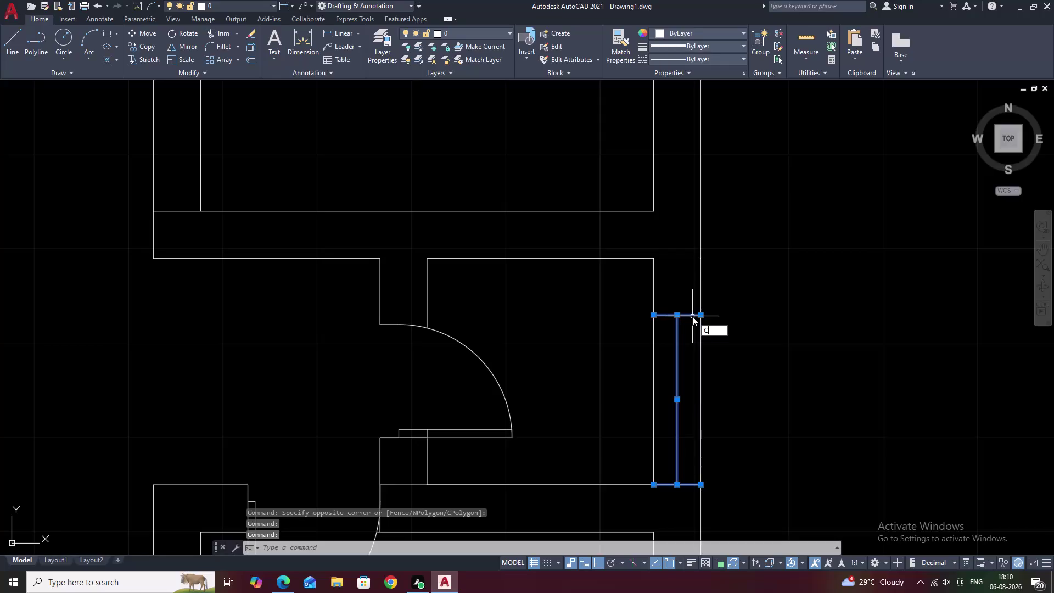
Place a copy of the right-wall window symbol higher up the same wall.
click(681, 486)
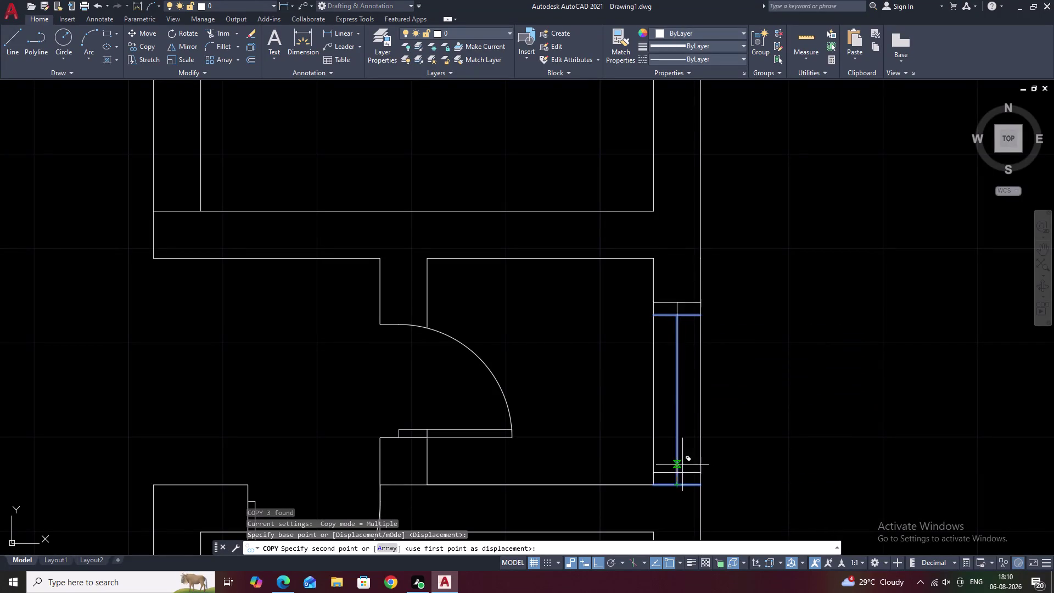
middle_drag(682, 205, 681, 221)
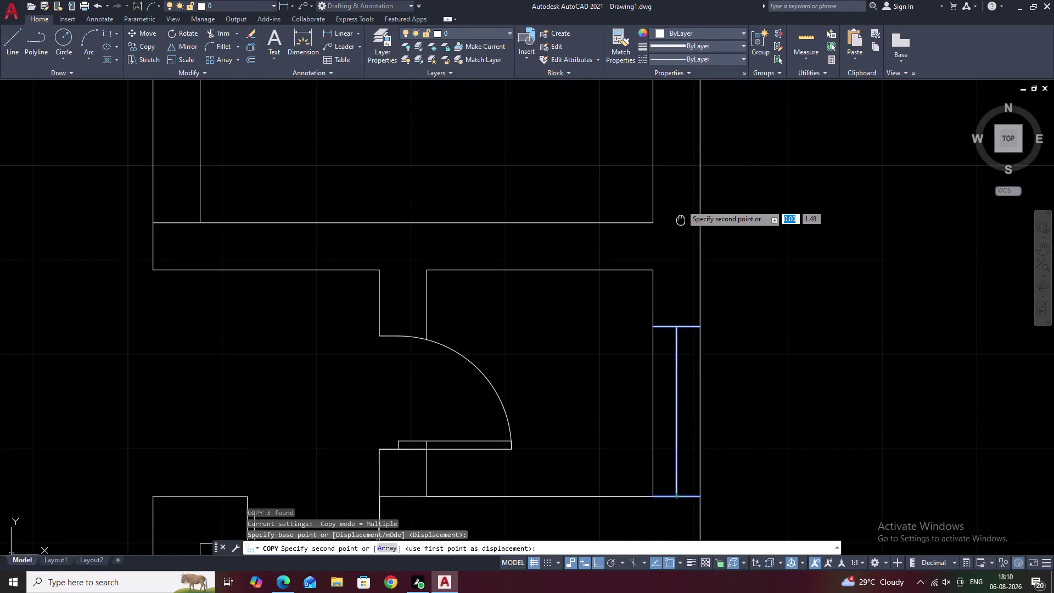
middle_drag(681, 220, 675, 406)
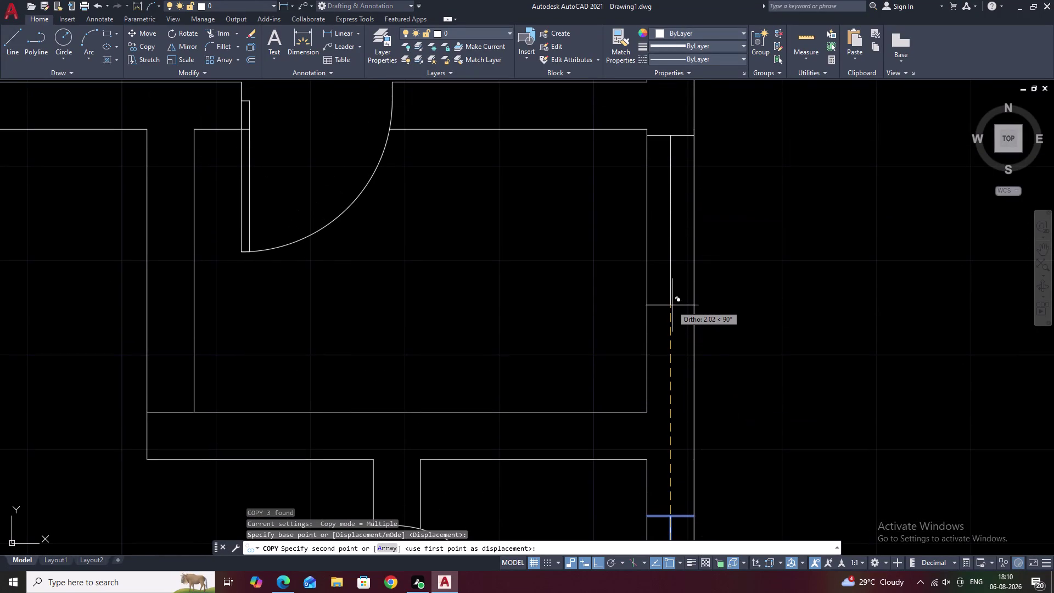
click(671, 300)
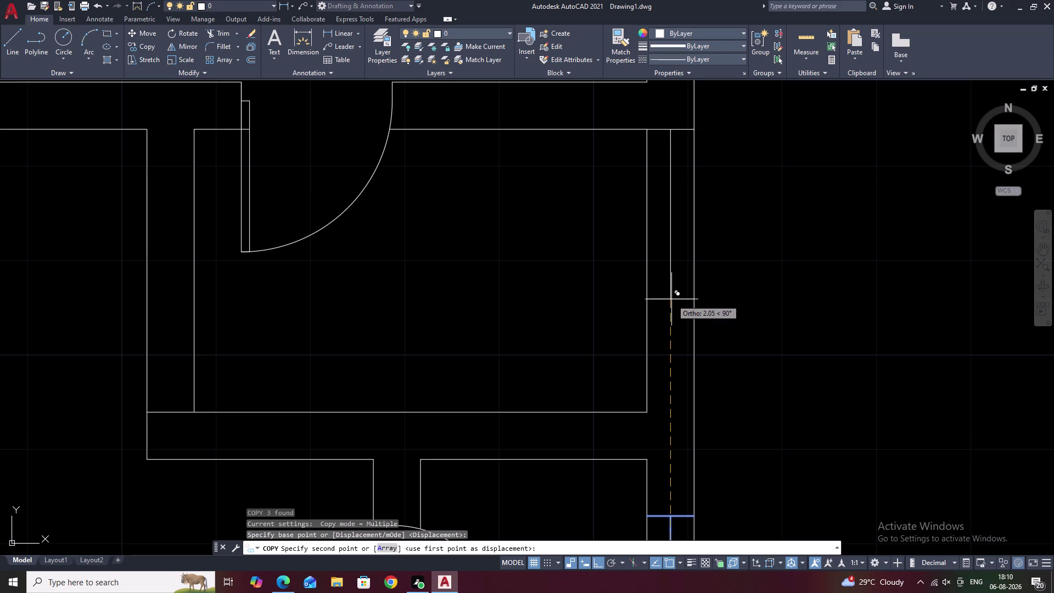
key(Escape)
scroll(down, 3)
key(Escape)
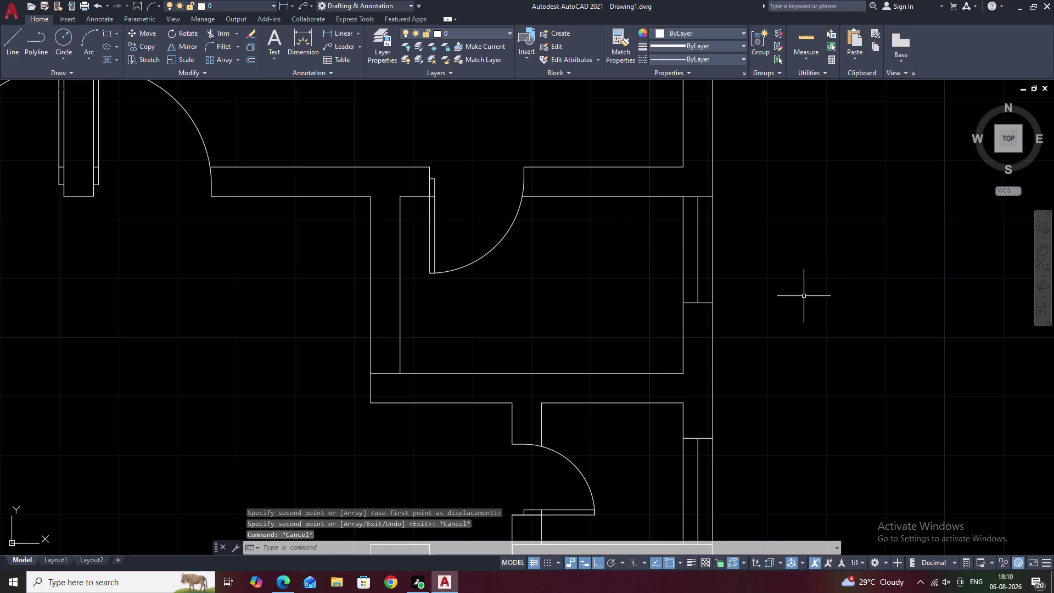
Pan the view toward the lower-right room of the plan.
scroll(down, 3)
middle_drag(810, 331, 774, 254)
middle_drag(765, 372, 764, 321)
scroll(up, 3)
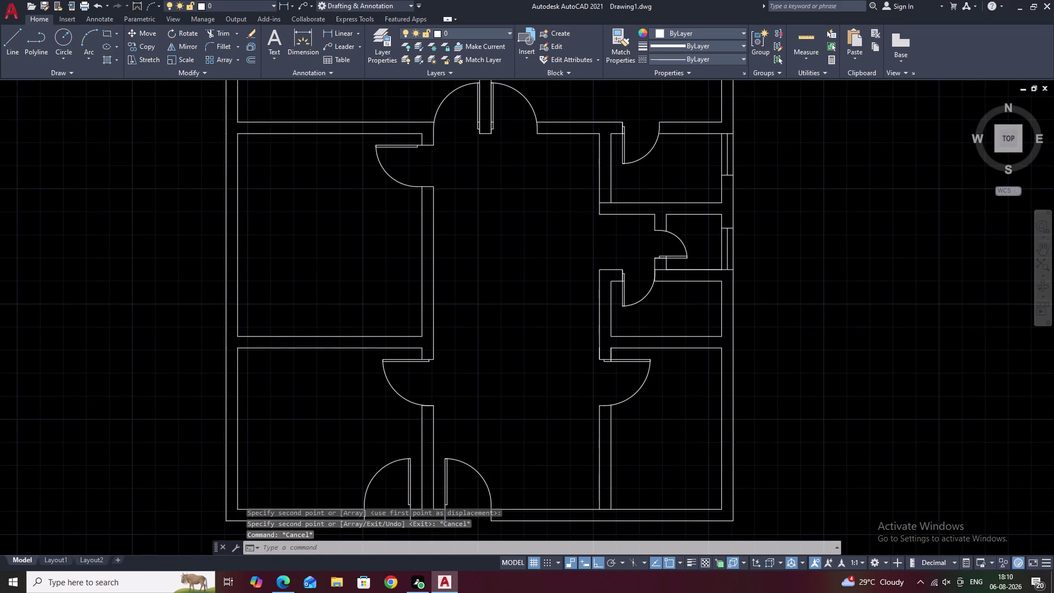
middle_drag(764, 378, 772, 282)
middle_drag(771, 432, 772, 426)
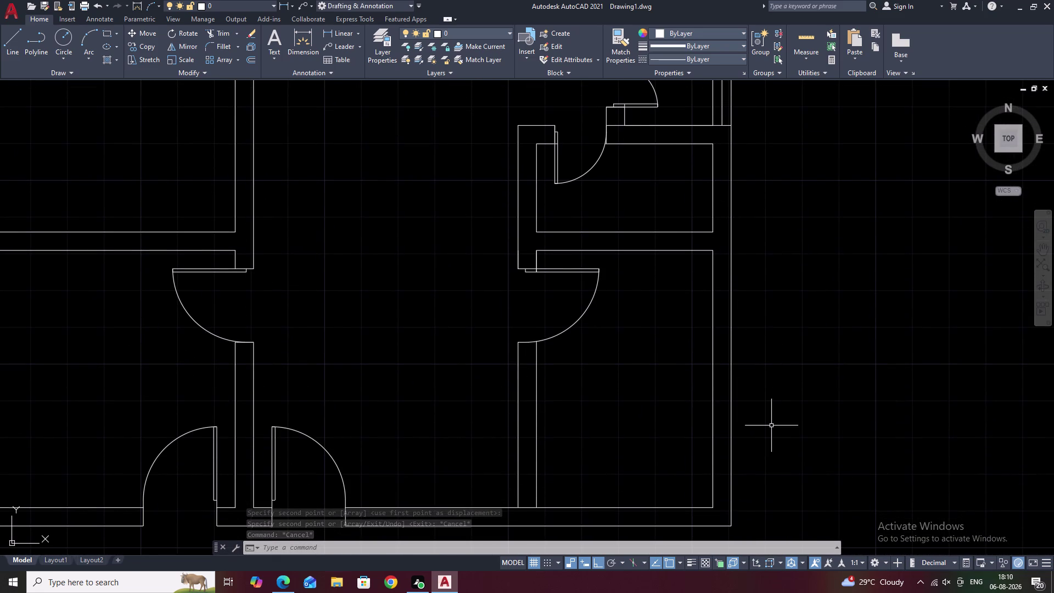
Draw a line at the midpoint of the lower-right room's right wall using M2P.
text(L)
key(space)
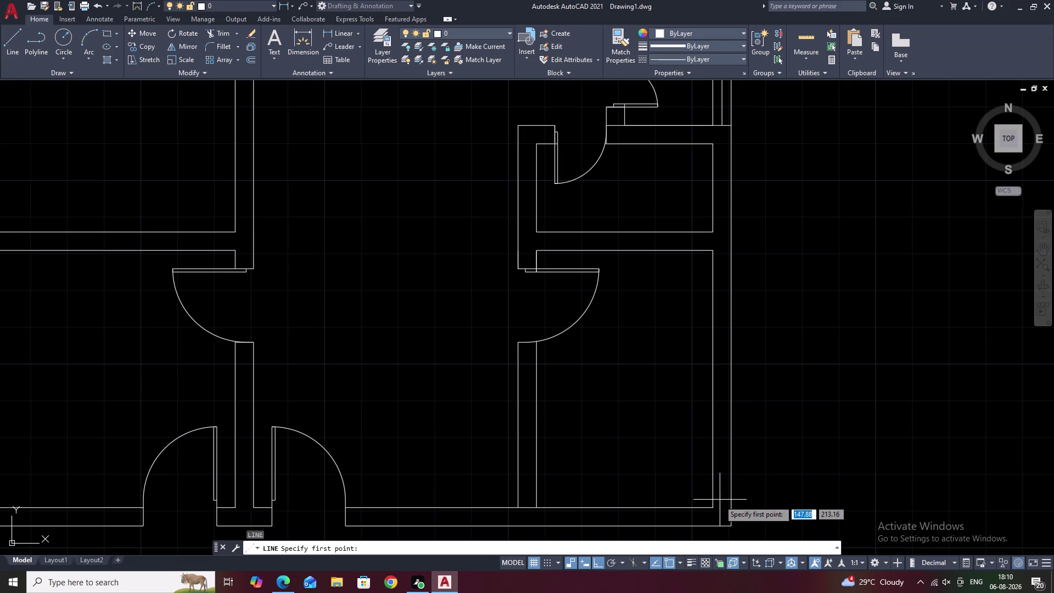
click(714, 507)
key(Escape)
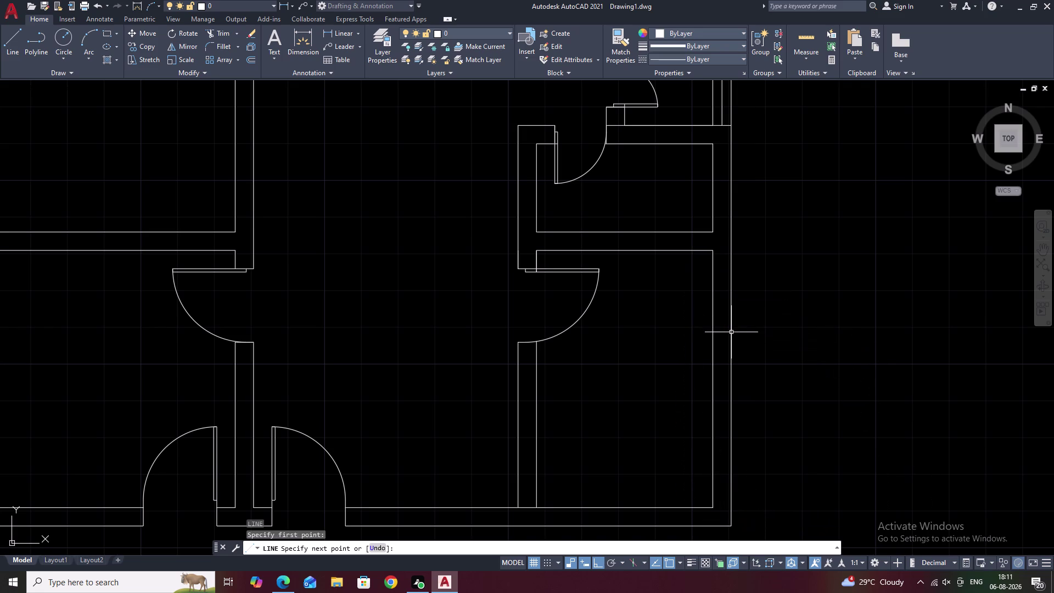
text(L)
key(space)
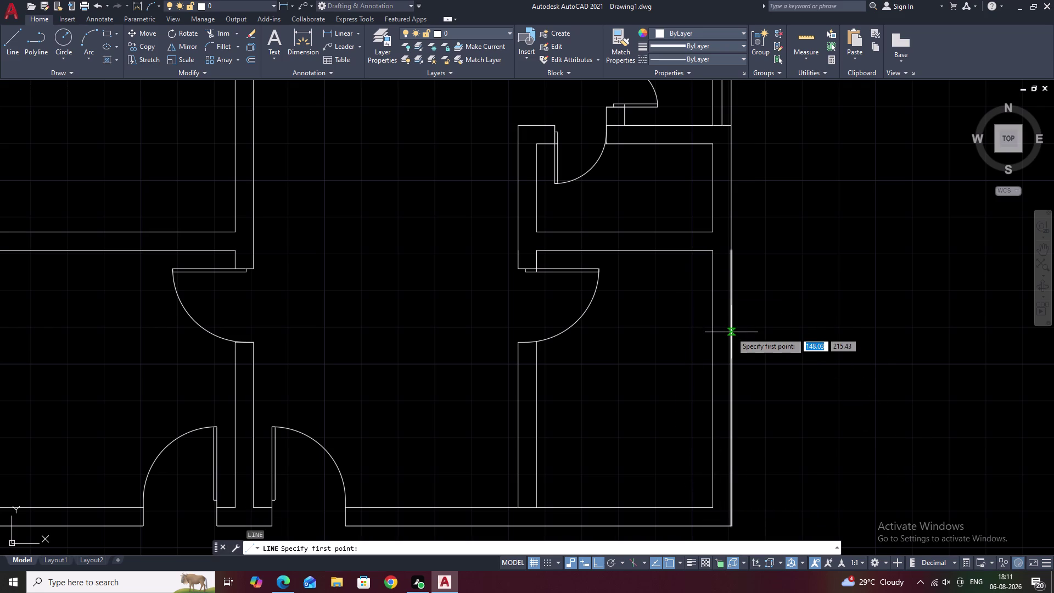
text(M2P)
key(space)
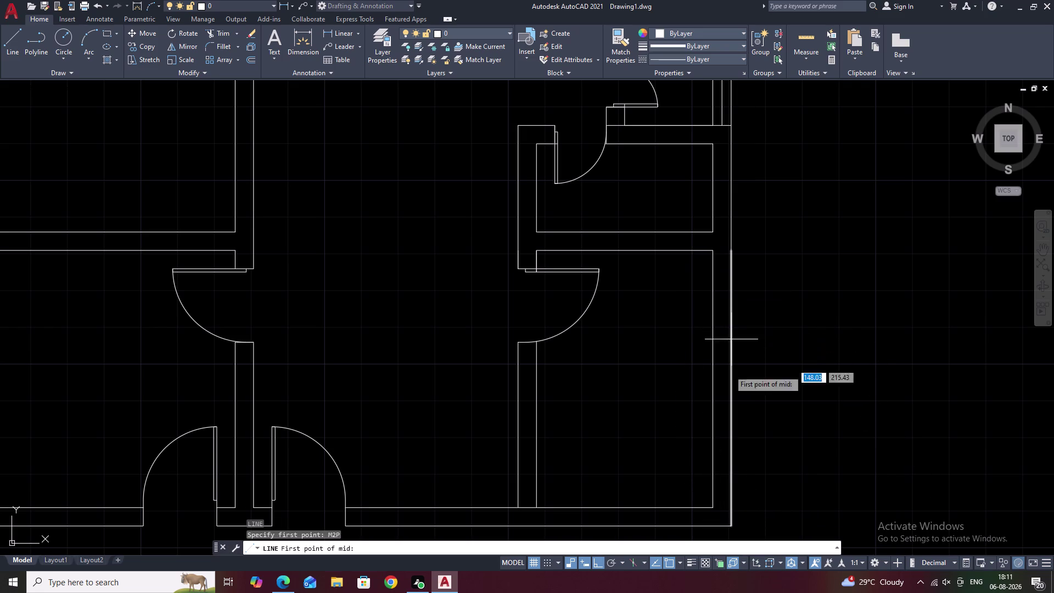
click(714, 505)
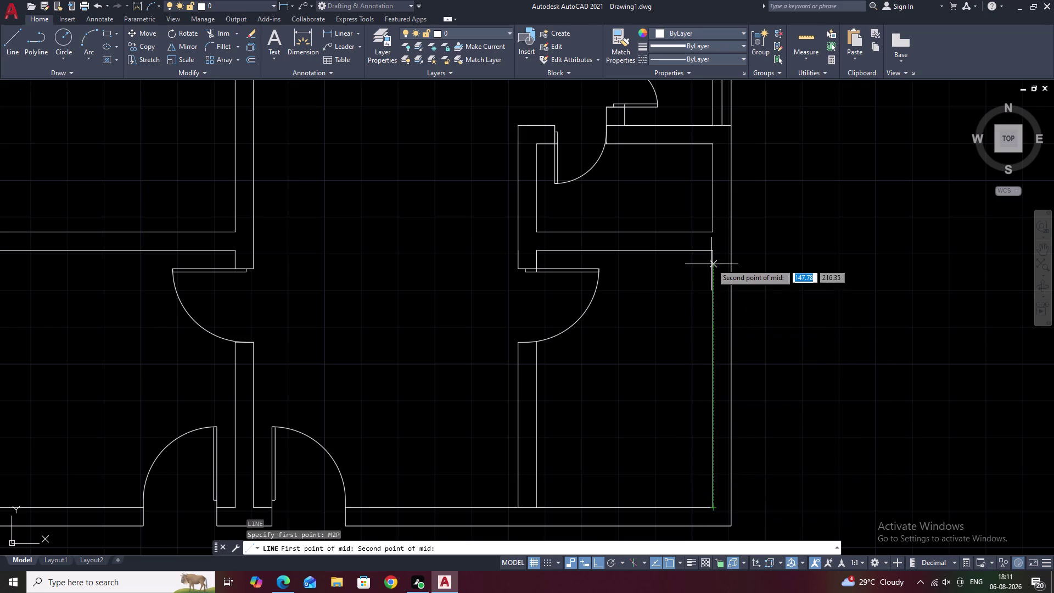
click(711, 250)
click(732, 380)
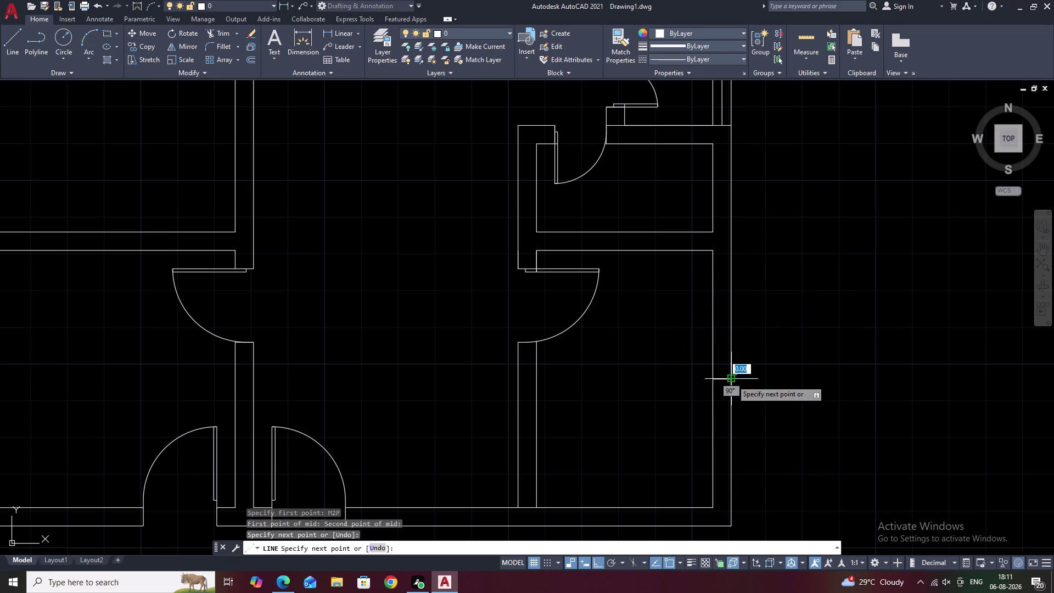
key(Escape)
Offset the midpoint line 0.6 above and below to form the window edges.
text(O)
key(space)
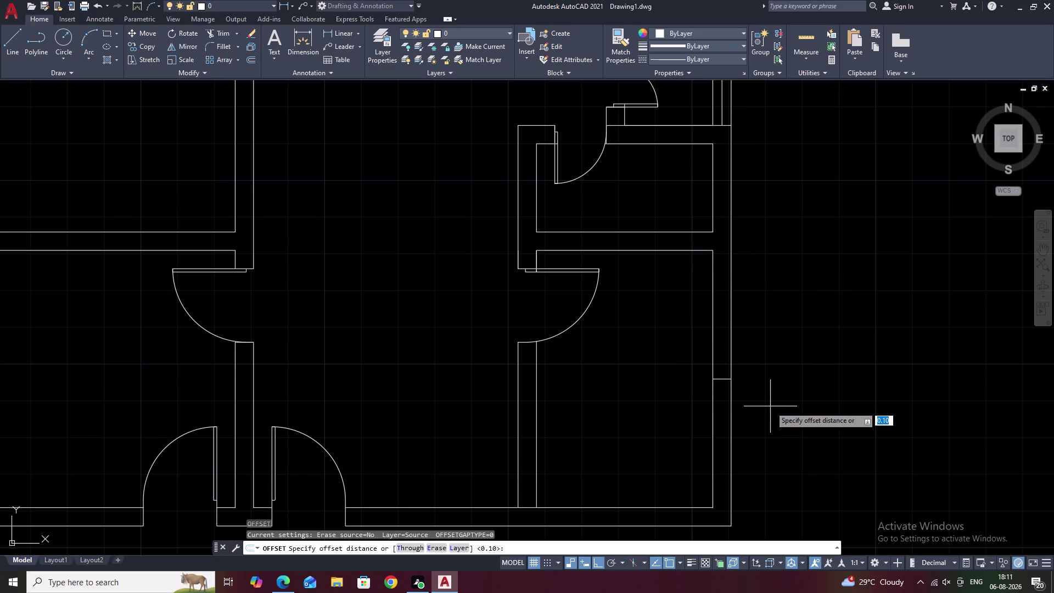
text(.)
text(6)
key(space)
click(723, 377)
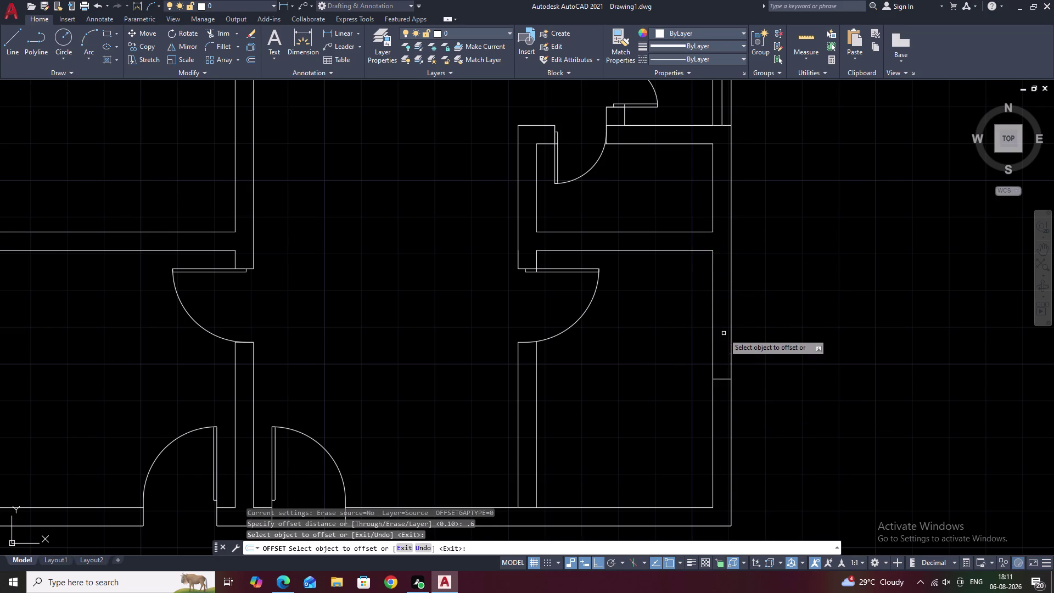
click(720, 379)
click(724, 350)
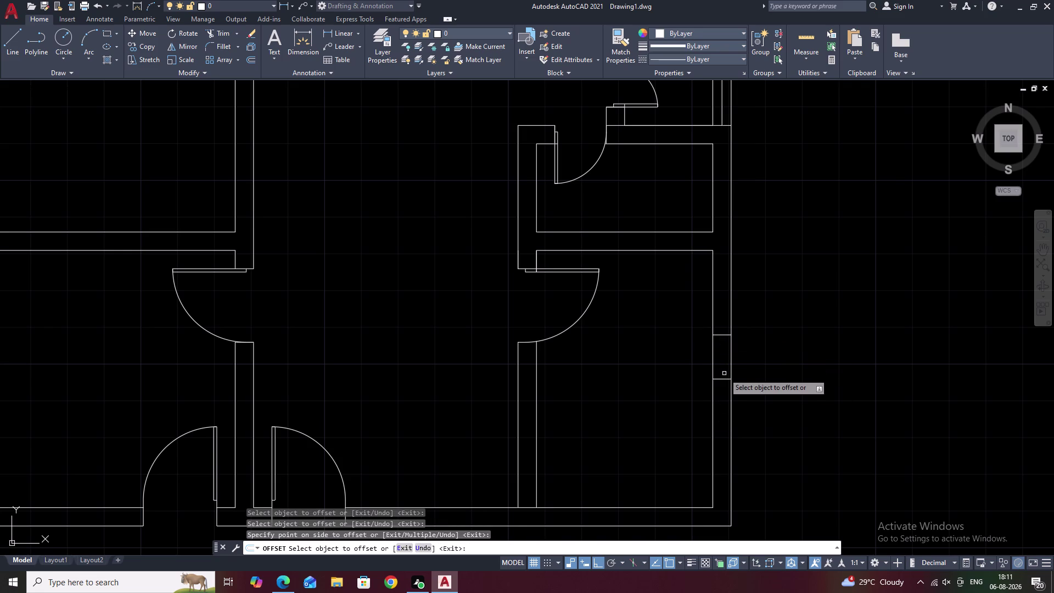
click(724, 378)
click(724, 441)
key(space)
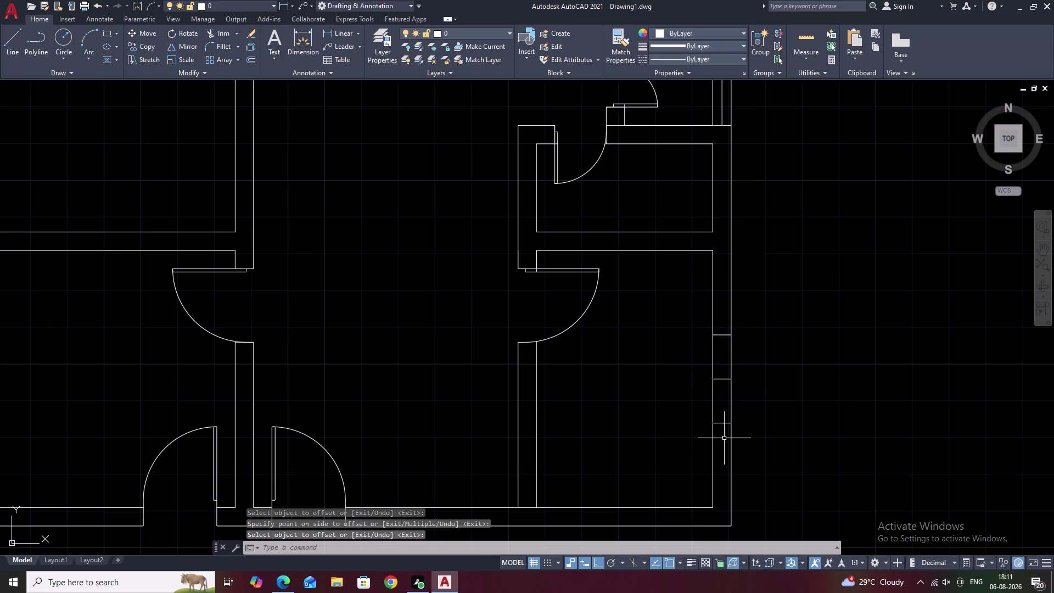
Draw the line across the window opening and erase the unneeded midpoint line.
text(L)
key(space)
click(725, 421)
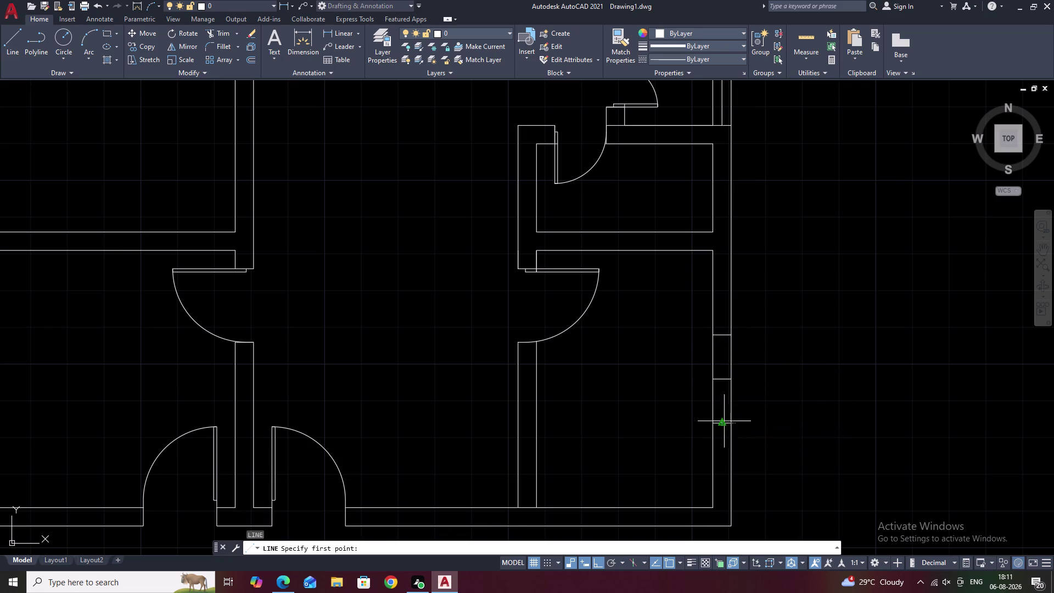
click(722, 339)
key(Escape)
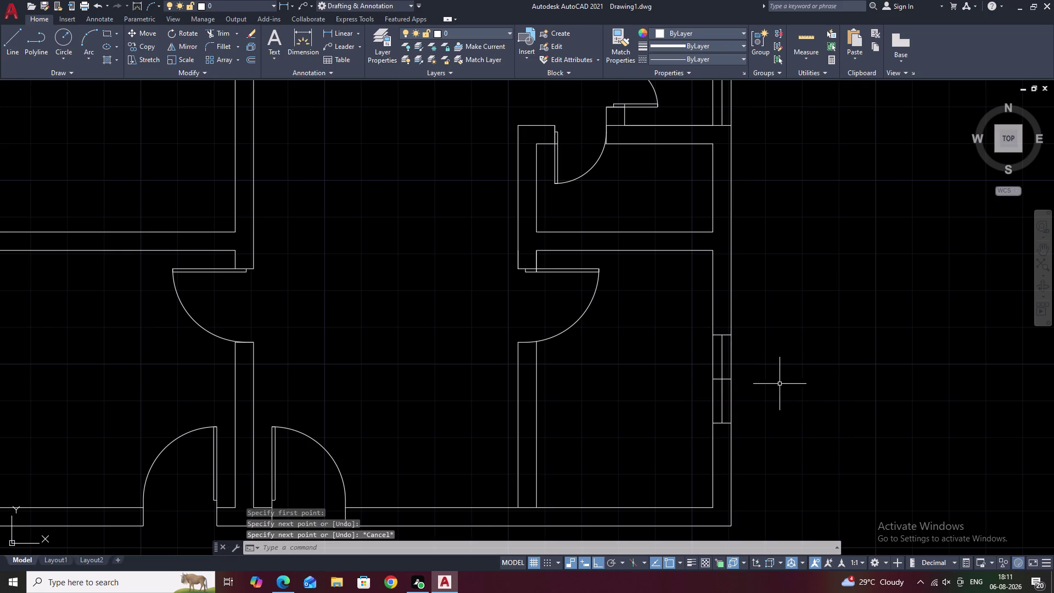
scroll(up, 3)
click(723, 381)
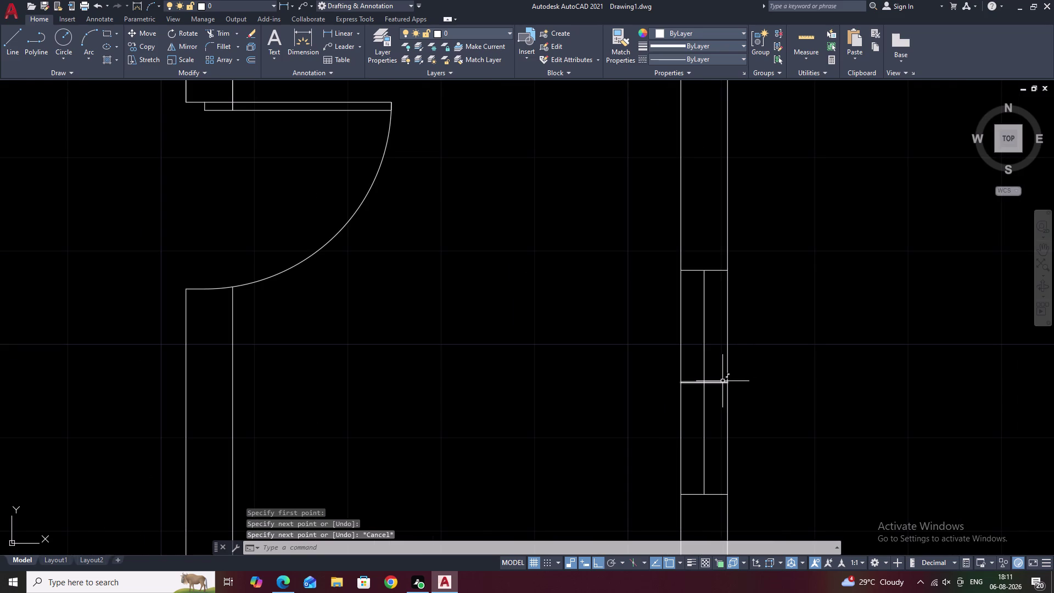
text(E)
key(space)
scroll(down, 3)
scroll(down, 3)
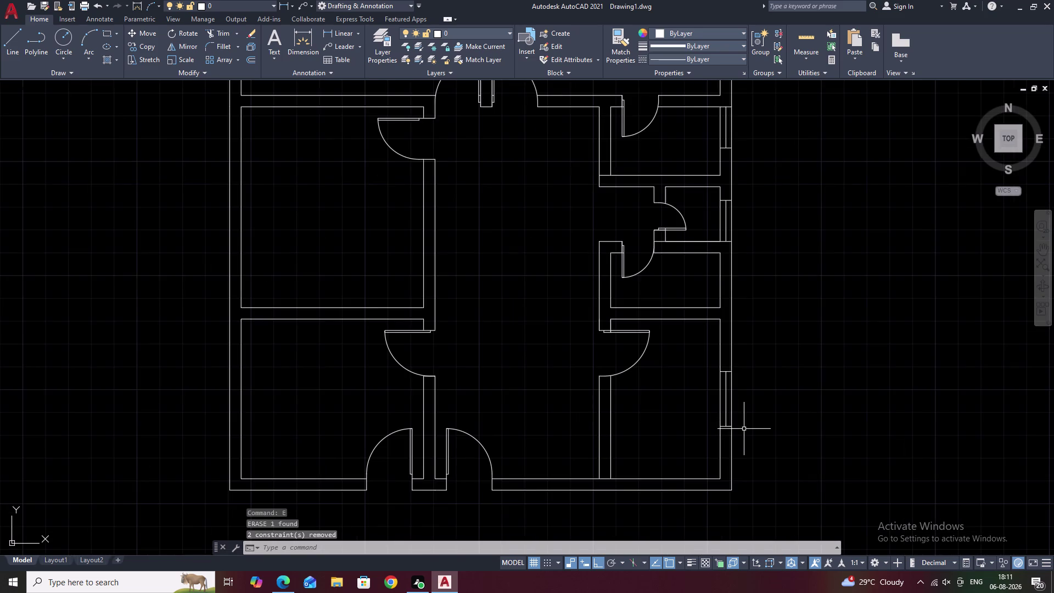
middle_drag(770, 456, 768, 373)
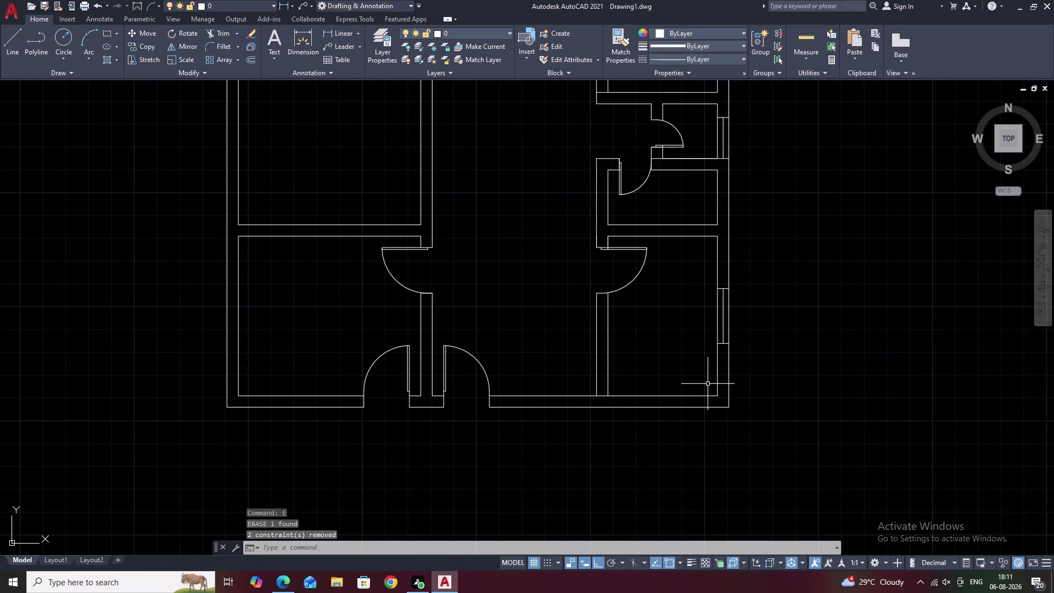
Start an offset in the lower-right room and cancel it.
text(O)
key(space)
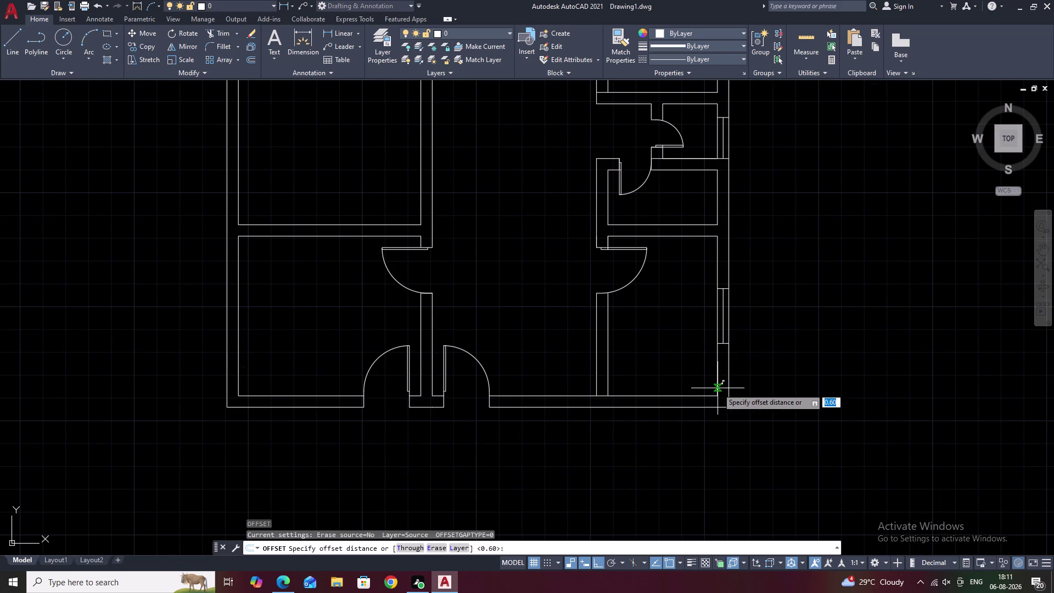
key(Escape)
key(Escape)
text(O)
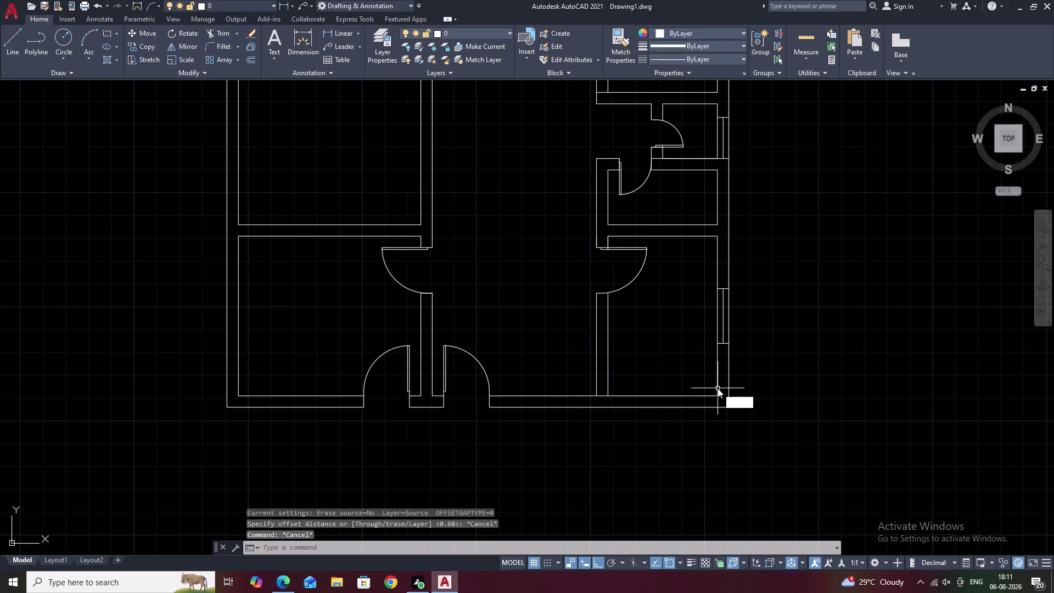
key(space)
click(678, 394)
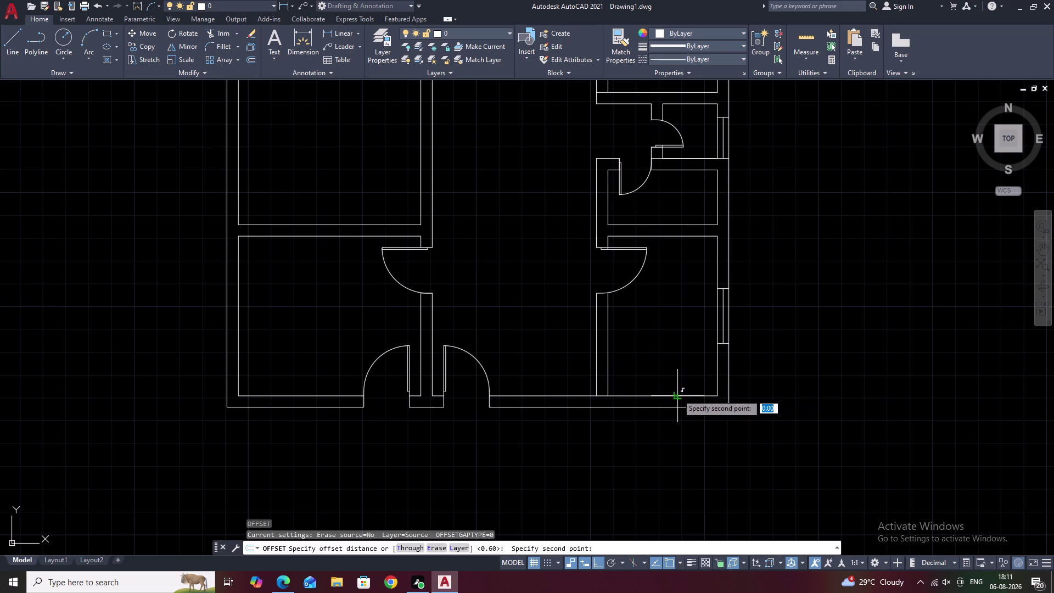
key(Escape)
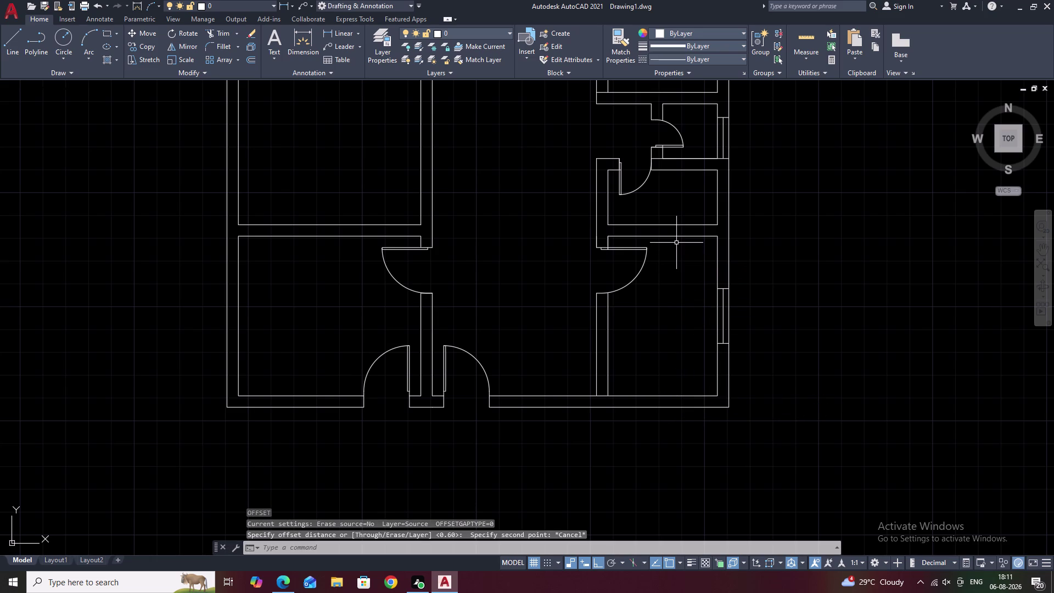
Draw a vertical partition line and a horizontal line inside the lower-right room.
text(L)
key(space)
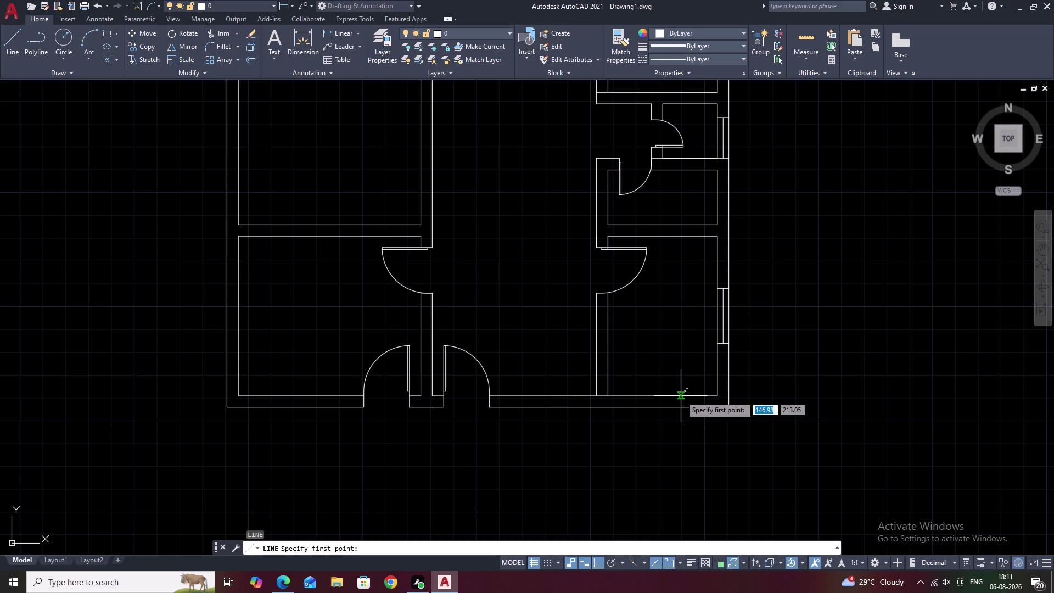
click(683, 396)
click(686, 240)
key(Escape)
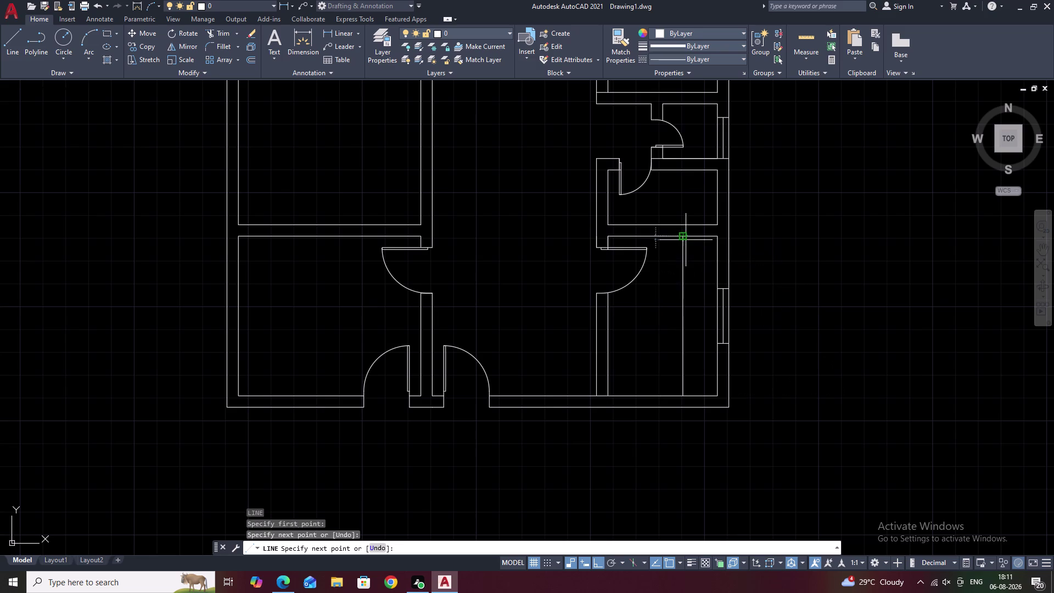
key(space)
click(716, 370)
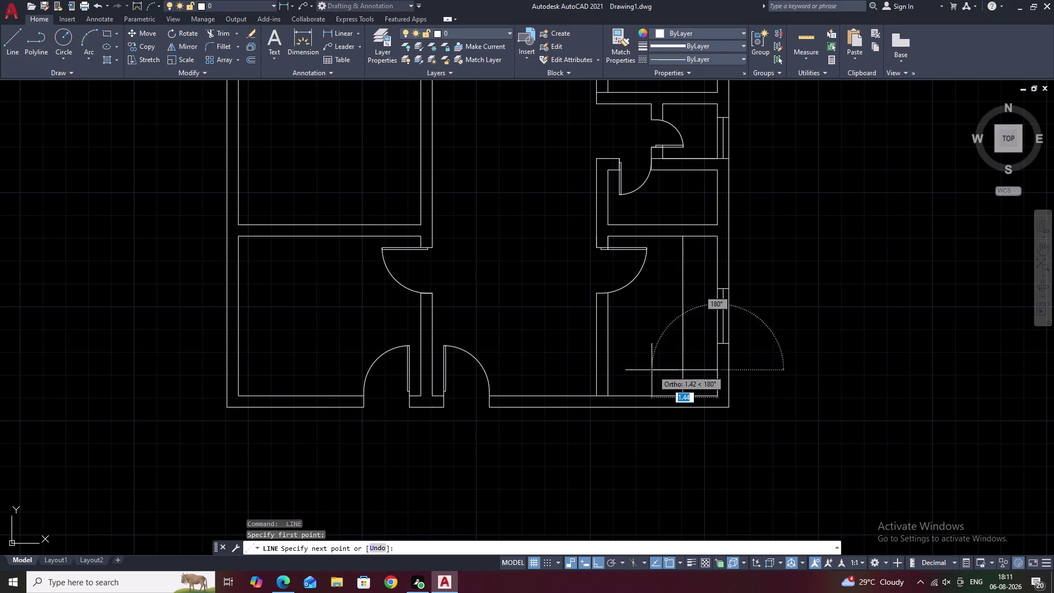
click(605, 371)
key(Escape)
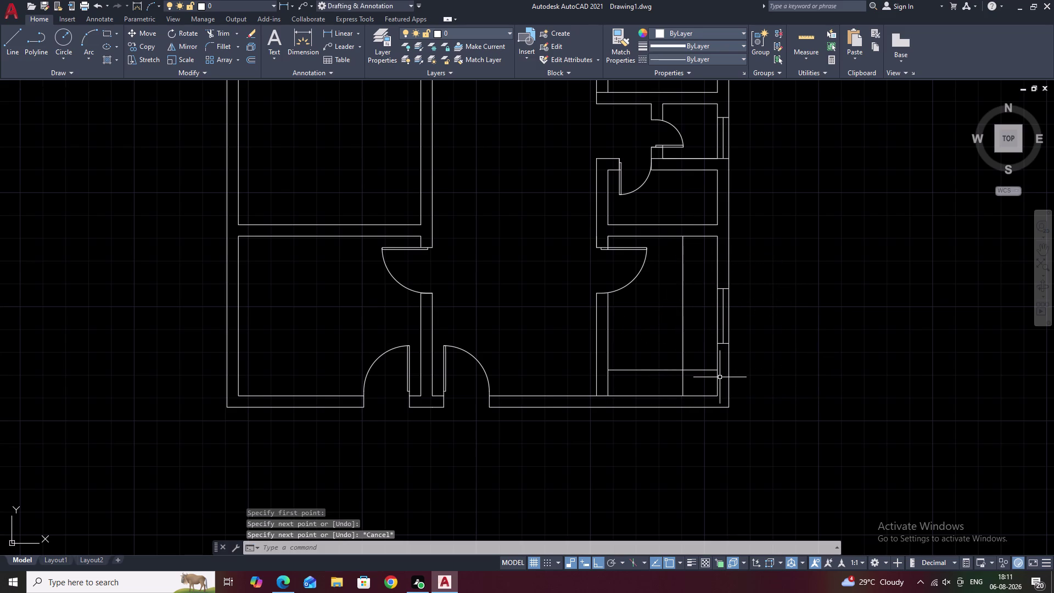
Trim the extra partition segments and recenter the whole plan.
text(TR)
key(space)
drag(700, 356, 671, 383)
scroll(down, 3)
key(Escape)
middle_drag(766, 350, 769, 398)
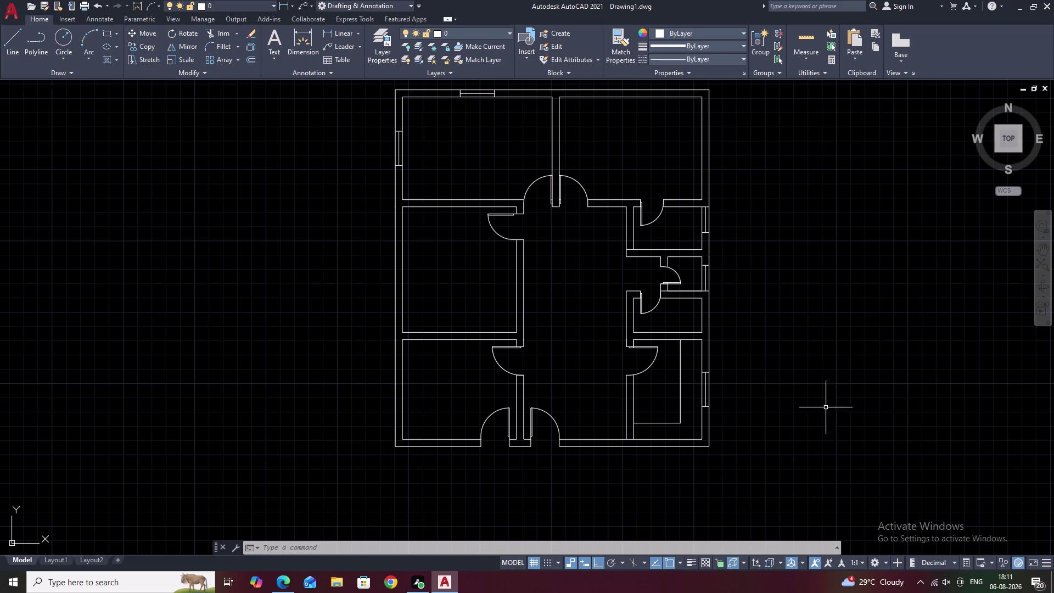
Draw the first window jamb line across the lower-right room's bottom wall.
middle_drag(678, 430, 682, 392)
scroll(up, 3)
middle_drag(689, 404, 689, 397)
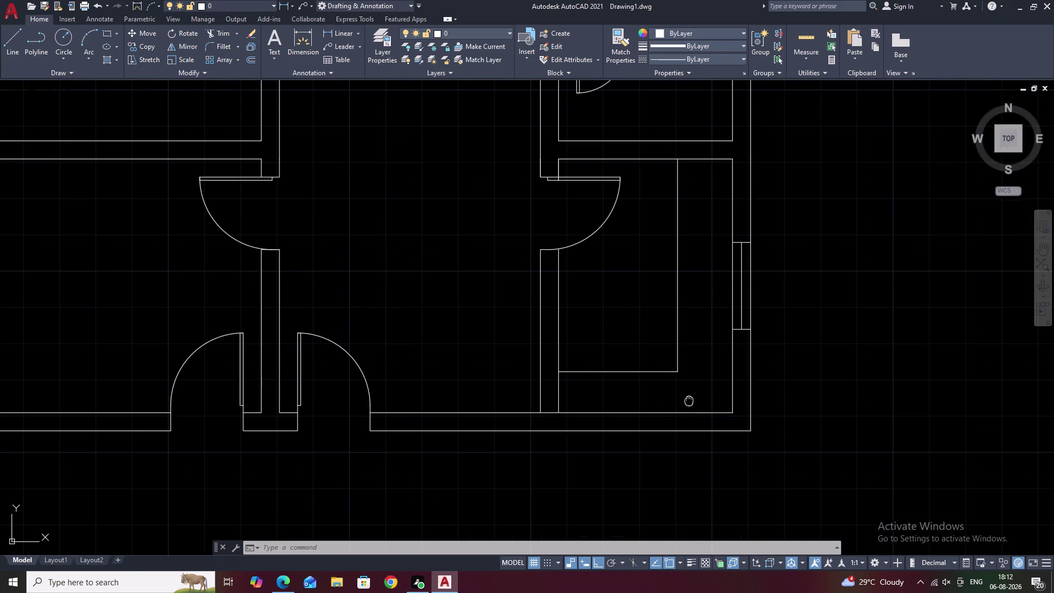
middle_drag(689, 398, 689, 381)
text(L)
key(space)
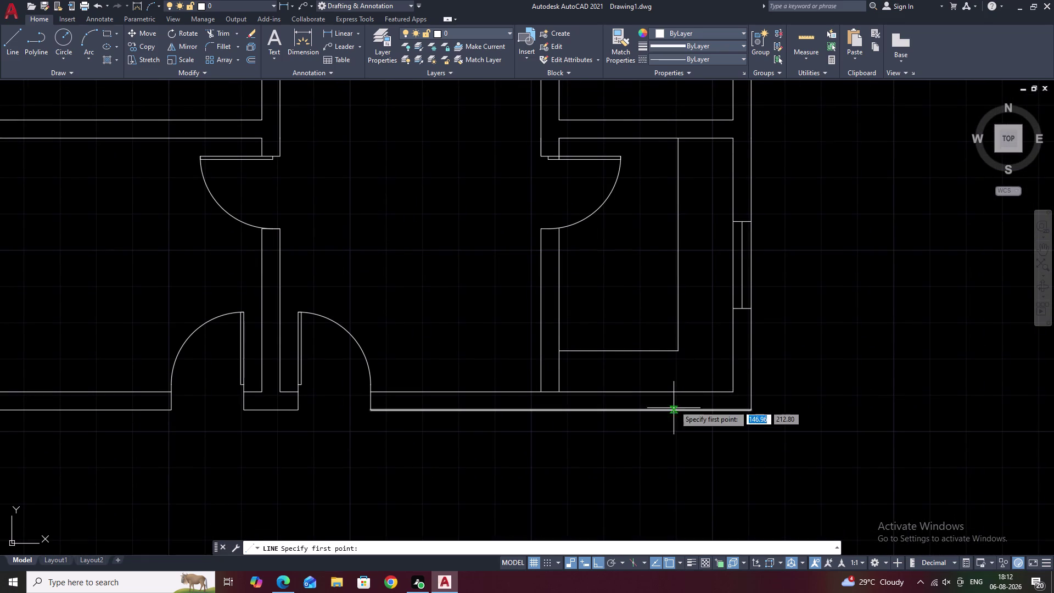
click(685, 387)
click(689, 408)
key(Escape)
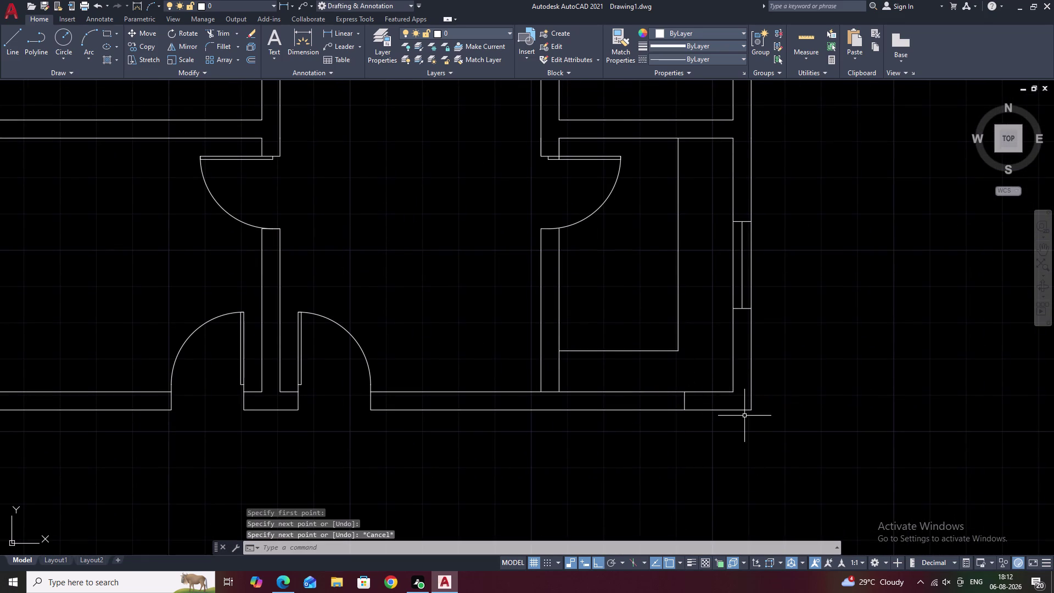
Offset the jamb 0.9 to the left to make the second jamb.
key(p)
key(BackSpace)
text(O .9)
key(space)
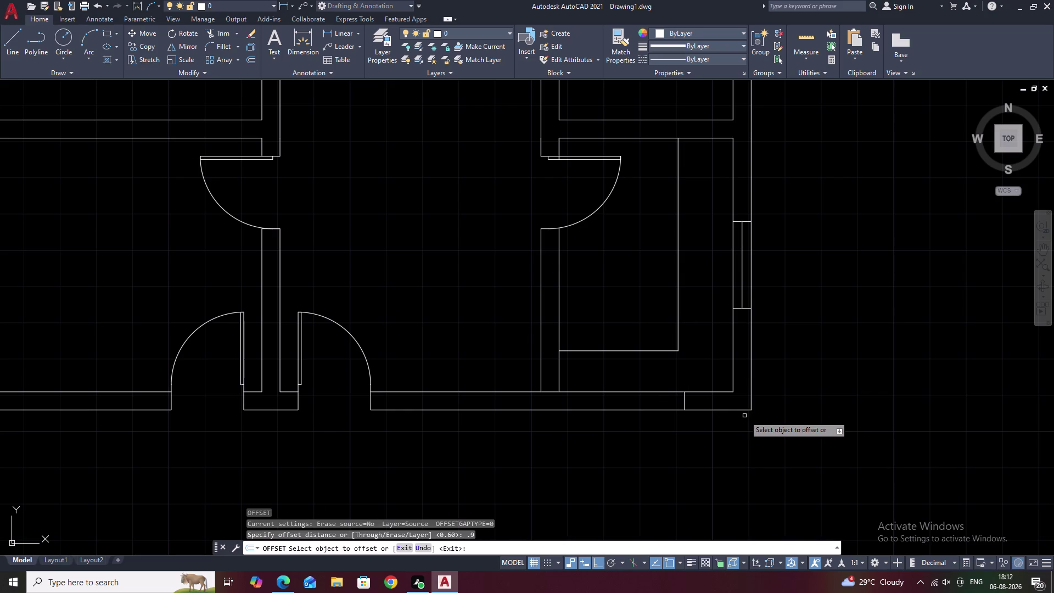
click(684, 400)
click(619, 406)
key(Escape)
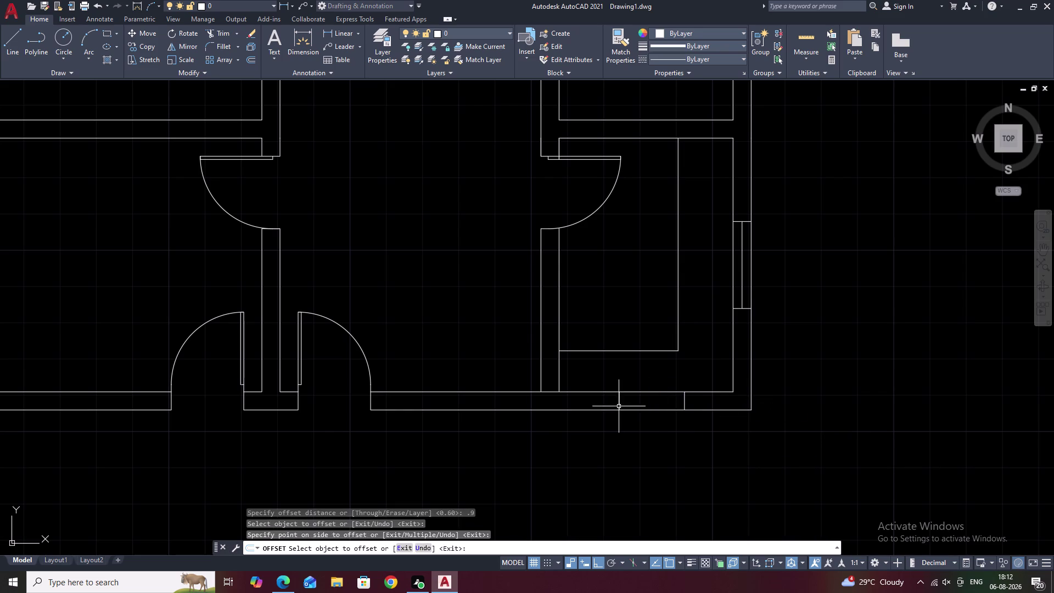
Draw the sill line between the two jambs.
text(L)
key(space)
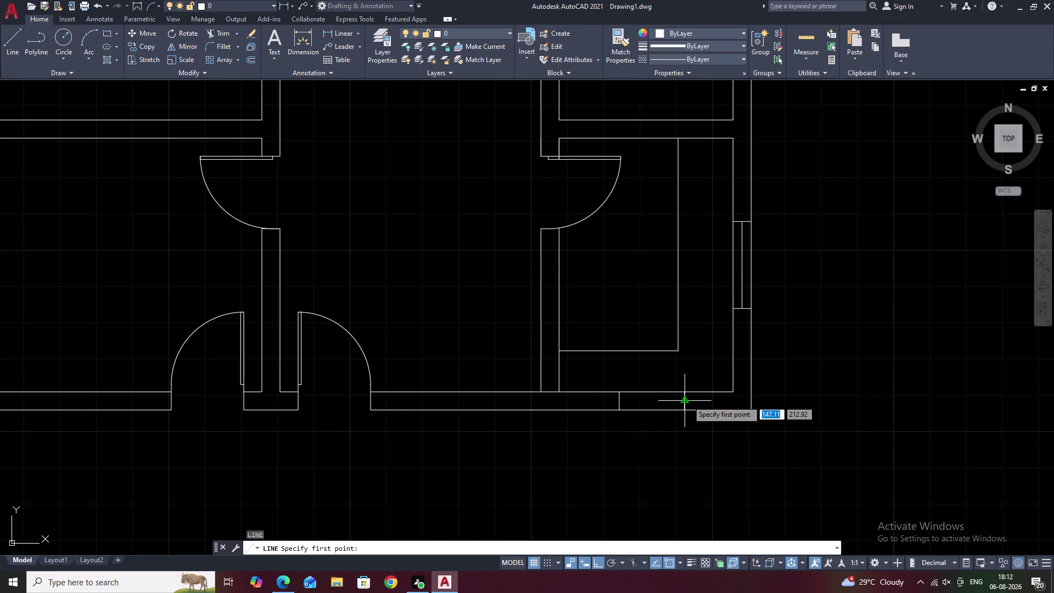
click(686, 401)
click(619, 403)
key(Escape)
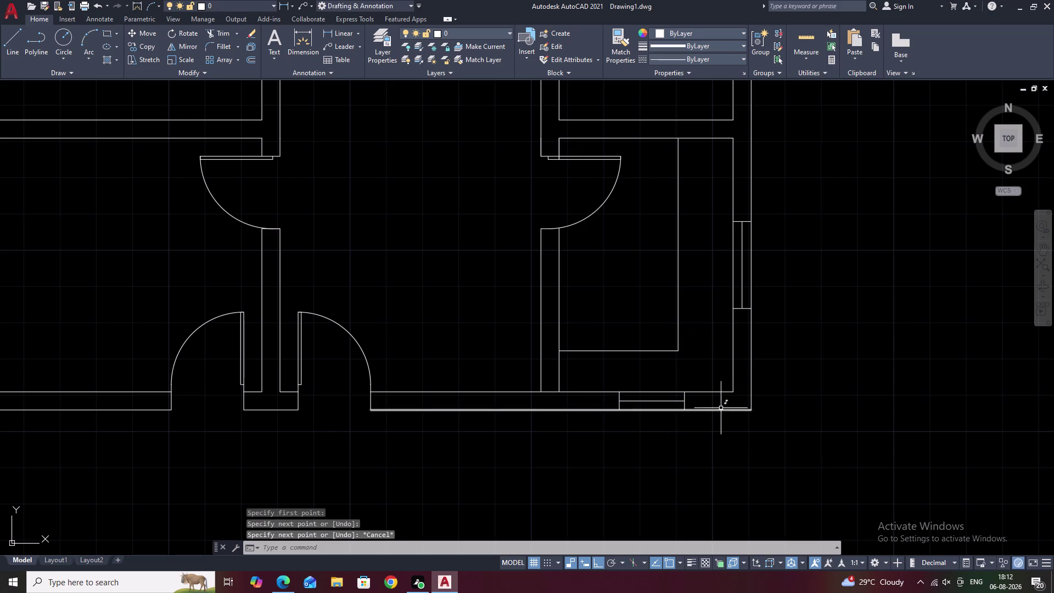
Move the three window lines 0.54 to the left.
drag(700, 401, 620, 399)
scroll(up, 3)
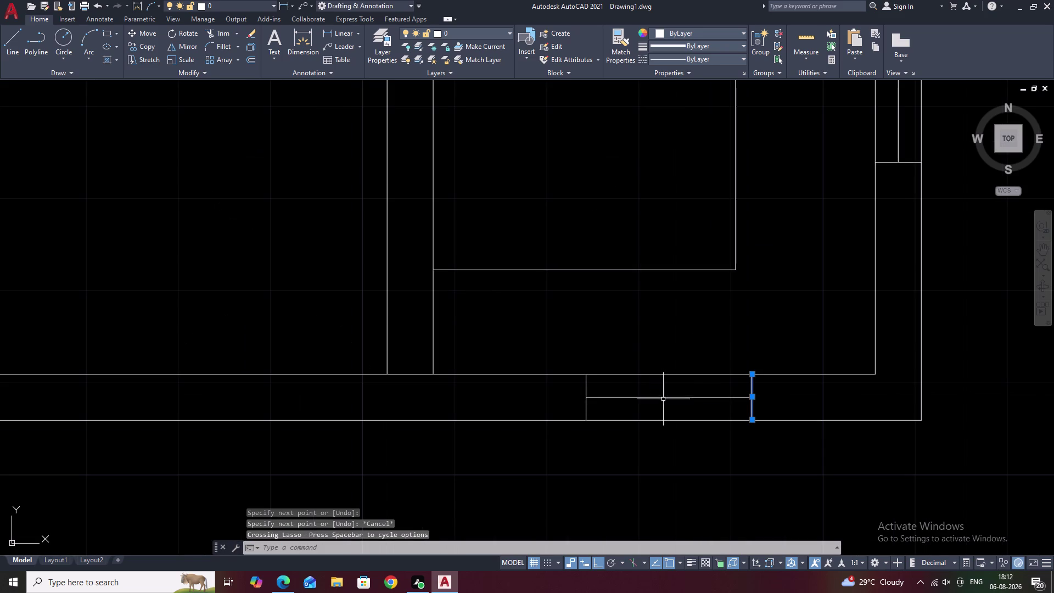
click(663, 399)
click(621, 398)
click(621, 397)
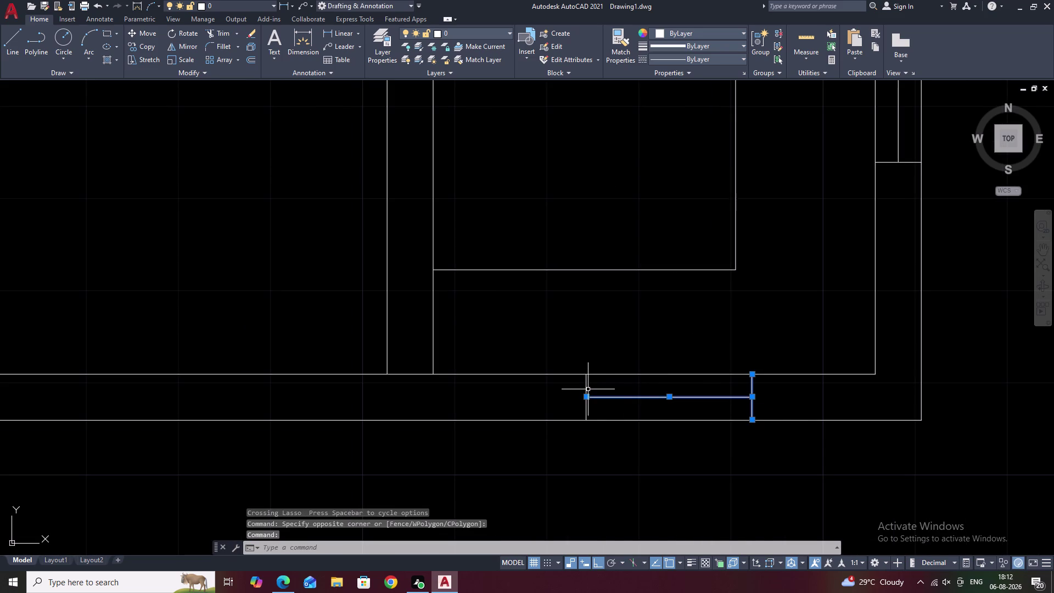
click(588, 389)
text(M)
key(space)
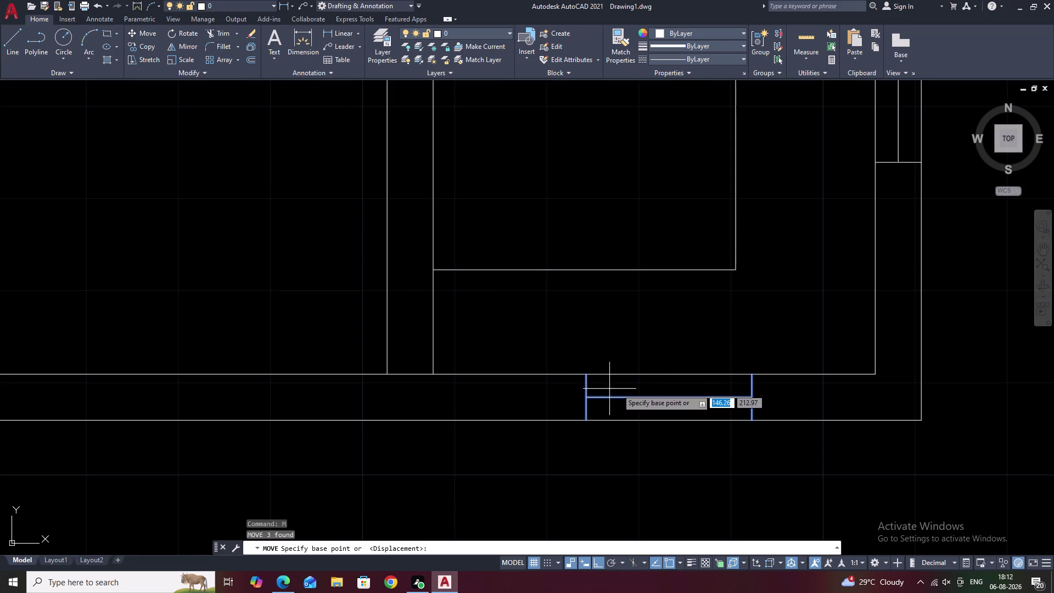
click(667, 397)
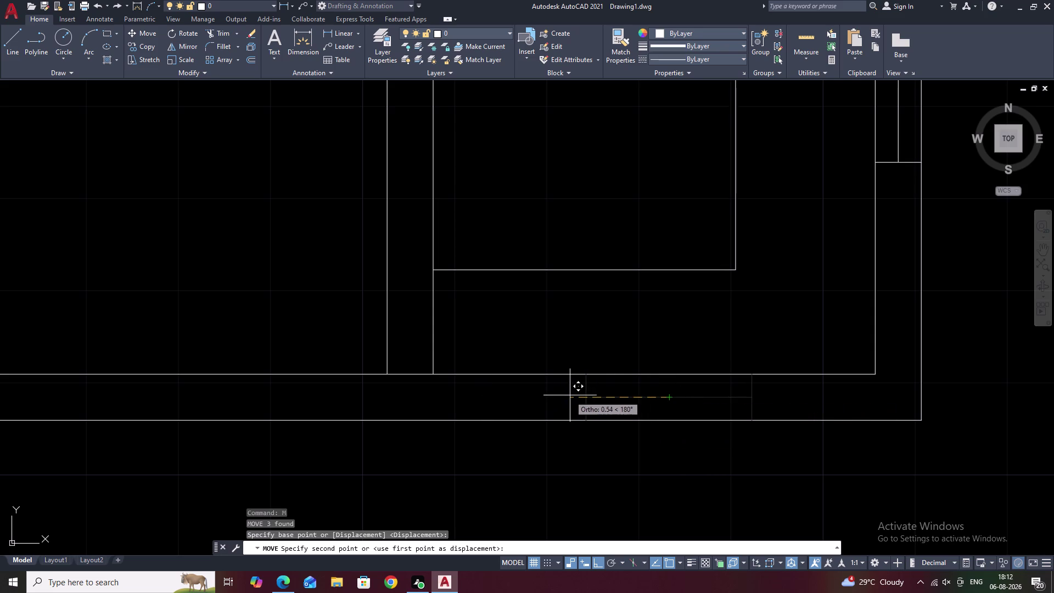
click(586, 397)
Pan out to view the finished window and centre the whole floor plan.
scroll(down, 3)
middle_drag(706, 436, 800, 437)
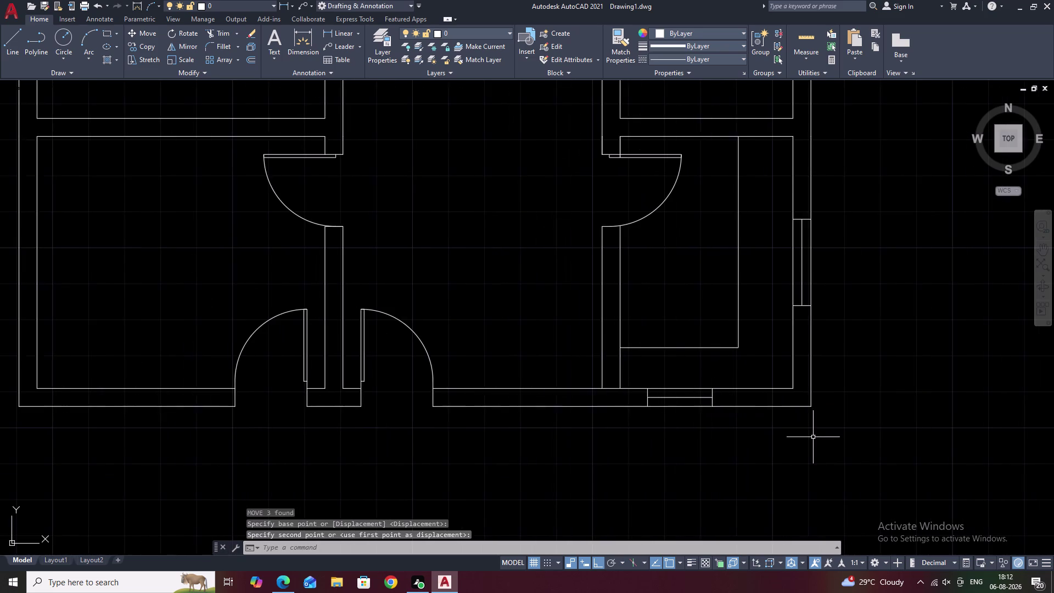
scroll(down, 3)
middle_drag(674, 335, 698, 407)
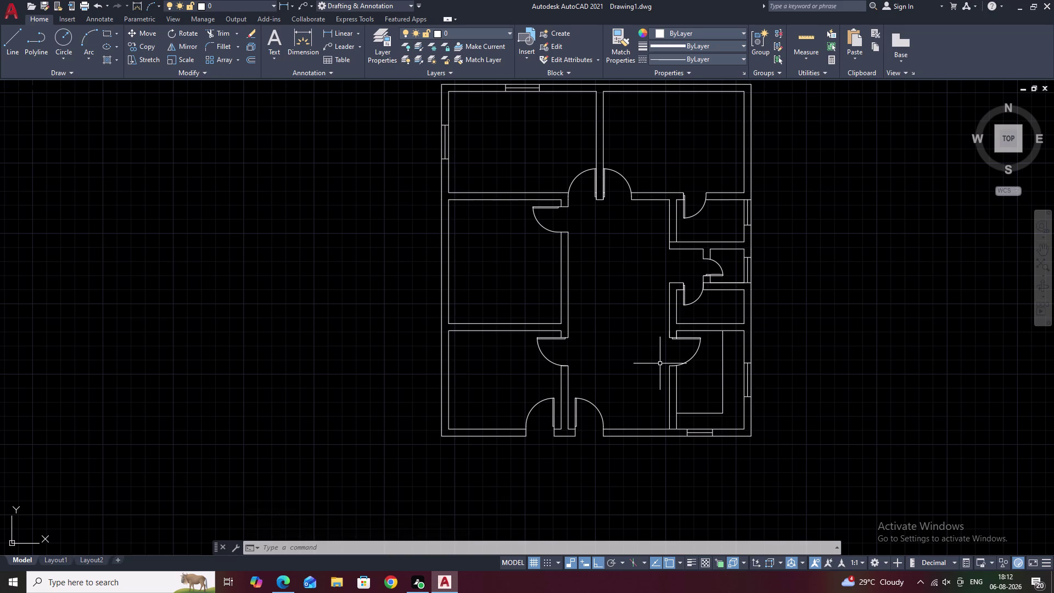
middle_drag(565, 260, 595, 340)
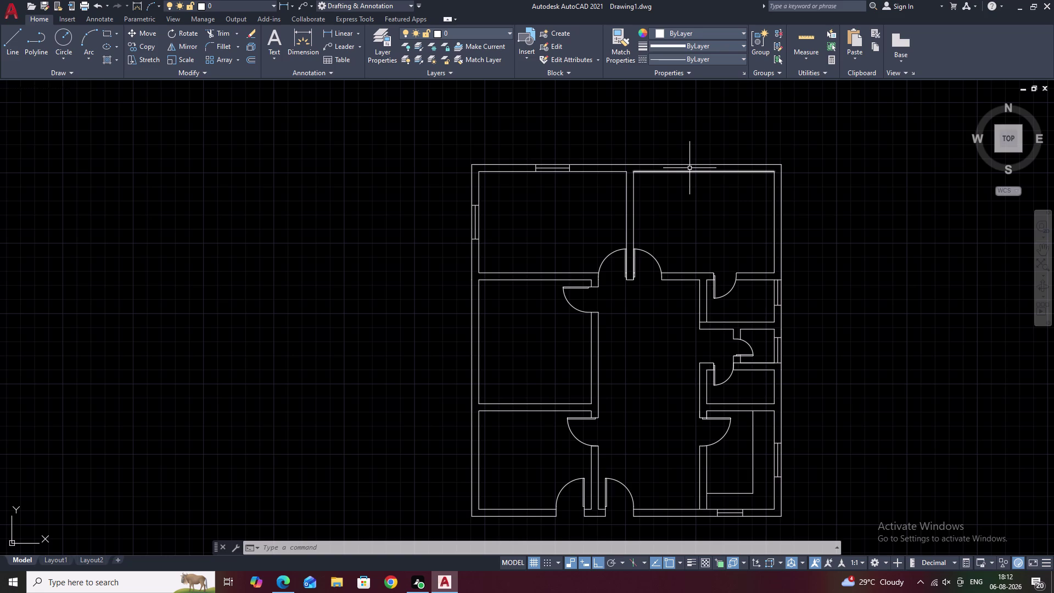
Draw a jamb line at the upper-right room's top-wall midpoint using M2P.
text(L)
key(space)
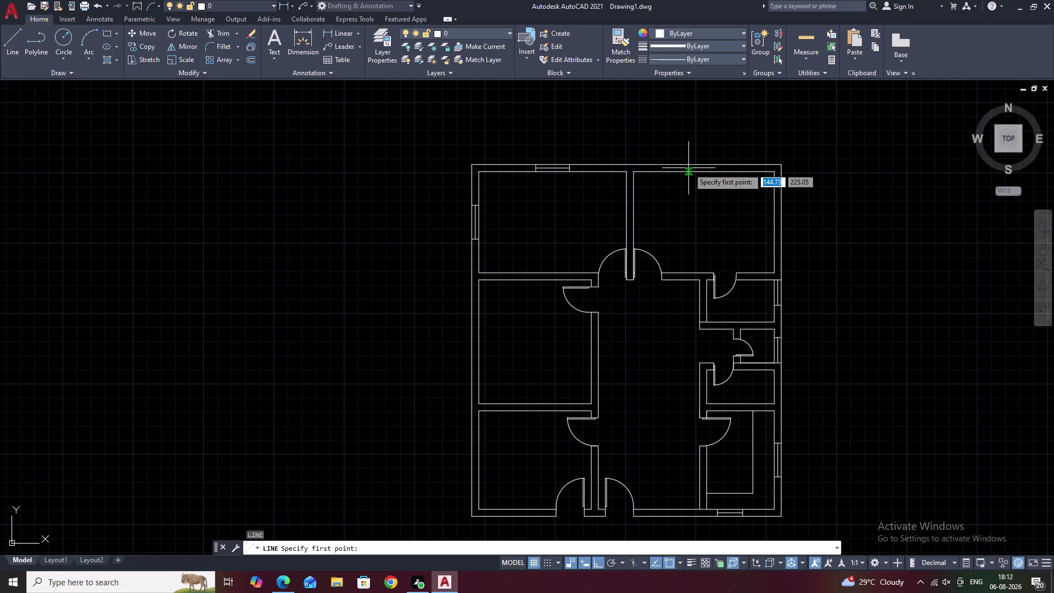
text(M2)
text(P)
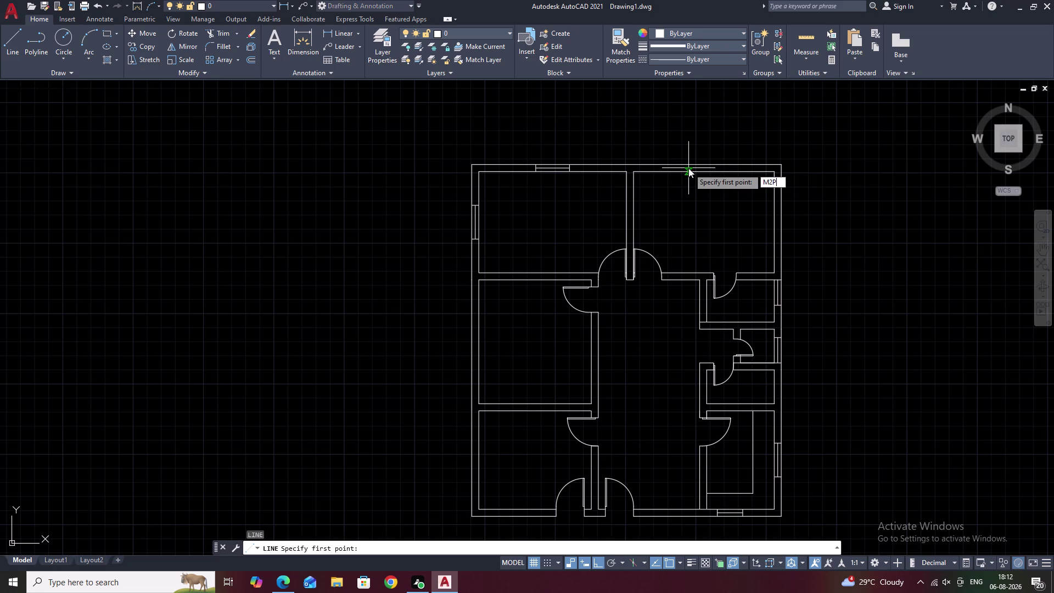
key(space)
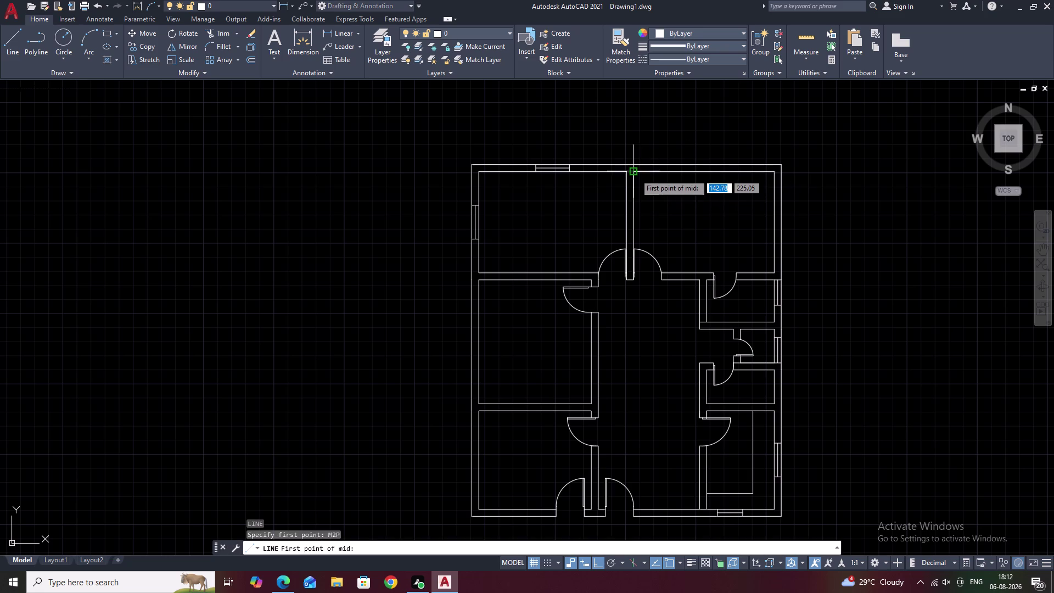
click(636, 174)
click(773, 171)
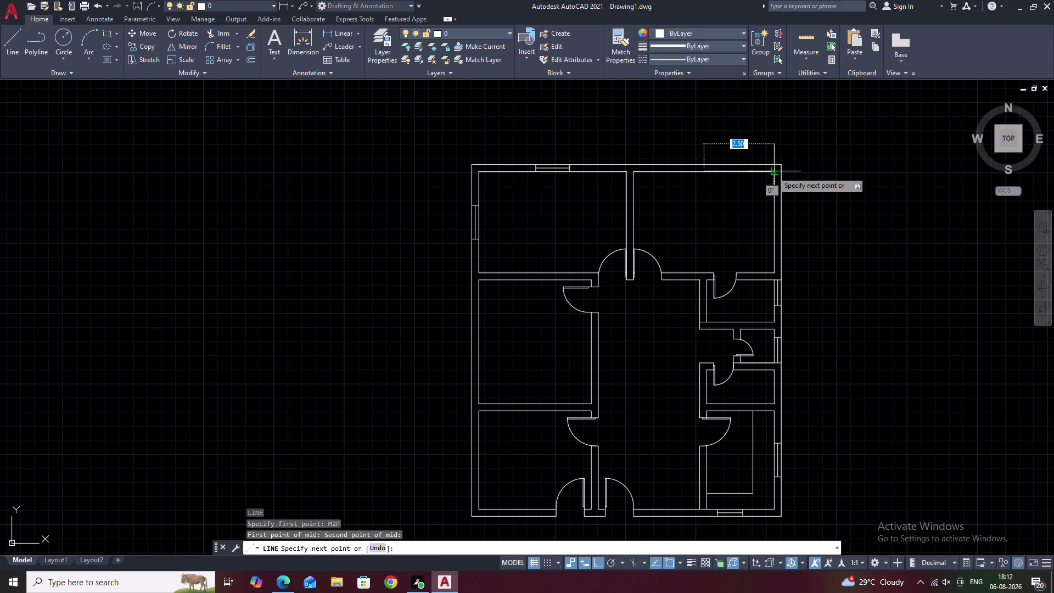
scroll(up, 3)
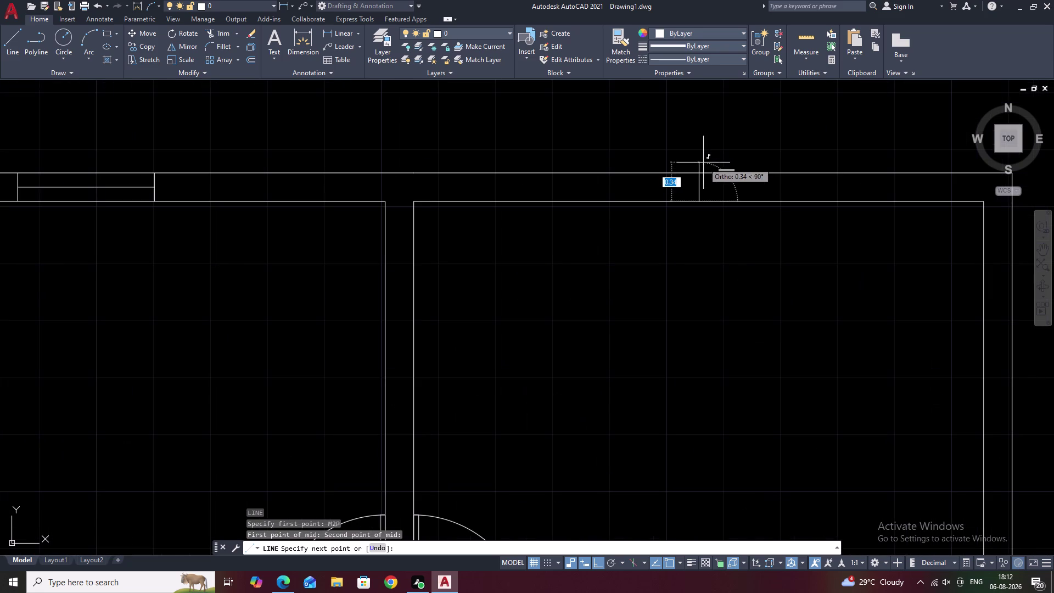
click(696, 172)
key(Escape)
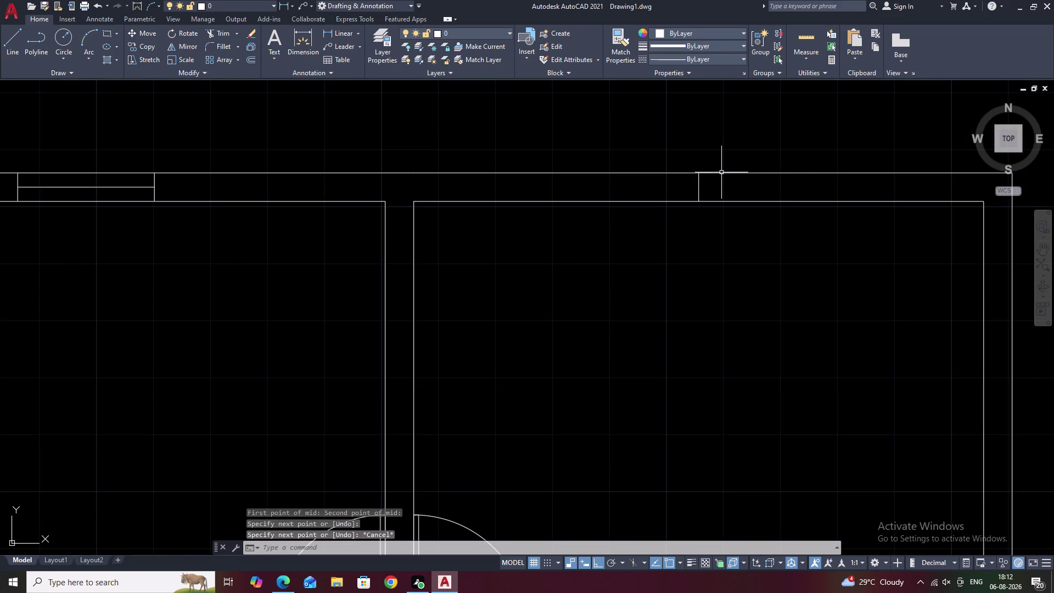
Offset the jamb 1.5 to create the second jamb.
text(O)
key(space)
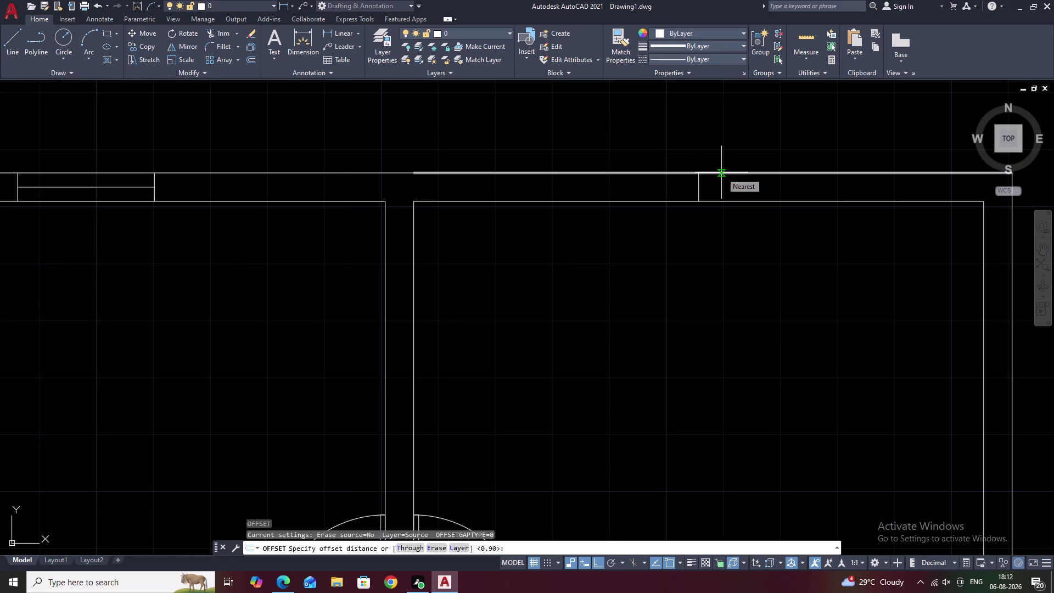
text(1.5)
key(space)
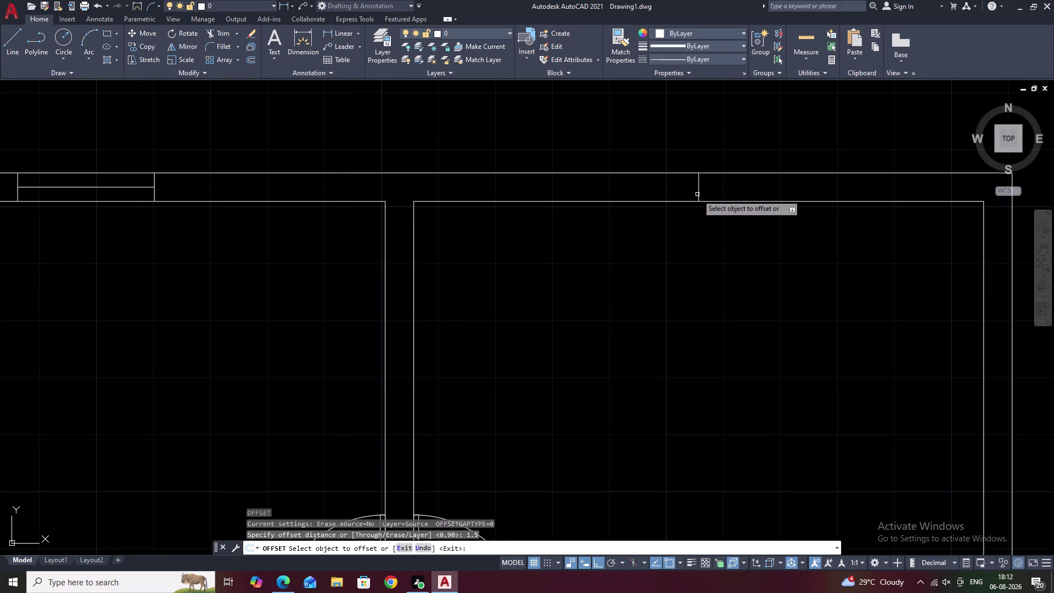
click(699, 188)
click(828, 189)
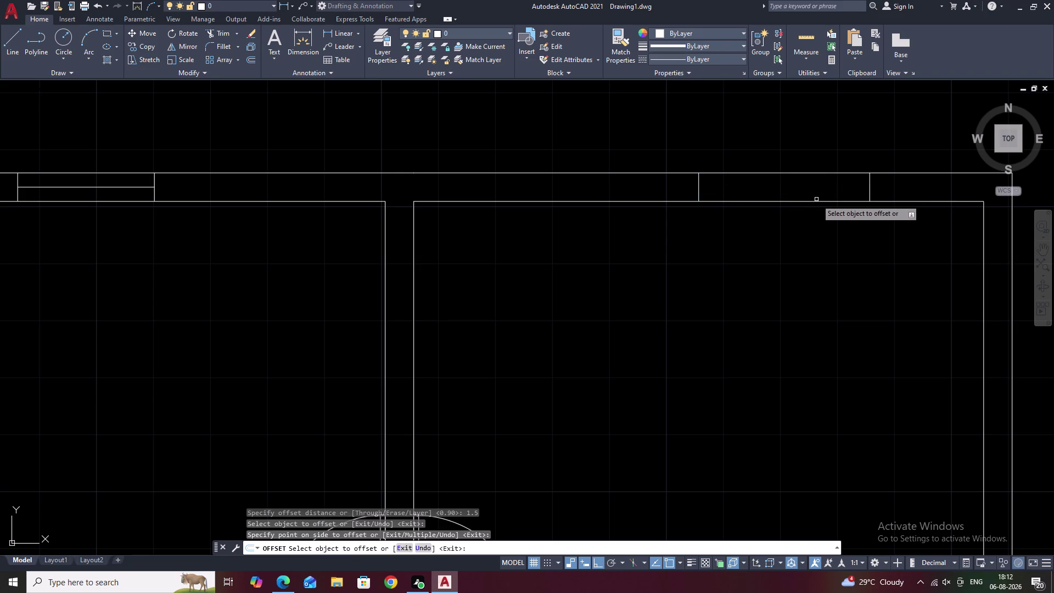
scroll(down, 3)
middle_drag(837, 232, 757, 272)
key(Escape)
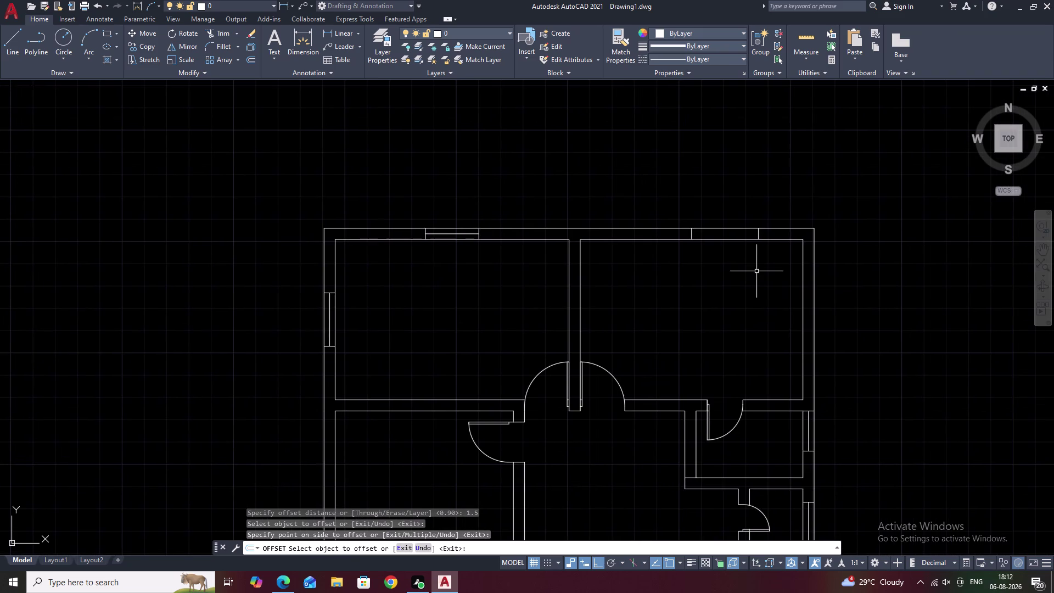
Draw the horizontal sill line between the two jambs.
text(L)
key(space)
scroll(up, 3)
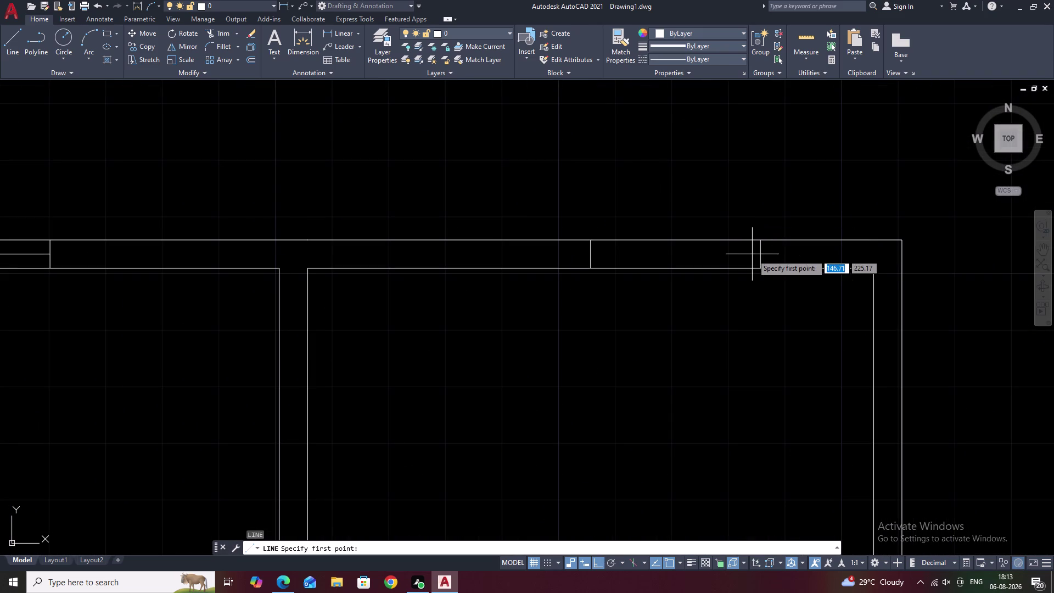
click(761, 257)
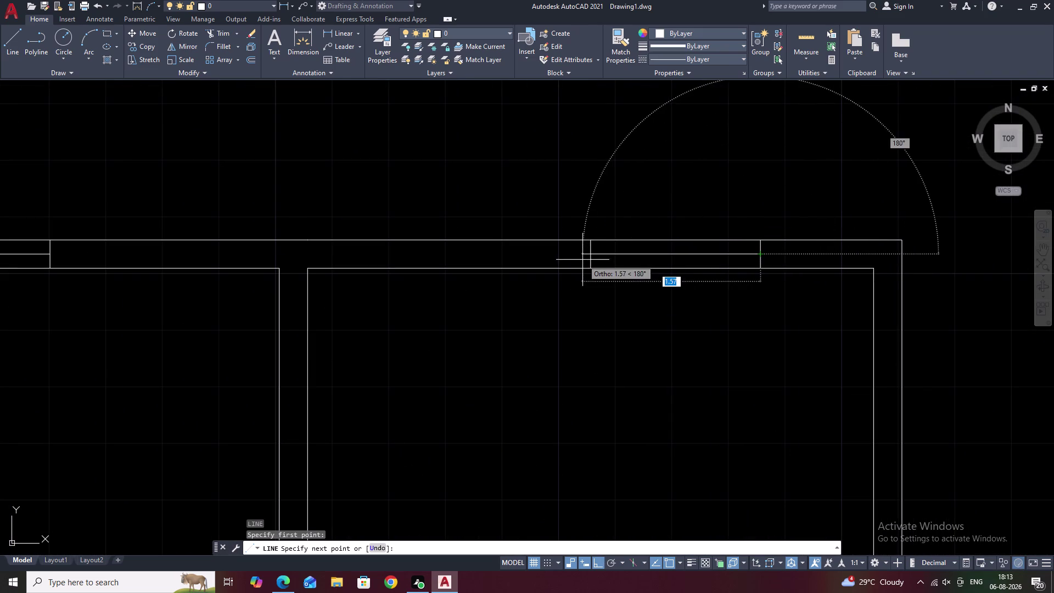
click(592, 257)
key(grave)
scroll(down, 3)
key(Escape)
middle_drag(788, 338, 783, 334)
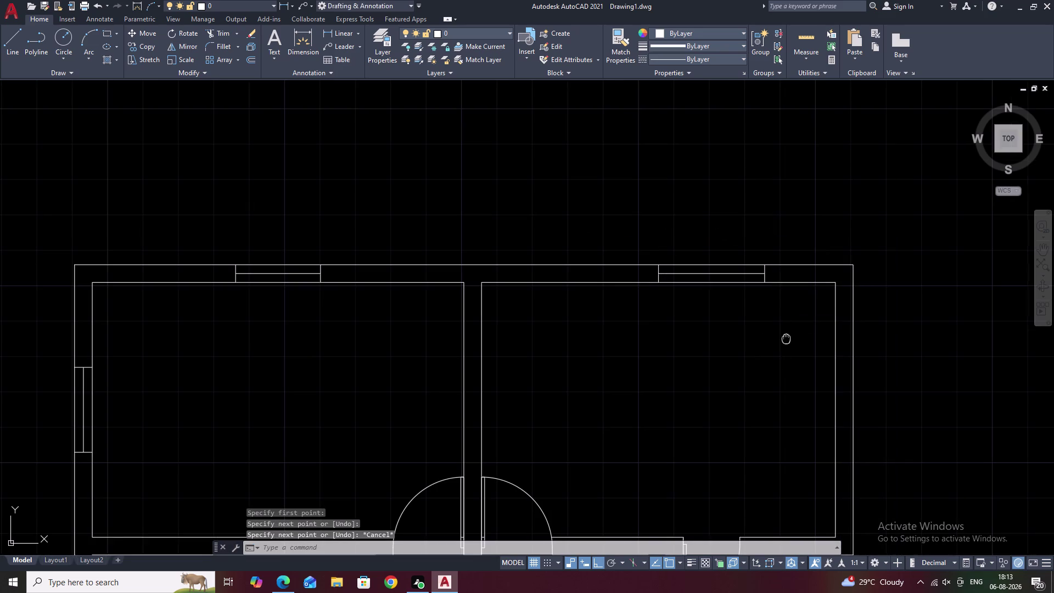
Pan to the top rooms and back out of mistaken Move and Line attempts.
middle_drag(784, 335, 736, 256)
text(M)
key(space)
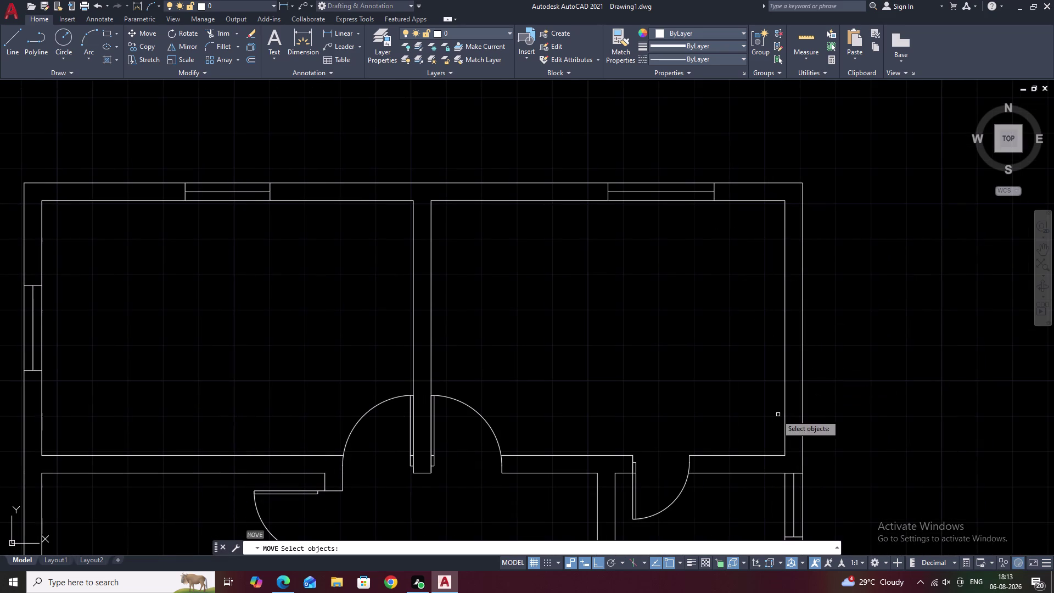
key(Escape)
text(L)
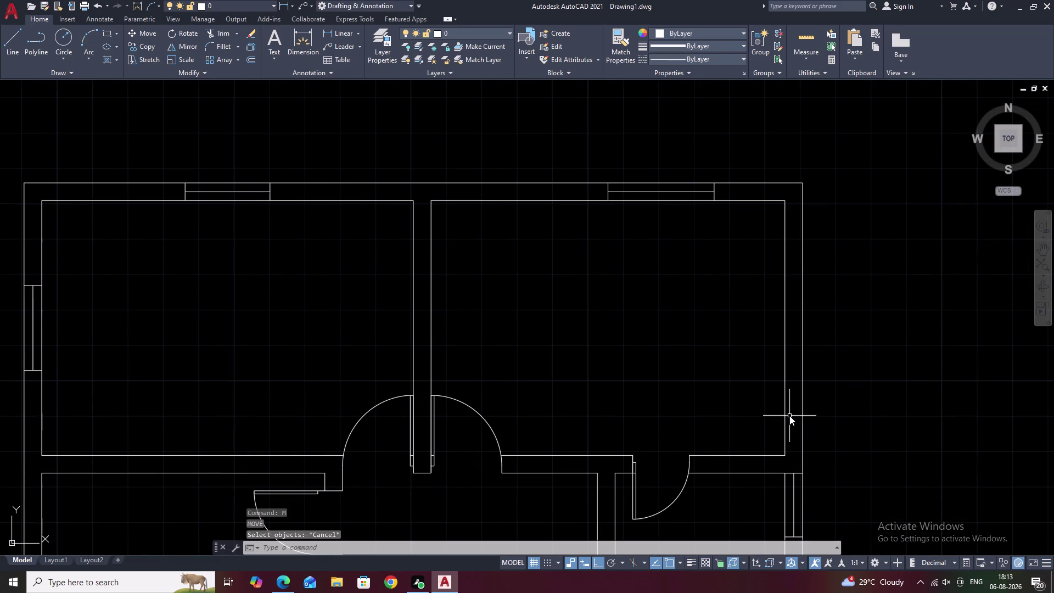
key(space)
text(M21P)
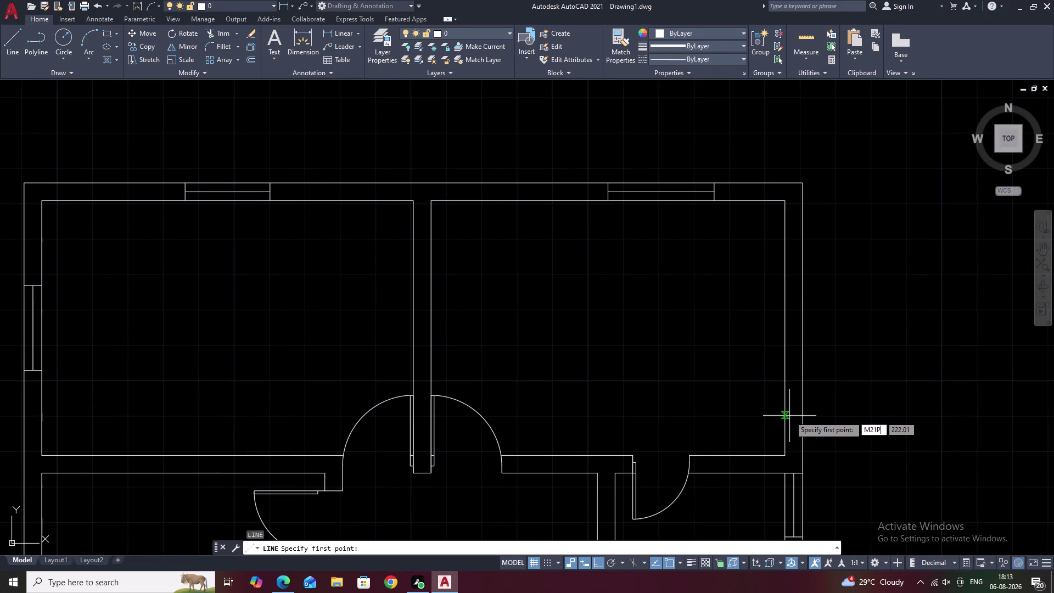
key(space)
key(Escape)
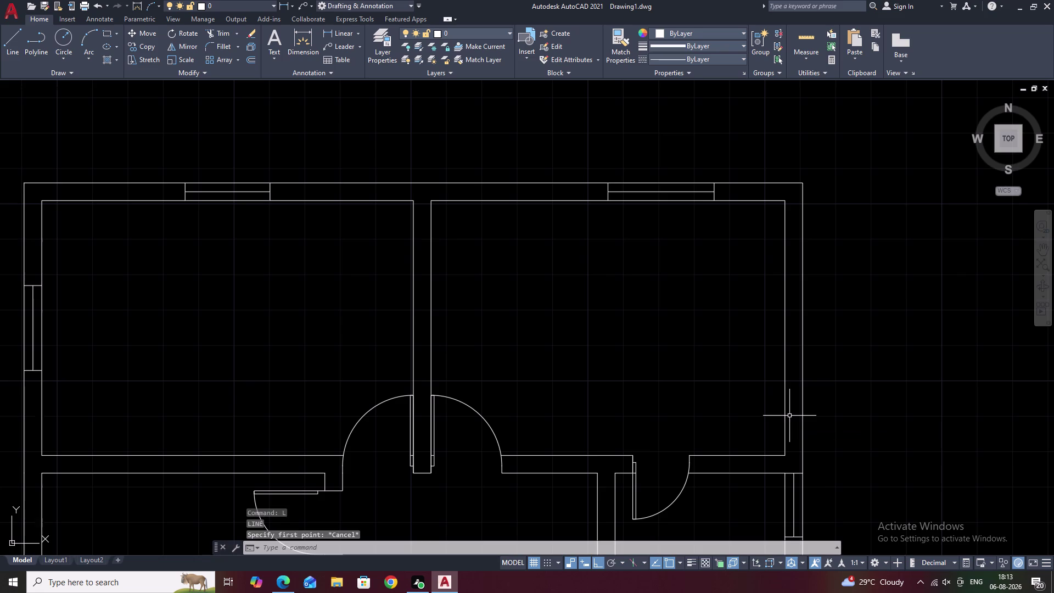
Draw a centre line across the right wall at its M2P midpoint.
text(L M2)
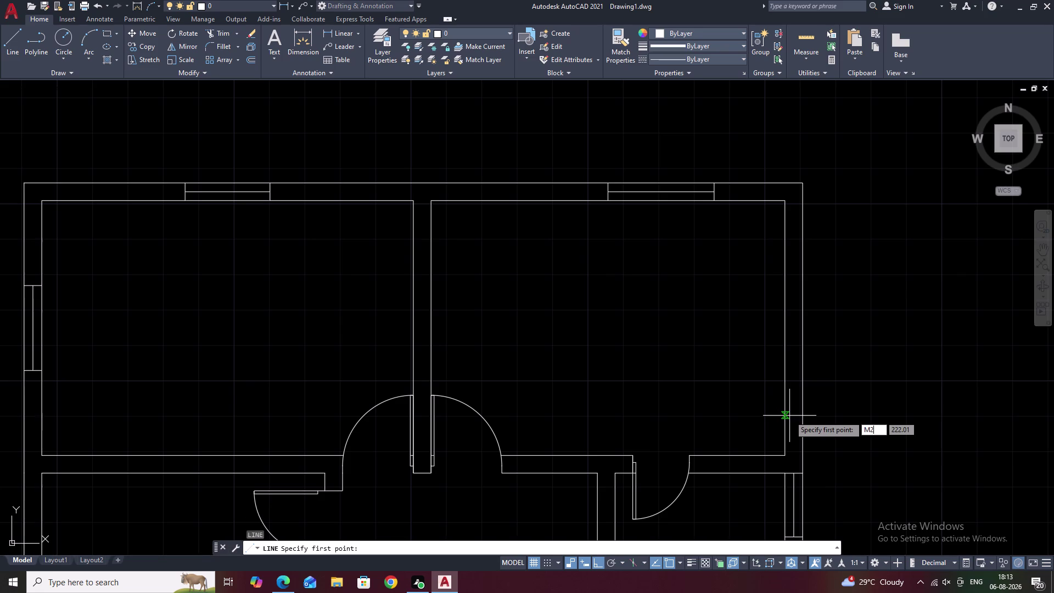
text(P)
key(space)
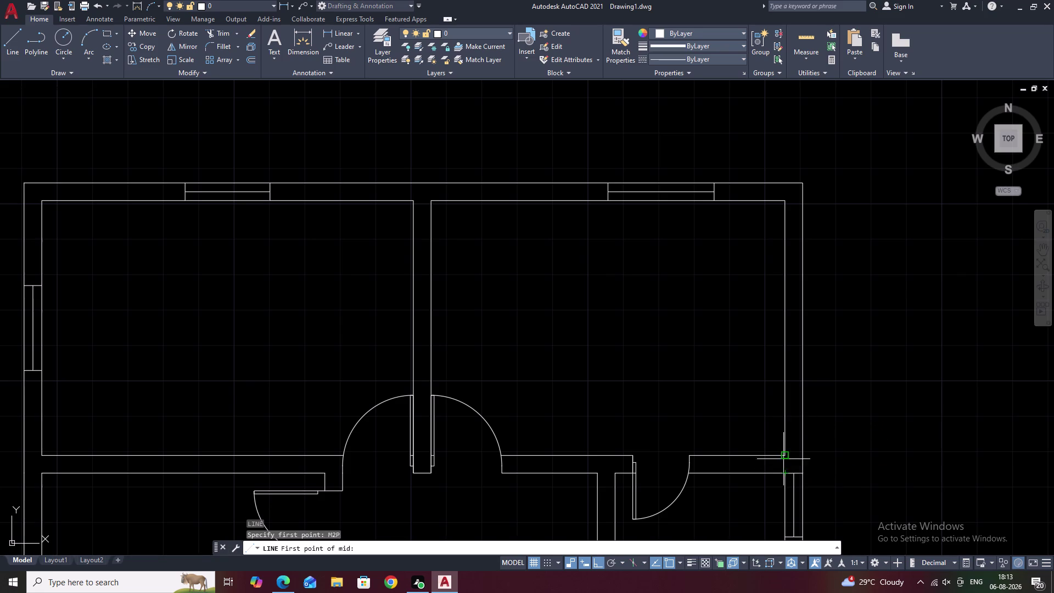
click(785, 457)
click(788, 201)
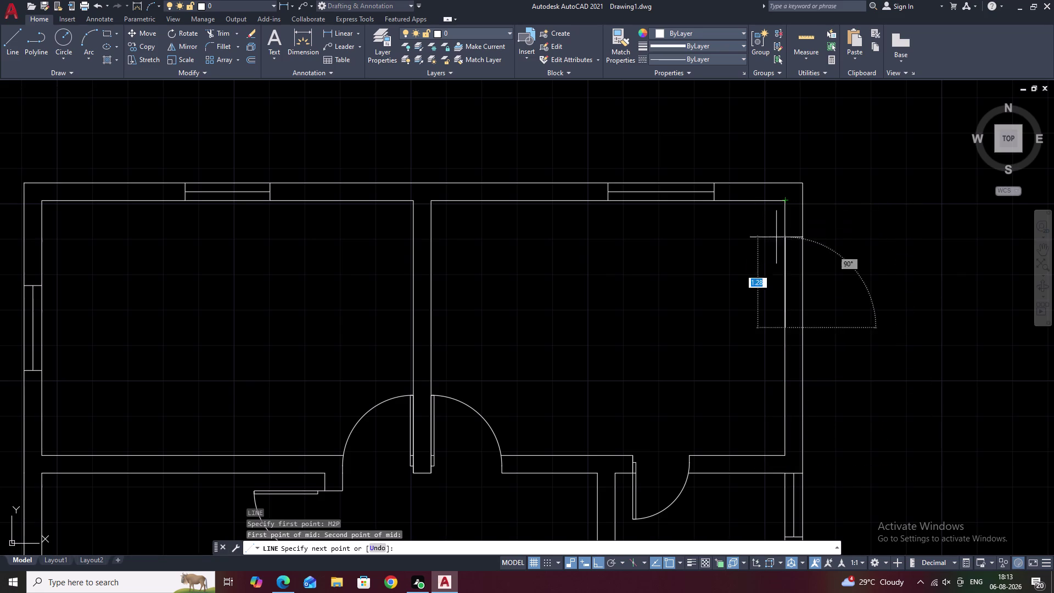
click(805, 329)
key(Escape)
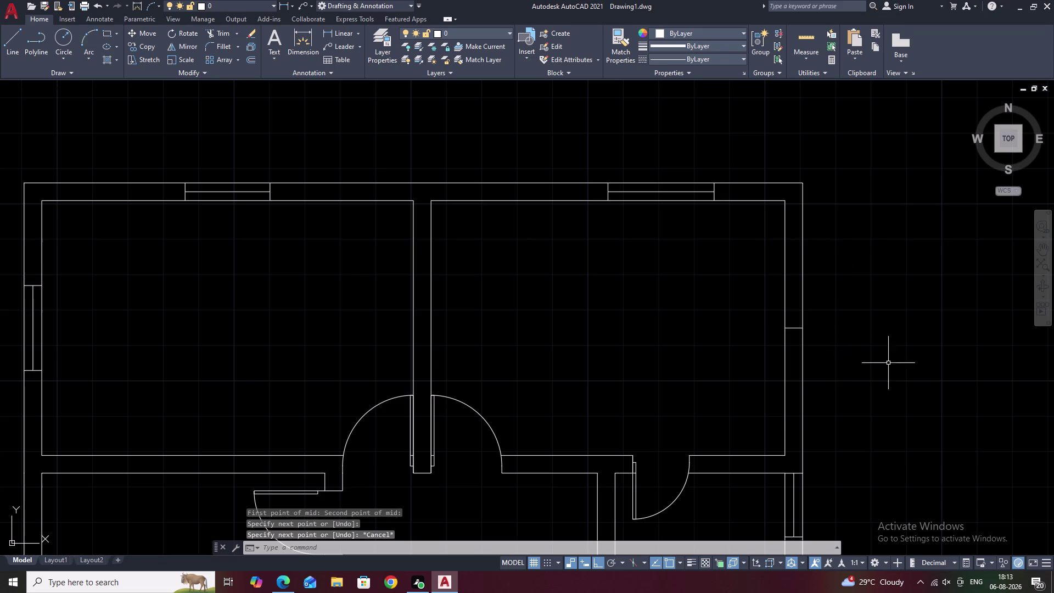
Offset the centre line 0.6 to both sides for the window edges.
text(O)
key(space)
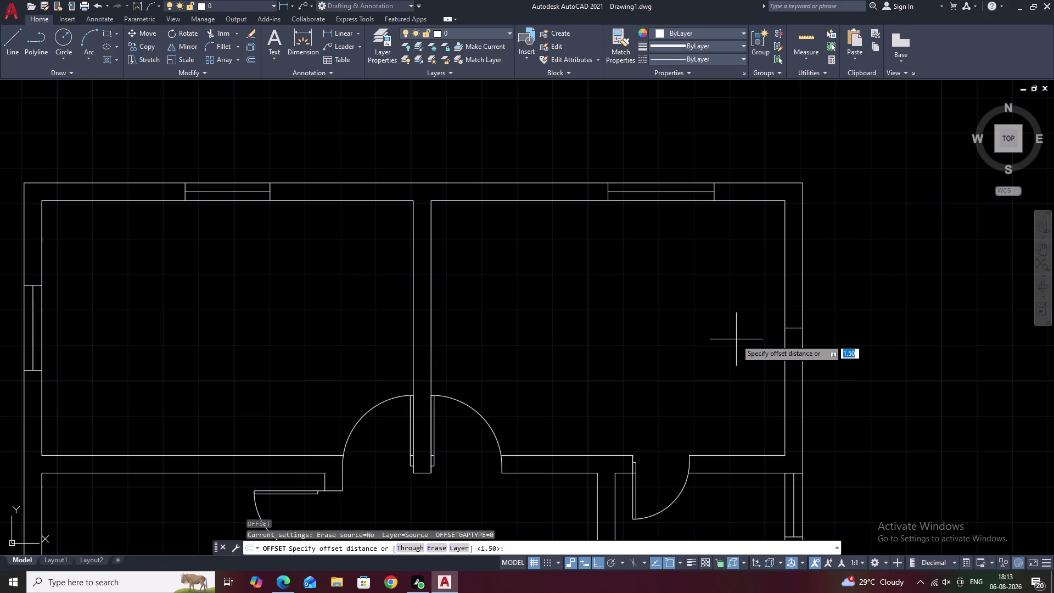
text(.6)
key(space)
click(793, 329)
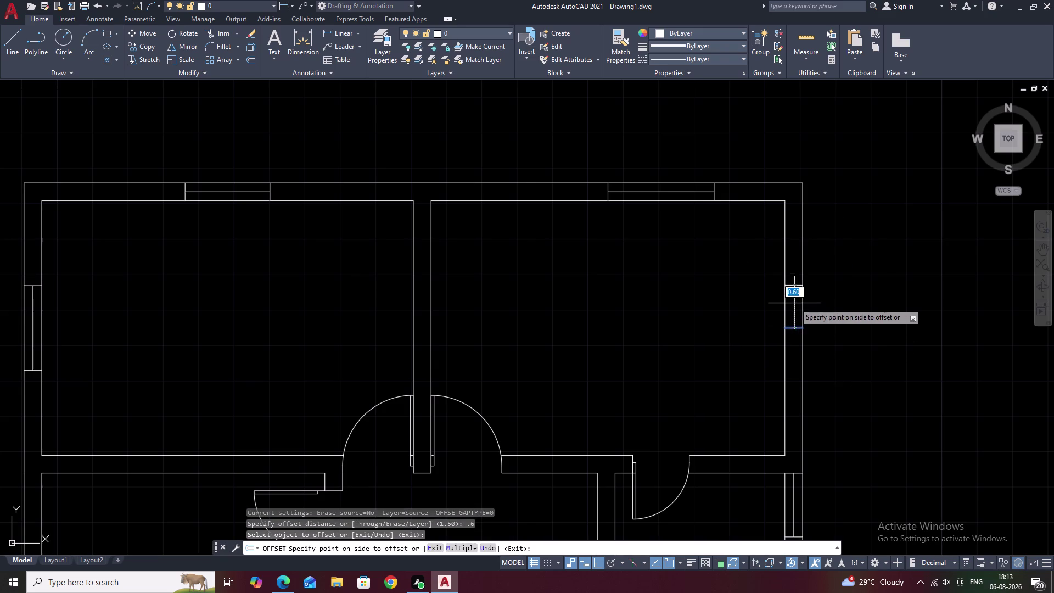
click(795, 303)
click(795, 327)
click(796, 370)
key(Escape)
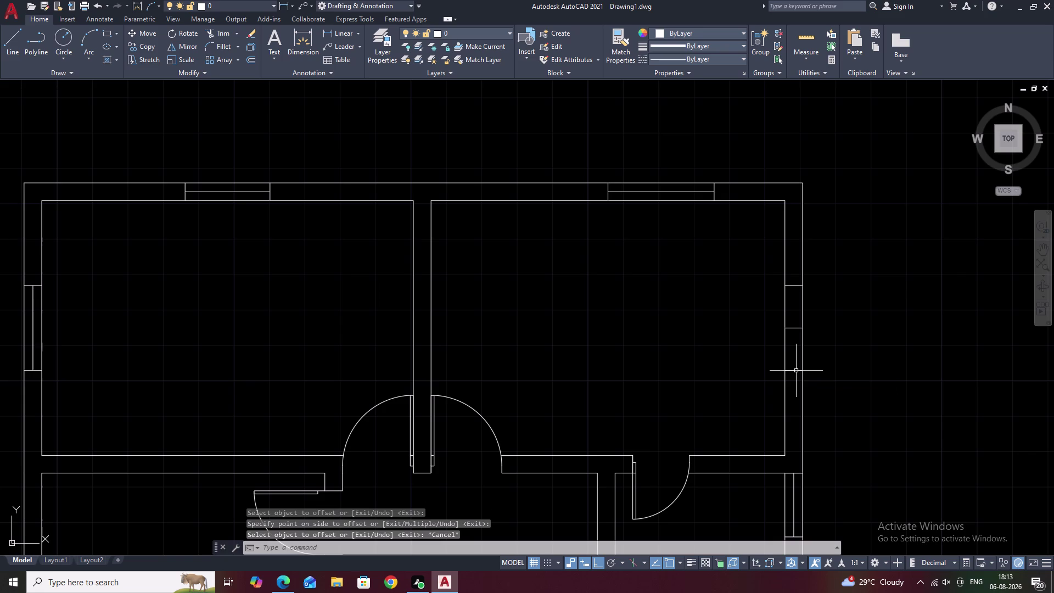
Draw the window frame line across the wall between the offset edges.
text(L)
key(space)
click(794, 369)
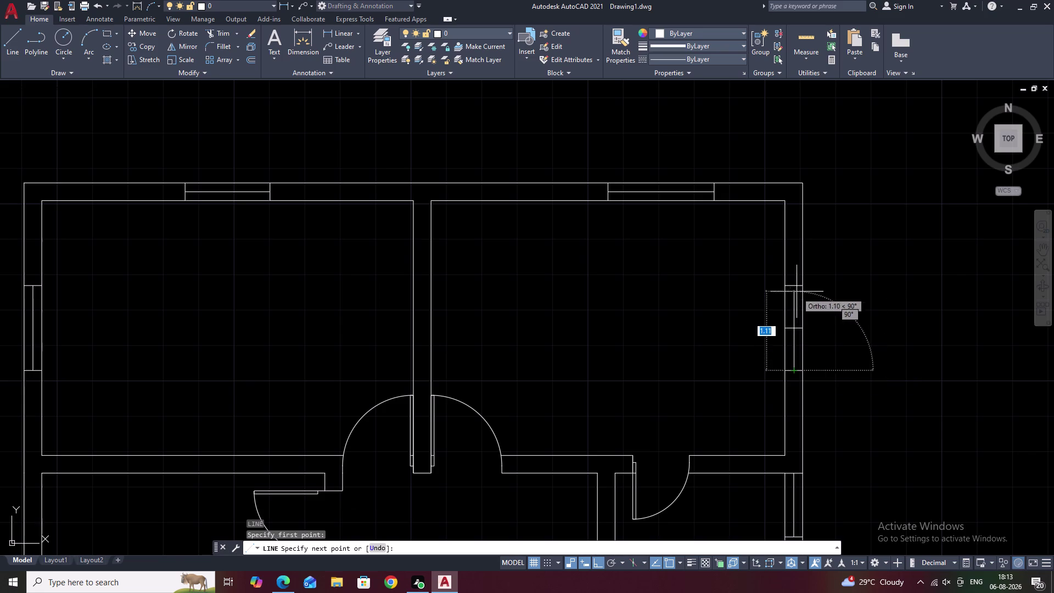
click(795, 287)
key(Escape)
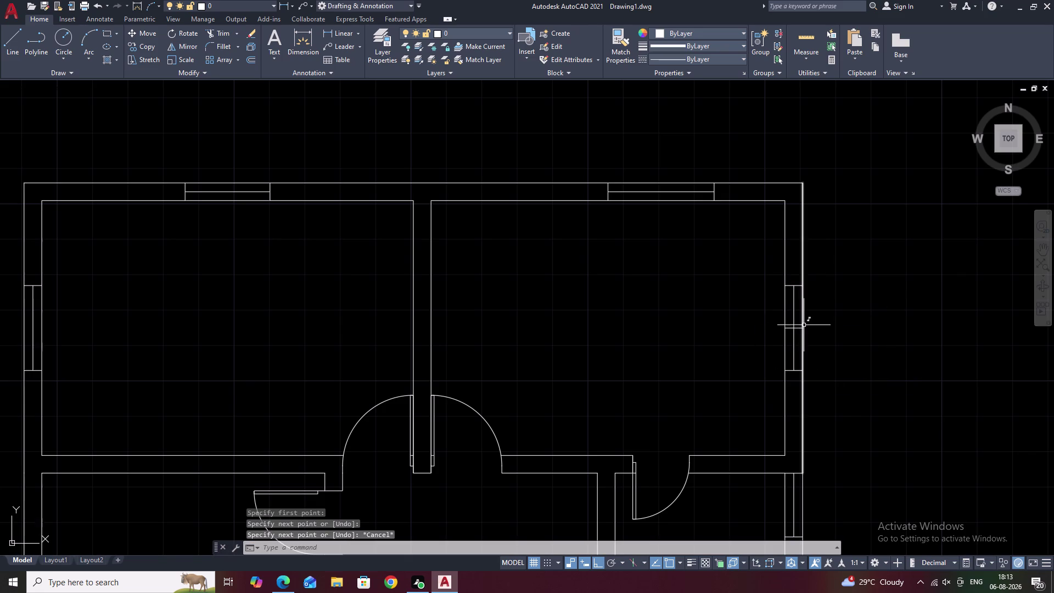
Erase the original centre line and pan toward the next wall.
click(798, 329)
text(E)
key(space)
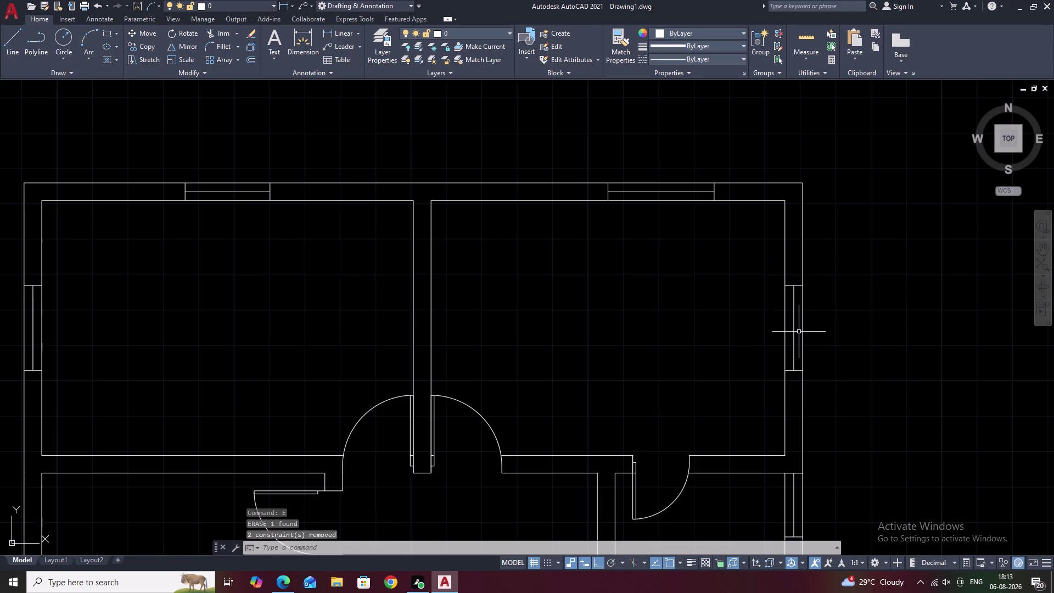
scroll(down, 3)
middle_drag(721, 370, 760, 294)
scroll(up, 3)
middle_drag(712, 310, 751, 248)
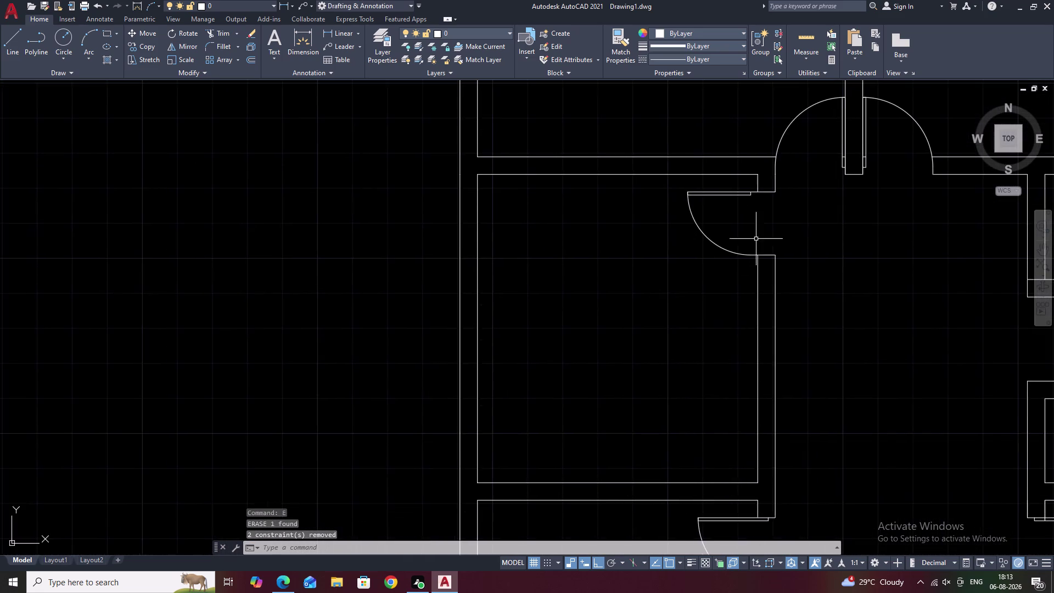
Draw a centre line across the middle-left room's left wall at its M2P midpoint.
middle_drag(655, 373, 684, 324)
scroll(down, 3)
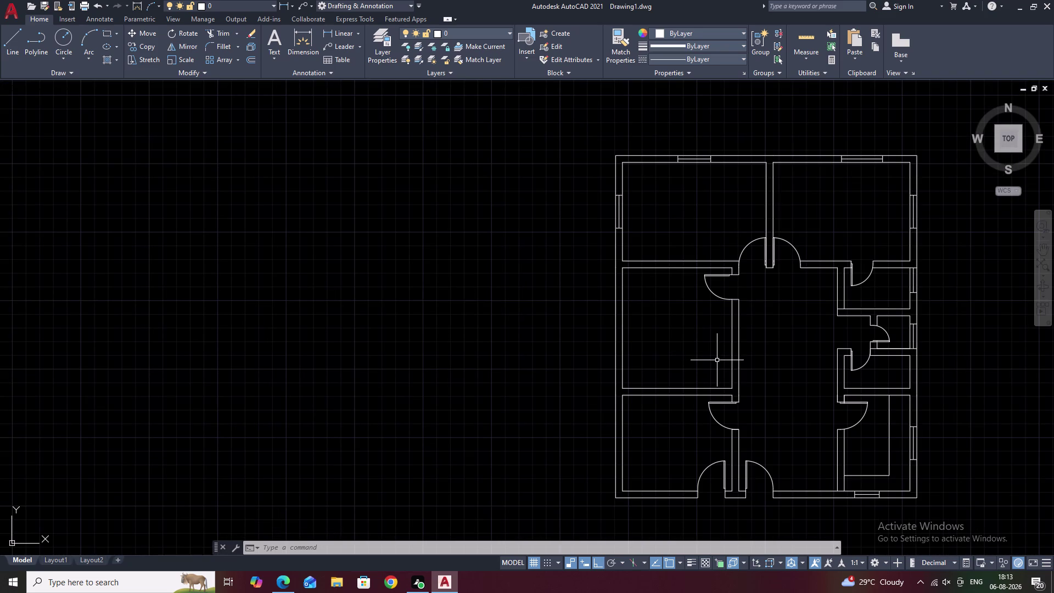
scroll(up, 3)
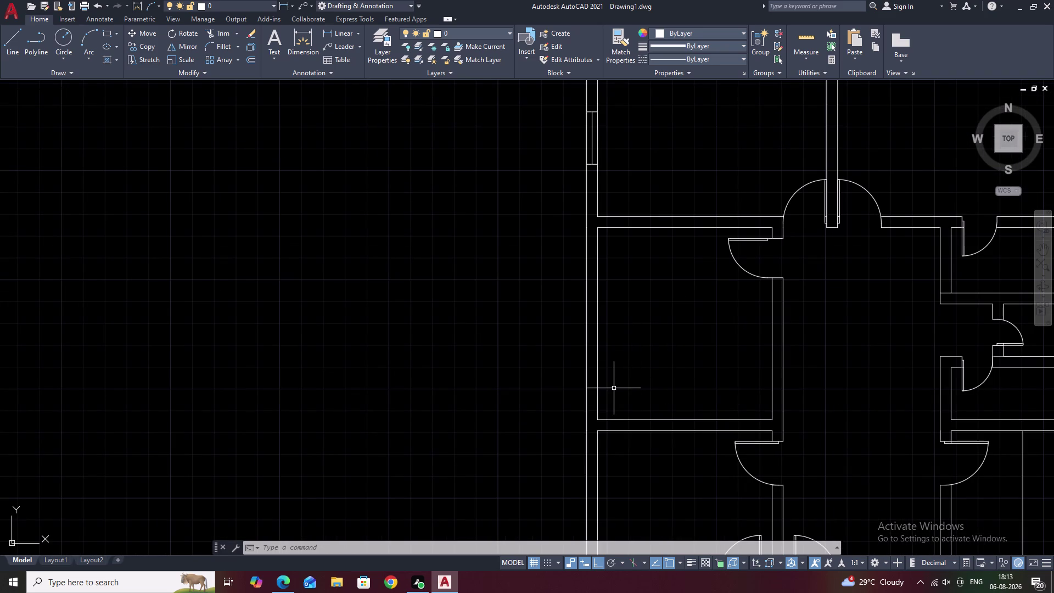
text(L)
key(space)
text(M2P)
key(space)
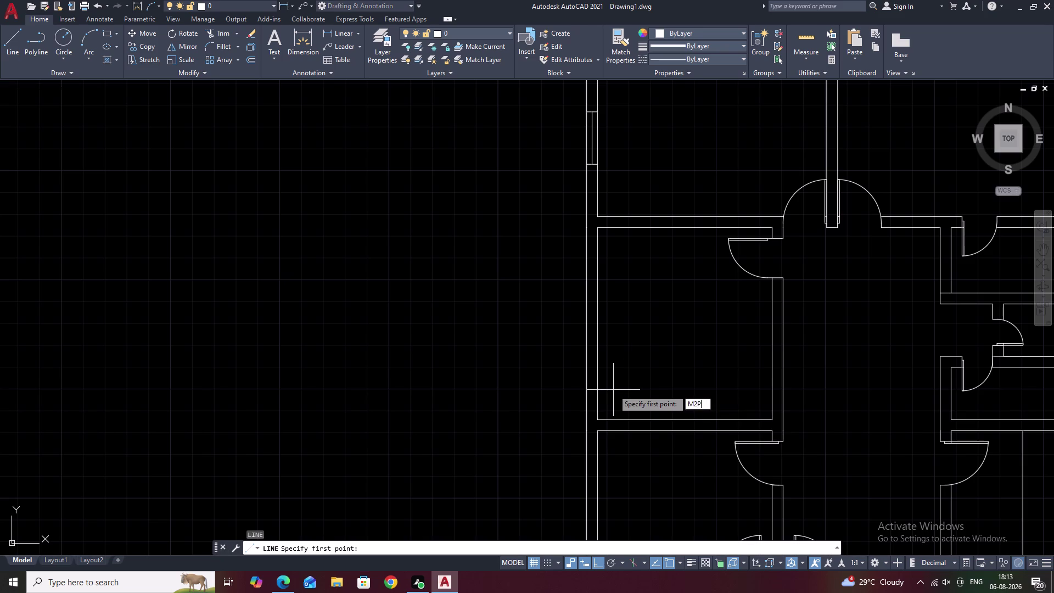
click(600, 421)
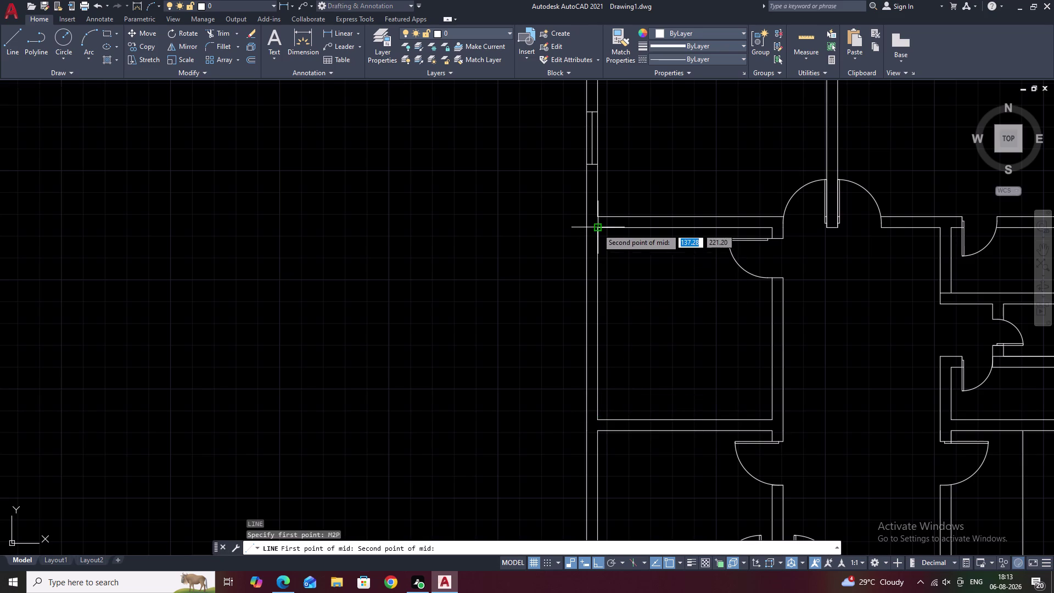
click(598, 228)
click(585, 319)
key(Escape)
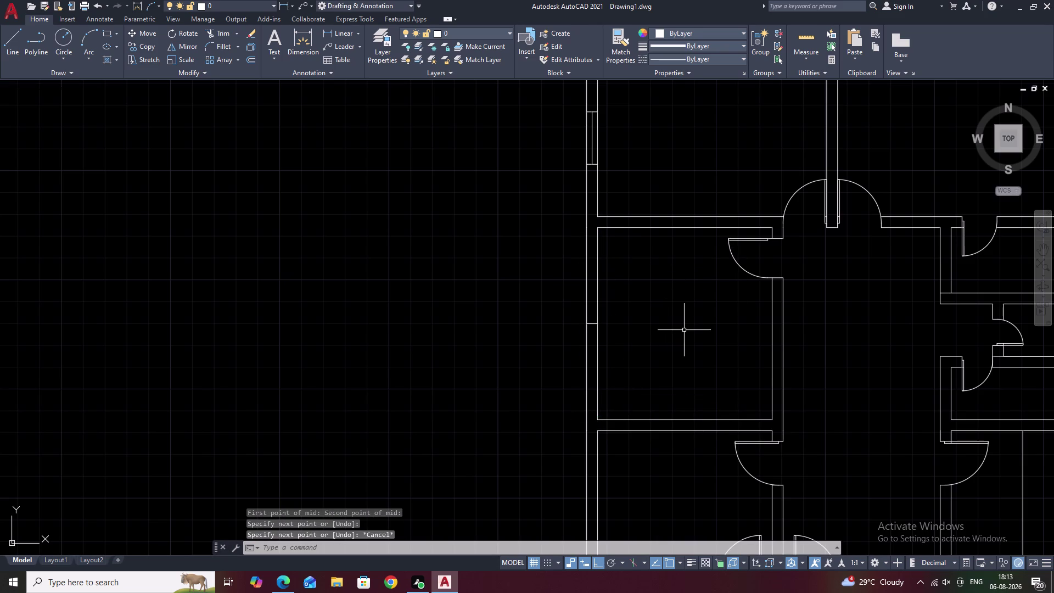
key(p)
key(BackSpace)
Offset the centre line 0.6 to both sides for the window edges.
text(O)
key(space)
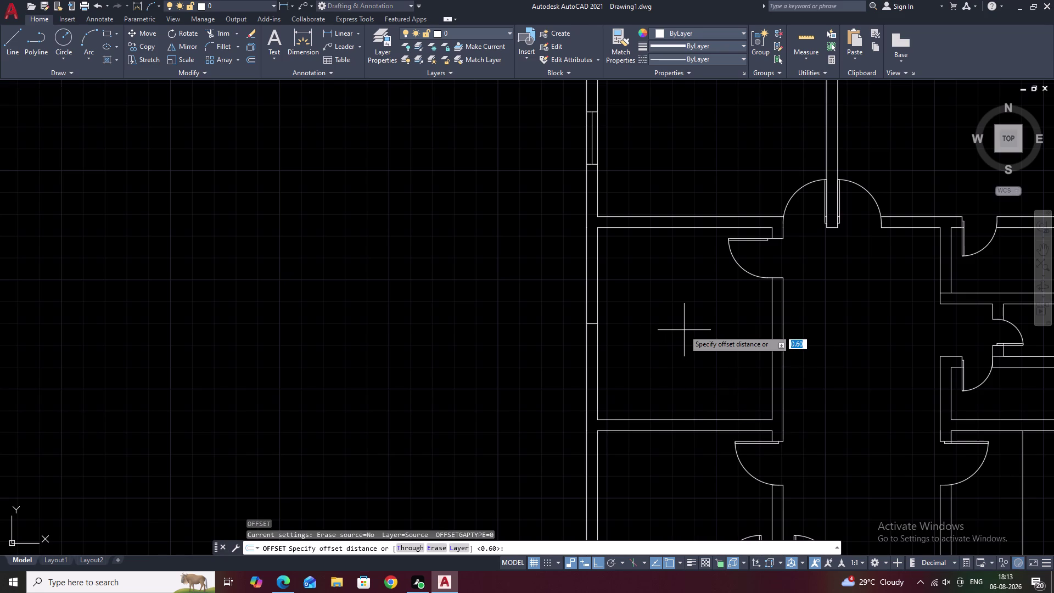
text(.6)
key(space)
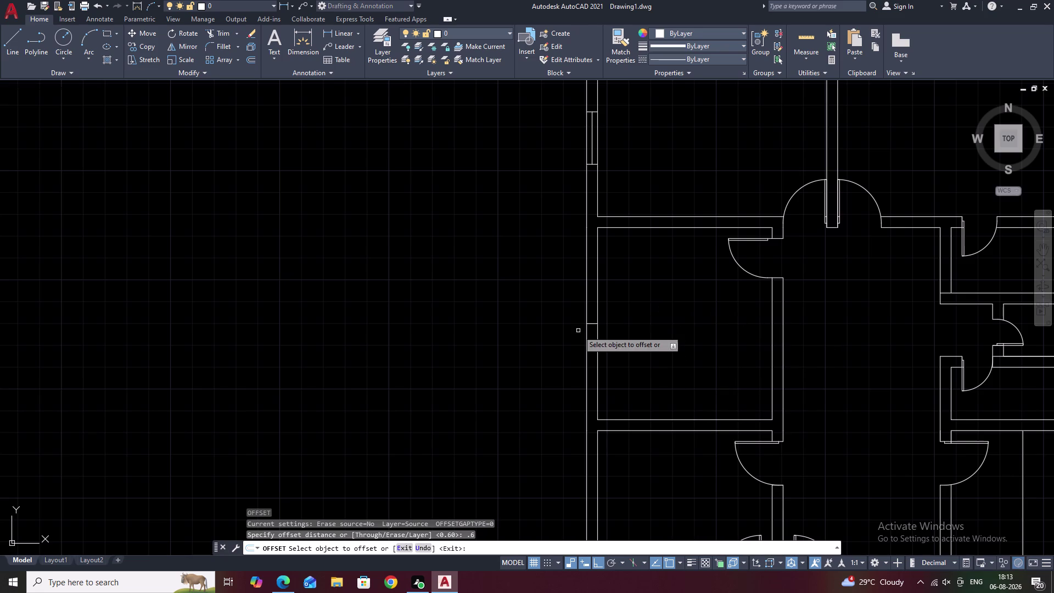
click(590, 325)
click(595, 298)
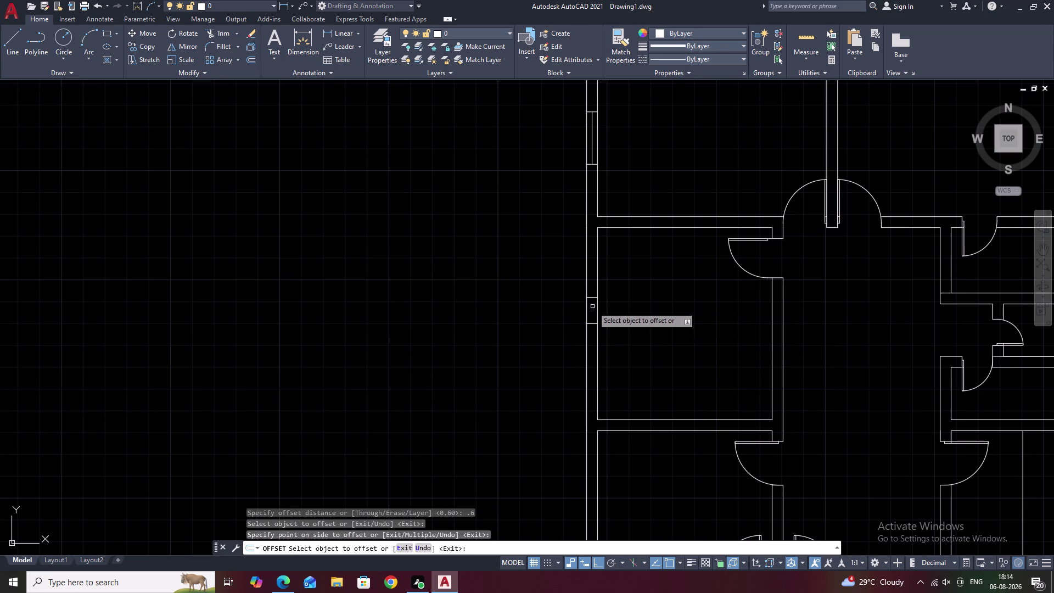
click(593, 325)
click(593, 358)
key(Escape)
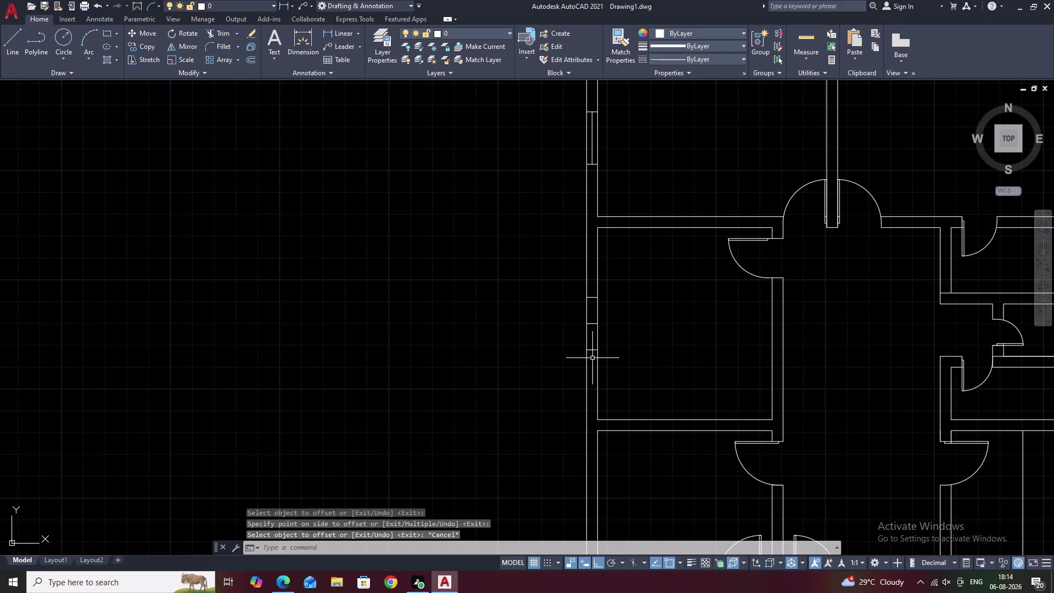
Draw the window frame line across the wall between the offset edges.
text(L)
key(space)
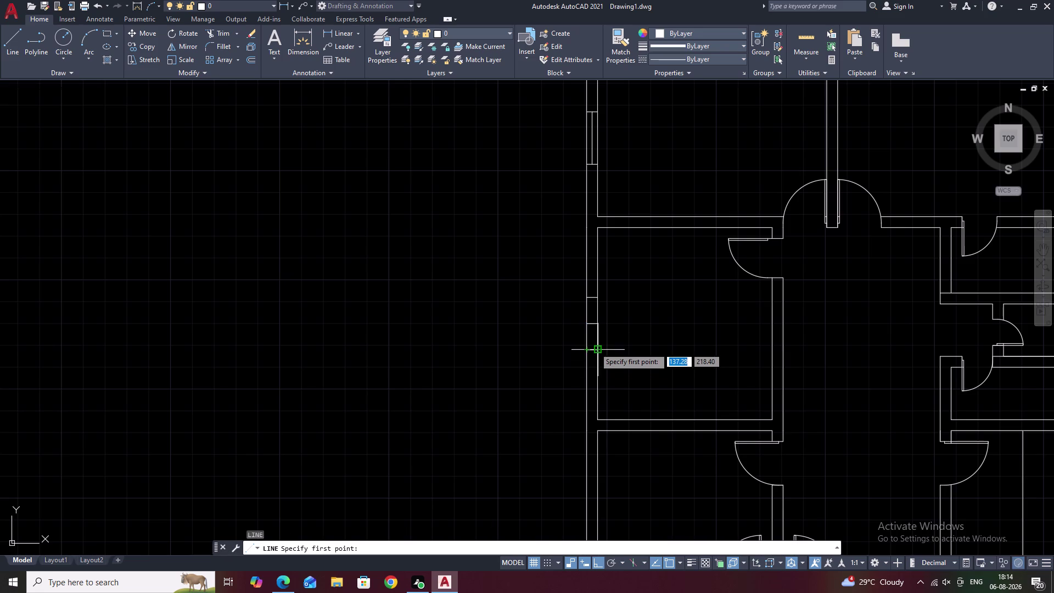
click(592, 348)
click(590, 299)
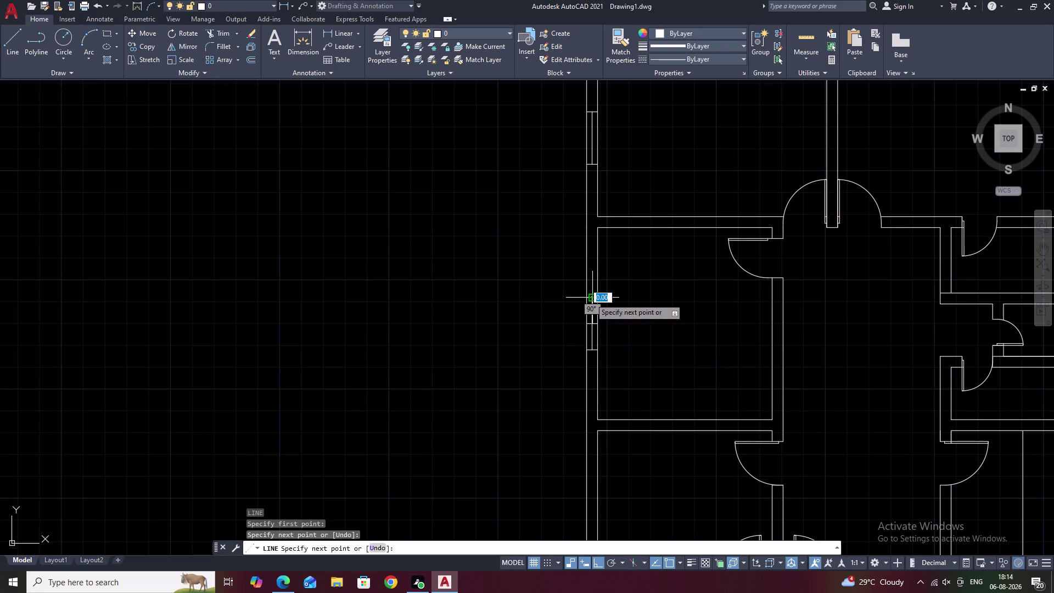
key(Escape)
Erase the original centre line and pan back over the plan.
scroll(down, 3)
scroll(up, 3)
click(564, 311)
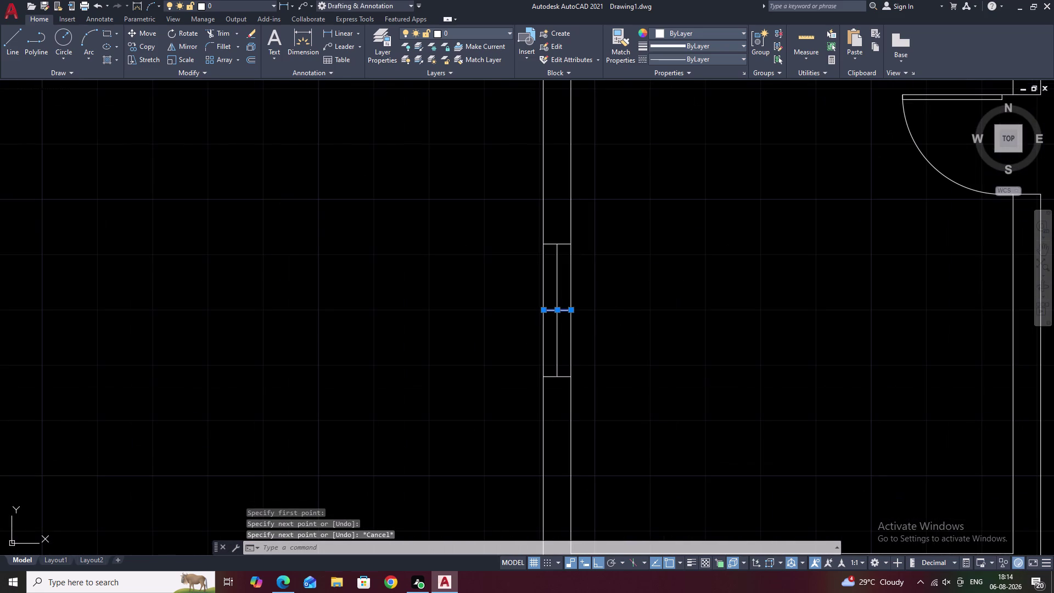
text(E)
key(space)
scroll(down, 3)
middle_drag(636, 365, 631, 354)
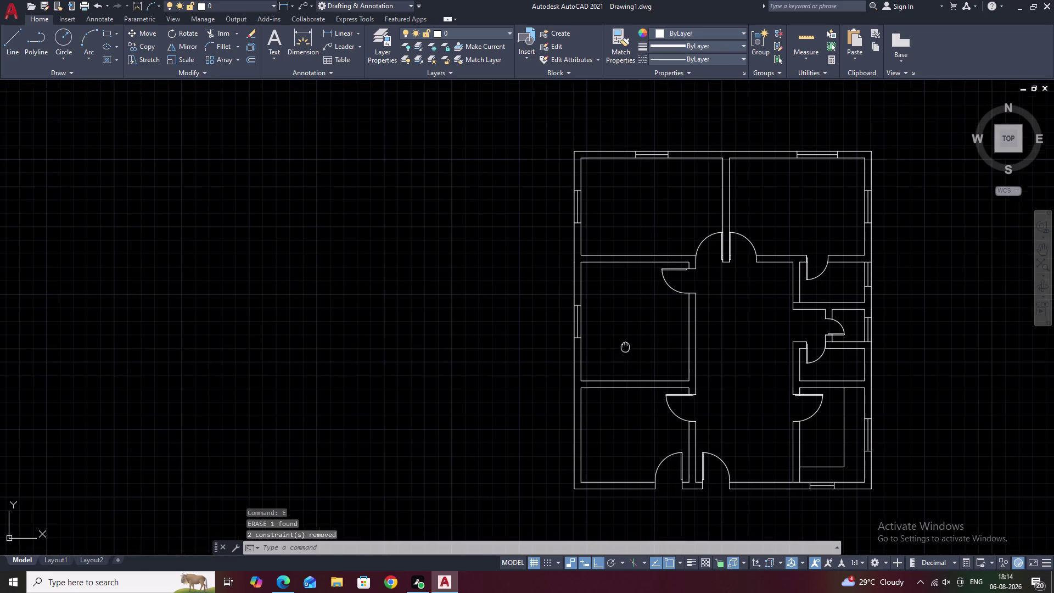
Draw a centre line across the lower left wall at its M2P midpoint.
middle_drag(631, 354, 597, 294)
text(L)
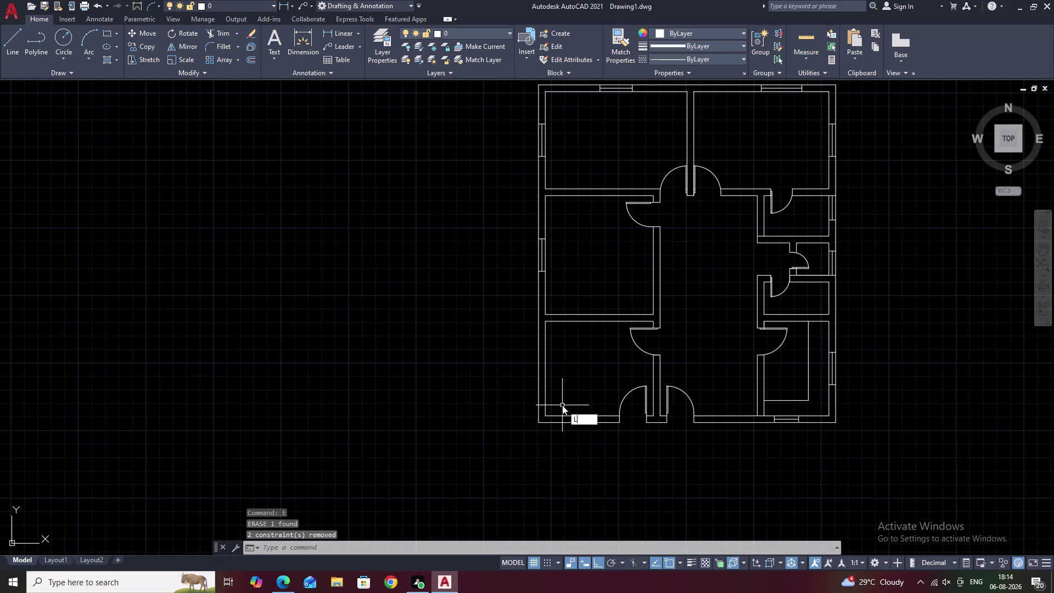
key(space)
text(M)
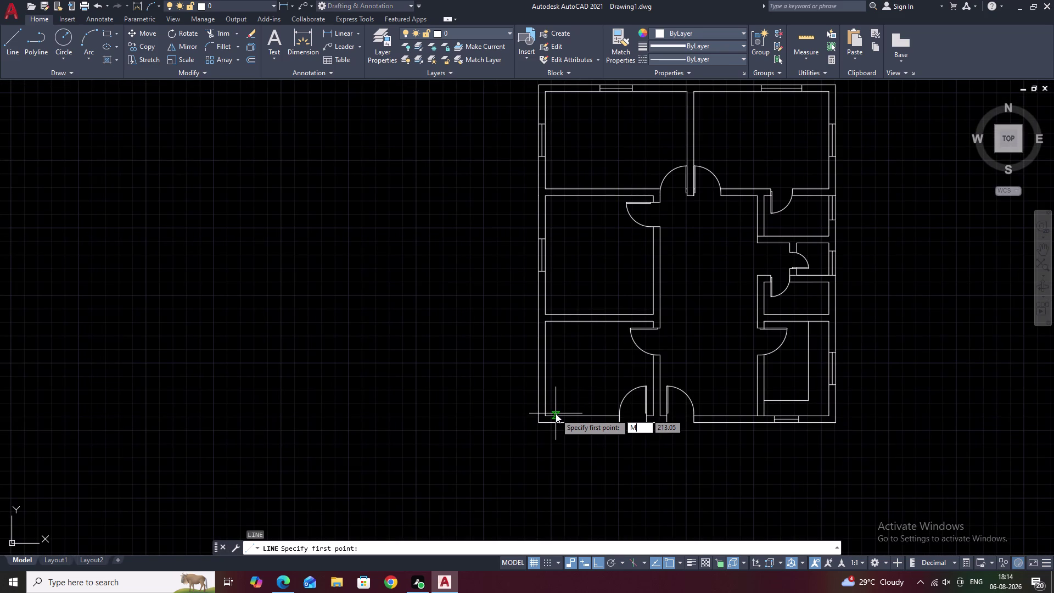
text(2P)
key(space)
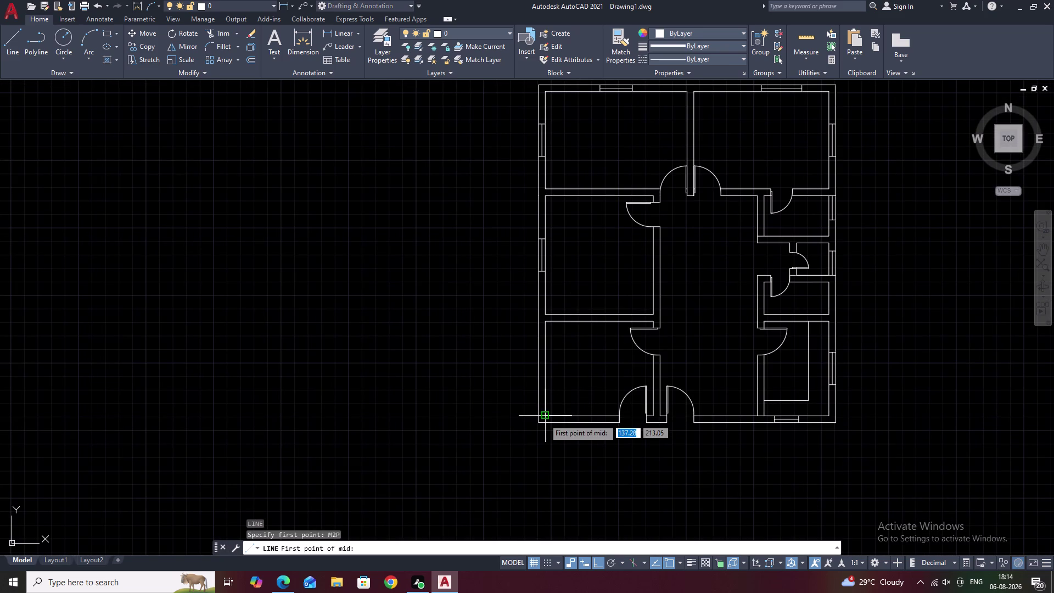
click(544, 419)
click(545, 324)
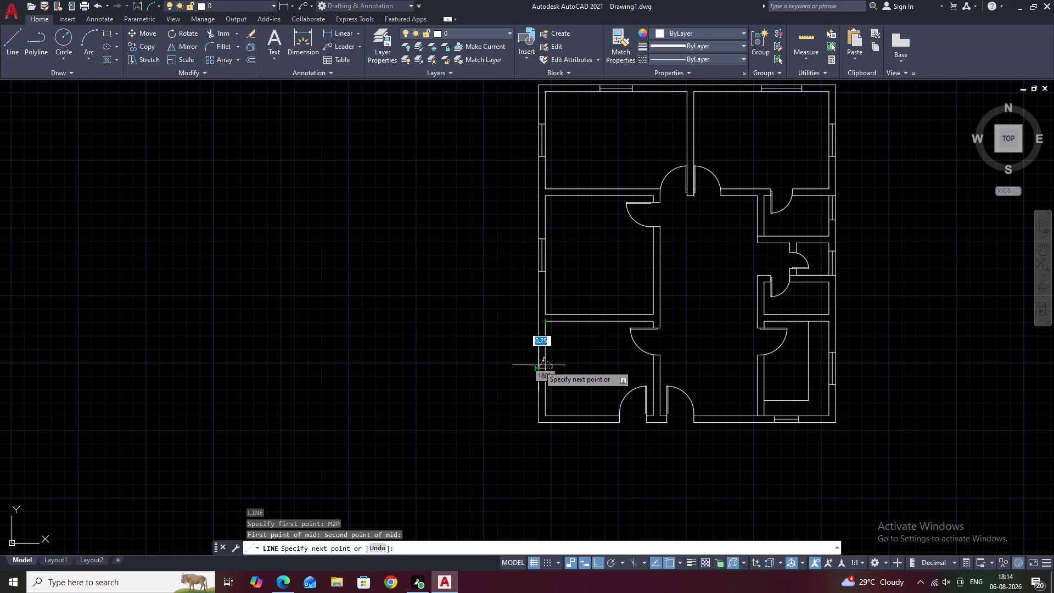
click(539, 366)
key(Escape)
Offset the centre line 0.75 to both sides for the window edges.
text(O)
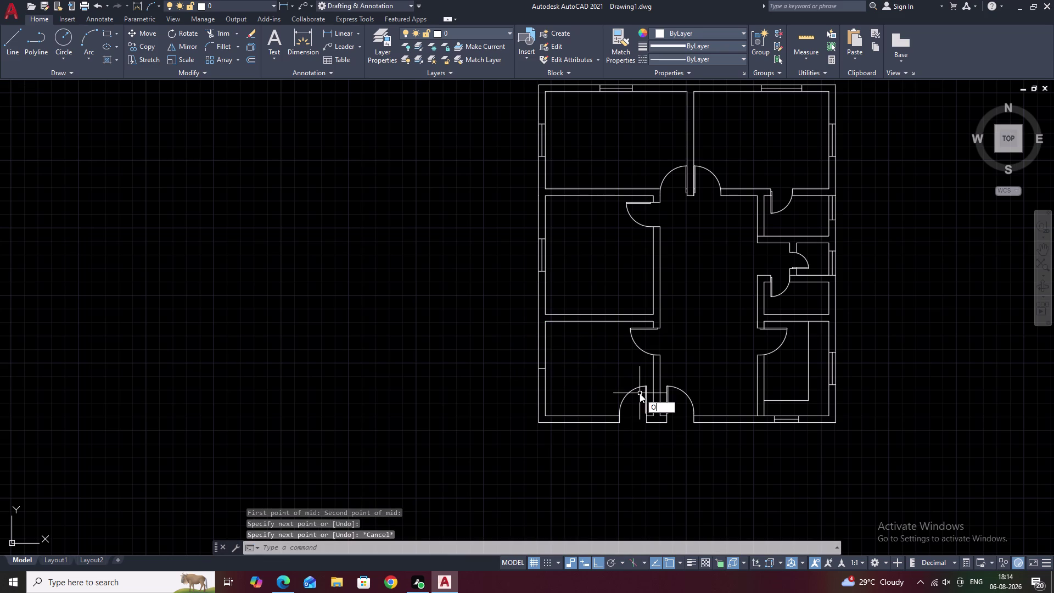
key(space)
text(.75)
key(space)
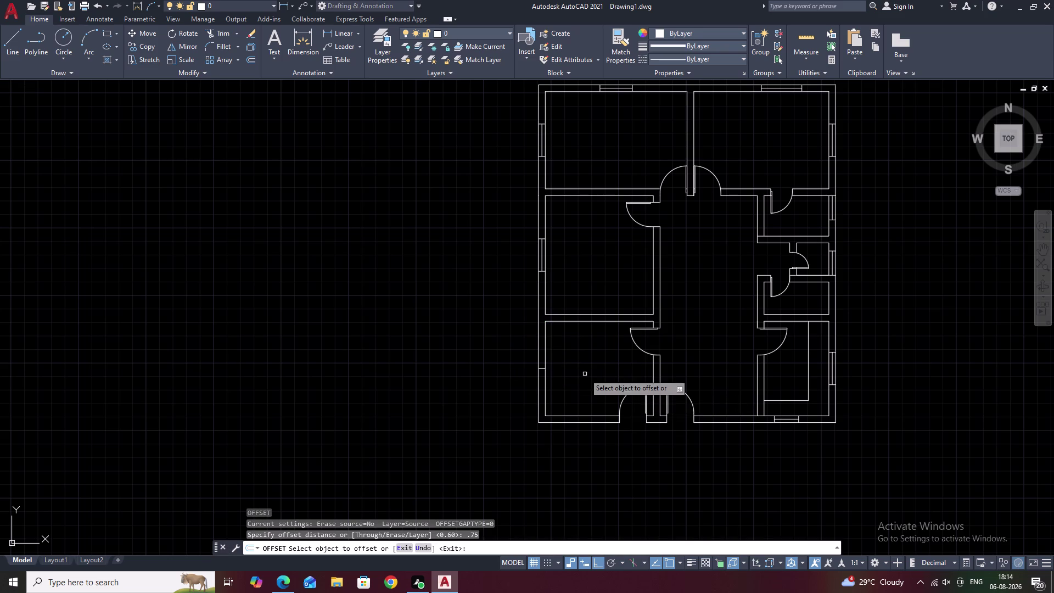
scroll(up, 3)
click(550, 374)
click(554, 345)
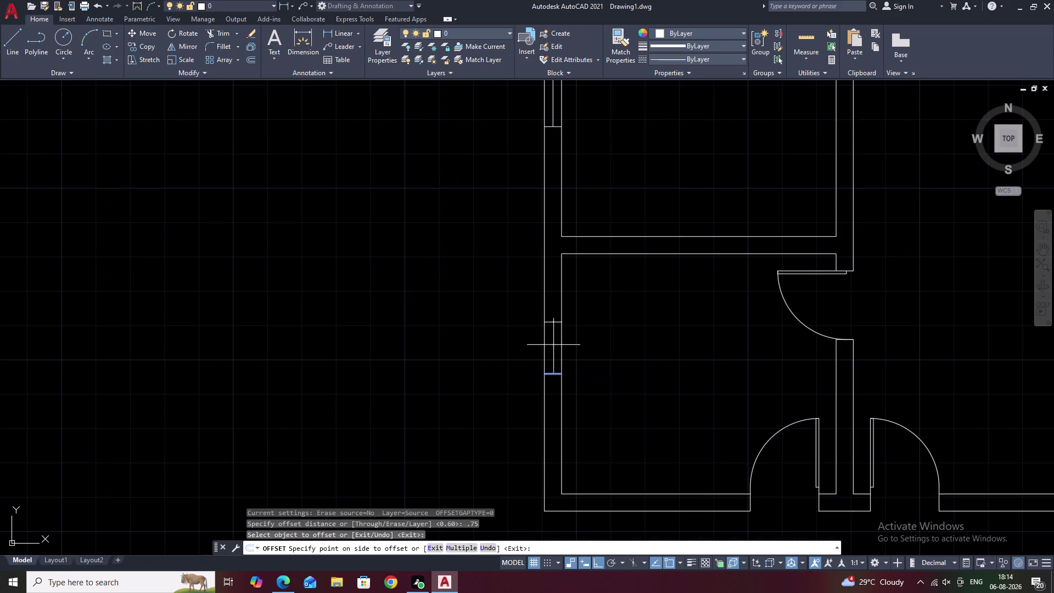
click(553, 375)
click(553, 412)
key(Escape)
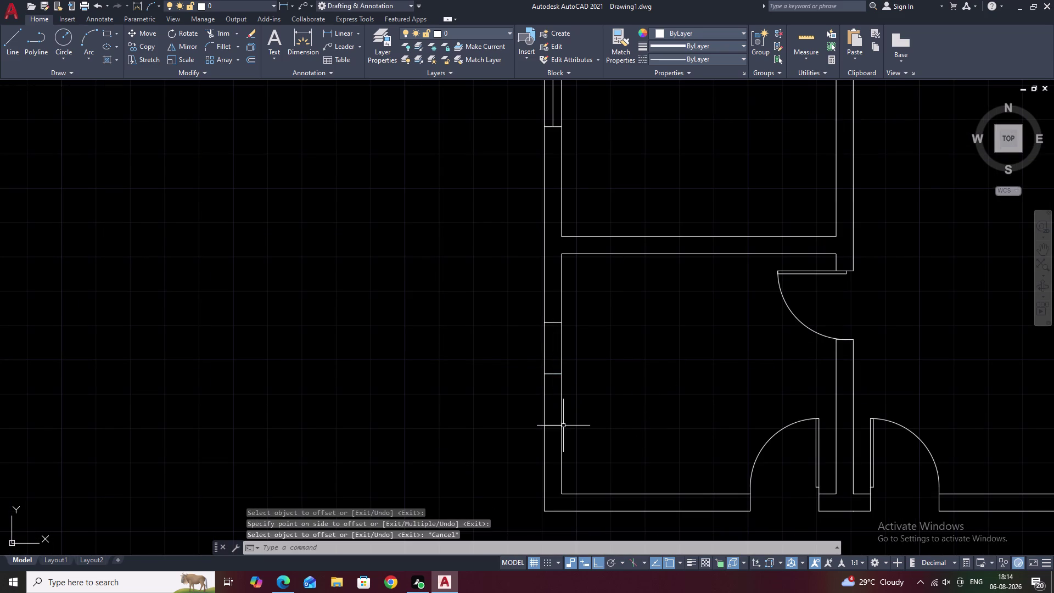
Draw the window frame line along the wall between the offset edges.
text(L)
key(space)
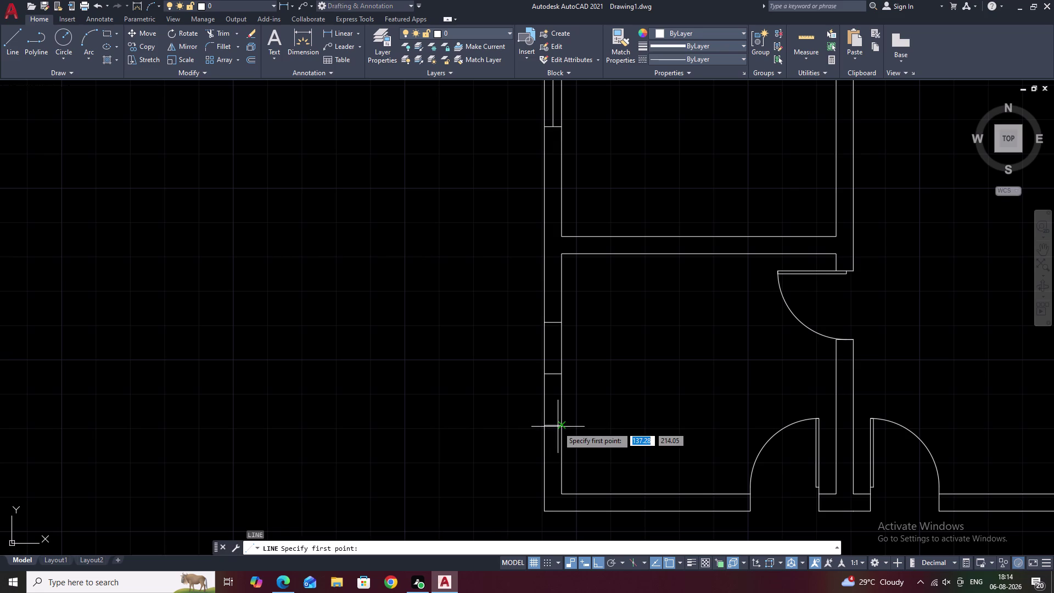
click(554, 427)
click(552, 325)
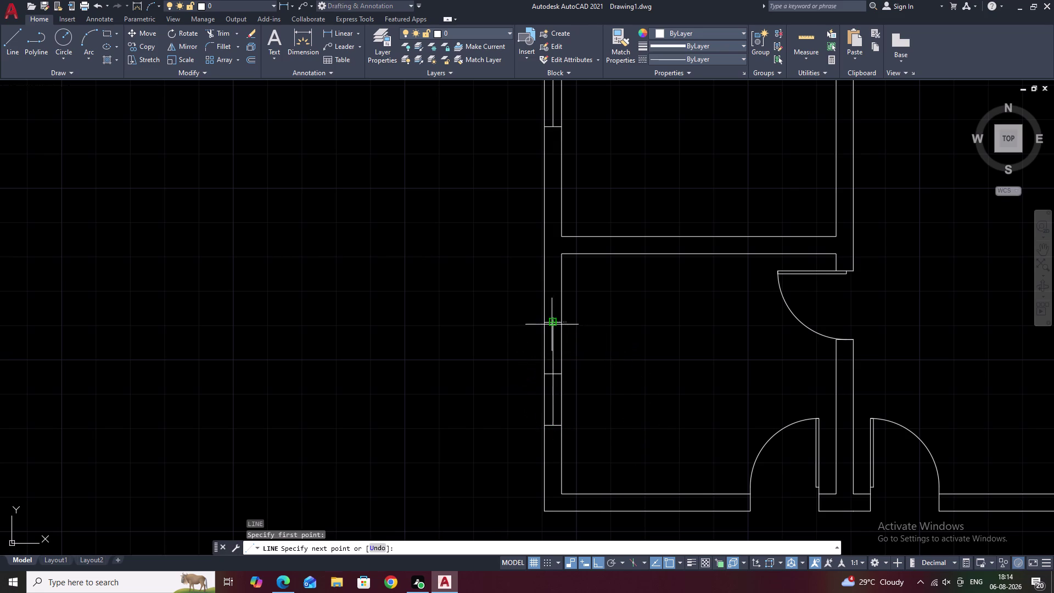
key(Escape)
Erase the stray short line across the wall and pan to the lower-left entrance wall.
scroll(up, 3)
click(556, 370)
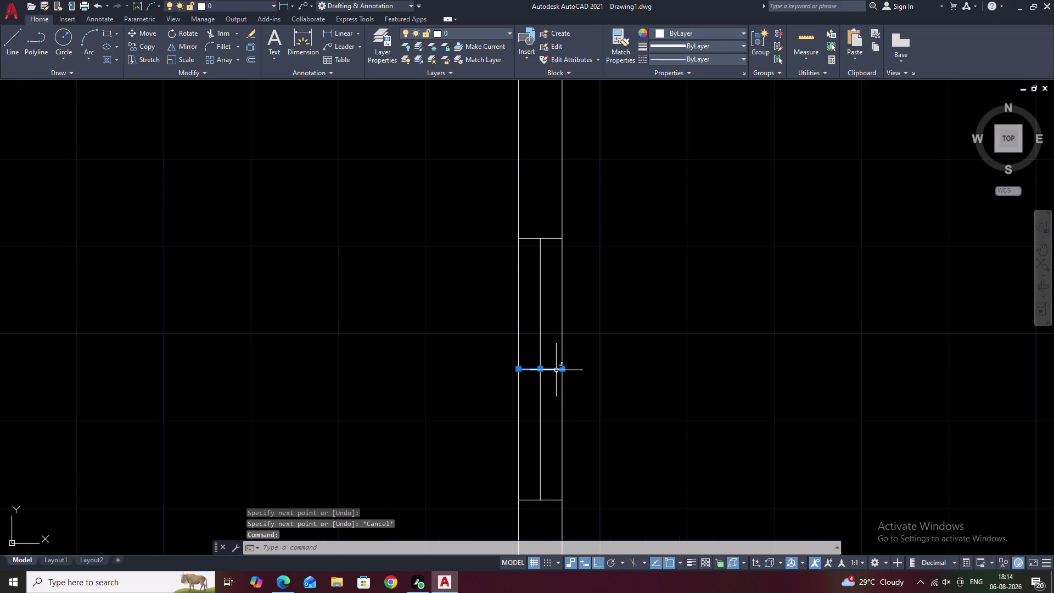
text(E)
key(space)
scroll(down, 3)
middle_drag(605, 402, 546, 317)
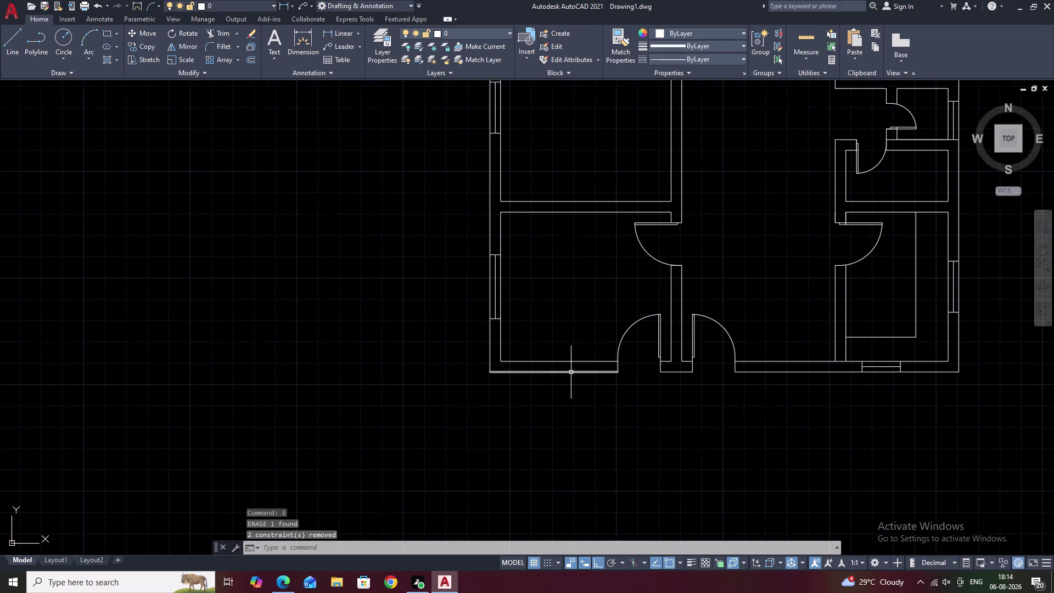
scroll(up, 3)
scroll(down, 3)
scroll(down, 3)
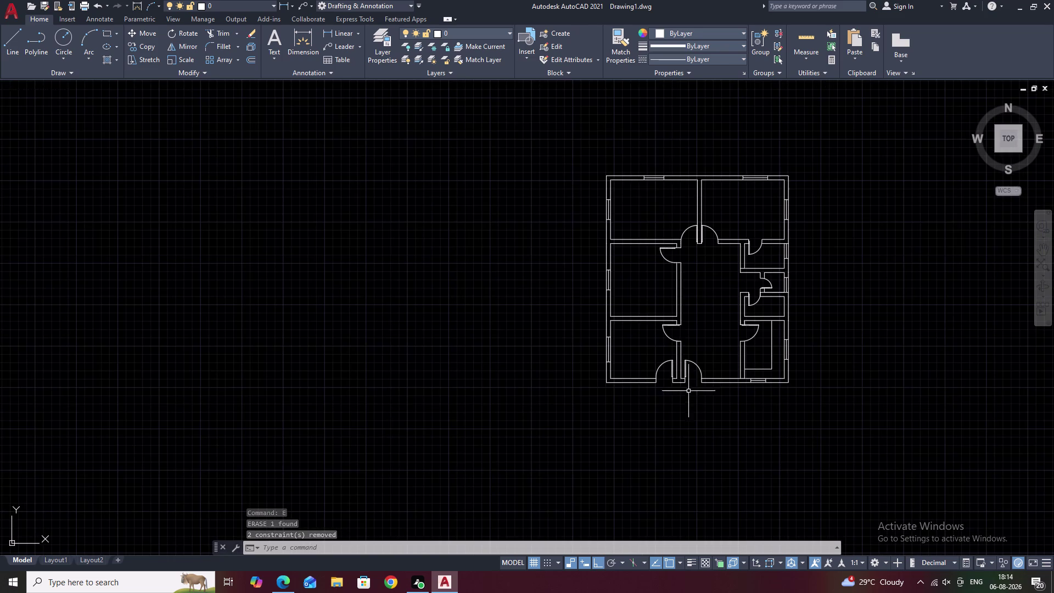
middle_drag(698, 393, 594, 399)
scroll(up, 3)
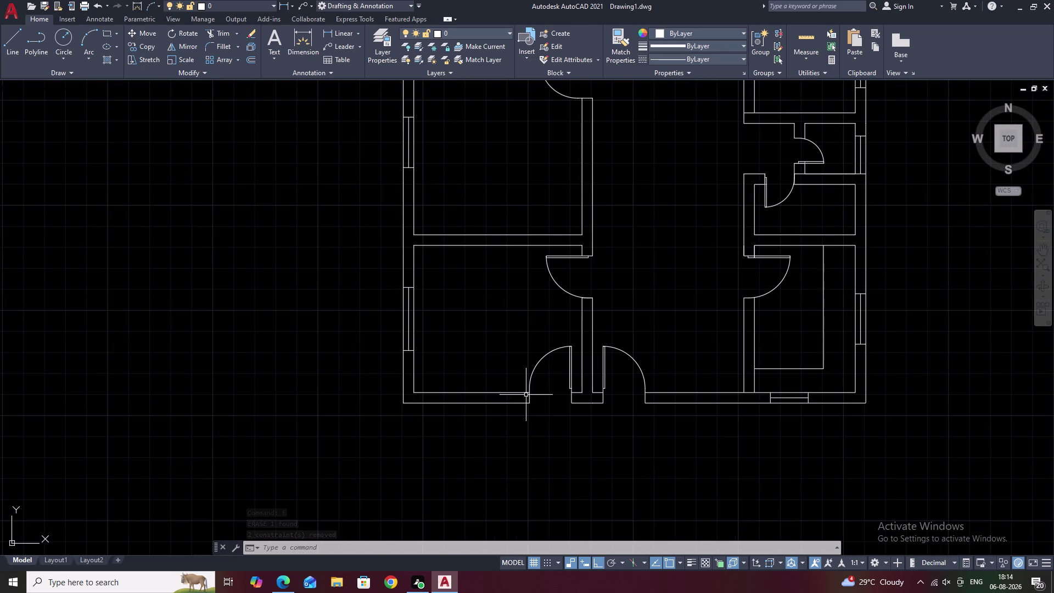
scroll(up, 3)
Draw a short line across the bottom wall thickness at the corner.
text(L)
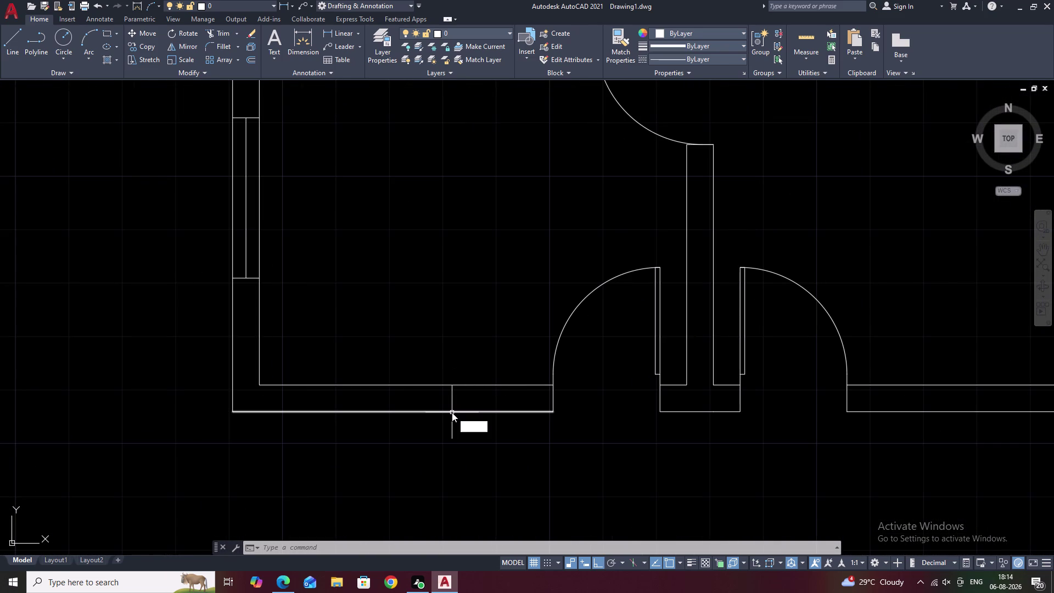
key(space)
click(263, 384)
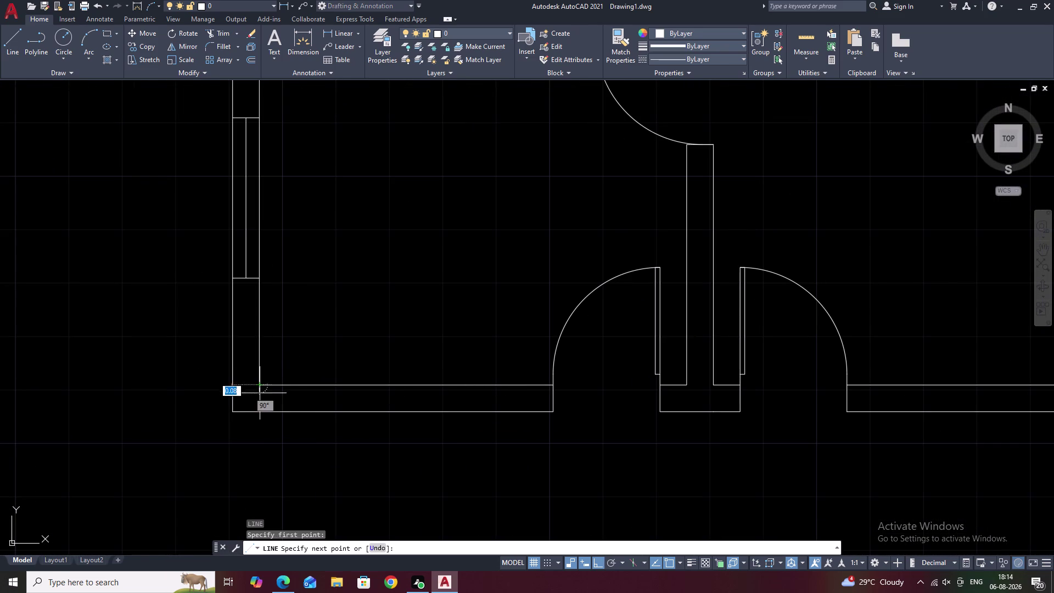
click(258, 411)
key(Escape)
Offset that wall-crossing line 1.2 to the right.
text(O)
key(space)
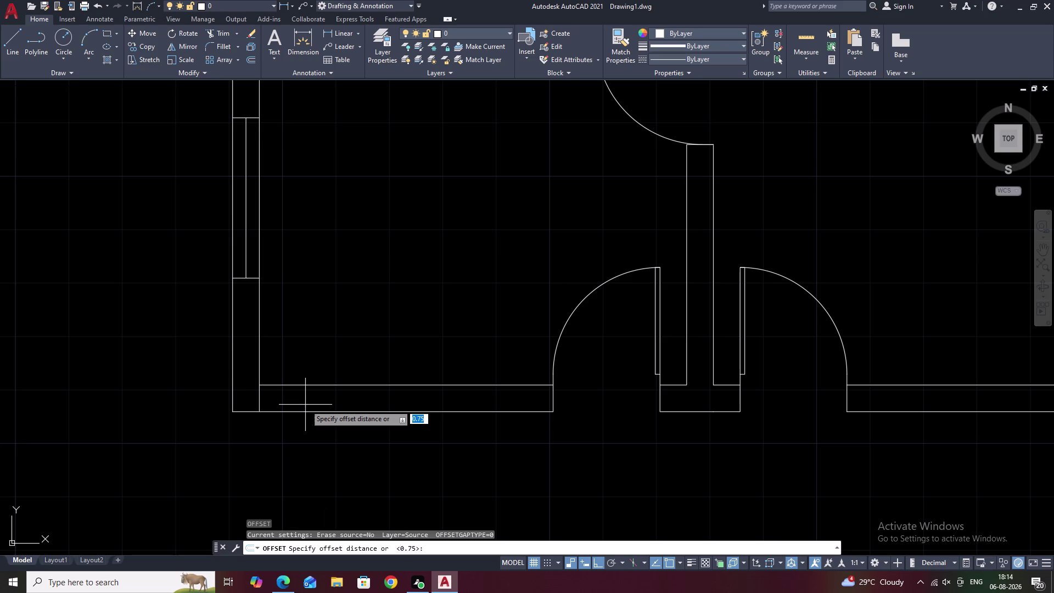
text(1.)
text(2)
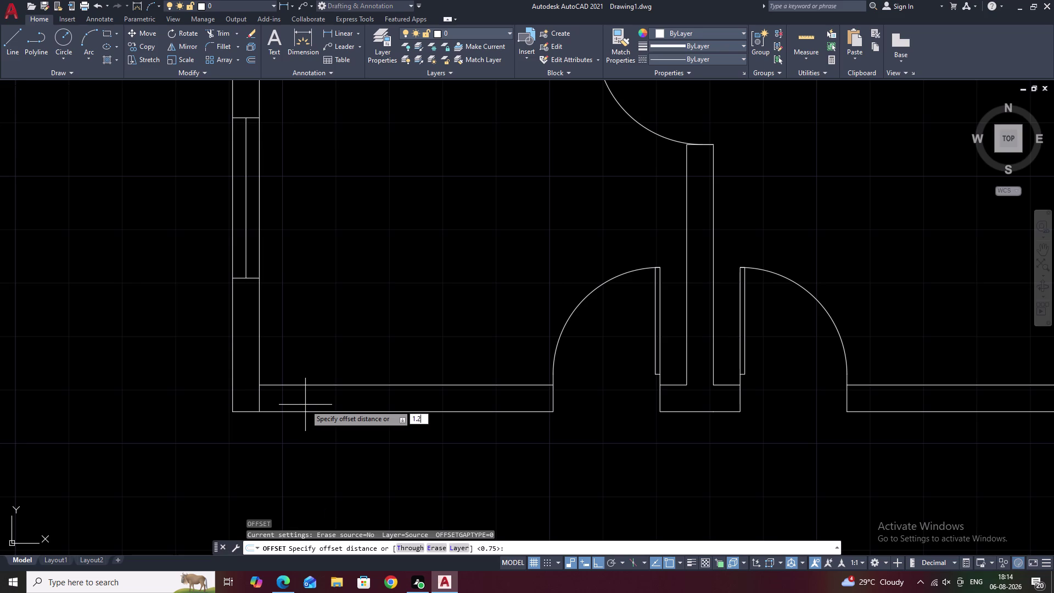
key(space)
click(261, 400)
click(328, 407)
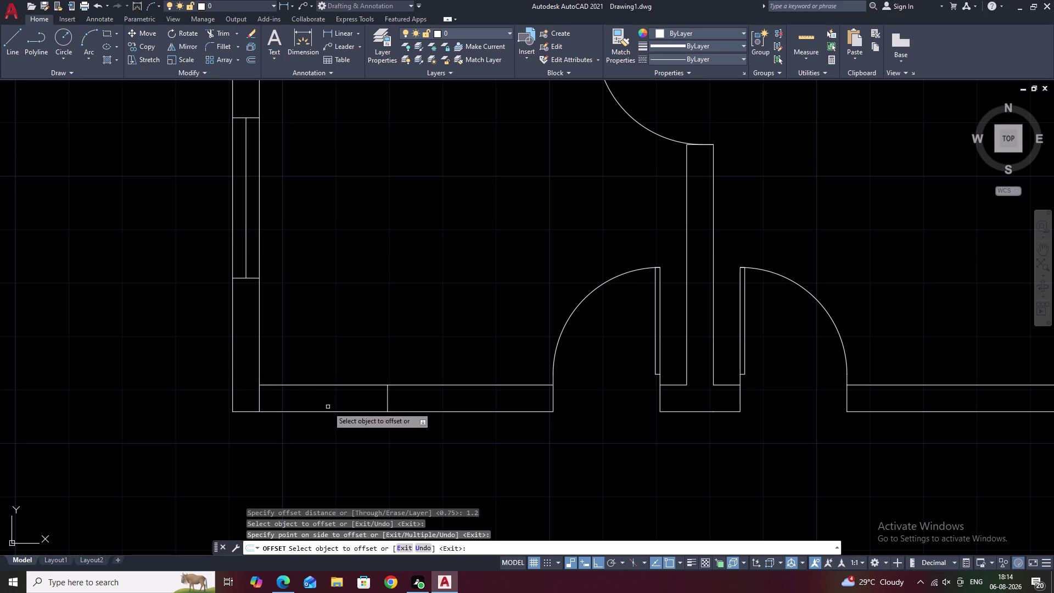
key(Escape)
key(Escape)
Draw the window line between the two edges and recentre the full plan.
text(L)
key(space)
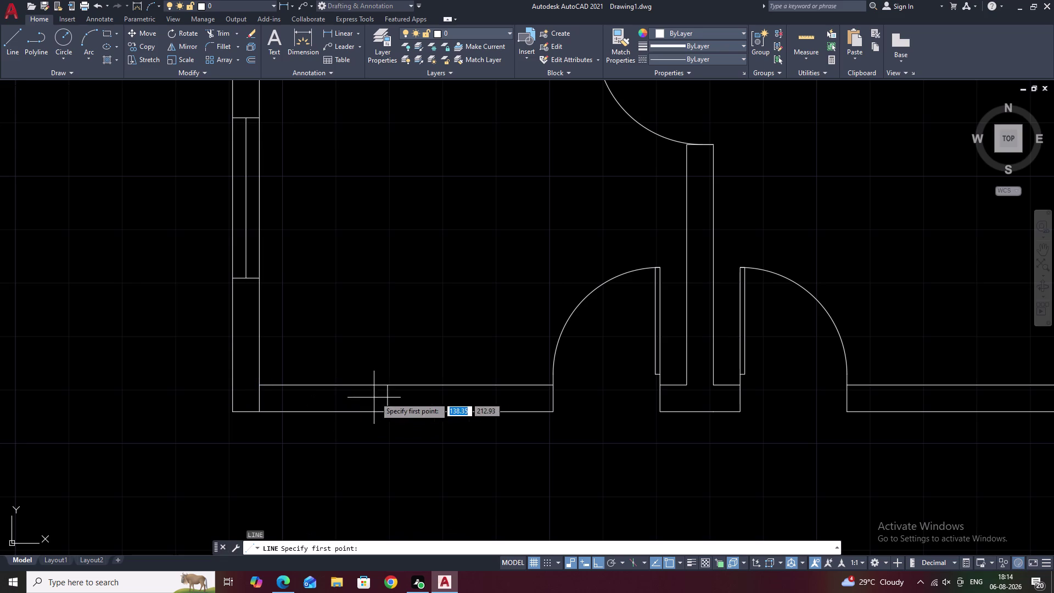
click(389, 399)
click(260, 398)
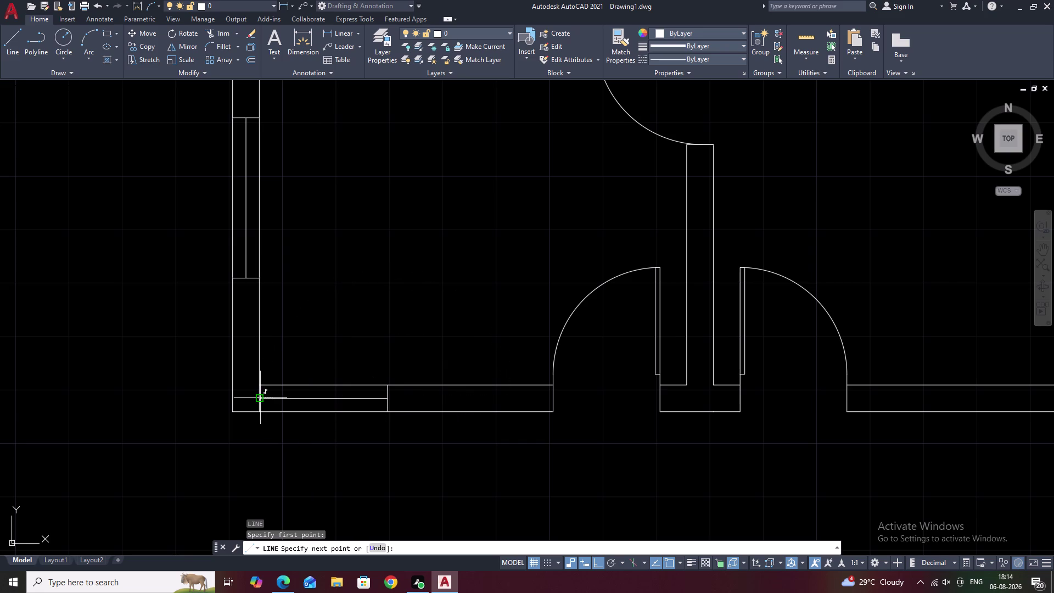
key(Escape)
scroll(down, 3)
middle_drag(373, 333, 443, 387)
scroll(down, 3)
middle_drag(481, 388, 458, 445)
key(Escape)
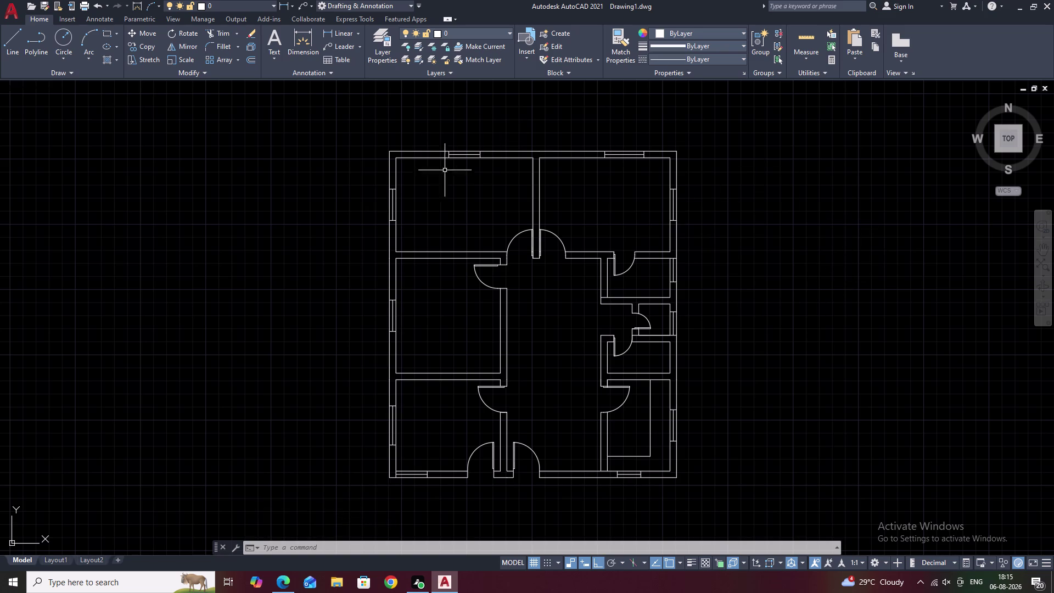
Open the Layer Properties Manager with LA and create a new layer named WALL.
text(L)
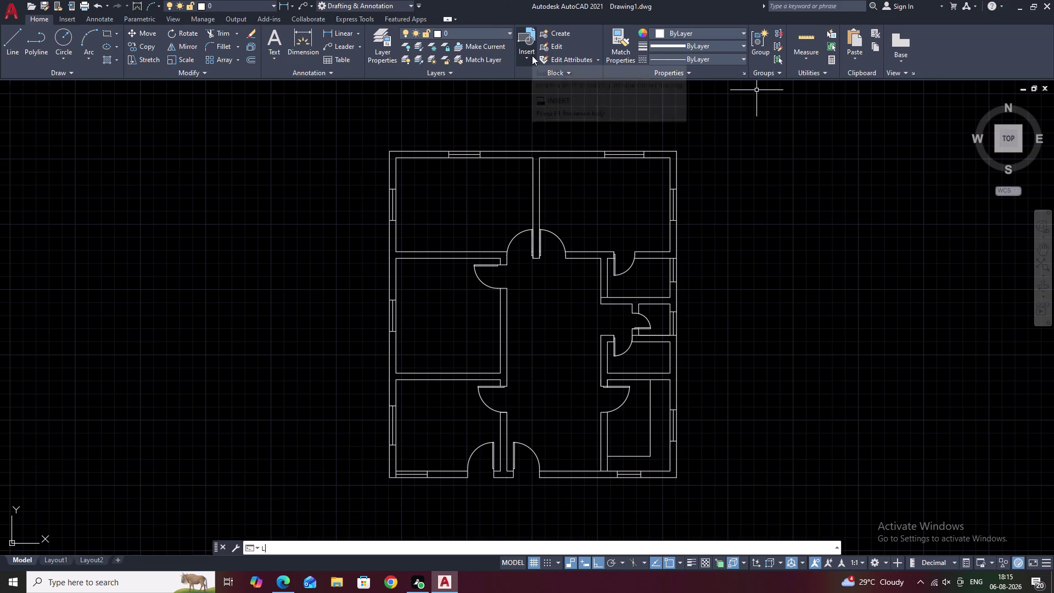
text(A)
key(space)
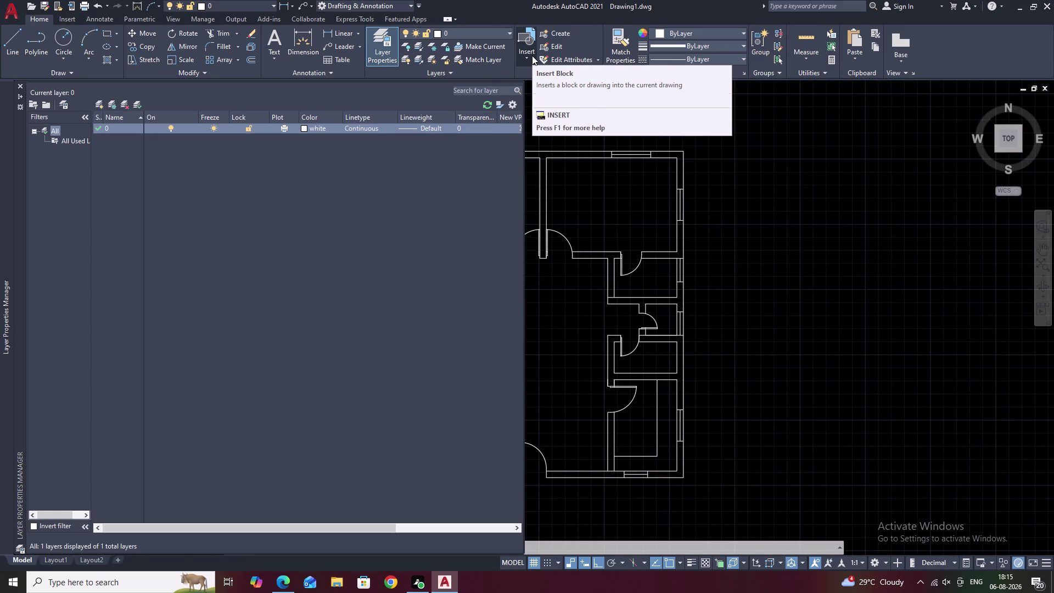
click(101, 103)
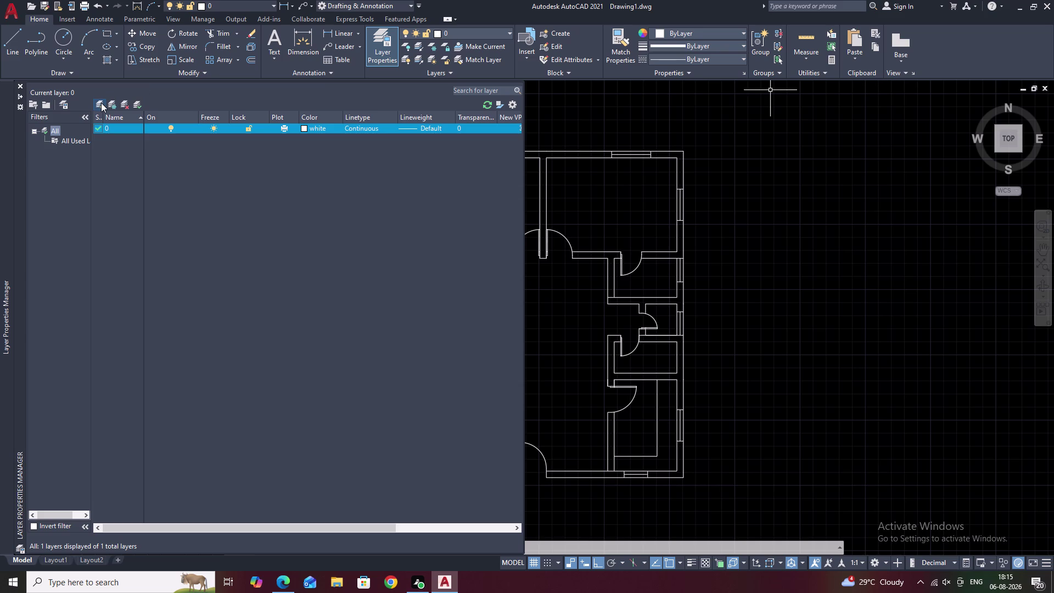
click(102, 103)
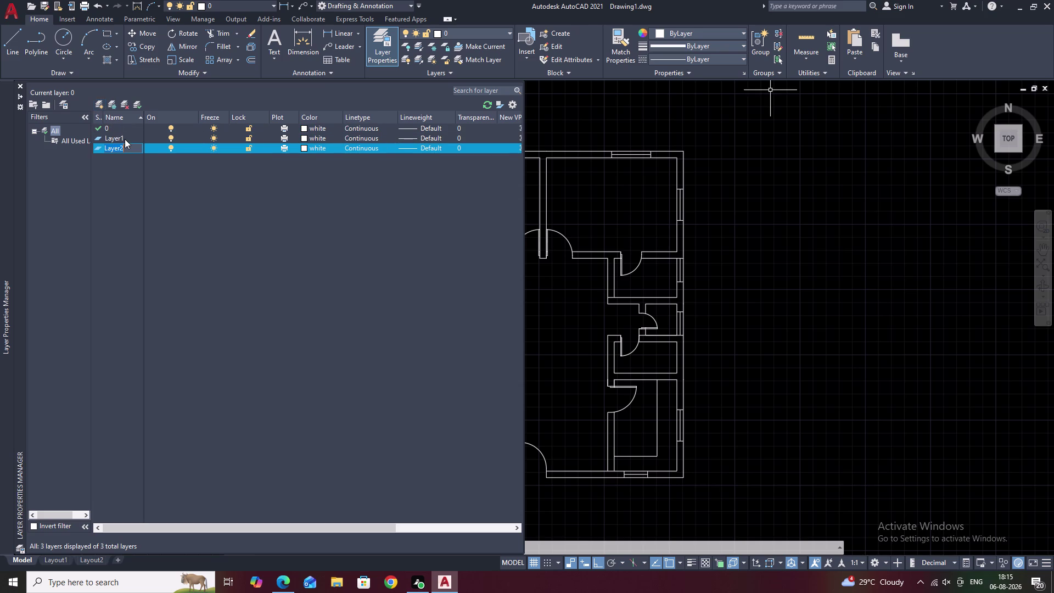
key(BackSpace)
text(WALL)
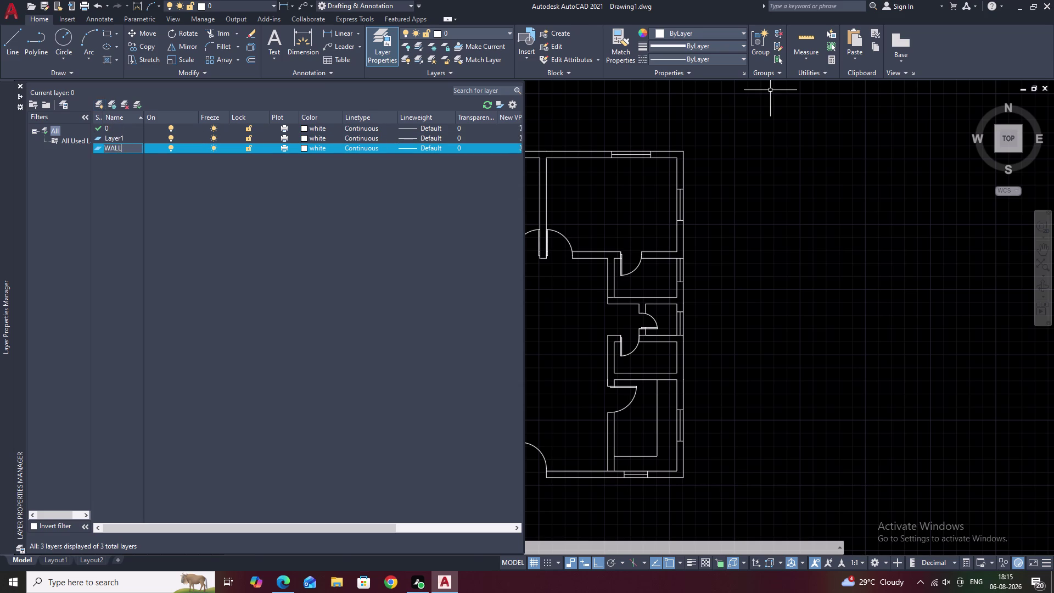
Rename Layer1 to DOOR and make it the current layer.
click(119, 134)
double_click(128, 137)
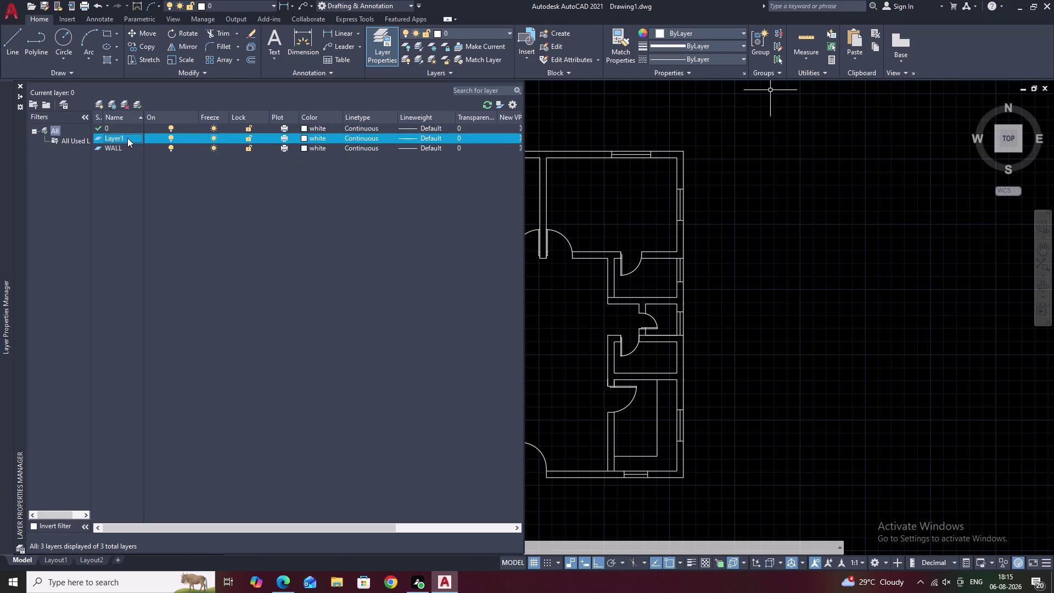
triple_click(127, 138)
click(128, 138)
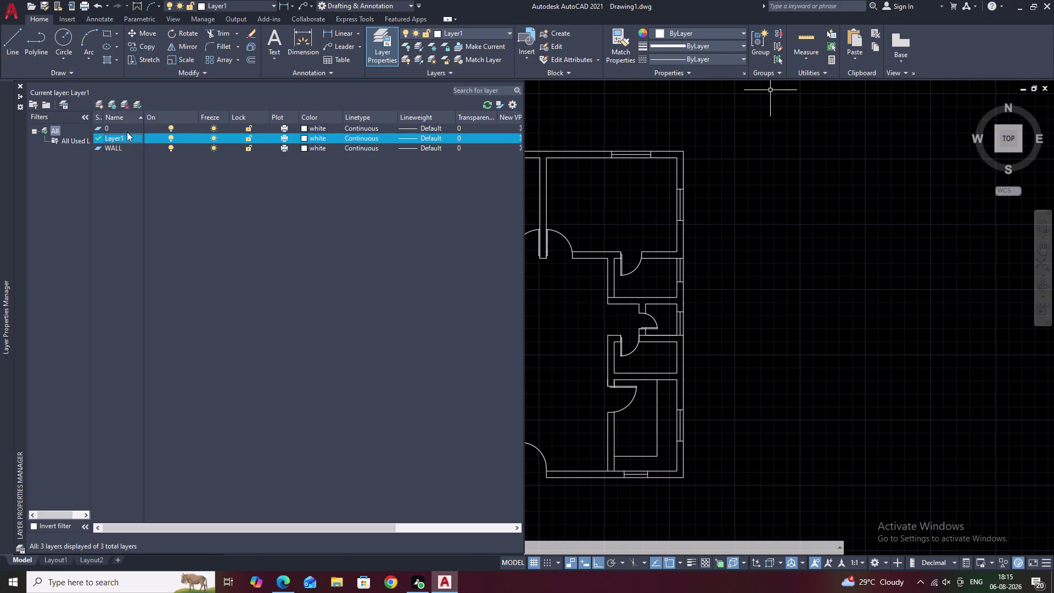
double_click(129, 136)
key(BackSpace)
text(DO)
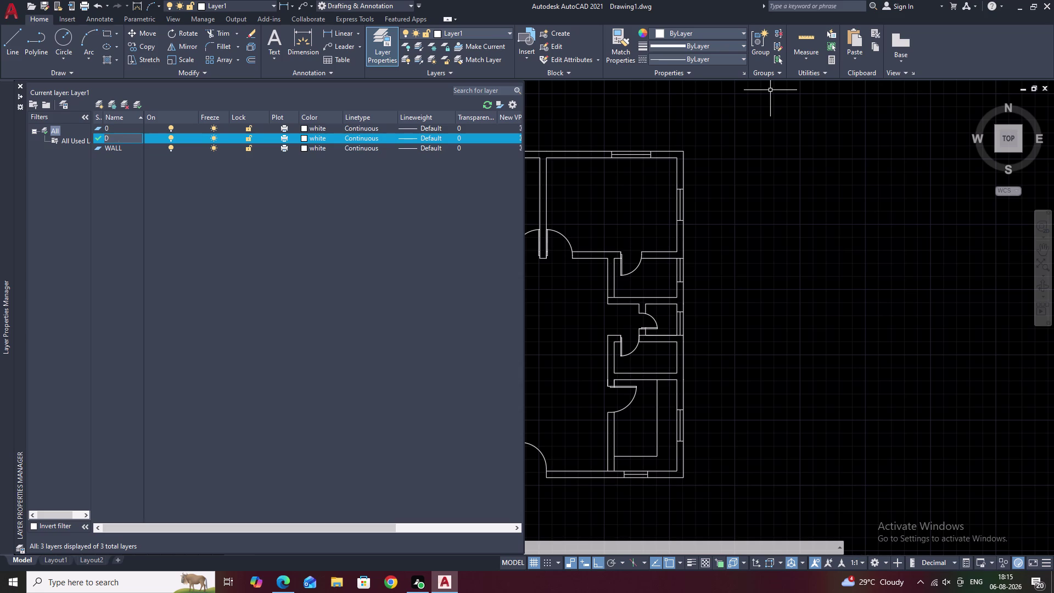
text(OR)
click(155, 186)
Add two more layers named WD and VN.
click(102, 107)
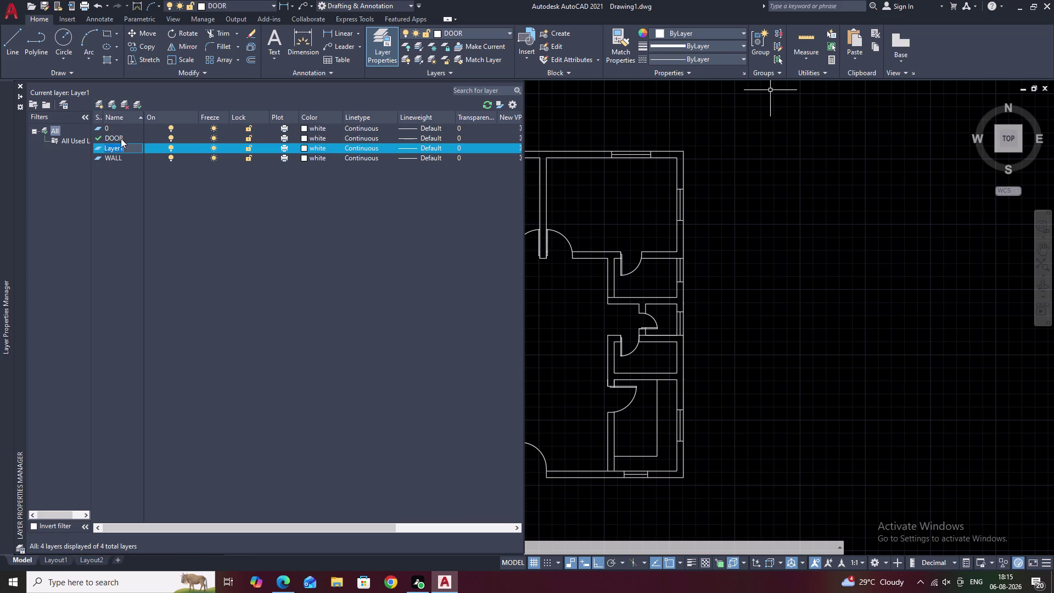
key(BackSpace)
text(W)
text(D)
key(space)
click(134, 176)
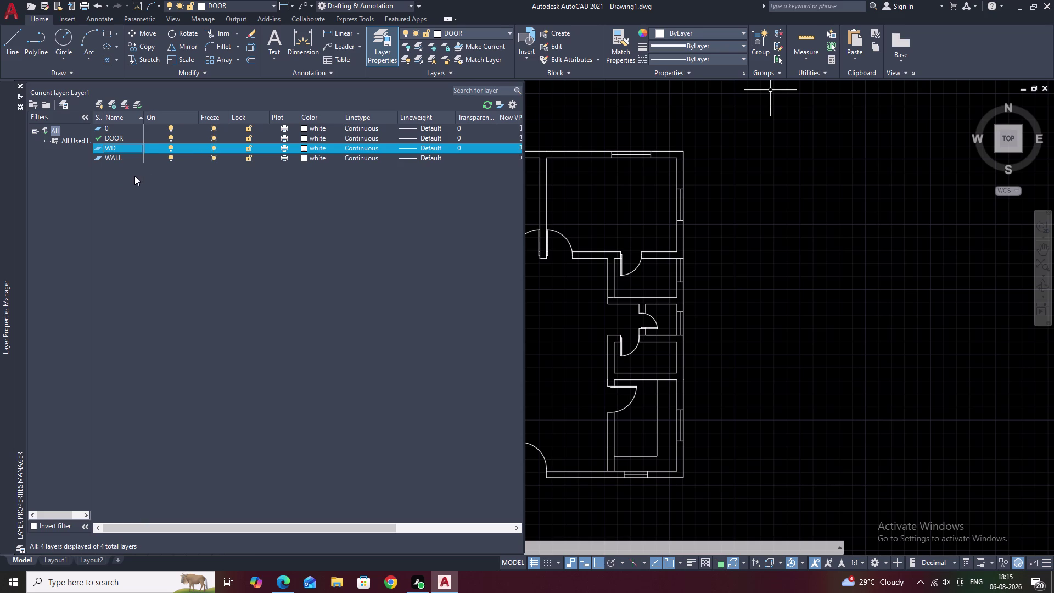
click(100, 101)
key(BackSpace)
text(V)
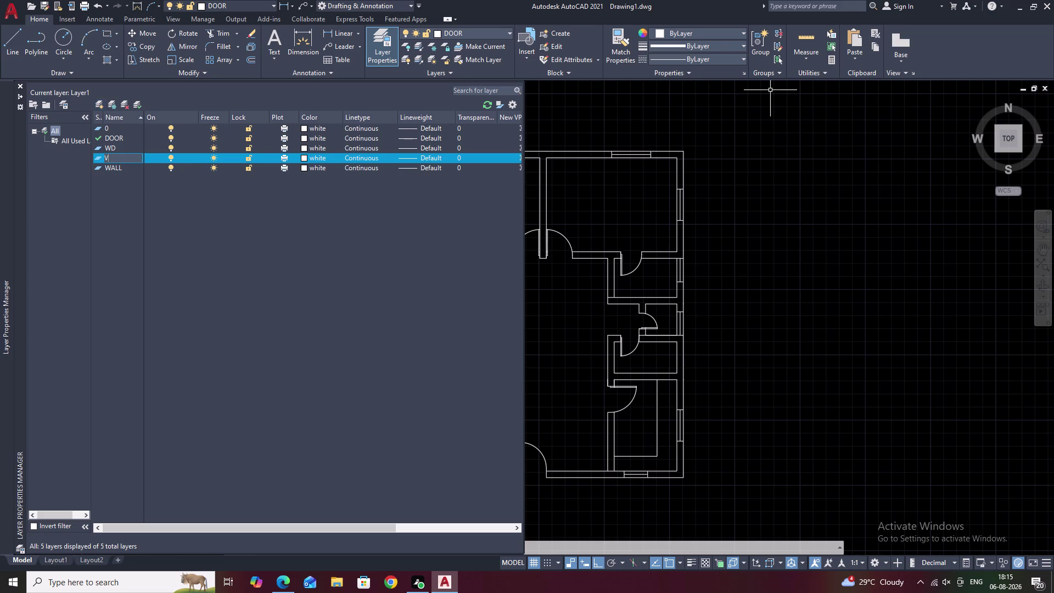
text(N)
click(149, 187)
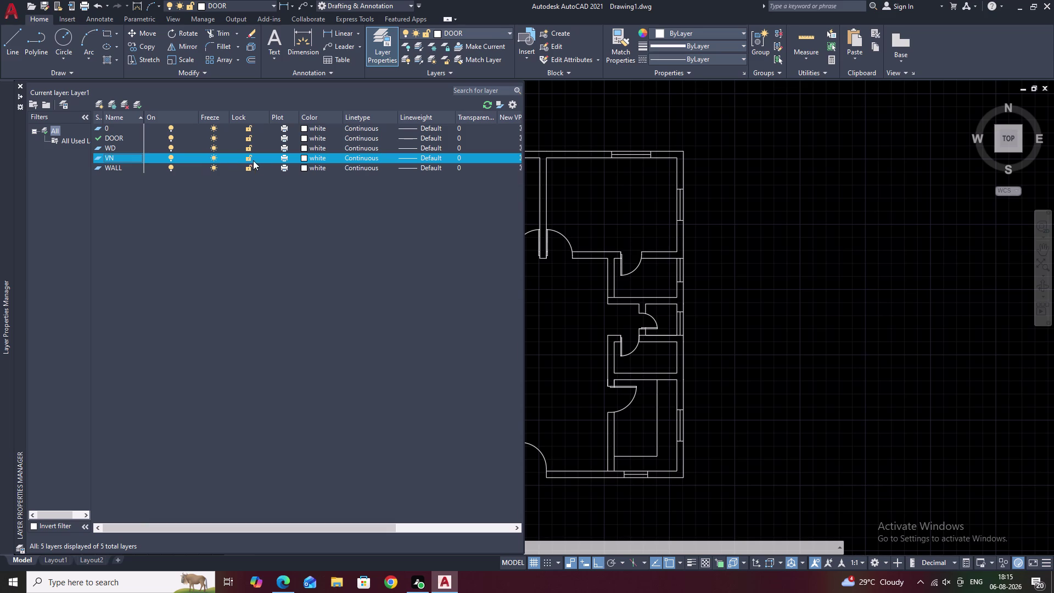
click(305, 165)
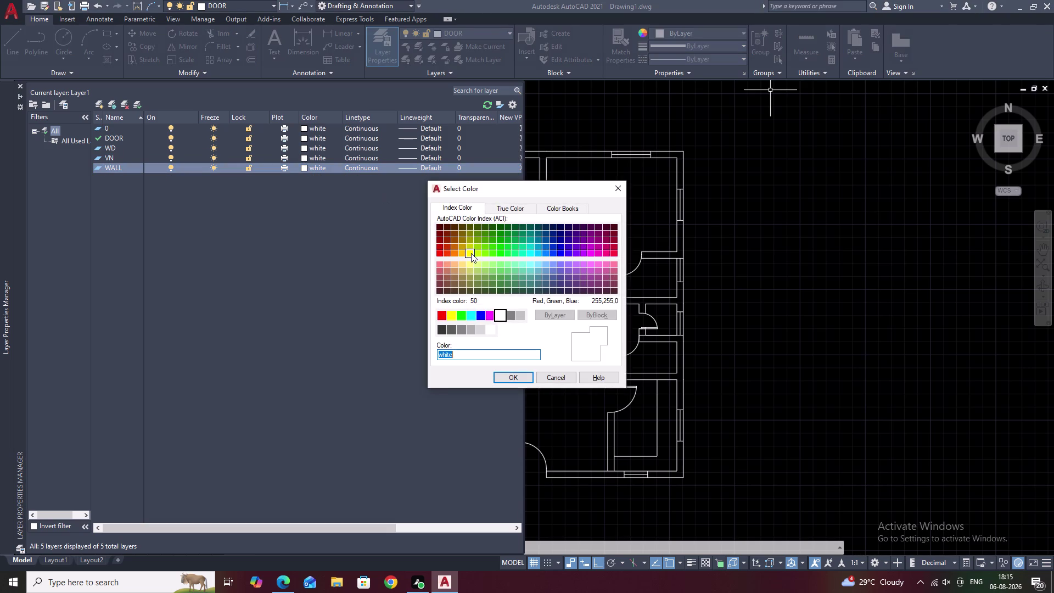
Give the WALL layer magenta and the VN layer colour 172.
click(471, 253)
click(491, 316)
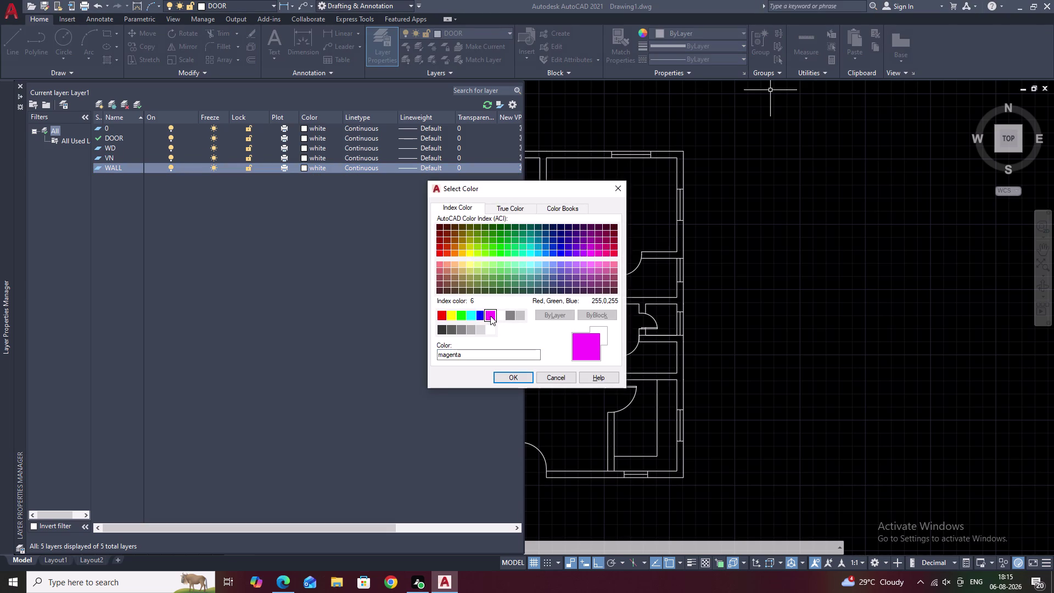
click(509, 376)
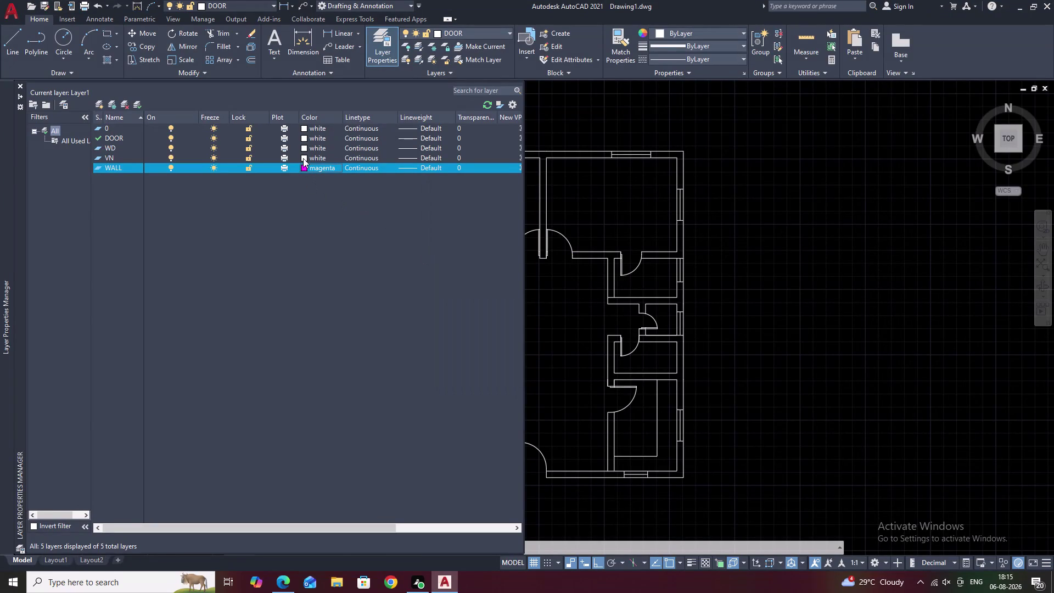
click(302, 155)
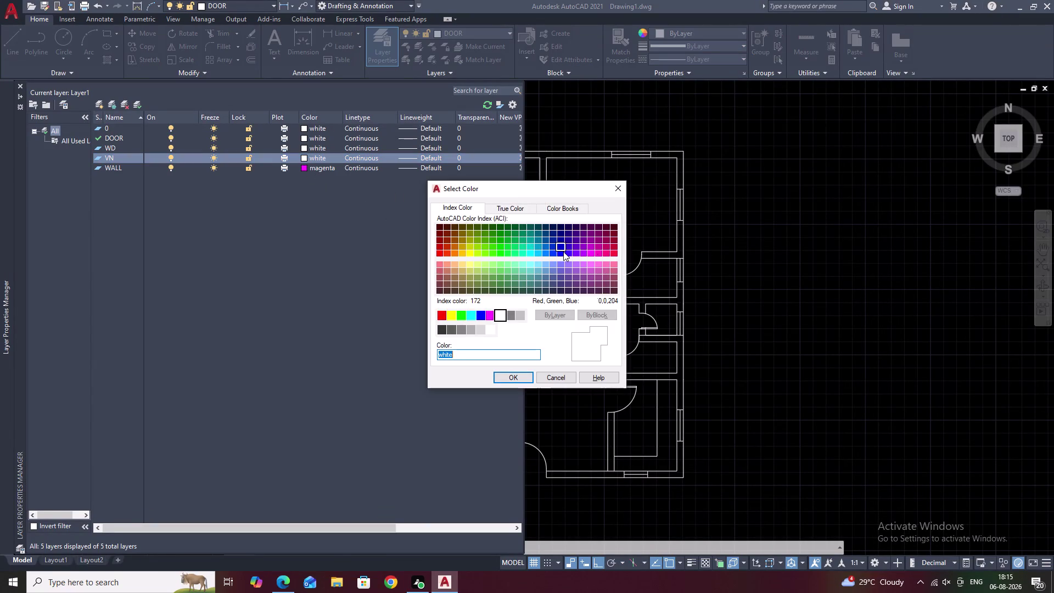
click(564, 251)
click(521, 377)
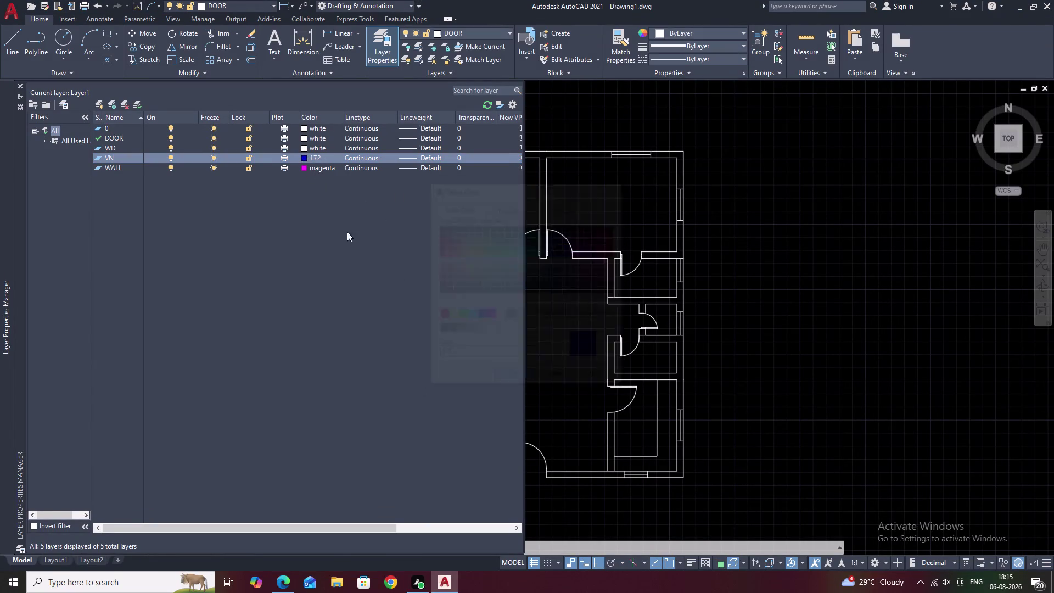
Give WD colour 80 and DOOR red 240, then close the layer manager.
click(306, 146)
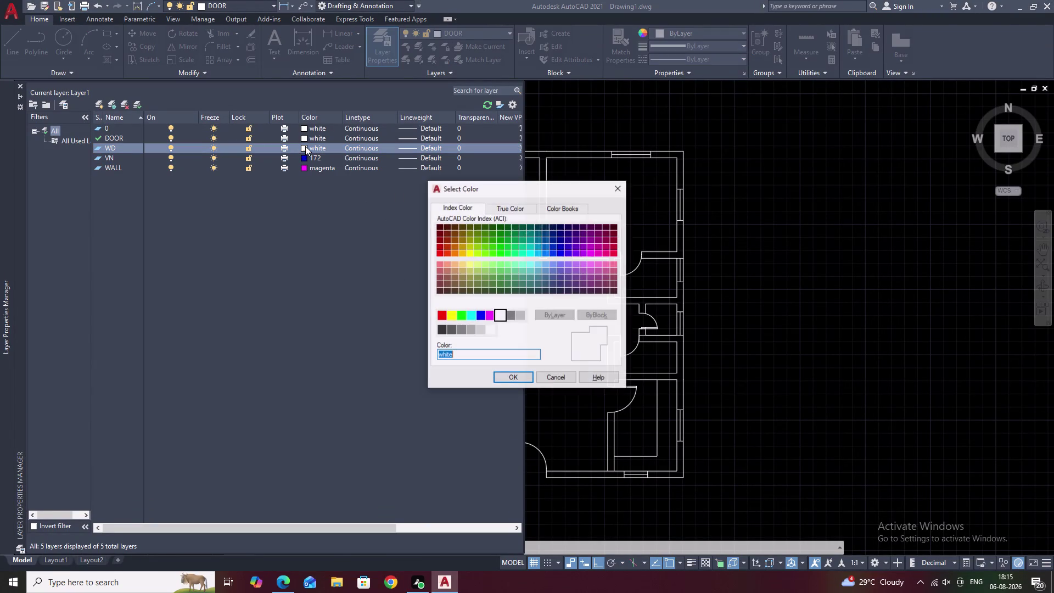
click(494, 253)
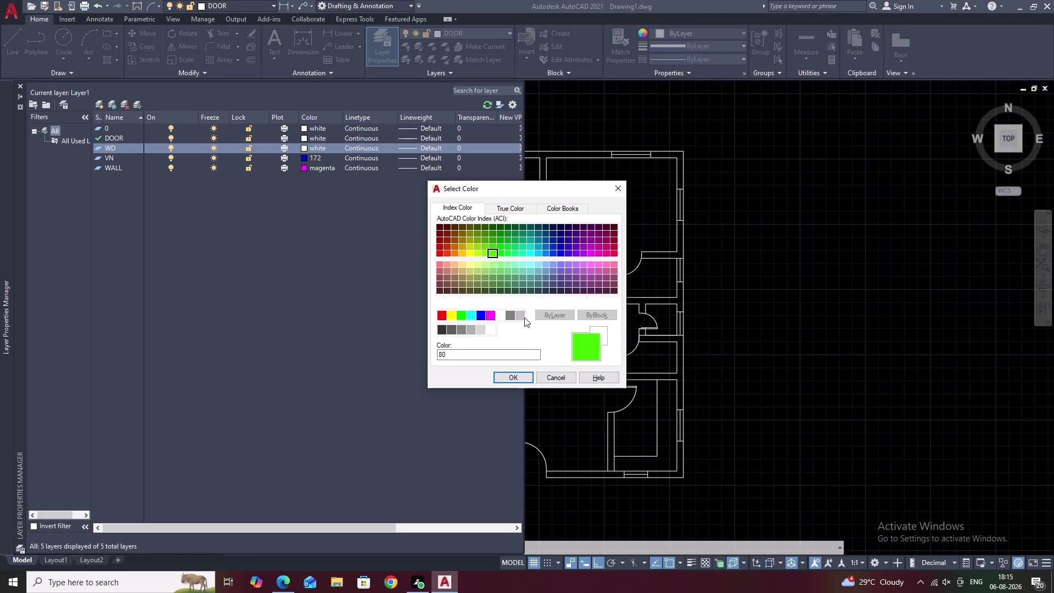
click(523, 376)
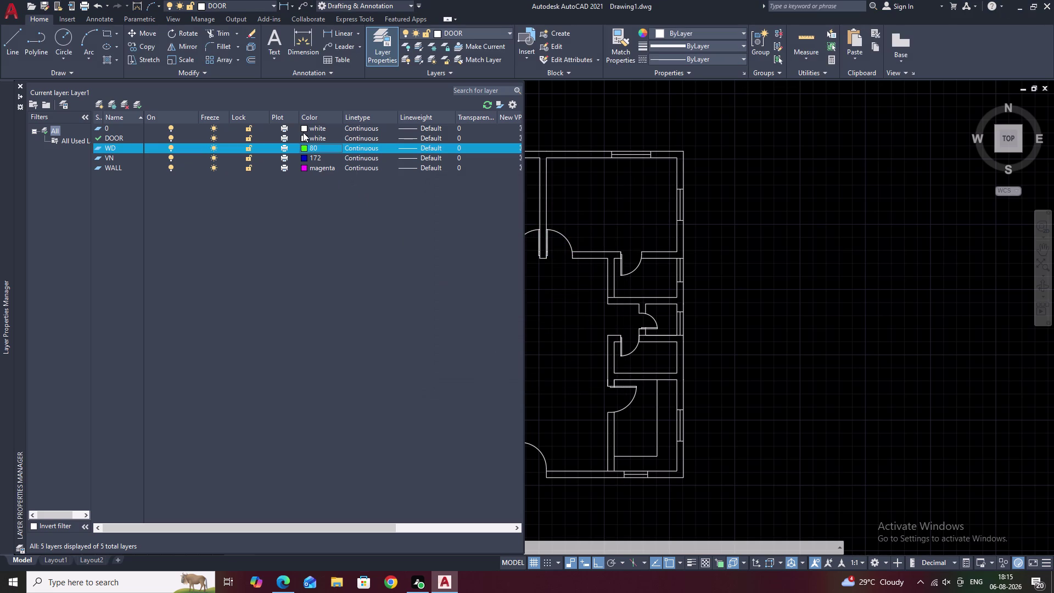
click(303, 140)
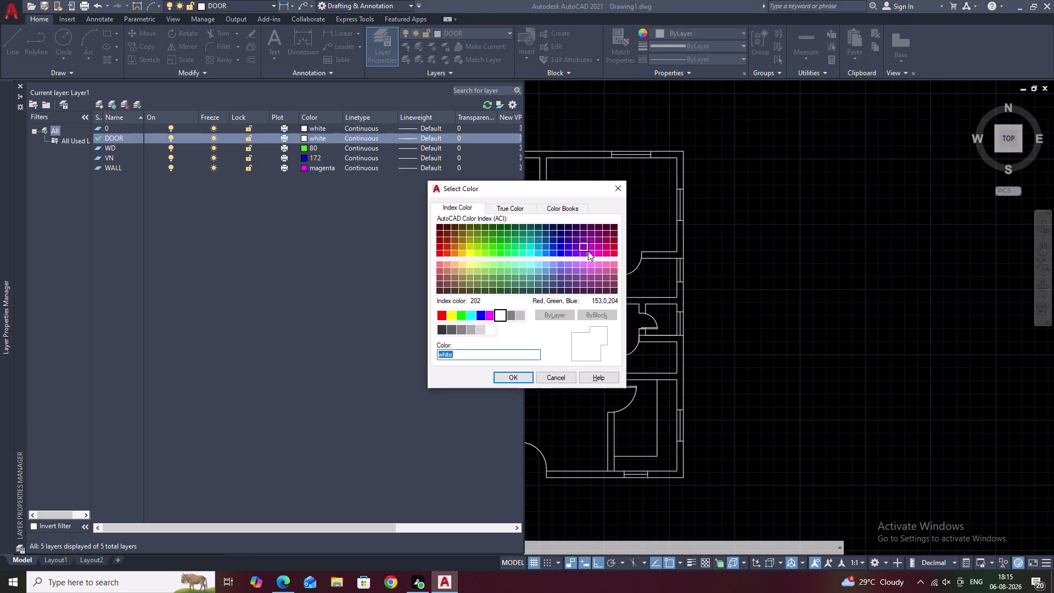
click(616, 254)
click(517, 376)
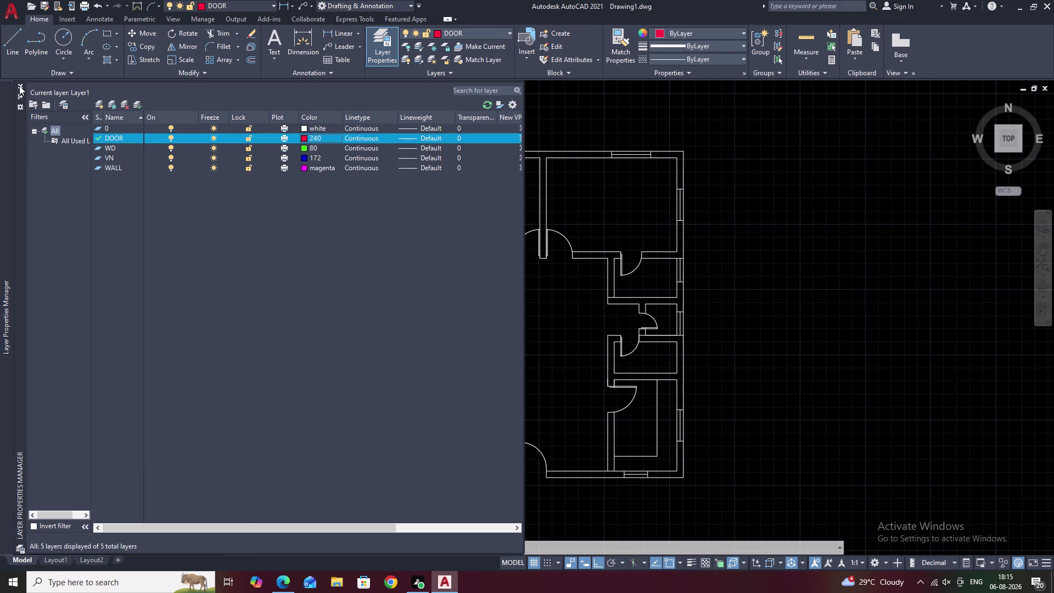
click(19, 85)
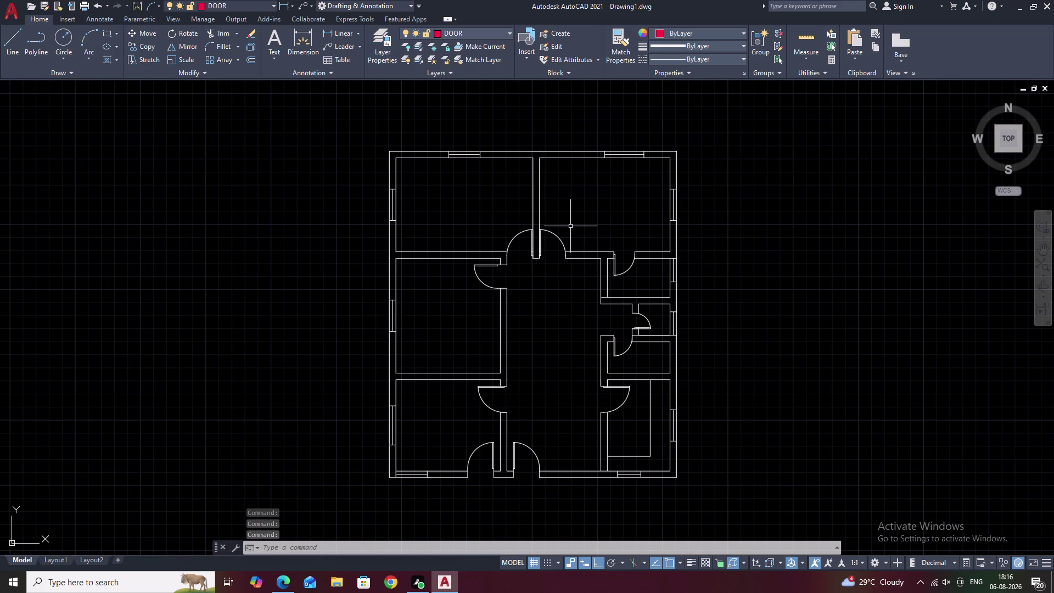
Move the middle-left room's door swing onto the DOOR layer.
scroll(up, 3)
click(488, 260)
drag(471, 260, 463, 260)
drag(448, 260, 444, 260)
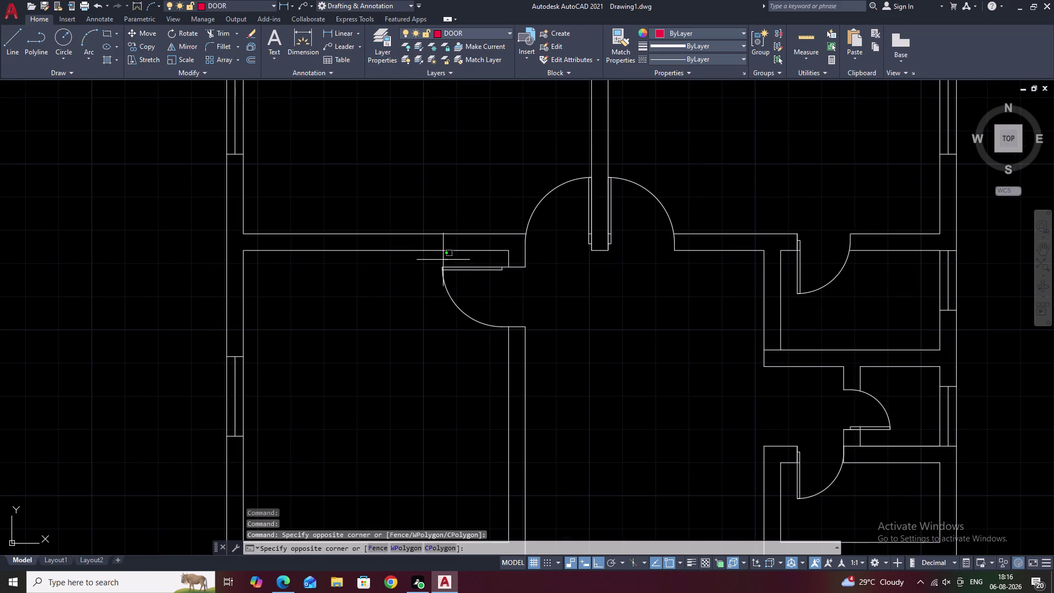
drag(444, 260, 438, 305)
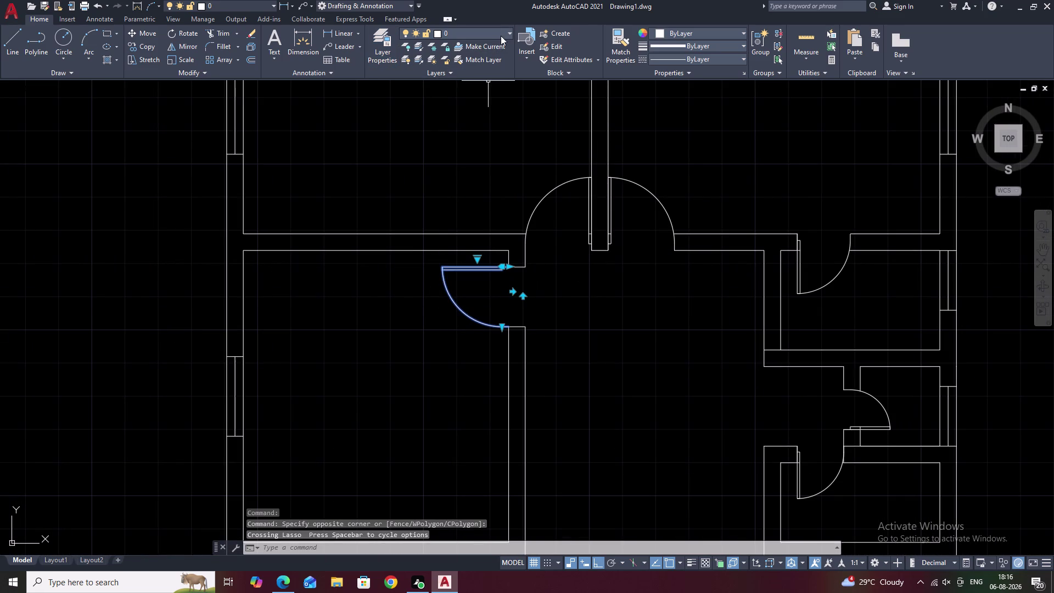
click(509, 33)
click(485, 58)
key(Escape)
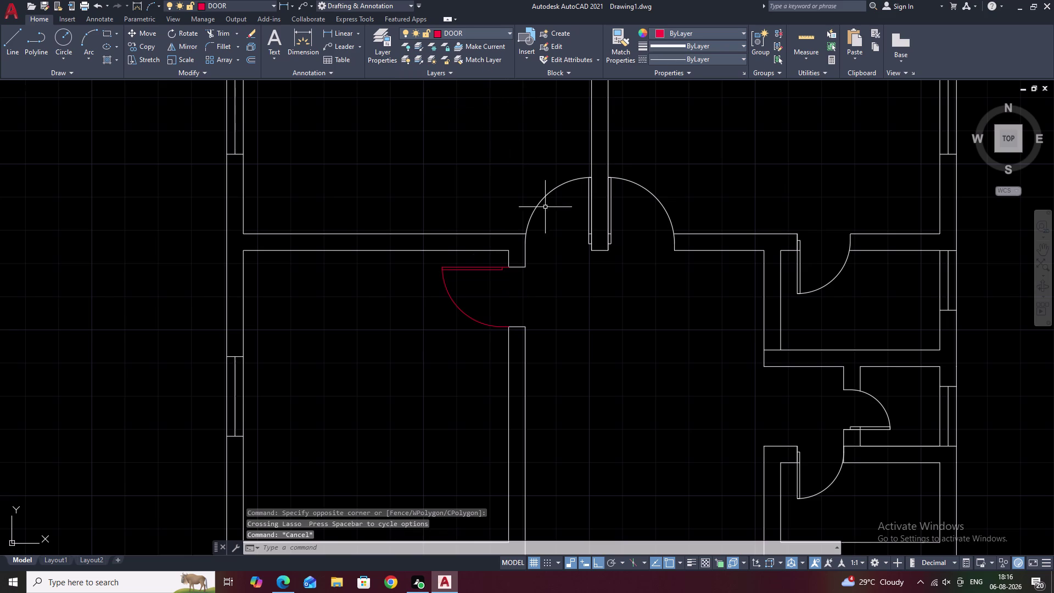
Match DOOR properties from the red door onto the top double door and upper-right door.
click(628, 39)
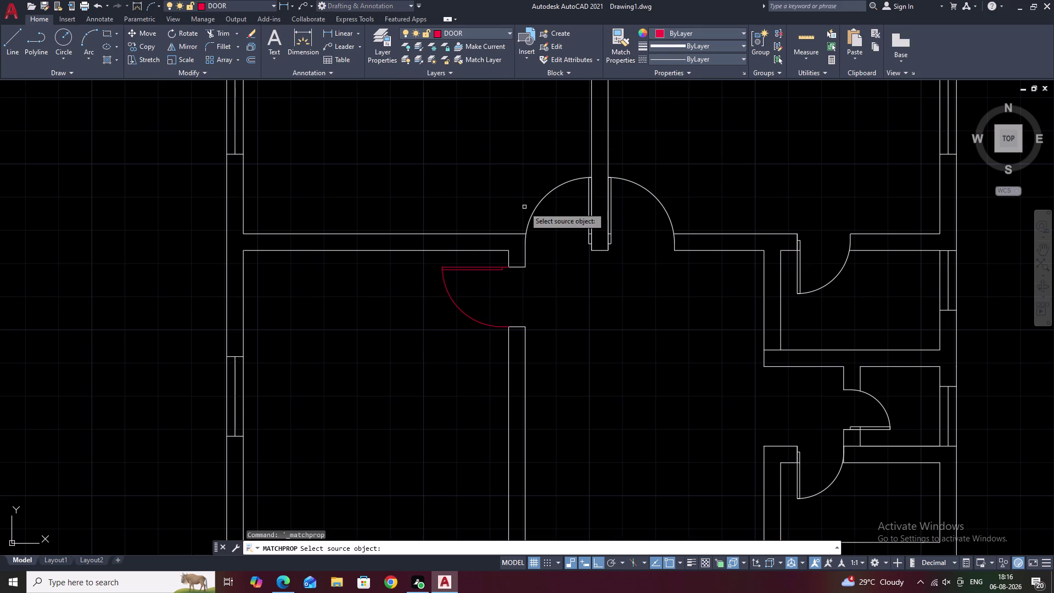
click(450, 297)
click(536, 206)
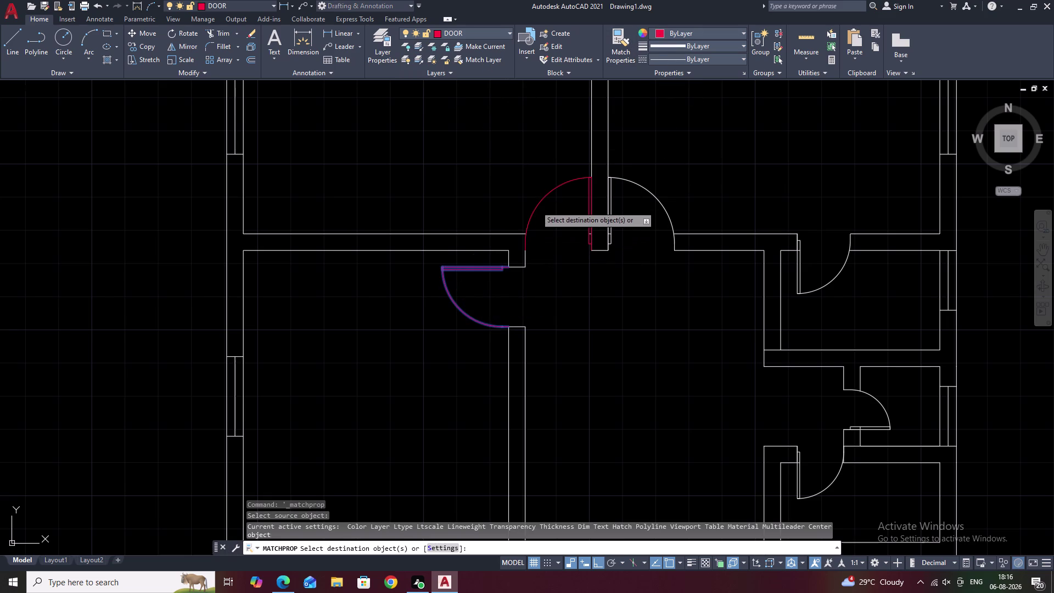
click(657, 194)
click(654, 196)
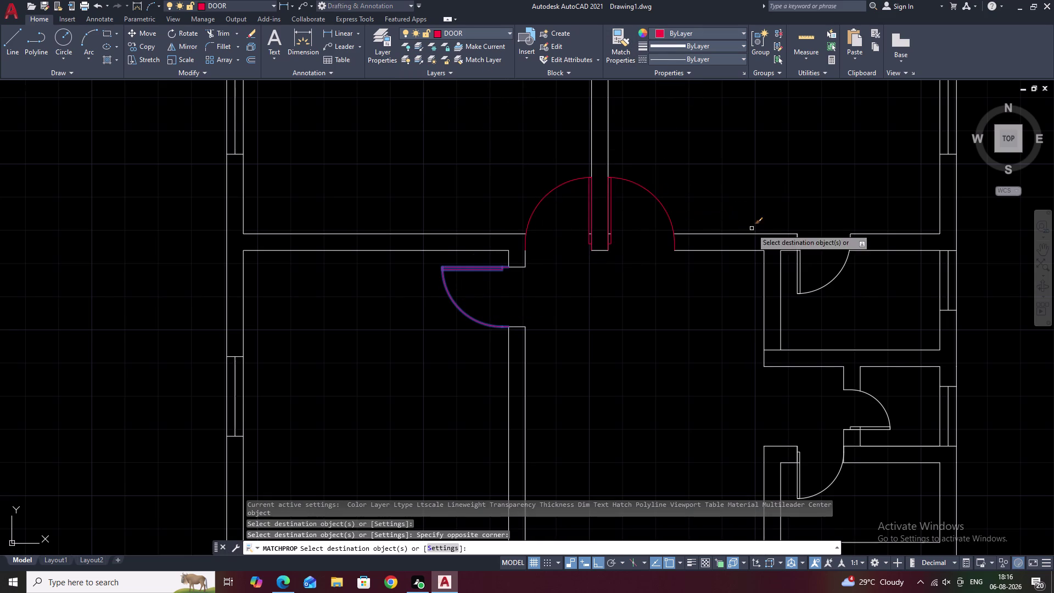
click(800, 283)
Make the lower-left door, both entrance doors and lower-right door red.
scroll(down, 3)
middle_drag(680, 336, 609, 246)
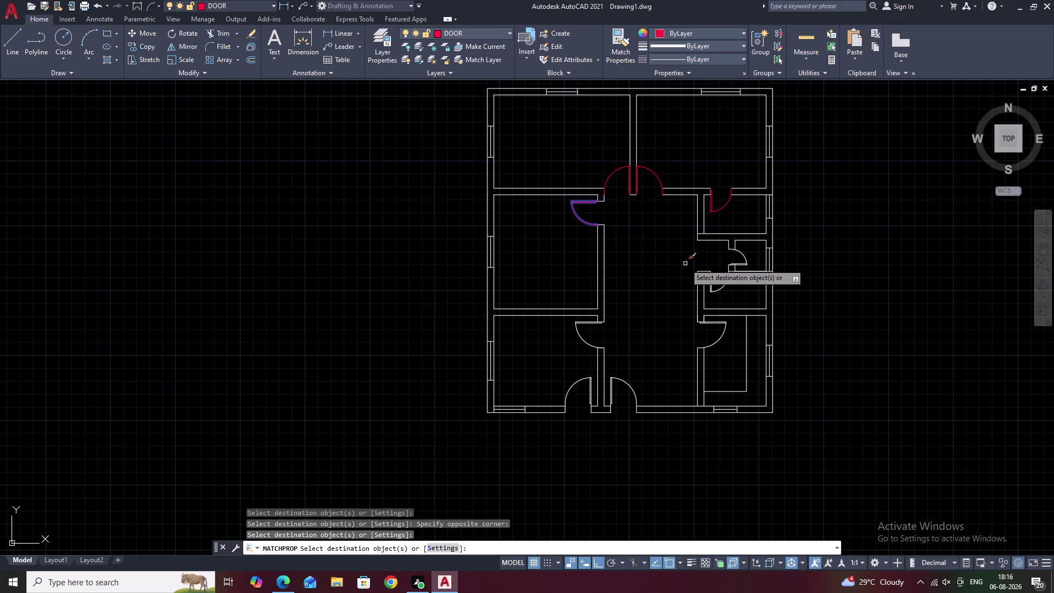
scroll(up, 3)
click(527, 390)
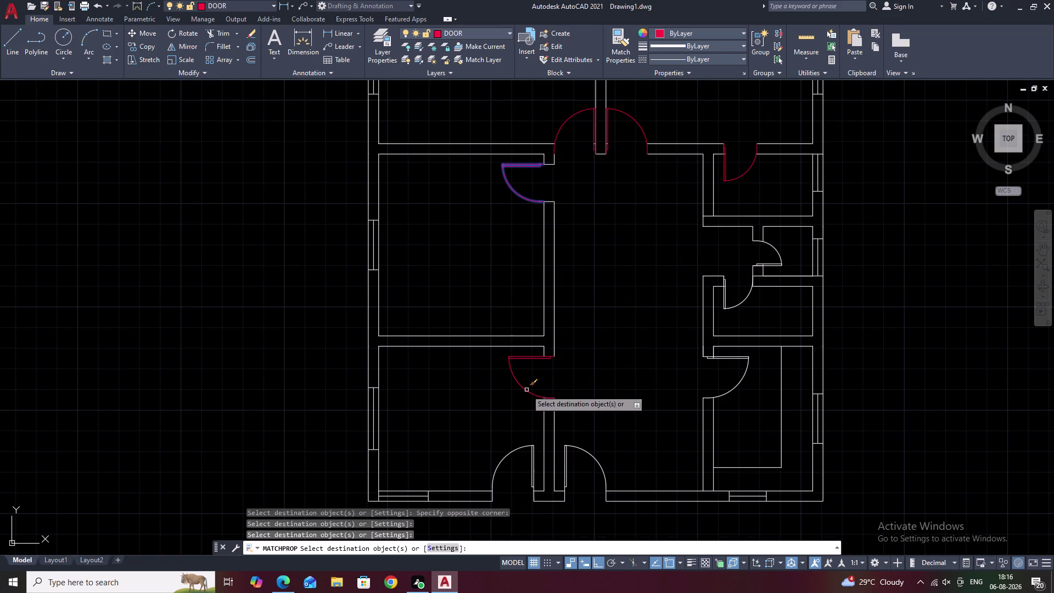
click(521, 450)
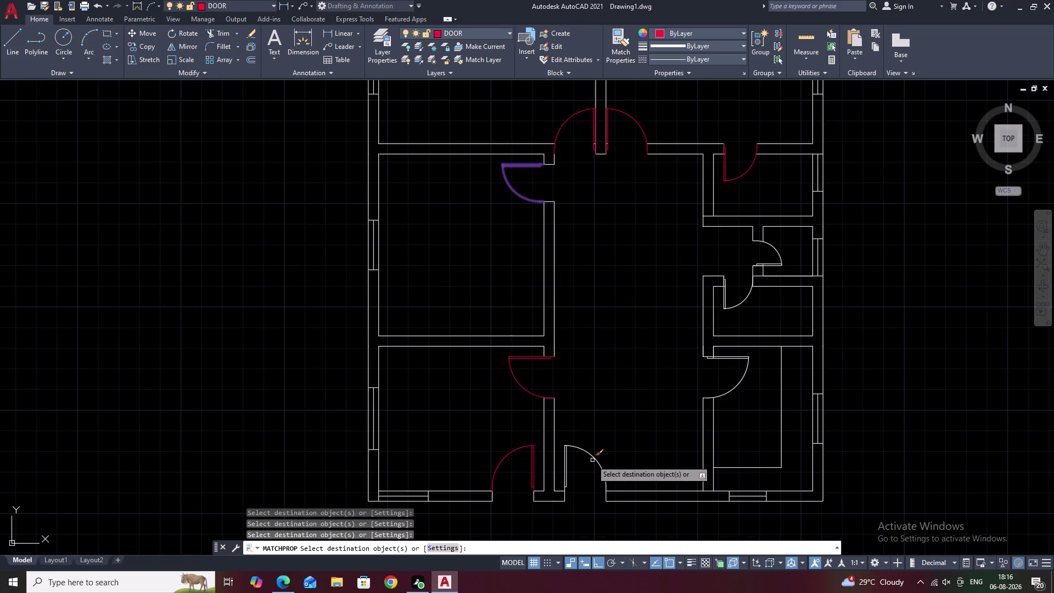
click(597, 460)
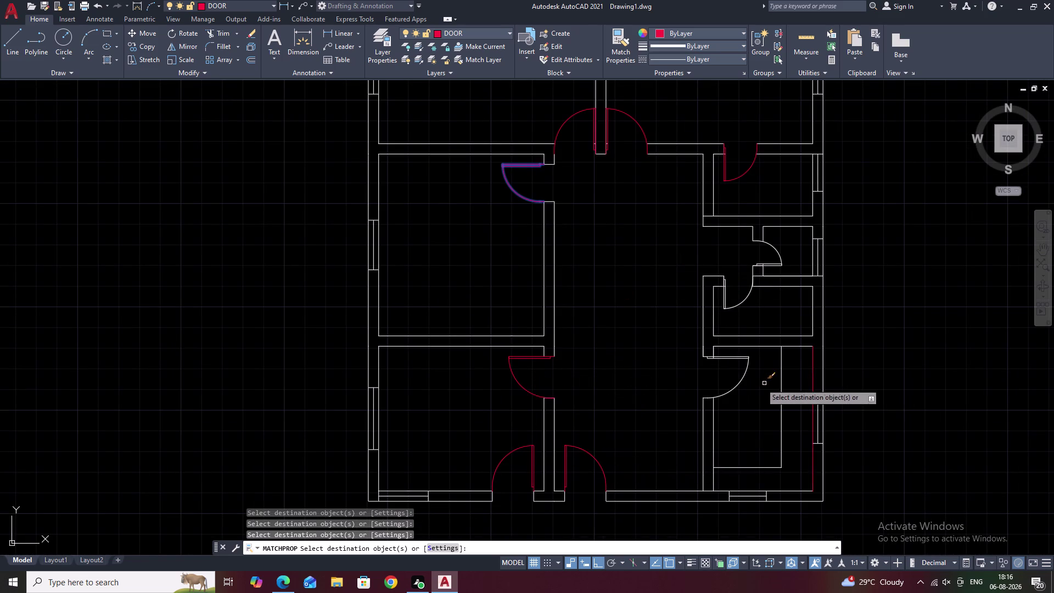
click(733, 386)
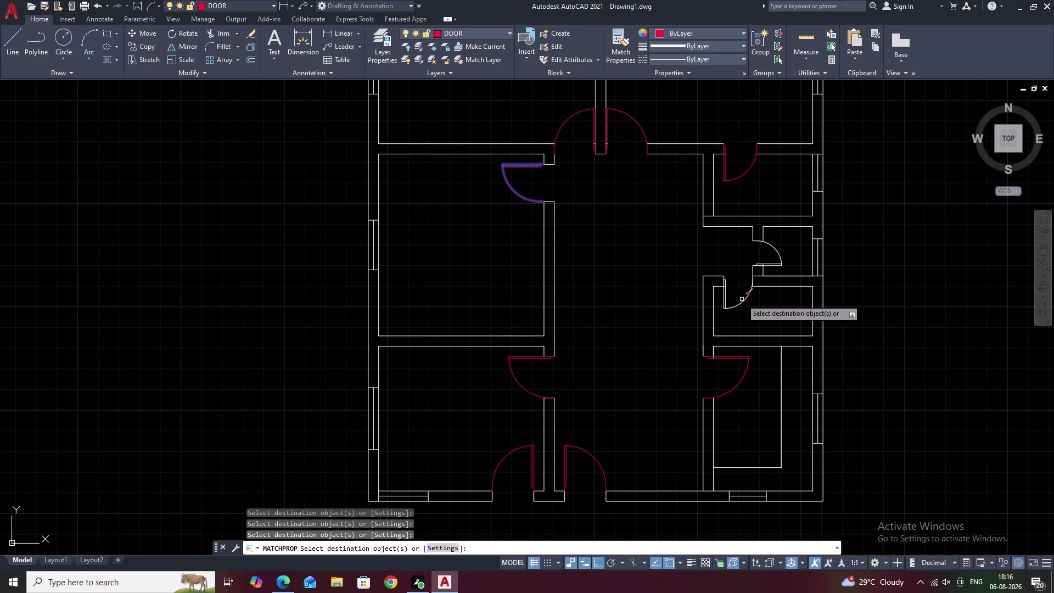
Make the bathroom door and remaining small doors red, then finish matching properties.
click(742, 299)
click(741, 299)
click(742, 301)
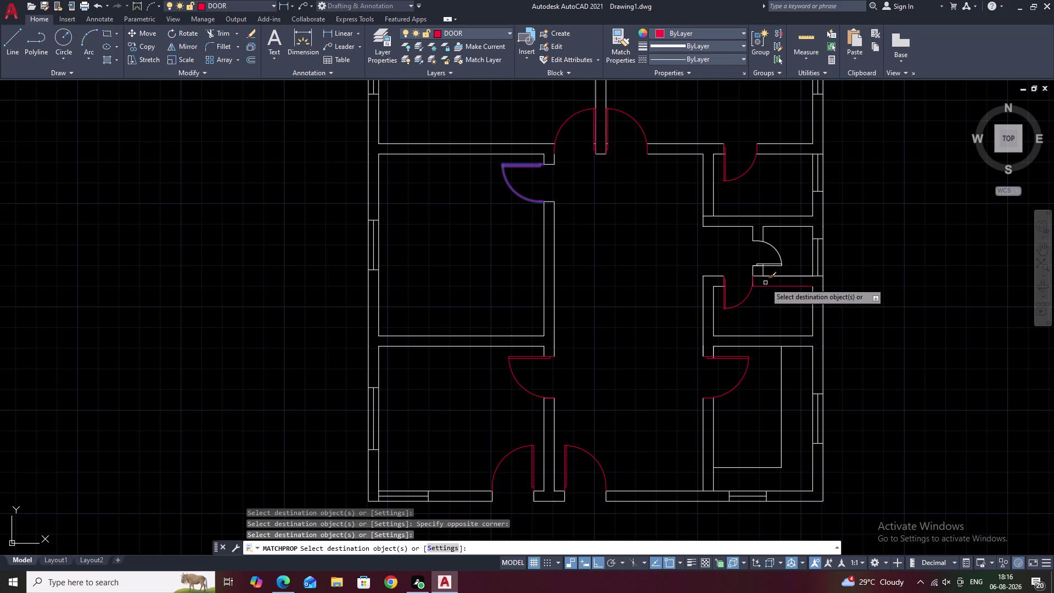
click(778, 252)
key(Escape)
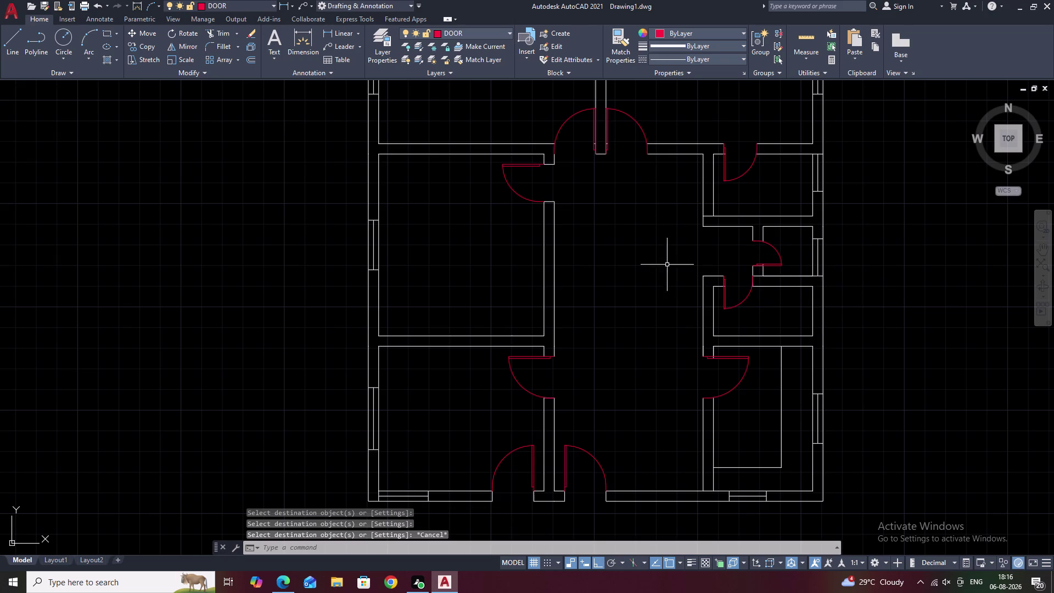
click(512, 35)
Turn off the current DOOR layer, confirming the warning, to hide the doors.
click(408, 60)
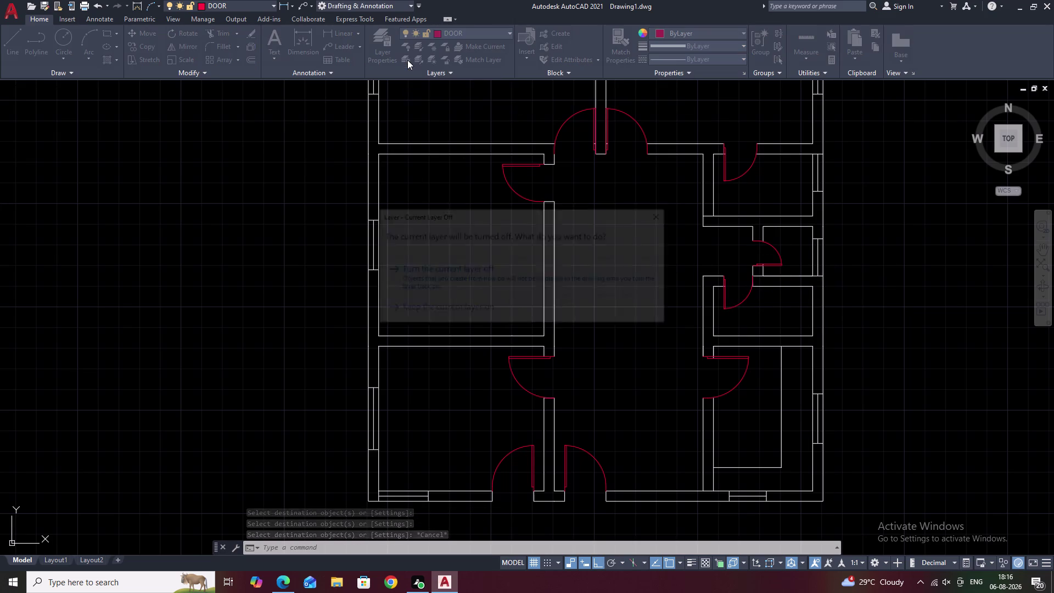
click(542, 281)
scroll(down, 3)
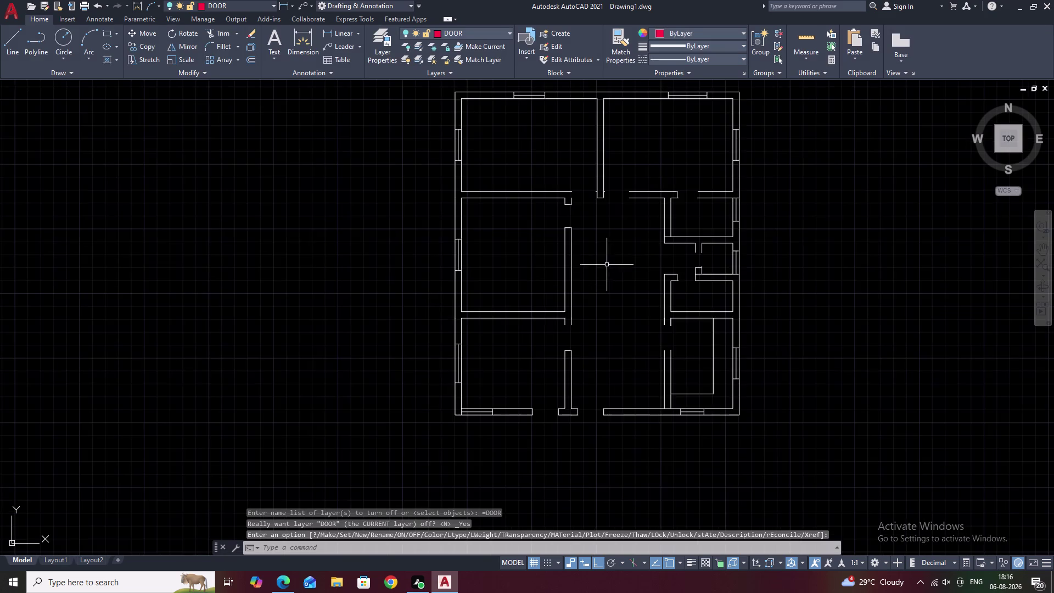
middle_drag(609, 263, 514, 252)
middle_drag(398, 137, 395, 216)
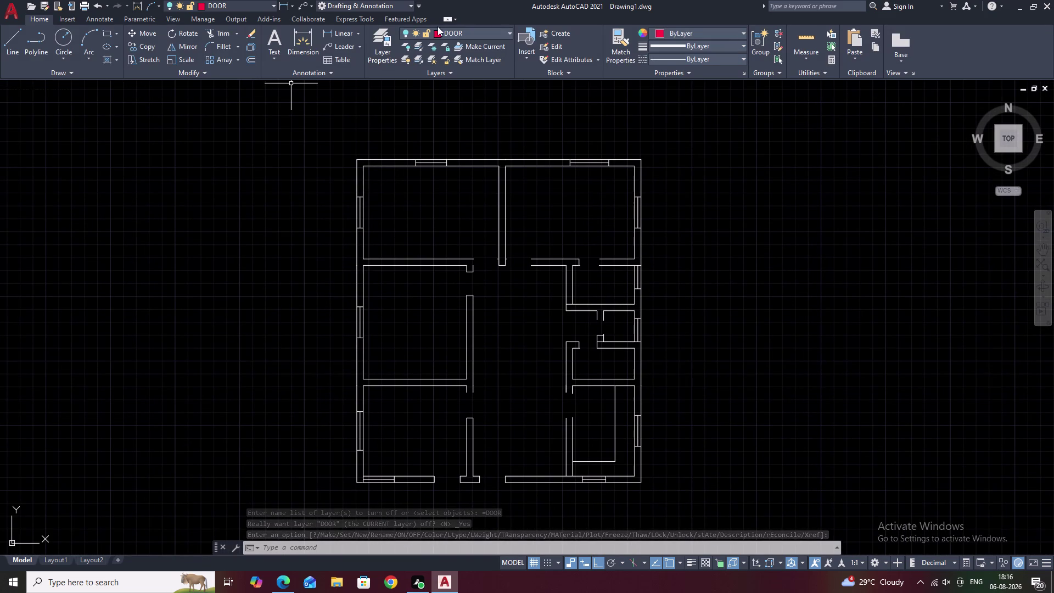
Make VN the current layer and pan to a window in the right wall.
click(510, 32)
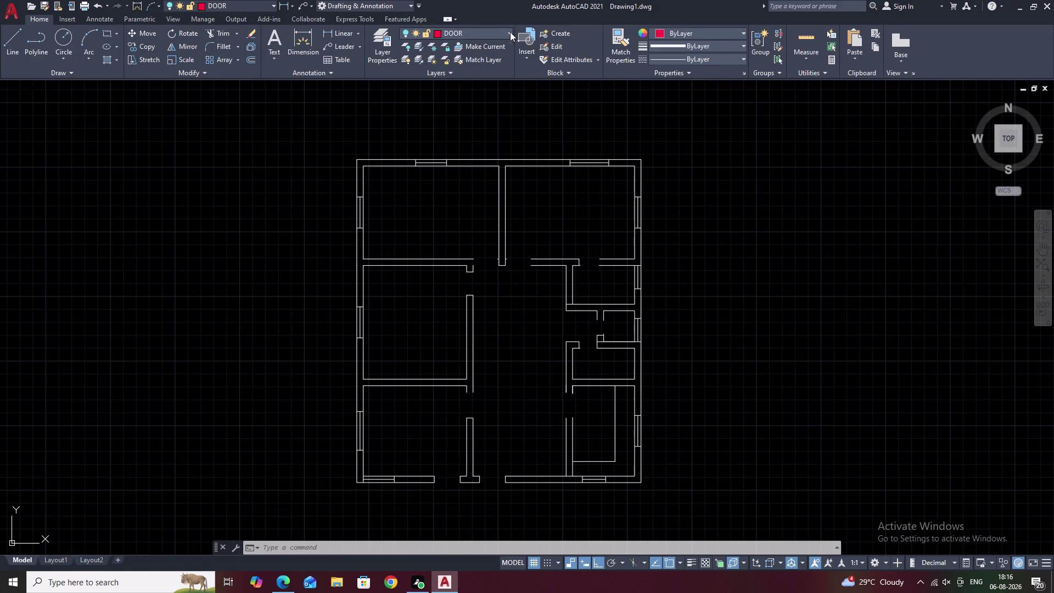
click(468, 72)
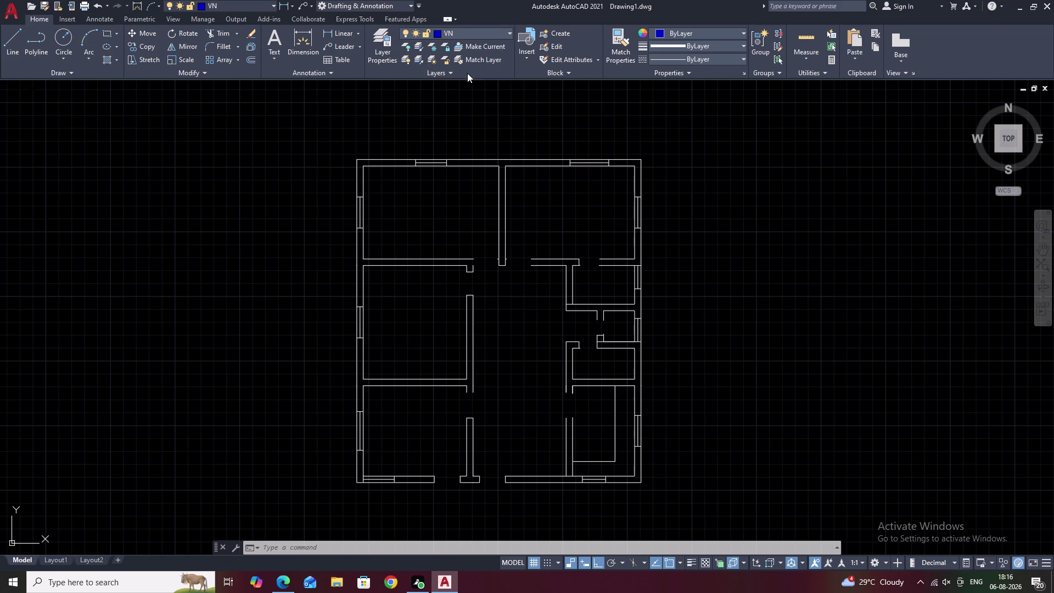
scroll(up, 3)
middle_drag(626, 326, 617, 235)
scroll(up, 3)
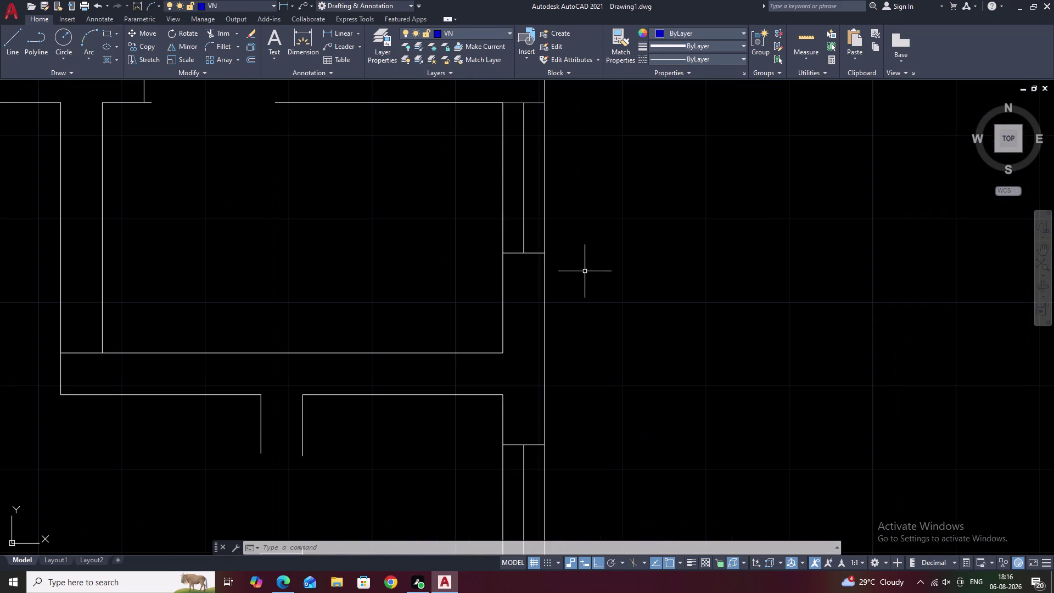
drag(534, 264, 521, 228)
middle_drag(528, 175, 521, 248)
Put a right-wall window line on the VN layer.
scroll(up, 3)
click(527, 170)
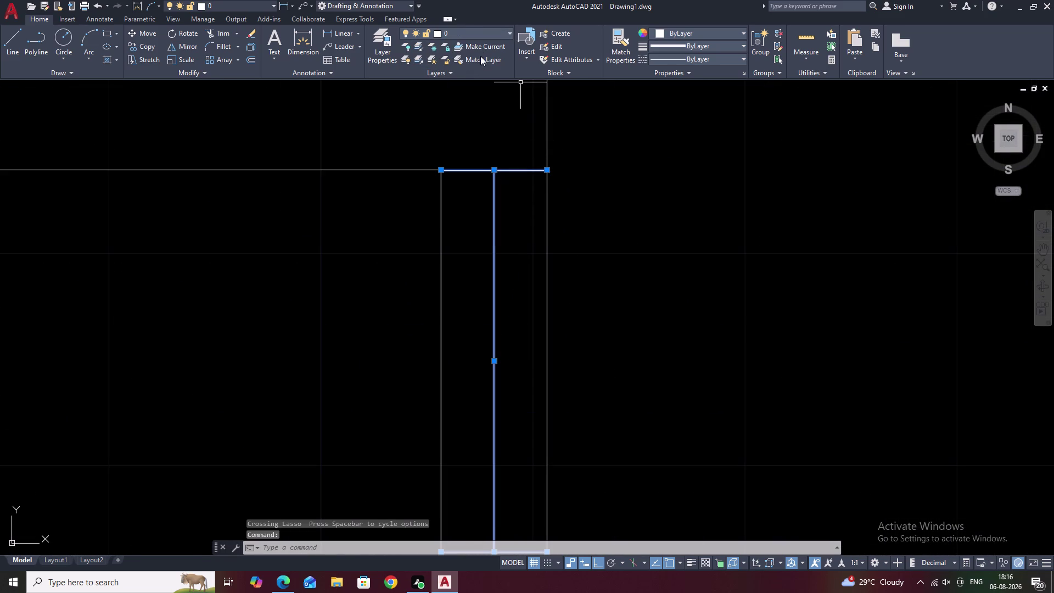
click(509, 31)
click(481, 73)
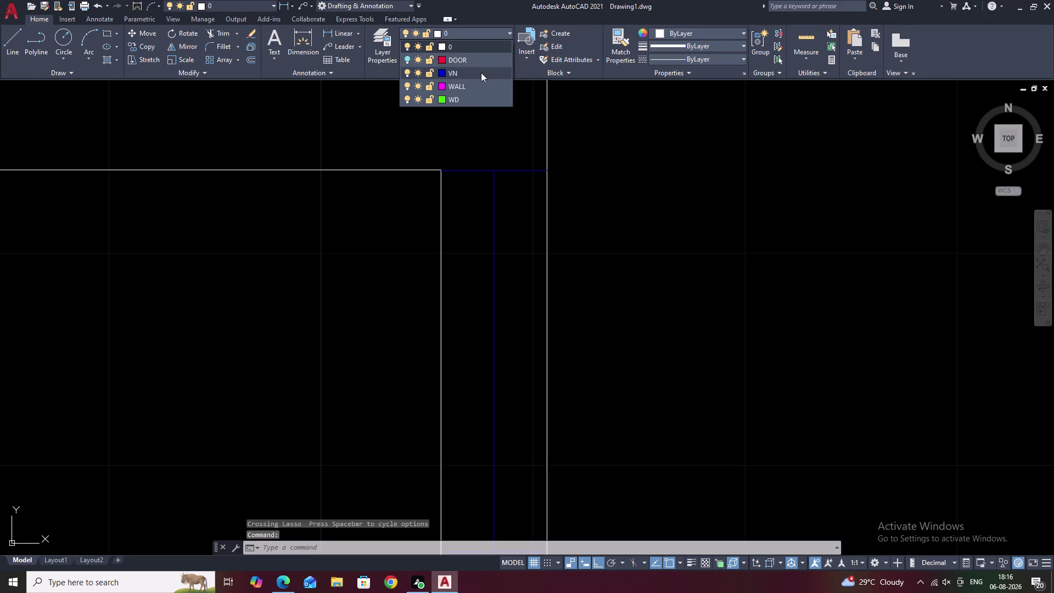
scroll(down, 3)
key(Escape)
Match properties from the blue window onto three more right-wall window lines.
click(620, 57)
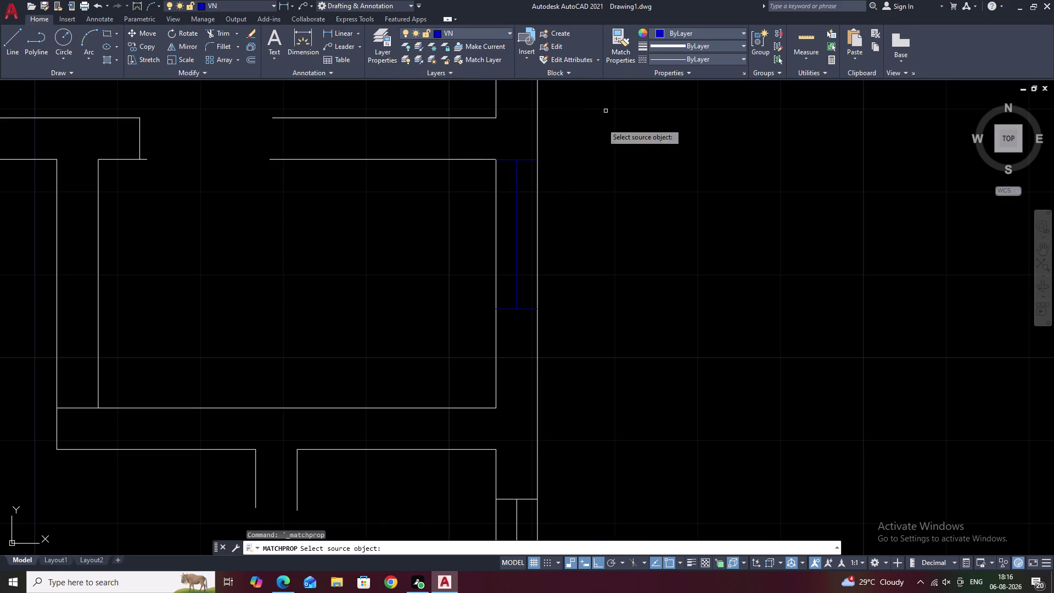
scroll(down, 3)
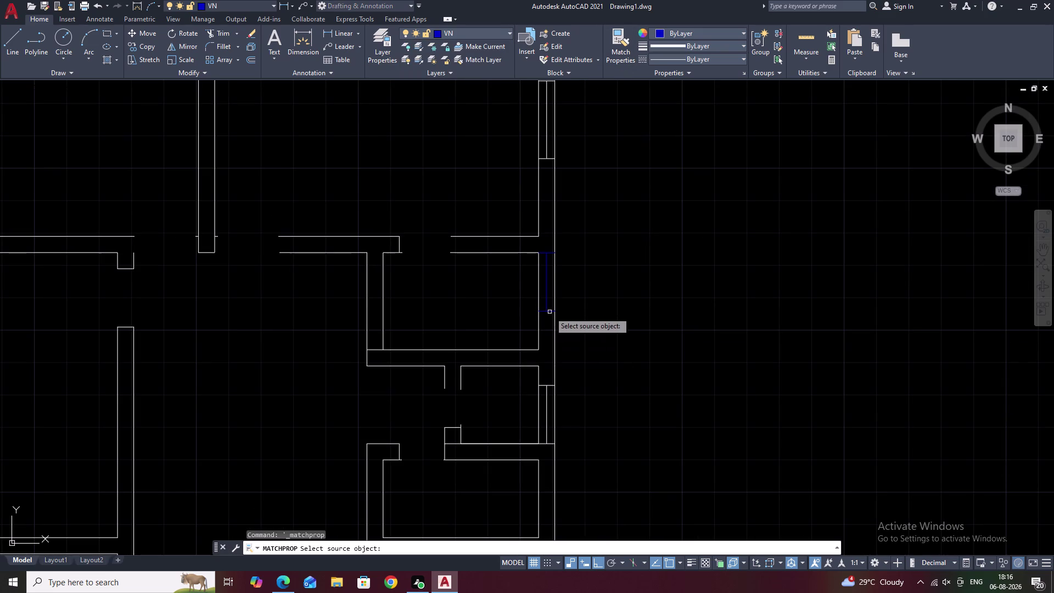
click(550, 311)
middle_drag(606, 421, 681, 317)
scroll(down, 3)
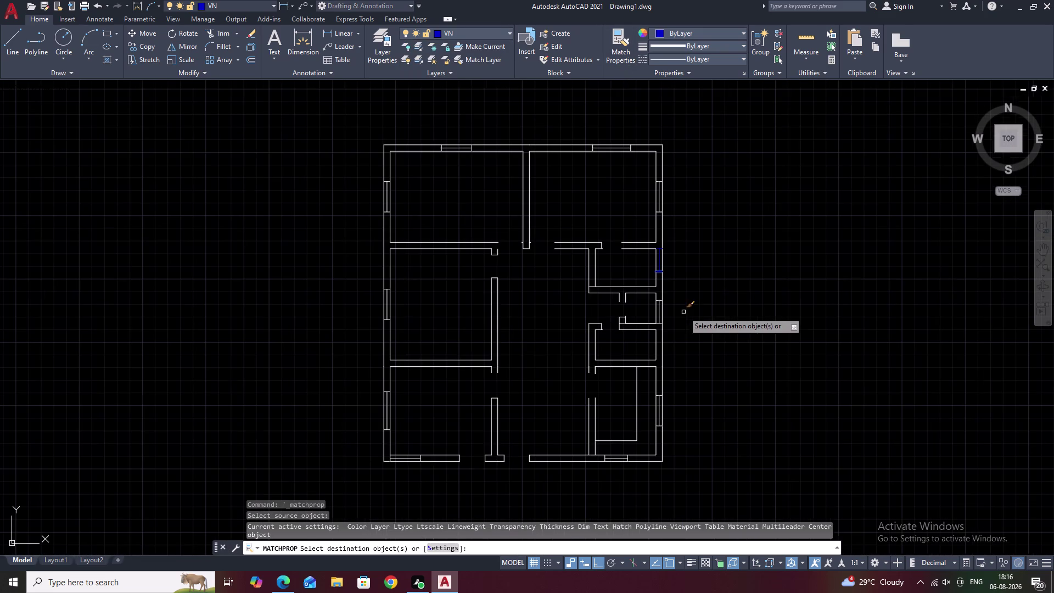
middle_drag(475, 341, 525, 310)
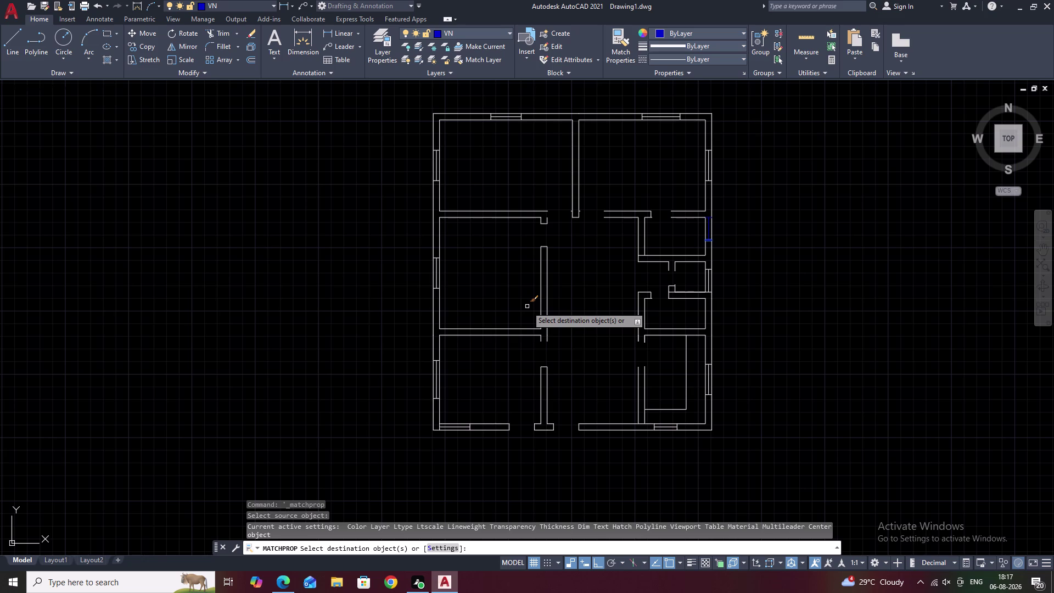
scroll(up, 3)
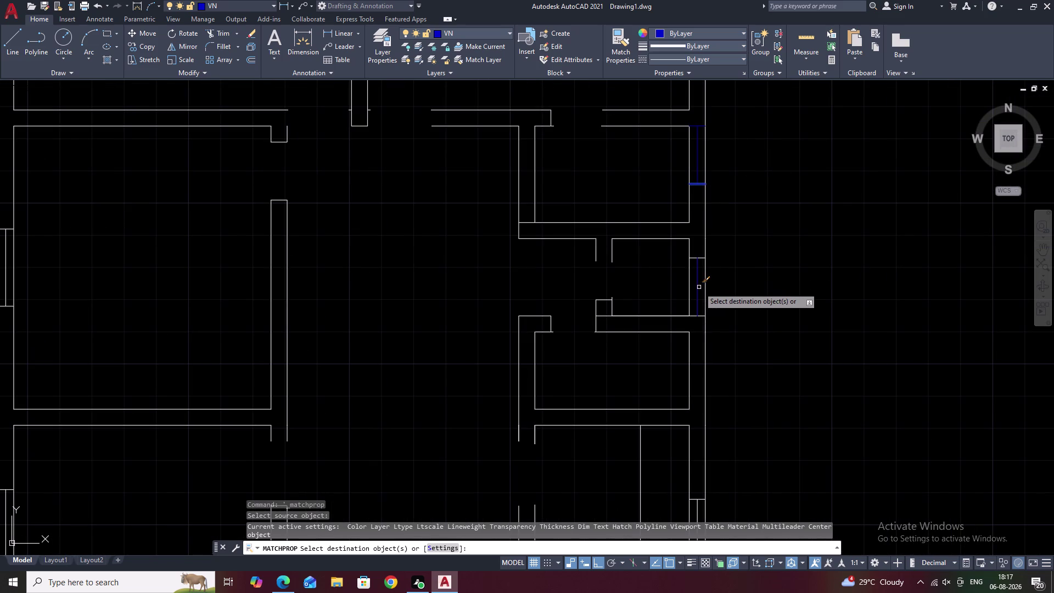
click(699, 287)
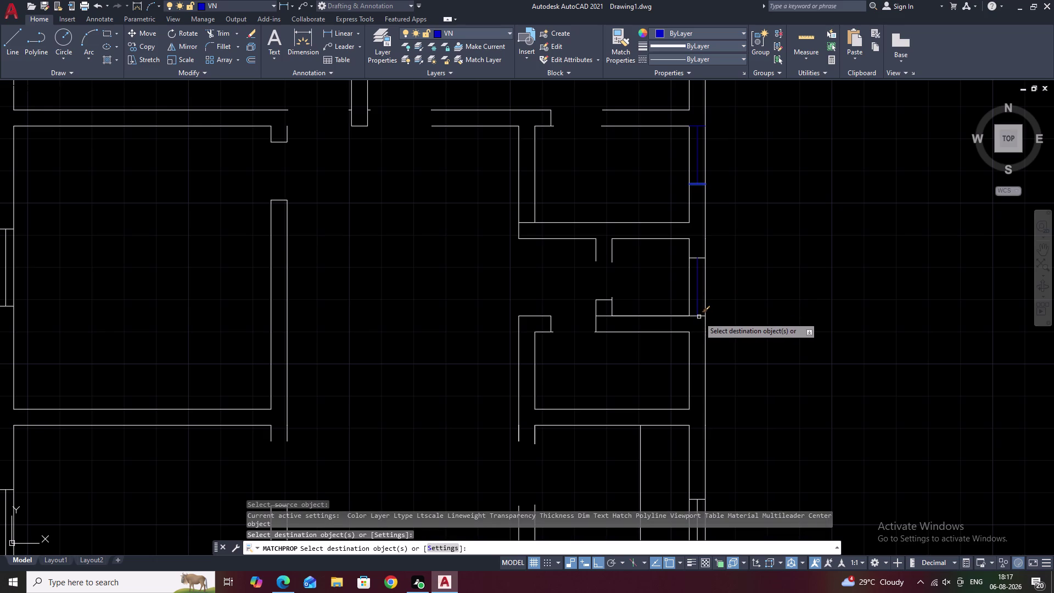
scroll(up, 3)
click(700, 312)
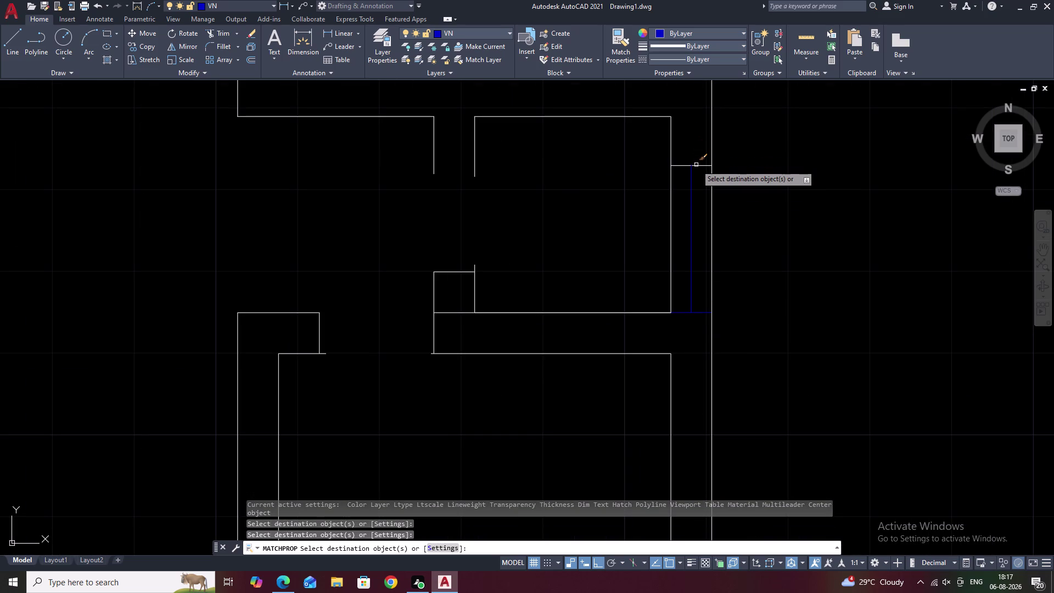
click(698, 166)
Make the last right-wall window line and the bottom-wall window lines blue.
scroll(down, 3)
scroll(down, 3)
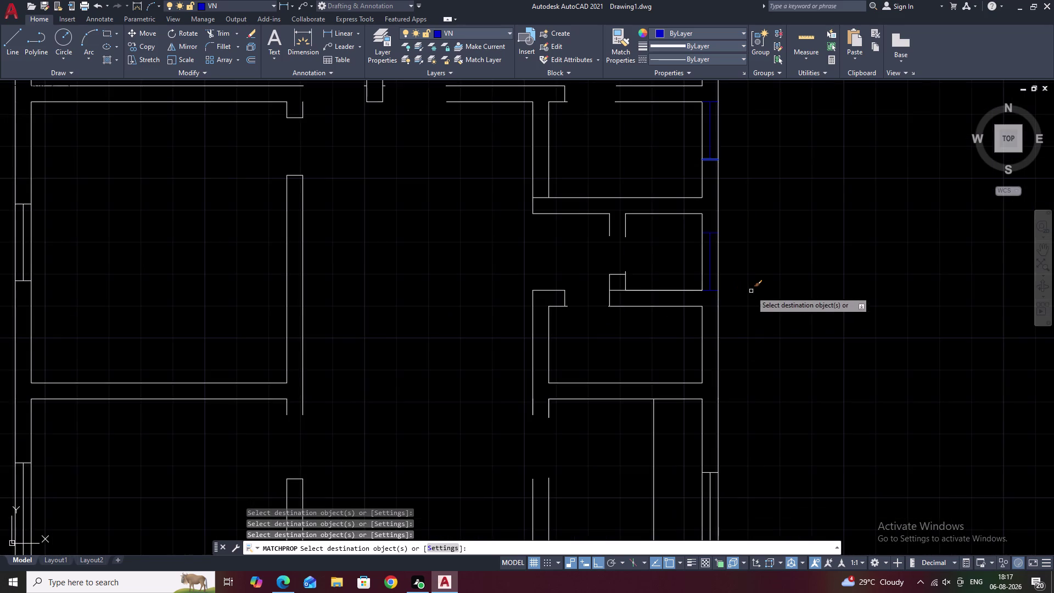
middle_drag(751, 291, 748, 250)
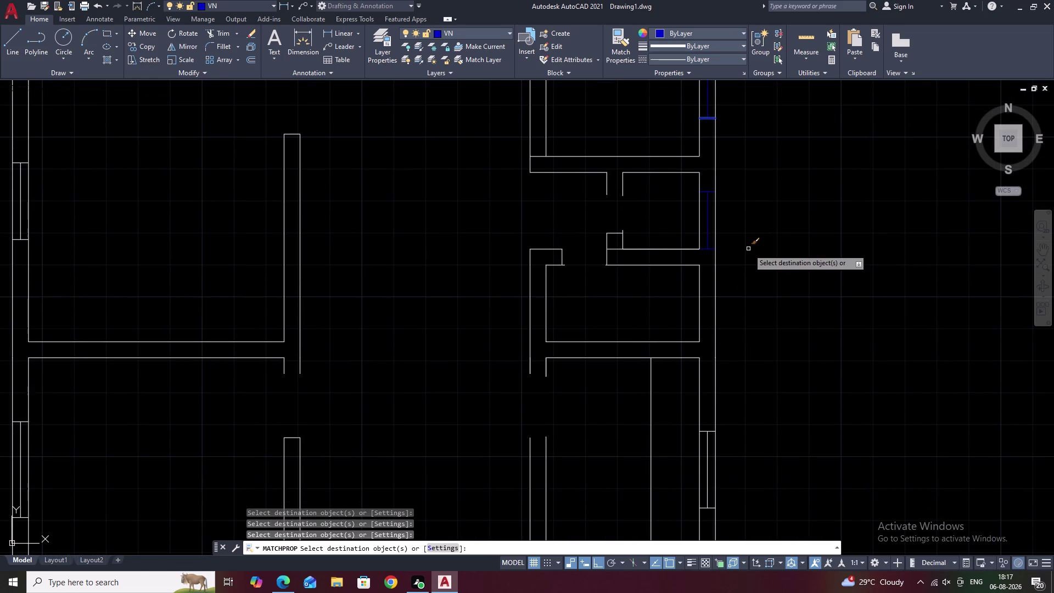
scroll(down, 3)
scroll(up, 3)
click(701, 401)
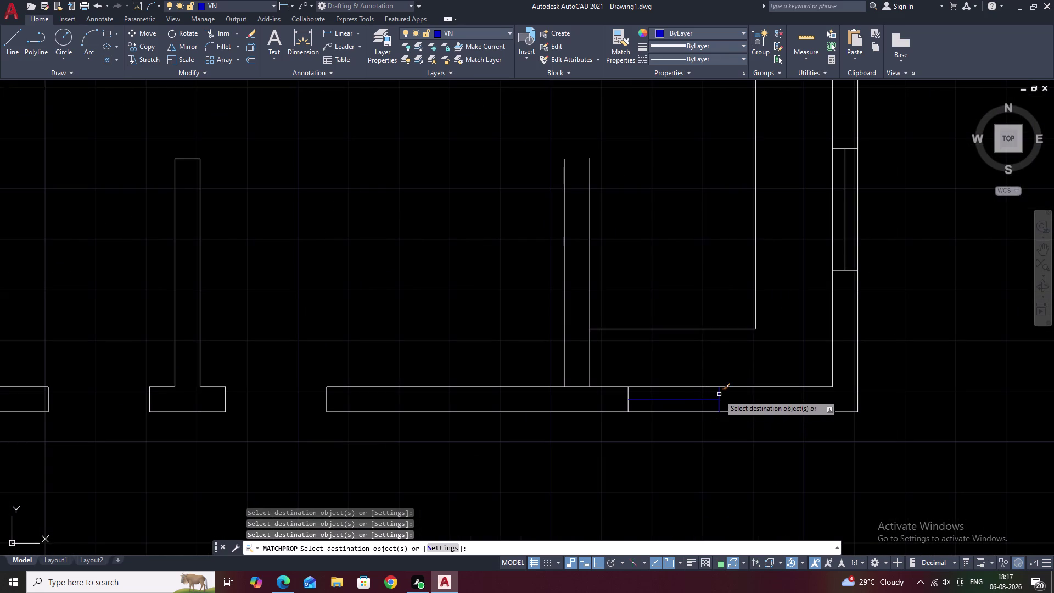
click(720, 393)
right_click(720, 393)
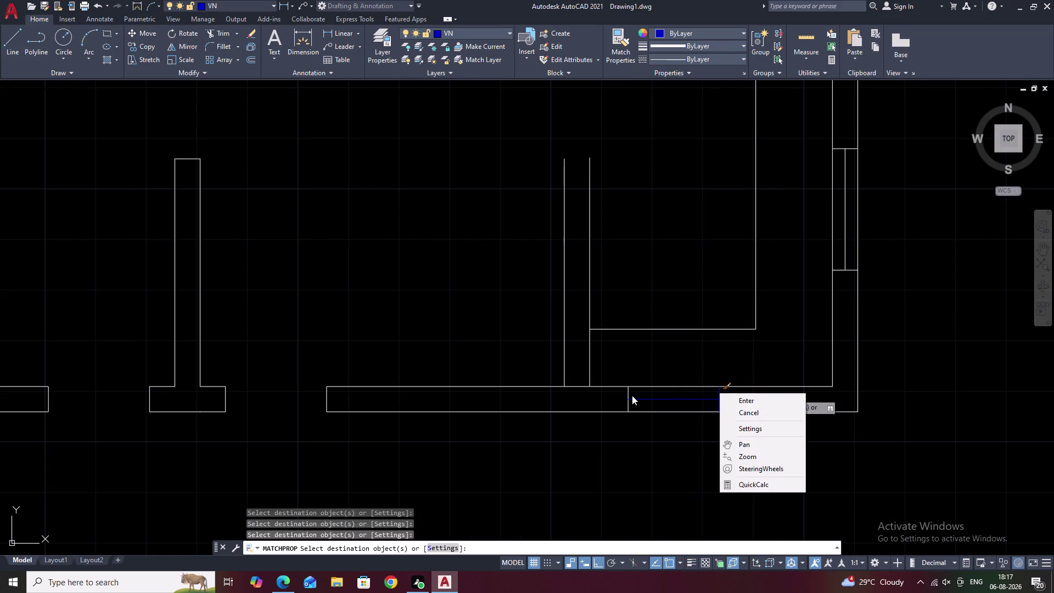
click(632, 395)
click(629, 400)
click(629, 396)
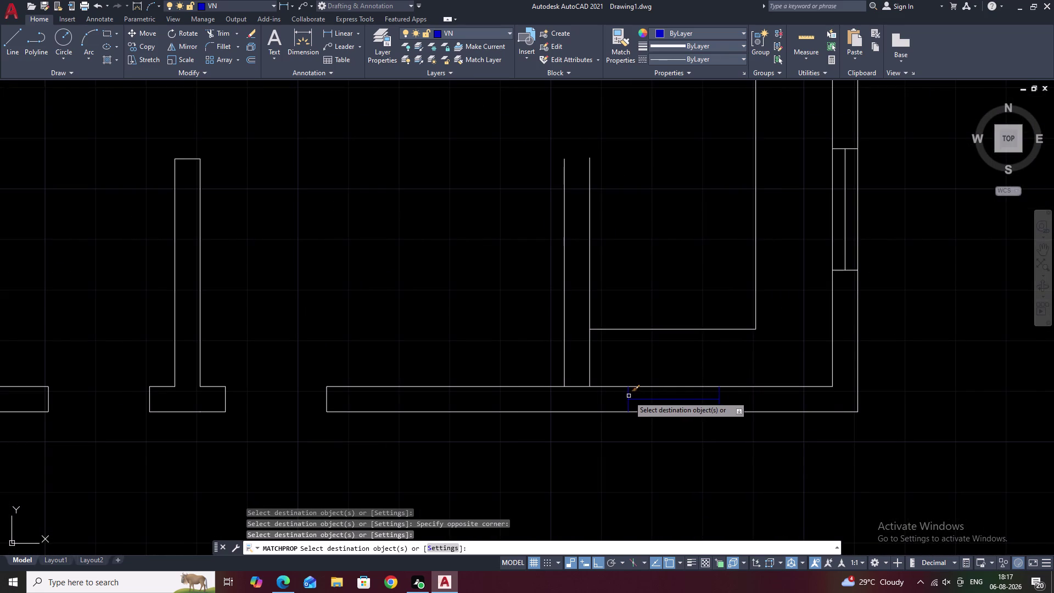
scroll(down, 3)
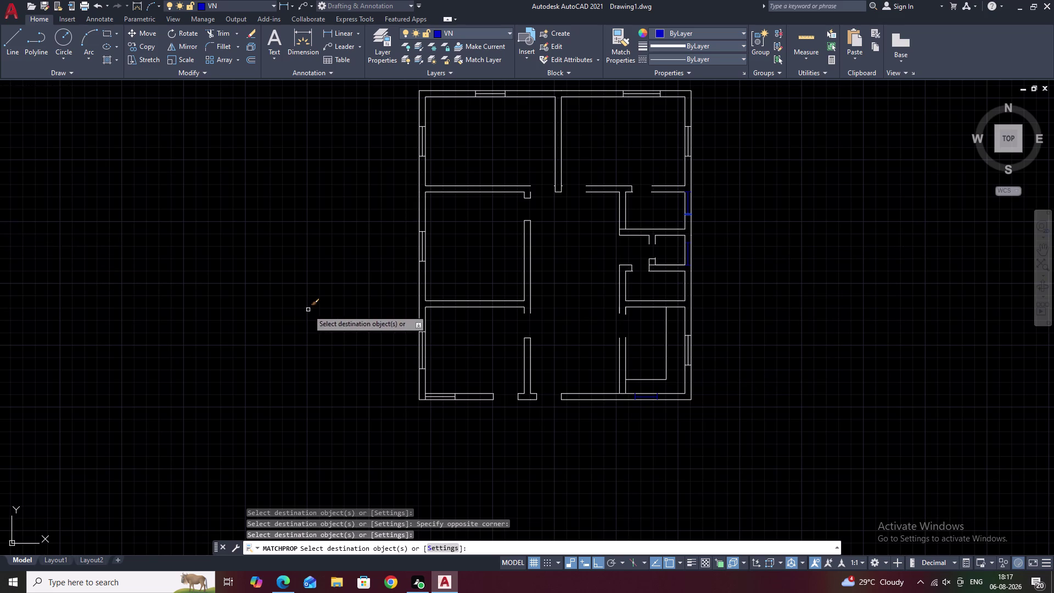
key(Escape)
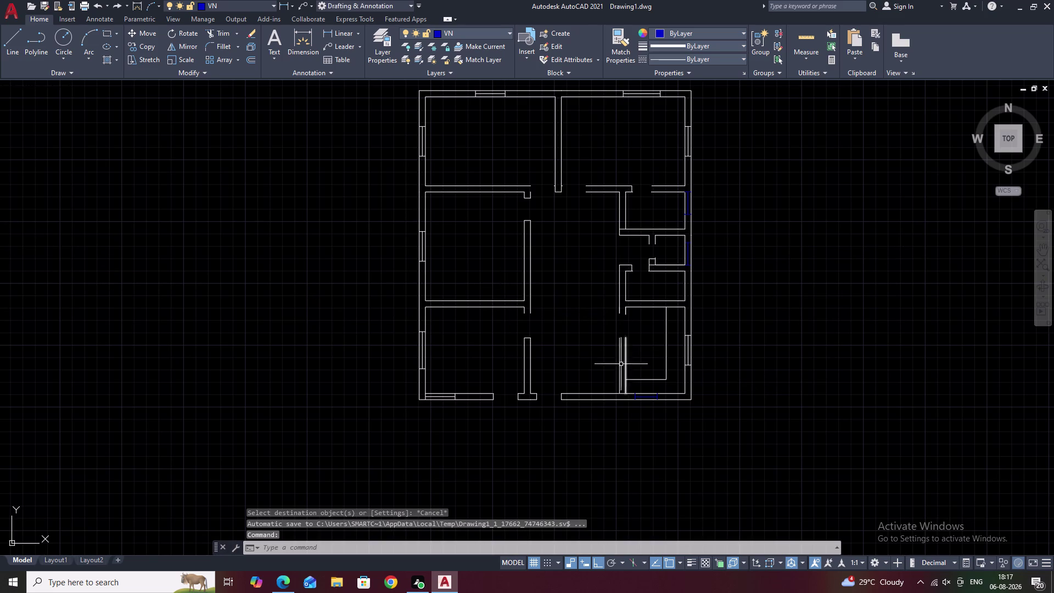
Pan to the left part of the bottom wall and make WD the current layer.
scroll(up, 3)
middle_drag(613, 385, 575, 280)
scroll(up, 3)
middle_drag(550, 309, 800, 410)
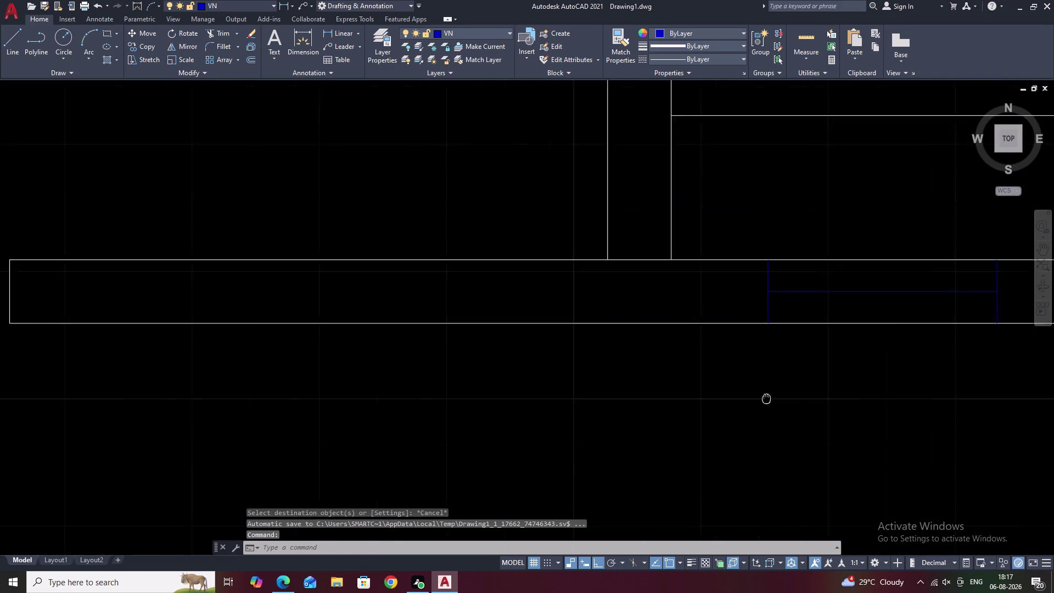
middle_drag(800, 410, 812, 414)
text(L)
key(space)
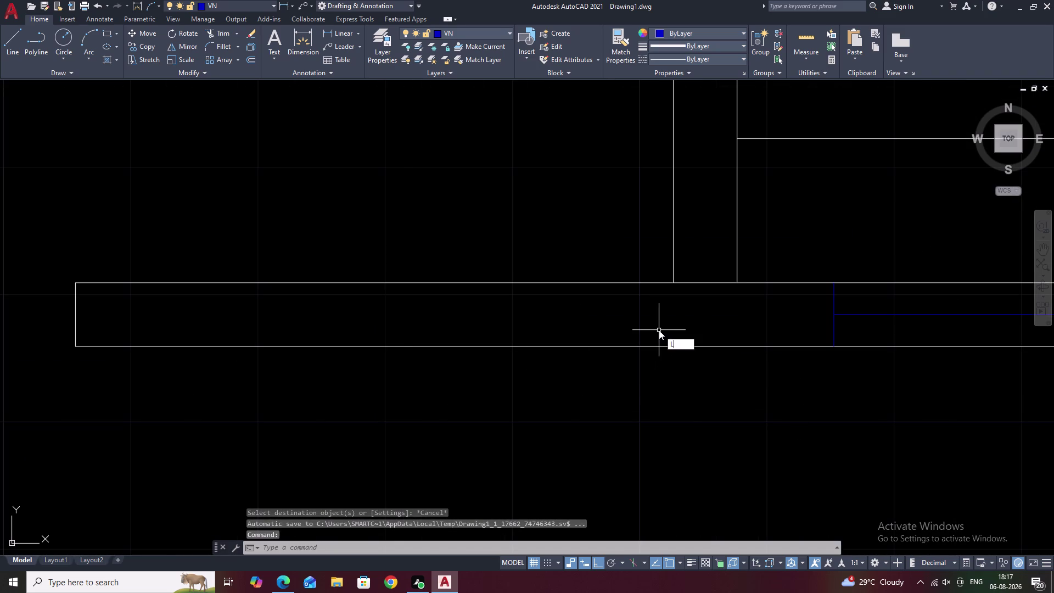
click(644, 283)
key(Escape)
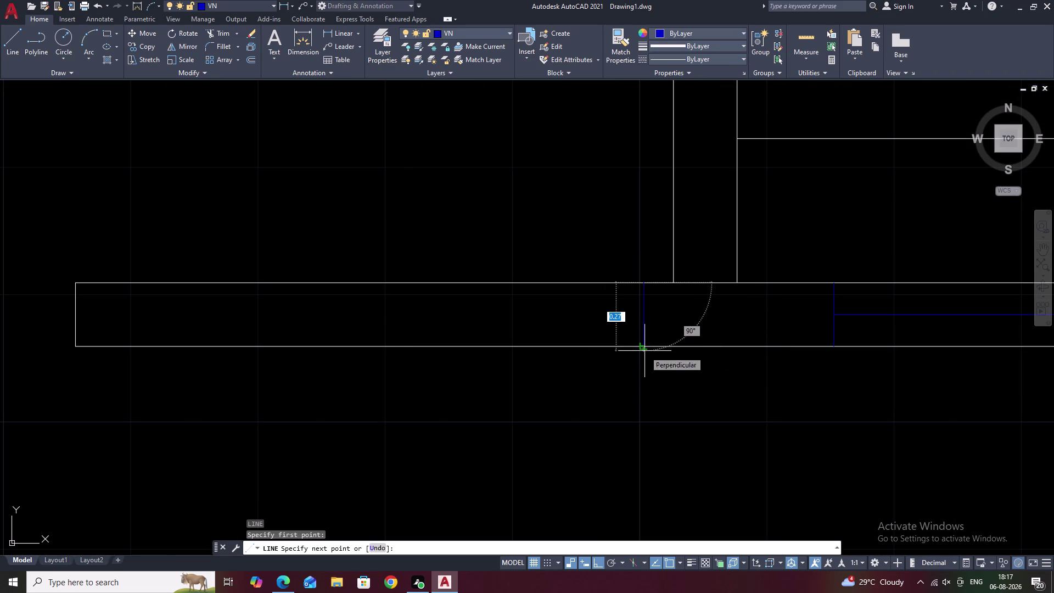
click(509, 31)
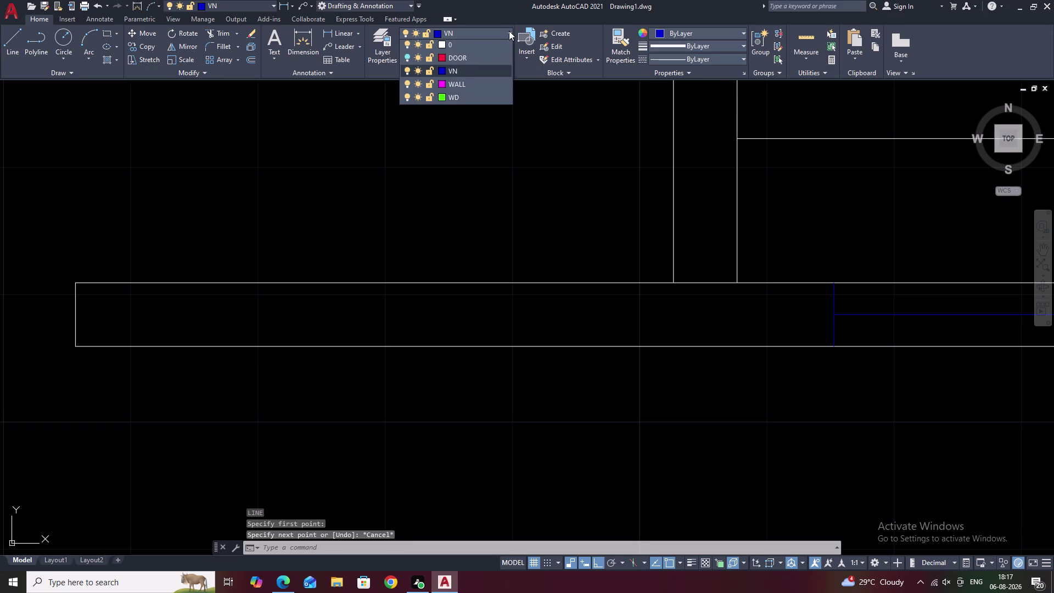
click(477, 96)
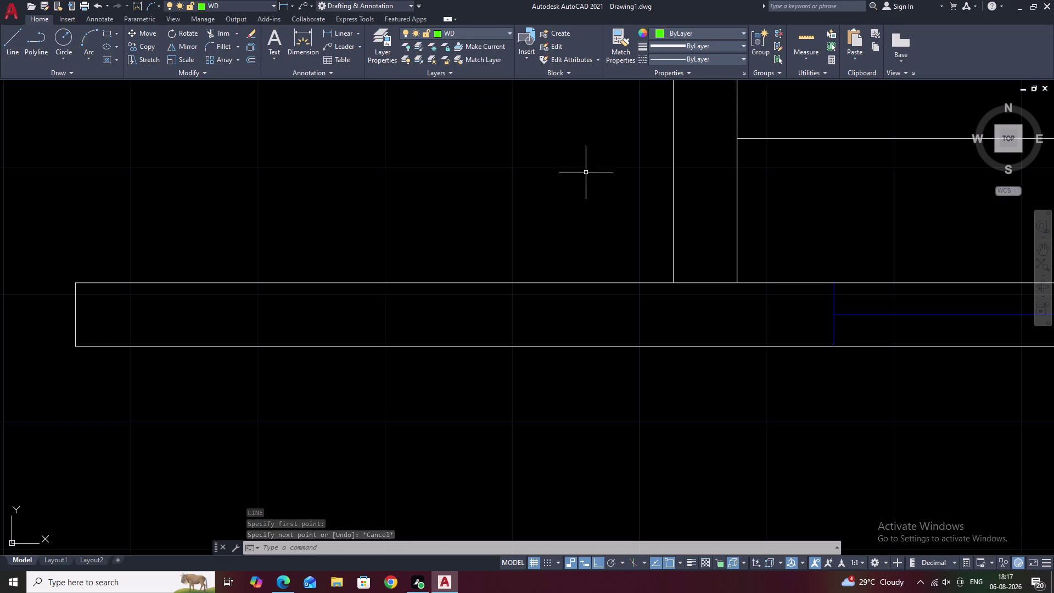
Draw a jamb line across the bottom wall from outer to inner edge.
text(L)
key(space)
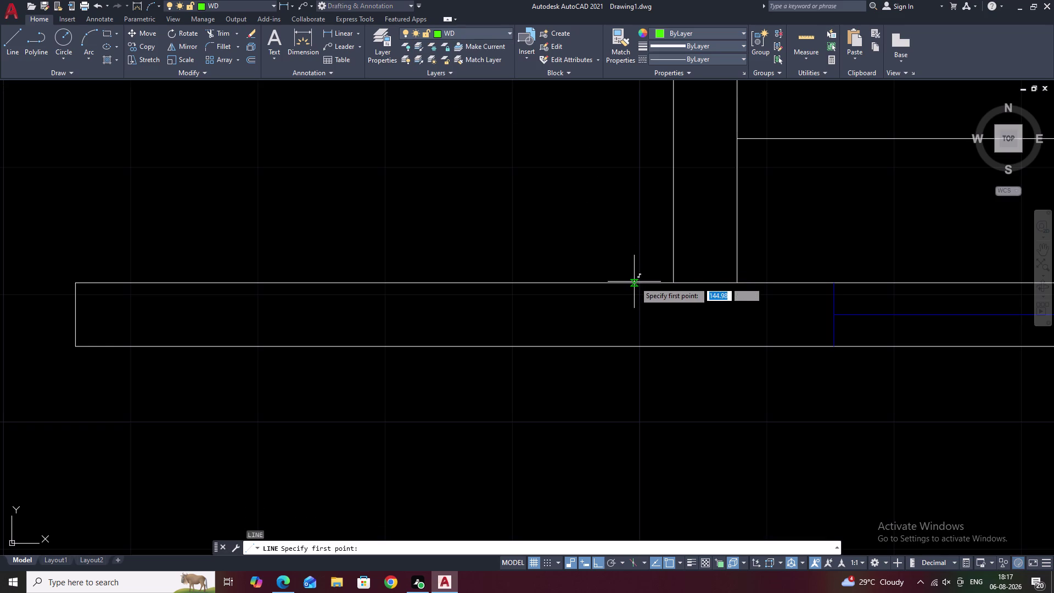
click(642, 282)
click(641, 345)
key(Escape)
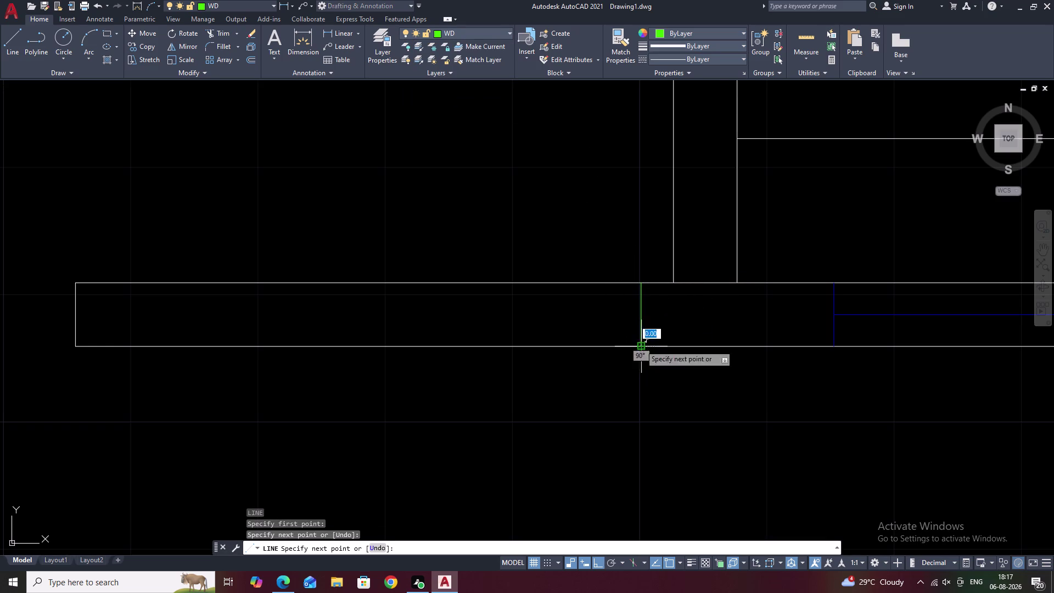
Offset the jamb line 1.5 to the left to form the second jamb.
text(O 1)
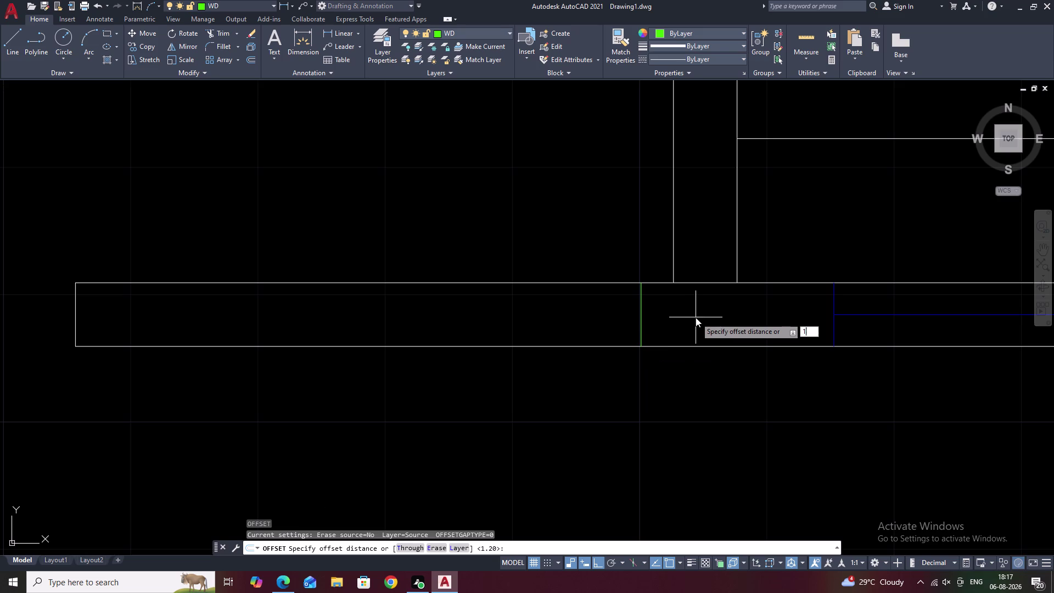
text(.)
key(2)
key(BackSpace)
text(5)
key(space)
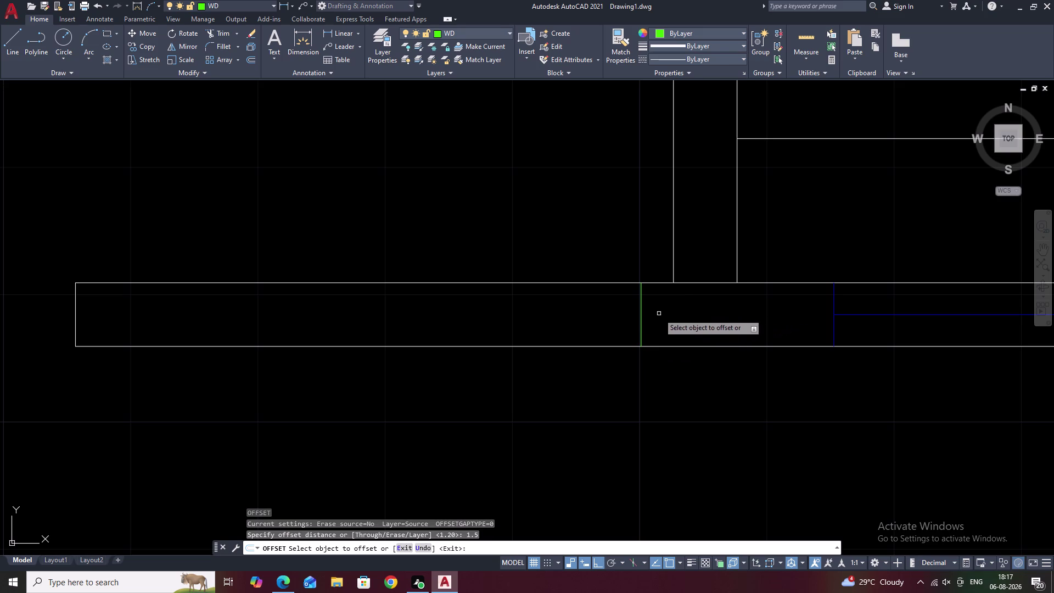
click(642, 315)
click(435, 339)
key(Escape)
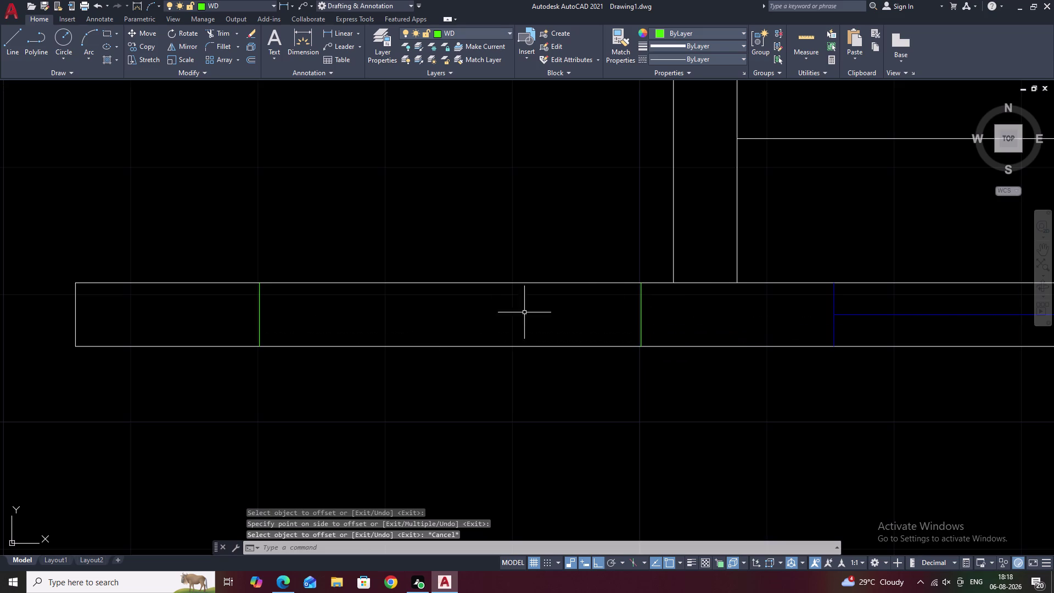
Draw the centre line joining the two jambs at mid-wall.
text(L)
key(space)
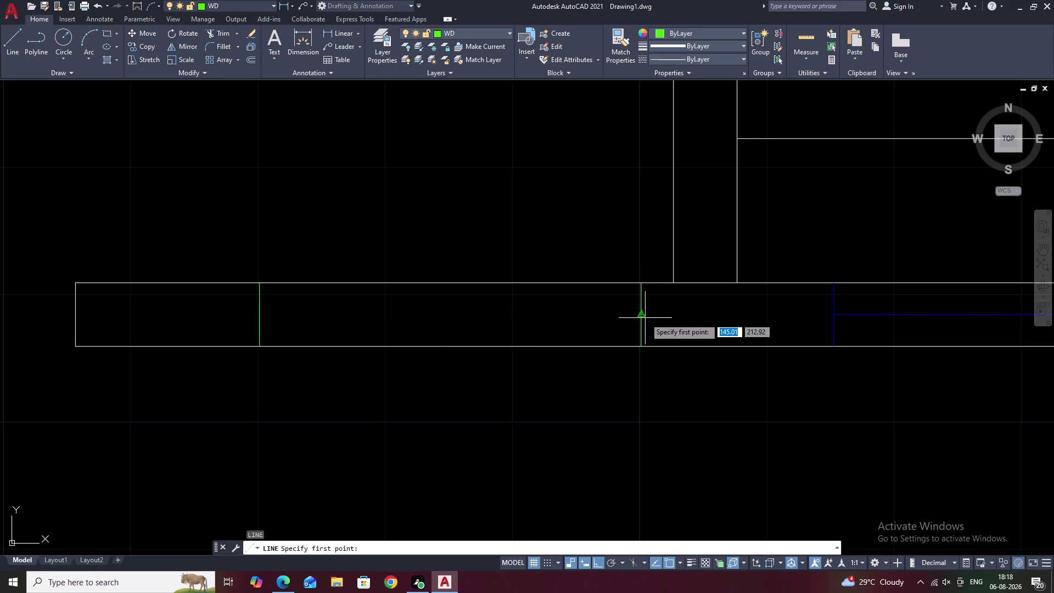
click(645, 318)
click(259, 313)
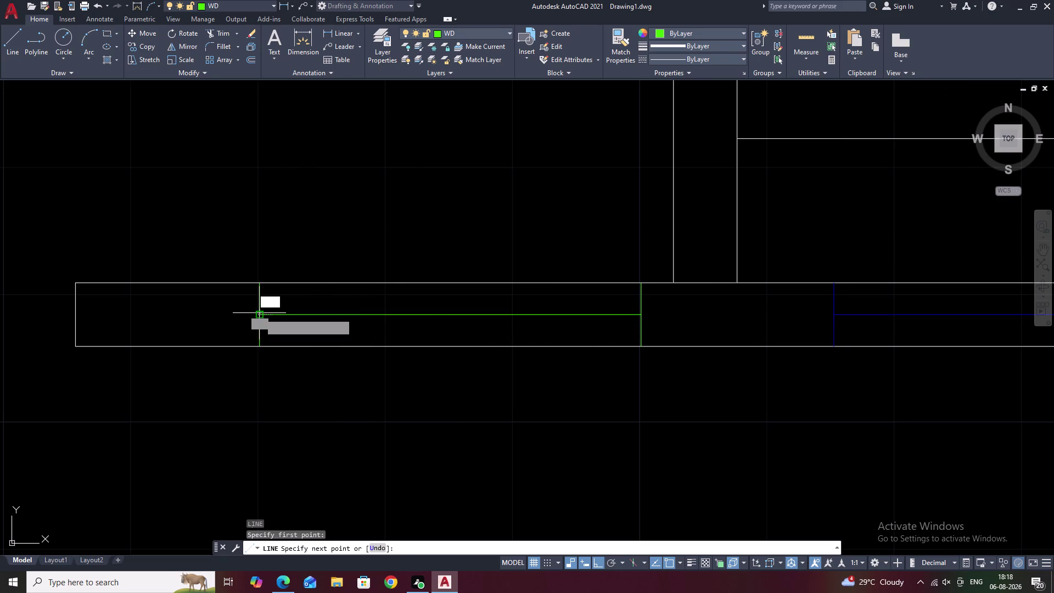
key(Escape)
scroll(down, 3)
middle_drag(656, 329, 397, 459)
scroll(down, 3)
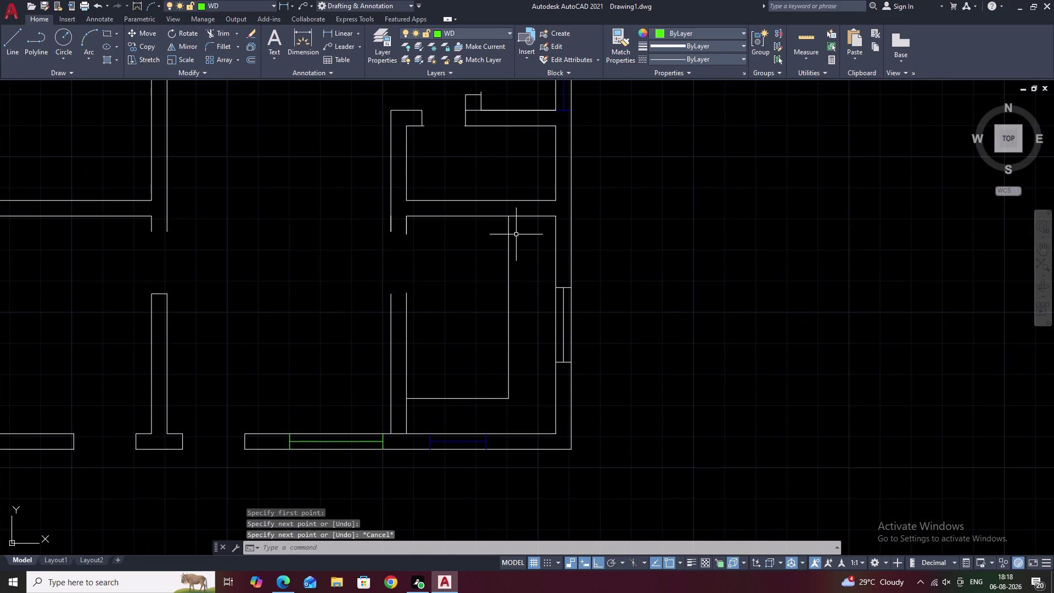
middle_drag(519, 217, 462, 454)
key(Escape)
scroll(up, 3)
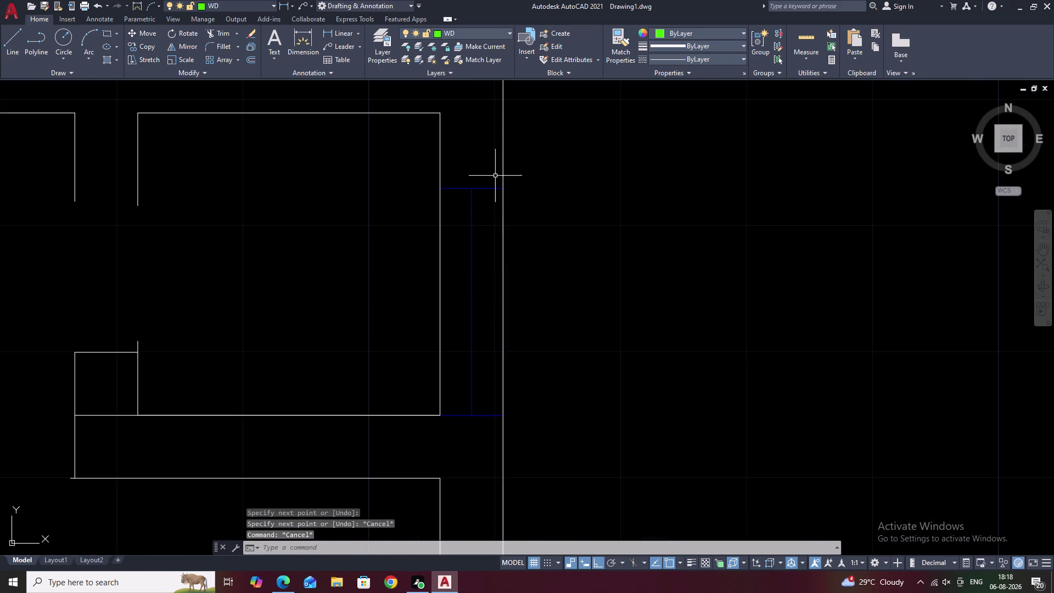
drag(495, 174, 461, 378)
click(462, 385)
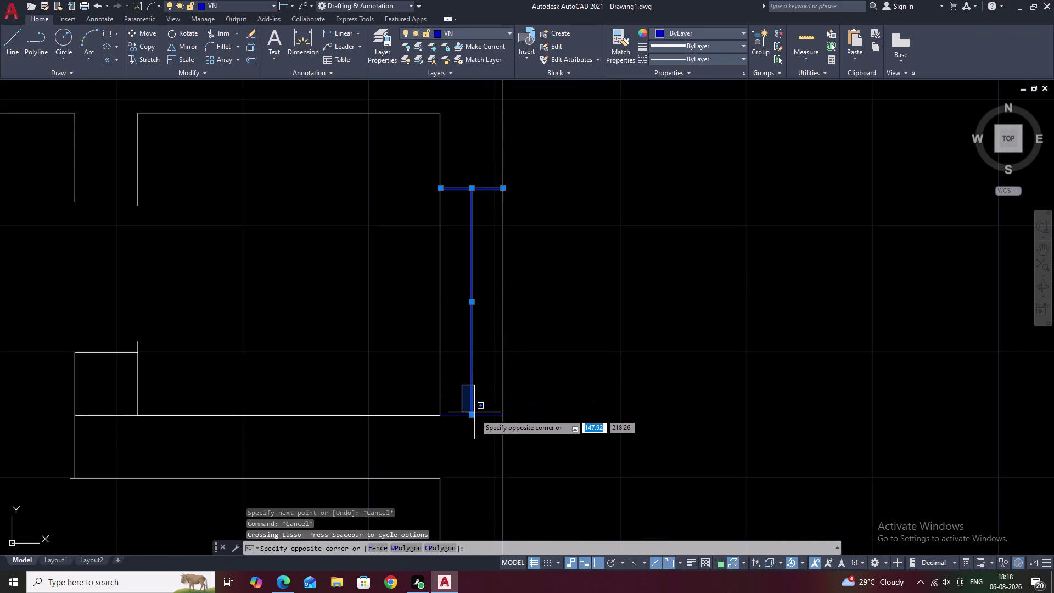
click(488, 418)
click(491, 415)
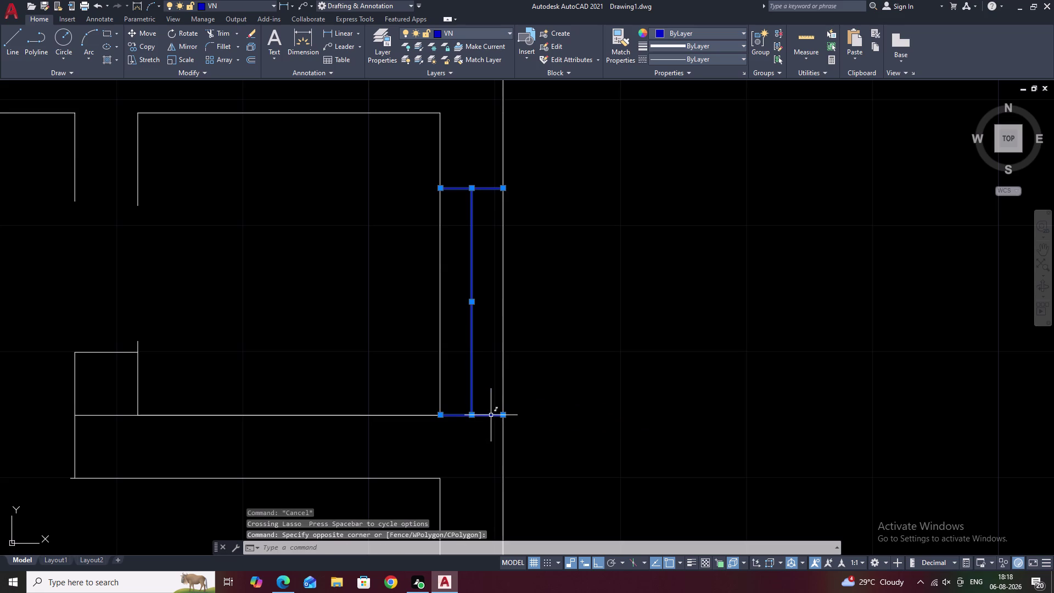
text(M)
key(space)
click(469, 414)
scroll(down, 3)
middle_drag(467, 474, 465, 364)
scroll(up, 3)
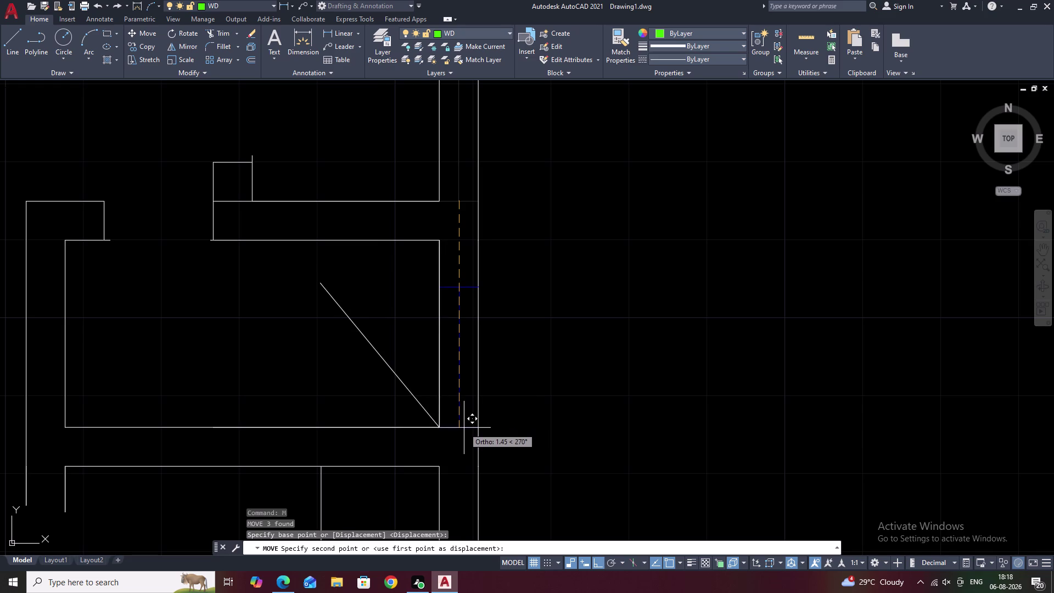
click(464, 428)
scroll(down, 3)
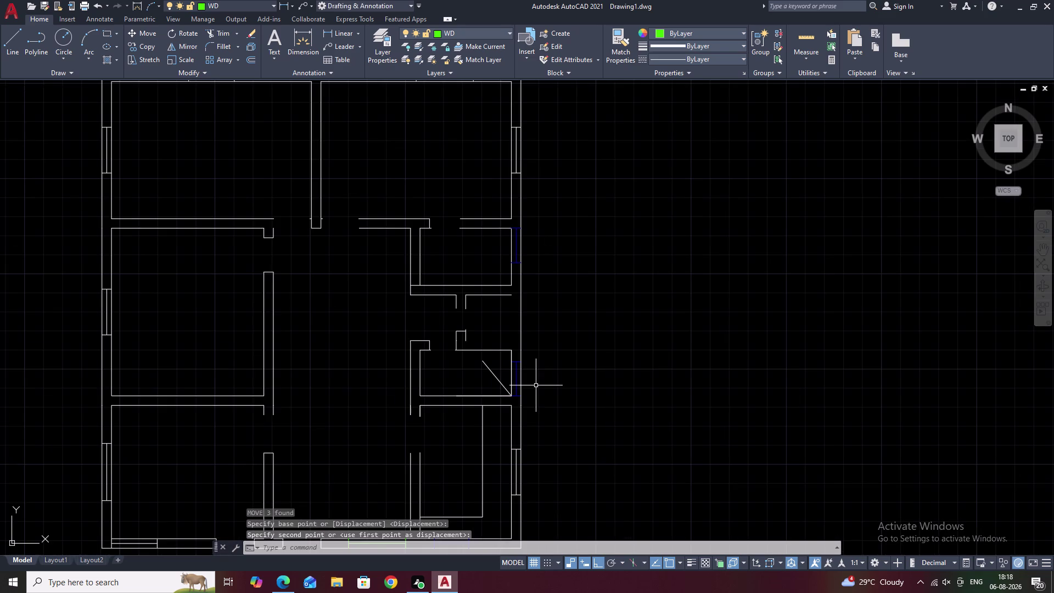
key(ctrl+z)
key(ctrl+z)
scroll(down, 3)
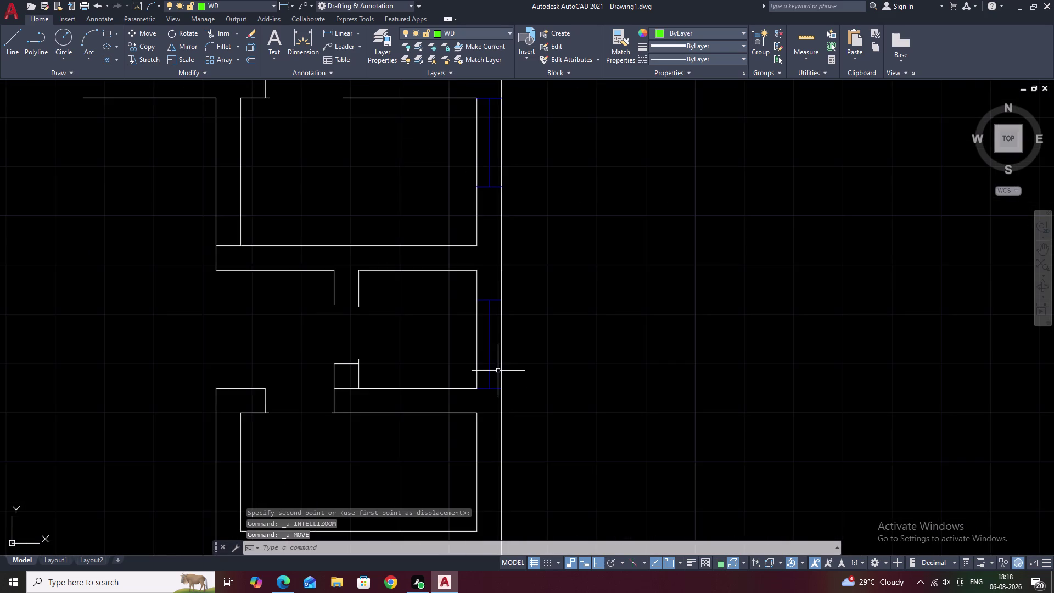
scroll(up, 3)
scroll(down, 3)
middle_drag(534, 447, 519, 284)
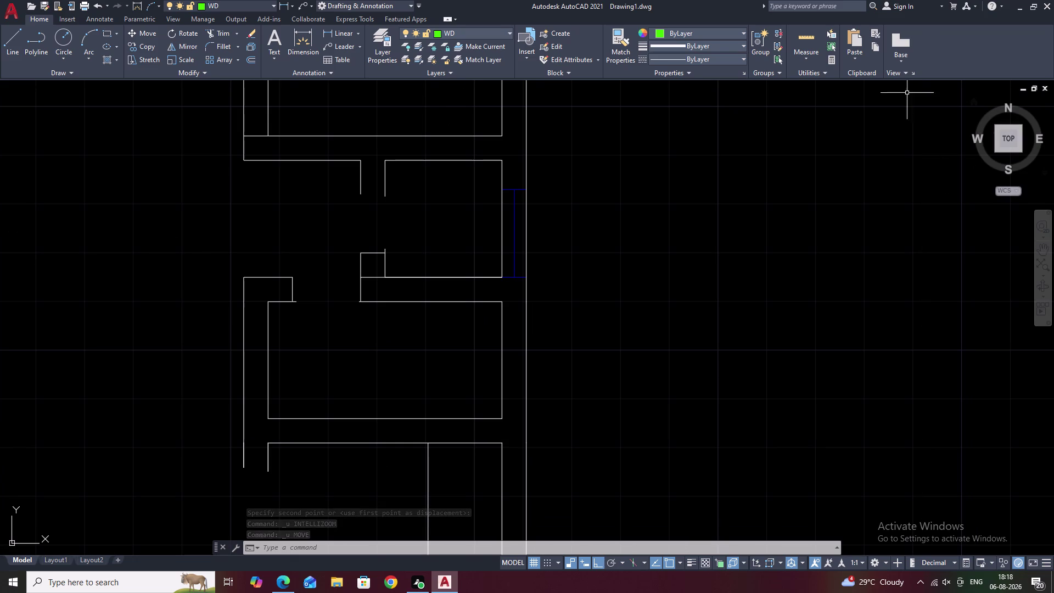
click(510, 32)
click(489, 72)
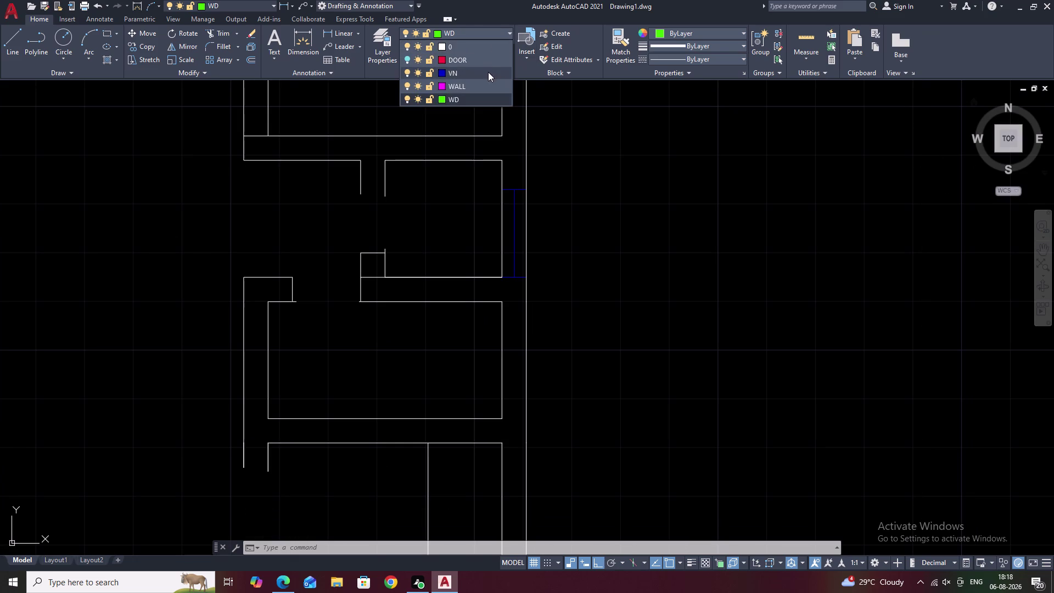
middle_drag(627, 287, 624, 165)
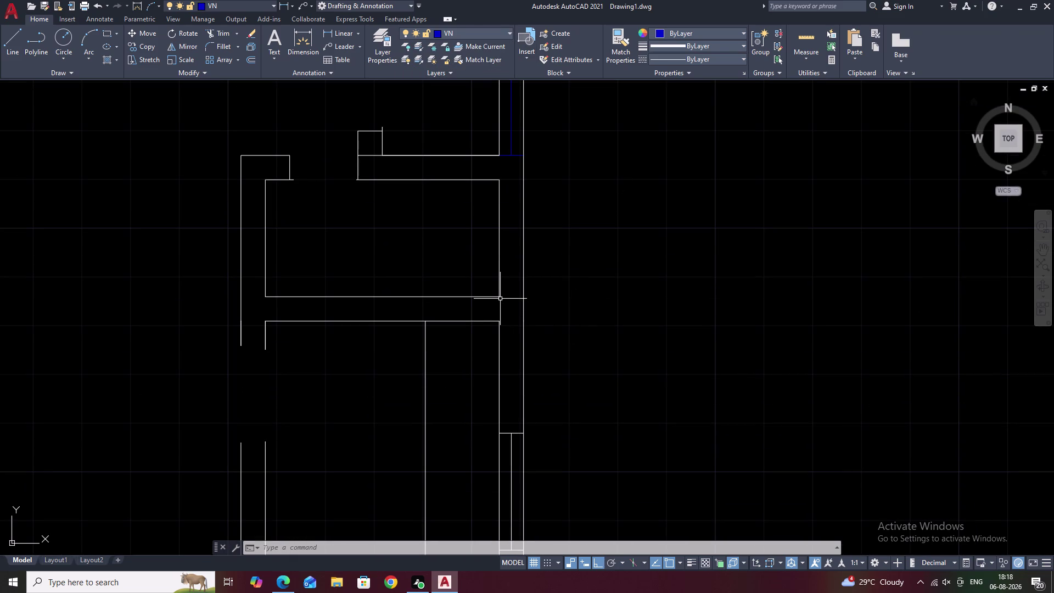
text(L)
key(space)
click(500, 299)
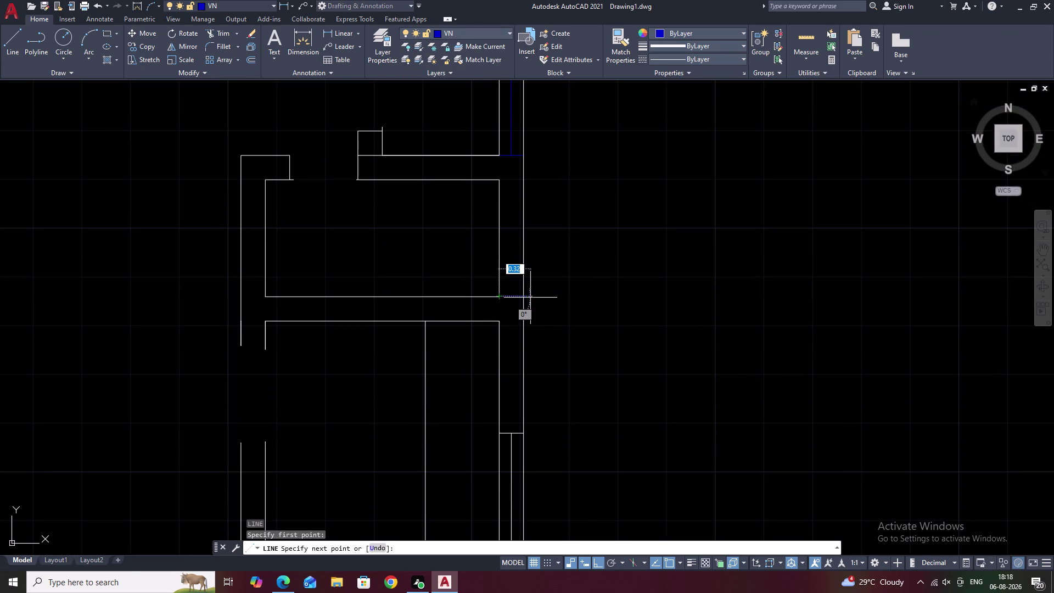
click(526, 297)
key(Escape)
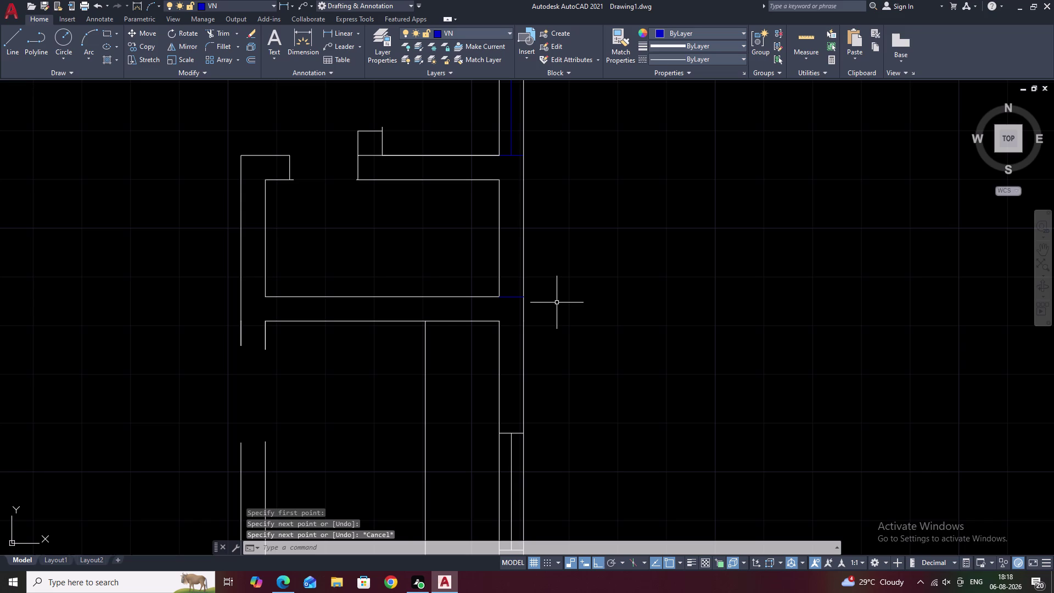
text(O .9)
key(space)
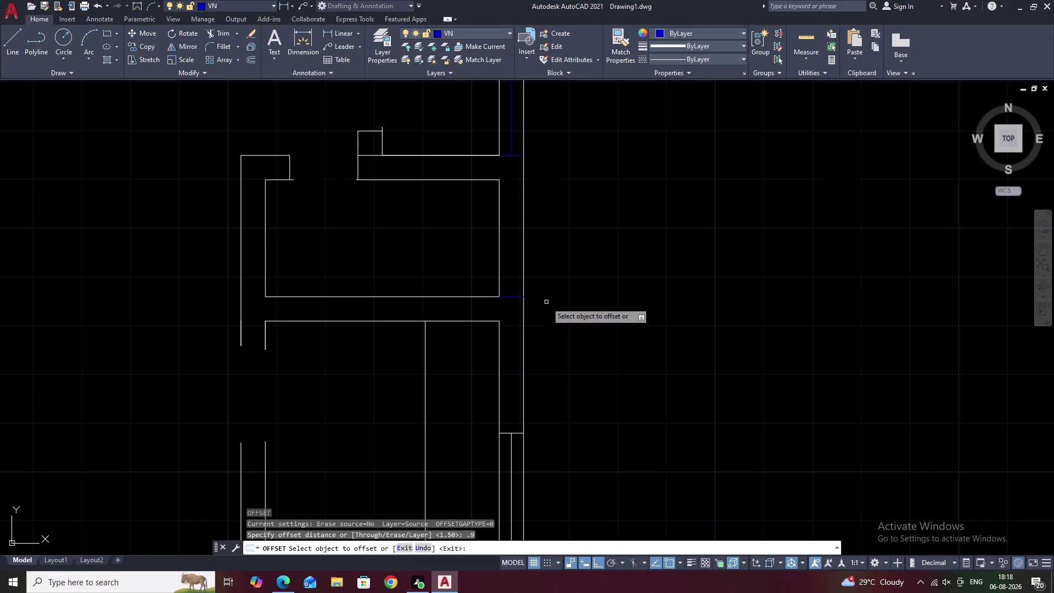
click(511, 295)
right_click(510, 295)
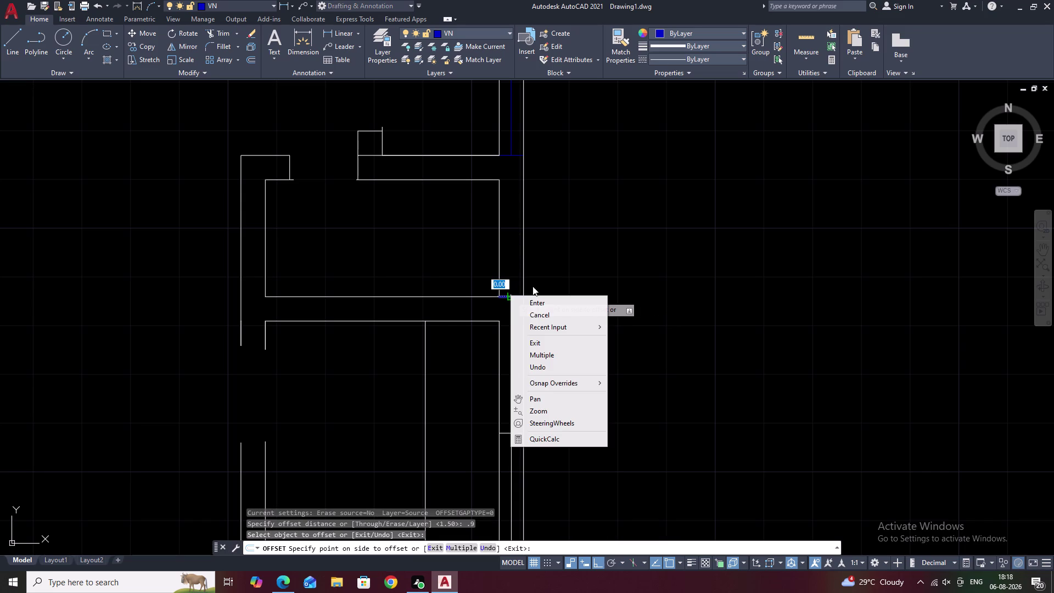
key(Escape)
click(516, 238)
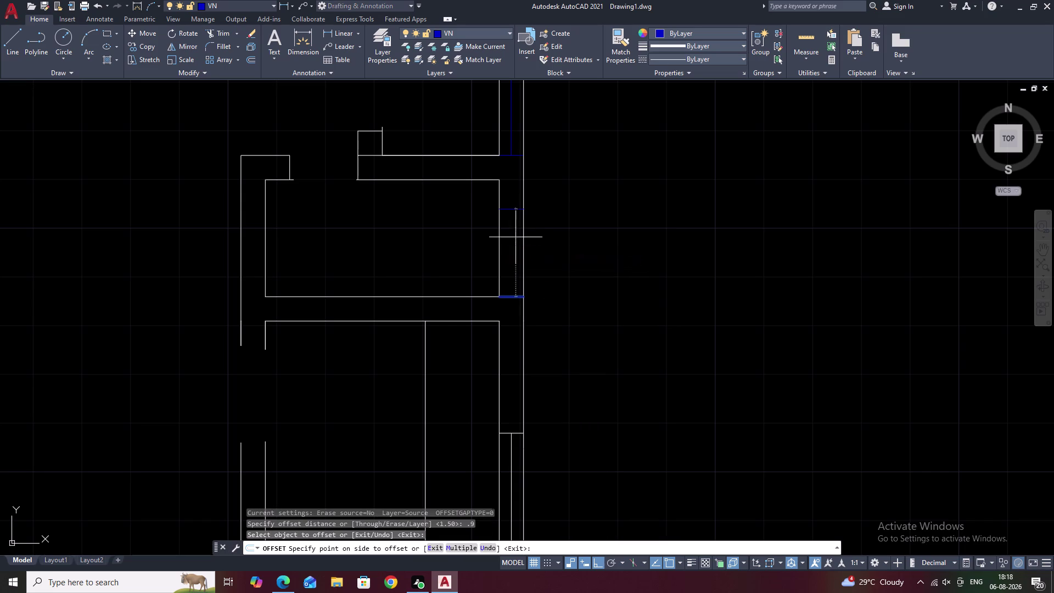
right_click(515, 237)
key(Escape)
text(L)
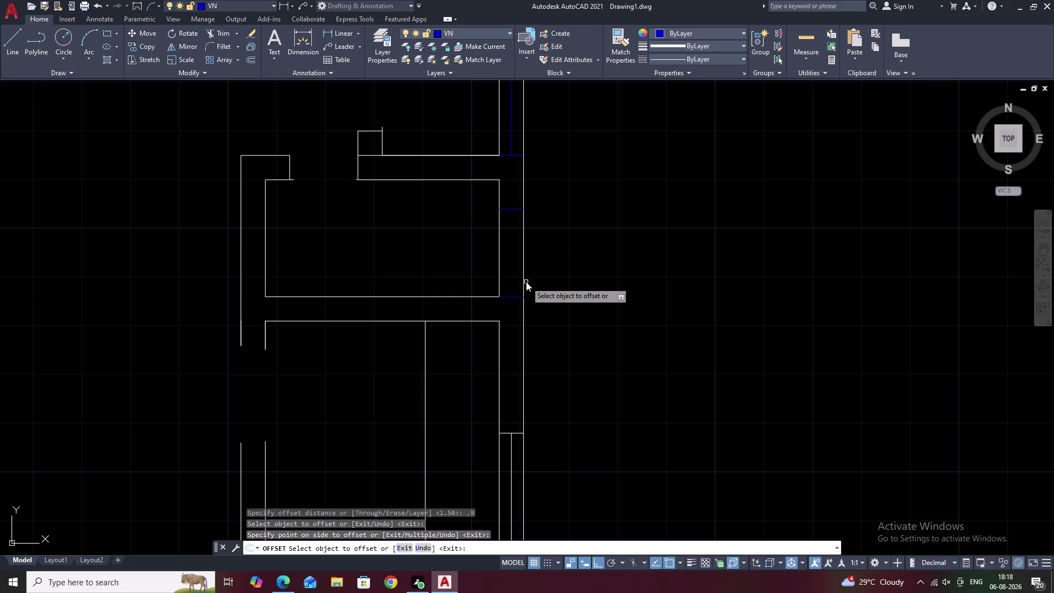
key(space)
key(Escape)
text(L)
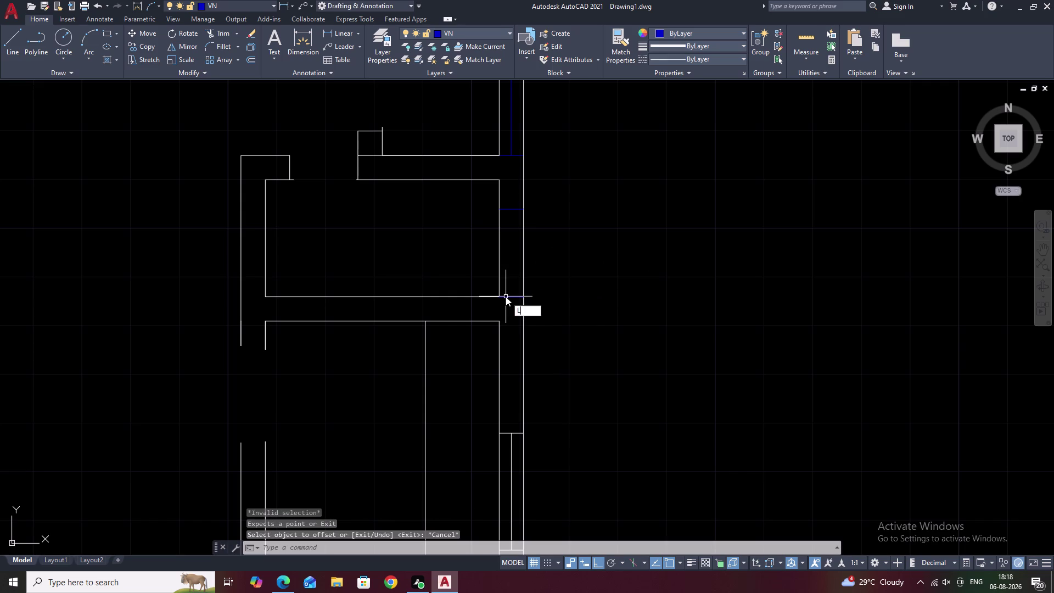
key(space)
click(508, 300)
right_click(508, 300)
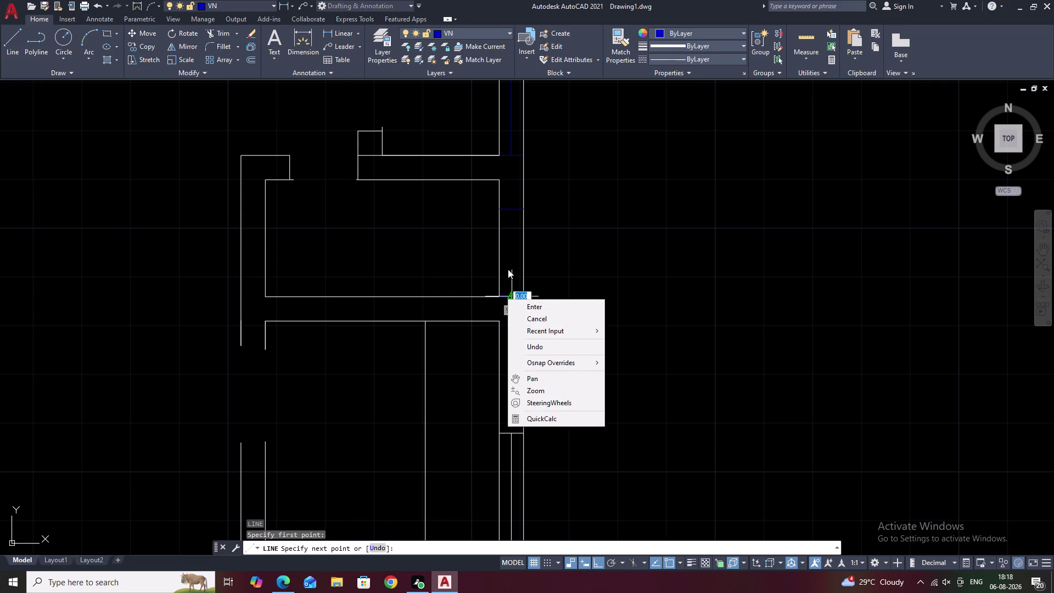
click(526, 248)
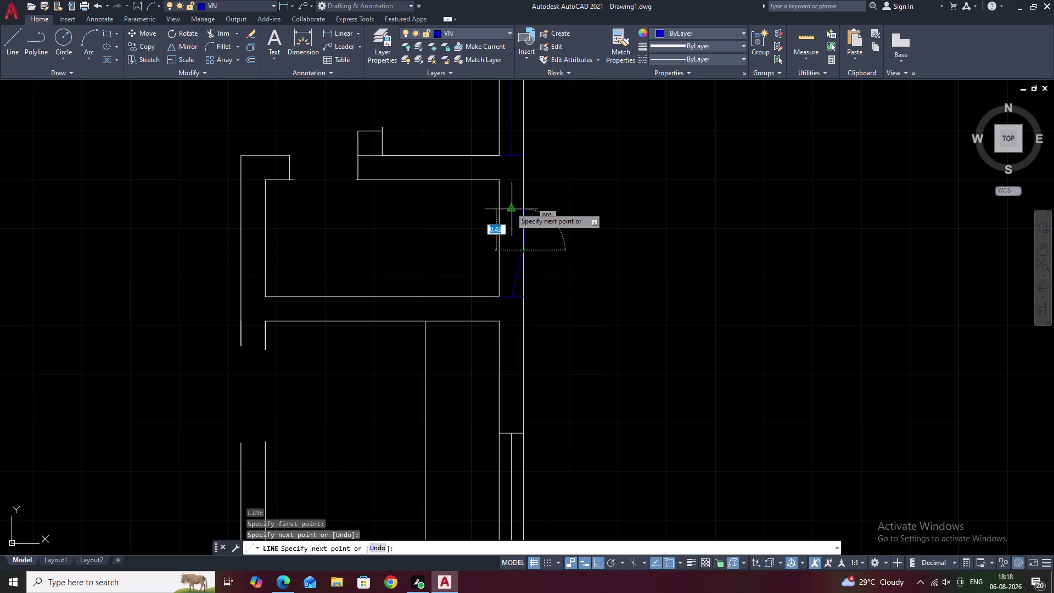
key(ctrl+z)
key(Escape)
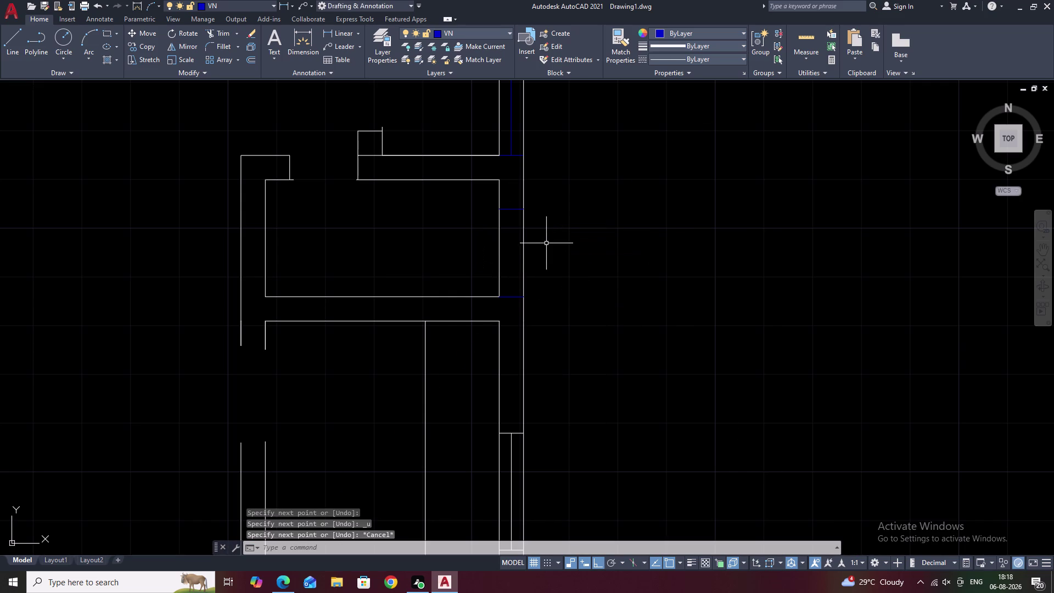
text(L)
key(space)
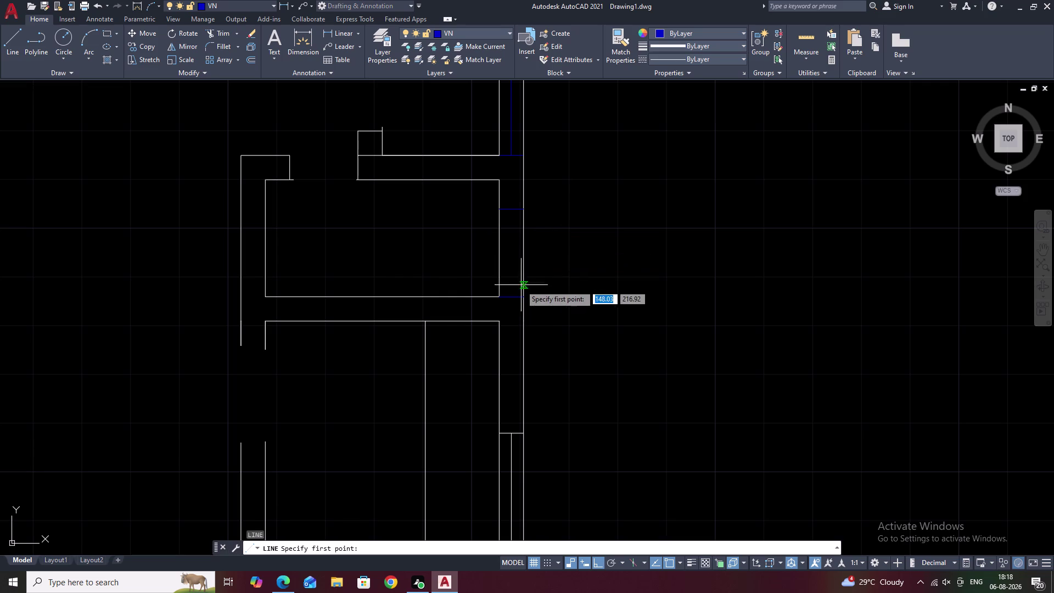
click(514, 297)
click(511, 209)
key(Escape)
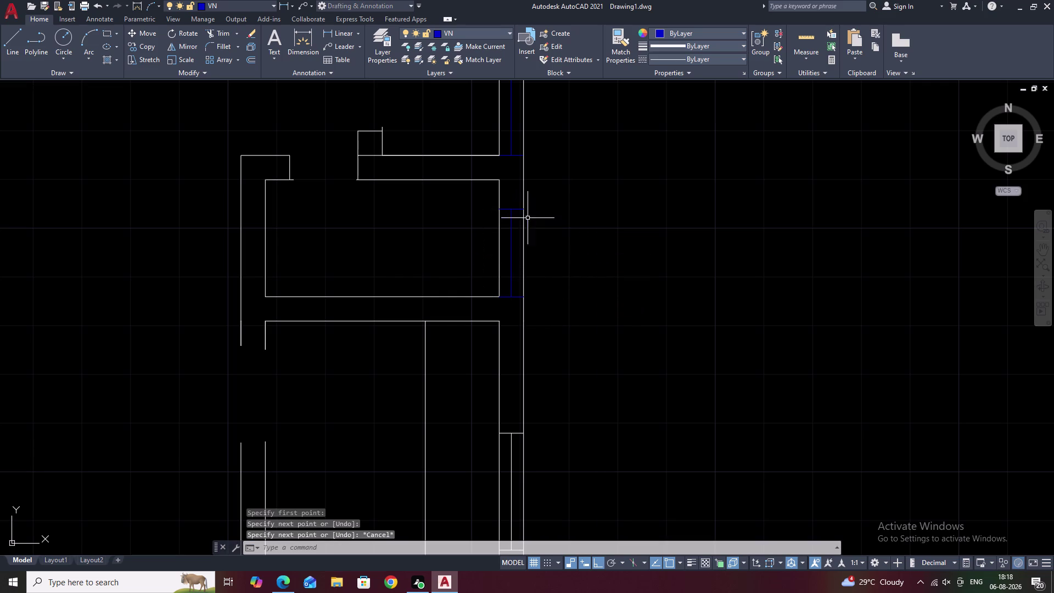
scroll(down, 3)
middle_drag(643, 309, 644, 297)
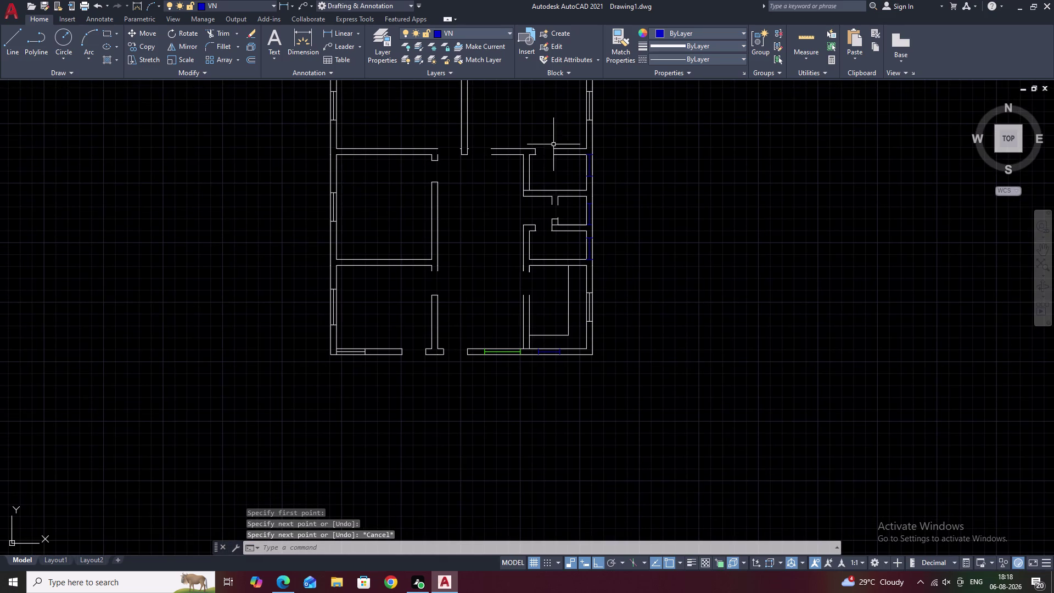
Match properties from the green bottom-wall window line onto the right-wall window lines.
click(617, 44)
scroll(up, 3)
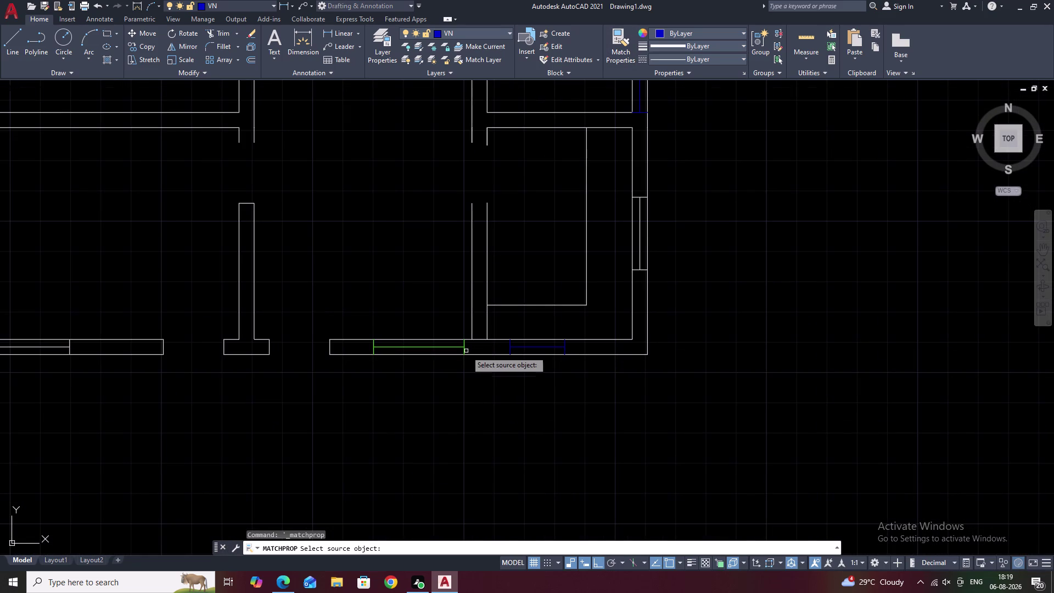
click(464, 347)
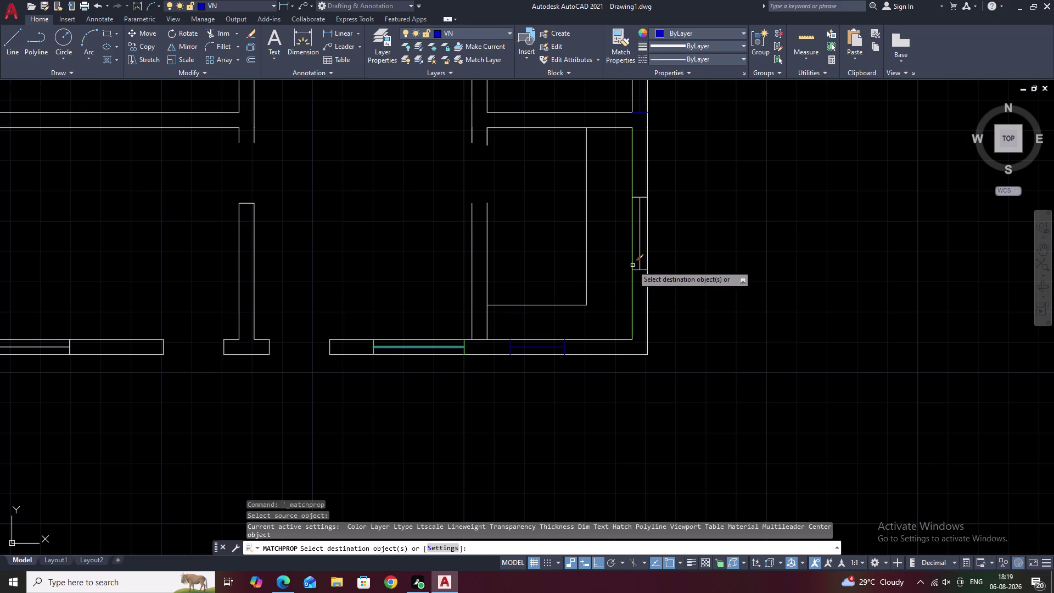
click(638, 270)
scroll(up, 3)
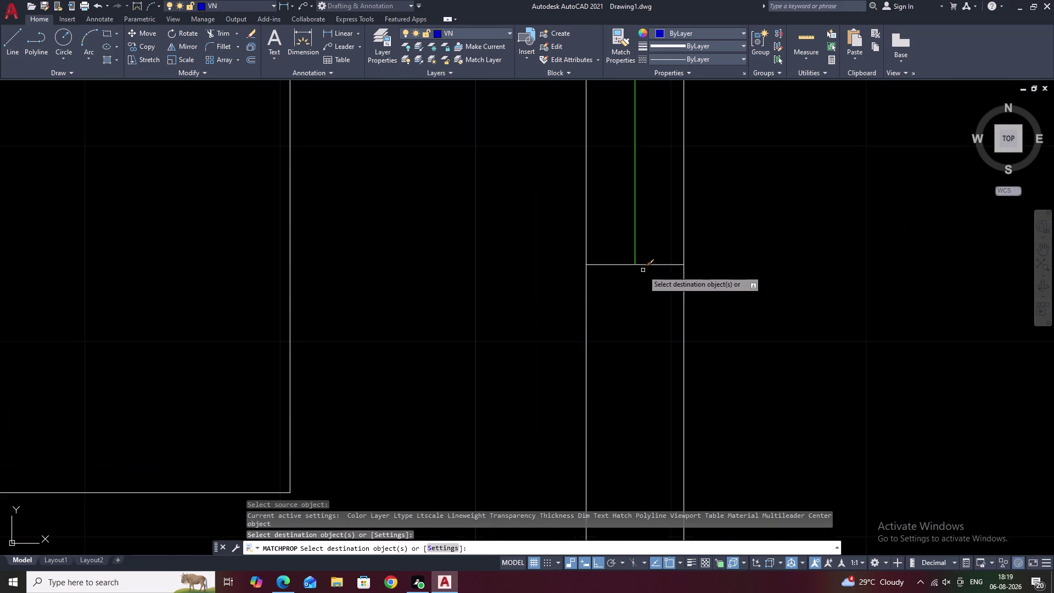
click(652, 264)
scroll(down, 3)
middle_drag(653, 233, 642, 364)
scroll(up, 3)
click(644, 269)
scroll(down, 3)
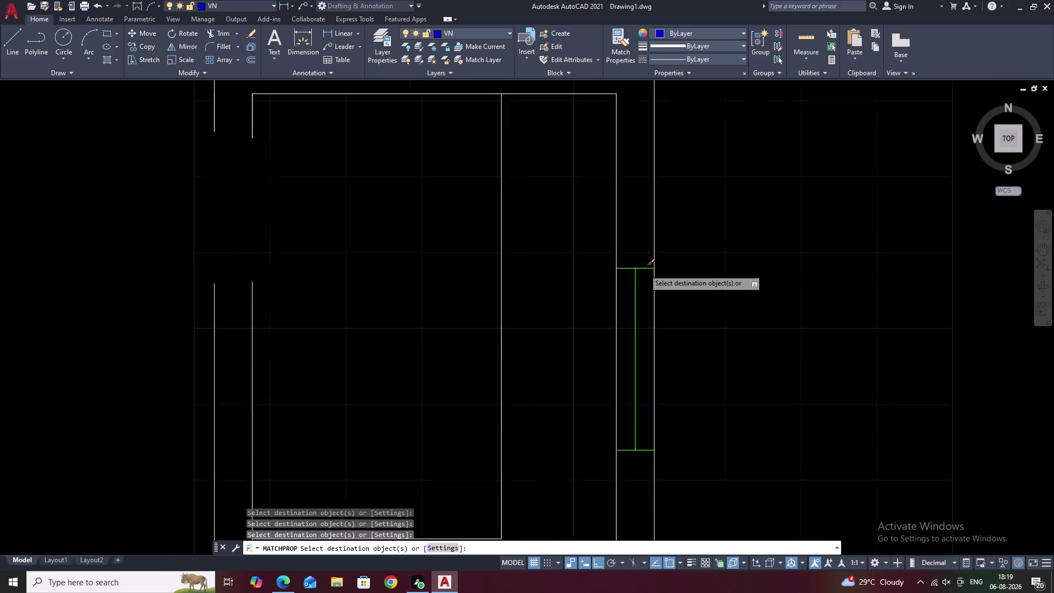
Apply the green window properties to the bottom-left window lines.
scroll(down, 3)
scroll(down, 3)
middle_drag(476, 303, 784, 351)
scroll(up, 3)
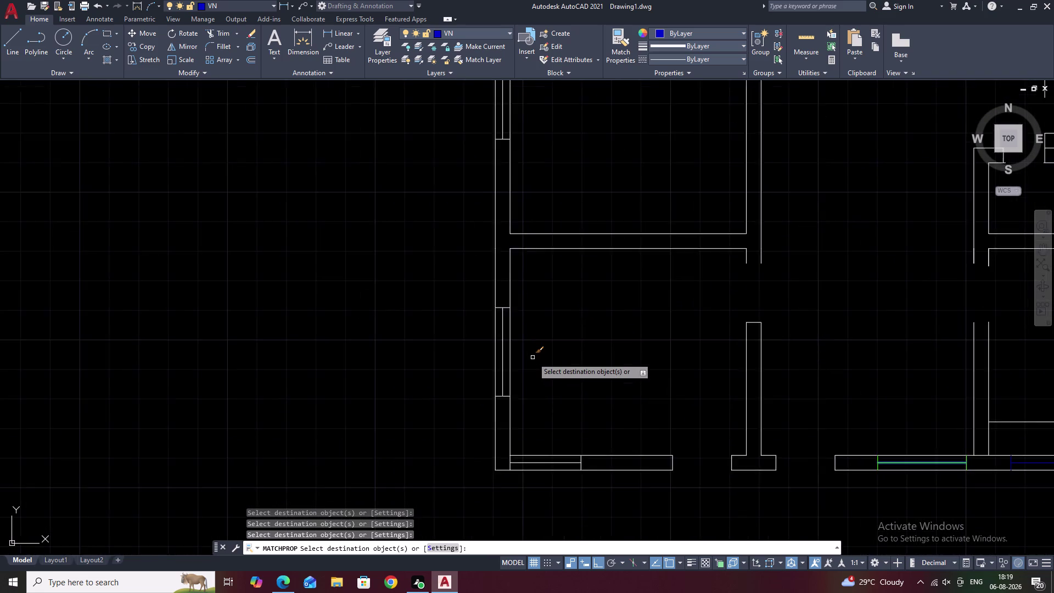
scroll(up, 3)
scroll(down, 3)
scroll(up, 3)
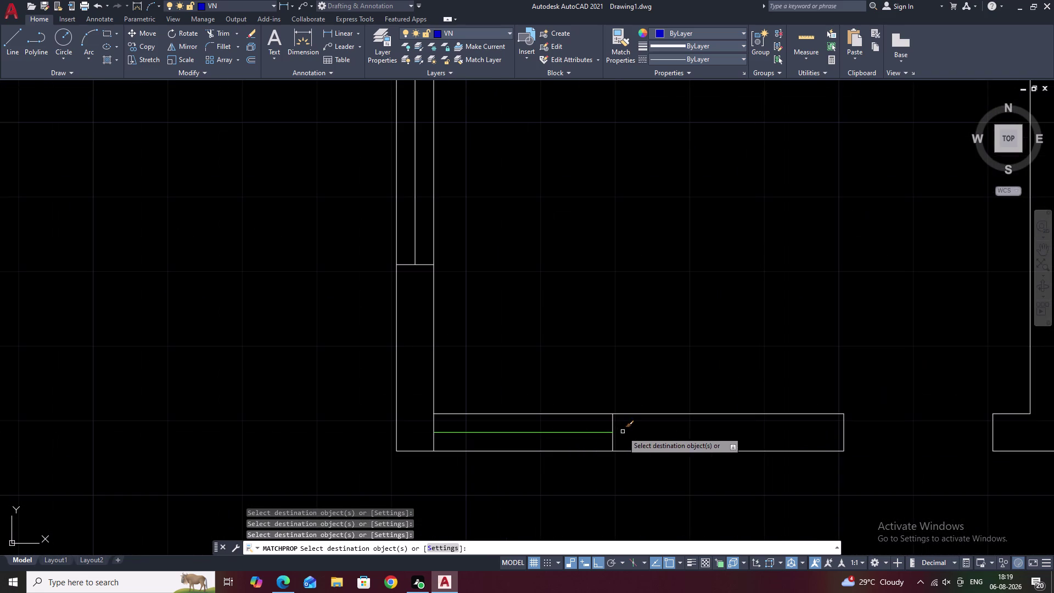
click(612, 424)
click(590, 433)
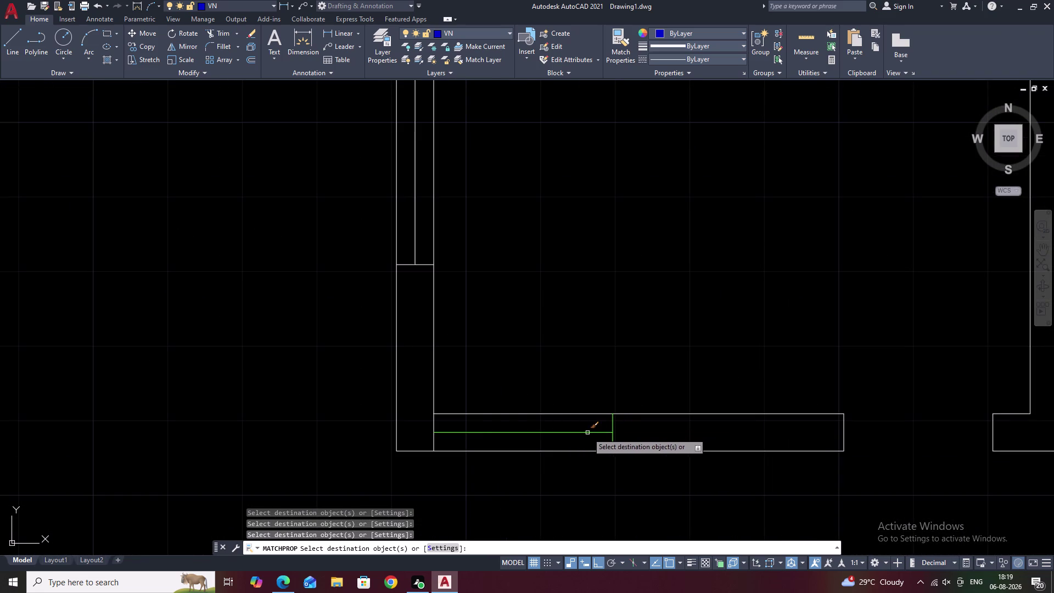
click(434, 427)
scroll(down, 3)
Apply the green window properties to the left-wall window lines.
middle_drag(526, 332, 659, 454)
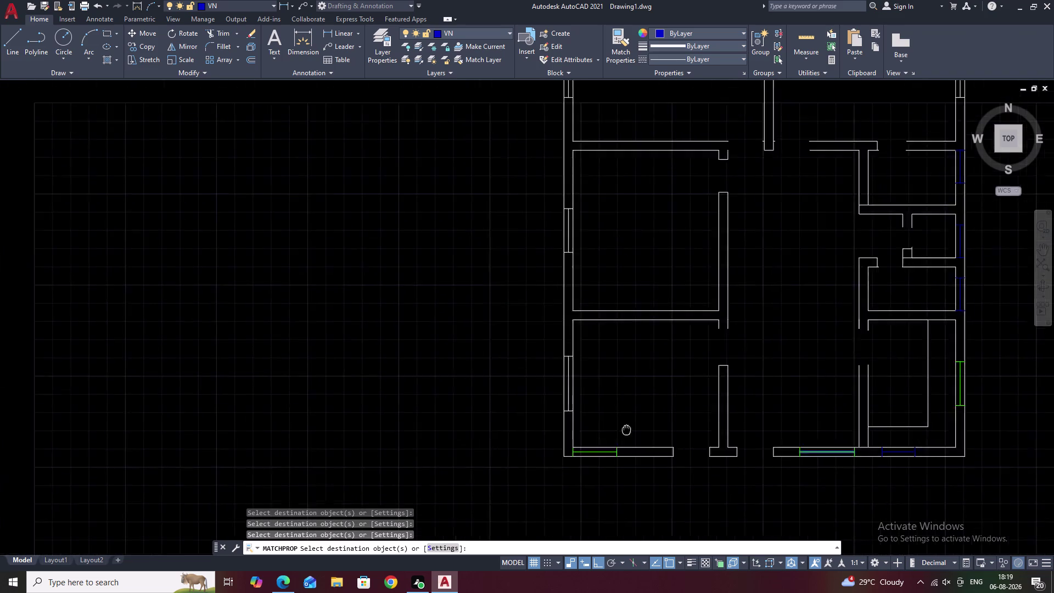
middle_drag(659, 455, 667, 460)
scroll(up, 3)
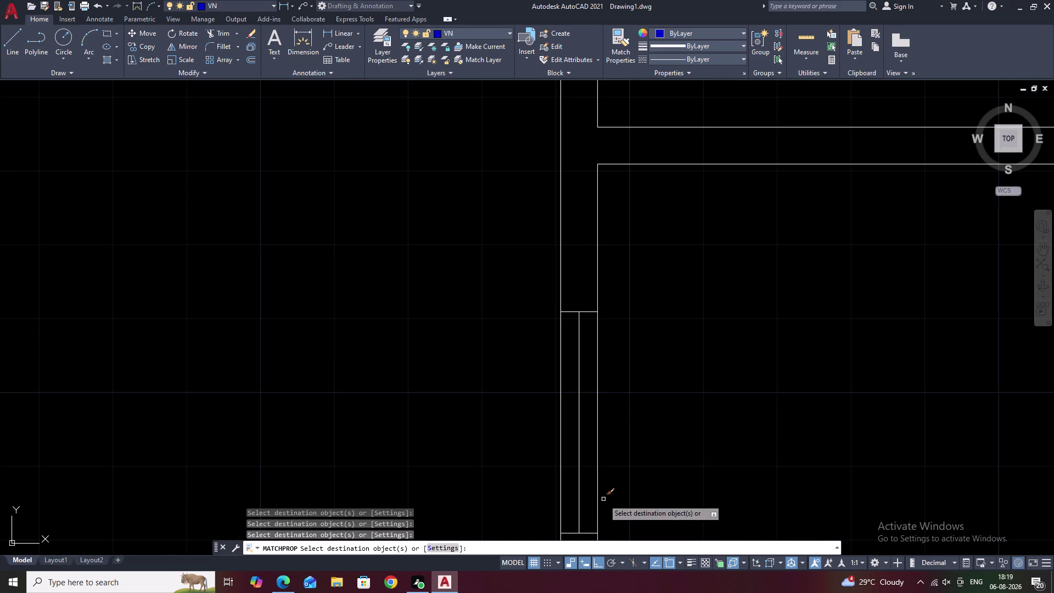
scroll(down, 3)
scroll(up, 3)
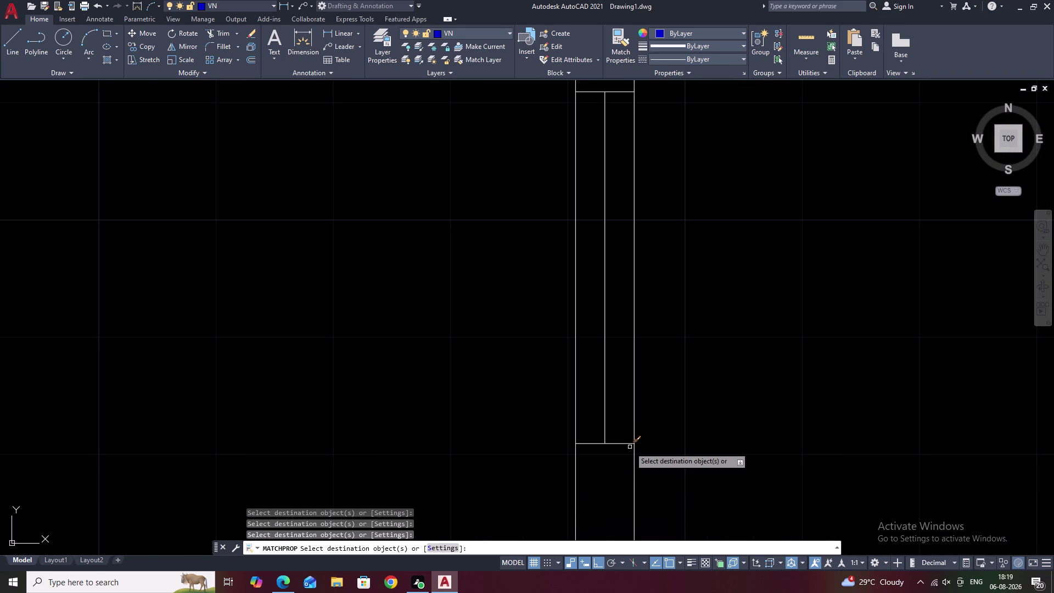
click(617, 441)
right_click(617, 441)
click(616, 443)
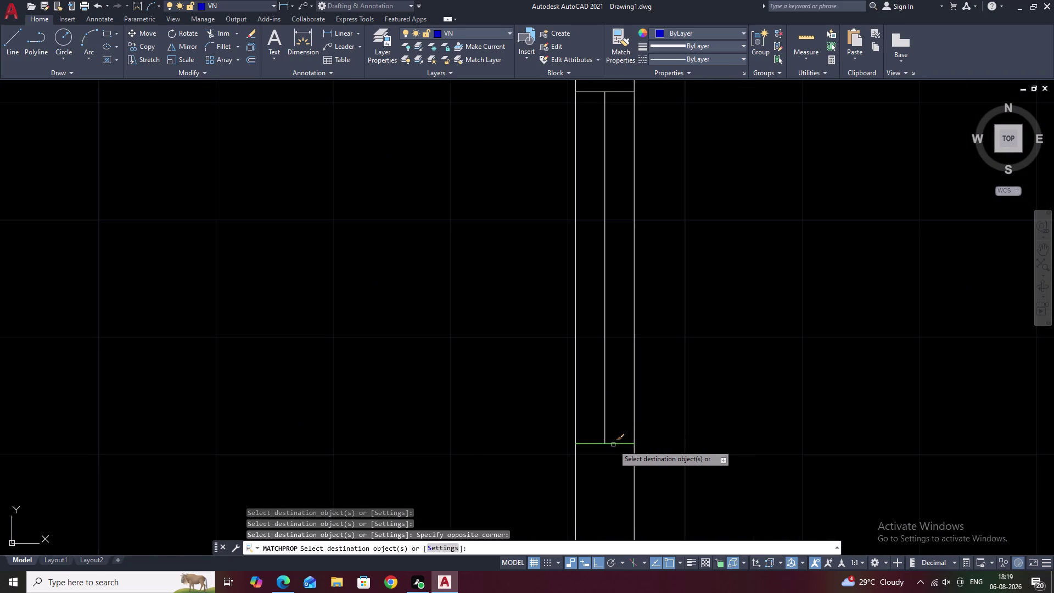
click(614, 445)
click(606, 413)
scroll(down, 3)
middle_drag(615, 386, 606, 522)
scroll(up, 3)
click(593, 423)
right_click(592, 423)
Match the remaining left-wall window line and end property matching.
scroll(down, 3)
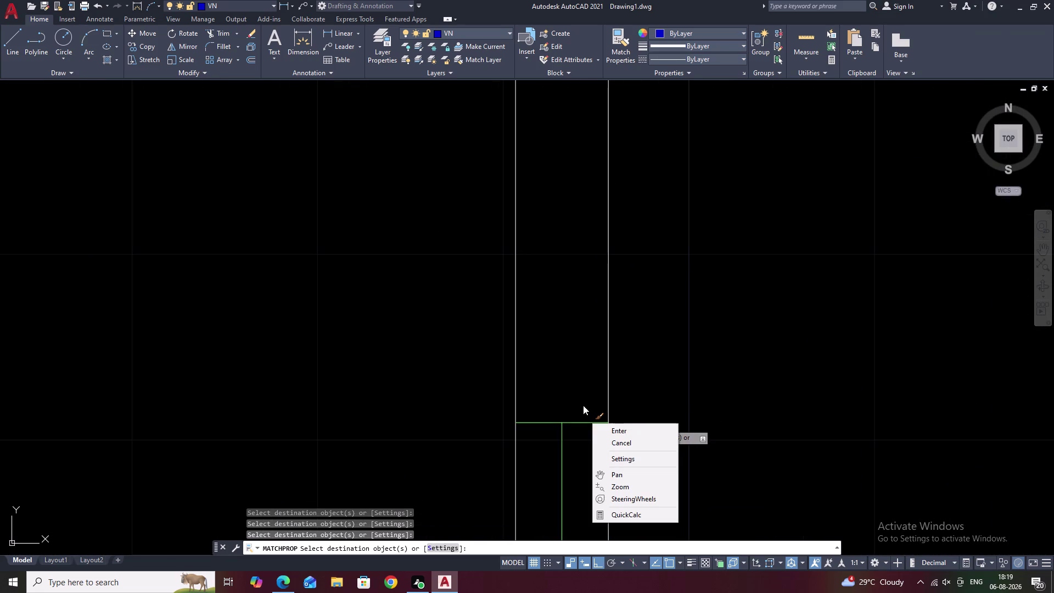
scroll(down, 3)
scroll(down, 3)
click(603, 429)
scroll(down, 3)
scroll(down, 3)
middle_drag(570, 385, 563, 524)
scroll(up, 3)
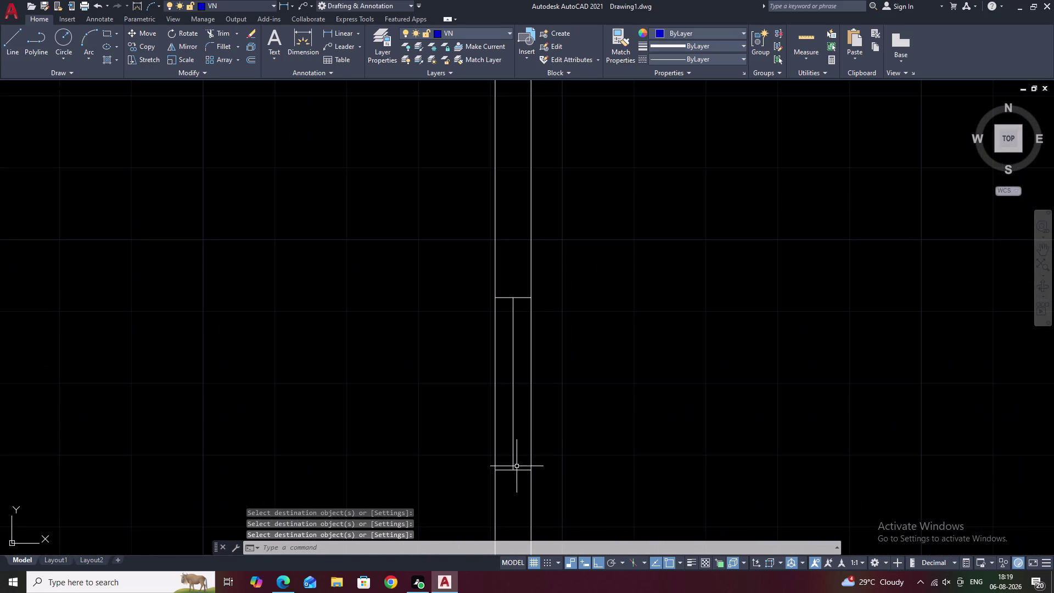
click(515, 472)
key(Escape)
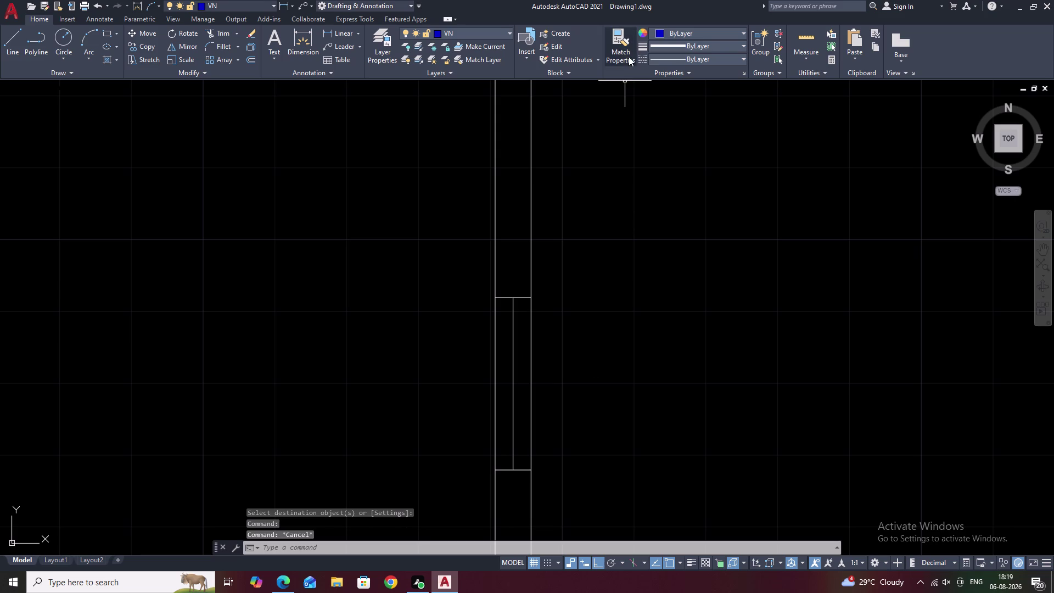
Match properties from a green window line onto the left-wall window lines.
click(628, 50)
scroll(down, 3)
scroll(down, 3)
scroll(up, 3)
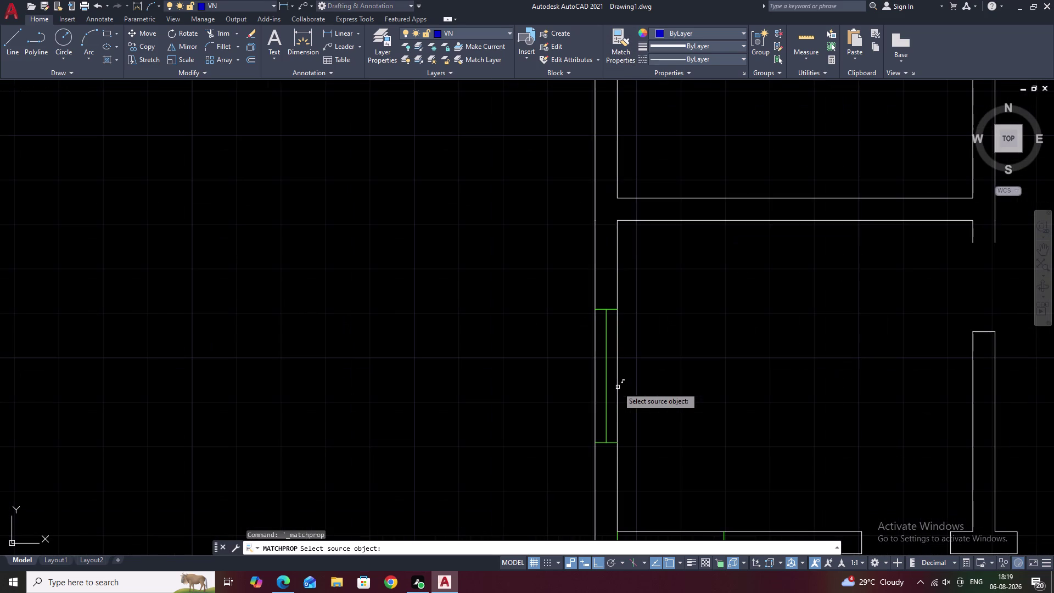
click(605, 394)
scroll(down, 3)
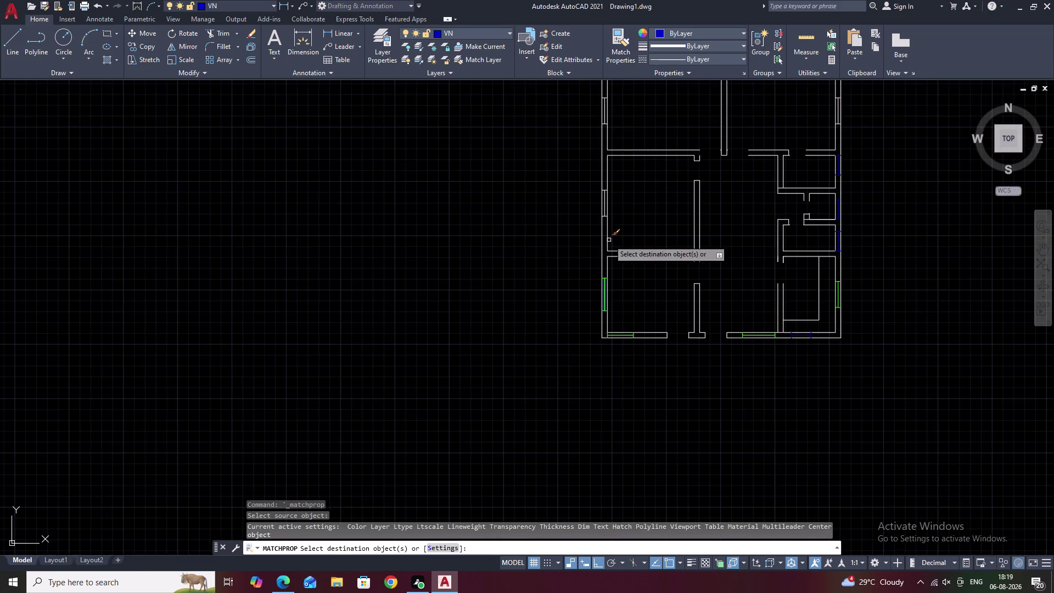
middle_drag(613, 229, 590, 374)
scroll(up, 3)
scroll(up, 3)
click(590, 343)
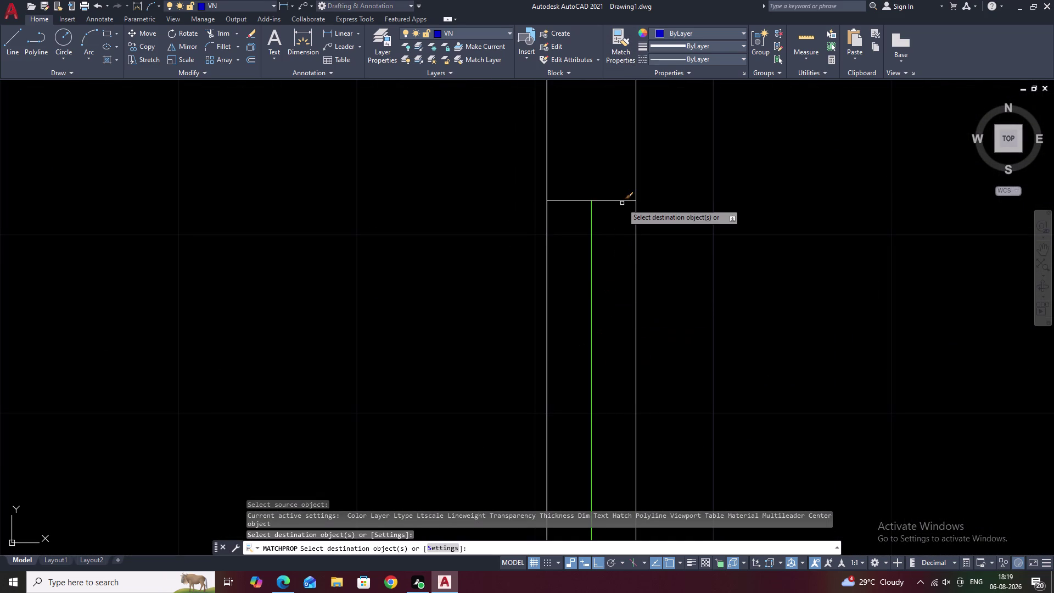
click(623, 202)
scroll(down, 3)
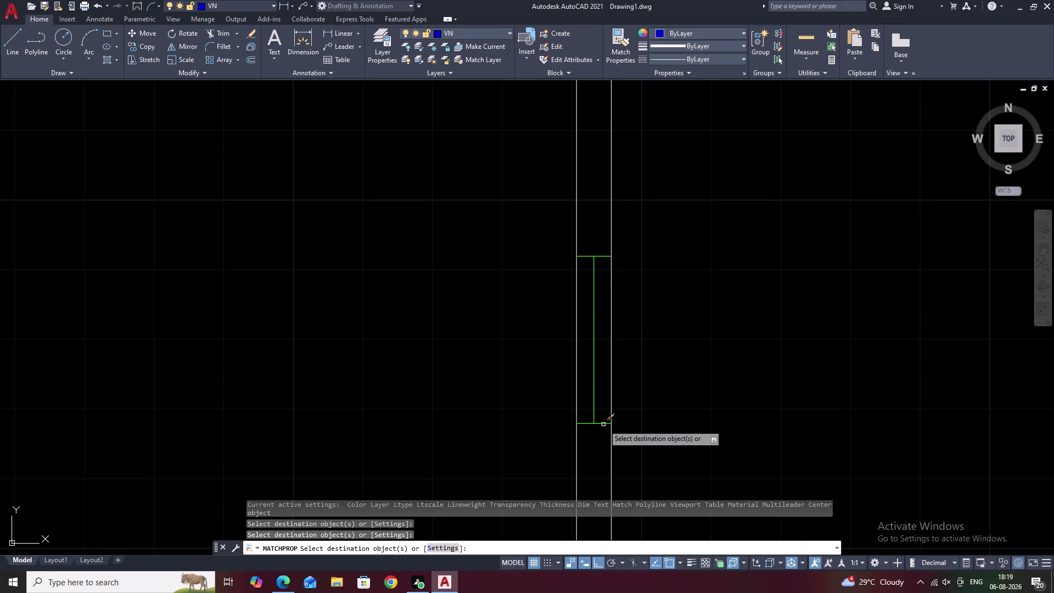
click(603, 424)
Make the upper-left room's window lines green, then cancel a top-wall selection attempt.
scroll(down, 3)
middle_drag(691, 275, 645, 504)
scroll(up, 3)
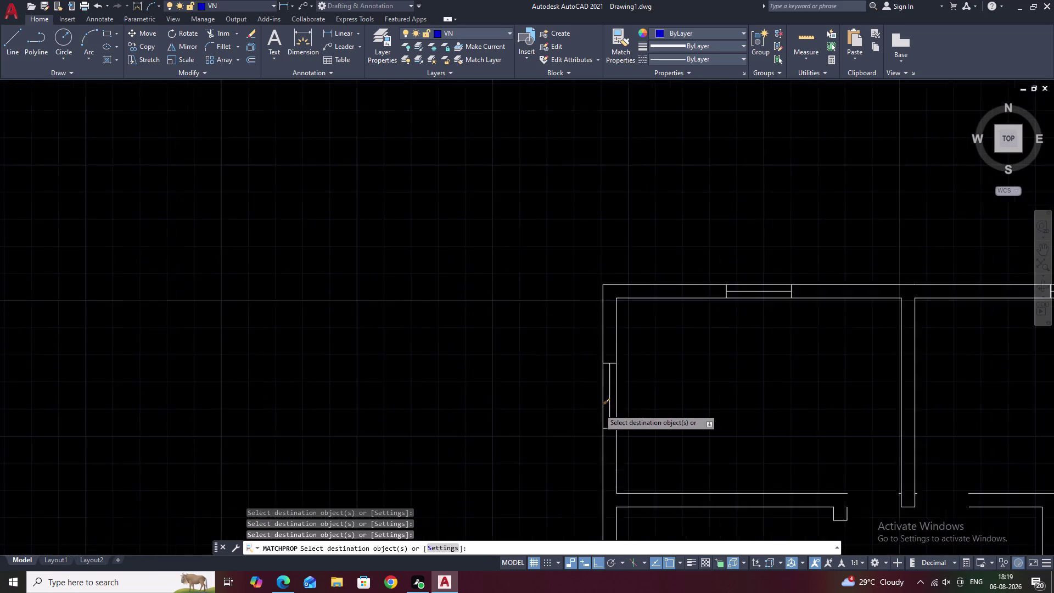
scroll(up, 3)
click(624, 415)
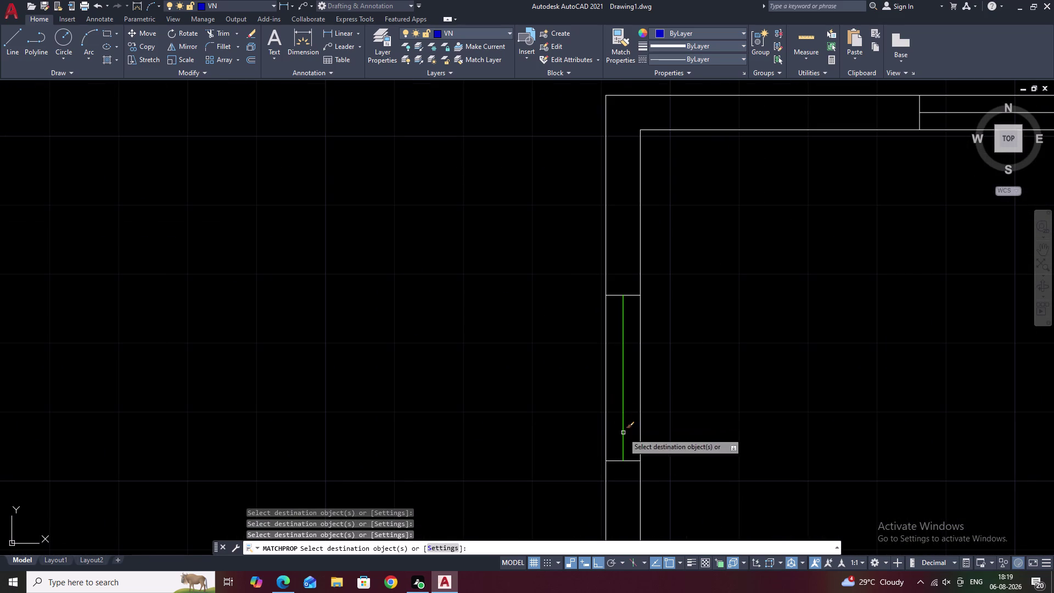
click(629, 461)
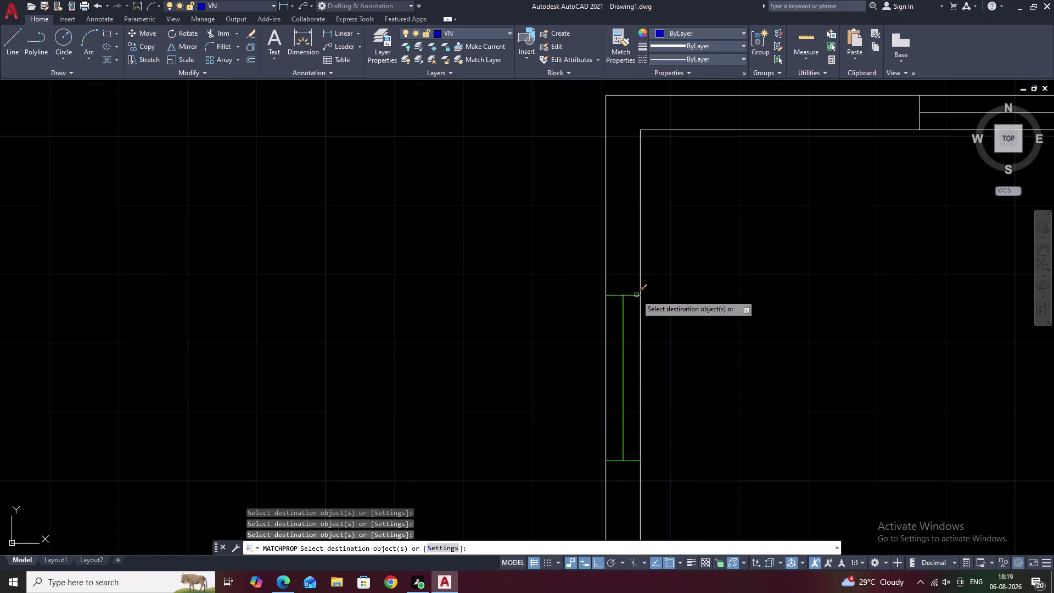
click(636, 295)
scroll(down, 3)
middle_drag(818, 322, 483, 437)
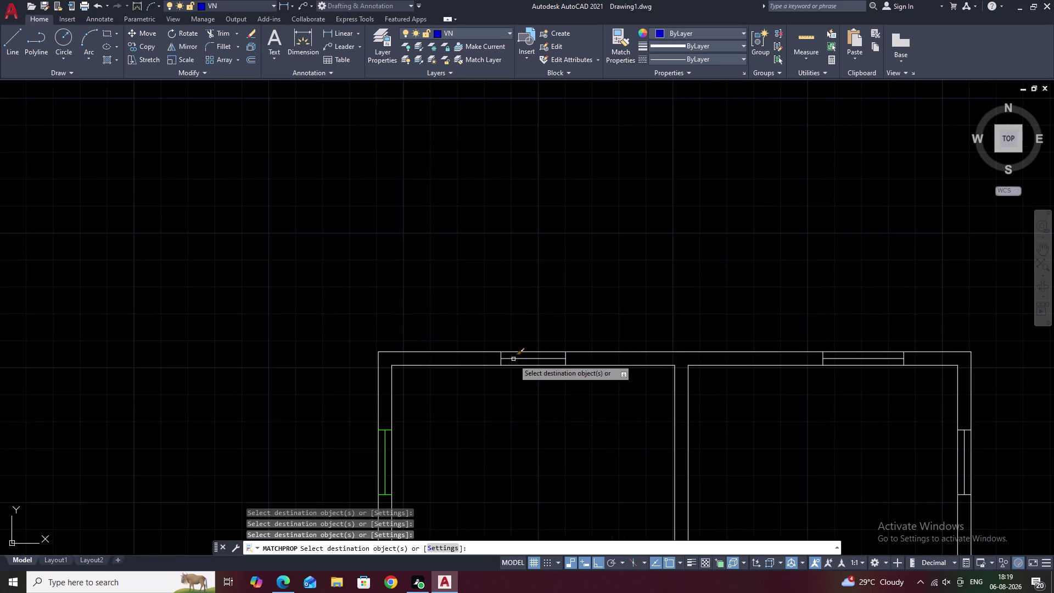
scroll(up, 3)
click(537, 372)
right_click(537, 372)
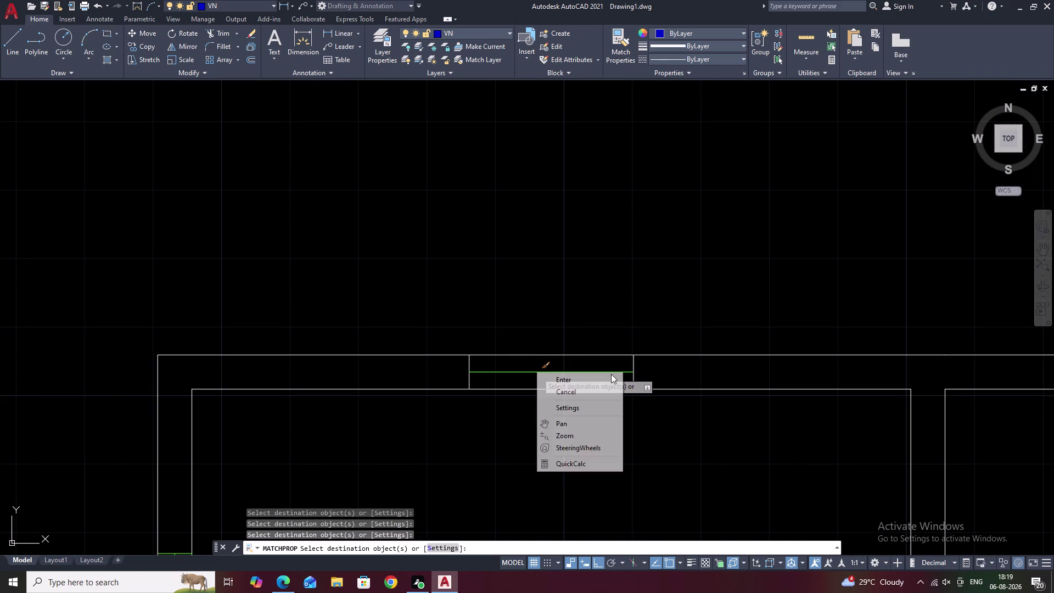
click(629, 366)
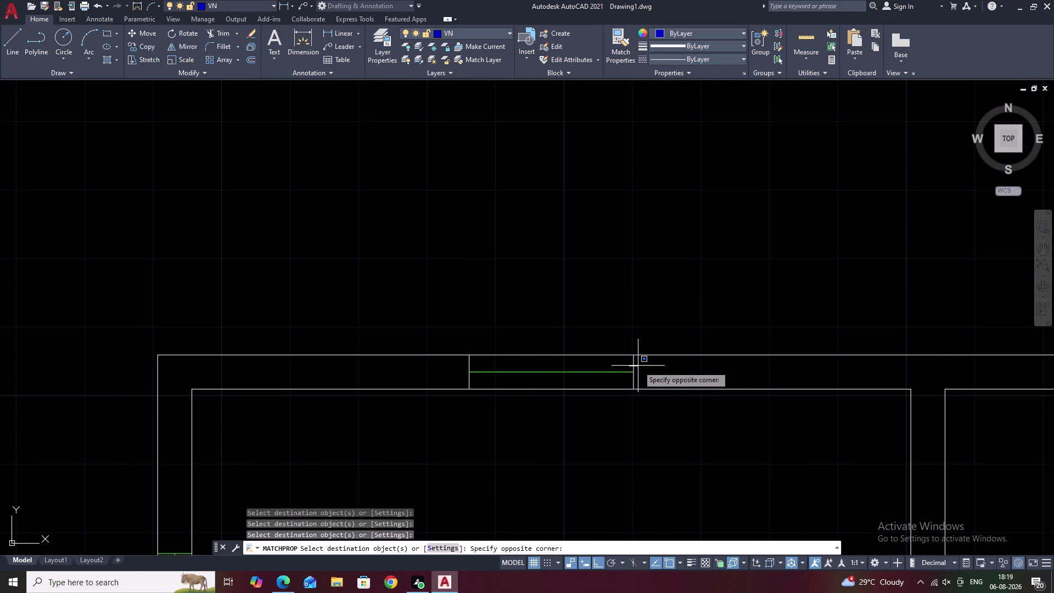
click(638, 366)
key(Escape)
key(Escape)
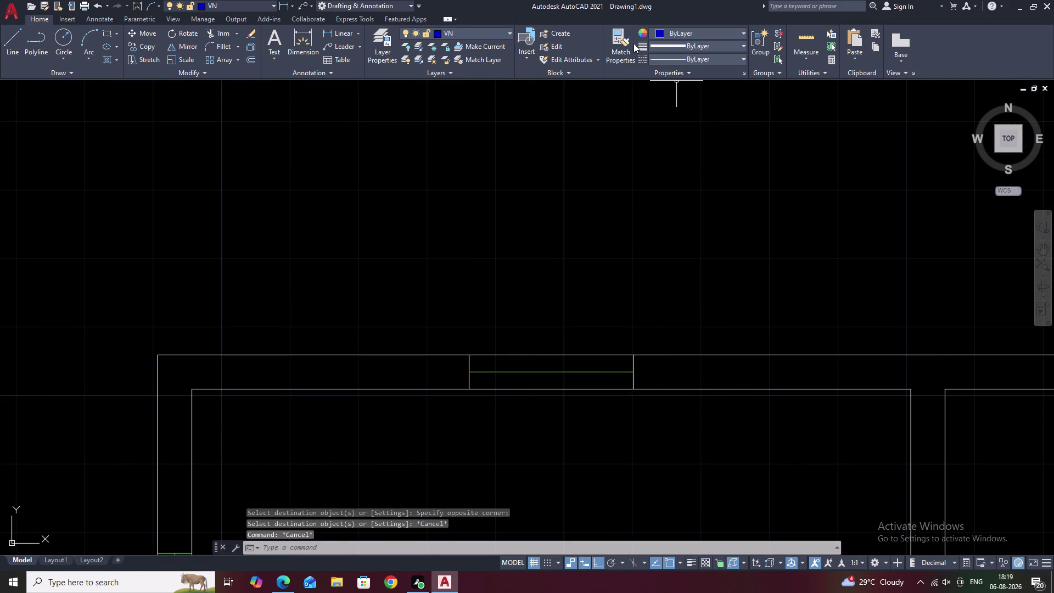
Restart matching from a green line and make the top-wall window lines green.
click(621, 36)
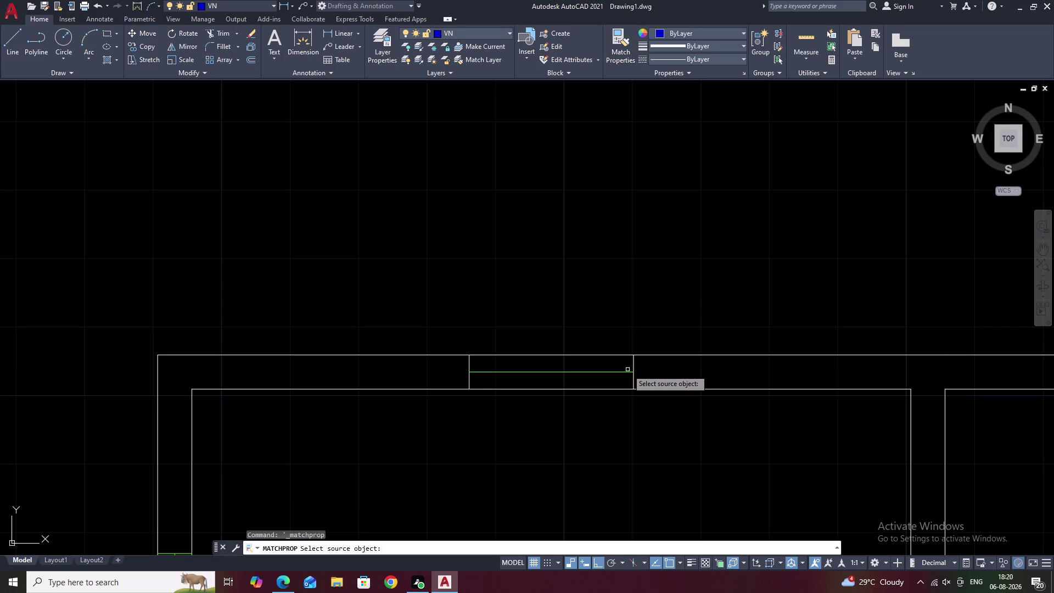
click(627, 371)
click(633, 363)
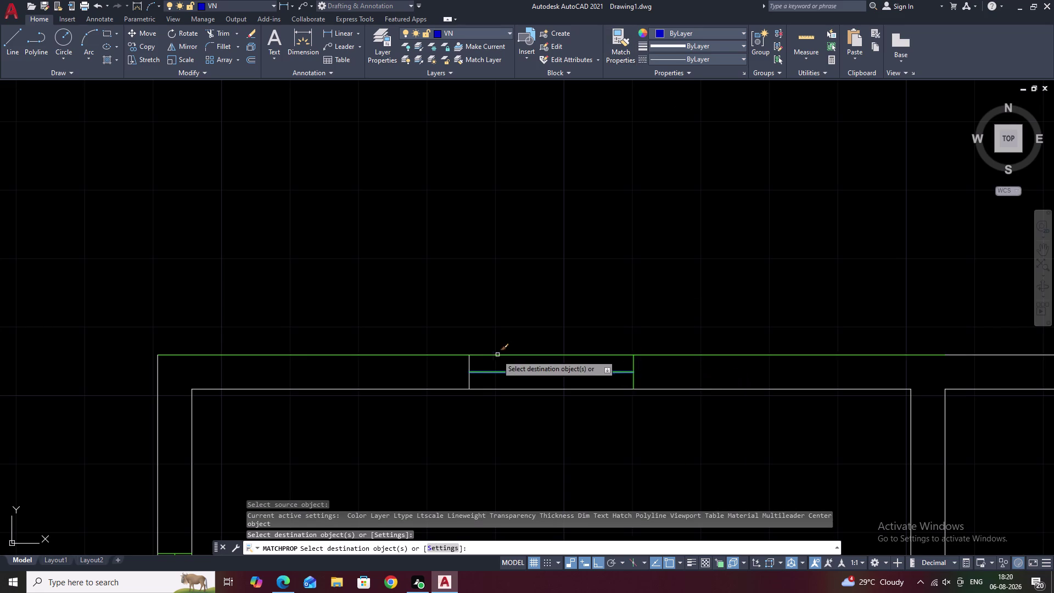
click(469, 365)
scroll(down, 3)
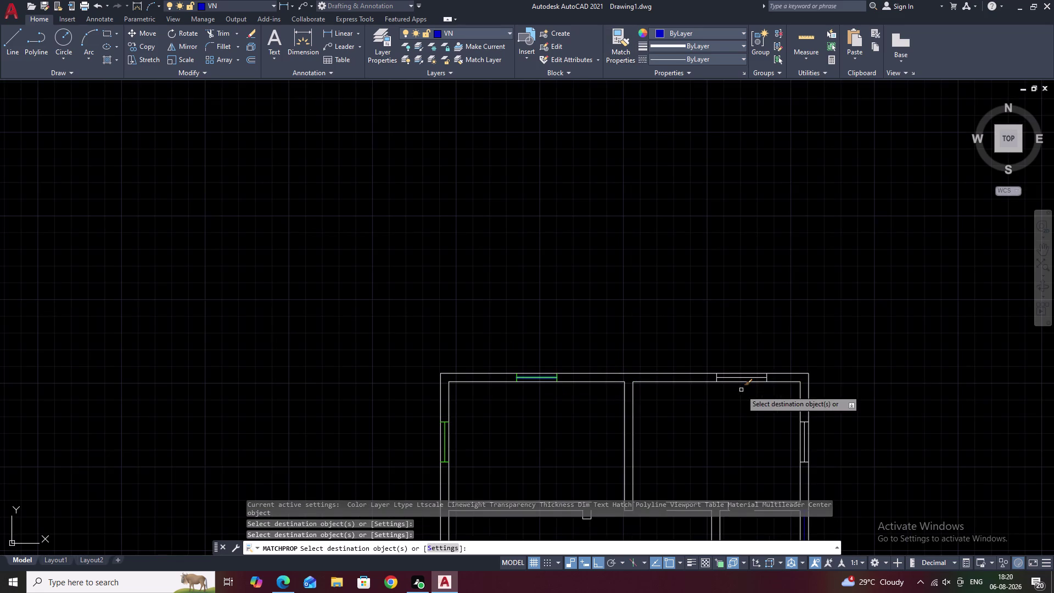
scroll(up, 3)
click(744, 393)
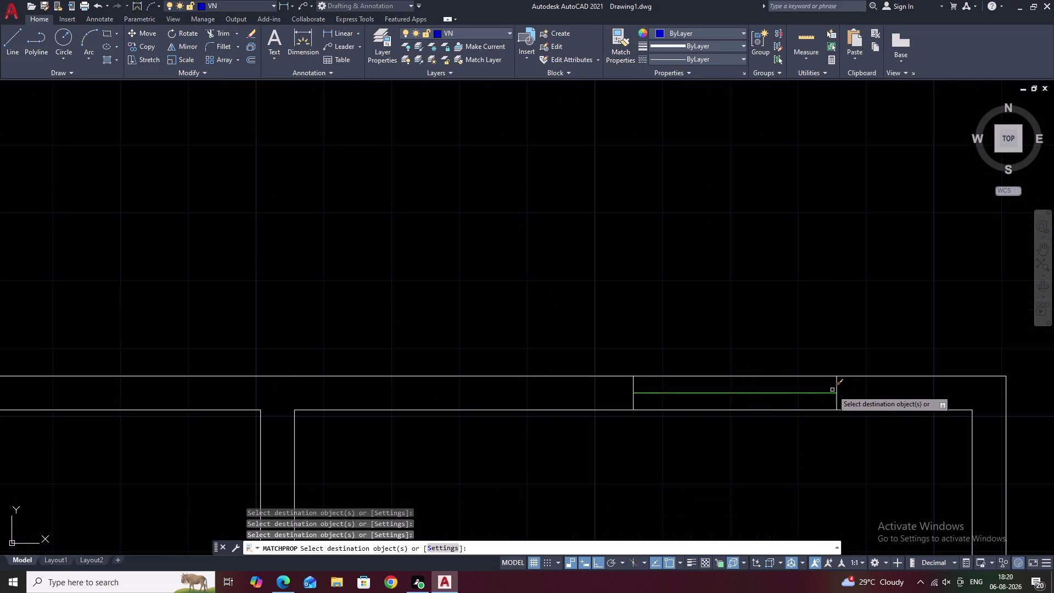
click(838, 386)
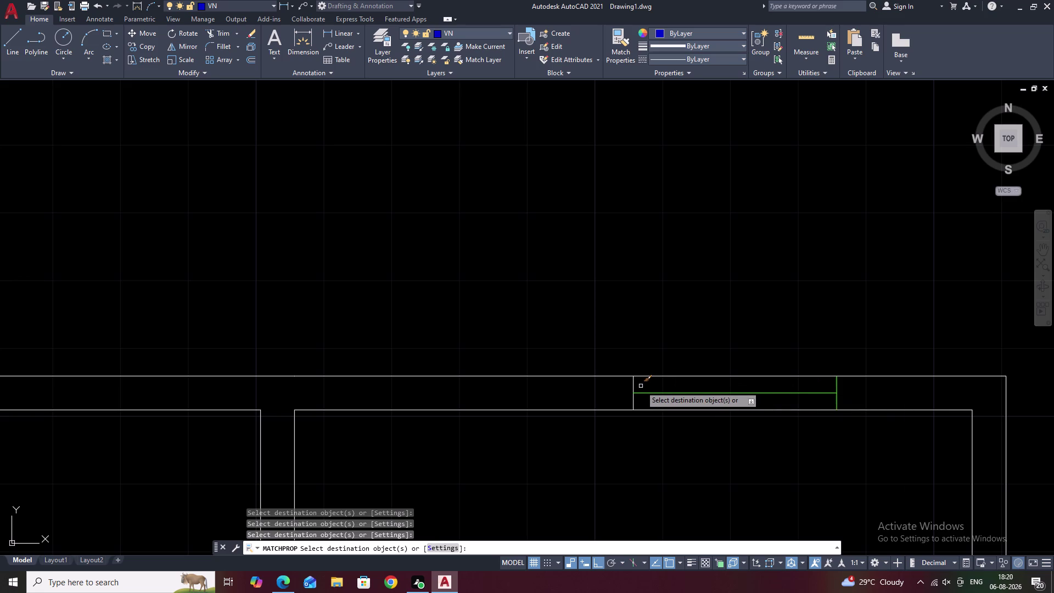
click(634, 386)
Make the three right-wall window lines green and end property matching.
scroll(down, 3)
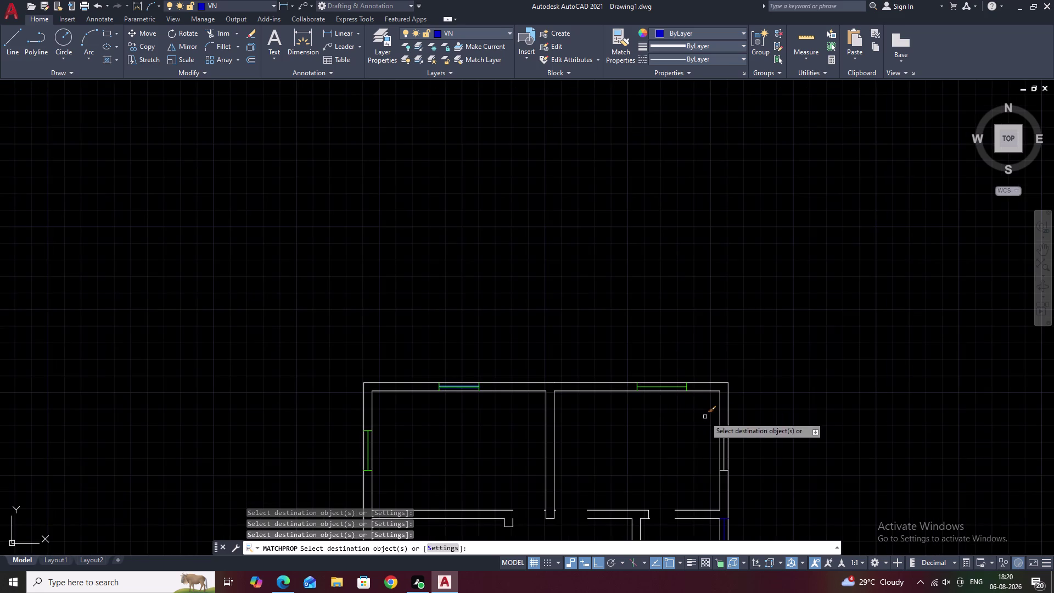
middle_drag(705, 417, 663, 330)
scroll(up, 3)
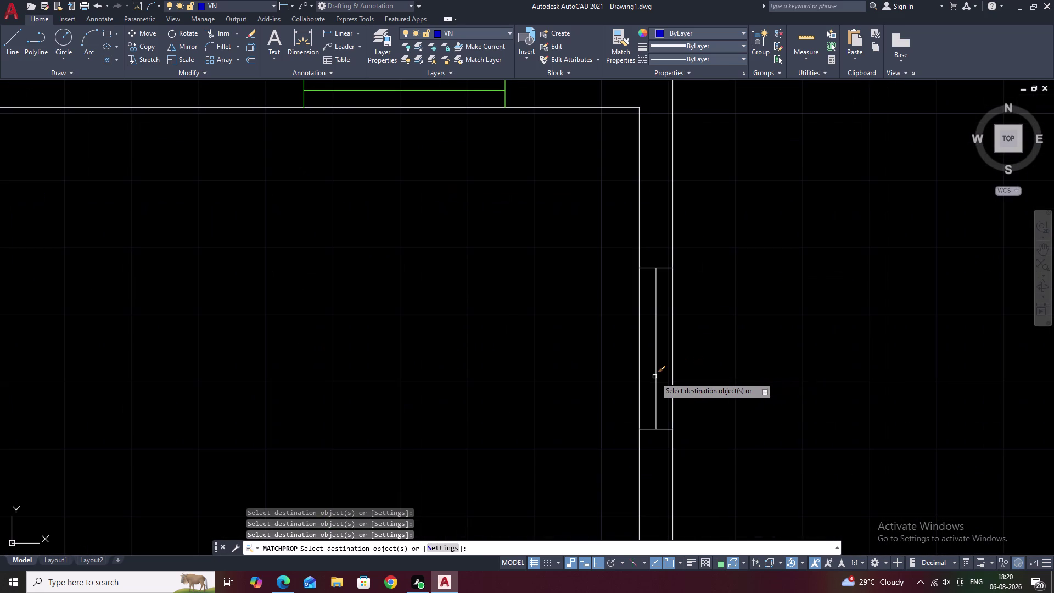
click(657, 376)
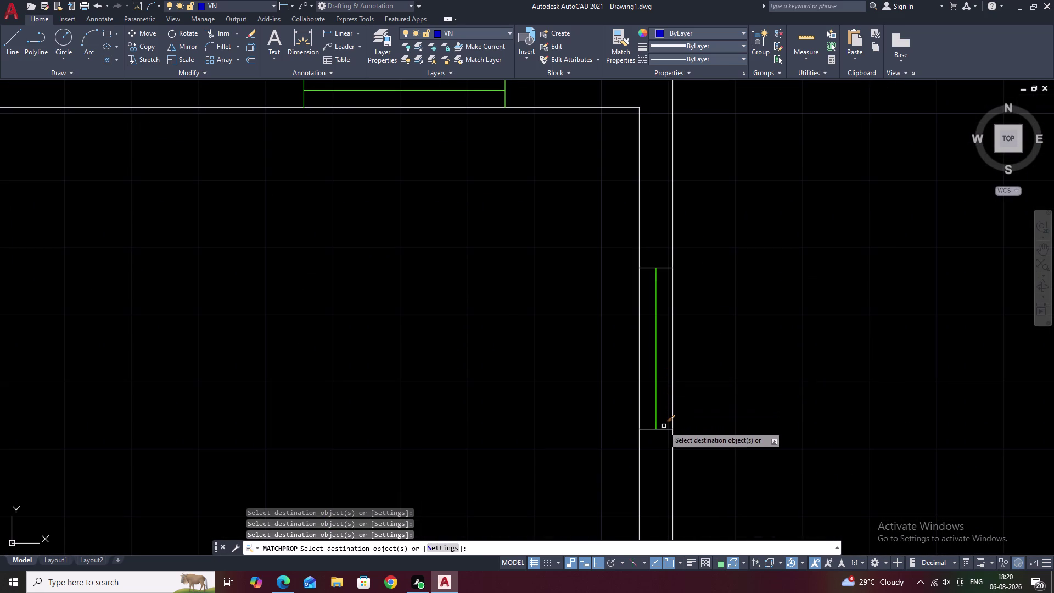
click(662, 430)
click(663, 268)
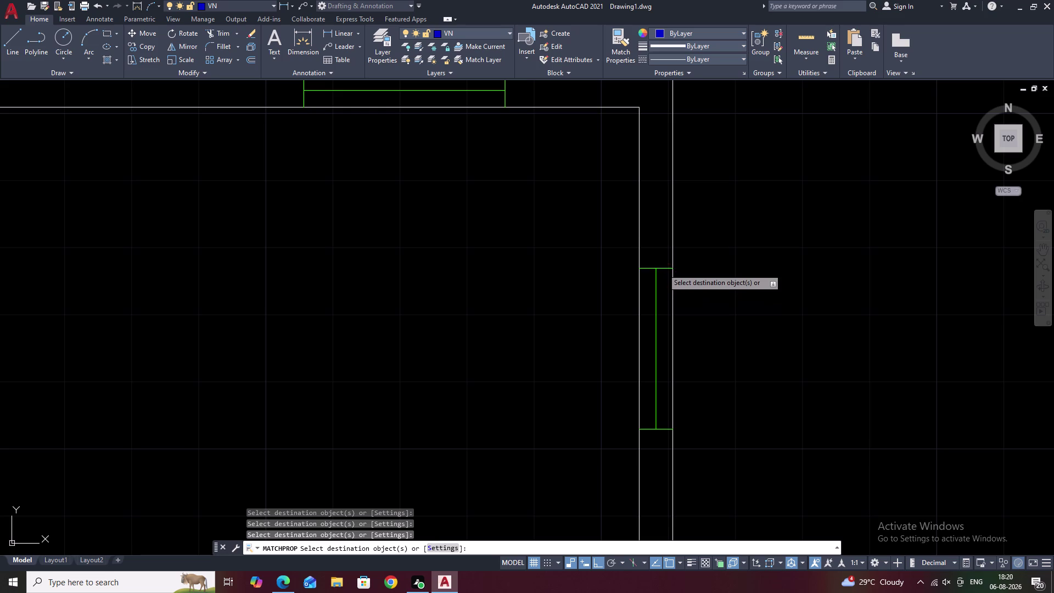
scroll(down, 3)
scroll(down, 3)
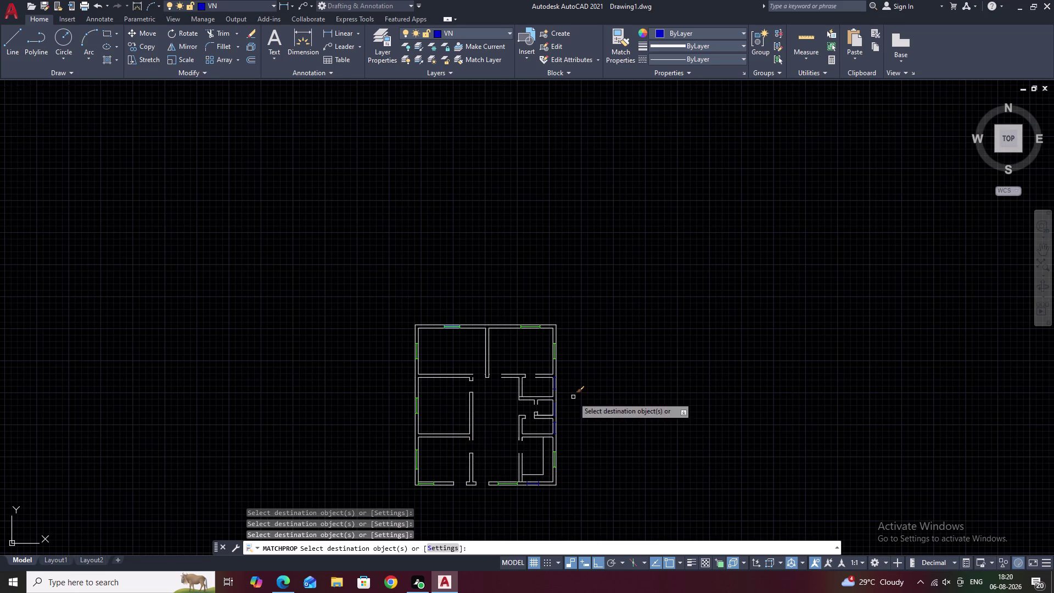
key(Escape)
scroll(up, 3)
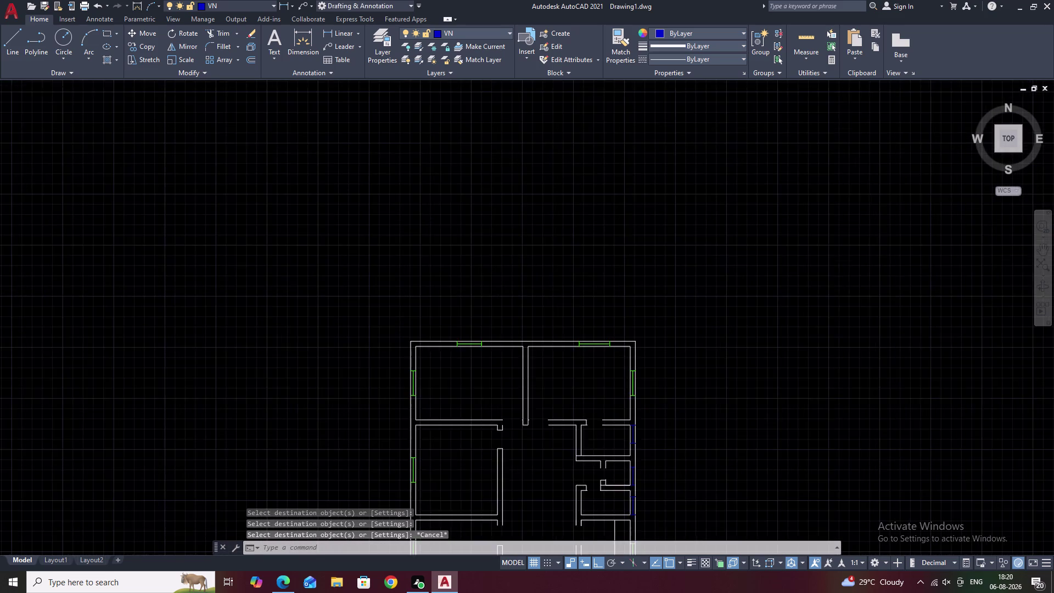
Turn off the current VN layer from the Layer dropdown, confirming the warning.
click(509, 31)
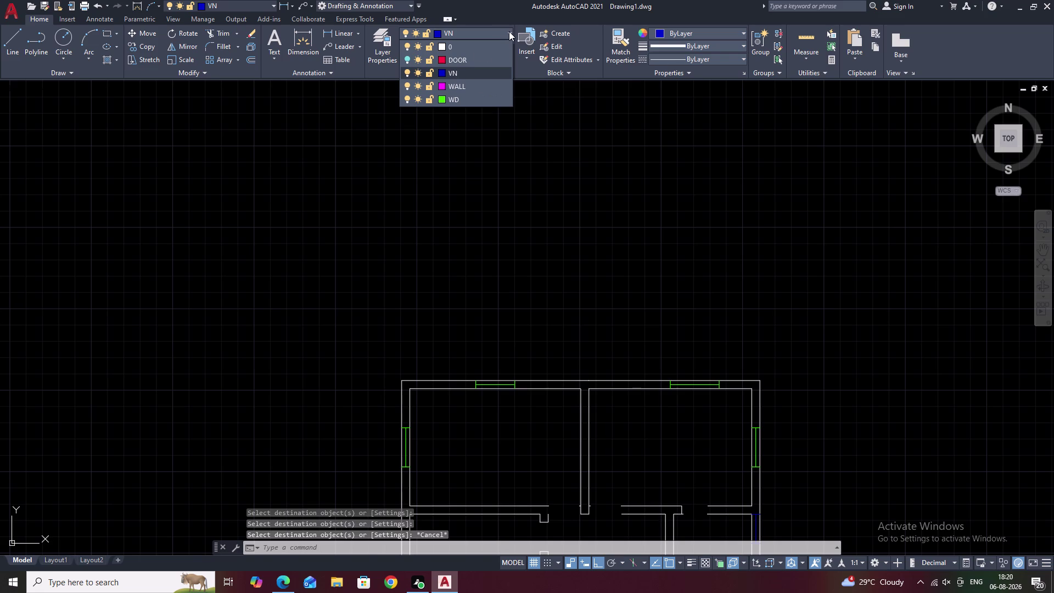
click(407, 71)
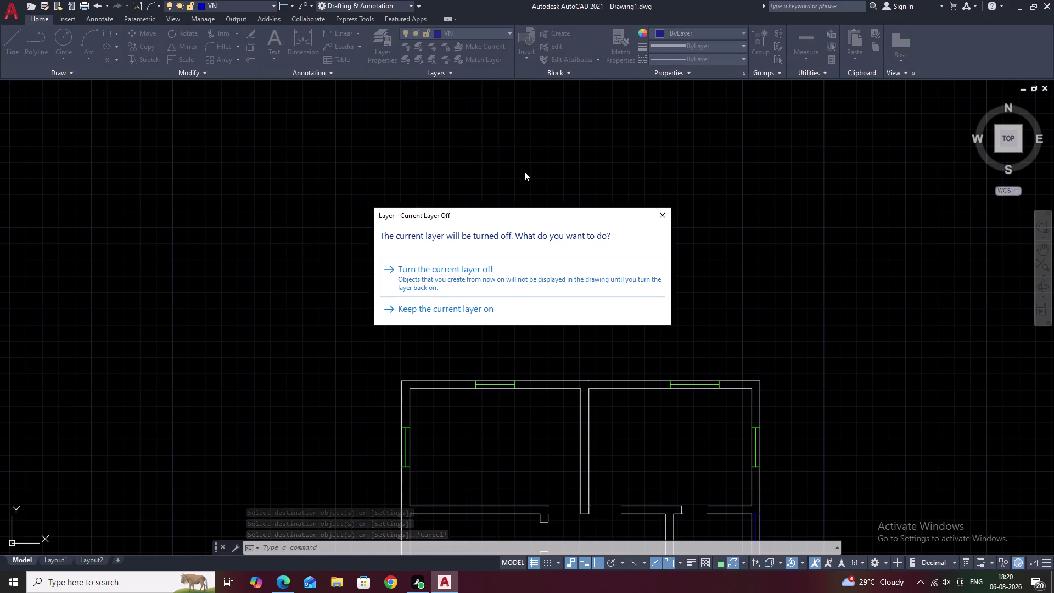
click(515, 273)
click(511, 33)
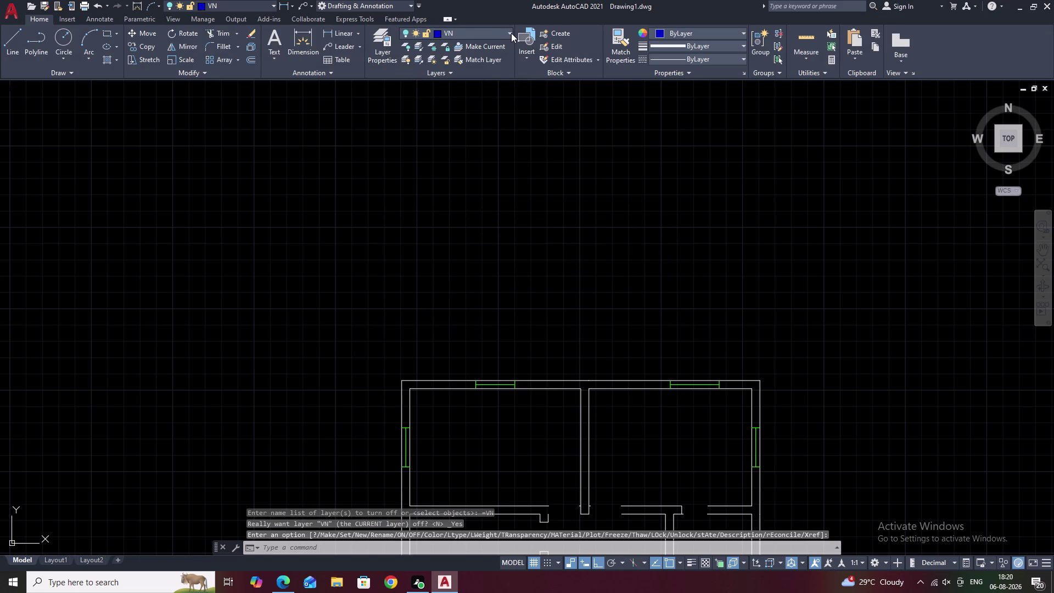
Turn off the WD layer, recentre the walls, and open Layer Properties with LA.
click(407, 100)
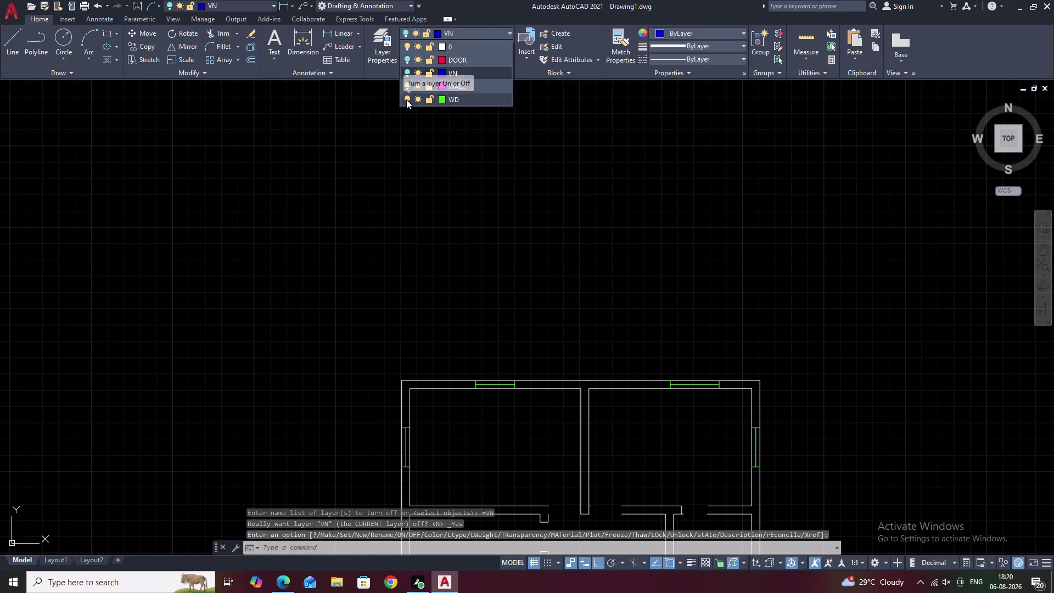
scroll(down, 3)
middle_drag(569, 345, 575, 303)
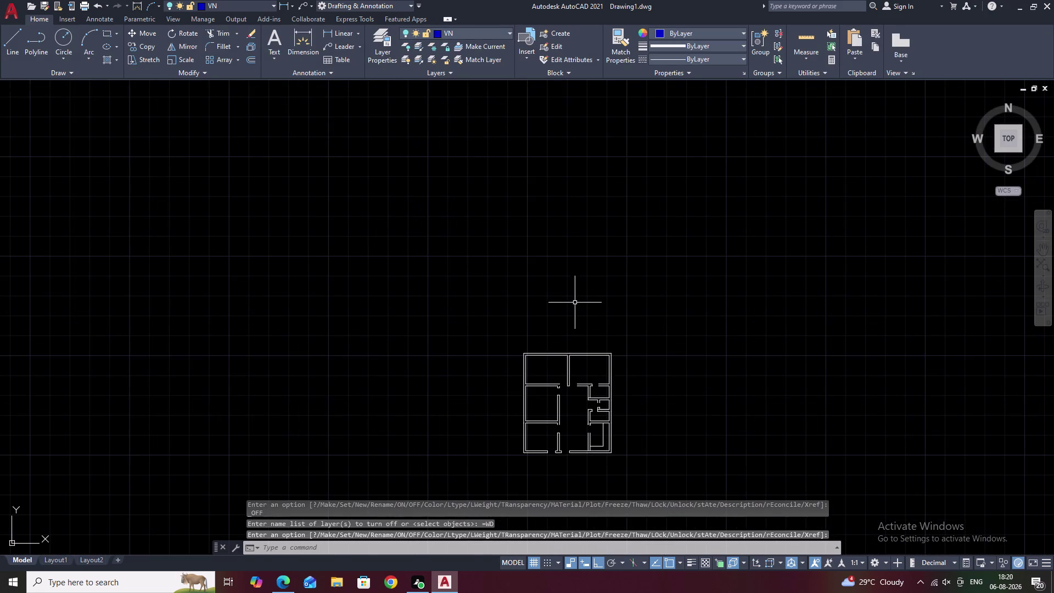
scroll(up, 3)
scroll(down, 3)
middle_drag(651, 419, 624, 326)
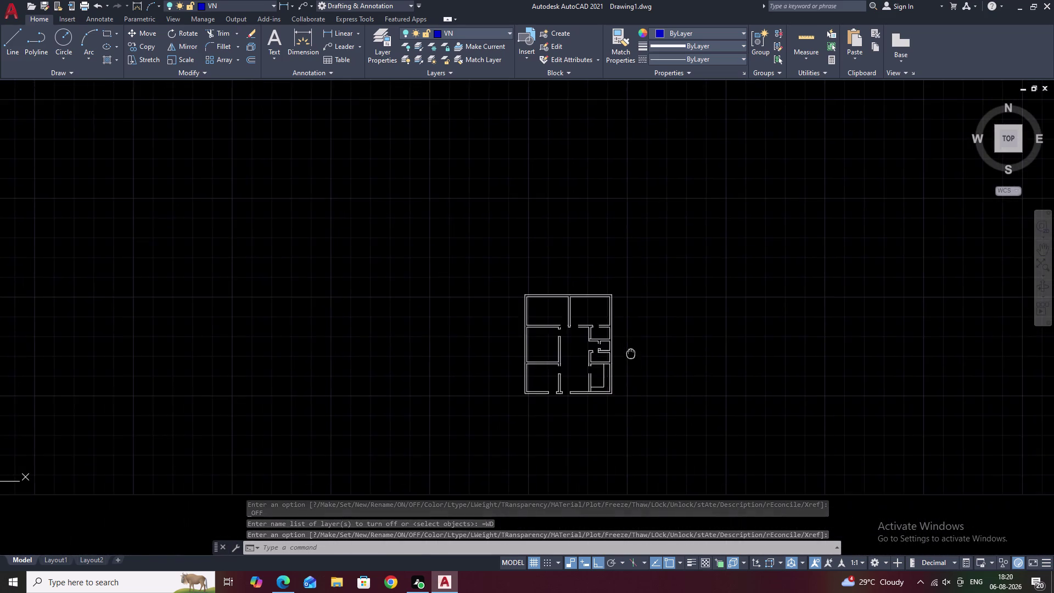
middle_drag(624, 327, 623, 322)
scroll(up, 3)
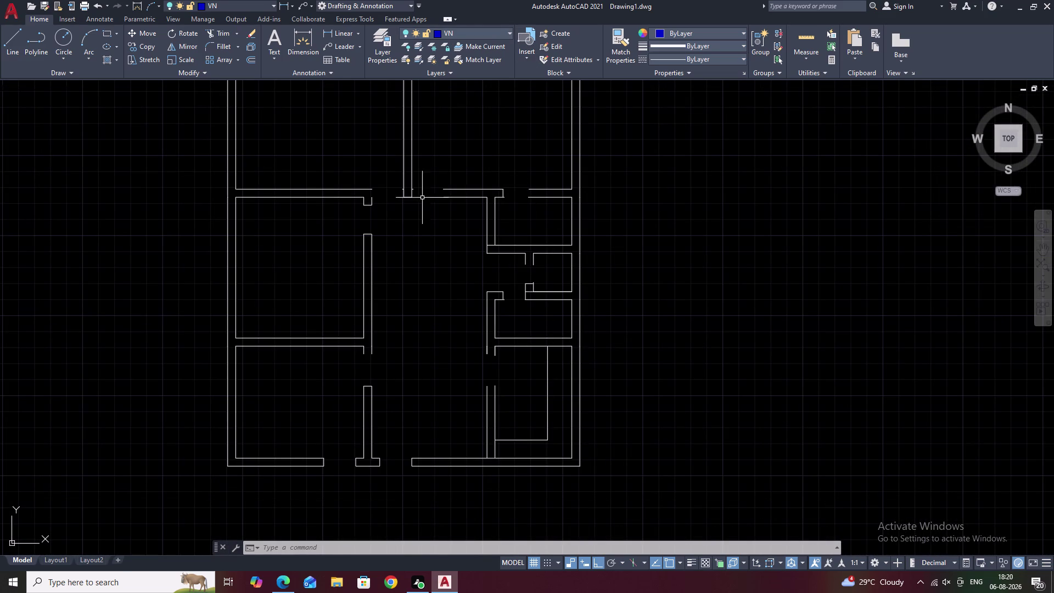
text(LA)
key(space)
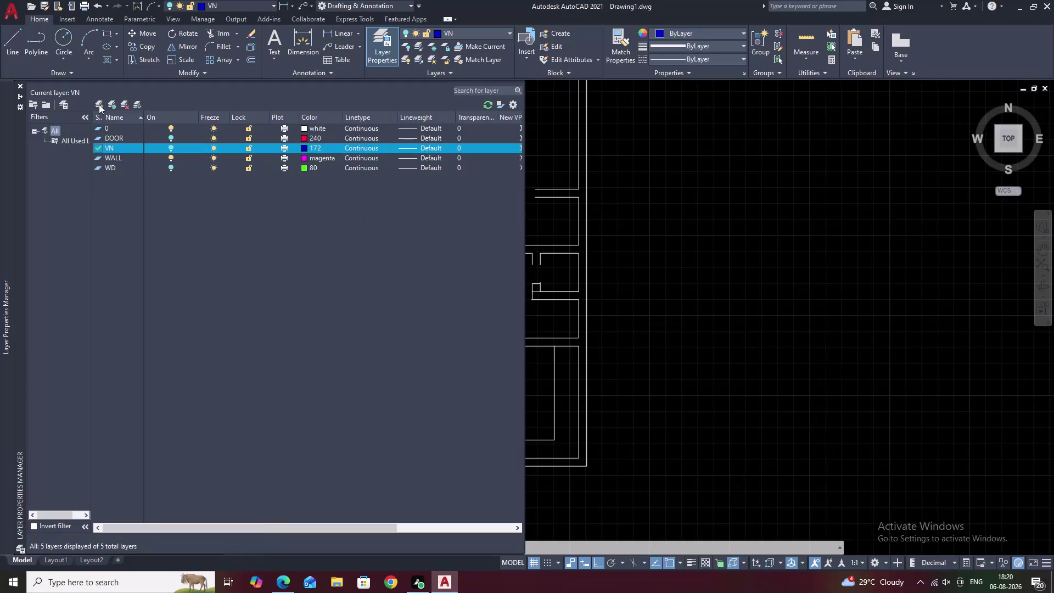
Create a new layer named FUMITUER with colour 130.
click(99, 104)
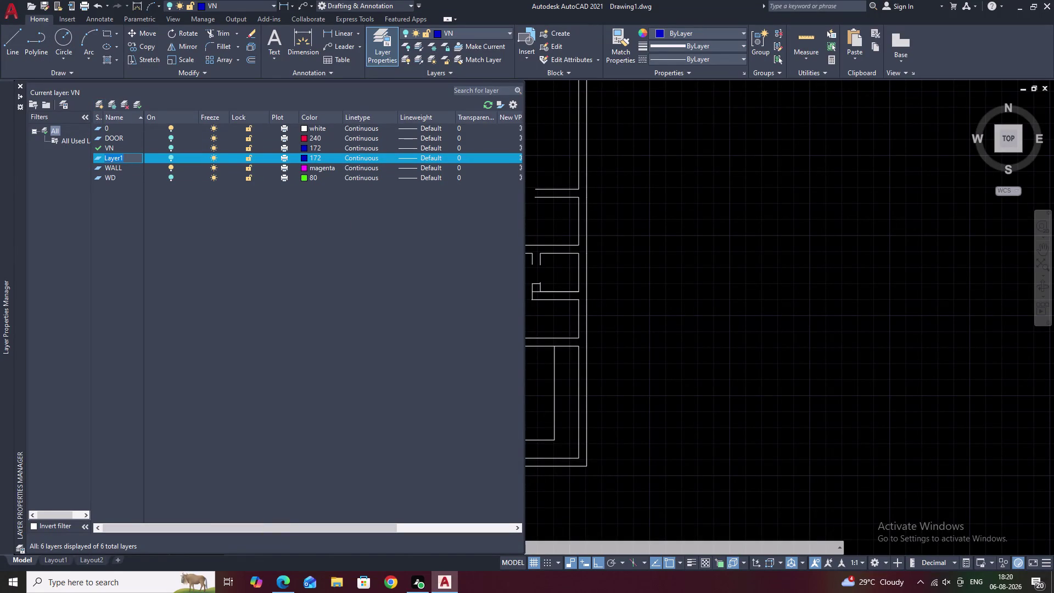
key(BackSpace)
text(FU)
text(M)
text(ITU)
key(e)
key(w)
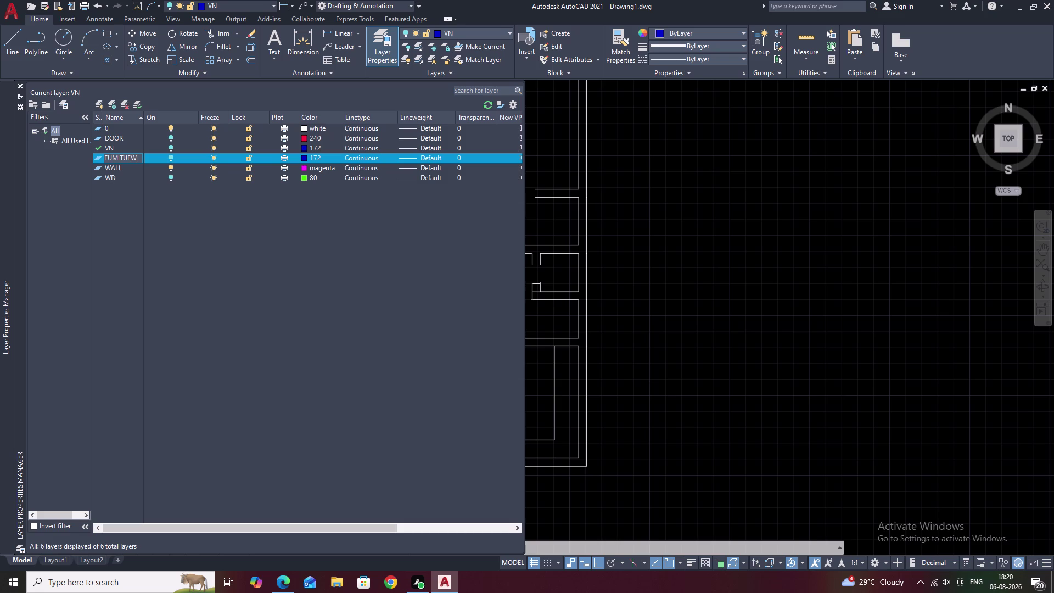
key(BackSpace)
key(r)
click(303, 157)
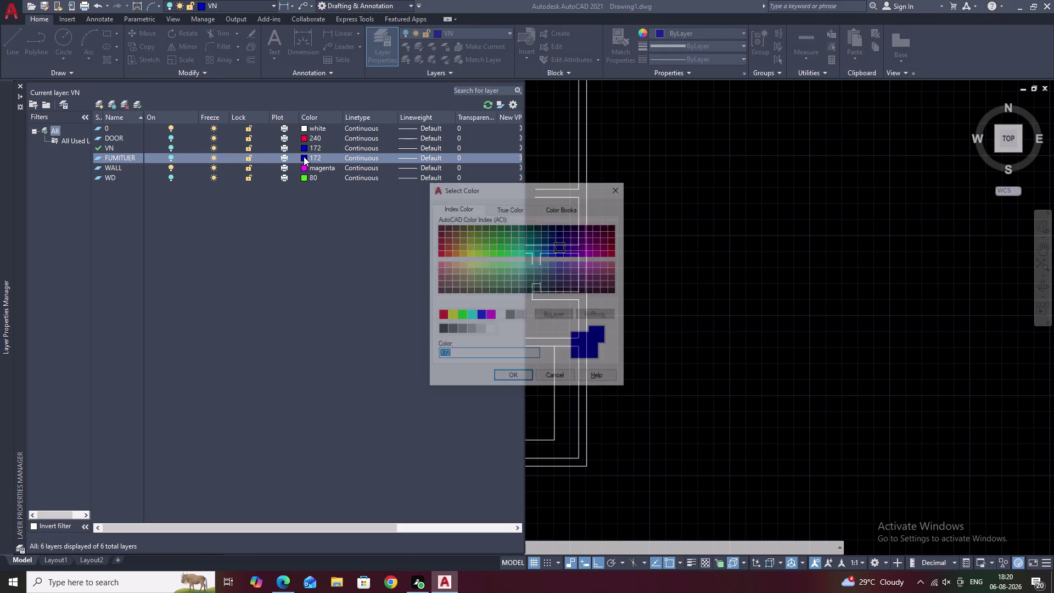
click(534, 253)
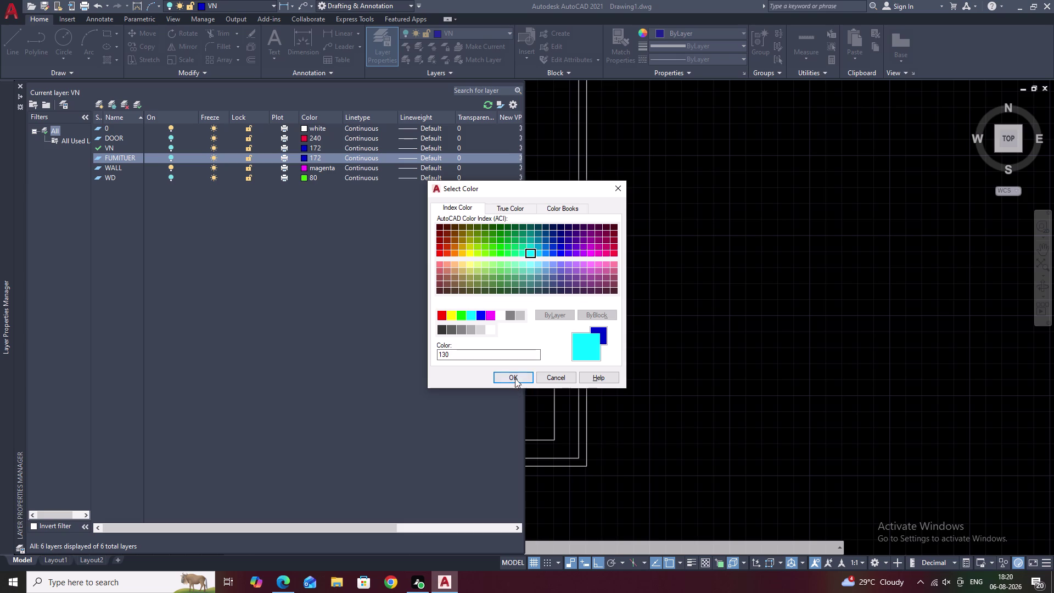
click(516, 376)
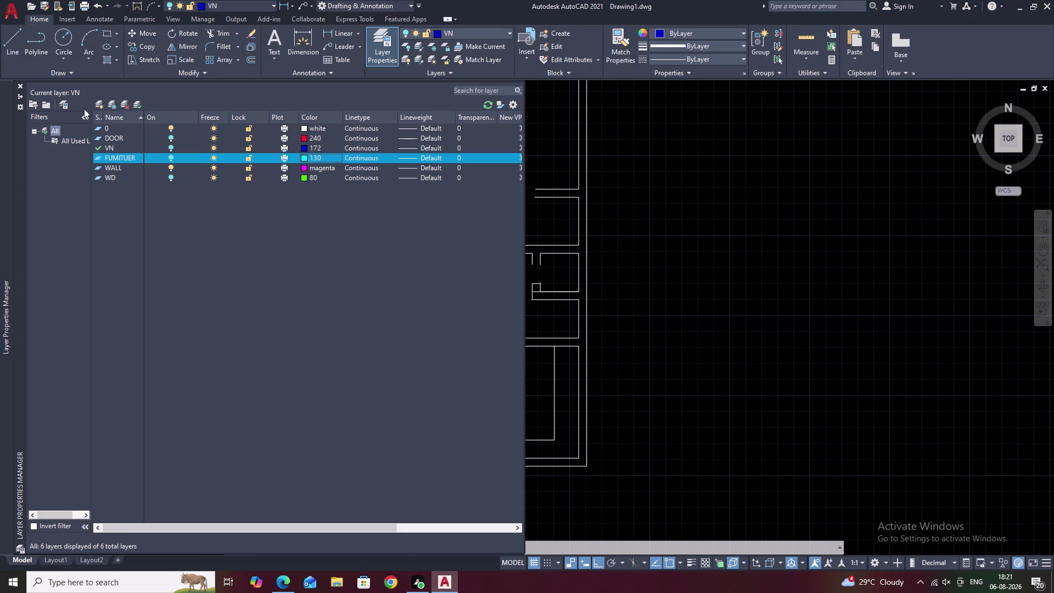
Create a TEXT layer with colour 221 and close the layer palette.
click(97, 102)
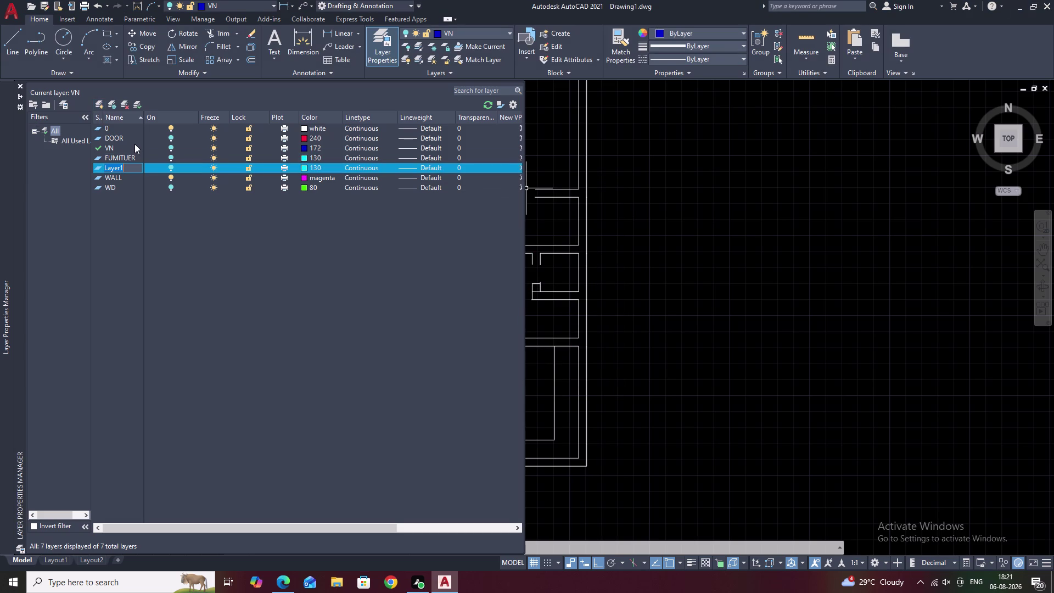
key(BackSpace)
text(TEX)
text(T)
click(304, 168)
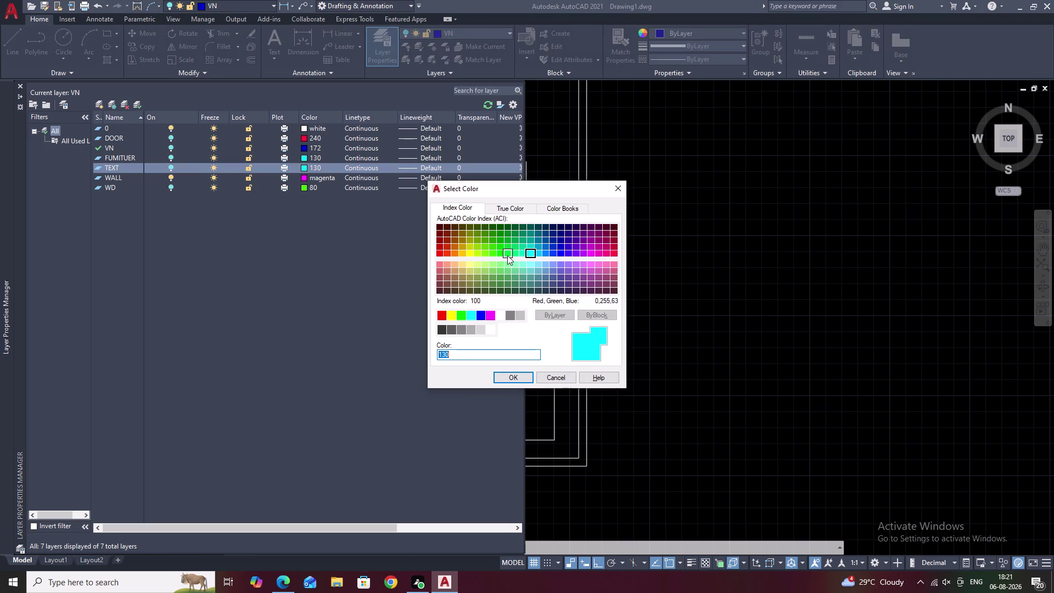
click(599, 265)
click(509, 375)
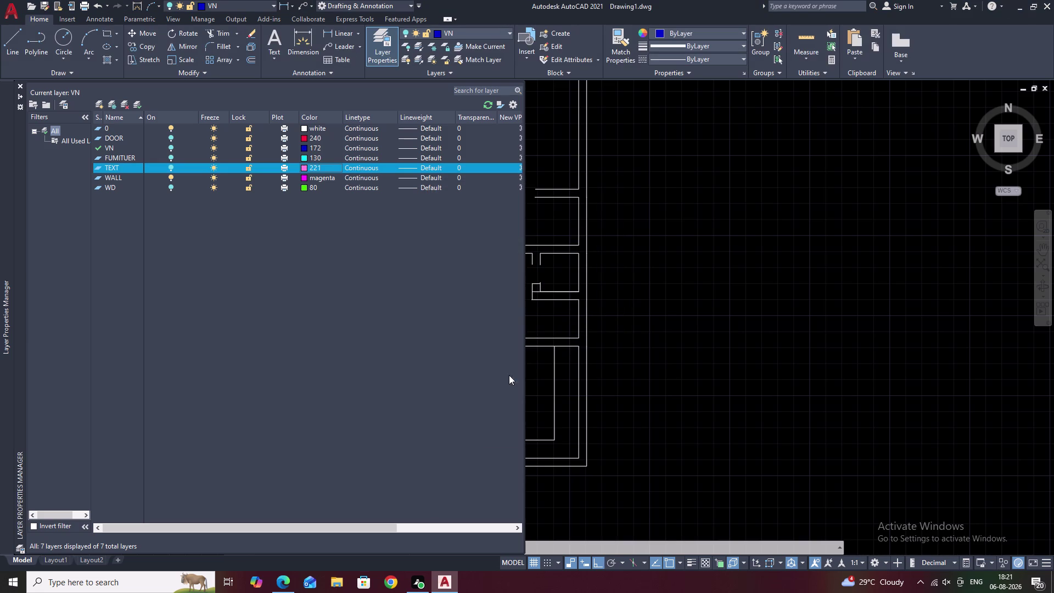
click(19, 86)
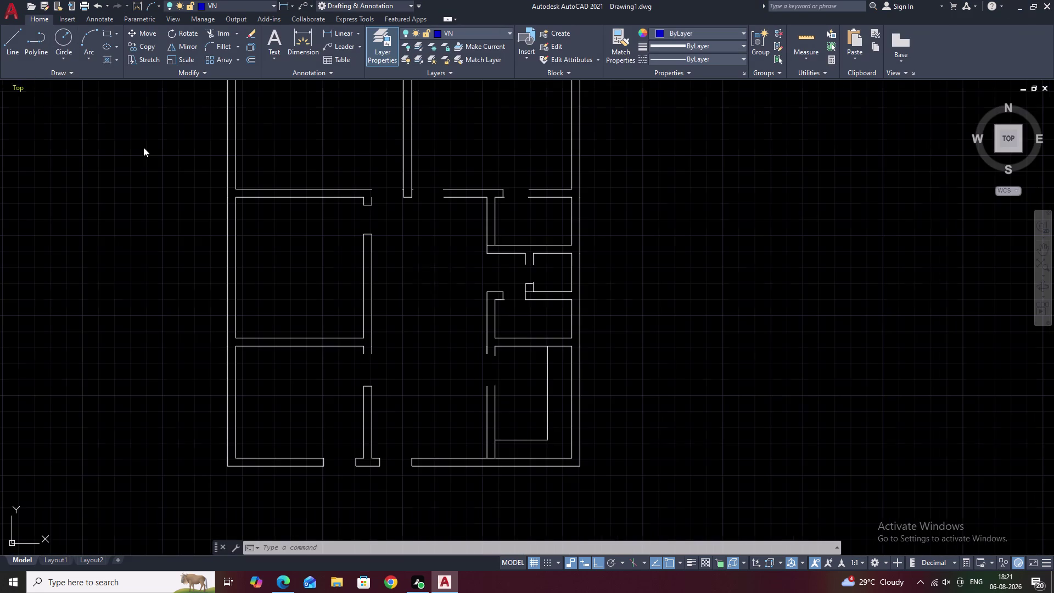
Select individual wall lines and try the Layer dropdown, then cancel the selection.
click(549, 374)
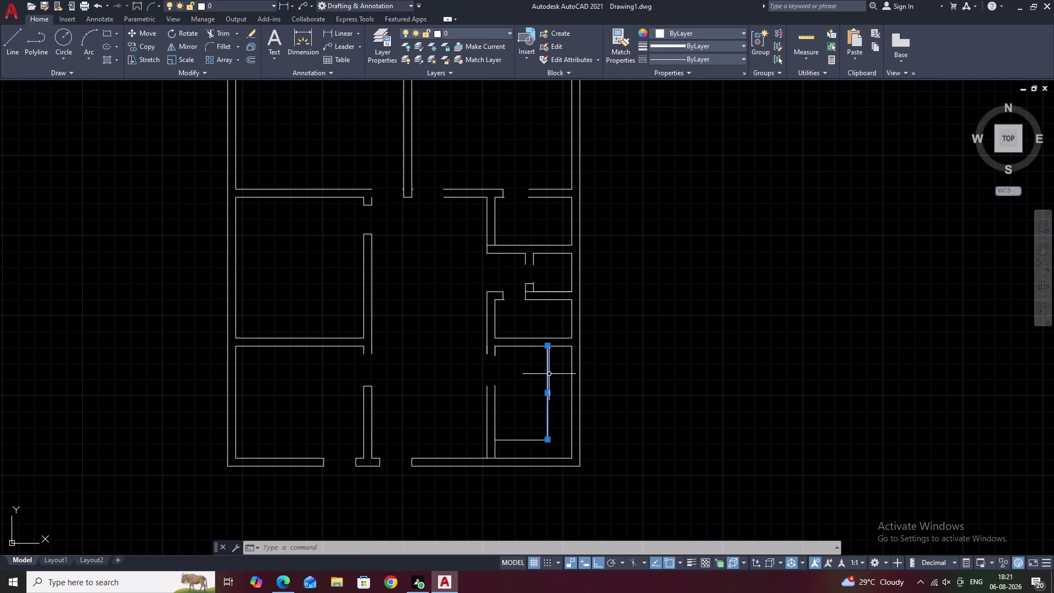
click(526, 440)
click(508, 31)
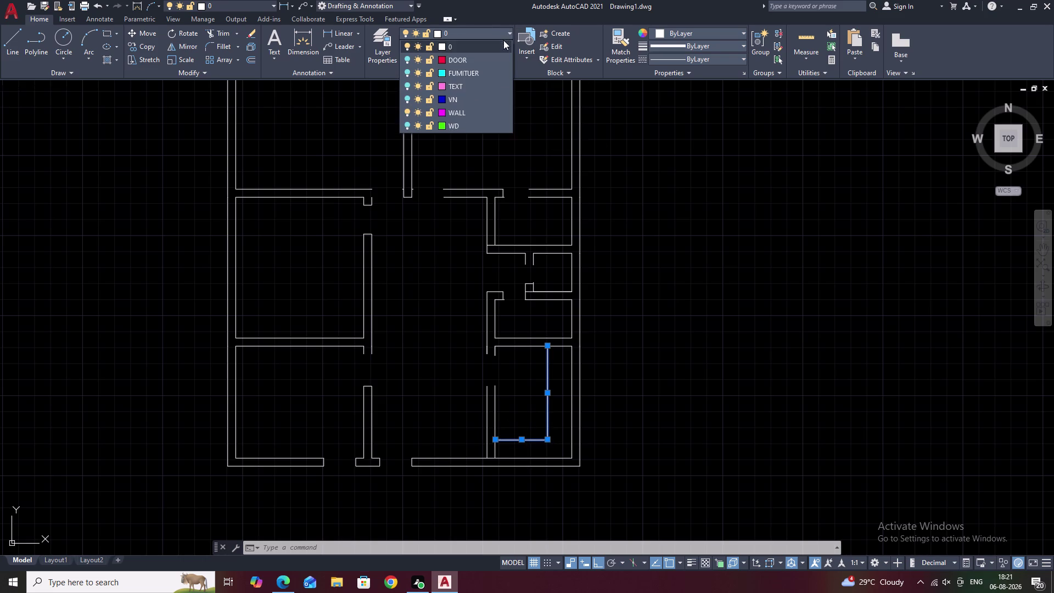
click(442, 73)
click(516, 377)
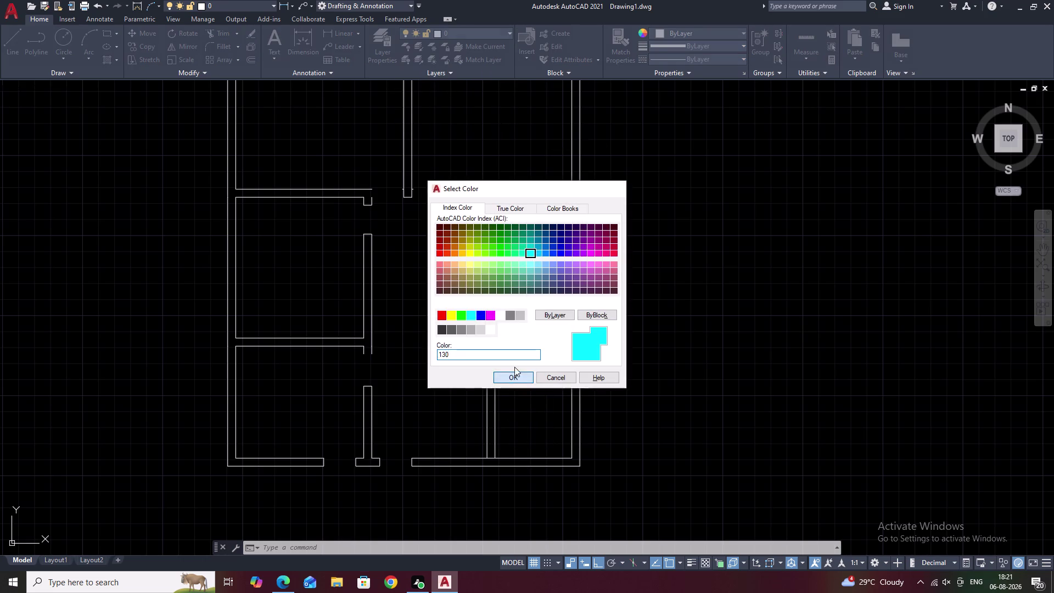
key(Escape)
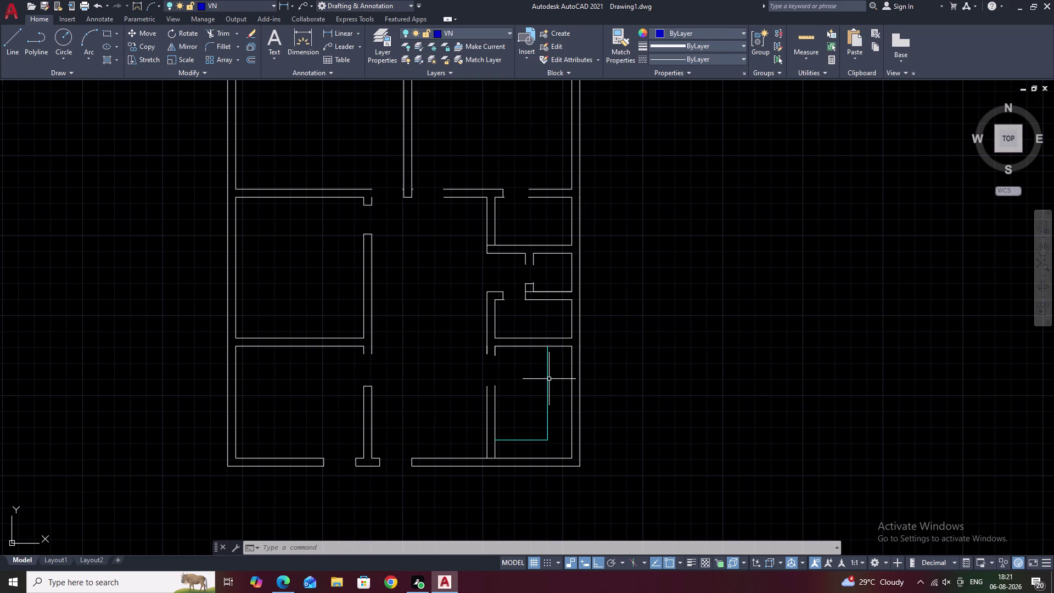
click(549, 379)
key(Escape)
click(509, 33)
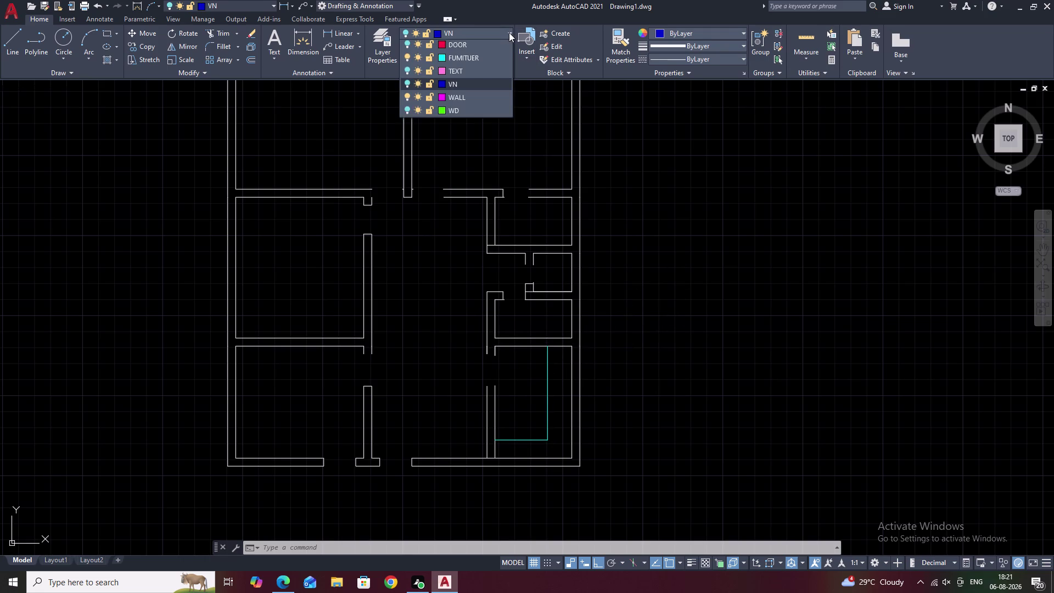
click(406, 73)
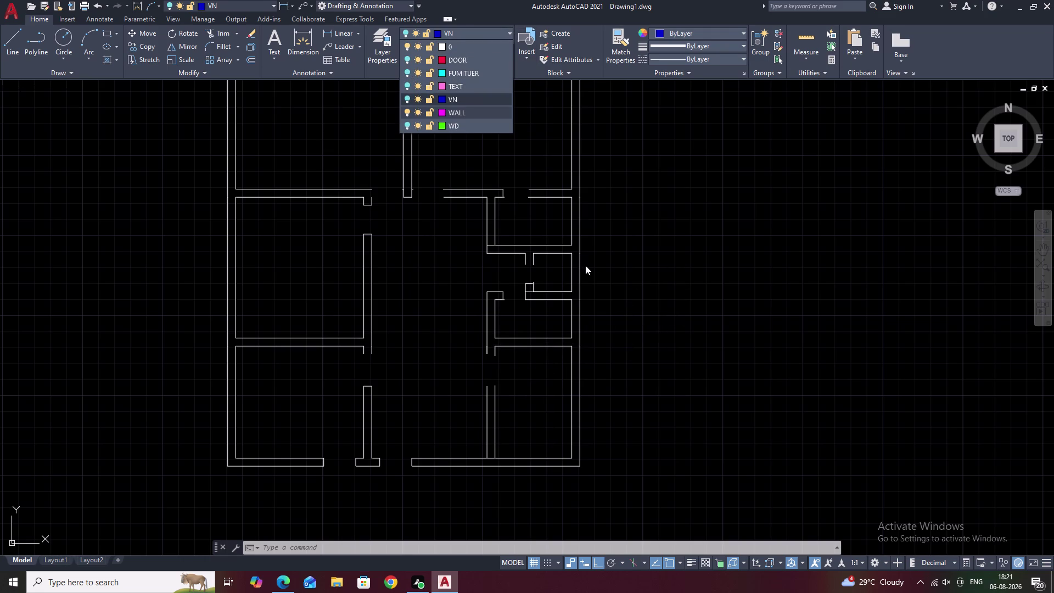
scroll(down, 3)
key(Escape)
Lasso-select the whole floor plan and move it onto the WALL layer.
drag(611, 206, 583, 394)
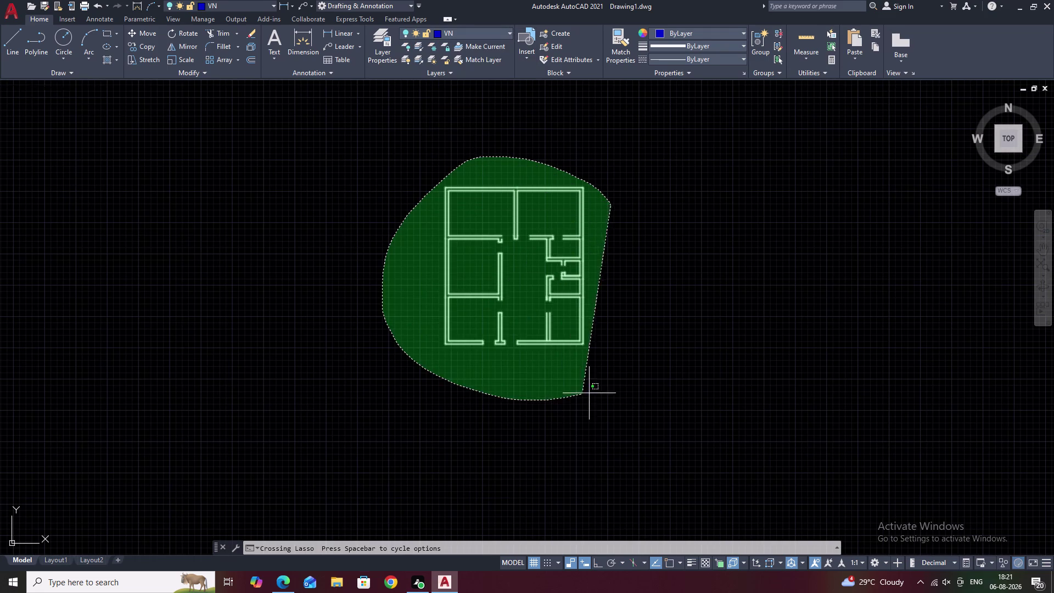
drag(583, 394, 603, 385)
drag(610, 381, 615, 378)
right_click(615, 378)
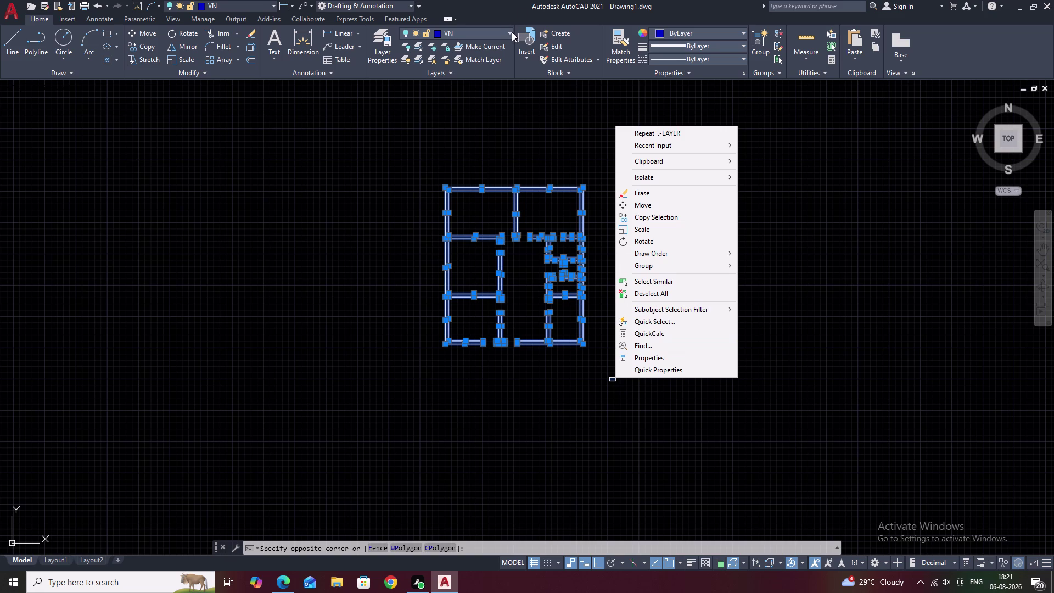
click(512, 32)
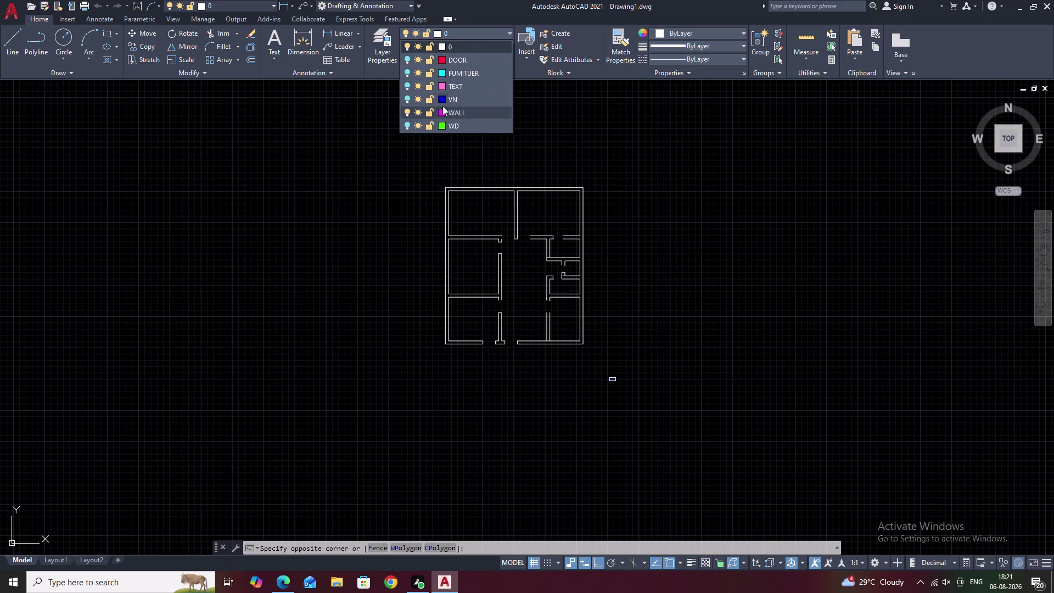
click(461, 114)
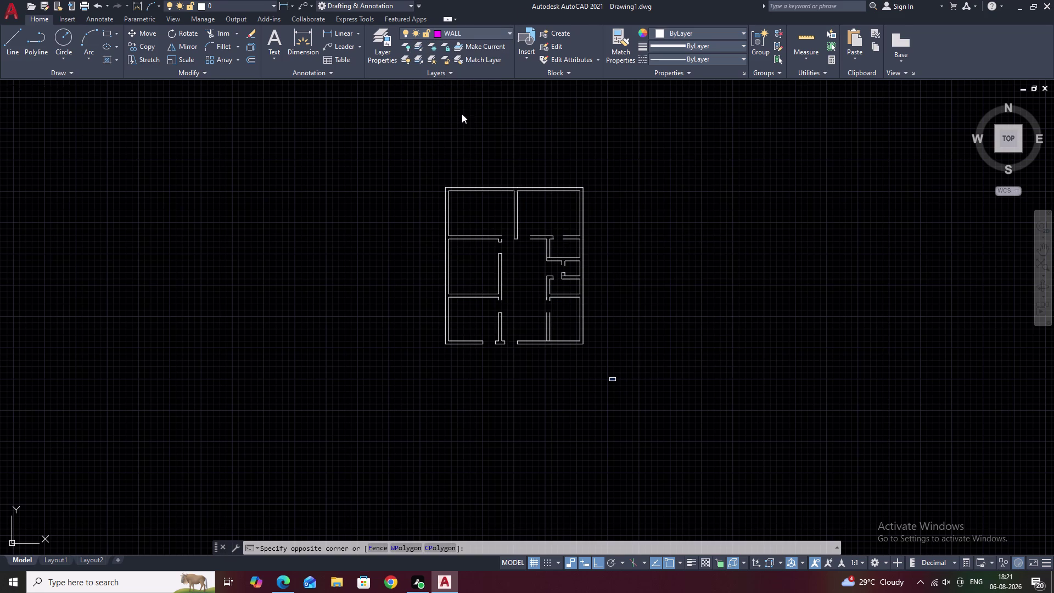
click(433, 171)
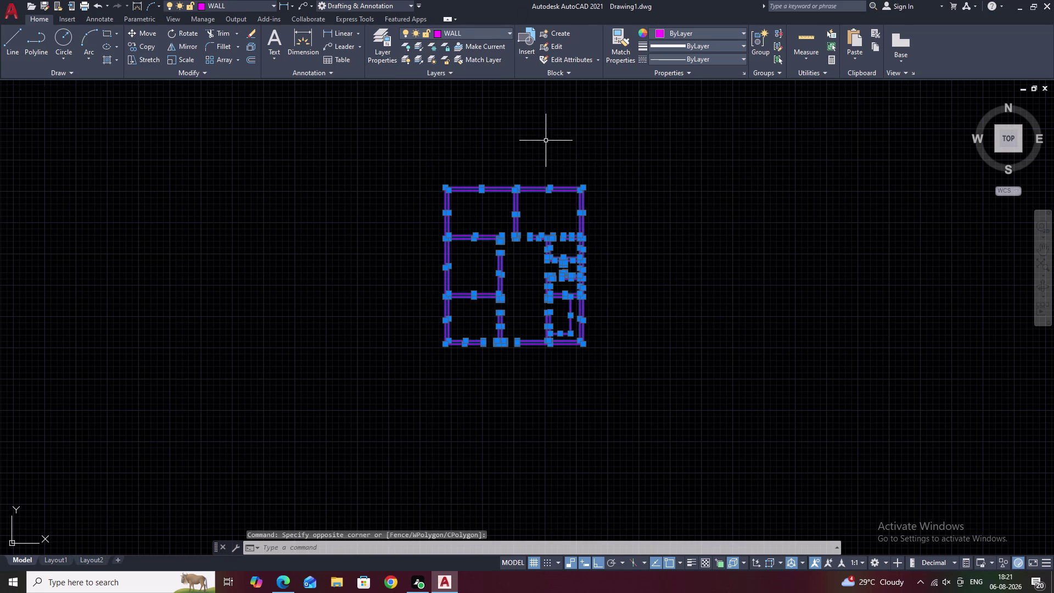
key(Escape)
click(509, 33)
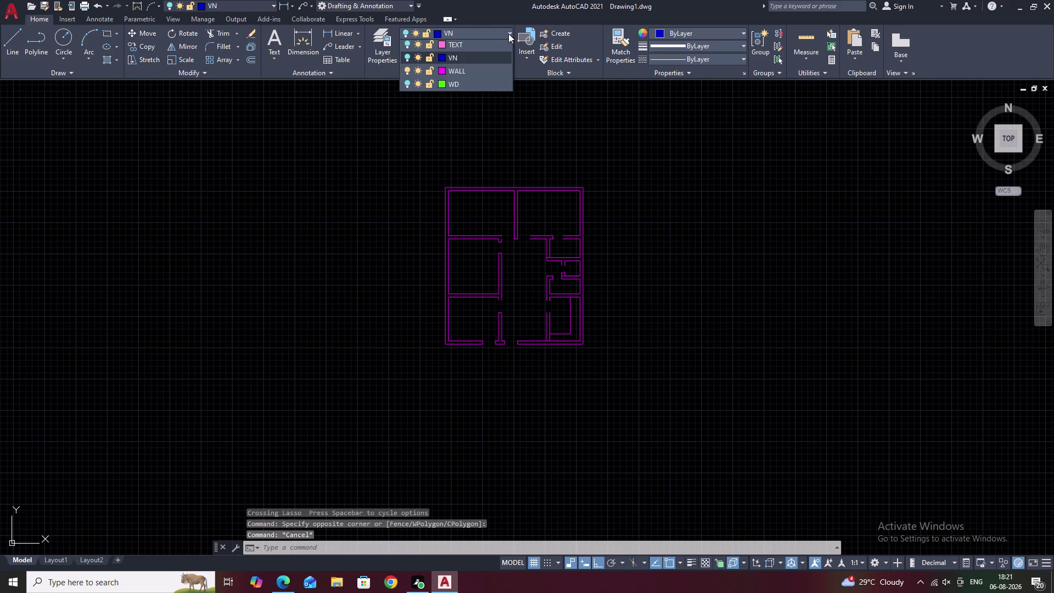
Turn the FUMITUER, VN, WD and DOOR layers back on and recentre the plan.
click(407, 70)
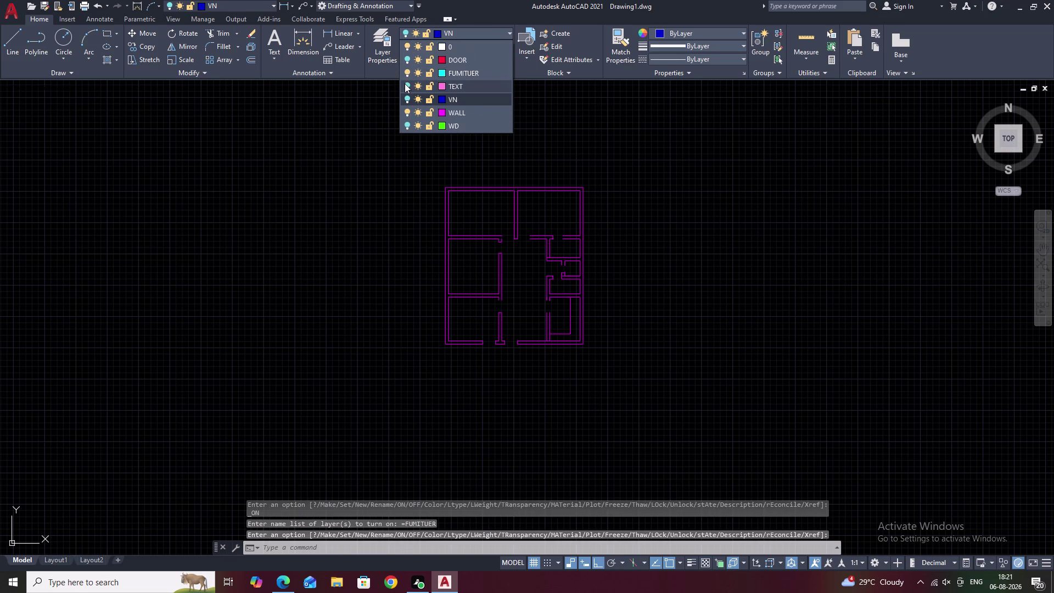
click(406, 84)
click(406, 96)
click(406, 123)
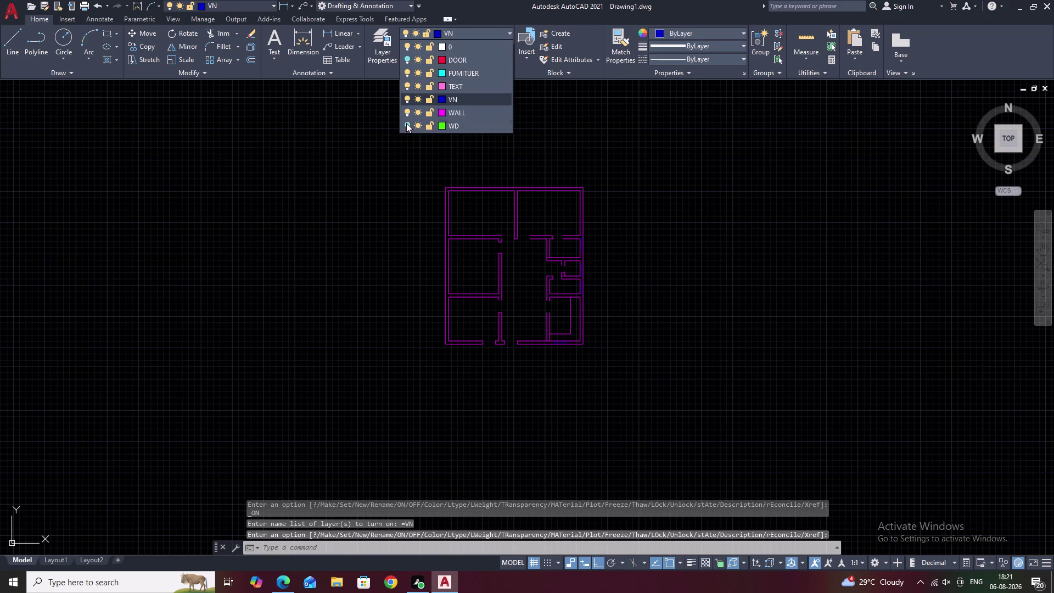
click(407, 58)
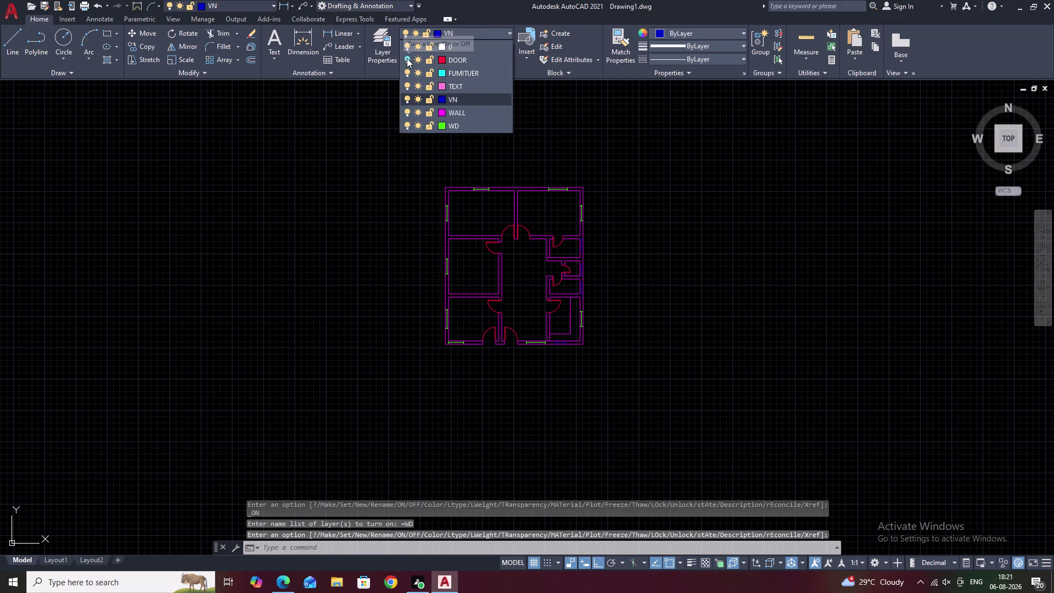
key(Escape)
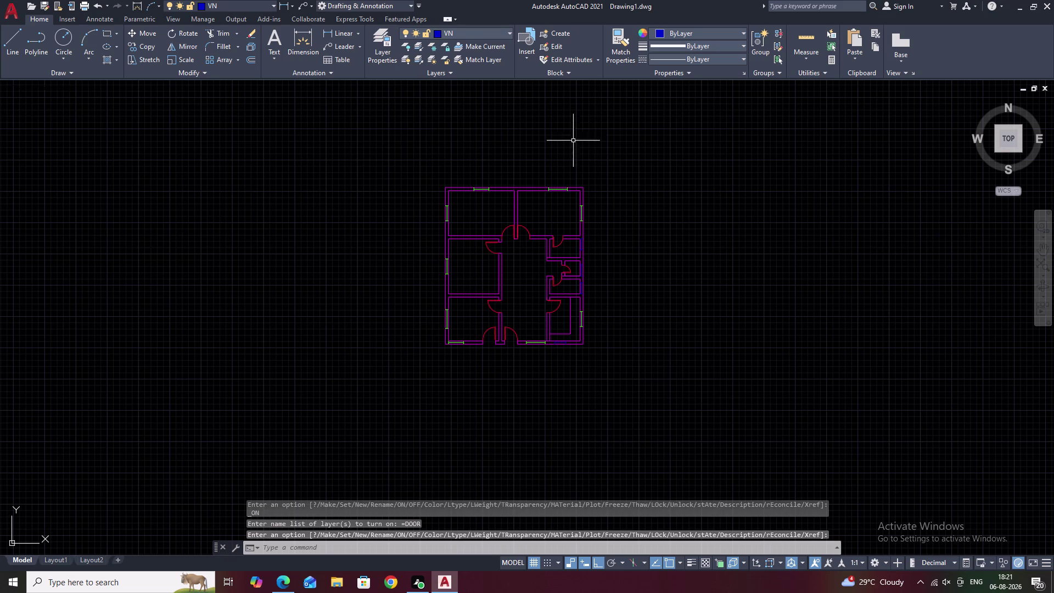
scroll(up, 3)
middle_drag(496, 218, 496, 193)
scroll(down, 3)
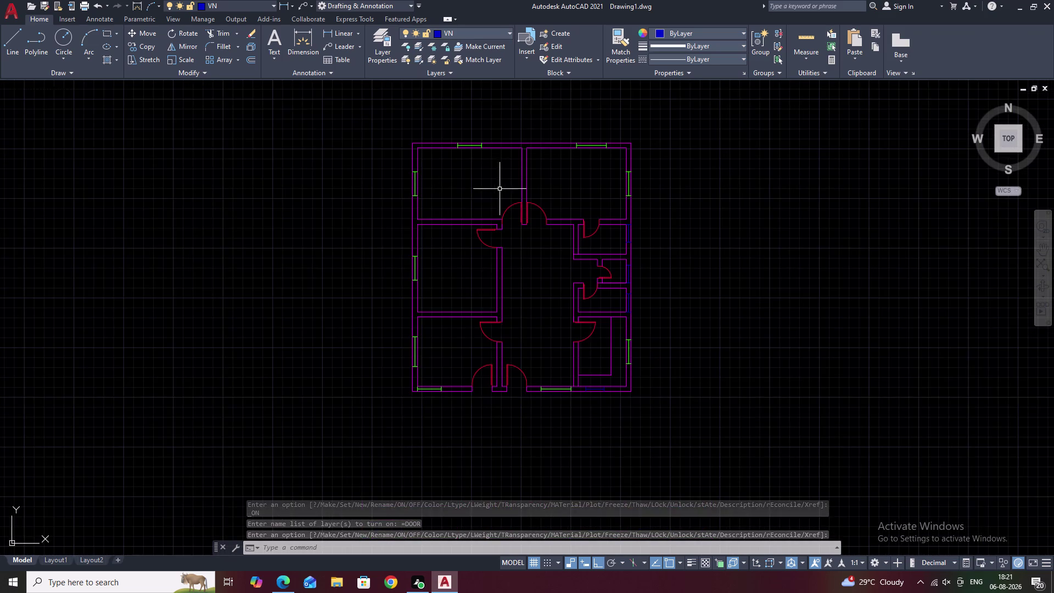
middle_drag(503, 192, 453, 205)
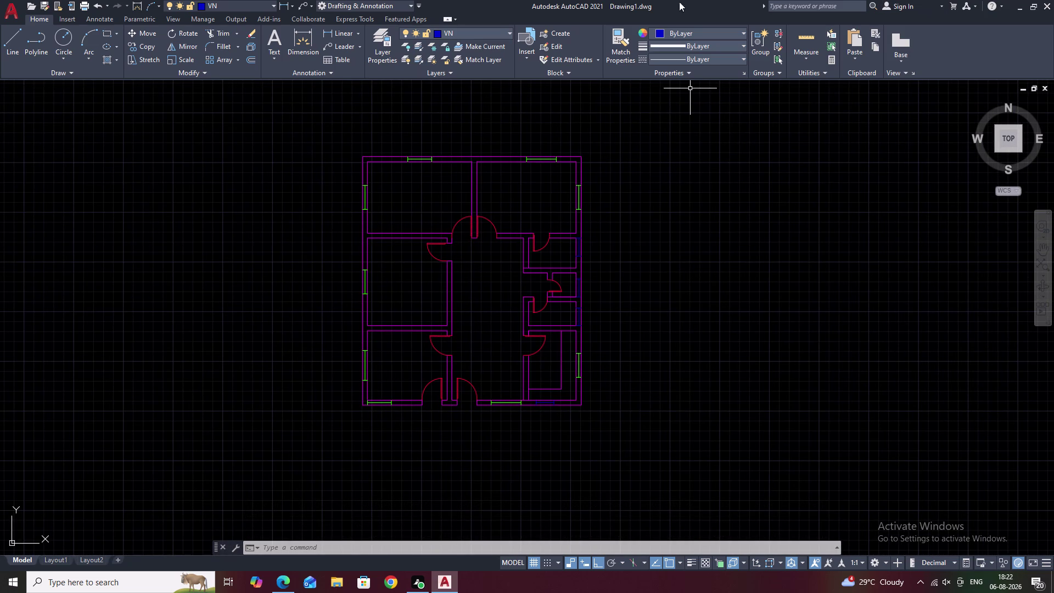
click(339, 36)
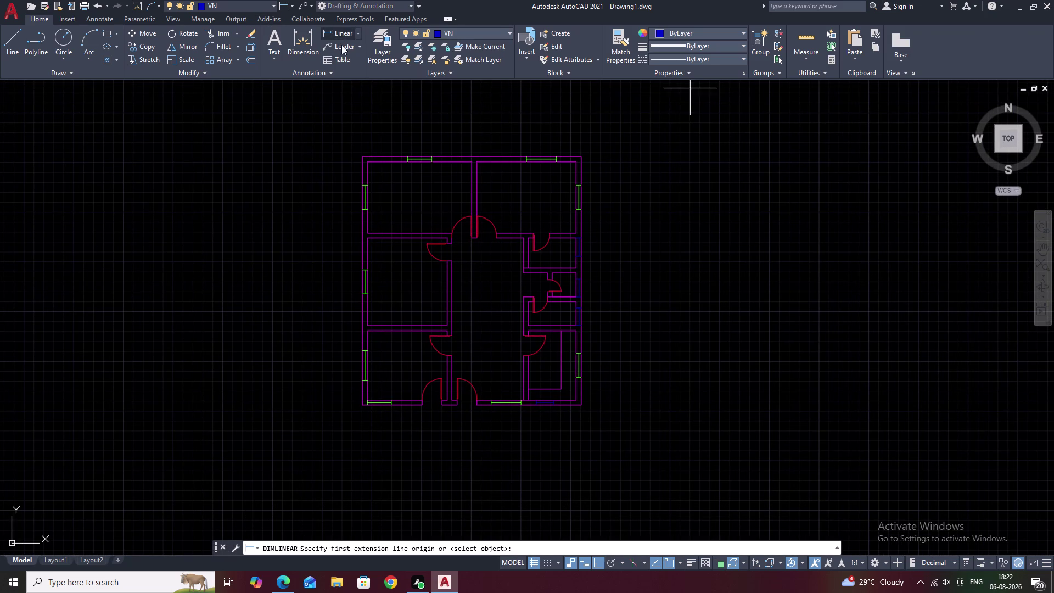
scroll(up, 3)
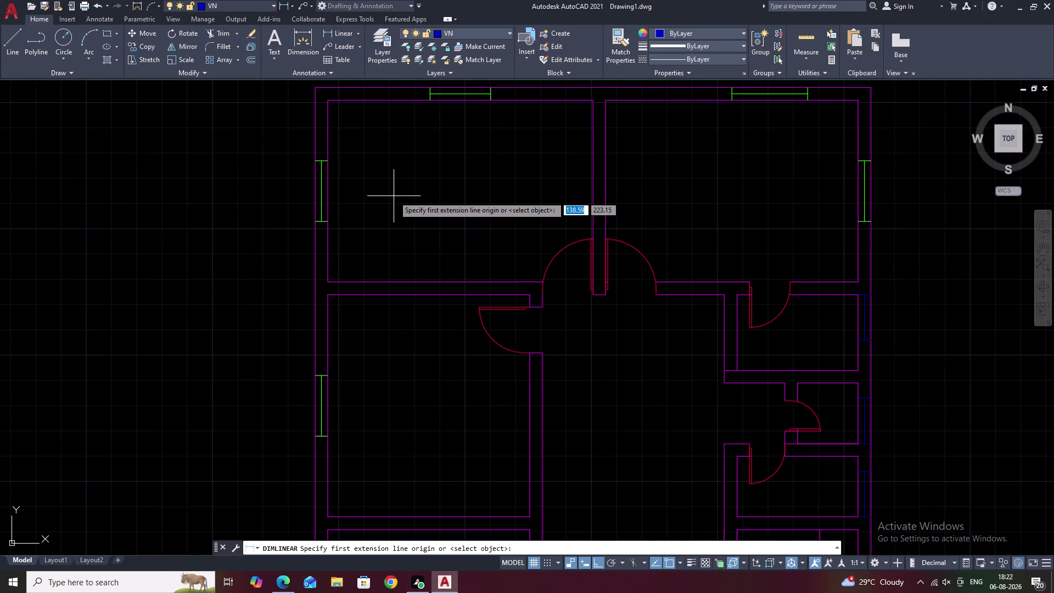
click(325, 104)
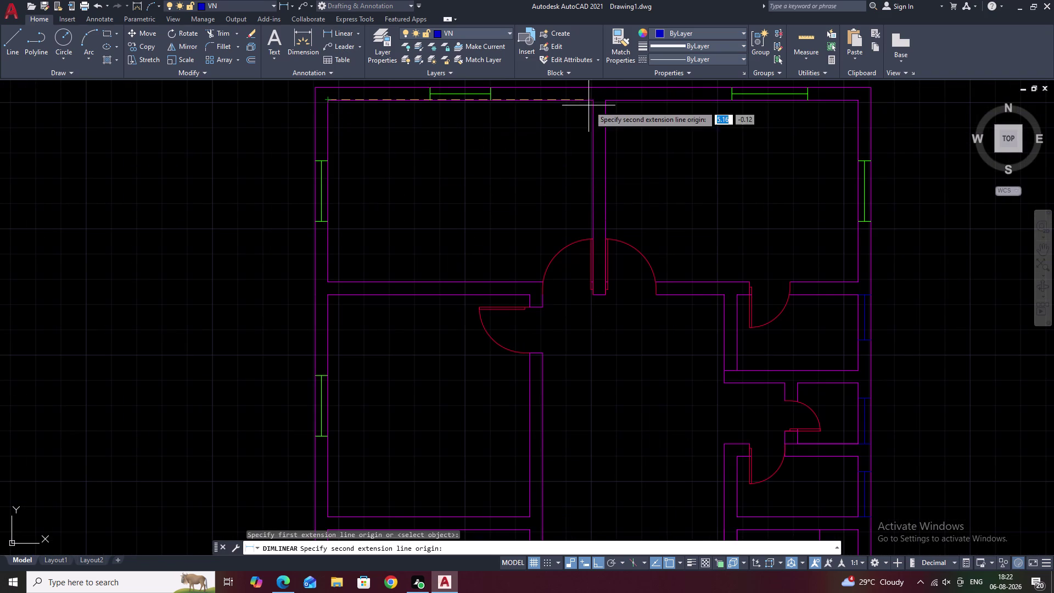
click(594, 103)
key(Escape)
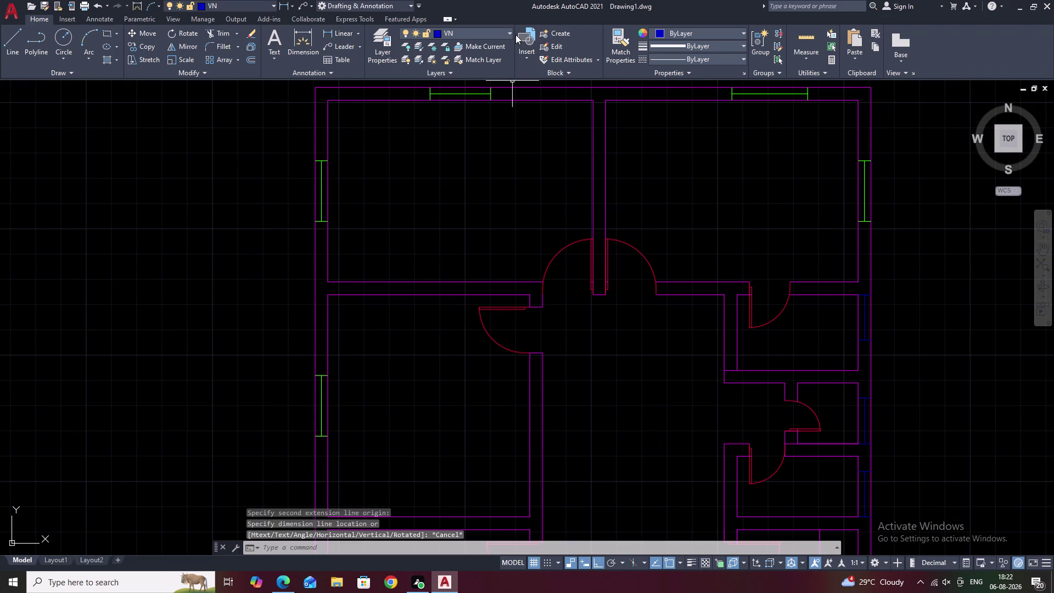
click(508, 31)
click(488, 42)
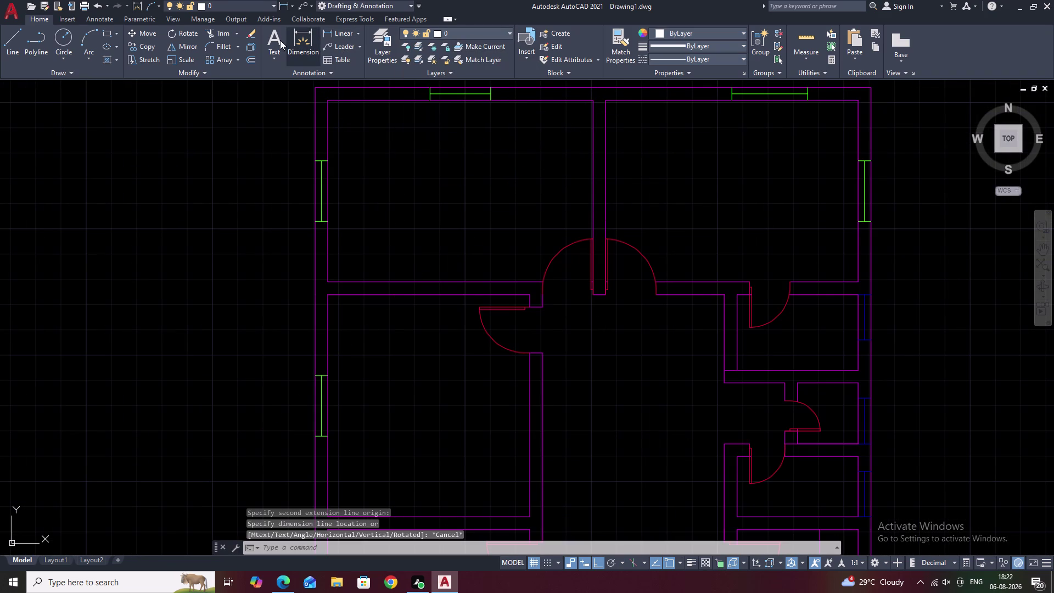
click(329, 27)
click(334, 32)
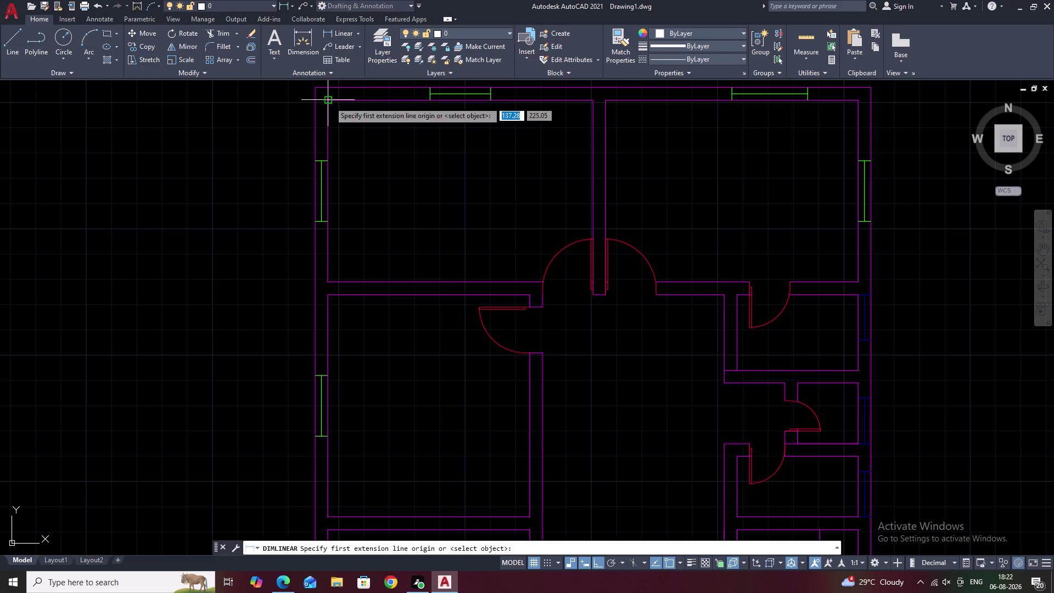
click(329, 101)
click(592, 101)
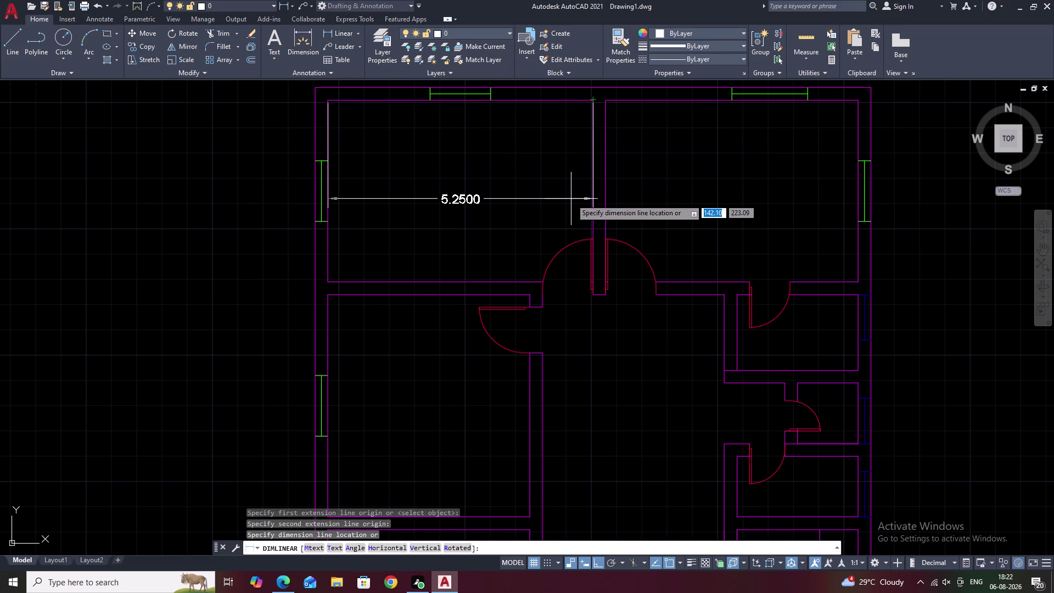
key(Escape)
text(F)
key(space)
key(Escape)
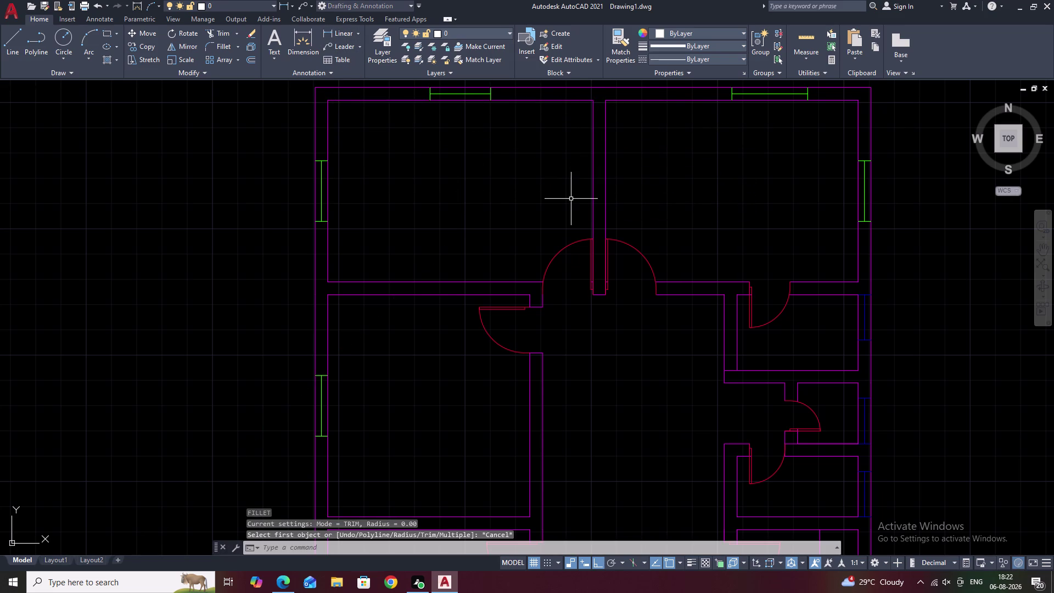
text(D)
Set the Standard dimension style's Primary Units precision to 0.00 and apply it.
key(space)
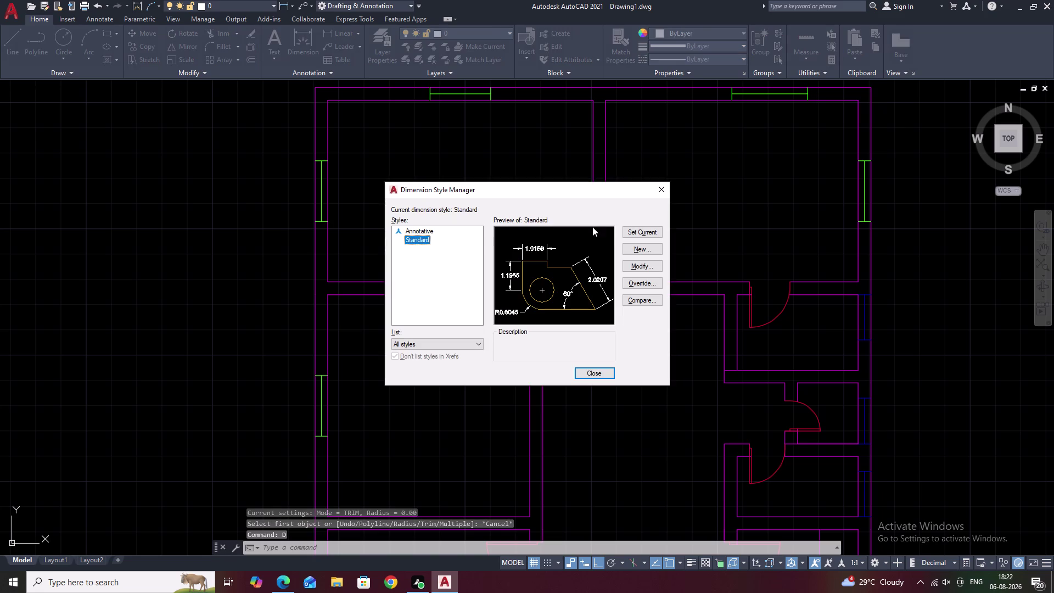
click(633, 267)
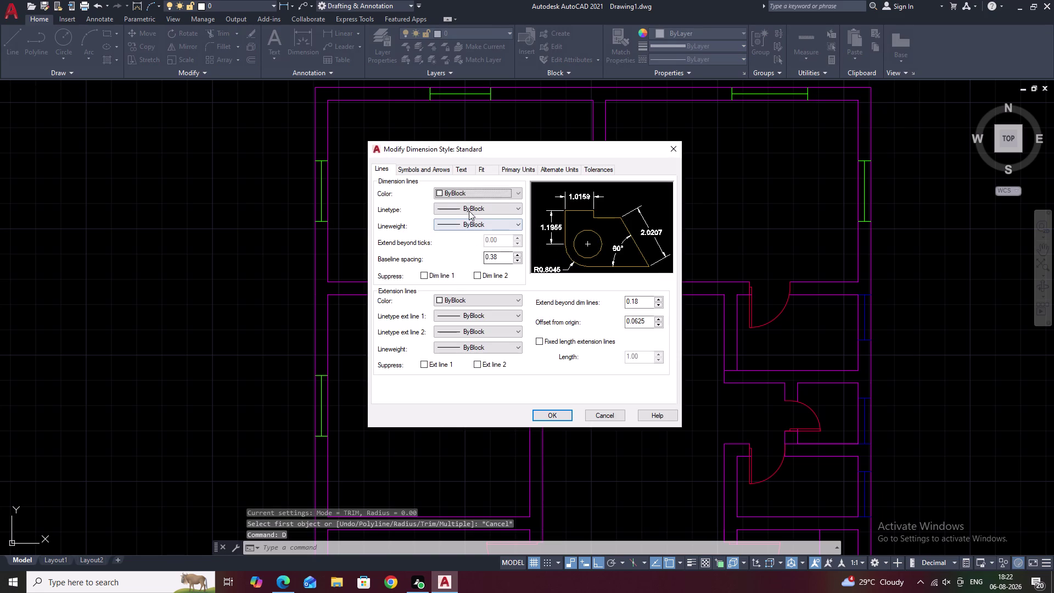
click(505, 171)
click(501, 206)
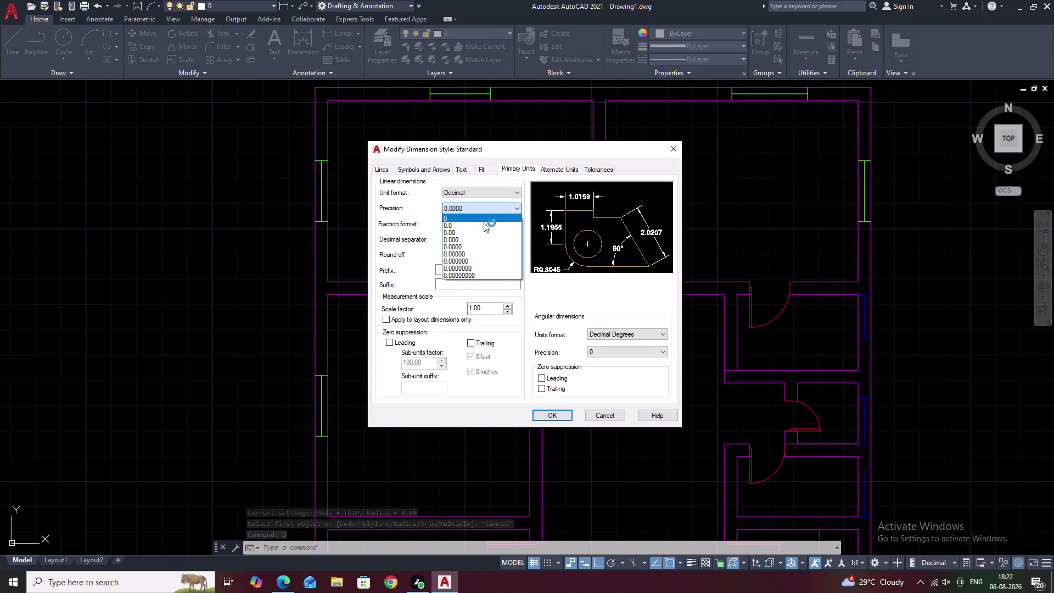
click(482, 232)
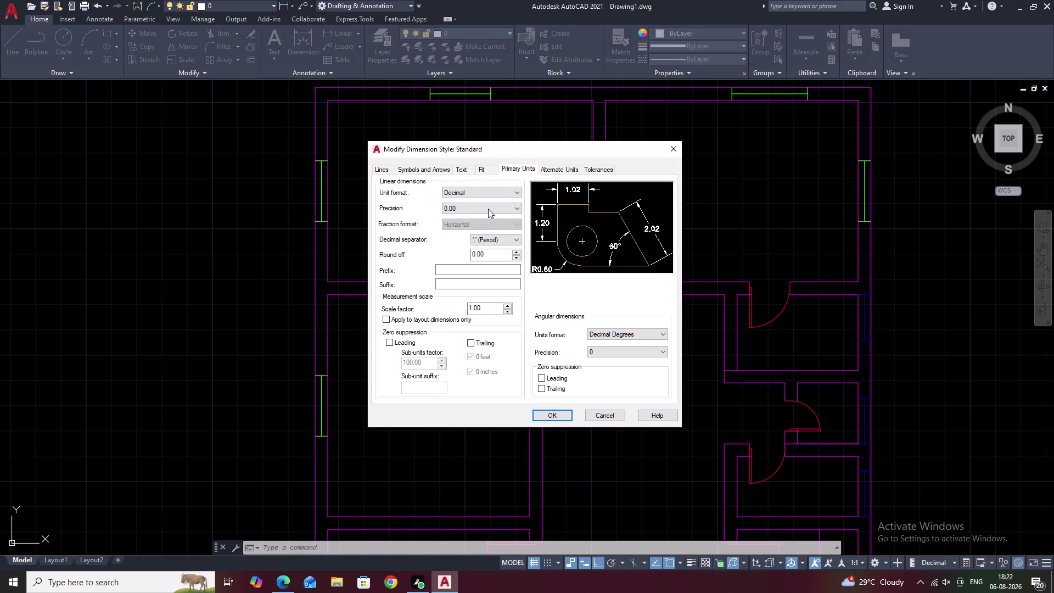
click(488, 208)
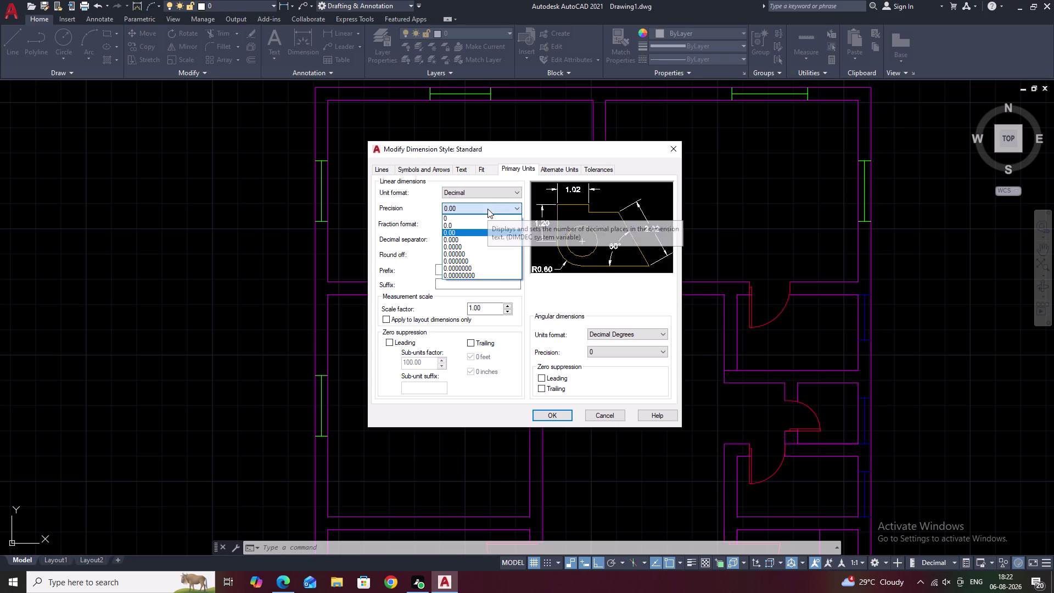
click(556, 413)
right_click(556, 414)
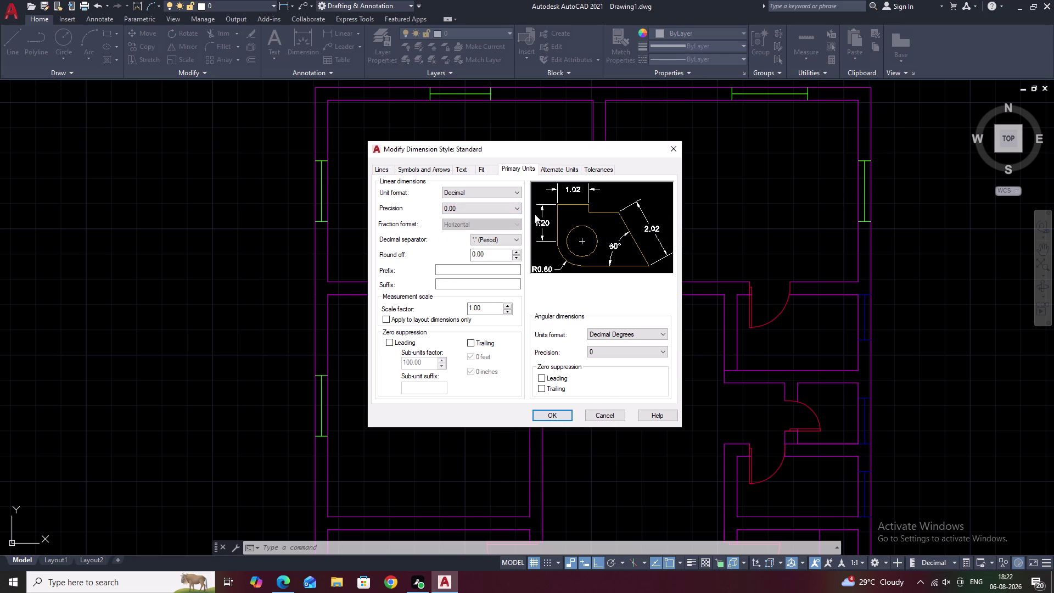
click(679, 151)
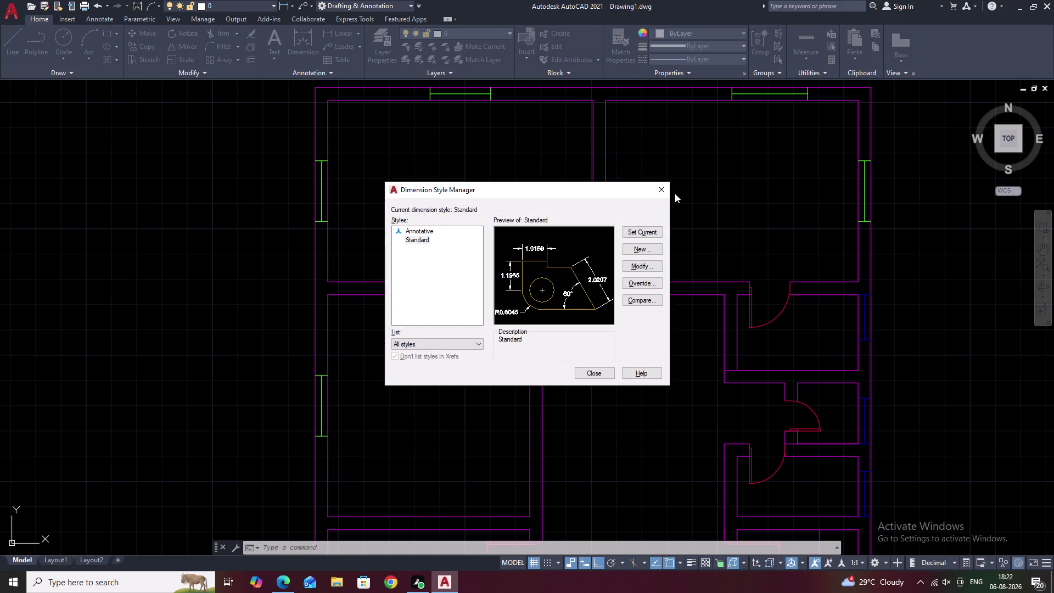
click(664, 191)
Start a linear dimension from the top-left inner corner, then abandon it.
click(328, 33)
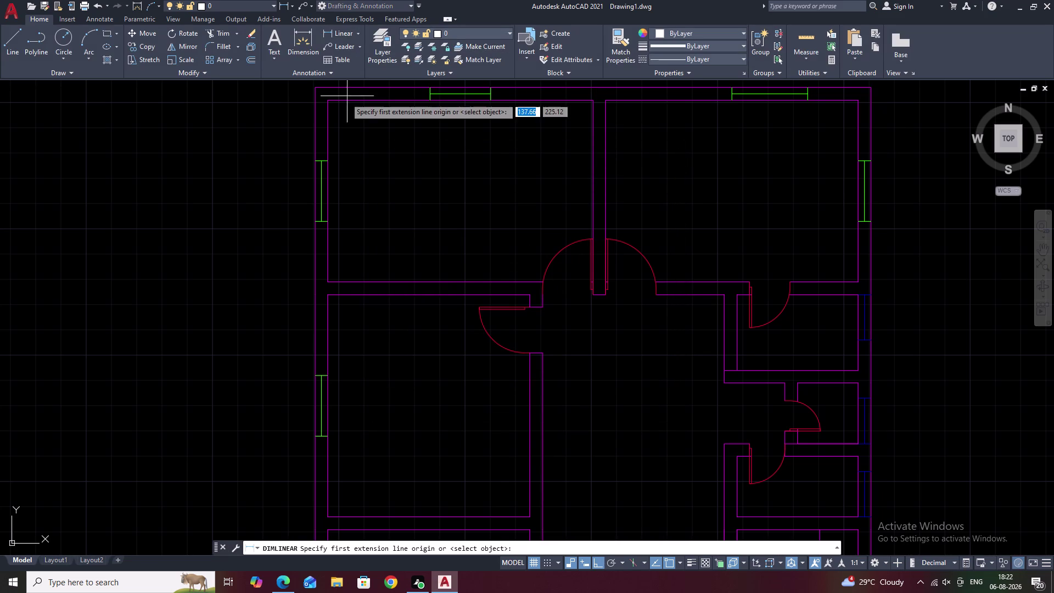
click(330, 101)
right_click(330, 101)
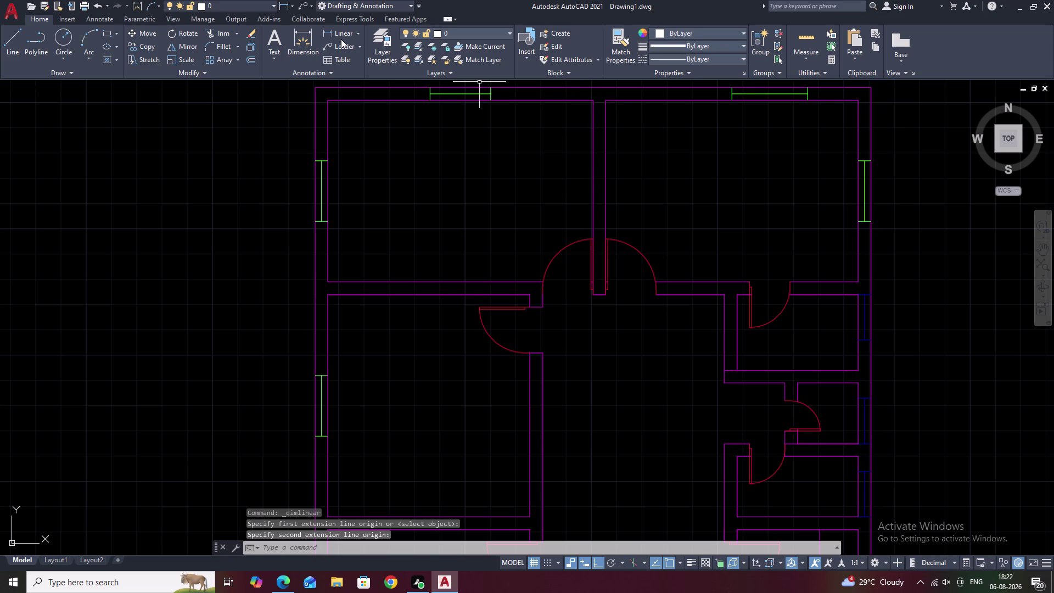
click(341, 32)
click(326, 99)
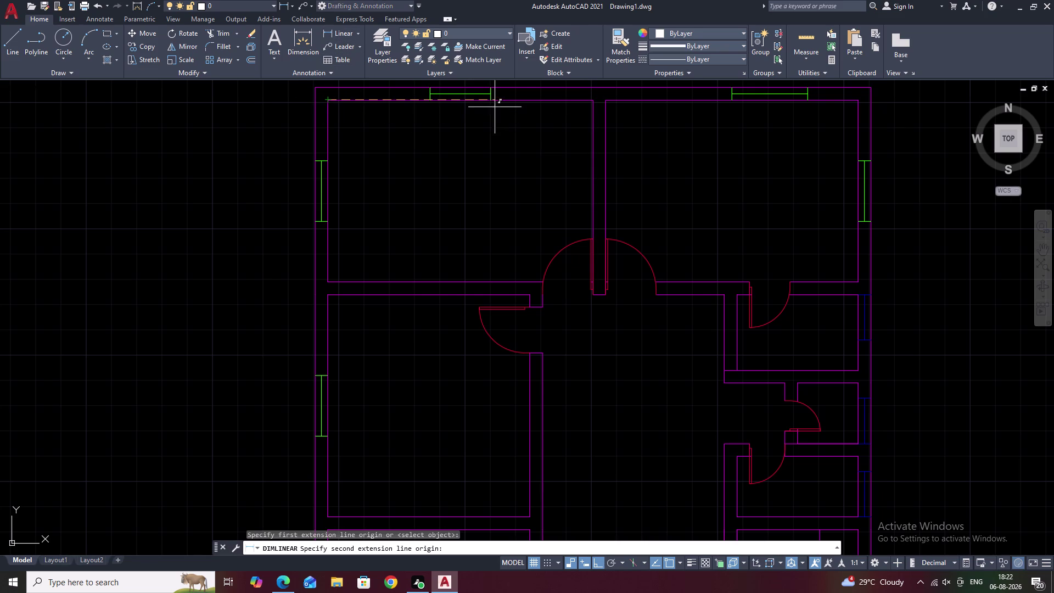
click(590, 101)
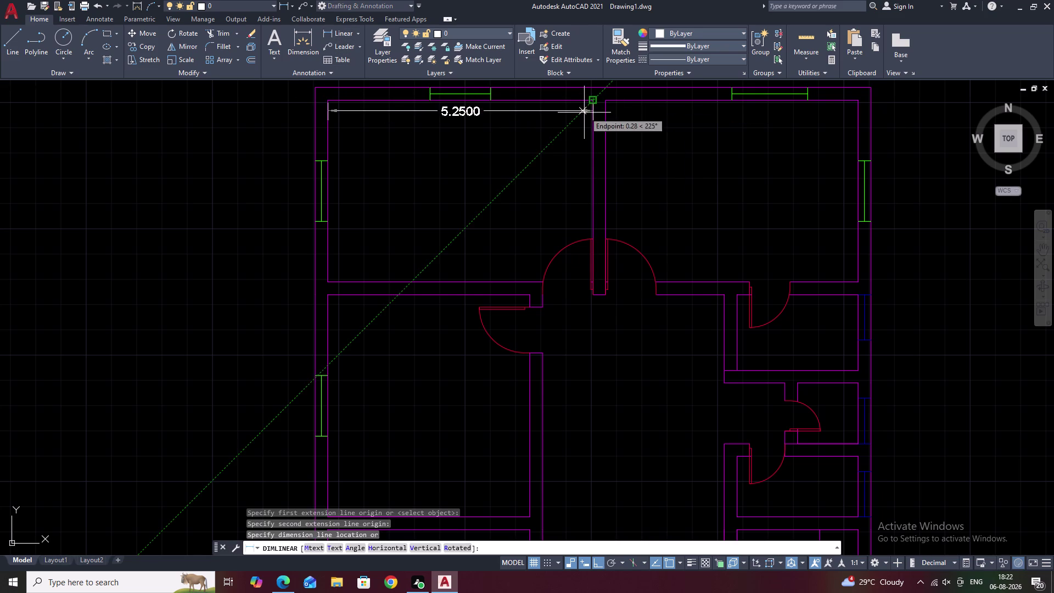
key(Escape)
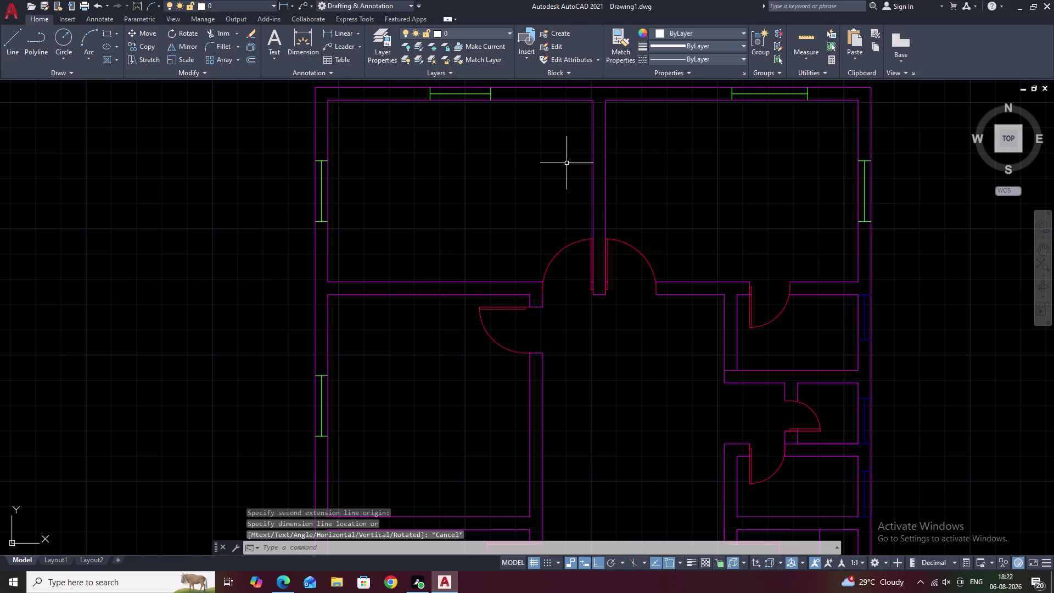
key(d)
key(Escape)
Set the drawing units' length precision to 0.00 via UN.
text(U)
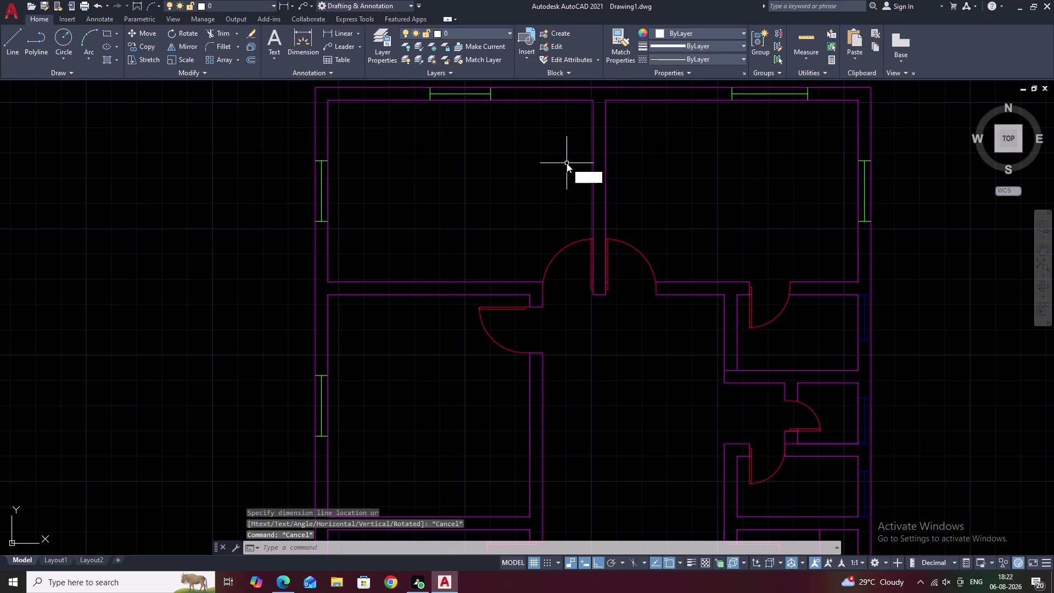
text(N)
key(space)
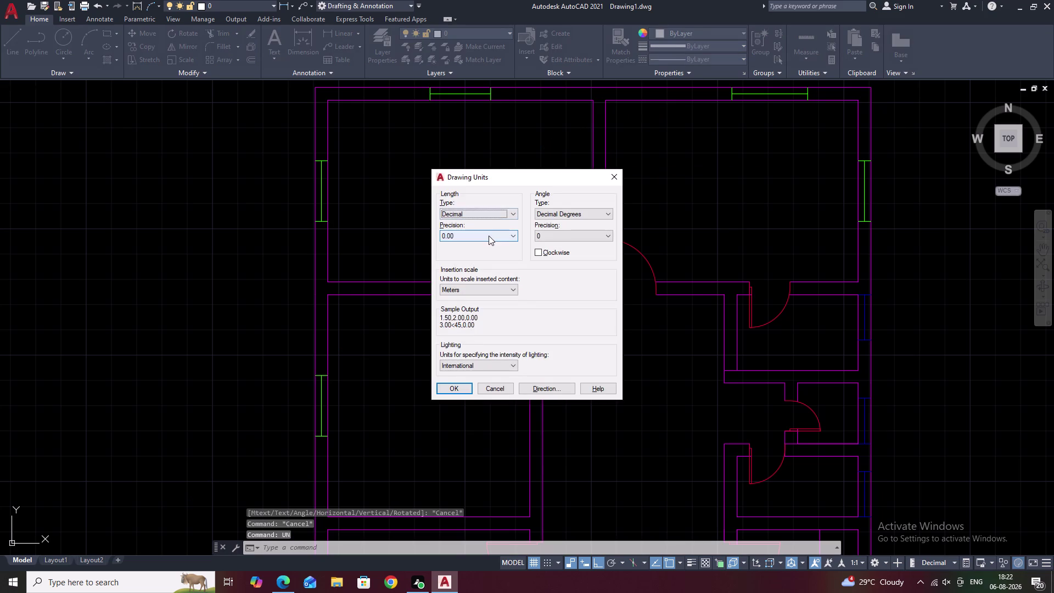
click(488, 236)
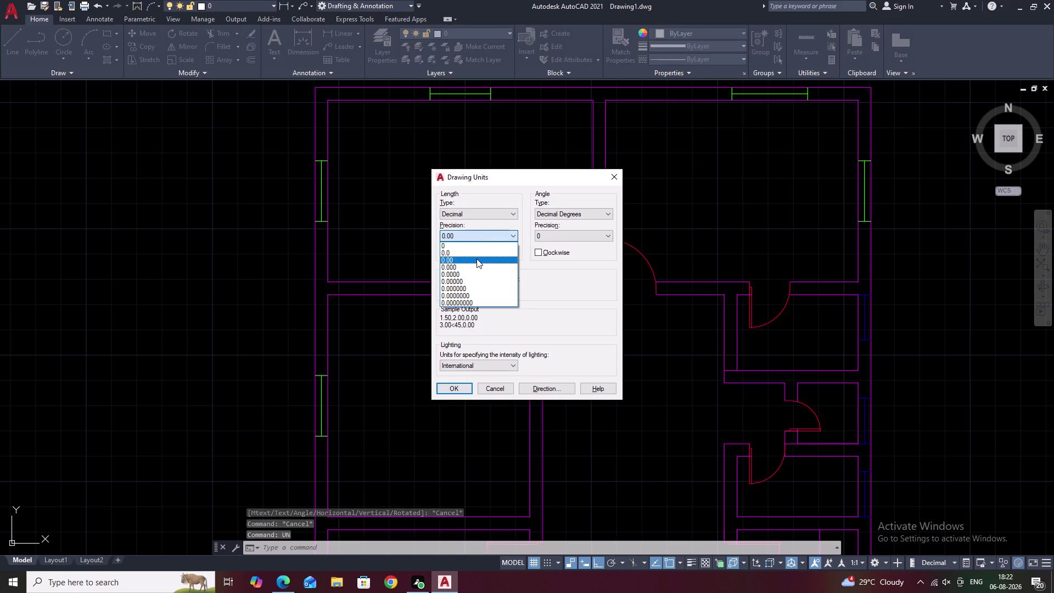
click(476, 259)
click(455, 385)
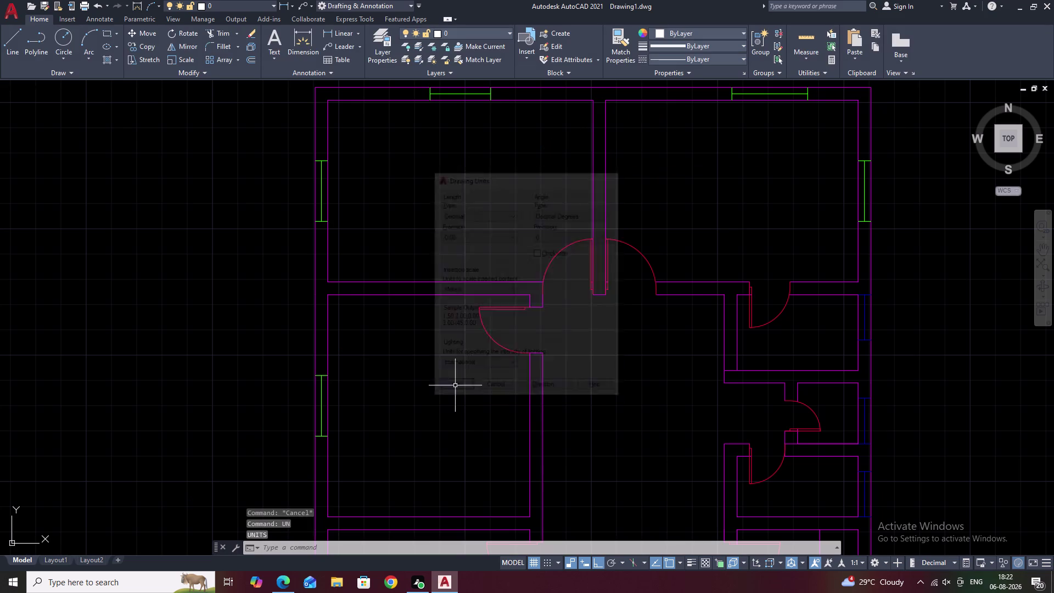
Modify the Standard dimension style to 0.00 linear precision and close the style manager.
key(d)
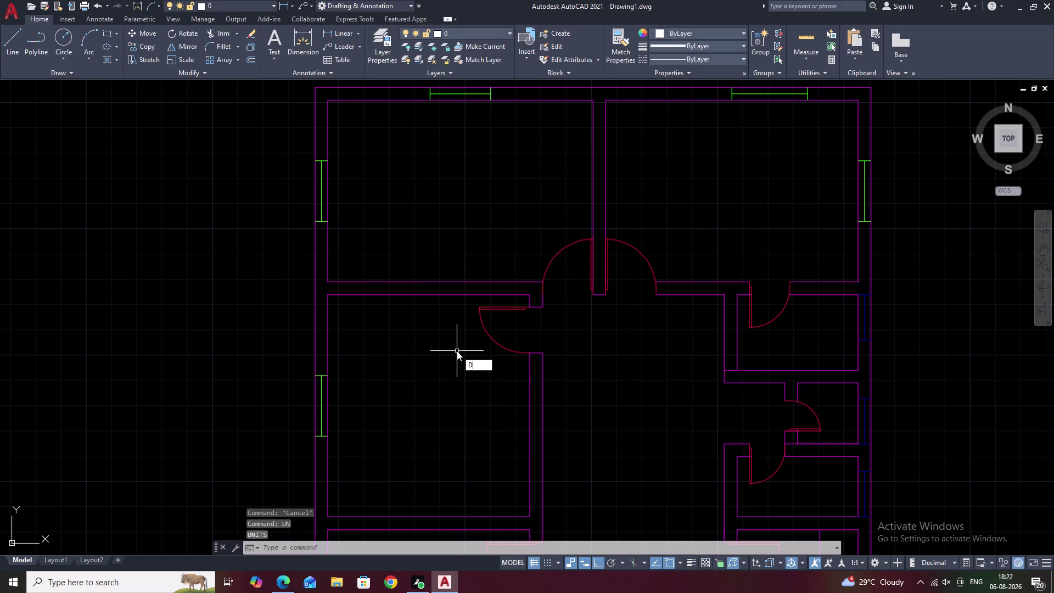
key(space)
click(633, 266)
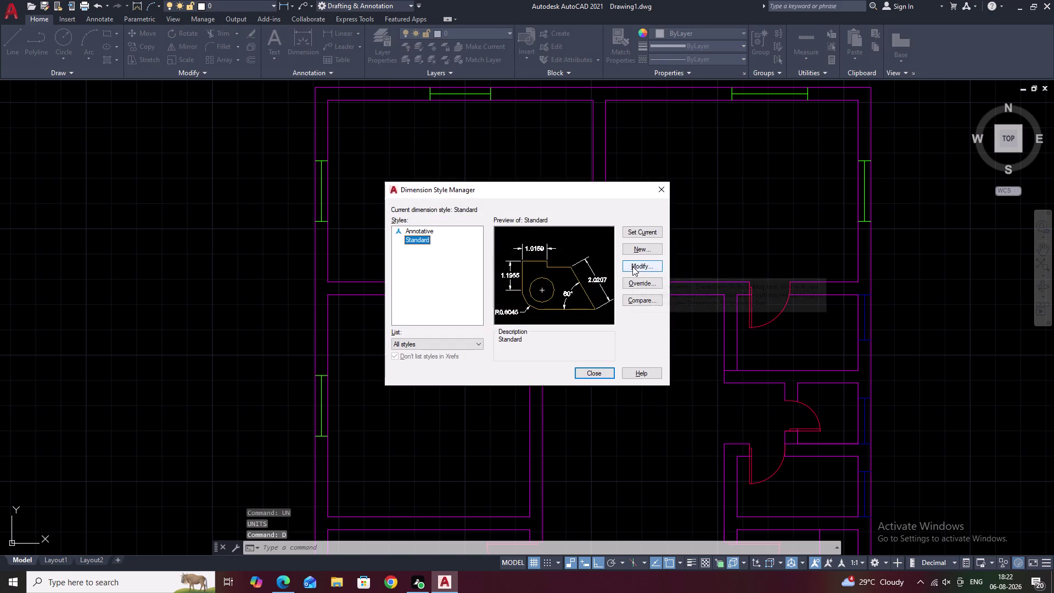
click(521, 169)
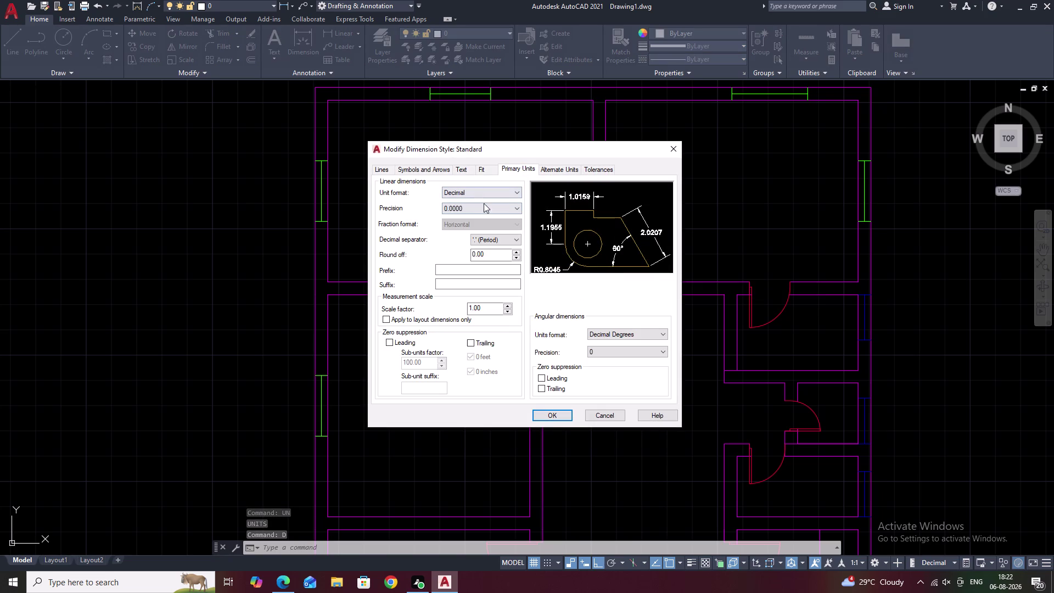
click(483, 209)
click(466, 232)
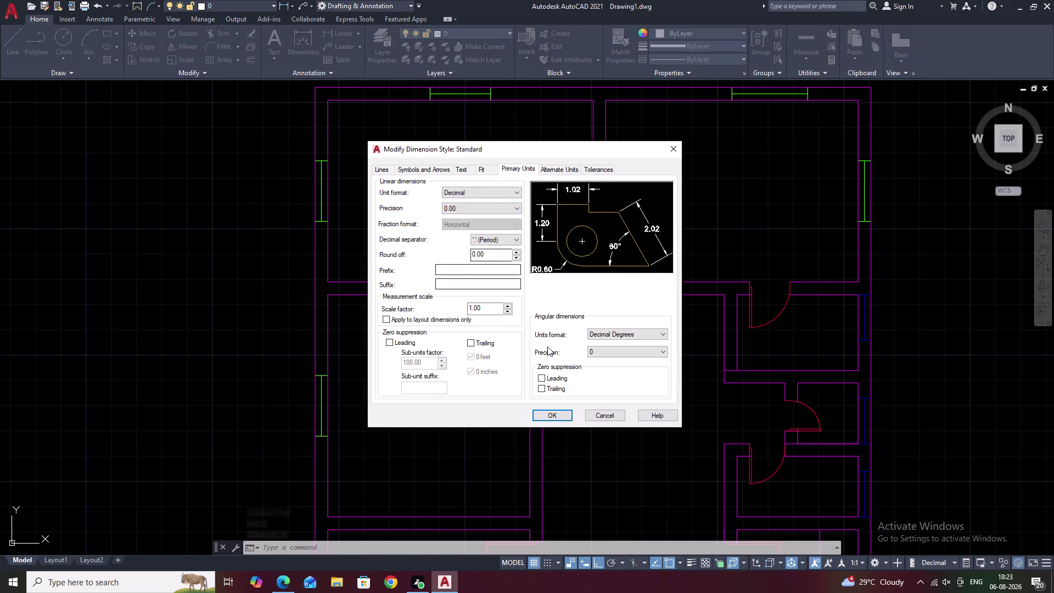
click(555, 412)
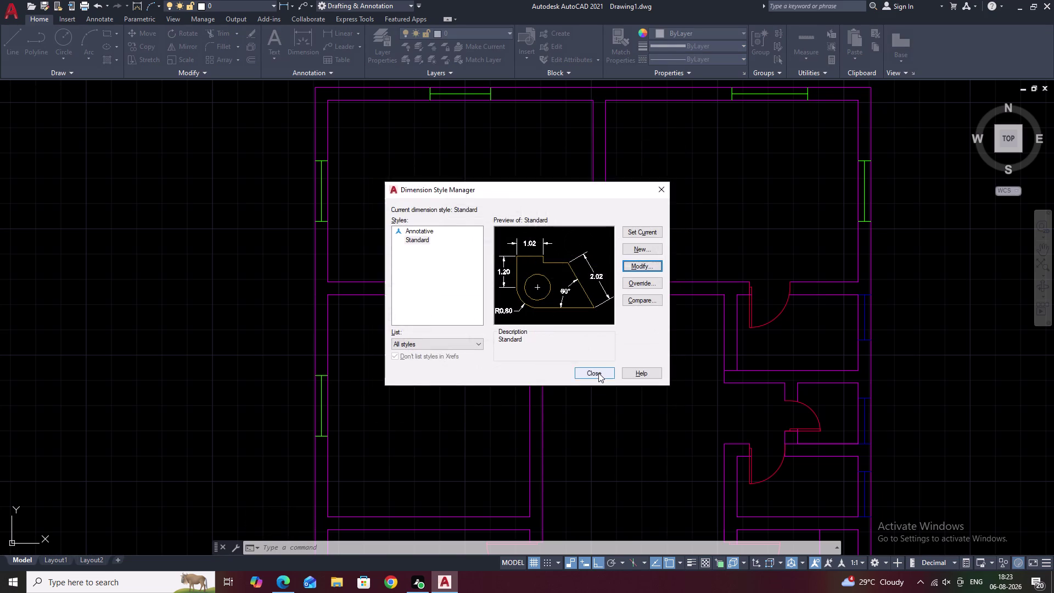
click(599, 373)
click(343, 35)
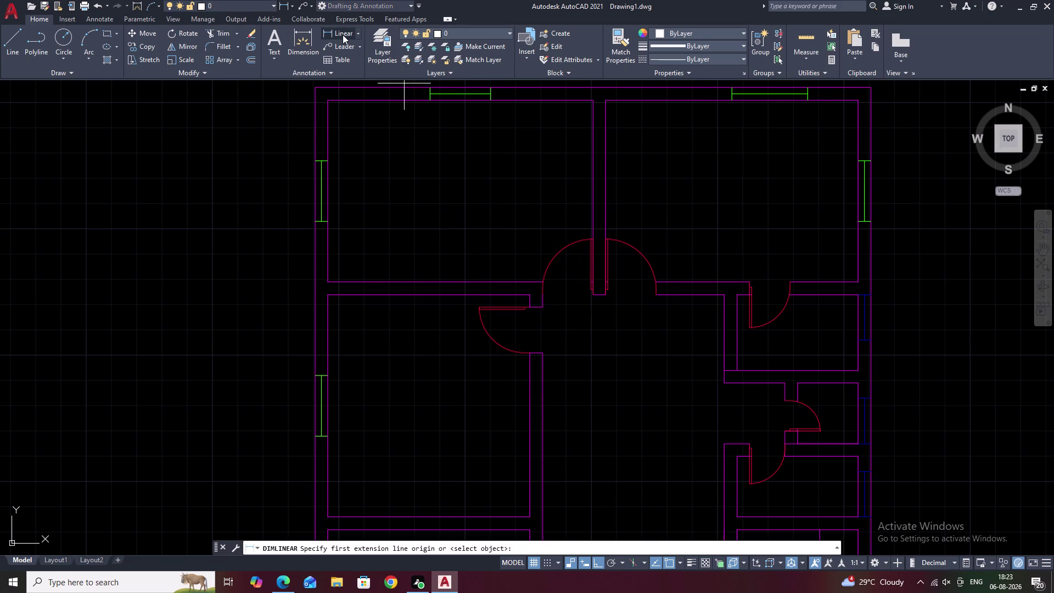
Dimension the top-left room with its 5.25 width and 3.60 height.
click(327, 101)
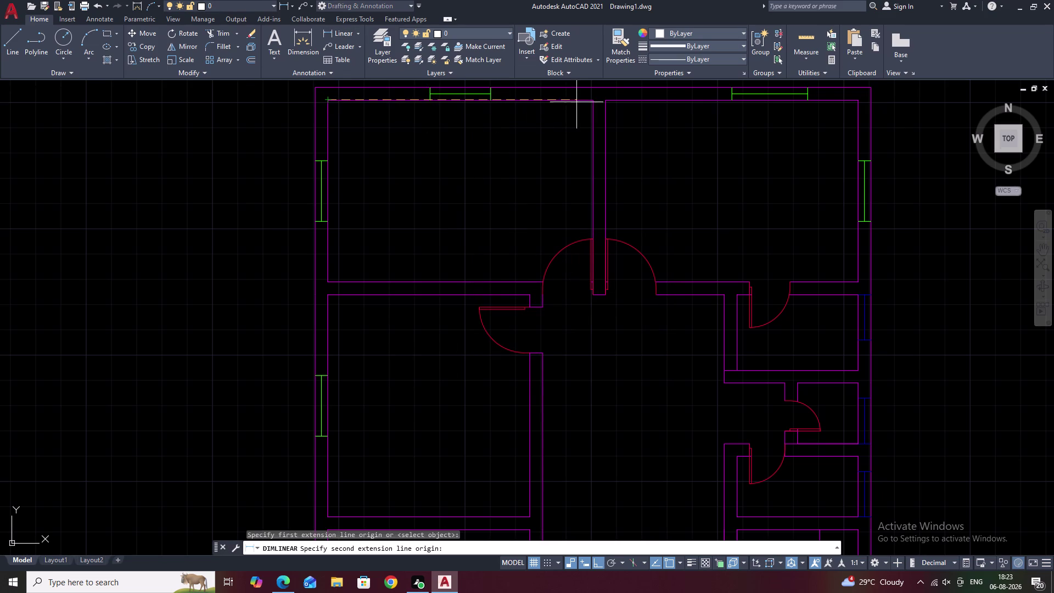
click(591, 100)
click(585, 130)
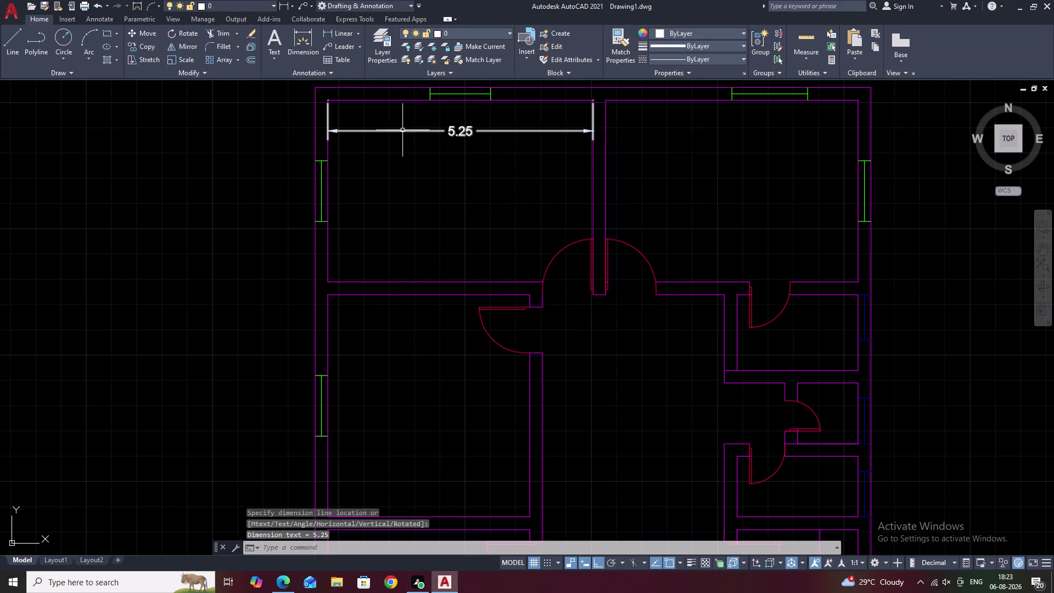
key(space)
click(330, 16)
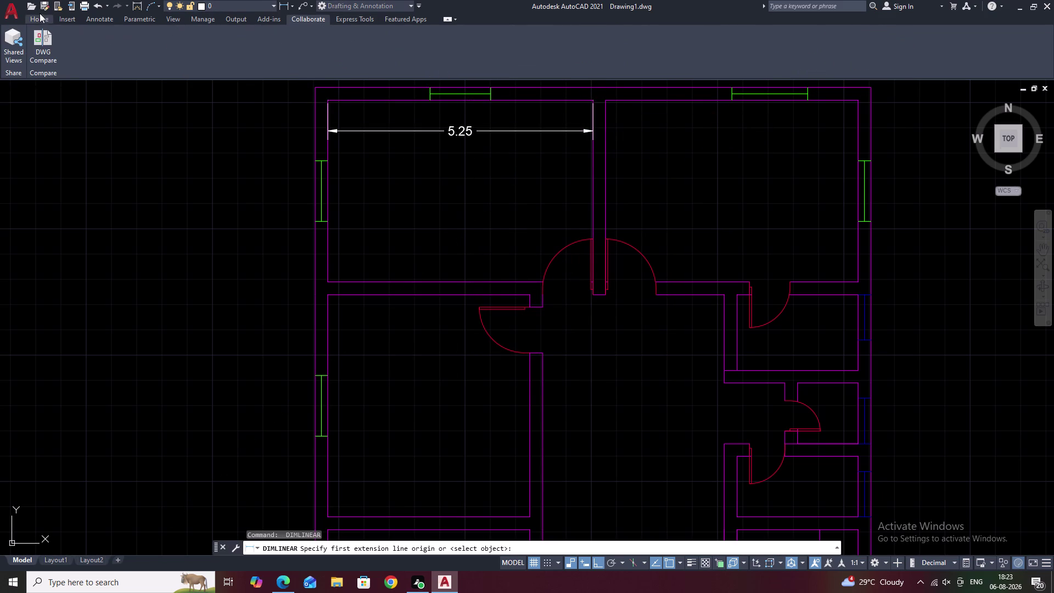
click(37, 15)
click(347, 30)
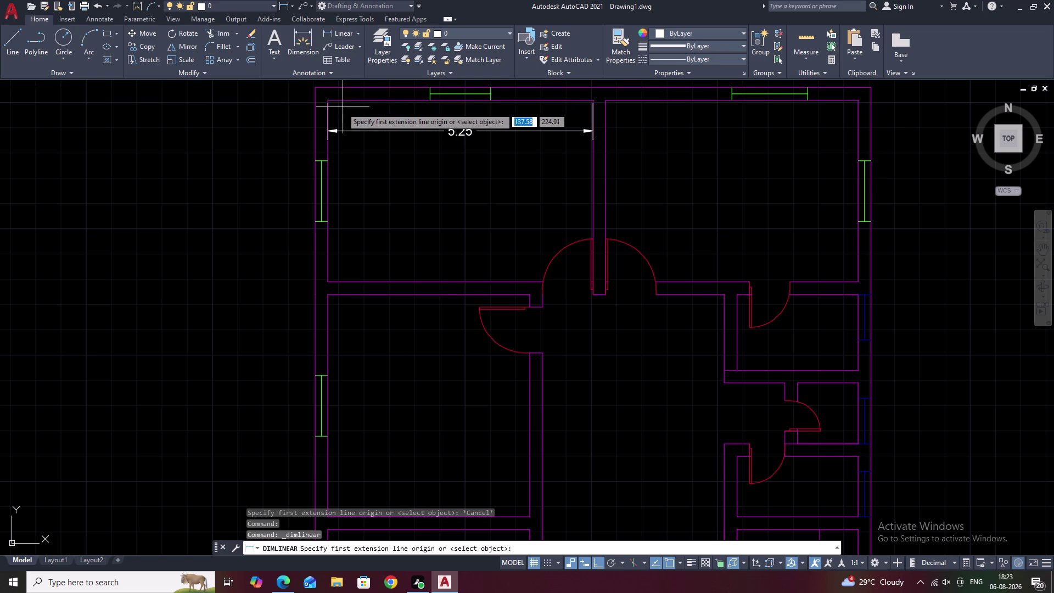
click(327, 103)
click(326, 281)
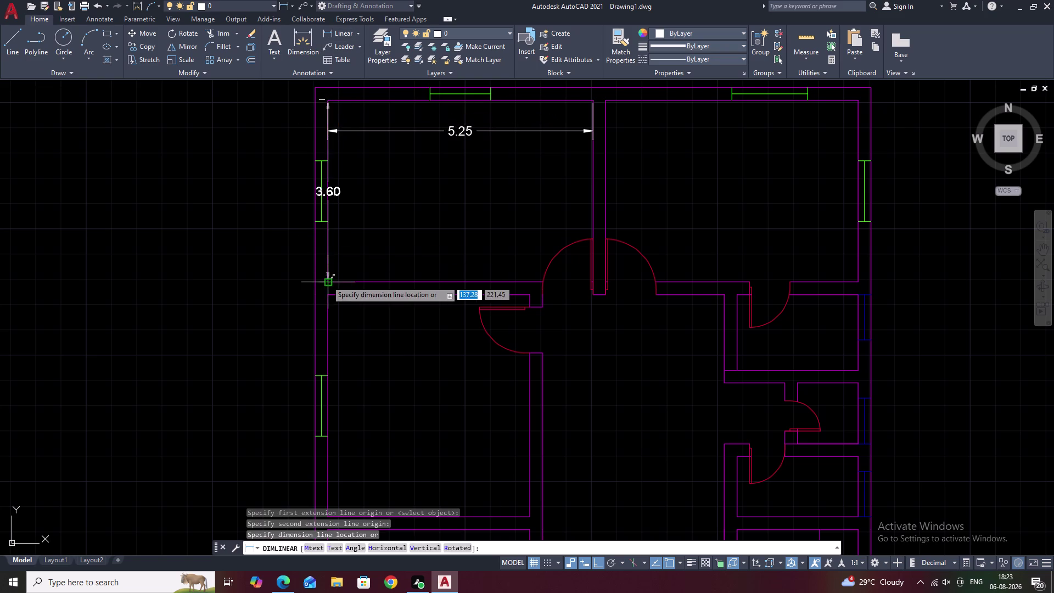
click(350, 279)
Add a 5.00 width dimension across the top-right room.
middle_drag(651, 178, 472, 196)
key(space)
key(space)
key(space)
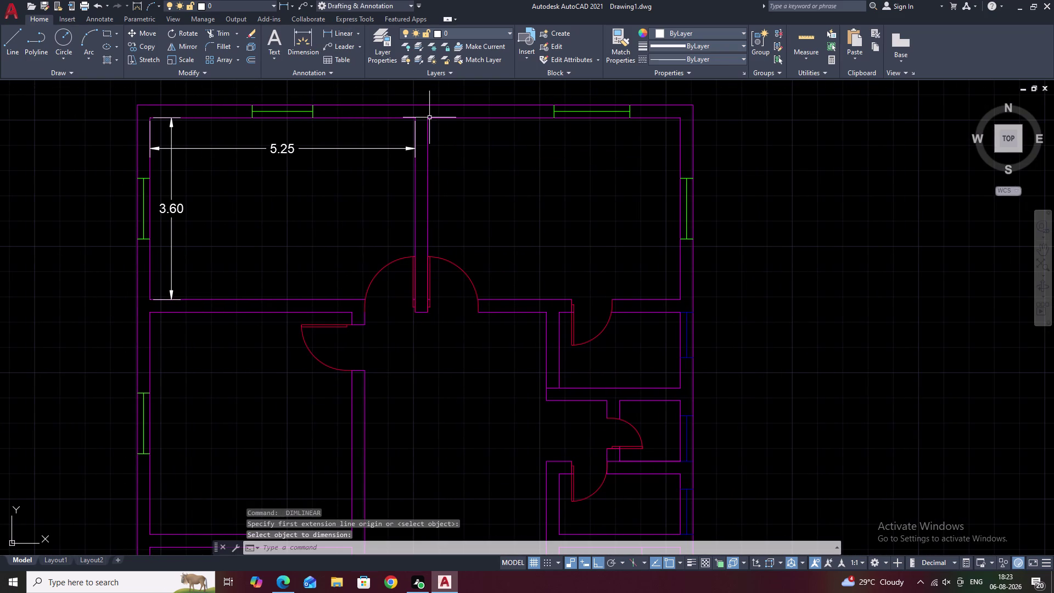
click(343, 33)
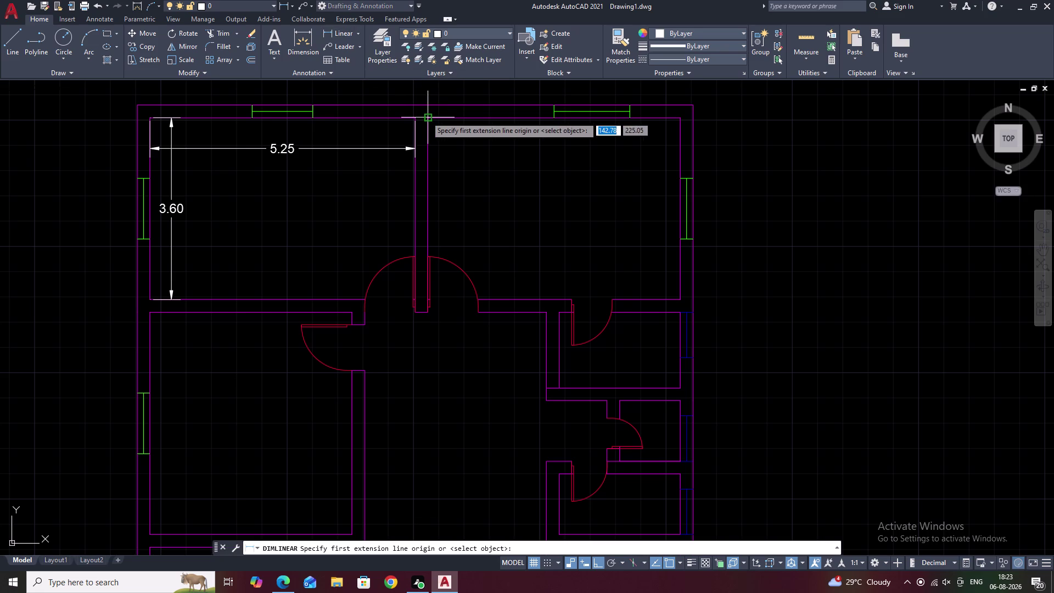
click(429, 118)
click(678, 120)
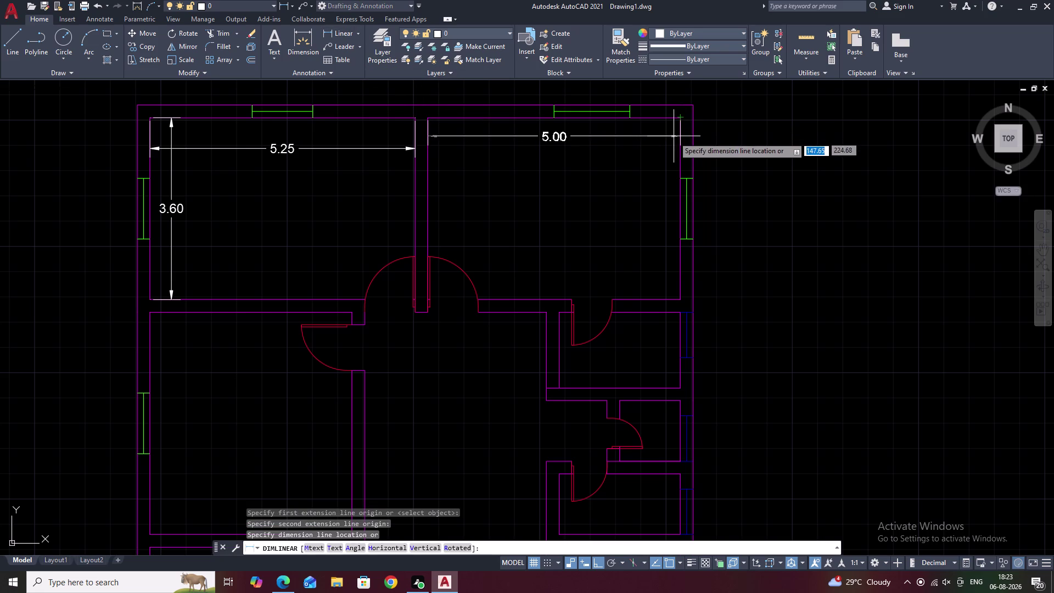
click(673, 140)
Add a 3.60 height dimension to the top-right room.
key(space)
key(space)
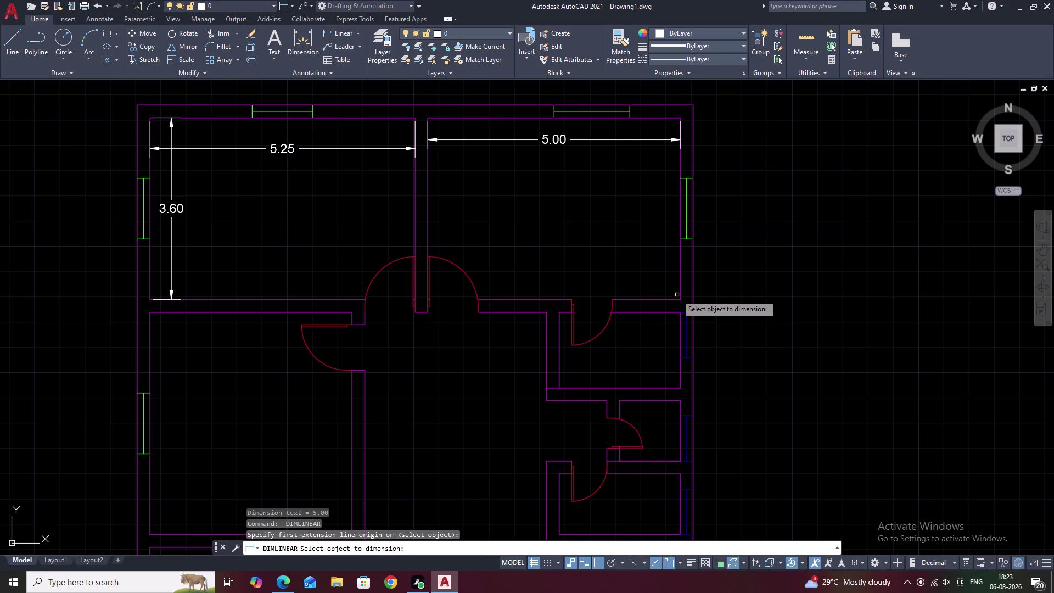
key(space)
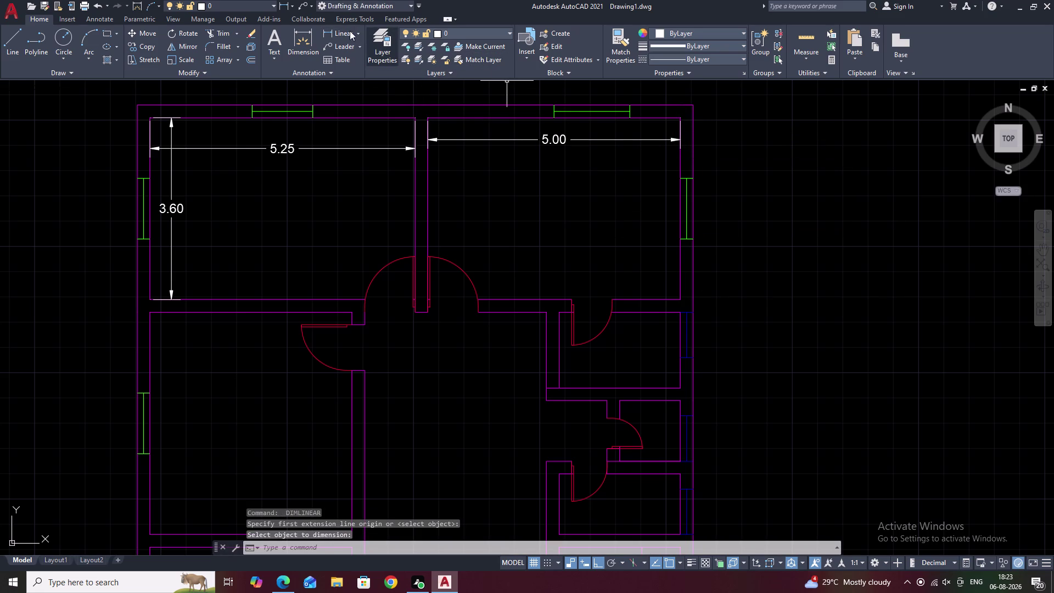
click(331, 28)
click(682, 298)
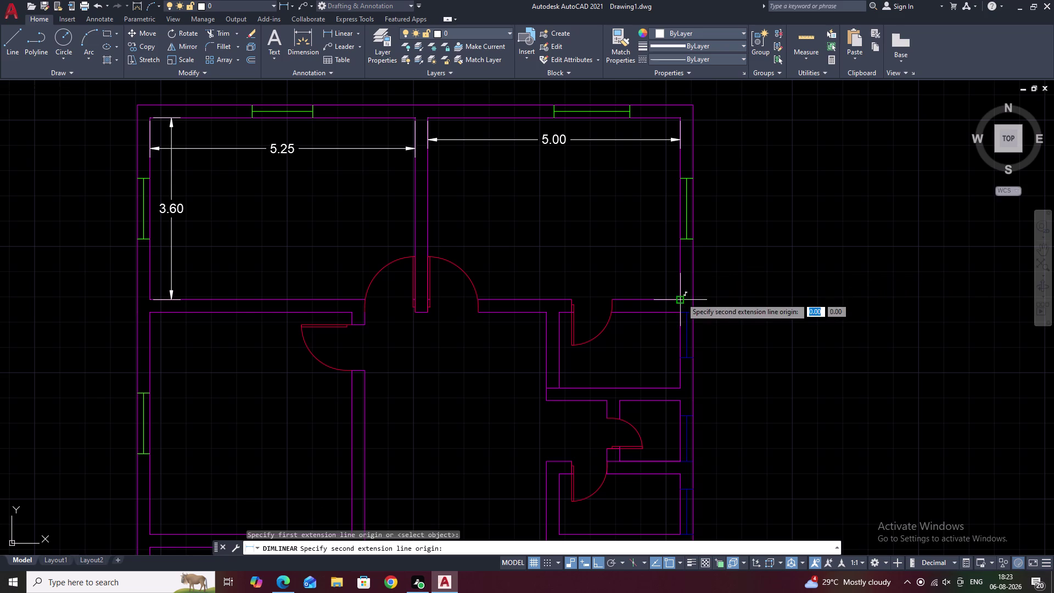
click(681, 119)
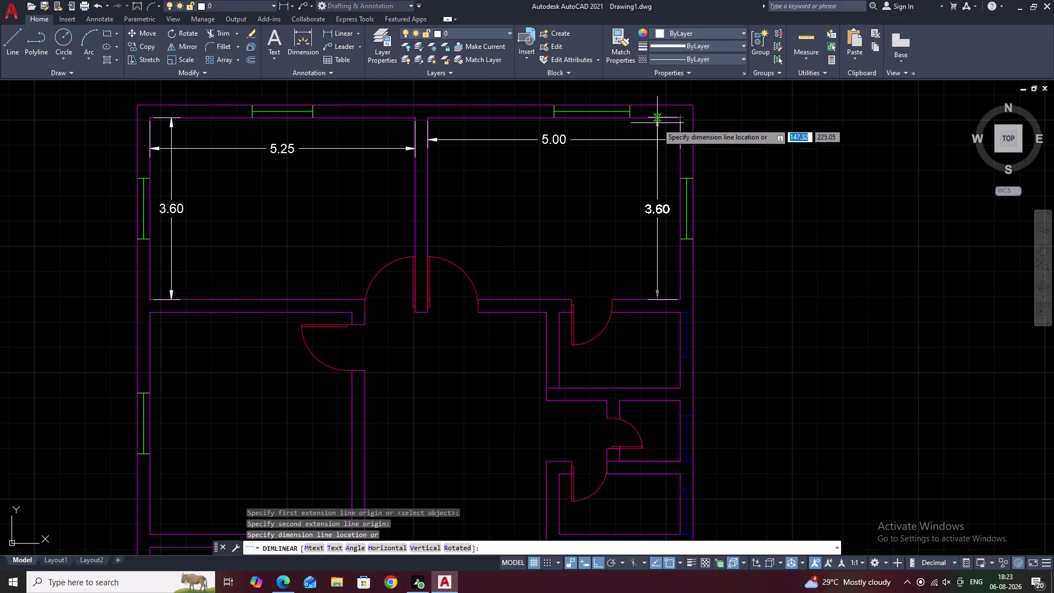
click(647, 124)
Dimension the middle-left room with its 4.40 height and 4.00 width.
middle_drag(634, 218, 649, 180)
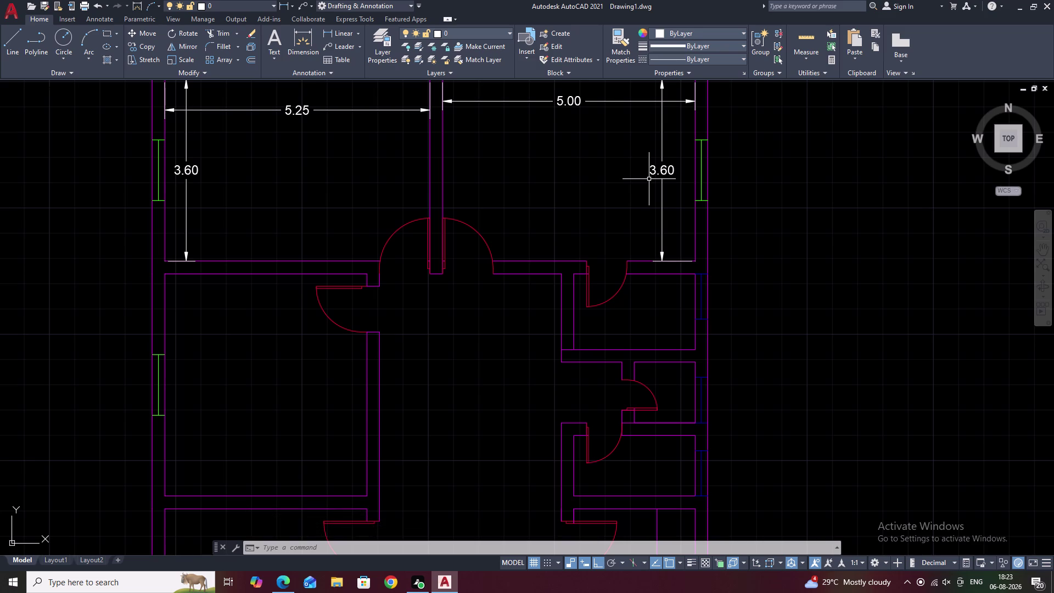
scroll(down, 3)
middle_drag(500, 186, 533, 167)
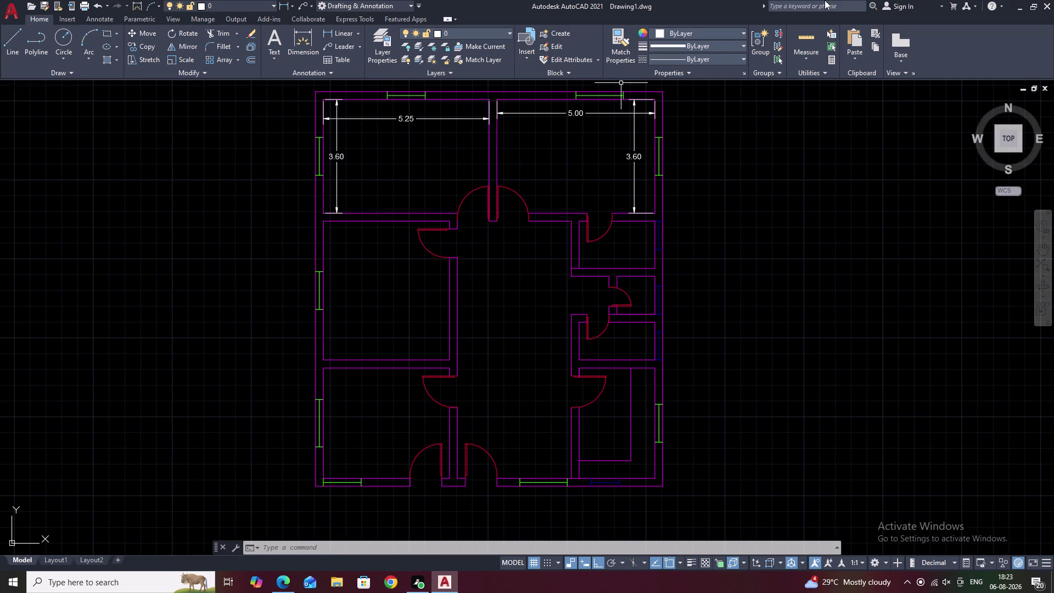
click(344, 31)
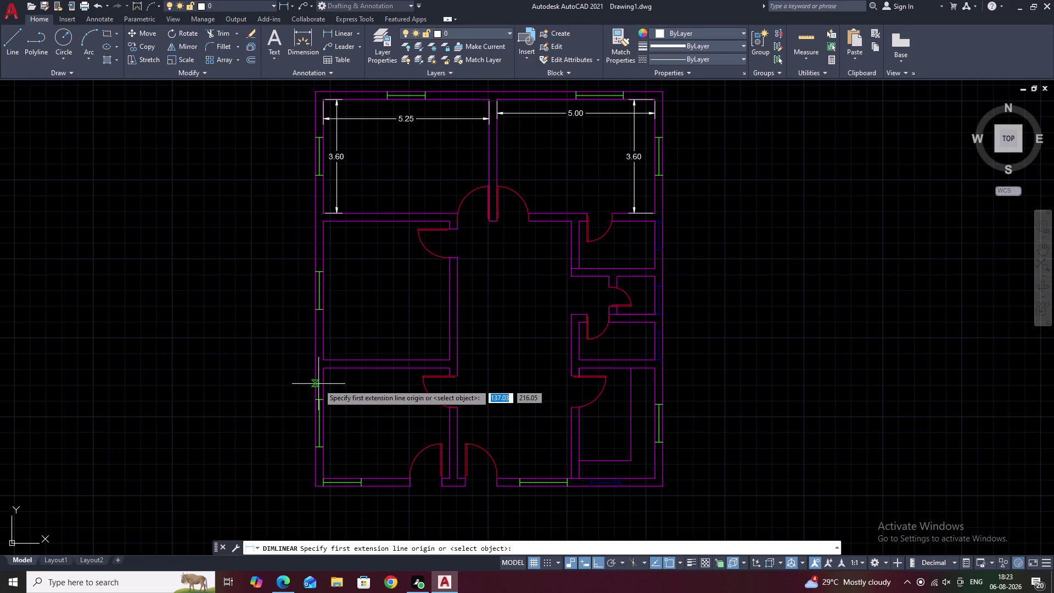
click(324, 360)
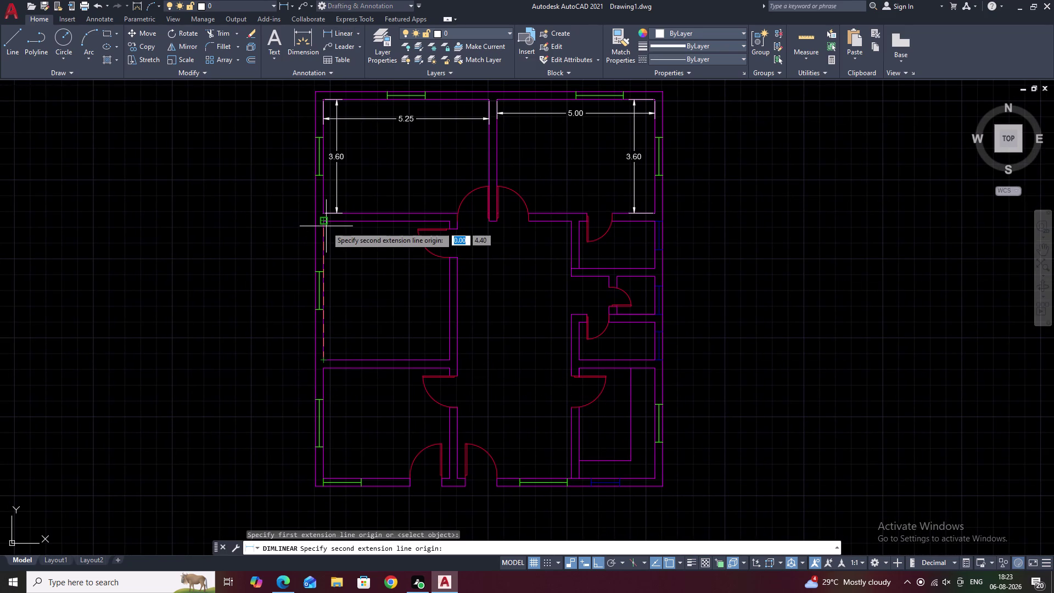
click(322, 220)
click(339, 227)
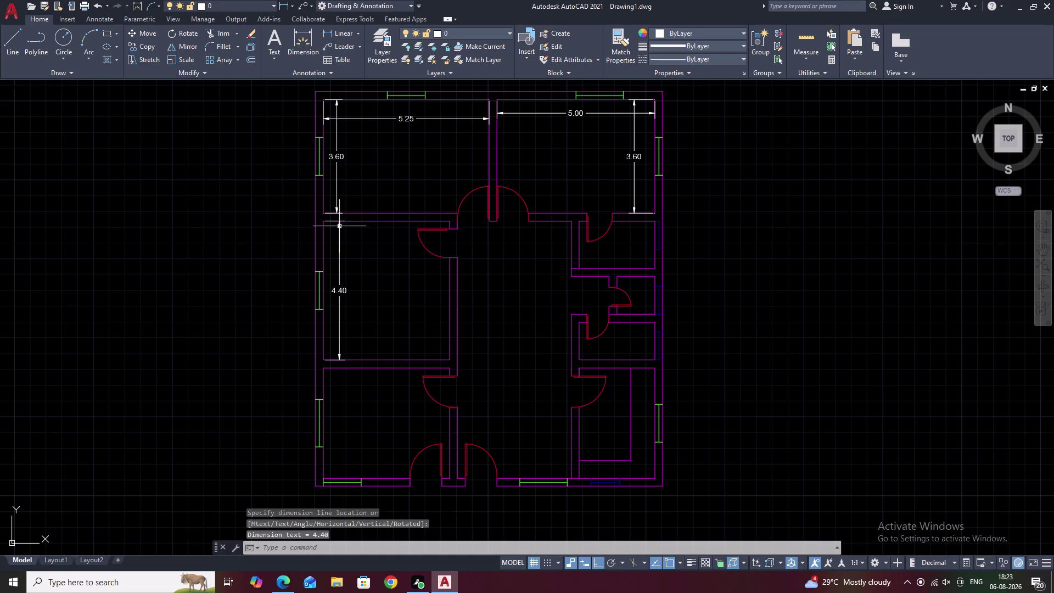
key(space)
click(453, 358)
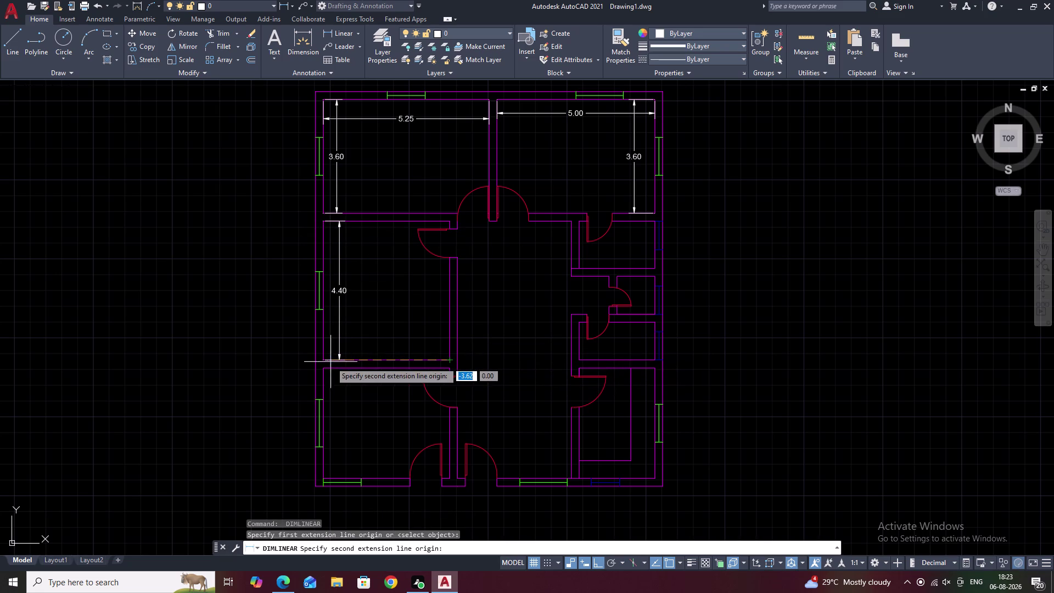
click(323, 361)
click(330, 342)
Dimension the lower-left room's 4.00 width and 3.50 height.
middle_drag(403, 366, 414, 294)
key(space)
scroll(up, 3)
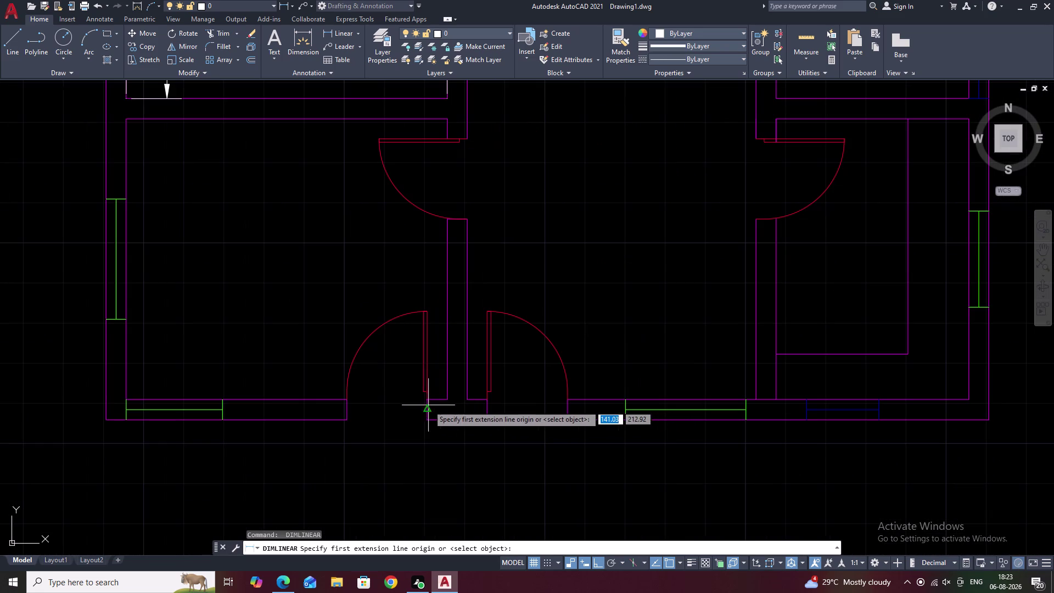
click(446, 399)
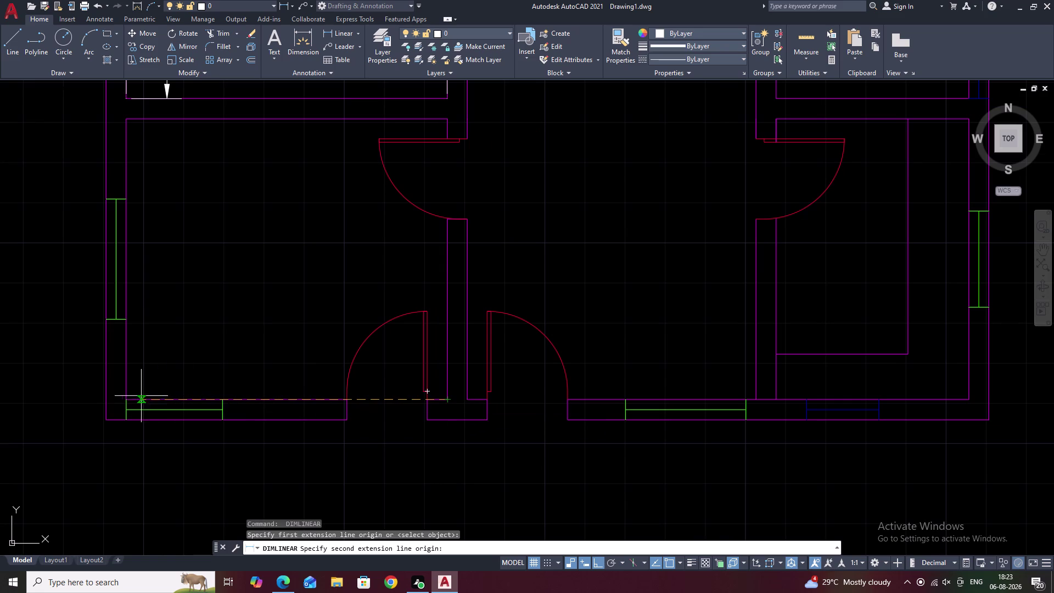
click(122, 398)
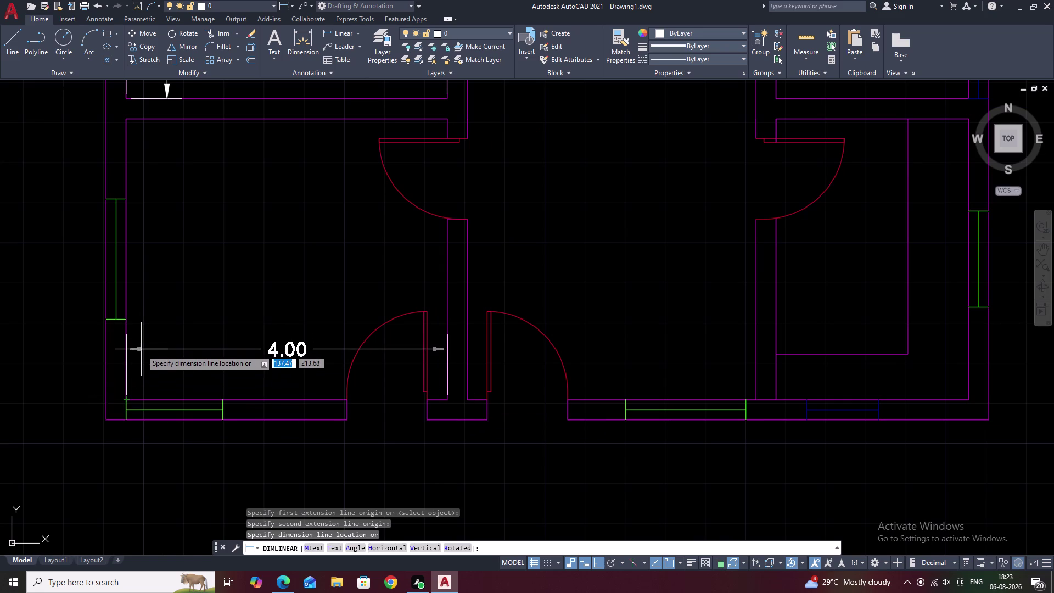
click(159, 265)
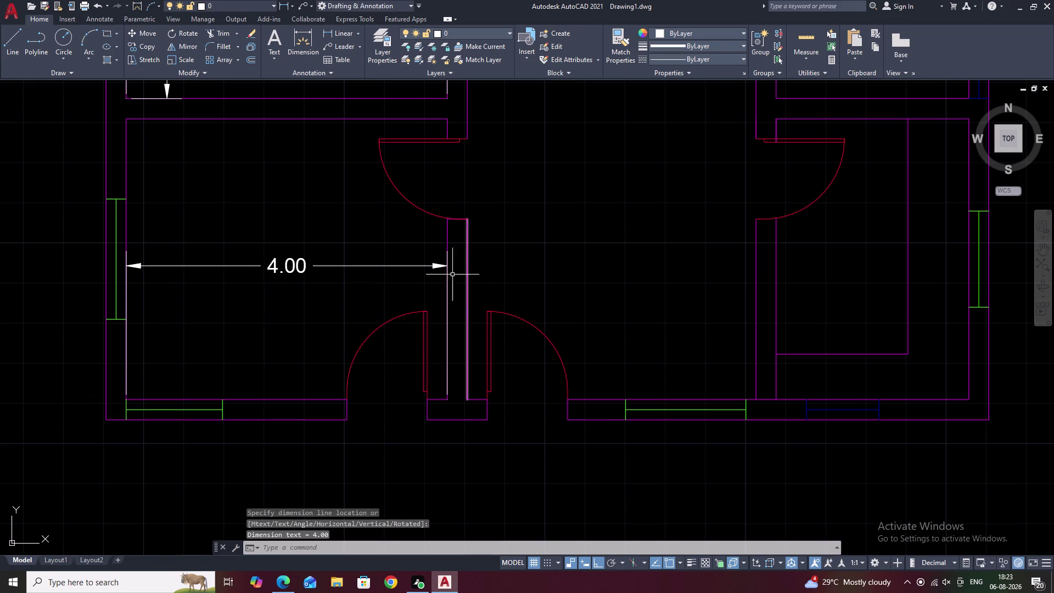
key(space)
click(127, 117)
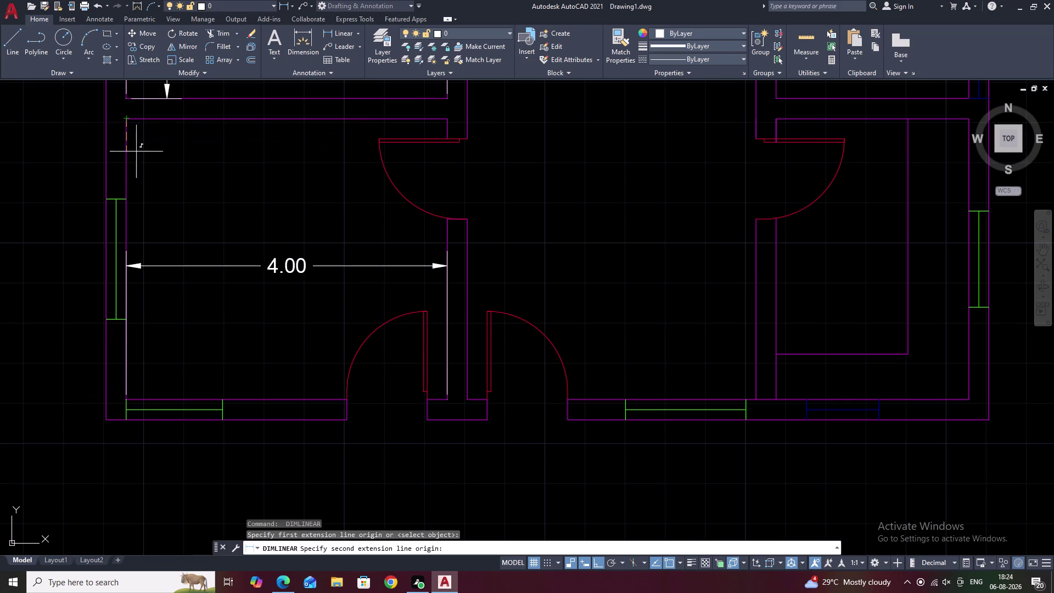
click(127, 399)
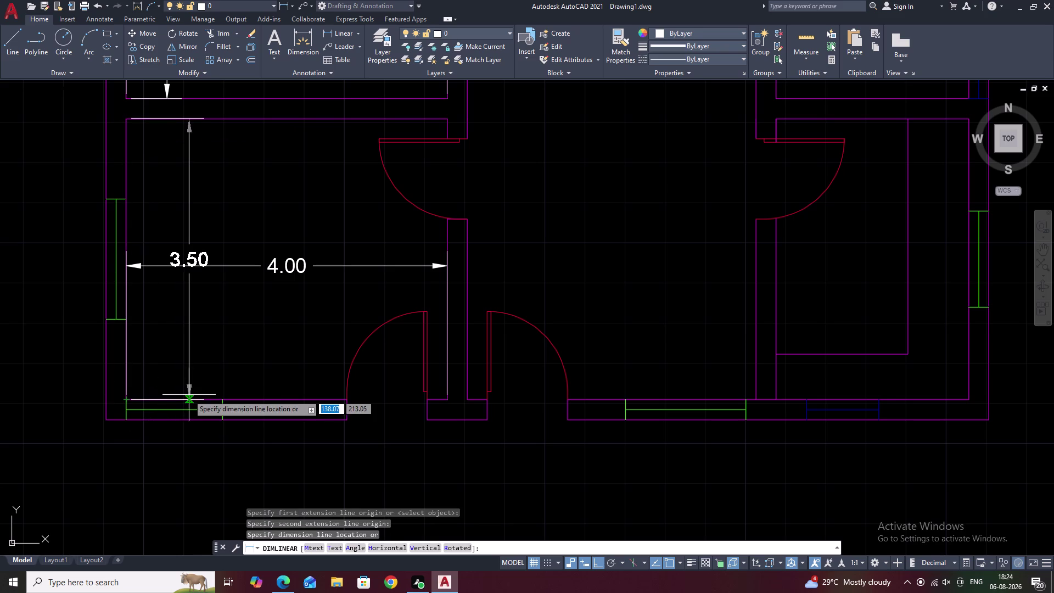
click(182, 393)
Grip-move the lower-left 4.00 dimension line down below the 3.50 text.
click(305, 262)
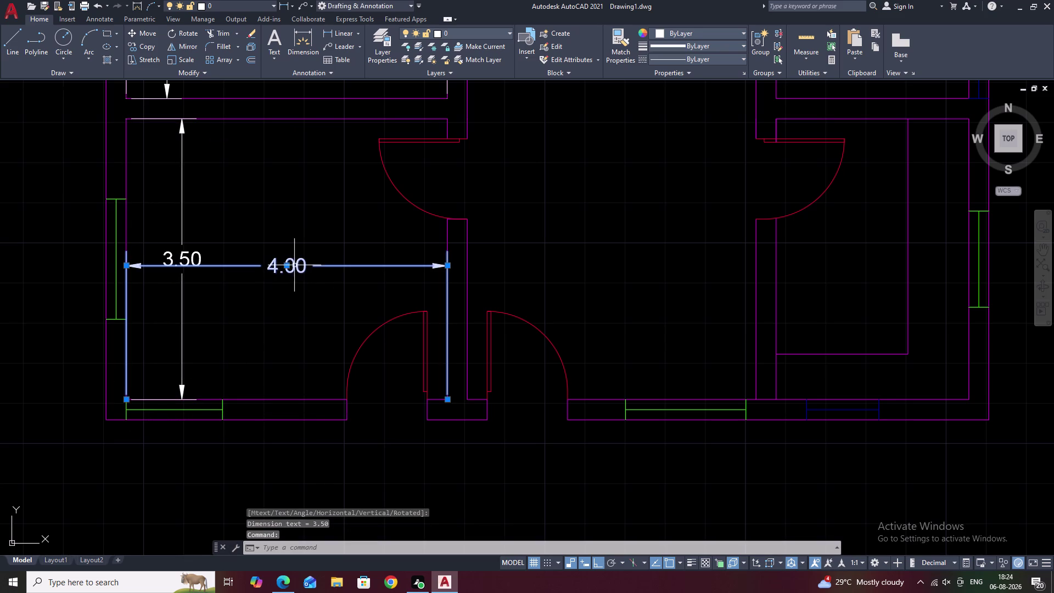
click(288, 266)
click(280, 296)
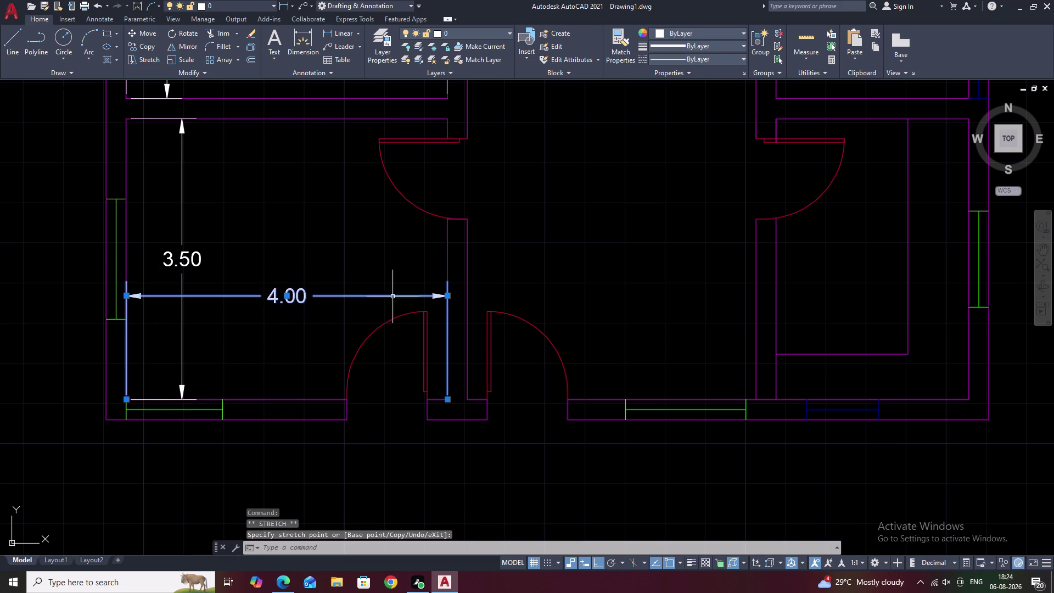
key(Escape)
scroll(down, 3)
middle_drag(542, 287, 518, 295)
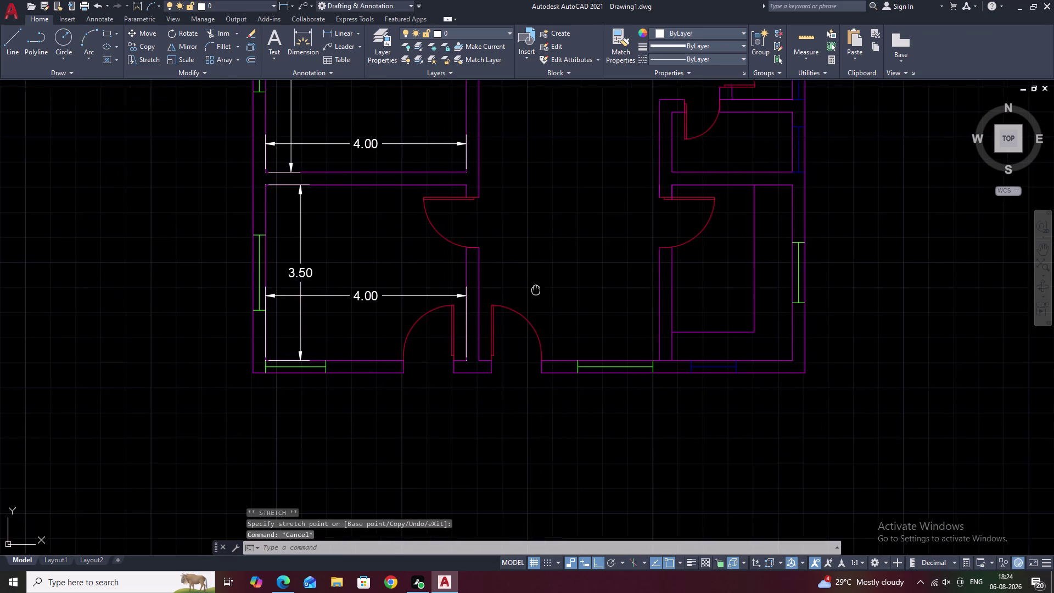
middle_drag(518, 296, 370, 322)
scroll(down, 3)
middle_drag(385, 299, 300, 338)
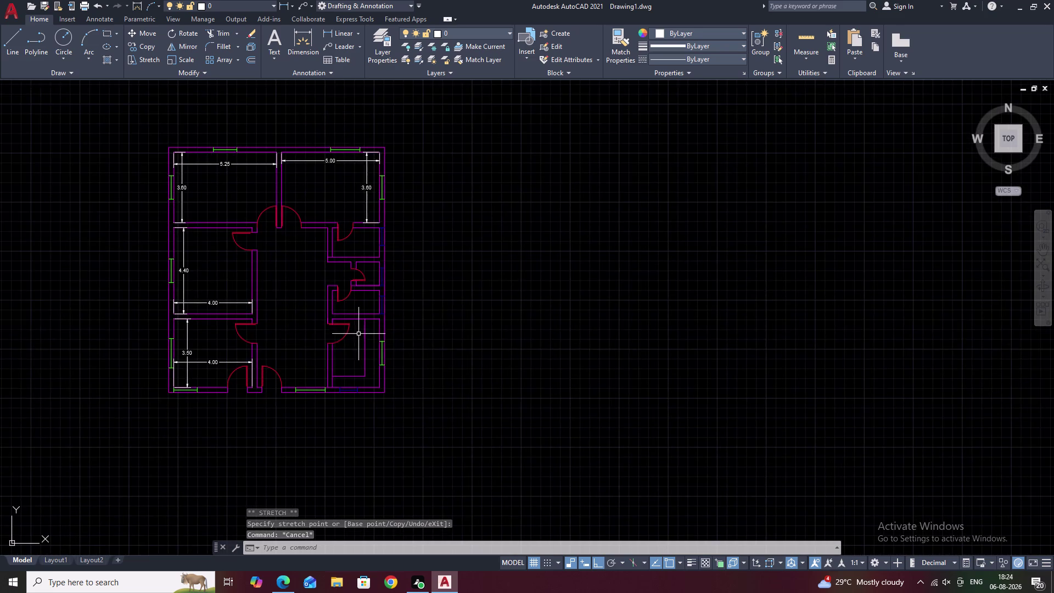
scroll(up, 3)
middle_drag(361, 345, 364, 315)
Add the 2.40 width dimension along the bottom right-hand room's lower wall.
key(space)
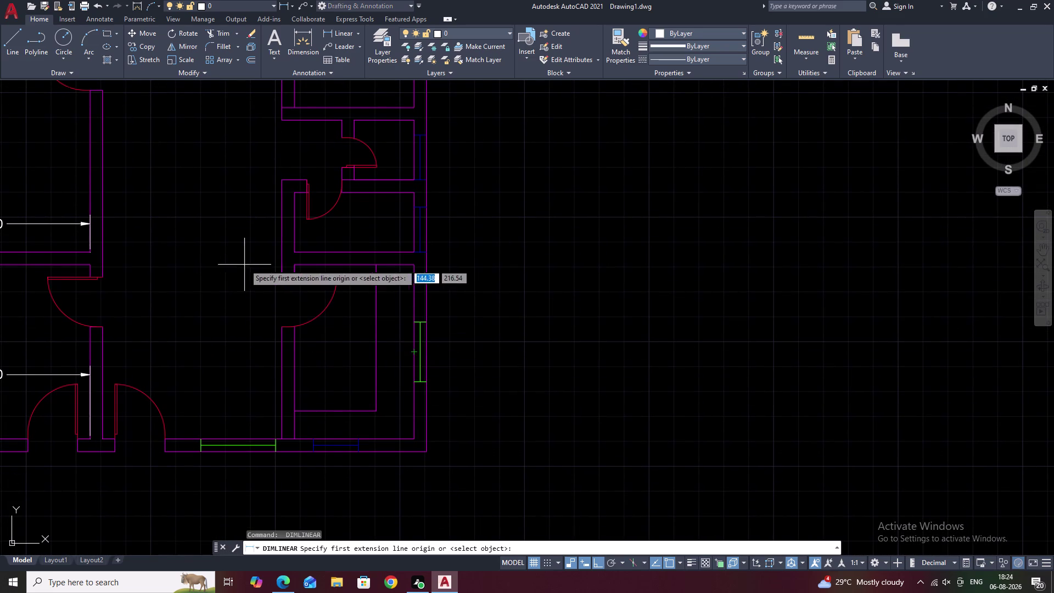
click(295, 267)
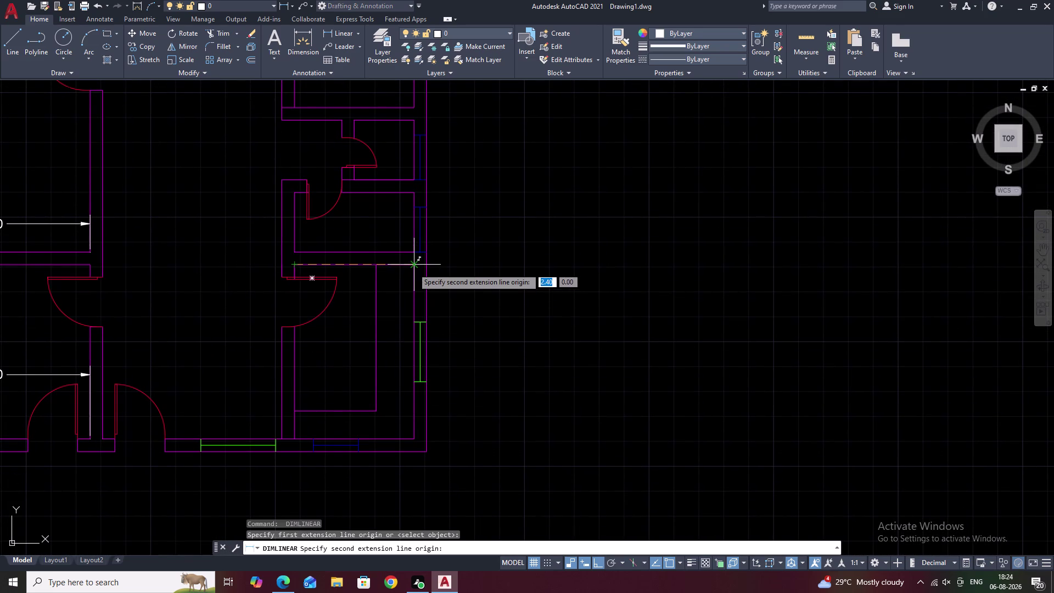
click(413, 266)
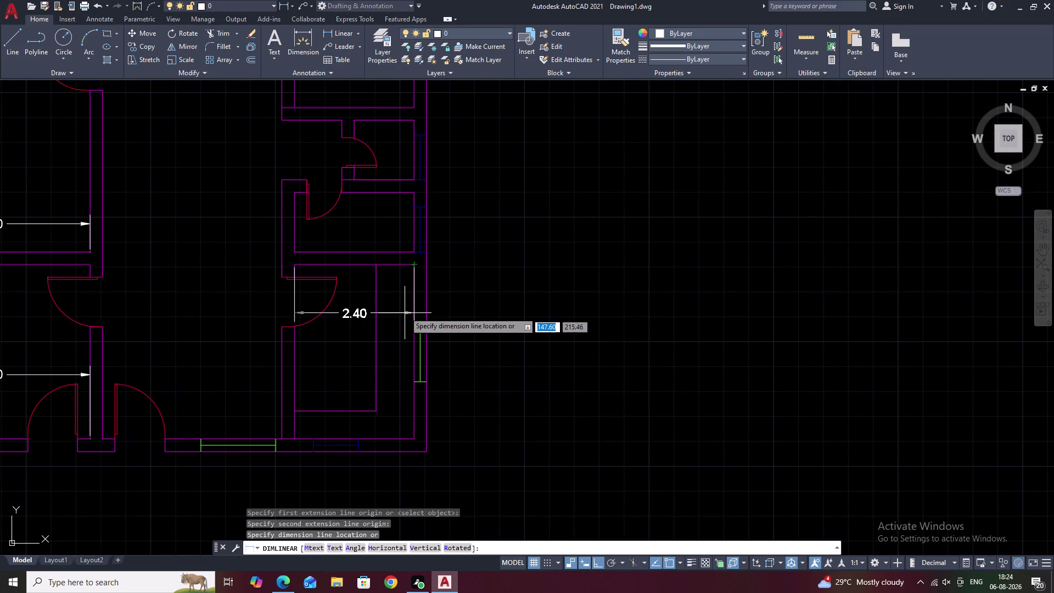
key(Escape)
key(space)
click(415, 440)
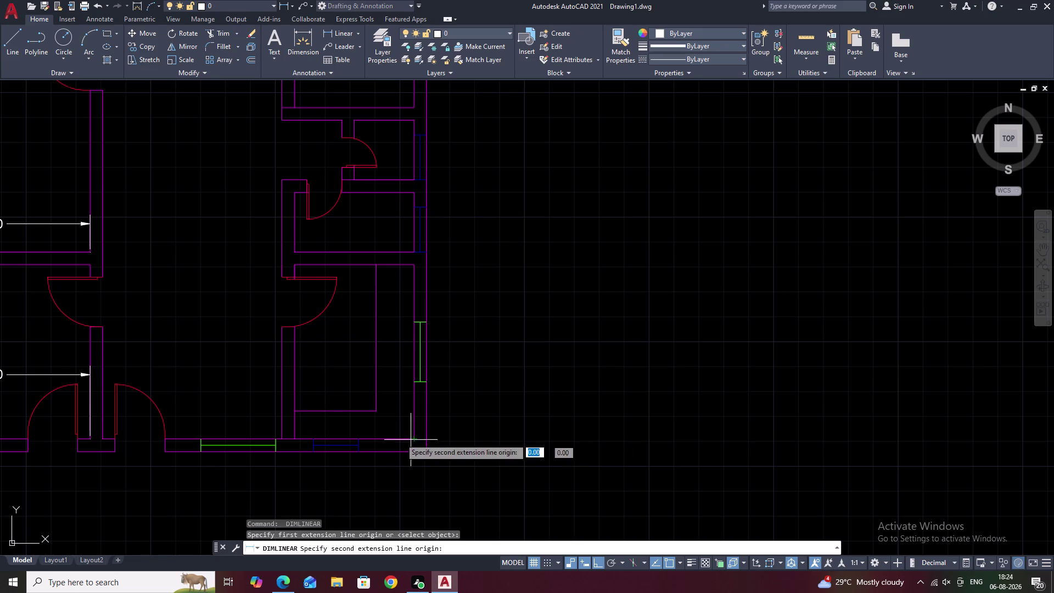
click(296, 438)
click(301, 429)
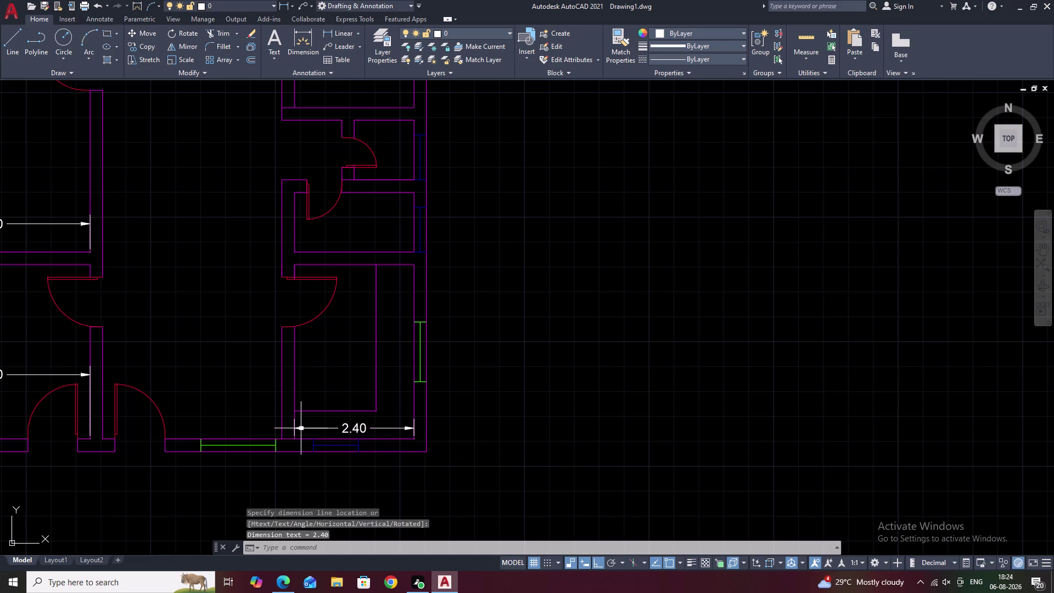
Add the 3.50 height dimension to the bottom right-hand room.
key(space)
click(416, 265)
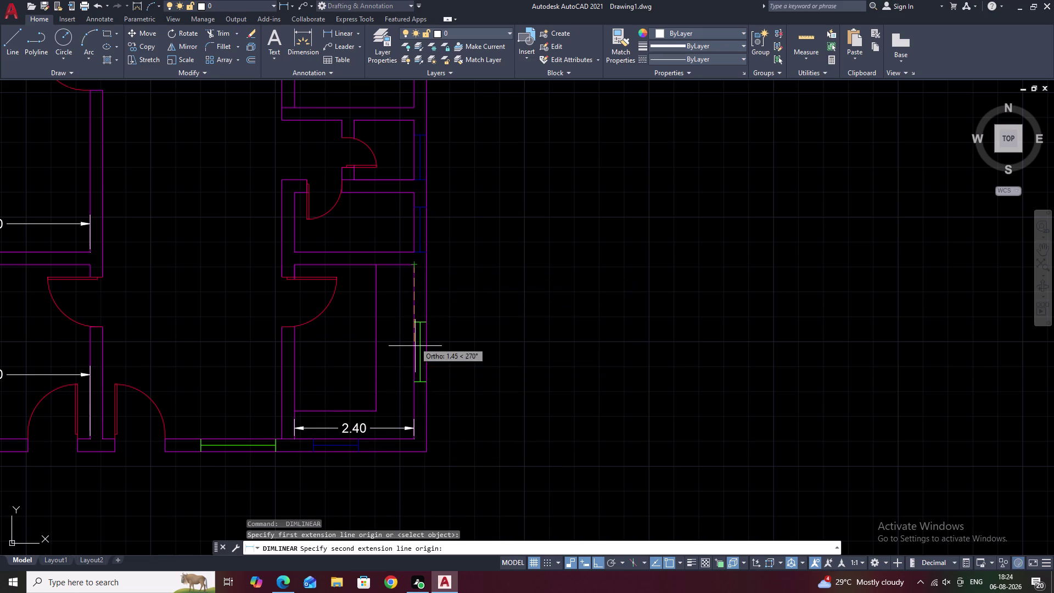
click(413, 435)
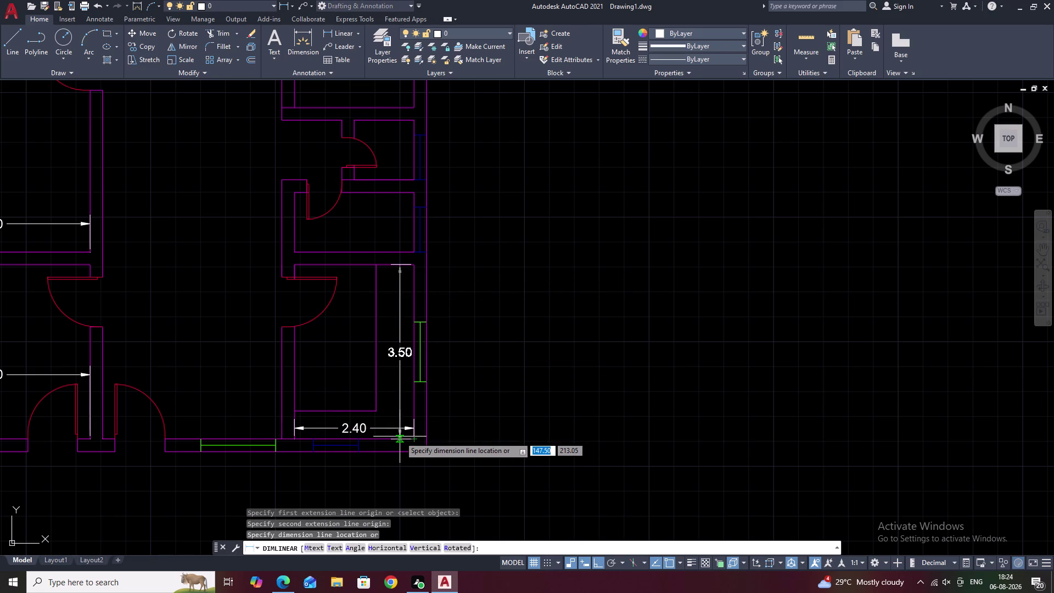
click(395, 437)
key(space)
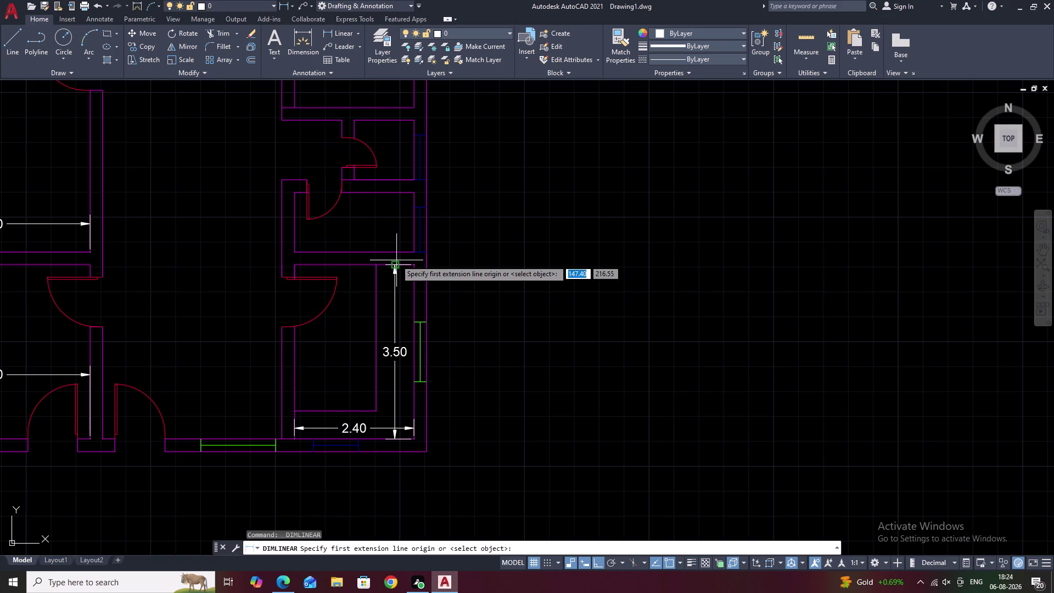
middle_drag(395, 260, 428, 397)
scroll(up, 3)
key(space)
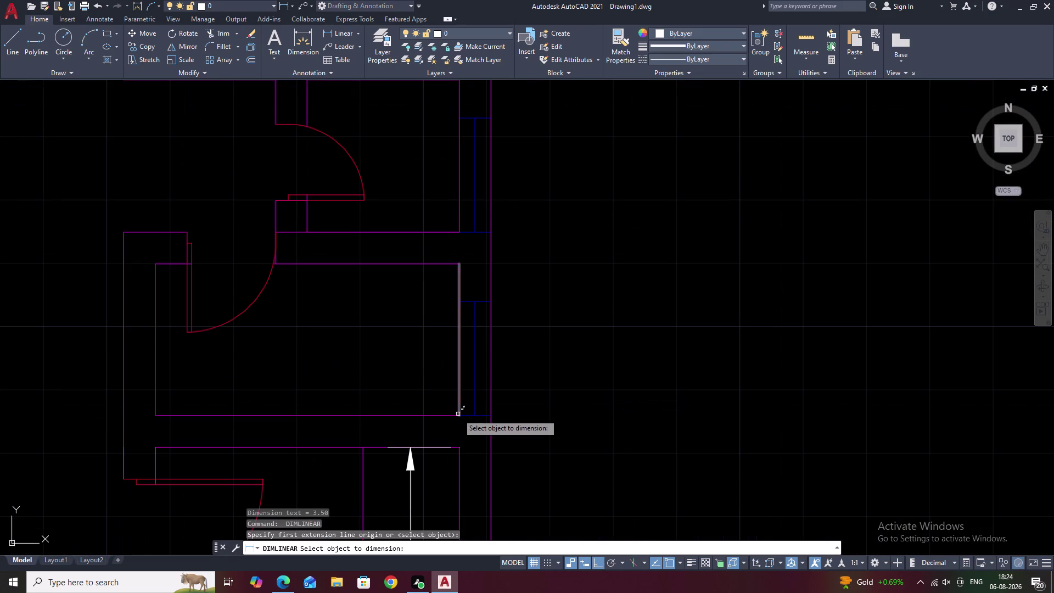
key(Escape)
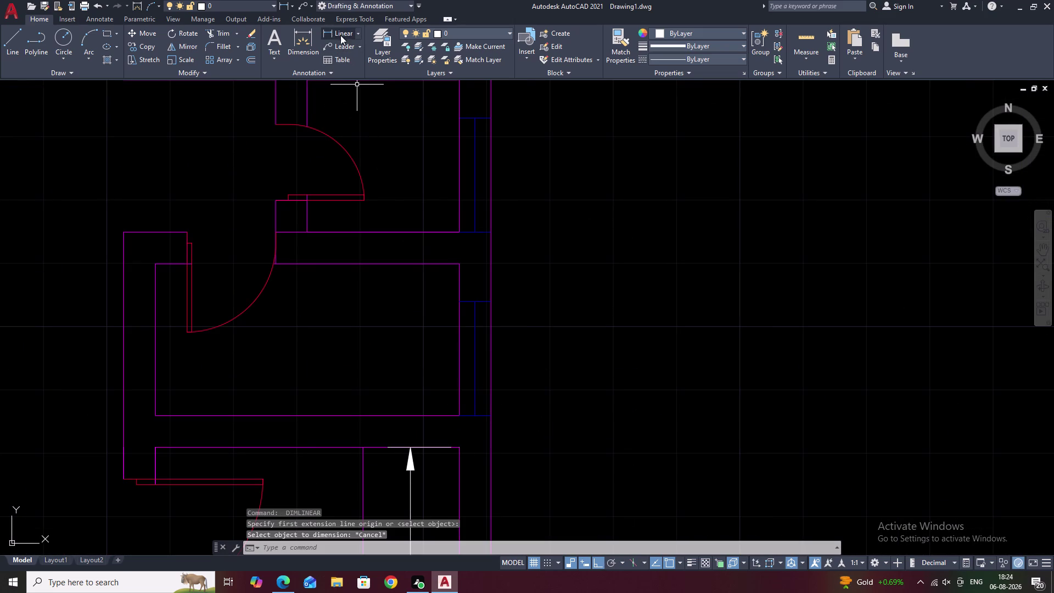
Dimension the room above with a 2.40 width and 1.20 height.
click(340, 34)
click(460, 412)
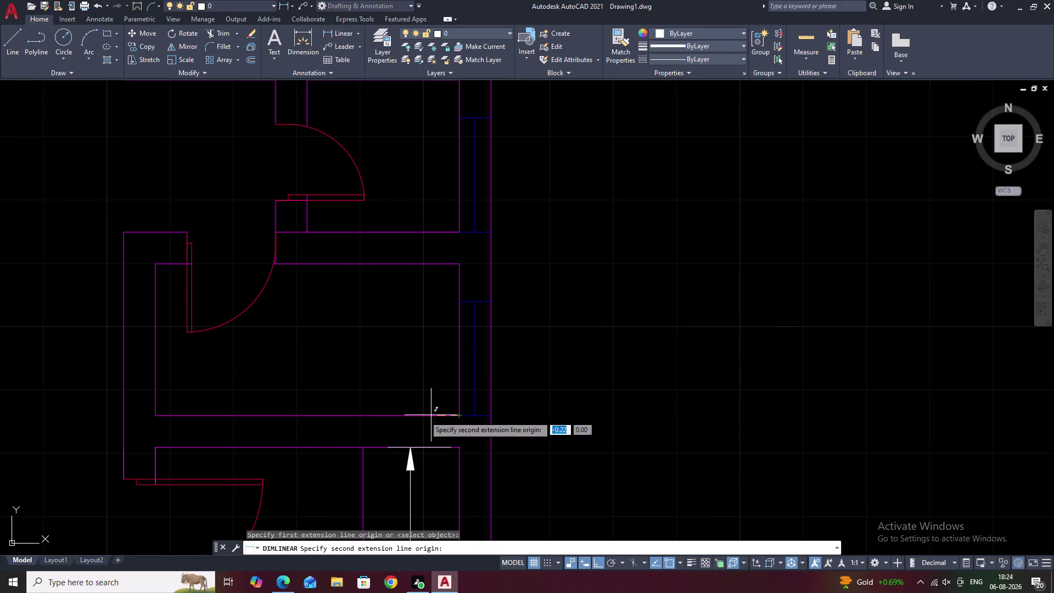
click(155, 414)
click(160, 392)
key(space)
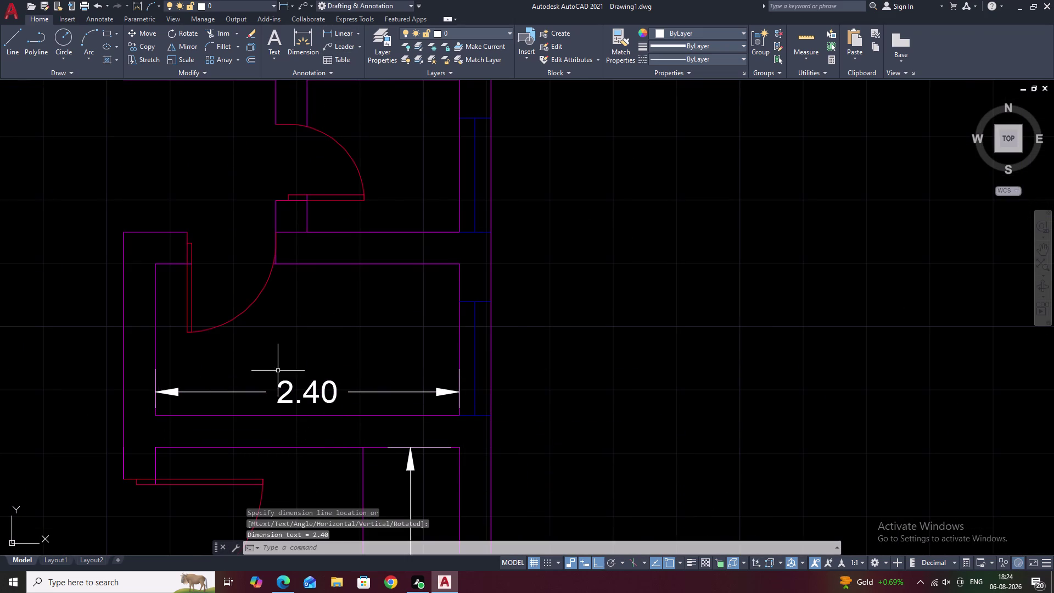
click(459, 265)
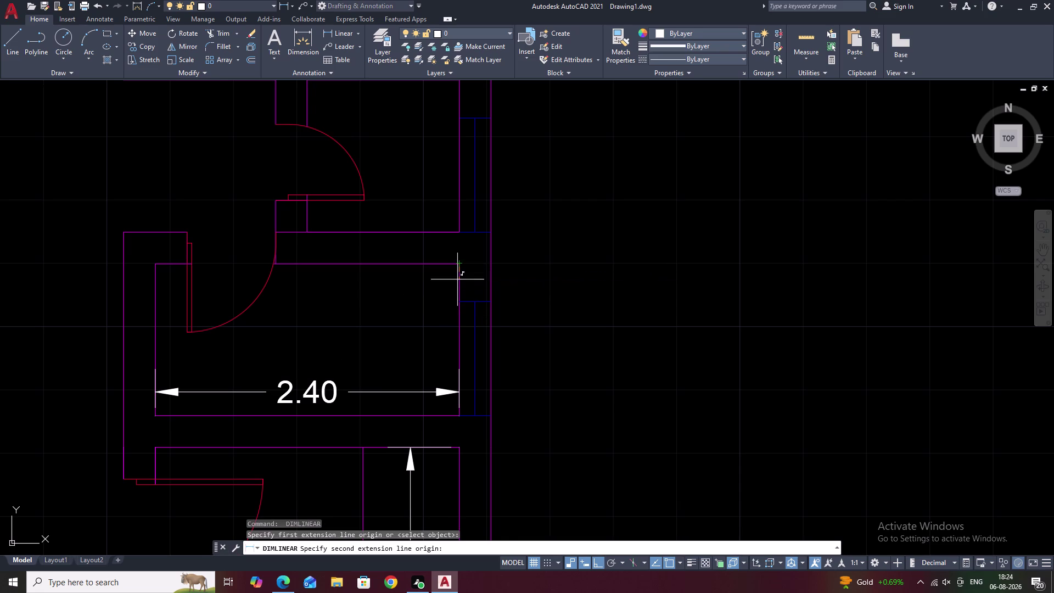
click(461, 420)
double_click(404, 418)
Dimension the small room's 1.20 height and 1.20 width, then zoom out.
middle_drag(441, 220, 451, 402)
key(space)
click(467, 411)
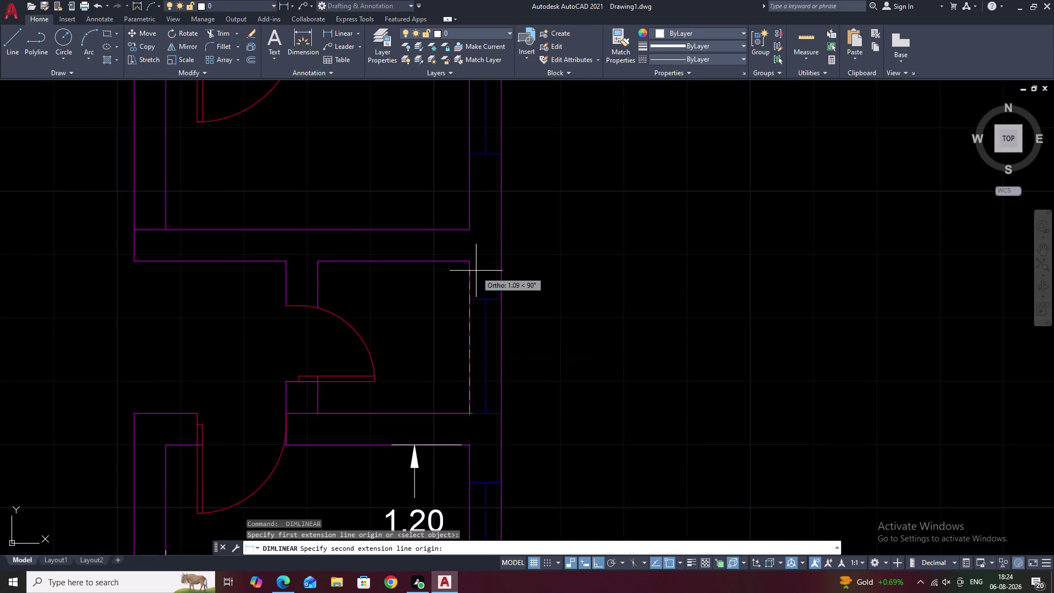
click(471, 263)
click(438, 272)
key(space)
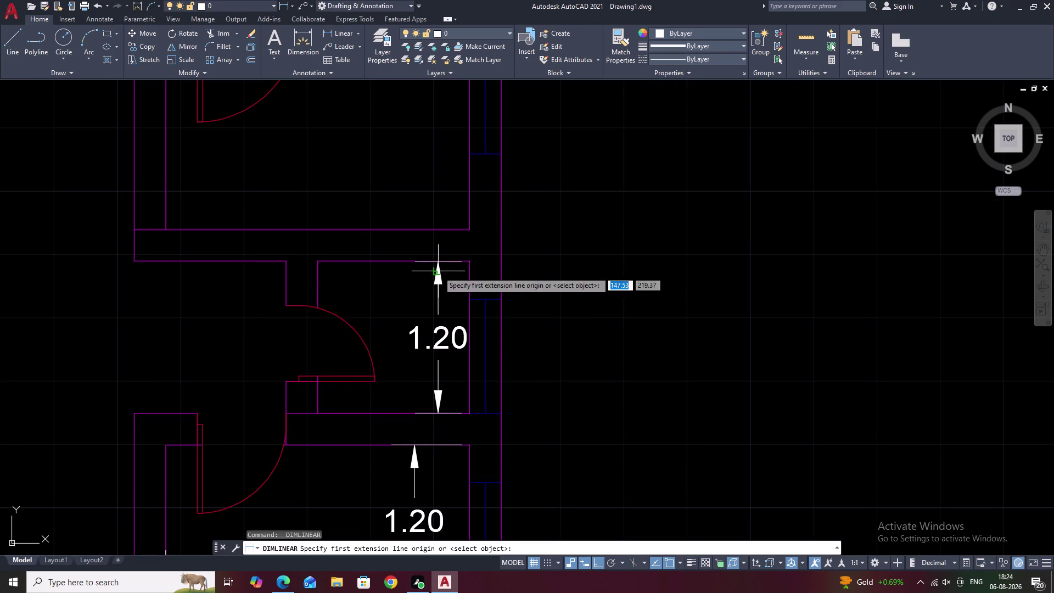
click(319, 262)
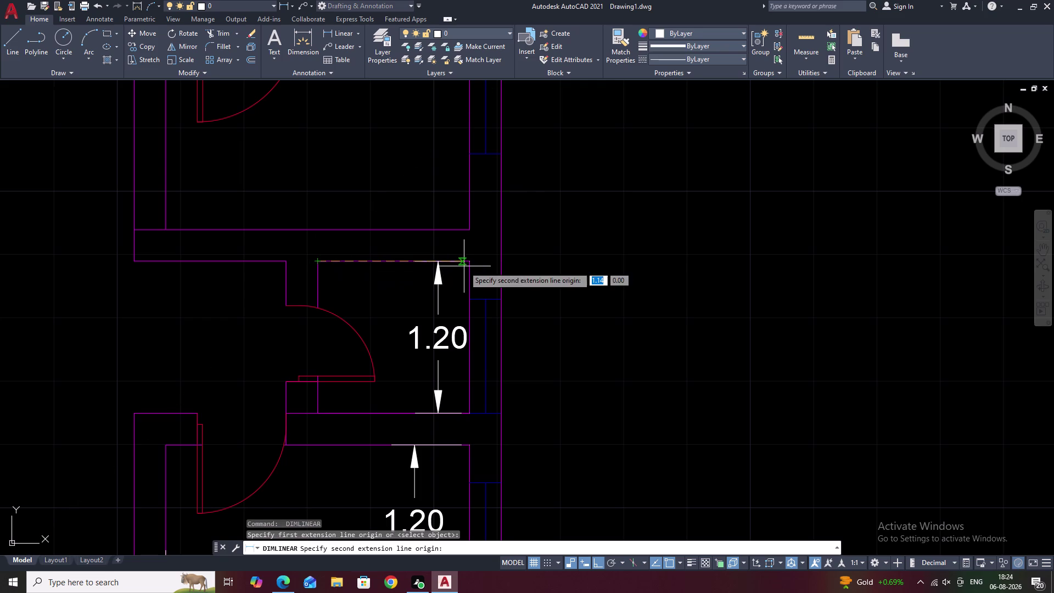
click(469, 265)
click(460, 289)
scroll(down, 3)
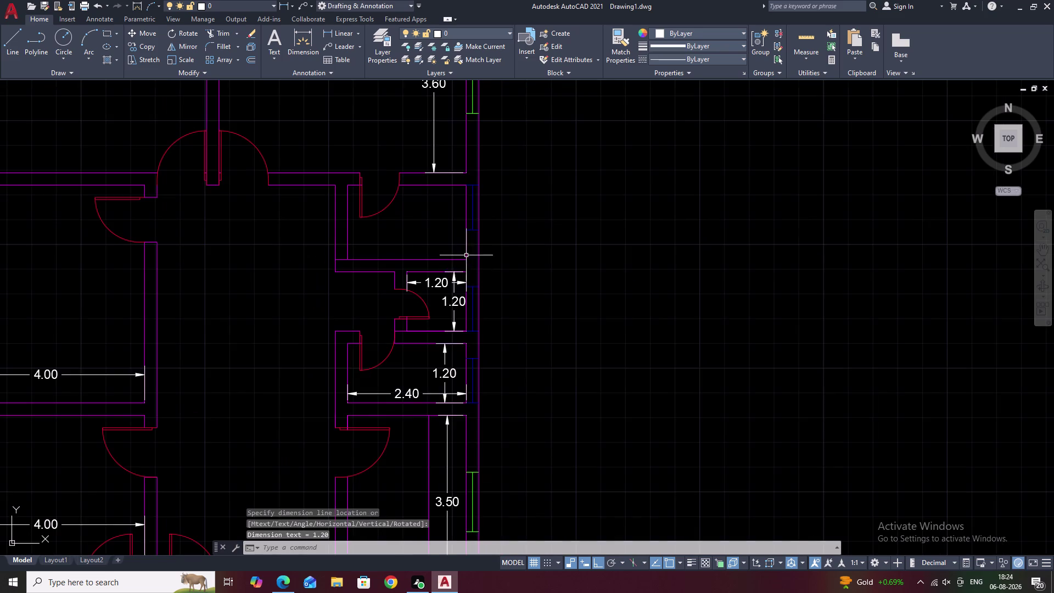
middle_drag(466, 254, 496, 337)
scroll(down, 3)
middle_drag(586, 375, 656, 335)
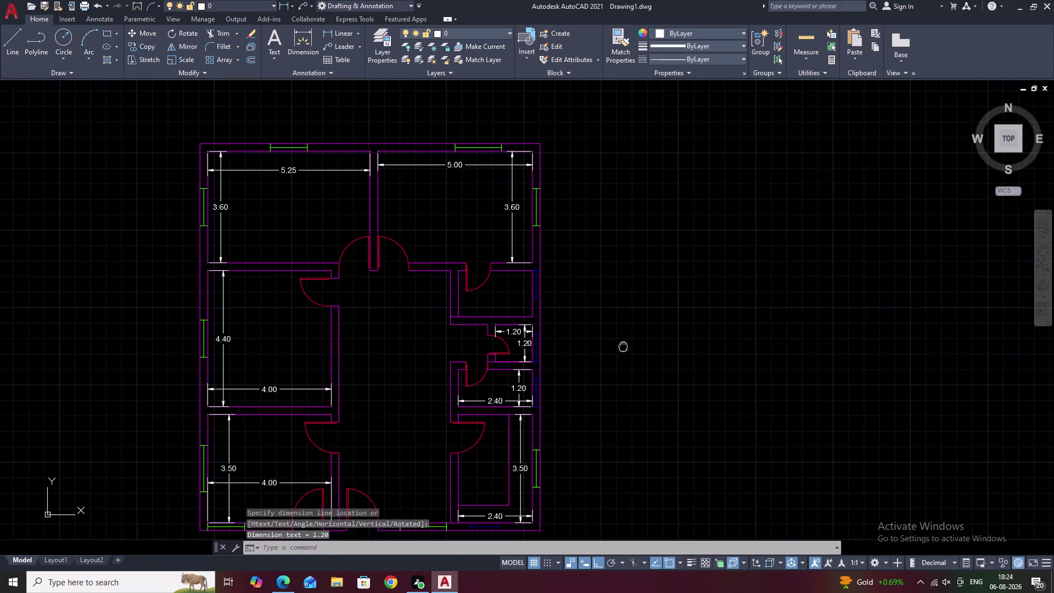
Add a 1.50 height dimension beside the upper right room.
middle_drag(657, 335, 660, 335)
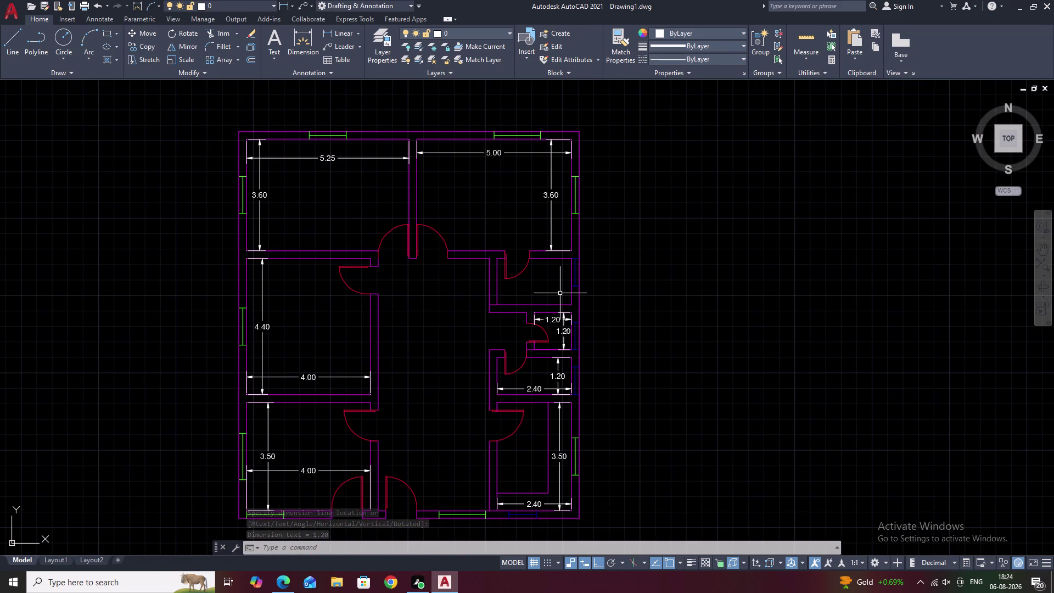
key(space)
scroll(up, 3)
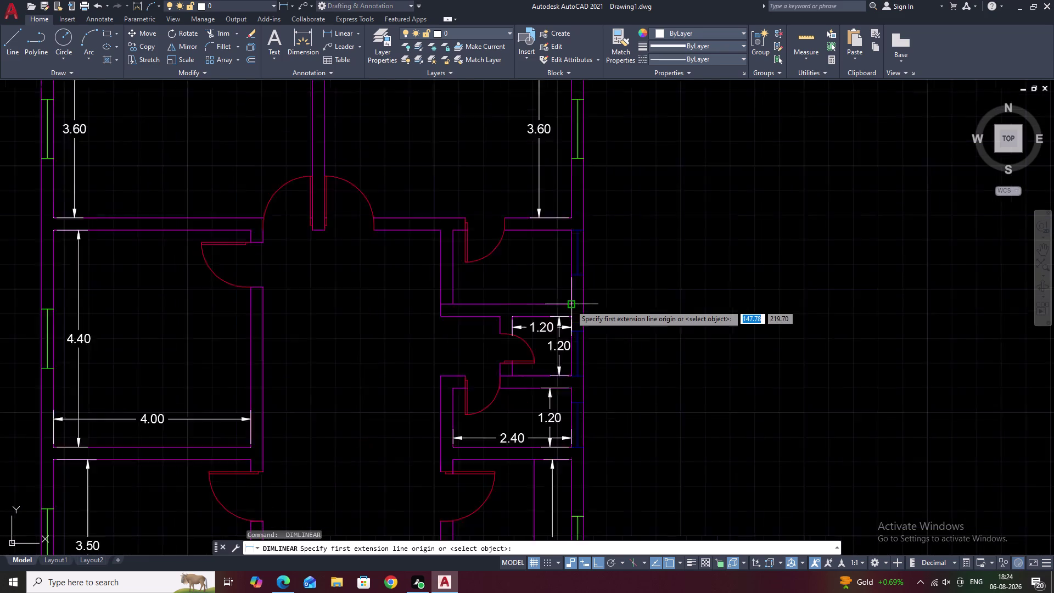
click(571, 322)
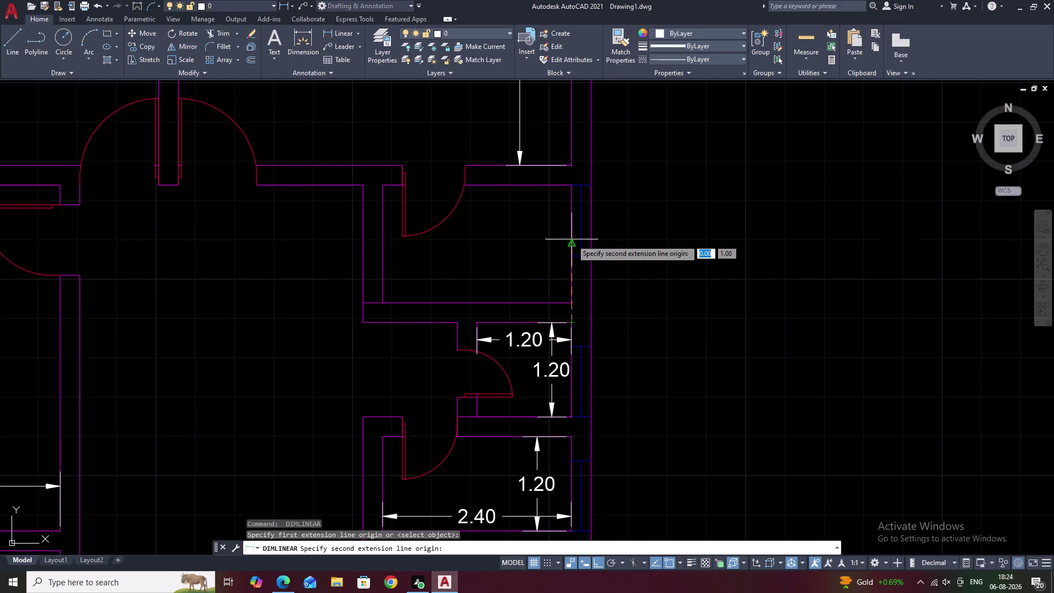
key(Escape)
key(space)
click(572, 303)
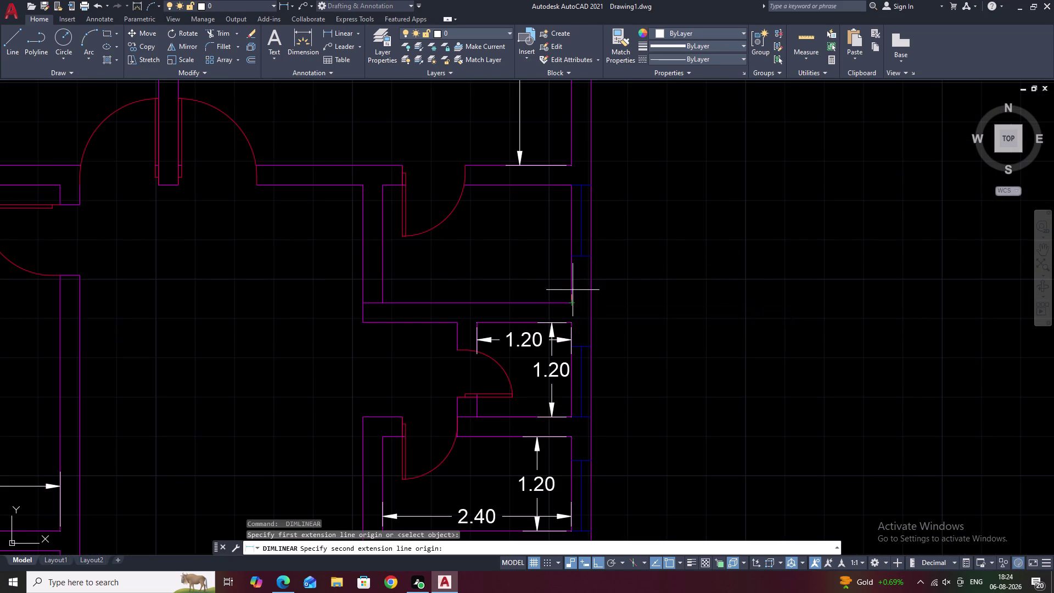
click(573, 187)
click(546, 190)
Add a horizontal dimension along the room's lower wall and the 3.60 hall width.
key(space)
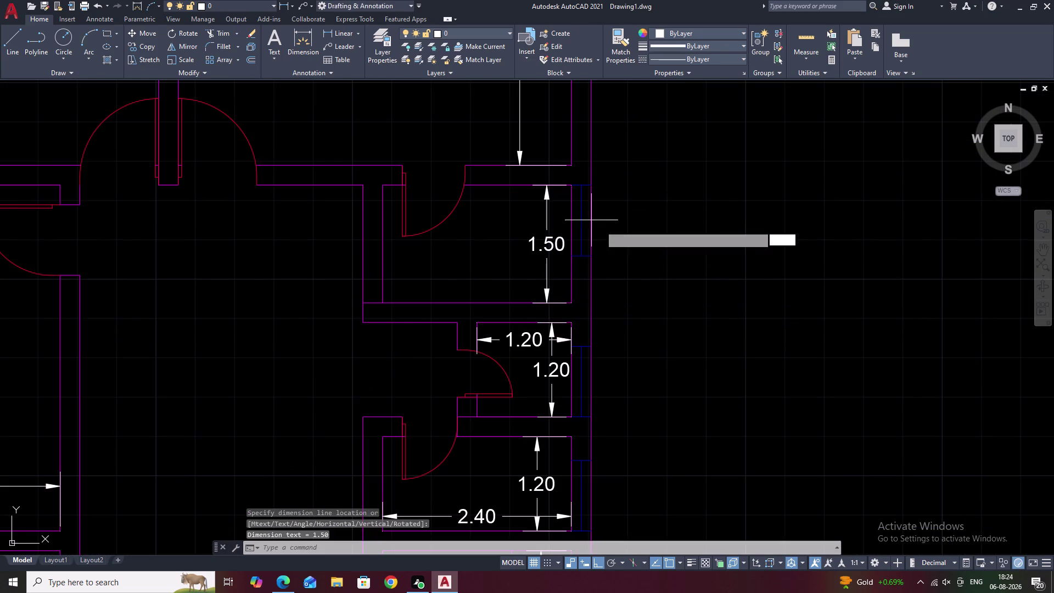
click(382, 302)
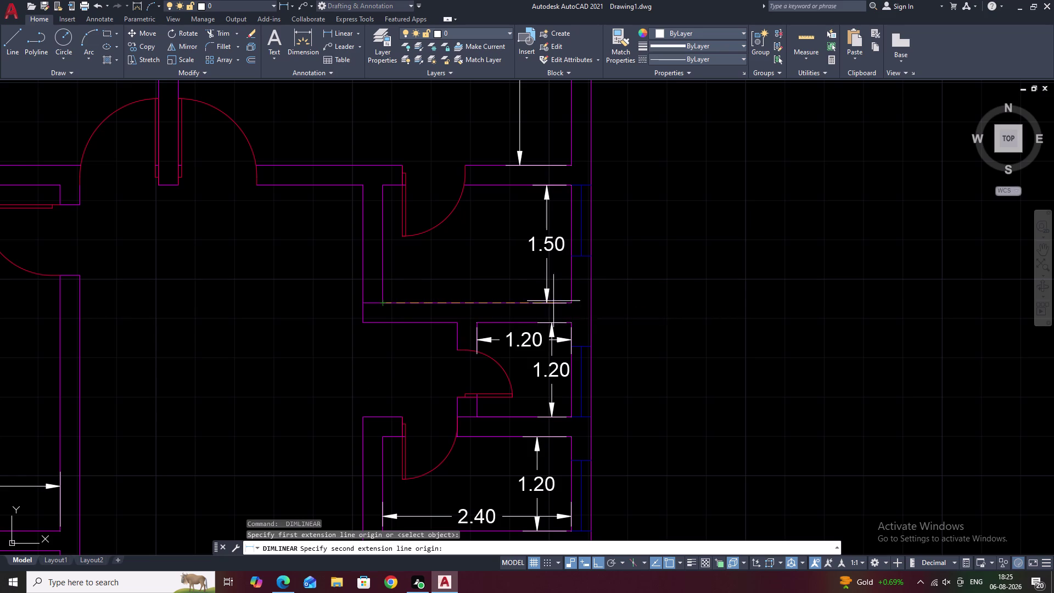
click(572, 302)
click(573, 289)
scroll(down, 3)
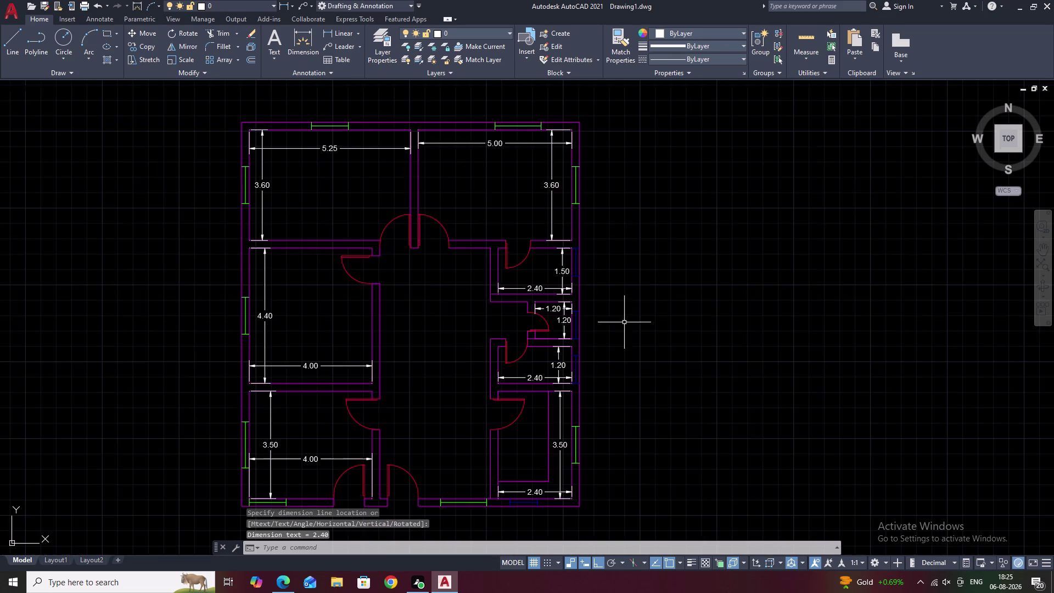
middle_drag(640, 342, 681, 249)
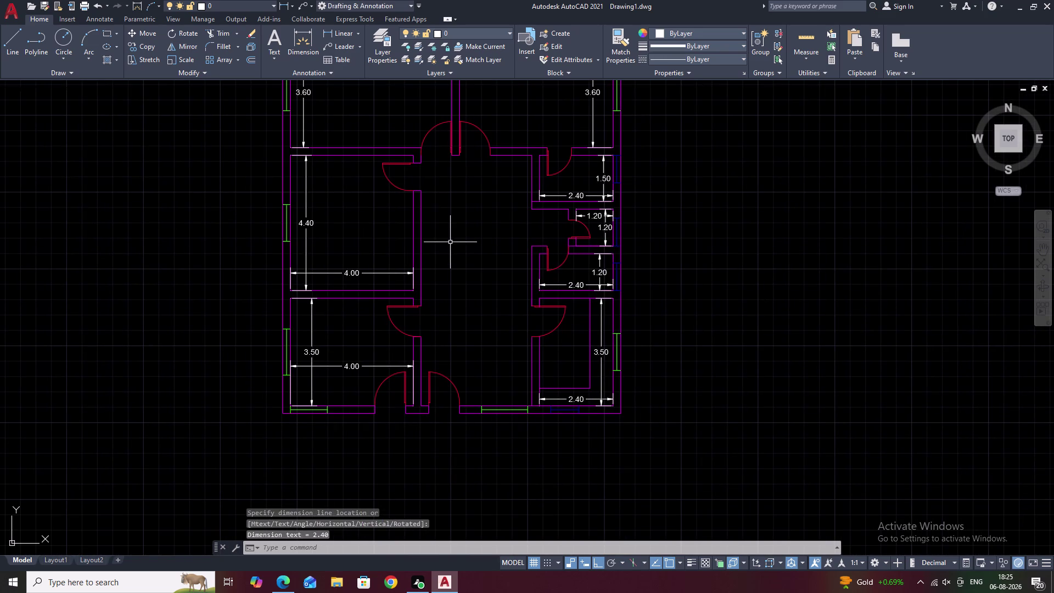
key(space)
click(421, 241)
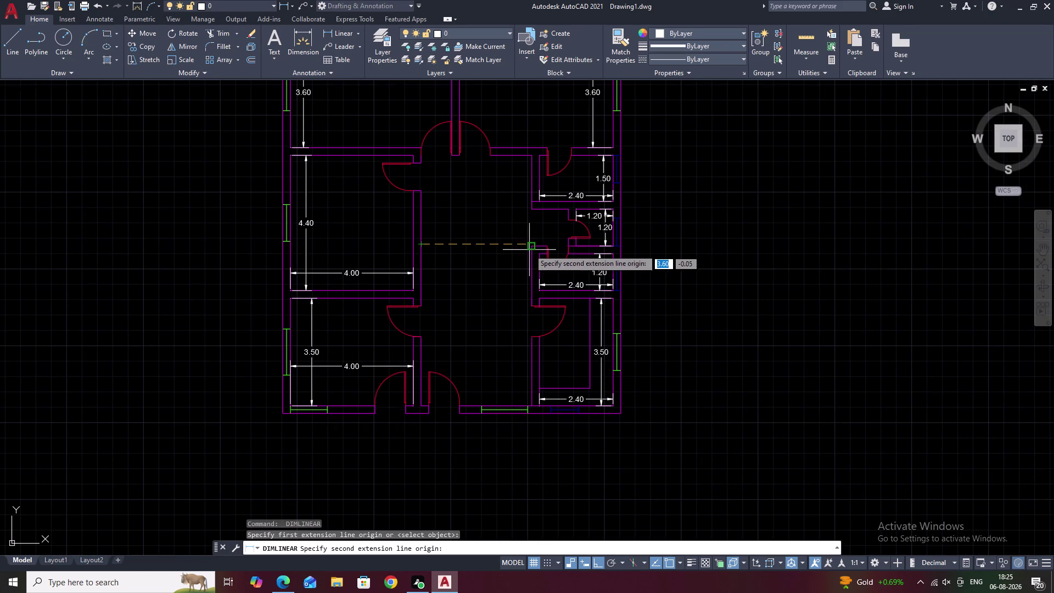
click(530, 248)
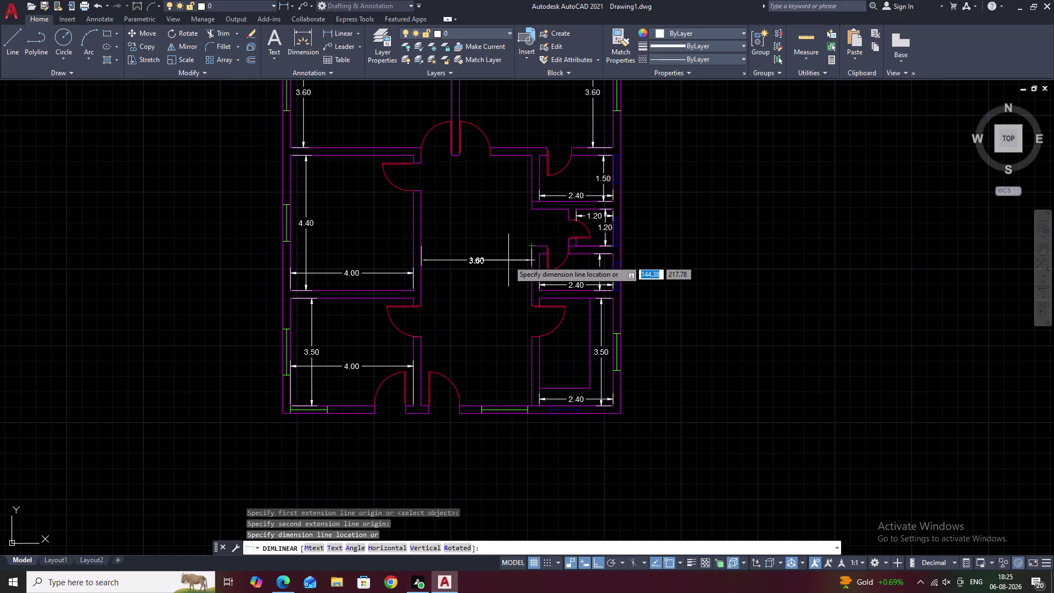
click(508, 260)
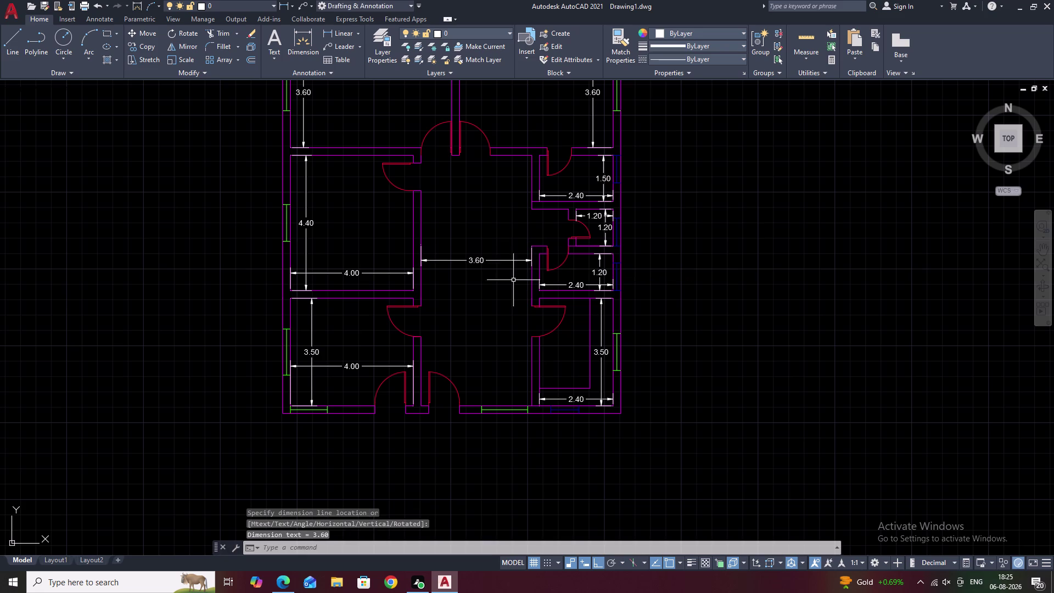
Add the 8.15 length dimension along the central hall and end DIMLINEAR.
key(space)
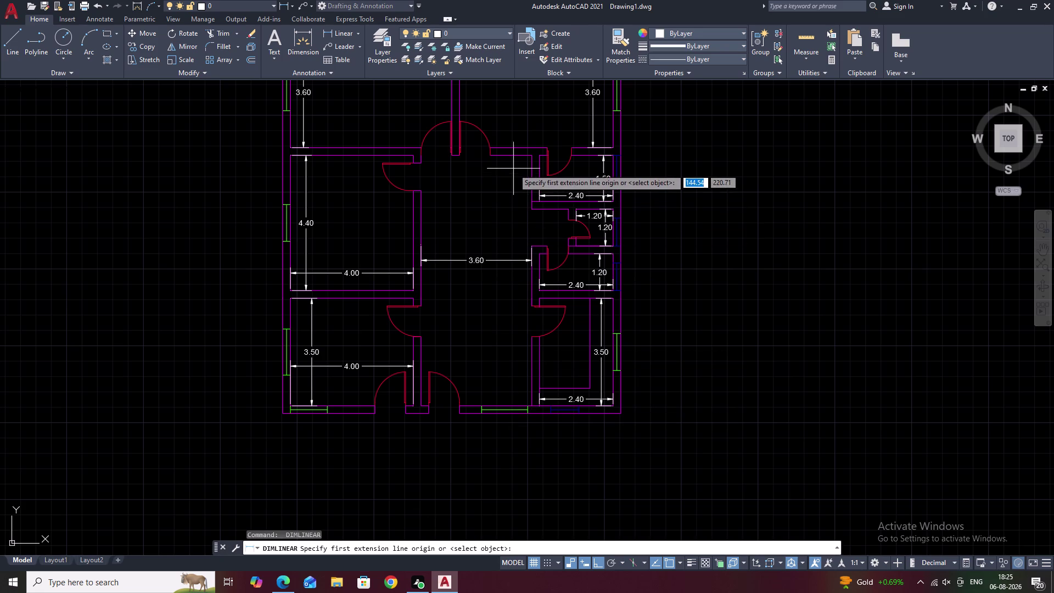
click(511, 157)
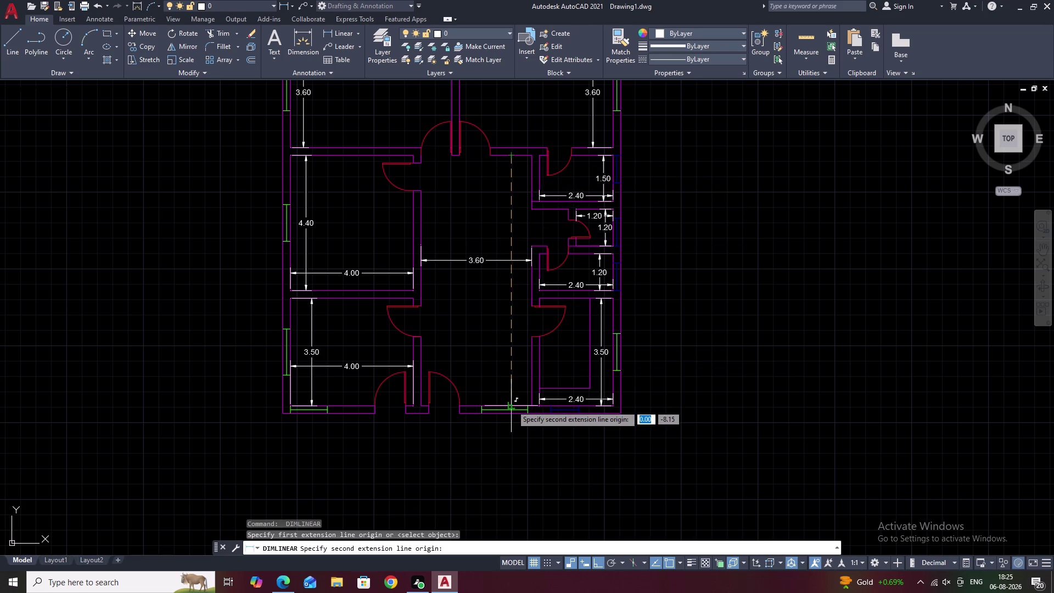
click(512, 405)
click(508, 401)
scroll(down, 3)
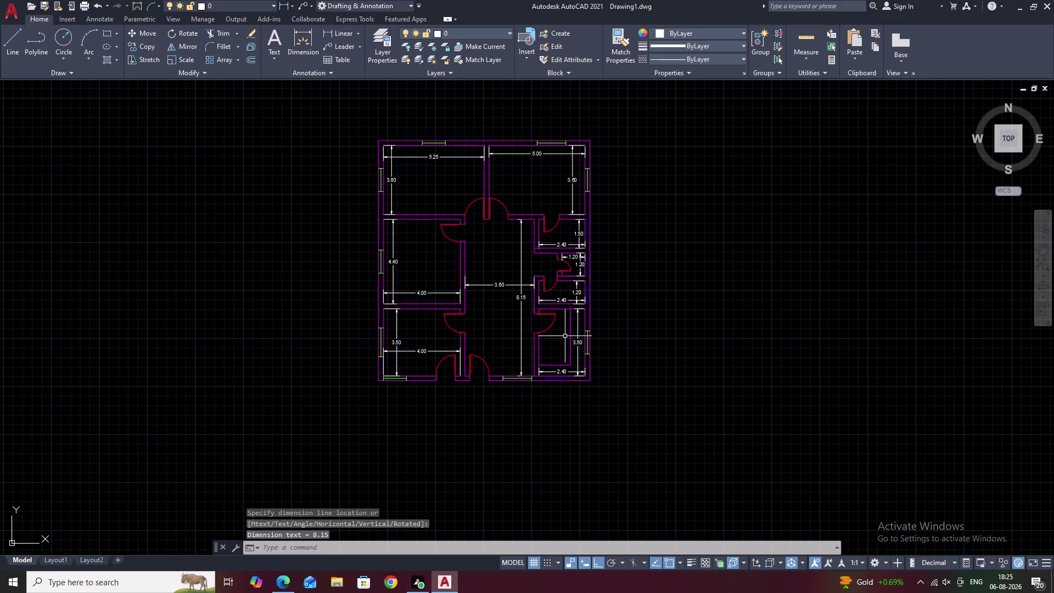
key(Escape)
scroll(up, 3)
scroll(down, 3)
middle_drag(470, 256, 482, 338)
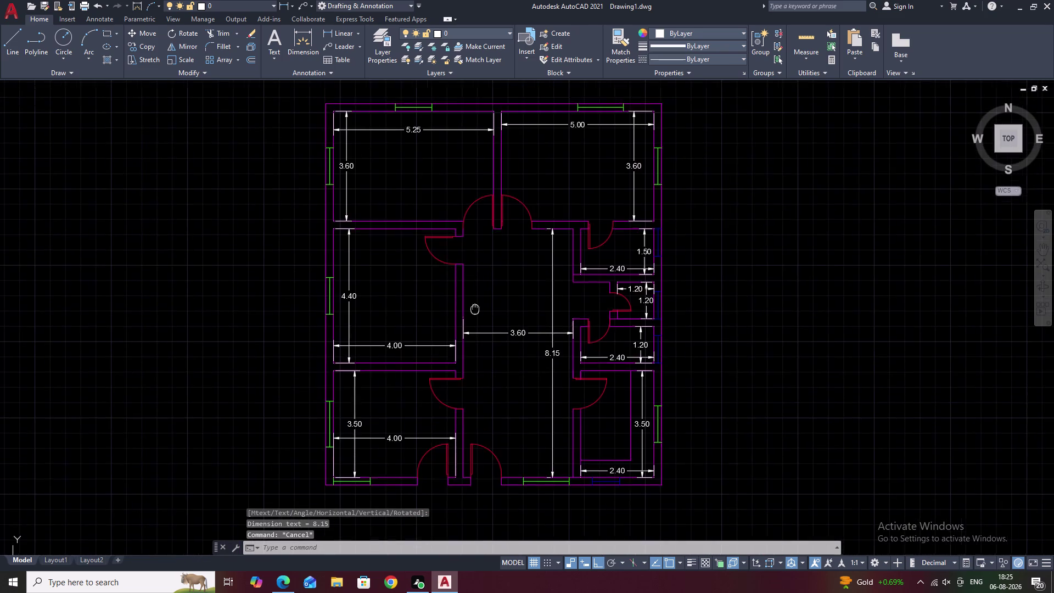
Extend the wall ends beside the front double door using an EX fence selection.
scroll(up, 3)
middle_drag(436, 230, 457, 223)
scroll(down, 3)
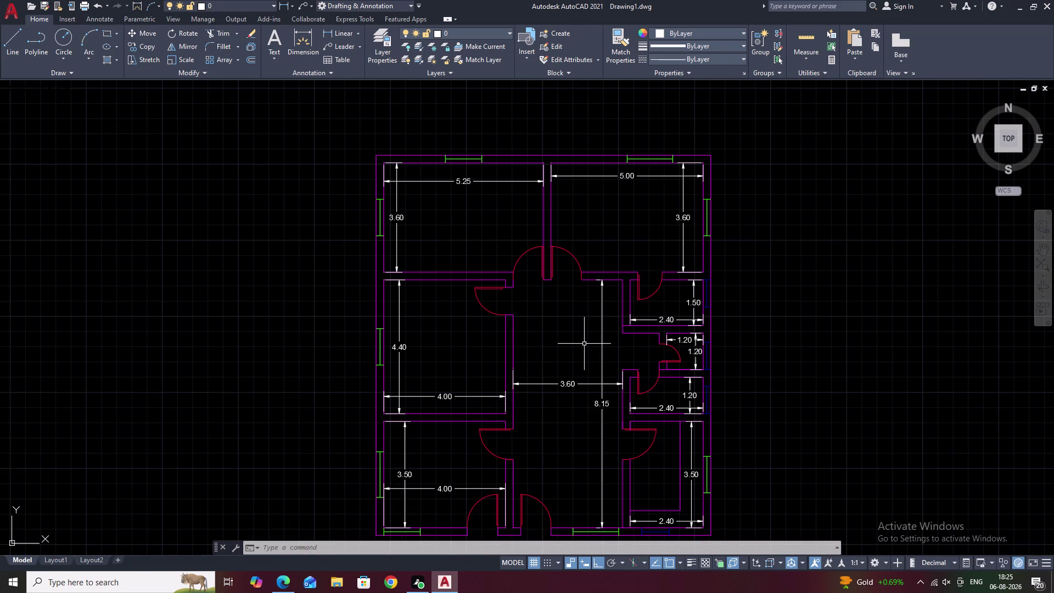
middle_drag(558, 468, 577, 331)
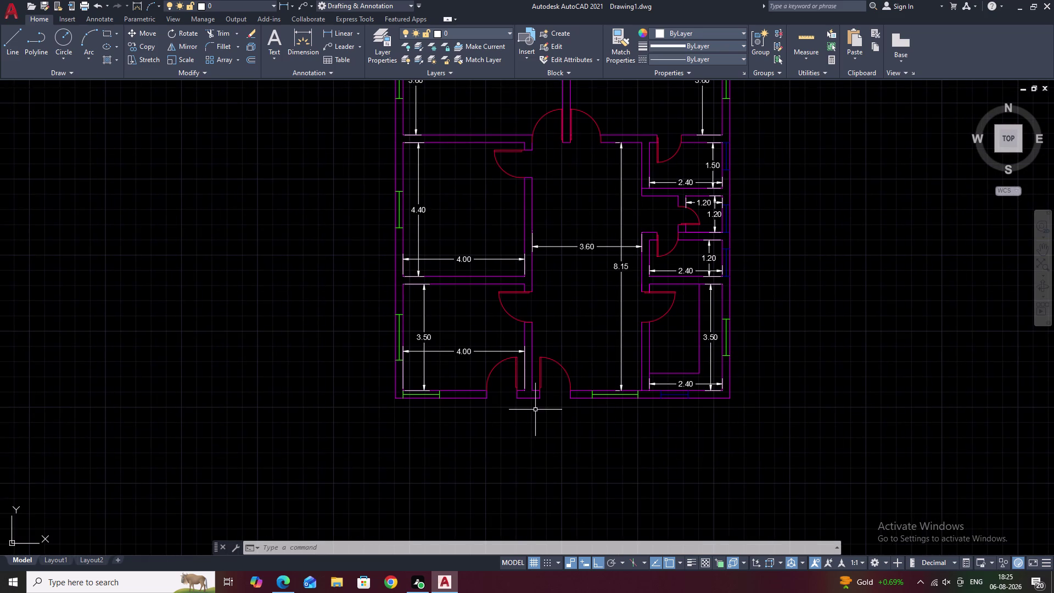
scroll(up, 3)
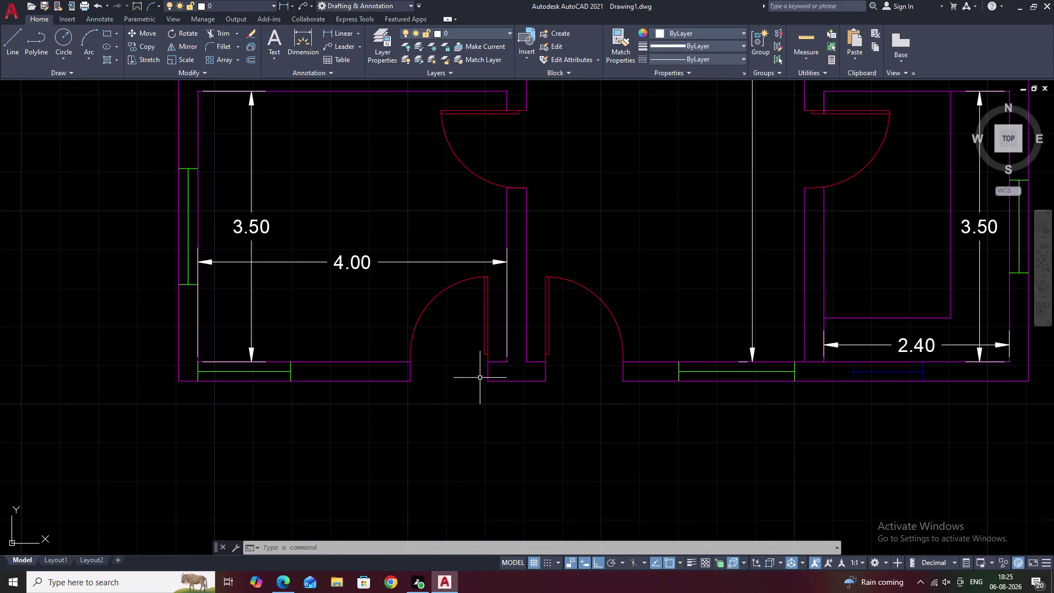
text(EX)
key(space)
click(494, 381)
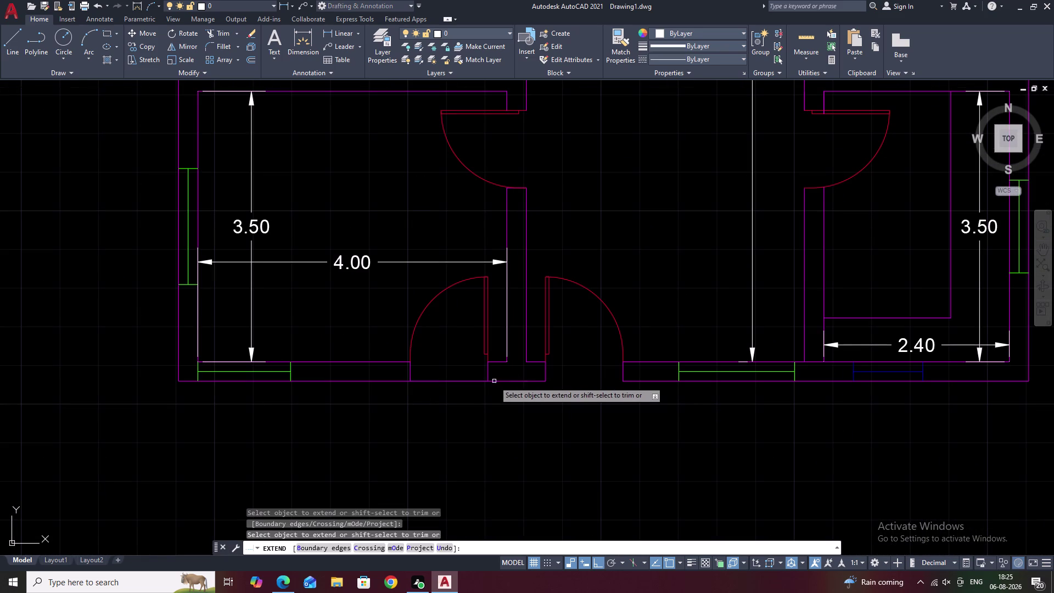
click(535, 379)
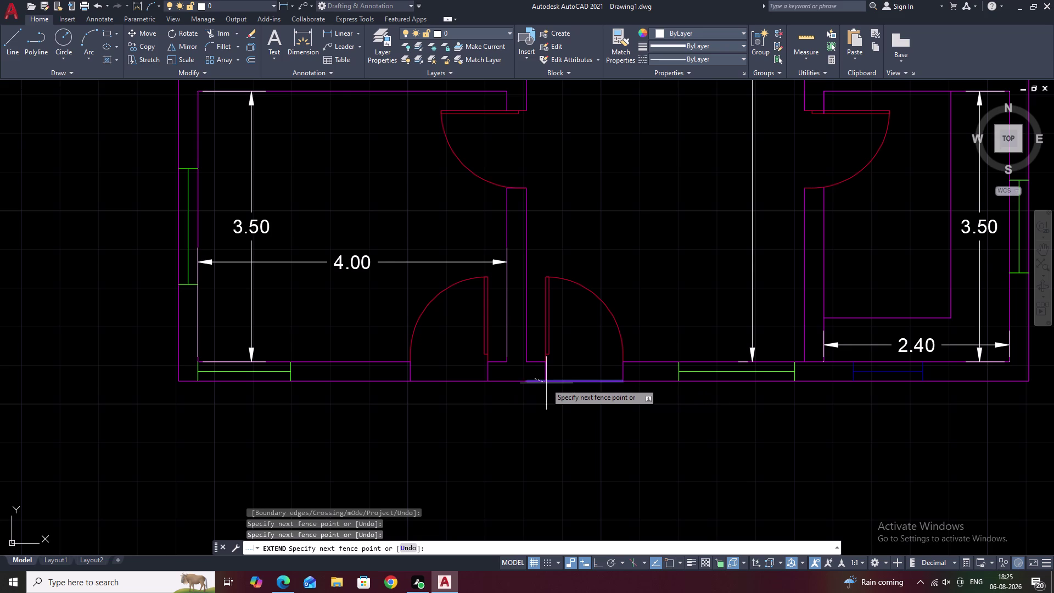
click(540, 383)
key(Escape)
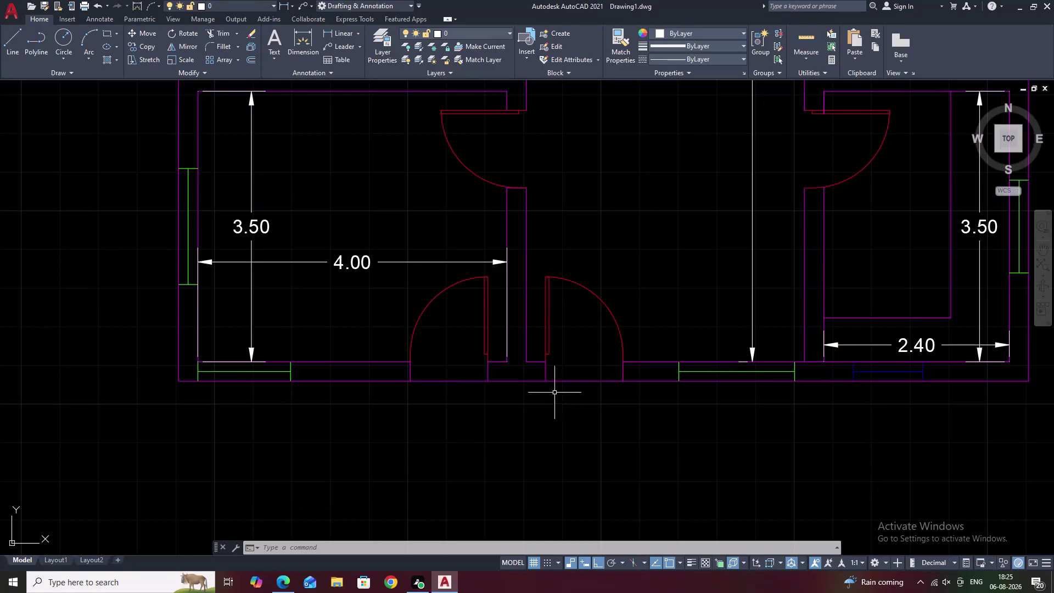
scroll(up, 3)
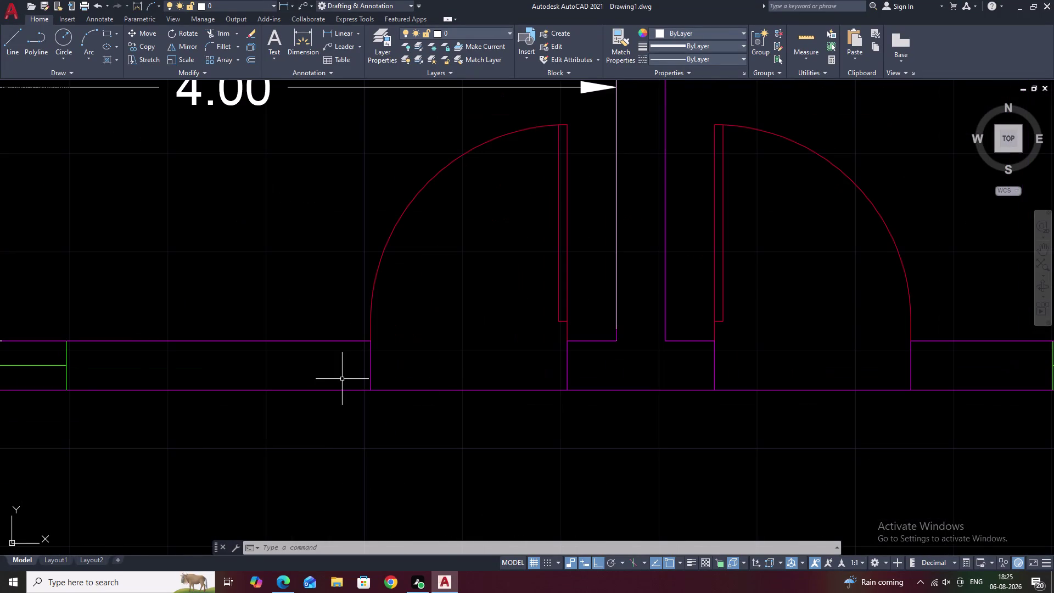
Offset a door jamb line 0.30 outward on the left side of the front doorway.
text(O)
key(space)
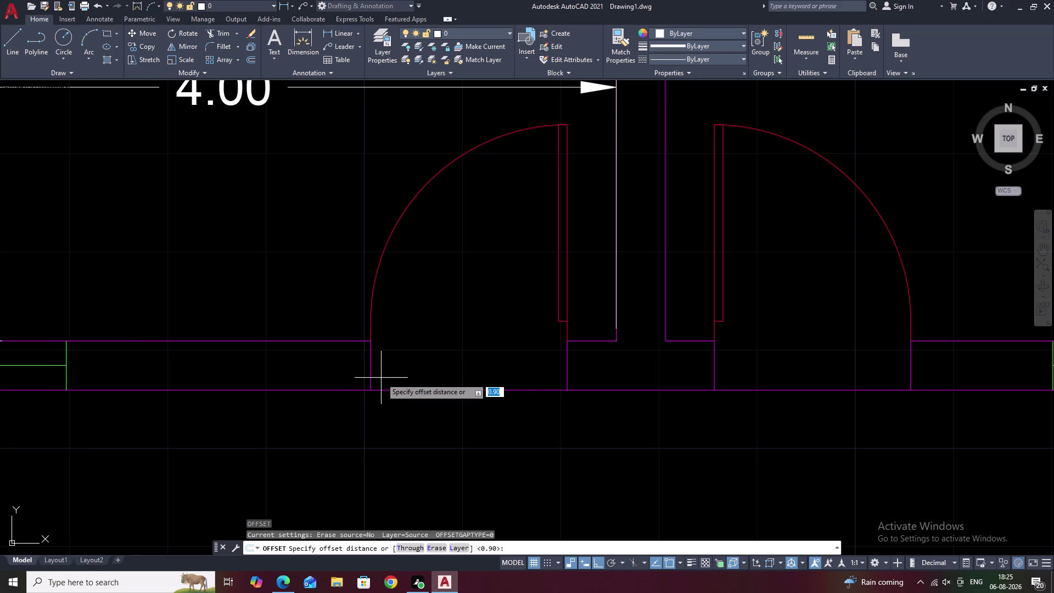
text(.3)
key(space)
double_click(373, 370)
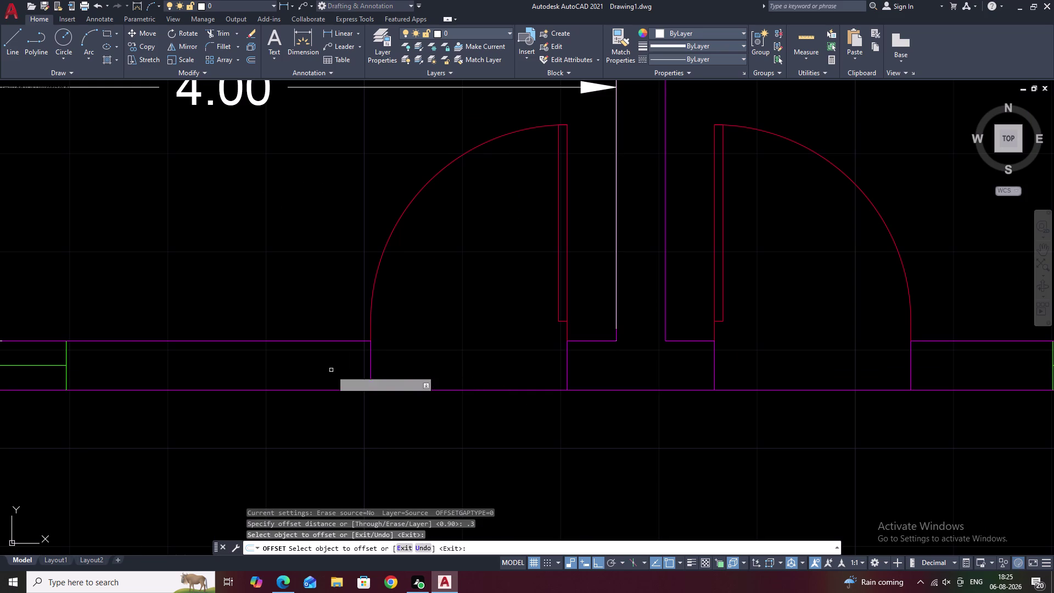
click(370, 364)
double_click(316, 368)
key(space)
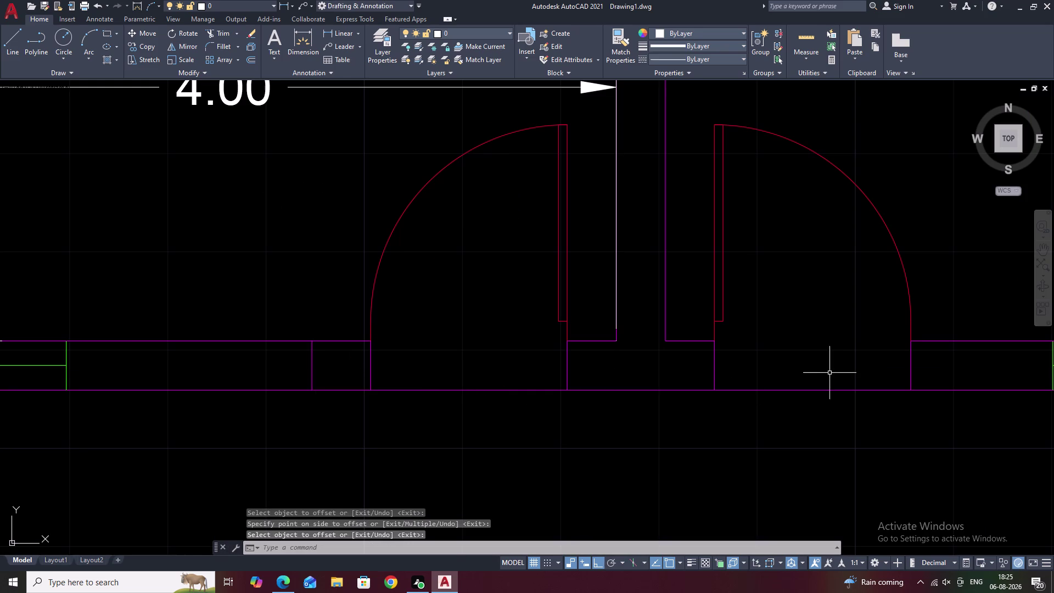
Offset the jamb line 0.30 outward on the right side of the doorway.
scroll(down, 3)
middle_drag(831, 372, 716, 376)
key(space)
key(space)
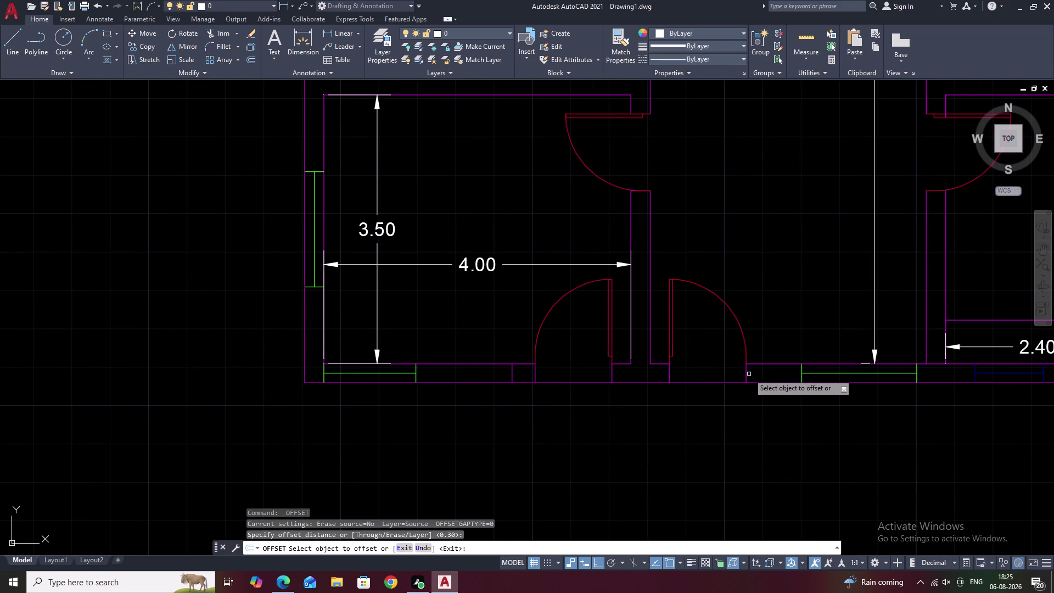
click(747, 375)
click(769, 375)
key(Escape)
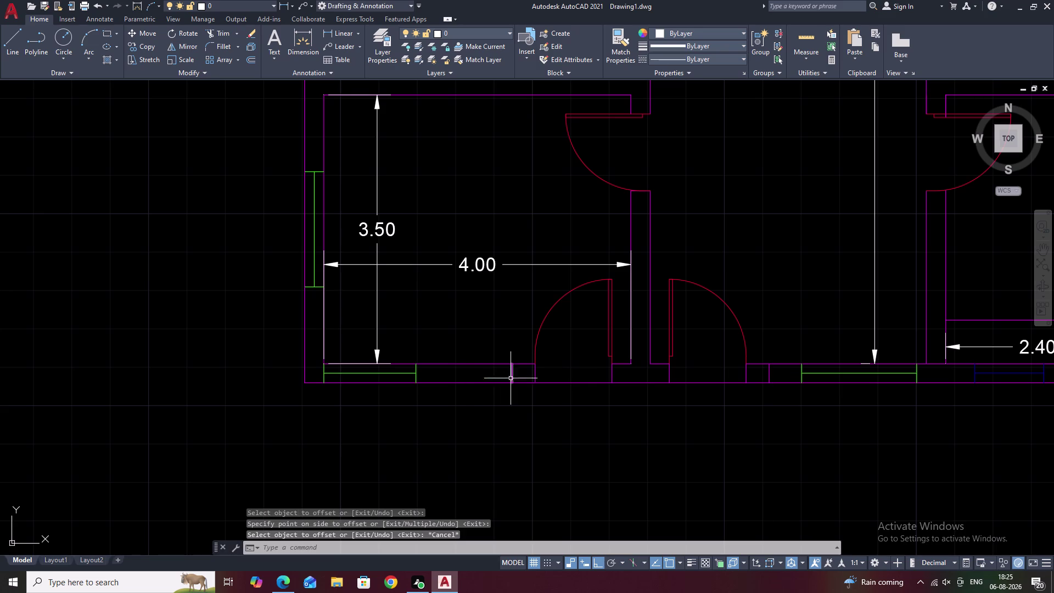
key(l)
key(space)
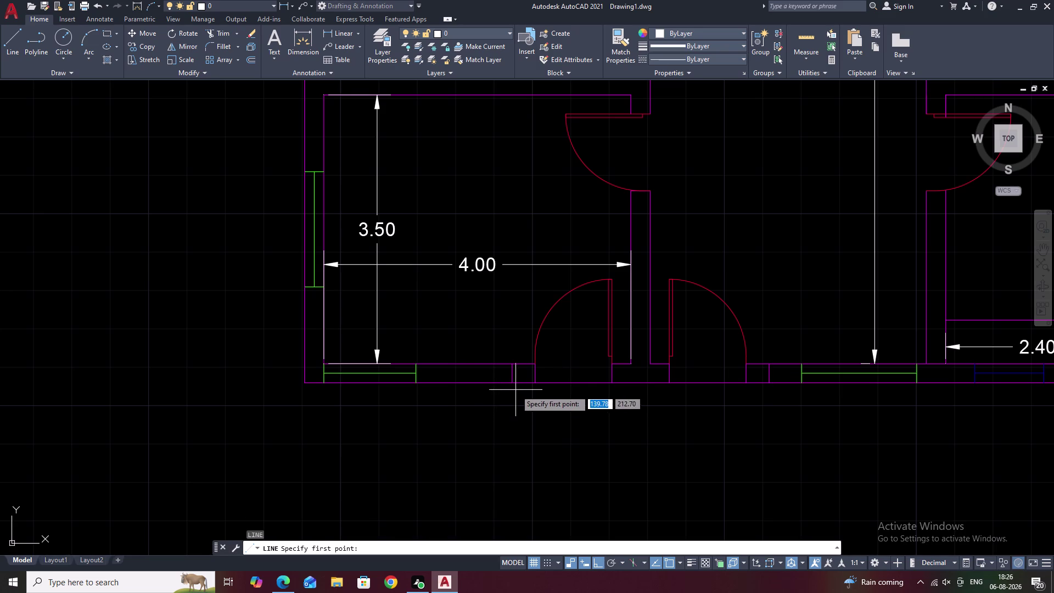
Begin a 0.9 line below the front wall, then cancel it.
click(511, 383)
key(period)
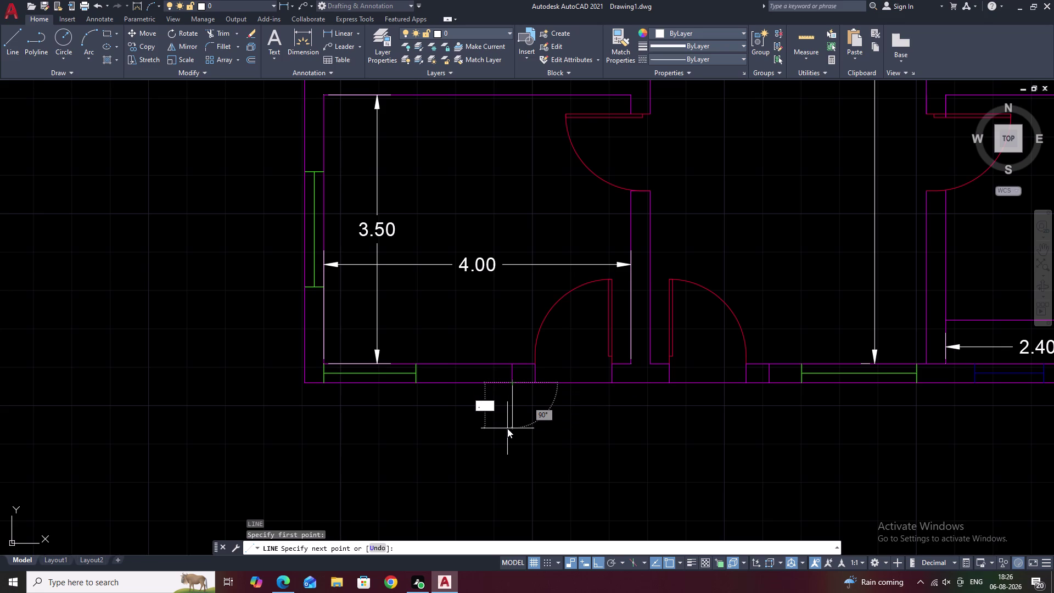
key(9)
key(space)
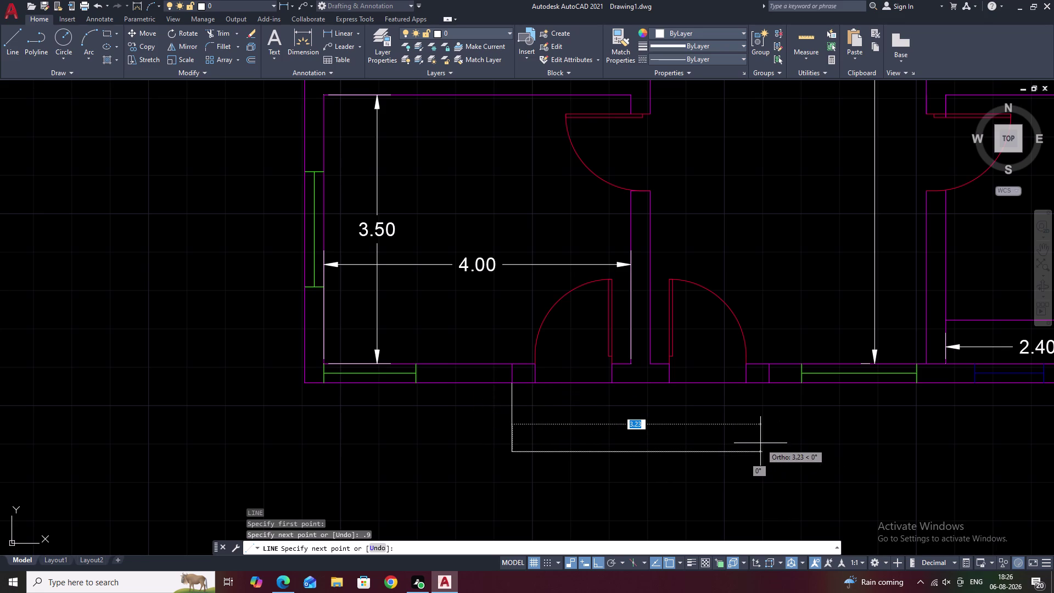
key(period)
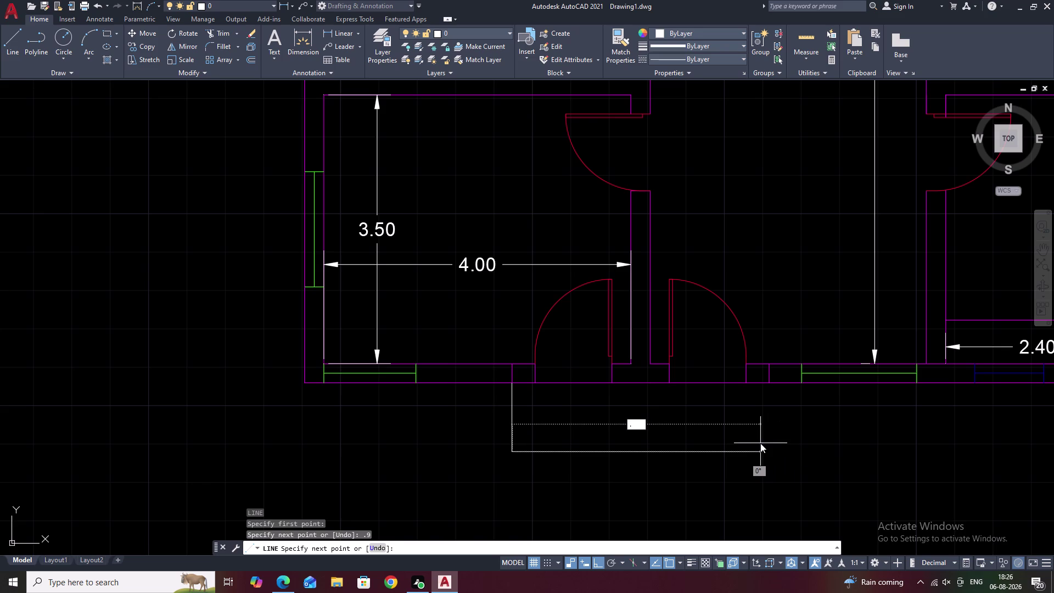
key(Escape)
key(Escape)
scroll(down, 3)
middle_drag(700, 434, 601, 435)
Draw a 0.9 step edge downward from the wall right of the doorway.
text(L)
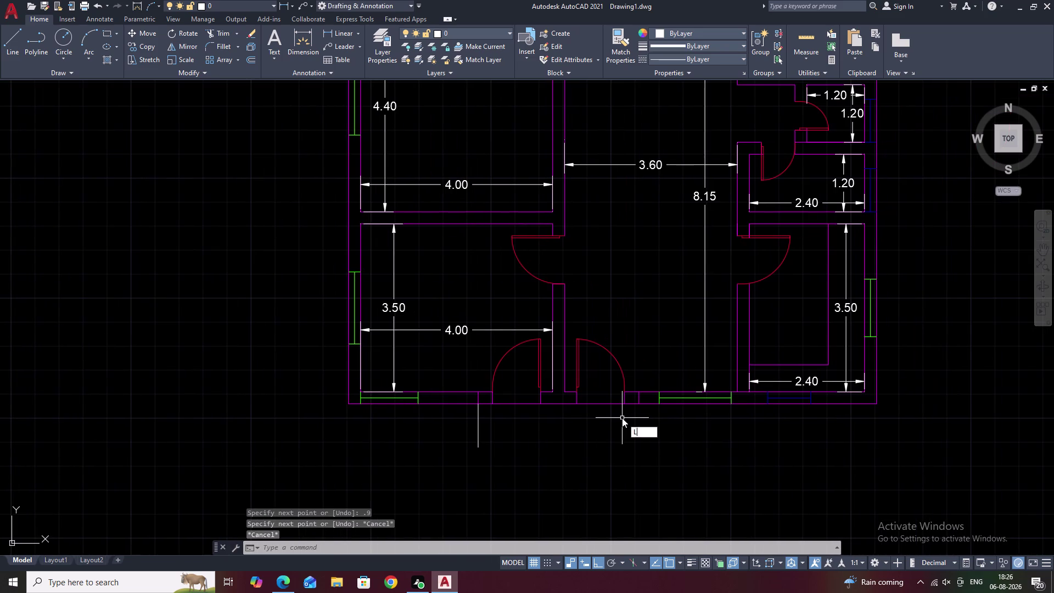
key(space)
scroll(up, 3)
click(663, 392)
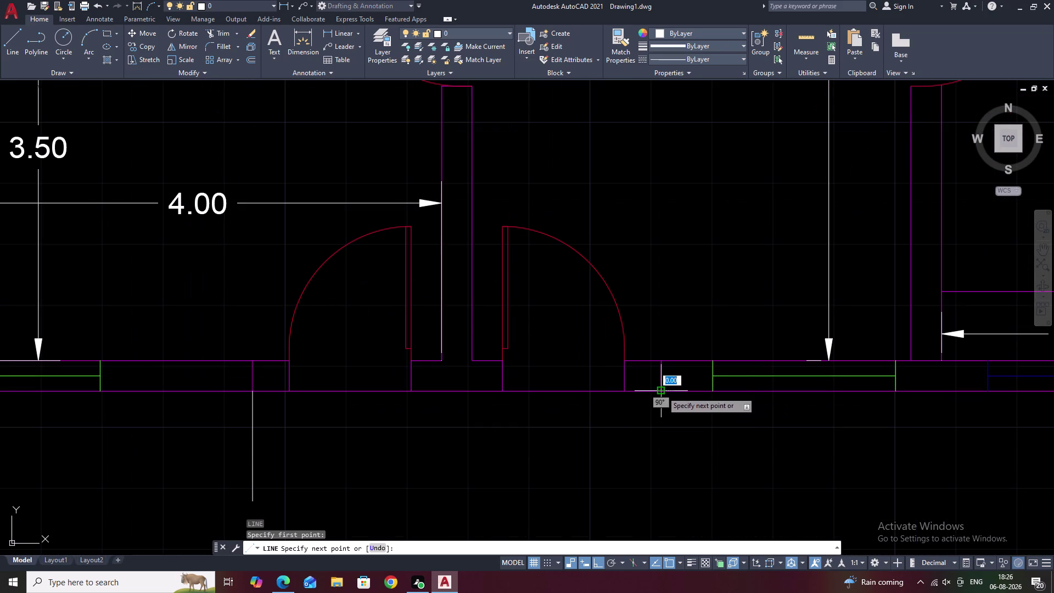
text(.9)
key(space)
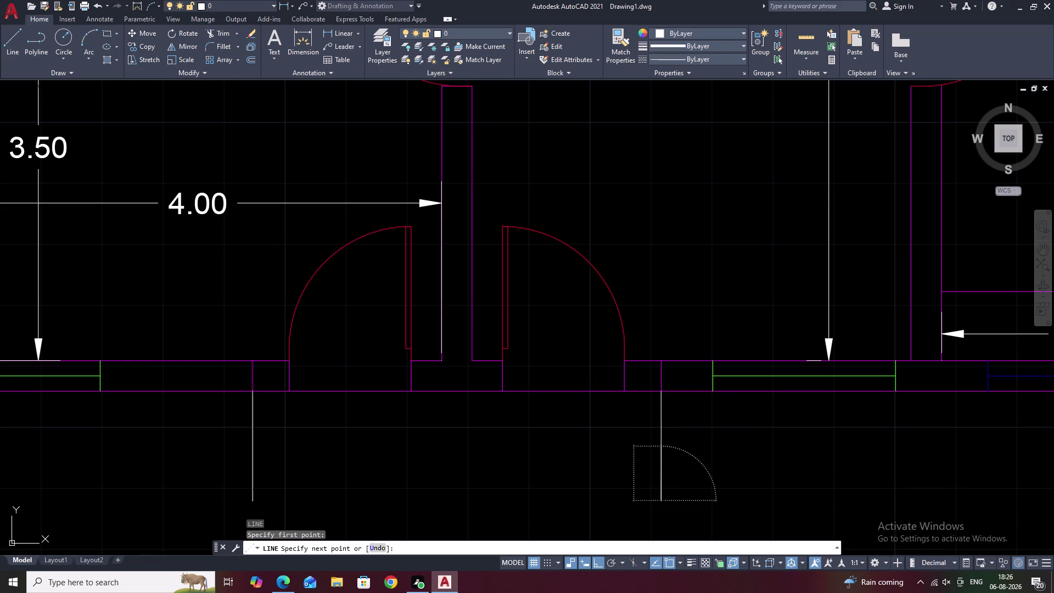
key(Escape)
Draw the remaining lines closing the three-sided step outline.
middle_drag(267, 440, 317, 330)
key(space)
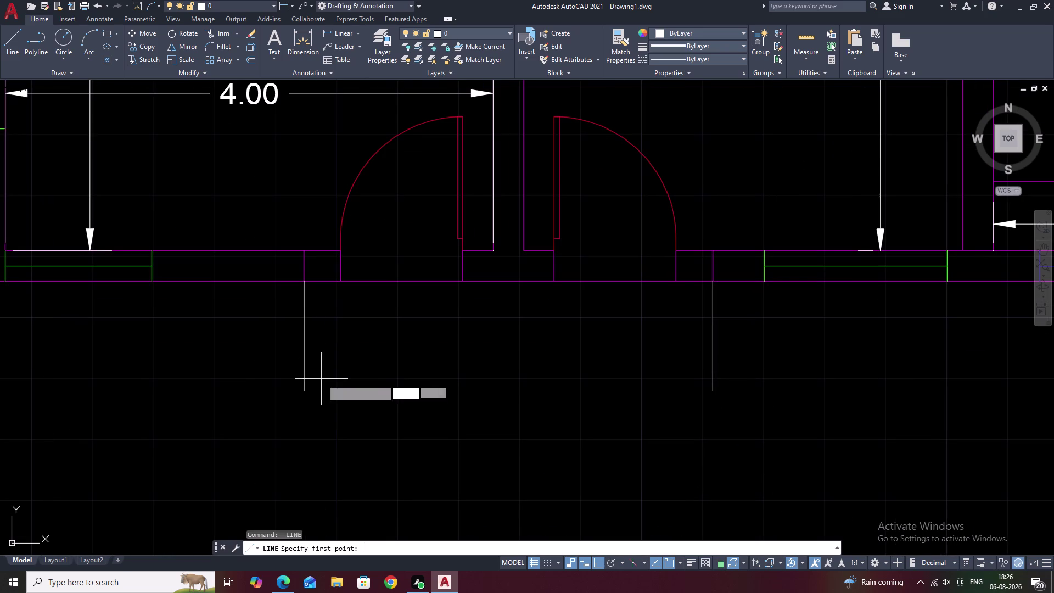
double_click(305, 390)
click(712, 393)
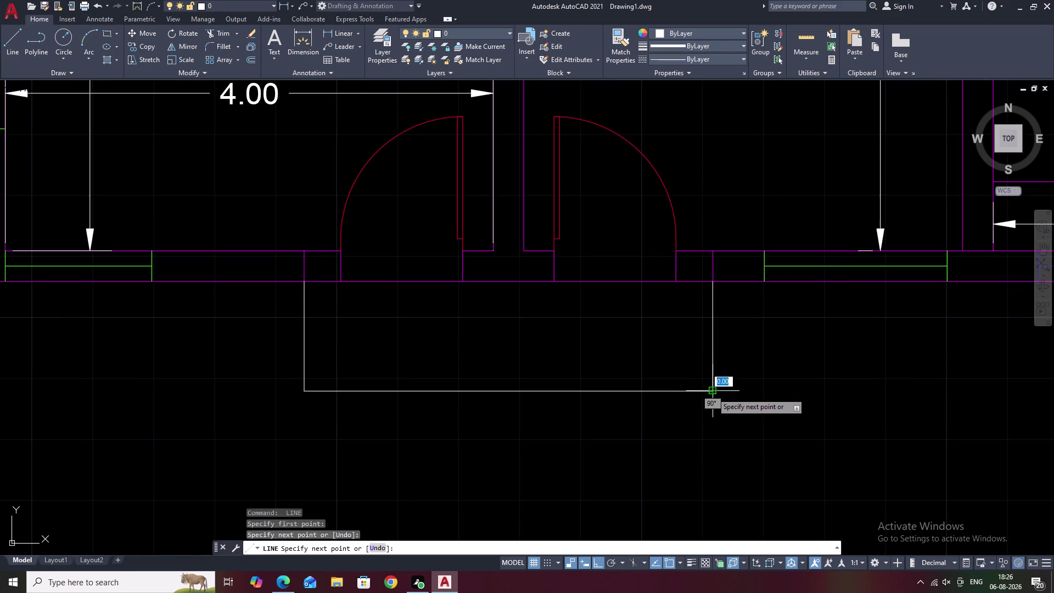
key(Escape)
key(Escape)
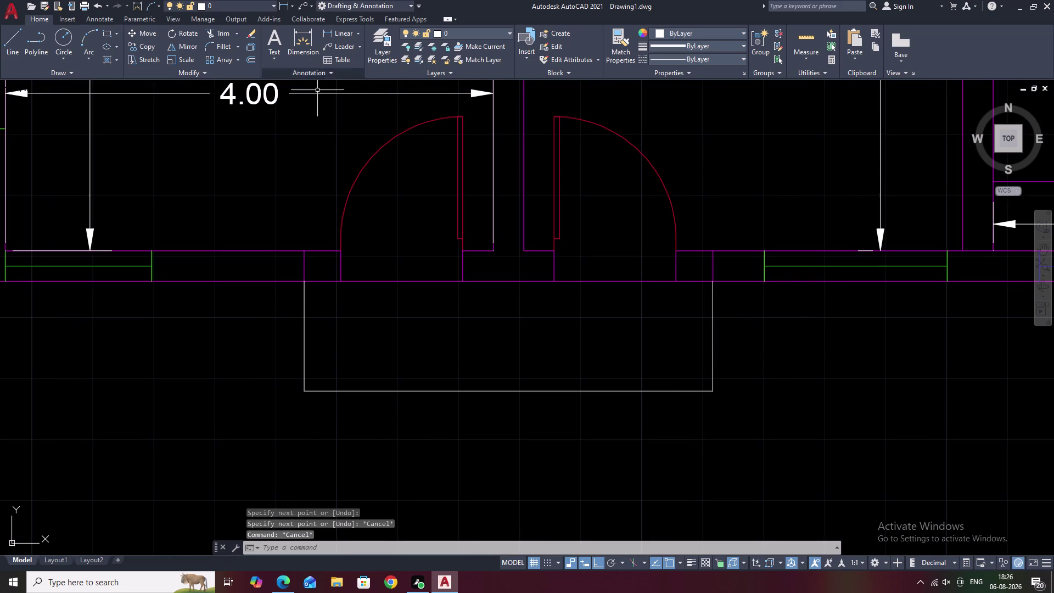
Add a new layer named STEPS with colour 131 in the Layer Properties Manager.
text(LA)
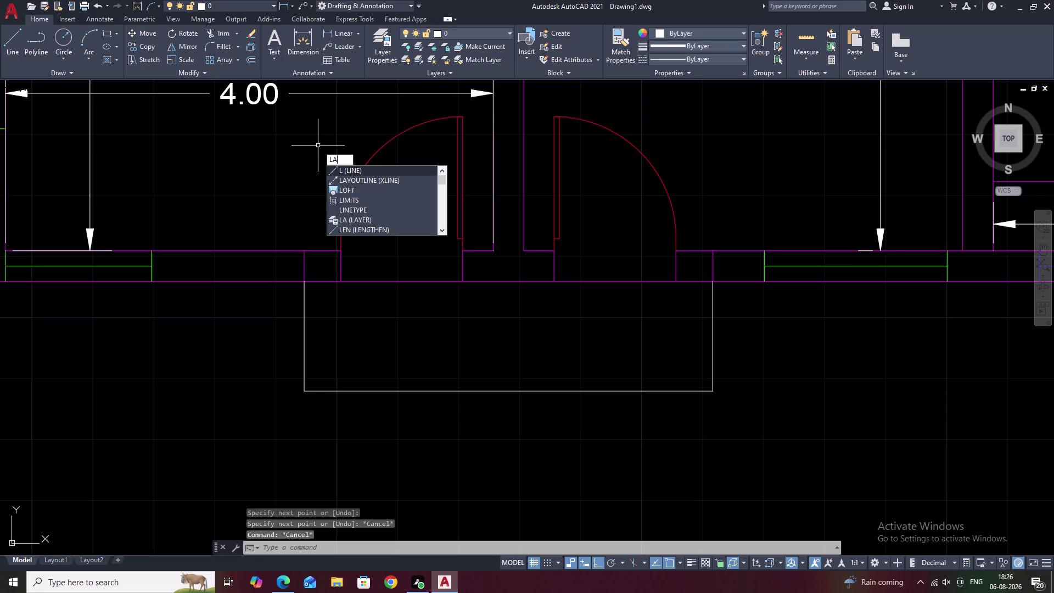
key(space)
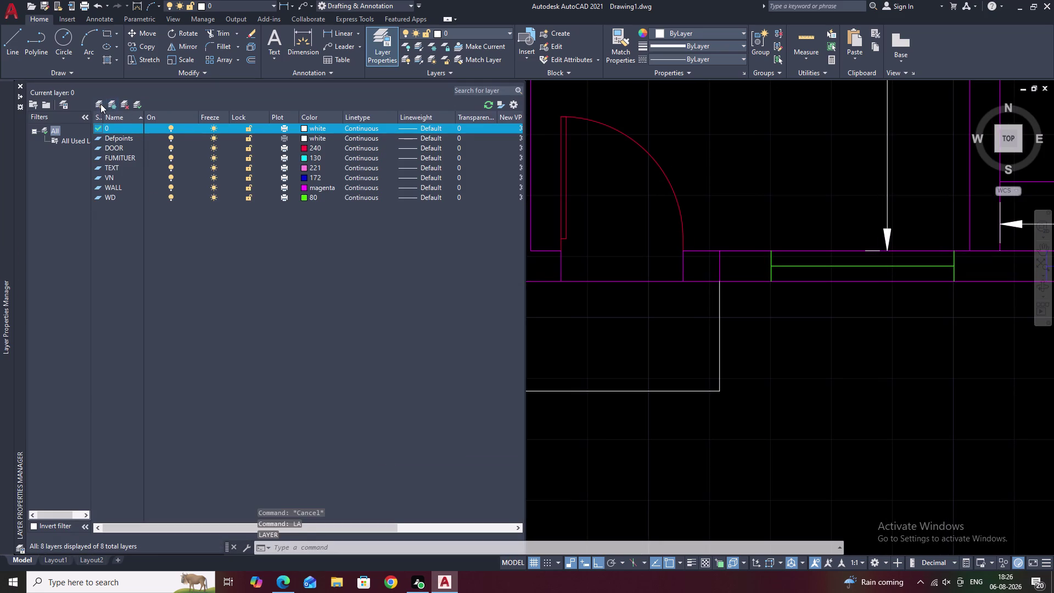
click(100, 103)
key(BackSpace)
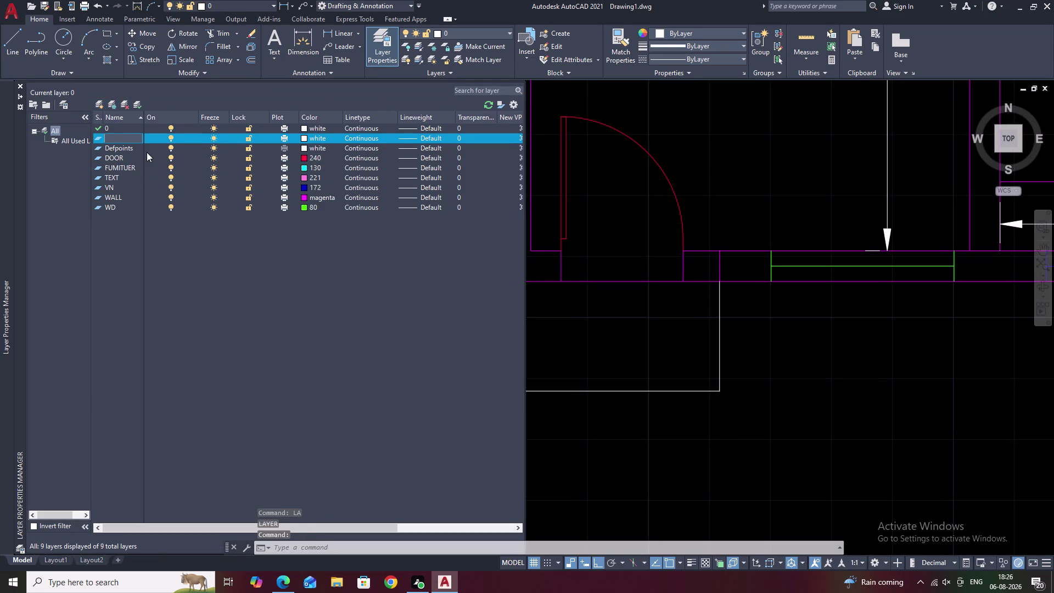
text(STEPS)
click(306, 139)
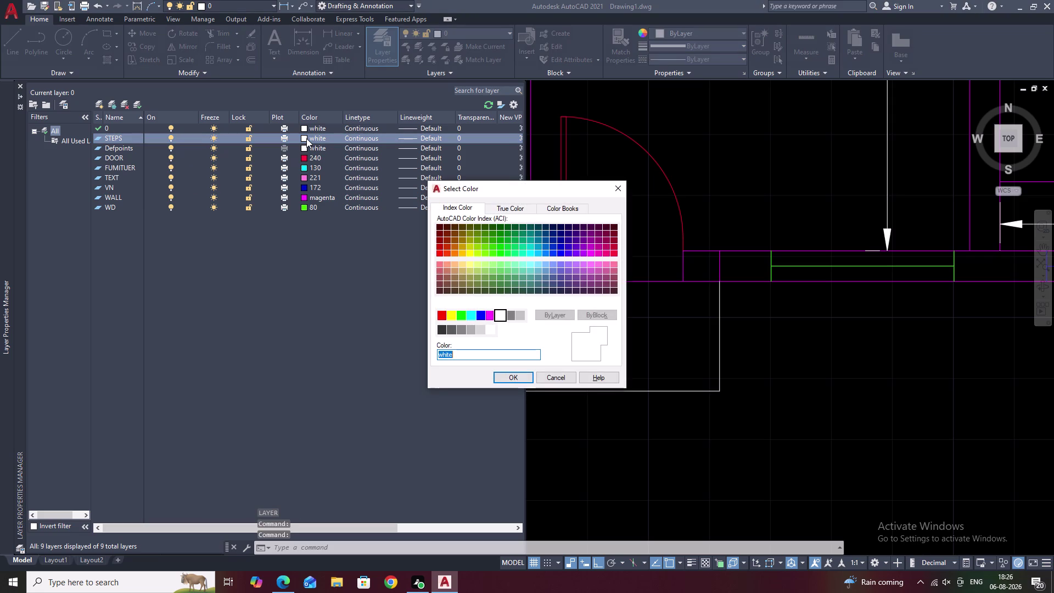
click(529, 265)
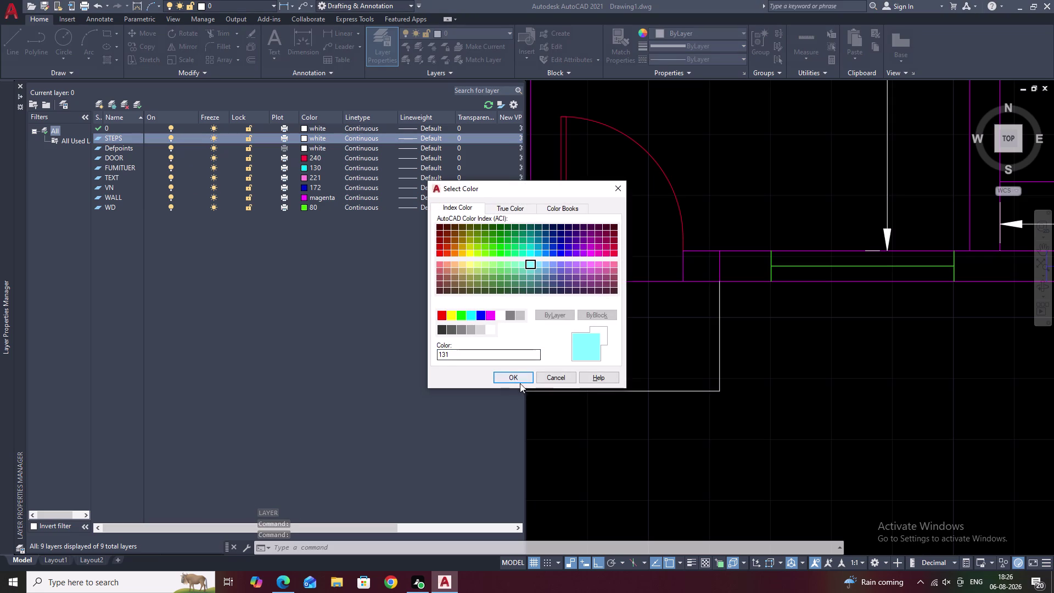
click(518, 378)
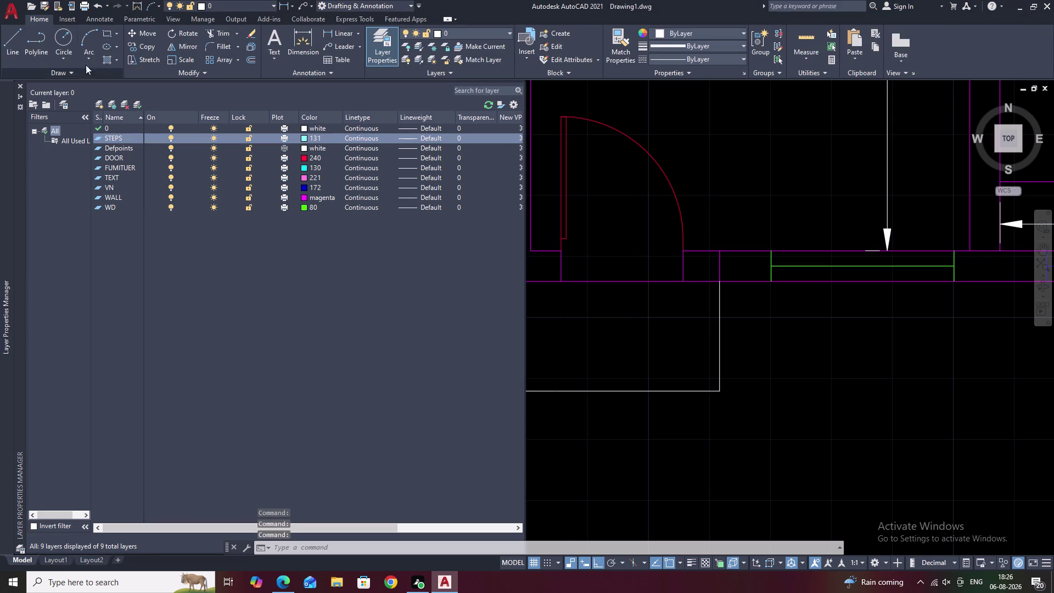
click(20, 84)
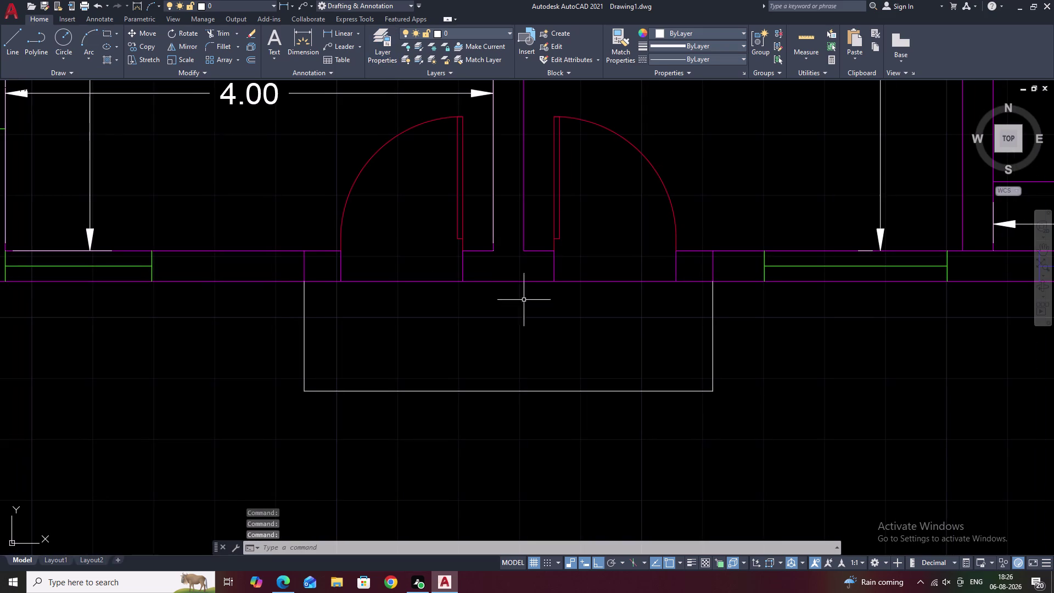
Move the three step outline lines onto the STEPS layer.
key(Escape)
click(712, 330)
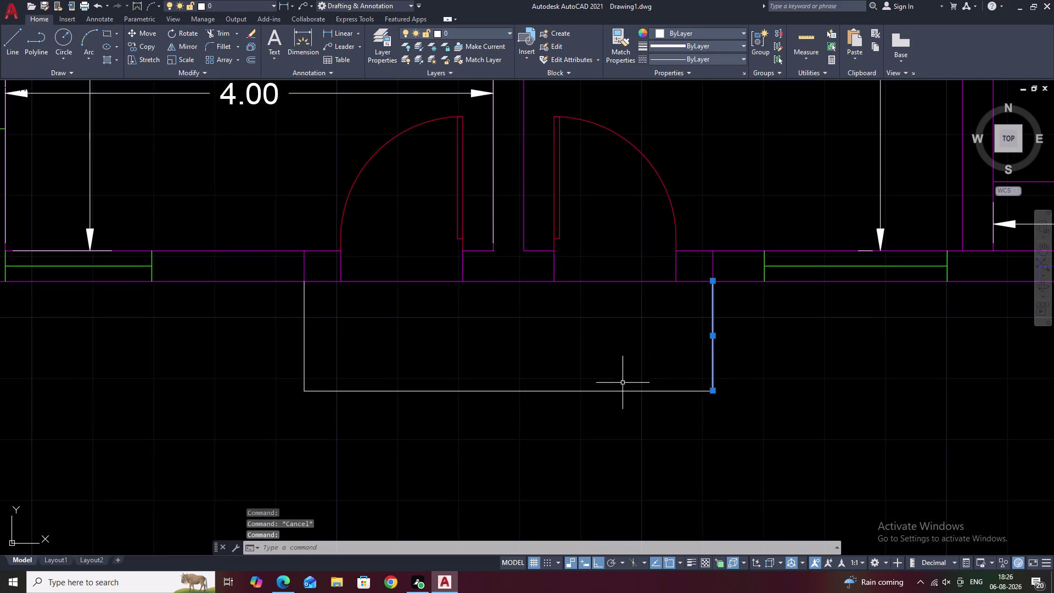
click(622, 389)
click(622, 392)
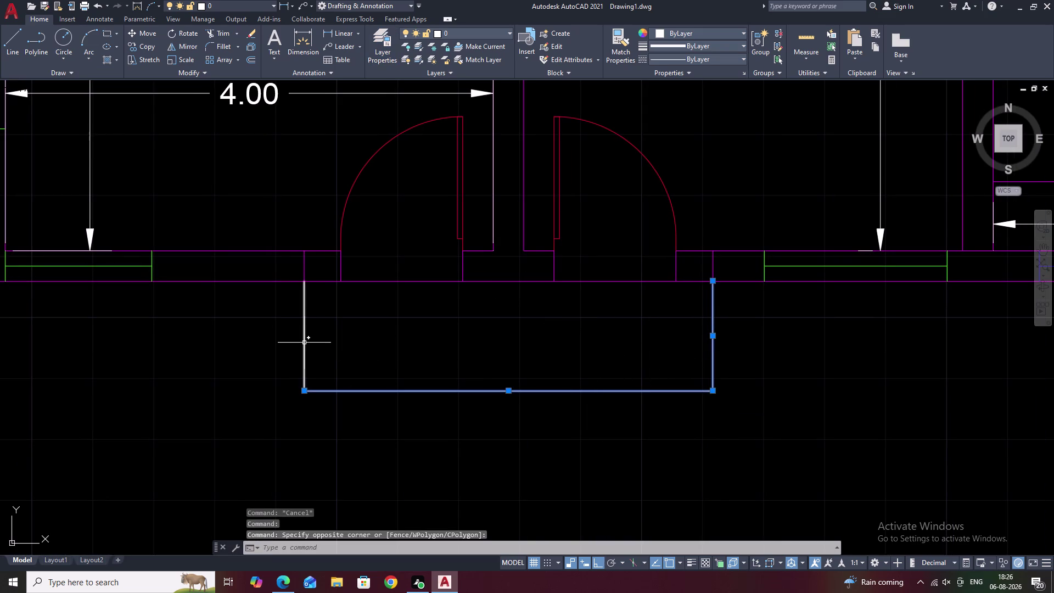
click(304, 342)
click(509, 34)
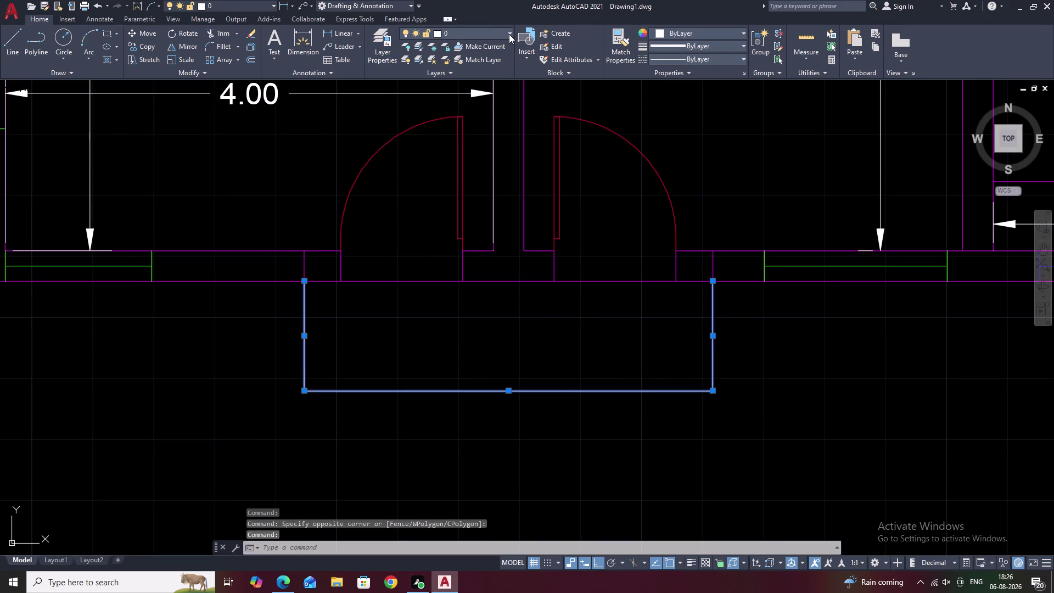
click(461, 99)
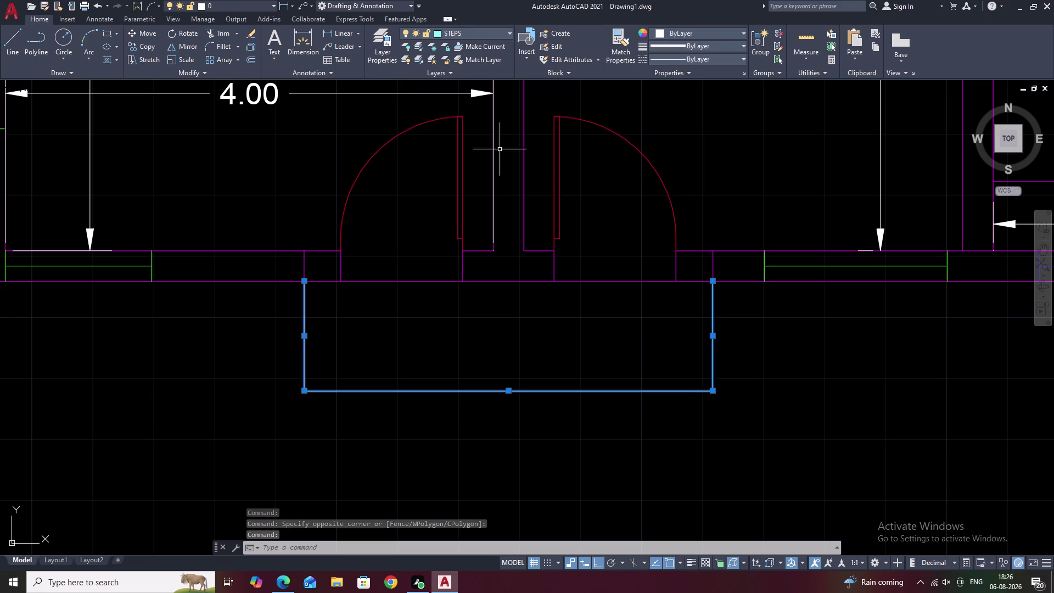
key(Escape)
Offset tread lines 0.3 apart inside the step outline.
text(O)
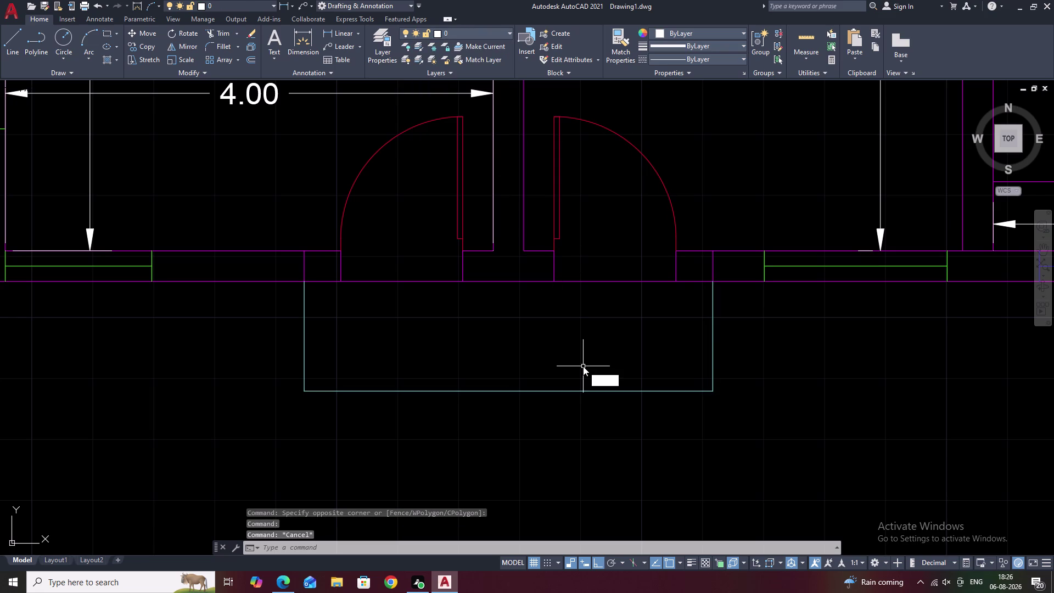
key(space)
text(.3)
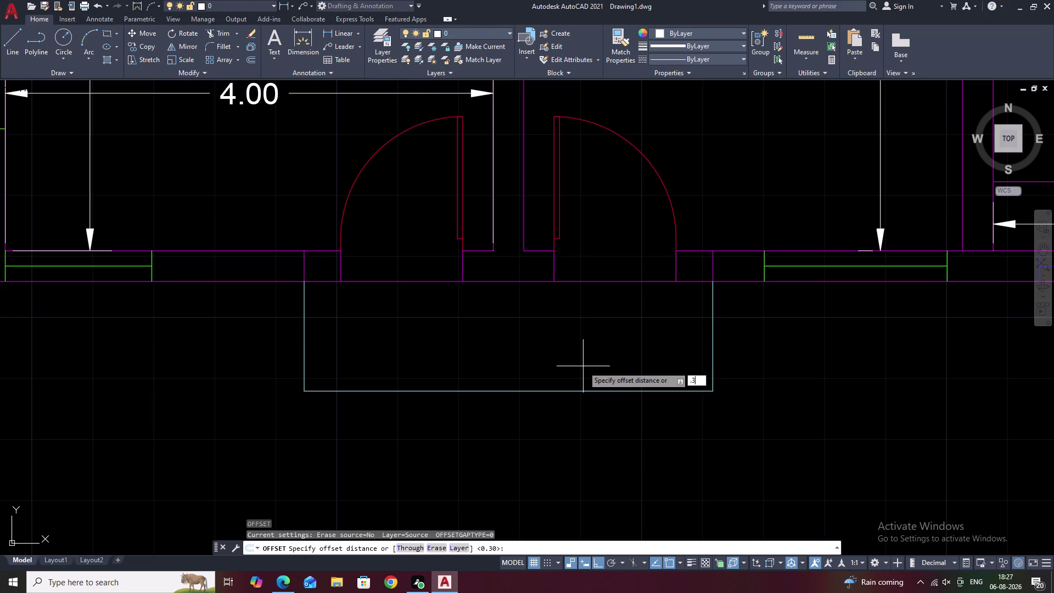
key(space)
click(573, 389)
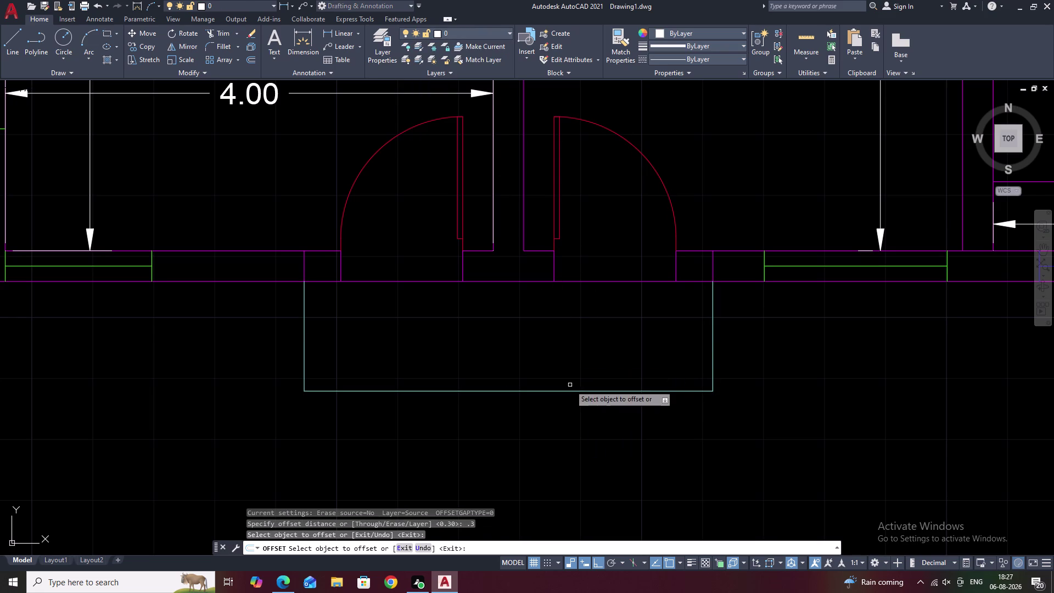
click(570, 390)
click(567, 360)
click(567, 355)
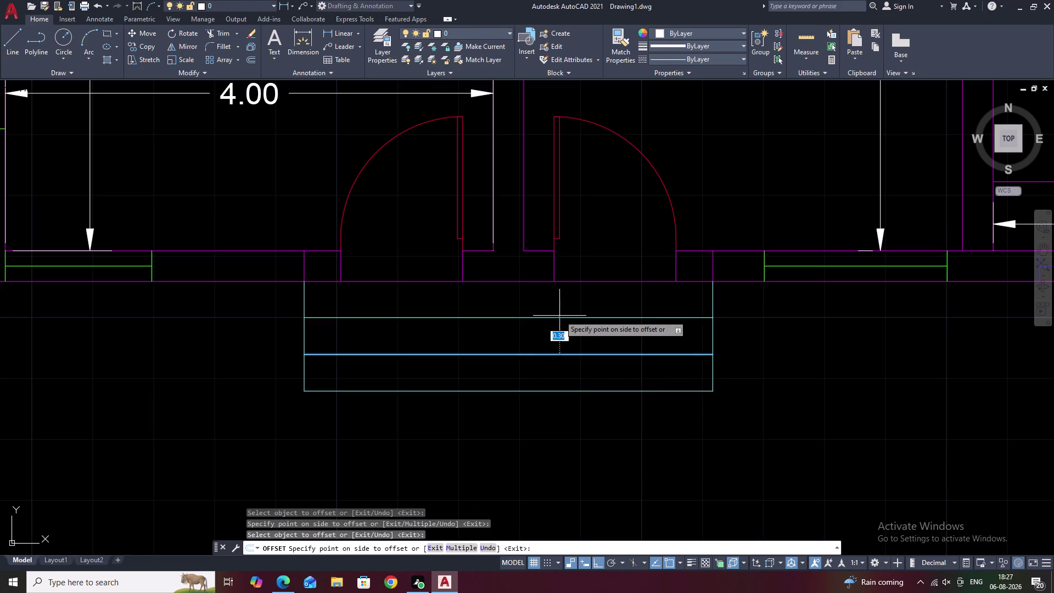
click(560, 316)
scroll(down, 3)
middle_drag(582, 332, 567, 392)
key(Escape)
scroll(down, 3)
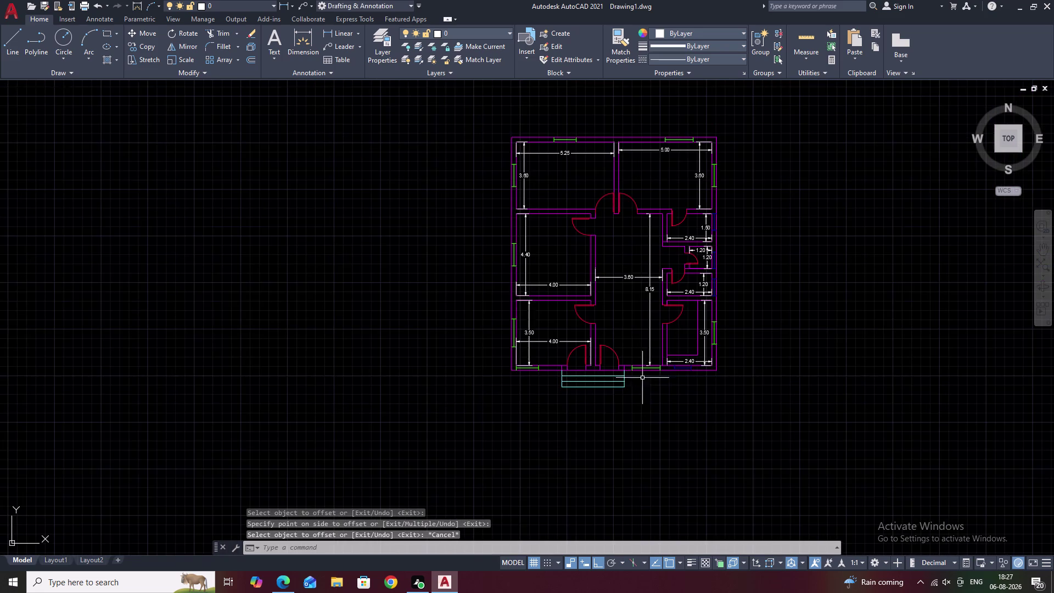
middle_drag(651, 381, 590, 409)
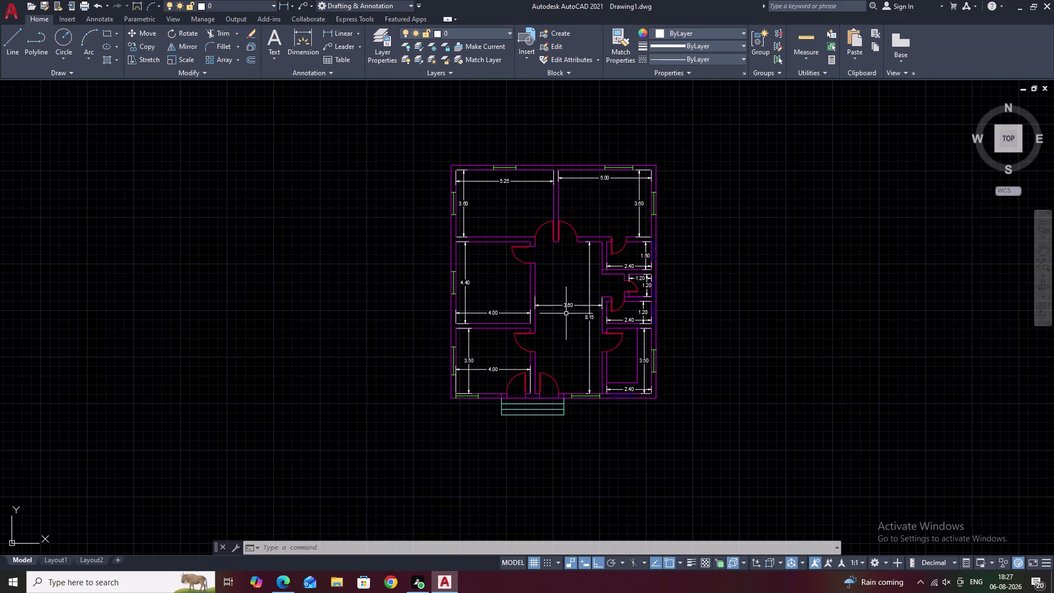
scroll(up, 3)
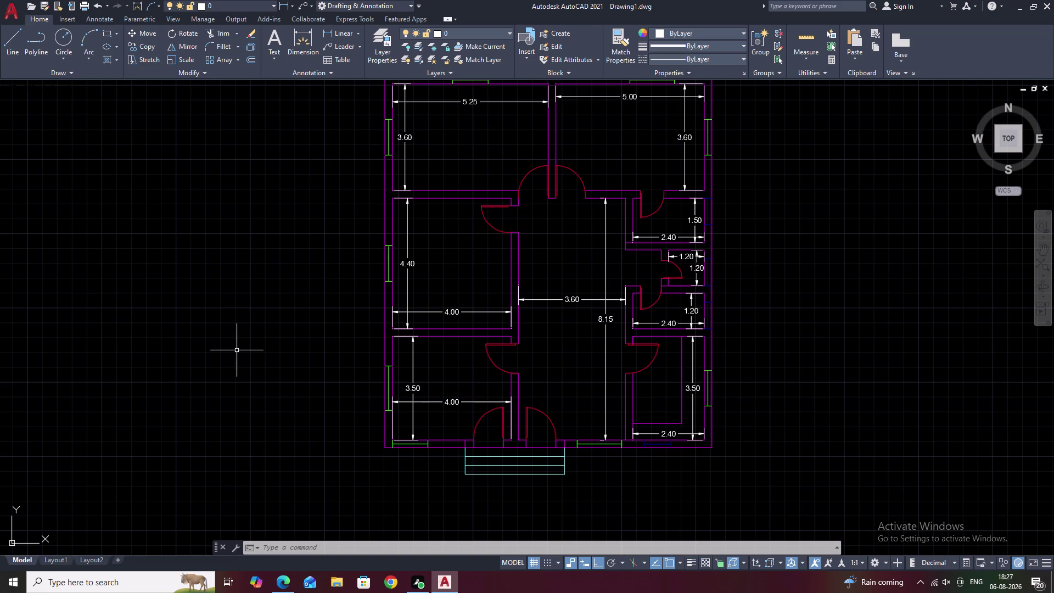
scroll(up, 3)
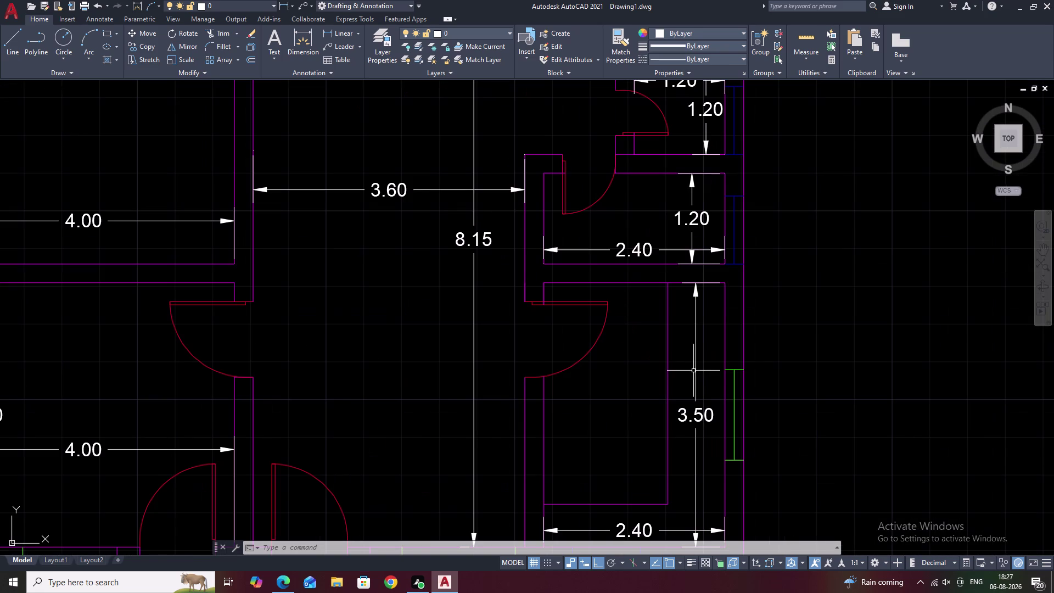
click(696, 371)
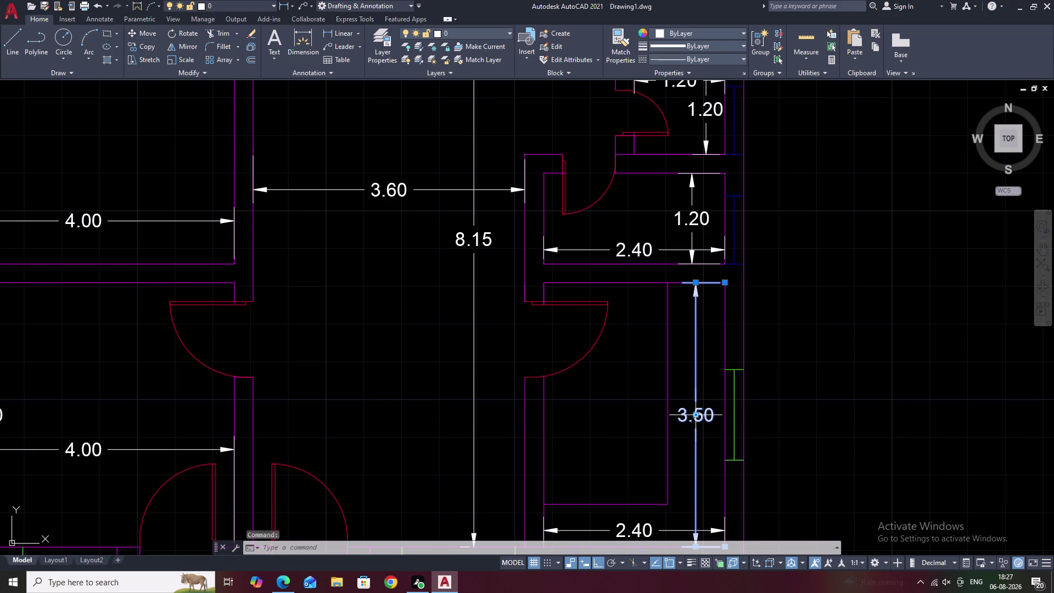
double_click(697, 416)
click(705, 416)
middle_drag(667, 426, 667, 367)
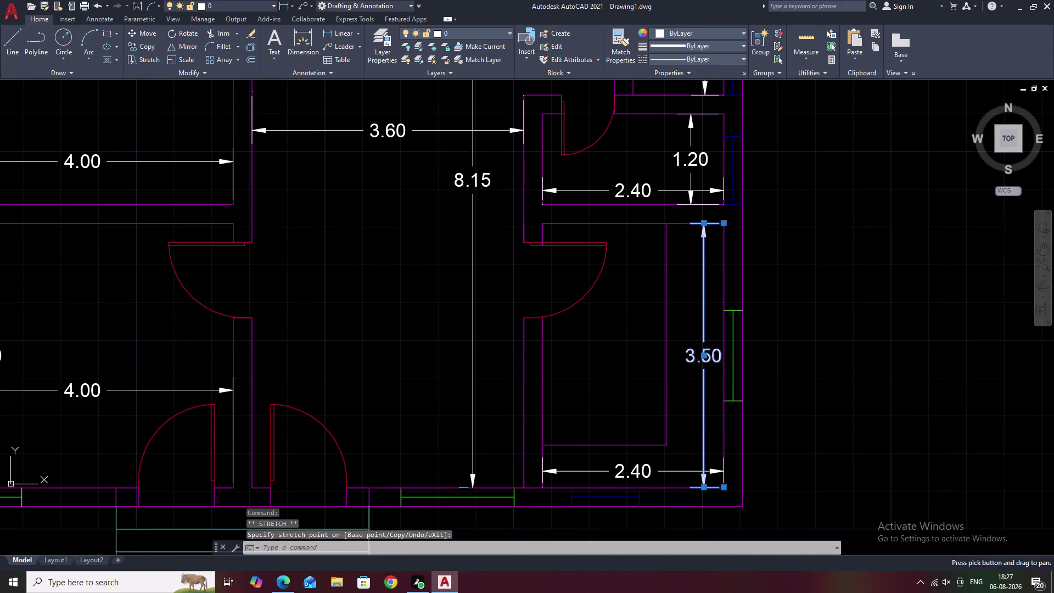
key(Escape)
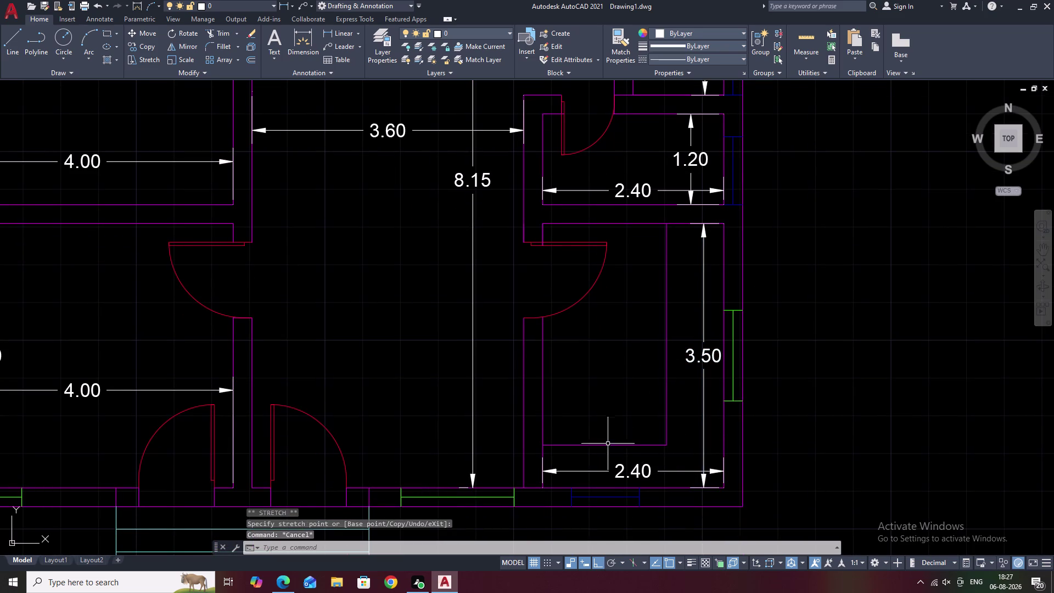
scroll(down, 3)
middle_drag(543, 397, 592, 404)
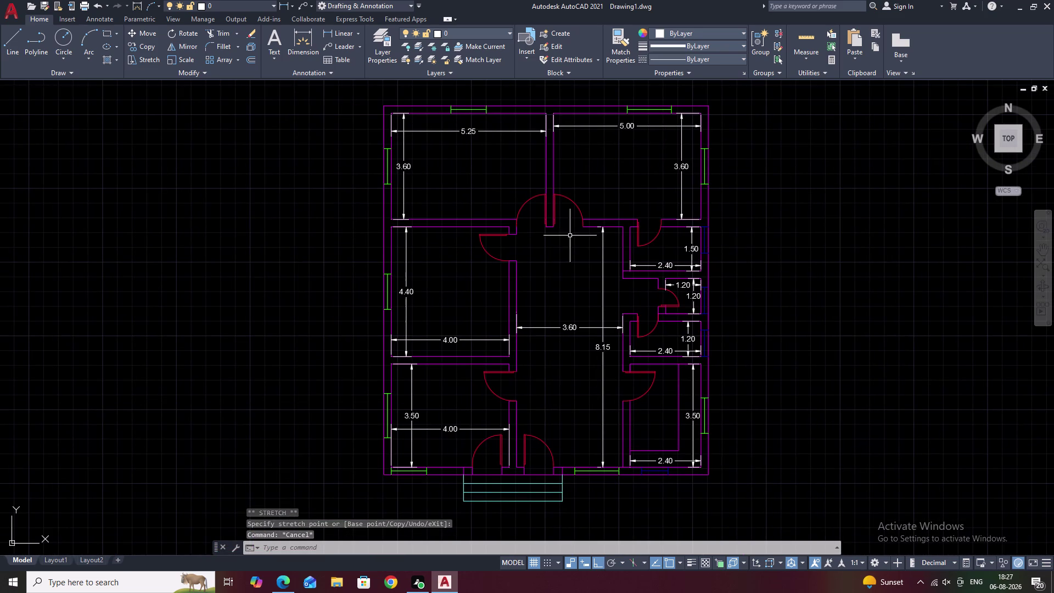
scroll(up, 3)
middle_drag(473, 167, 455, 266)
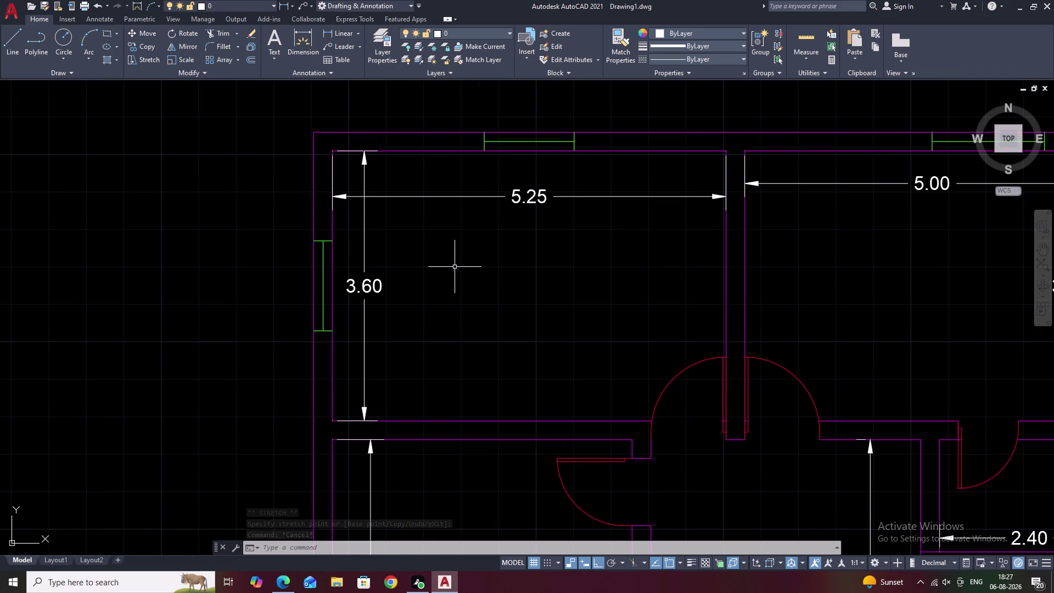
Make TEXT the current layer and drag a text box in the top-left room.
text(T)
key(space)
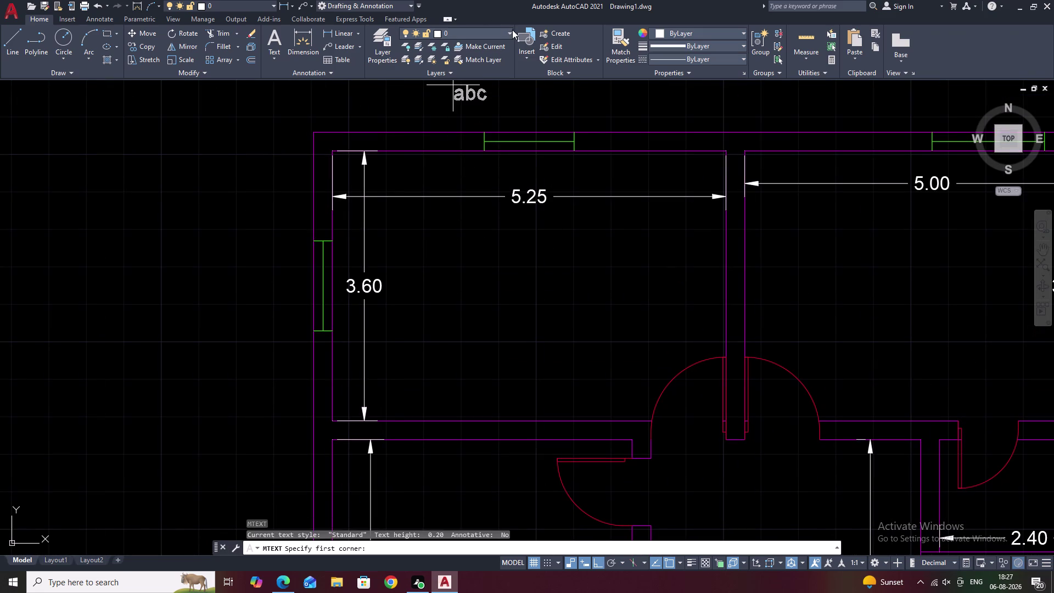
click(512, 31)
click(479, 112)
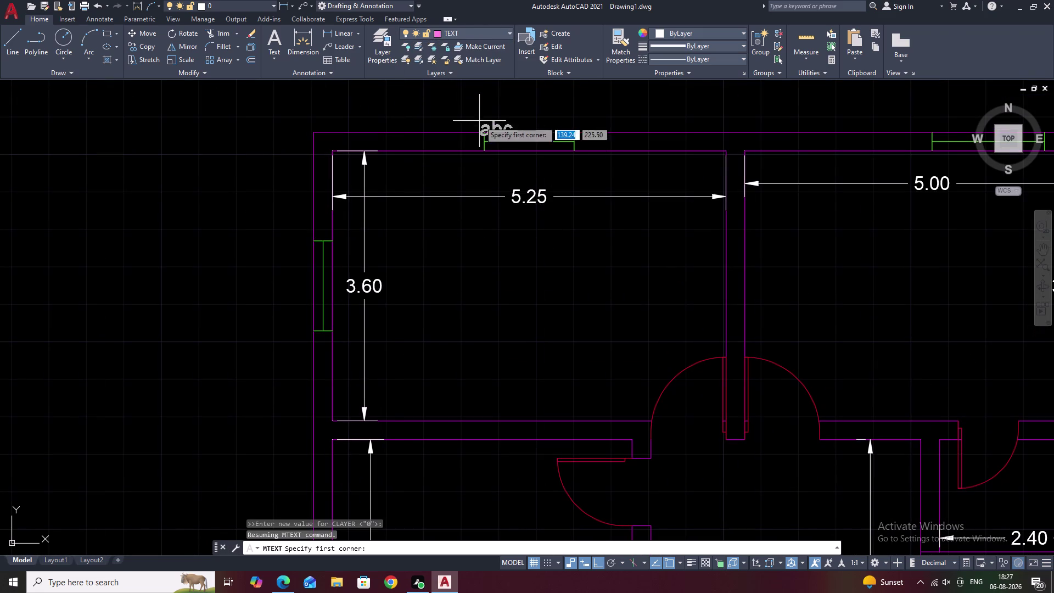
text(T)
key(space)
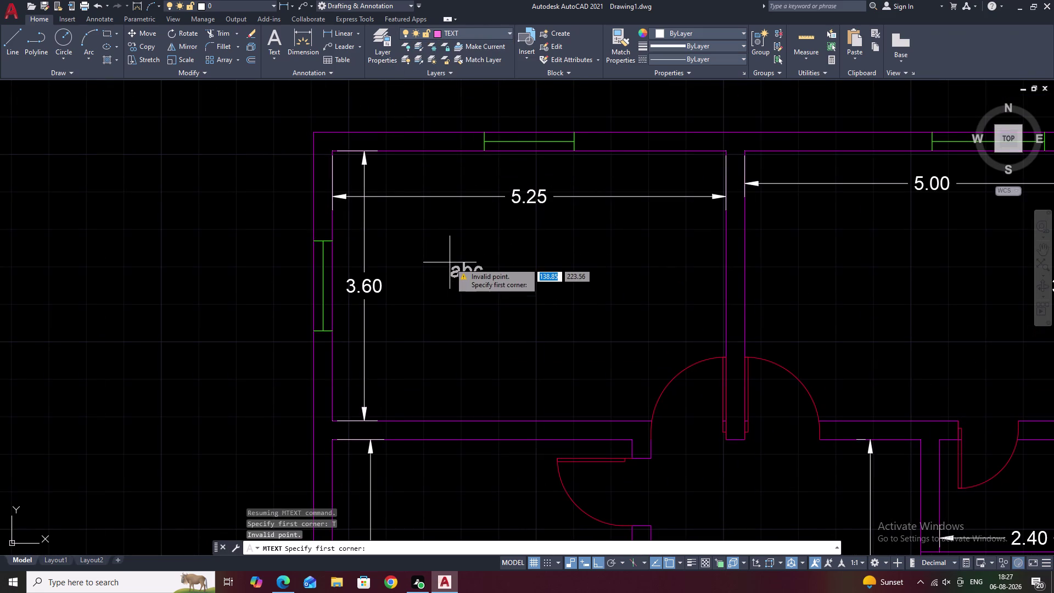
click(447, 260)
drag(447, 260, 622, 288)
click(622, 289)
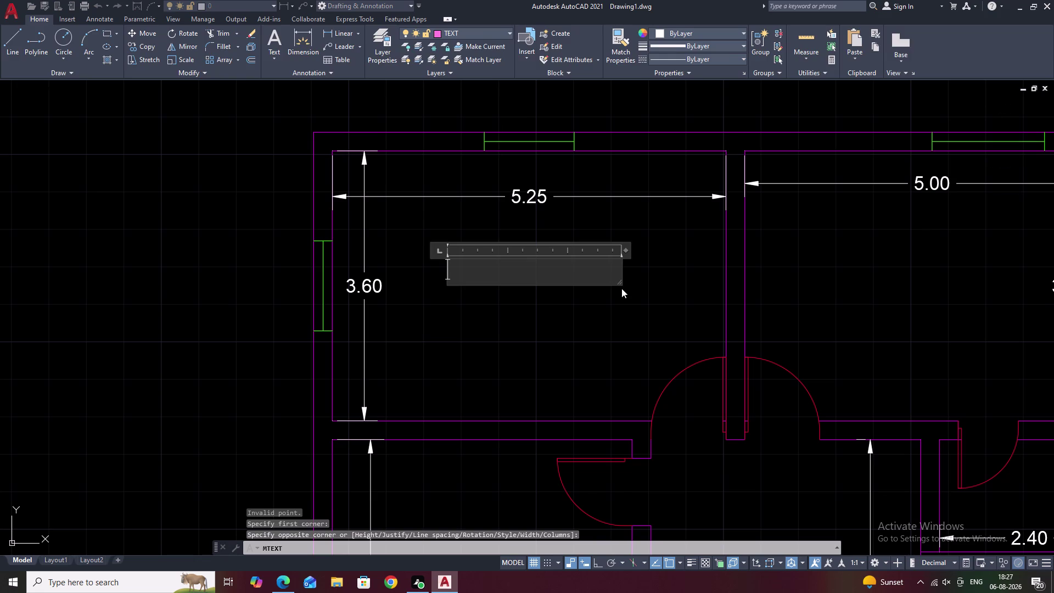
Type BED ROOM, centre-justify it and close the Text Editor.
text(BED)
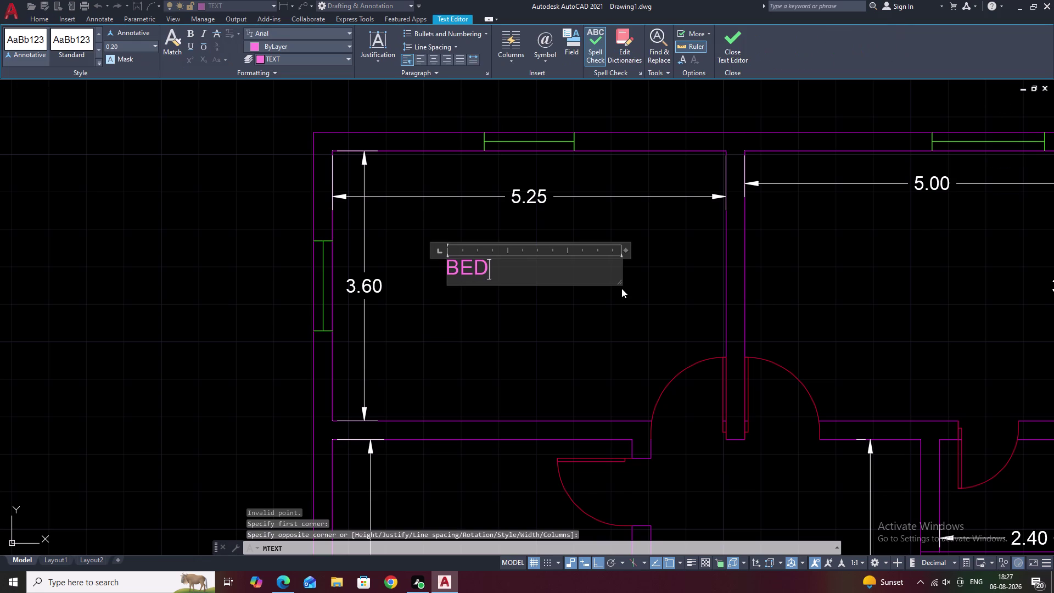
key(space)
text(ROO)
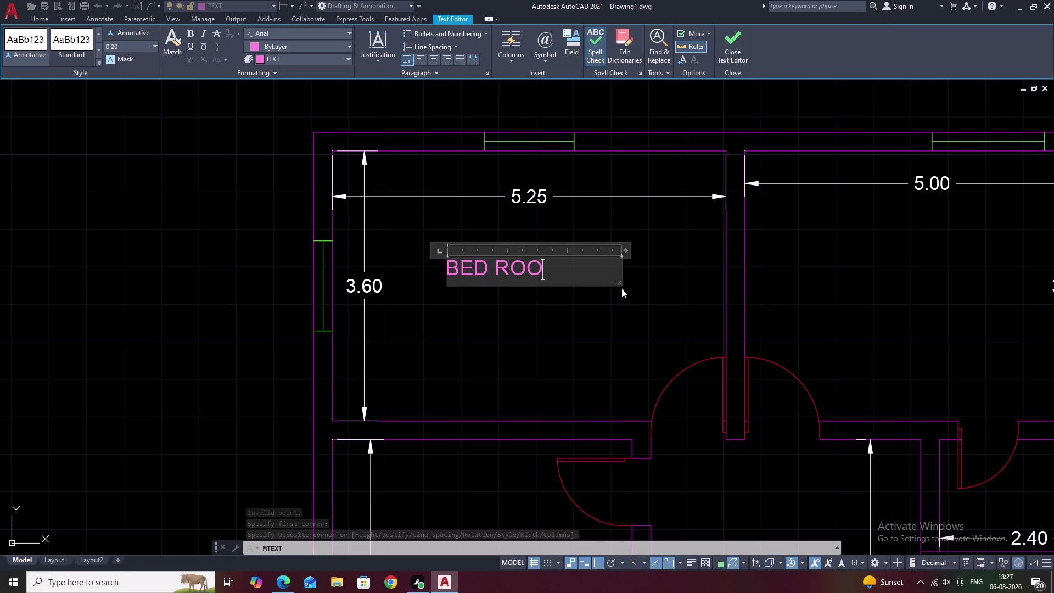
key(m)
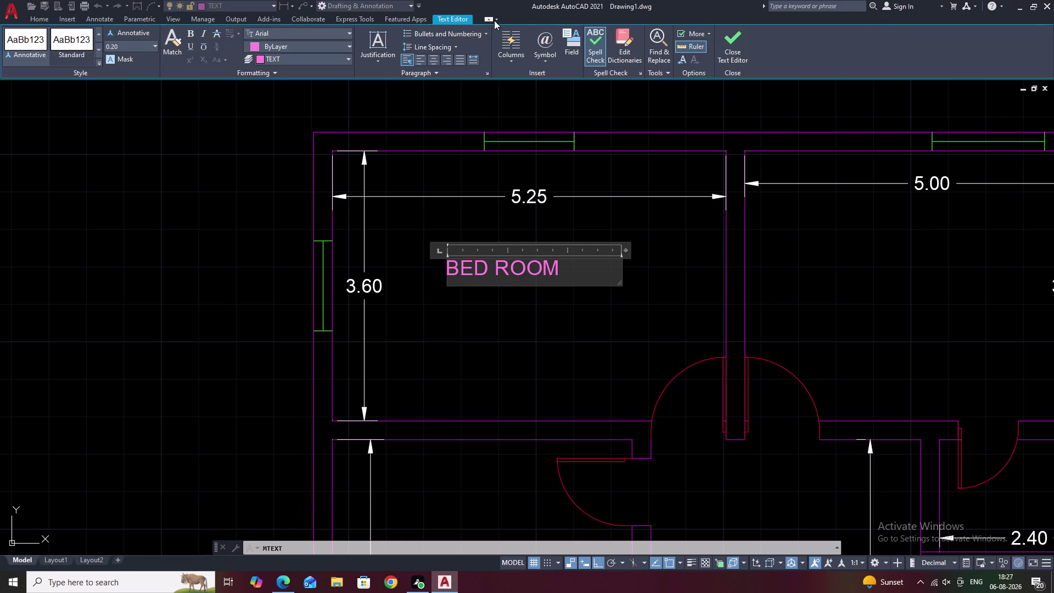
click(432, 59)
click(622, 258)
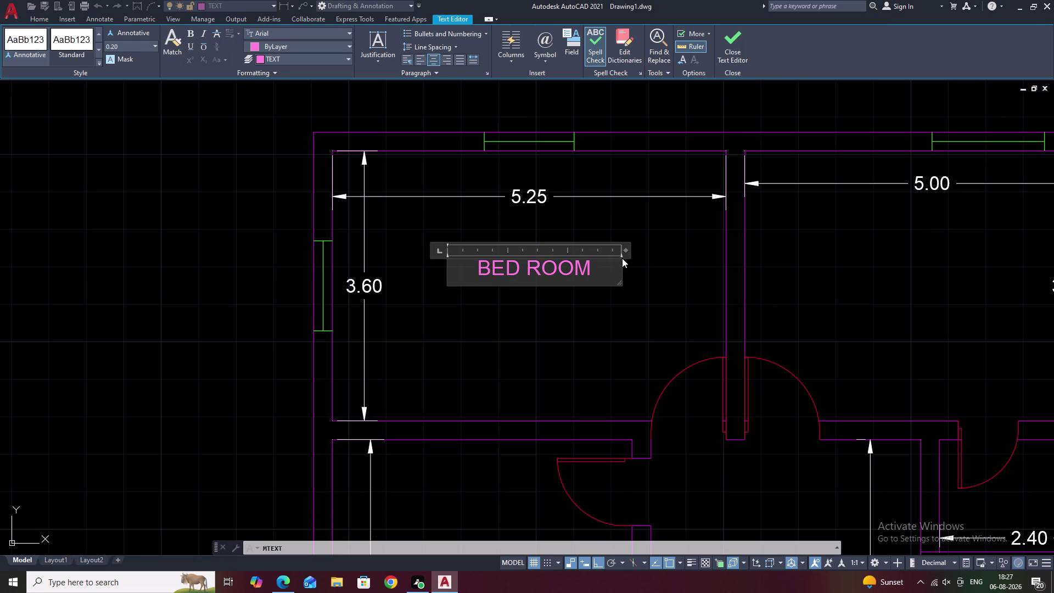
click(652, 278)
click(555, 272)
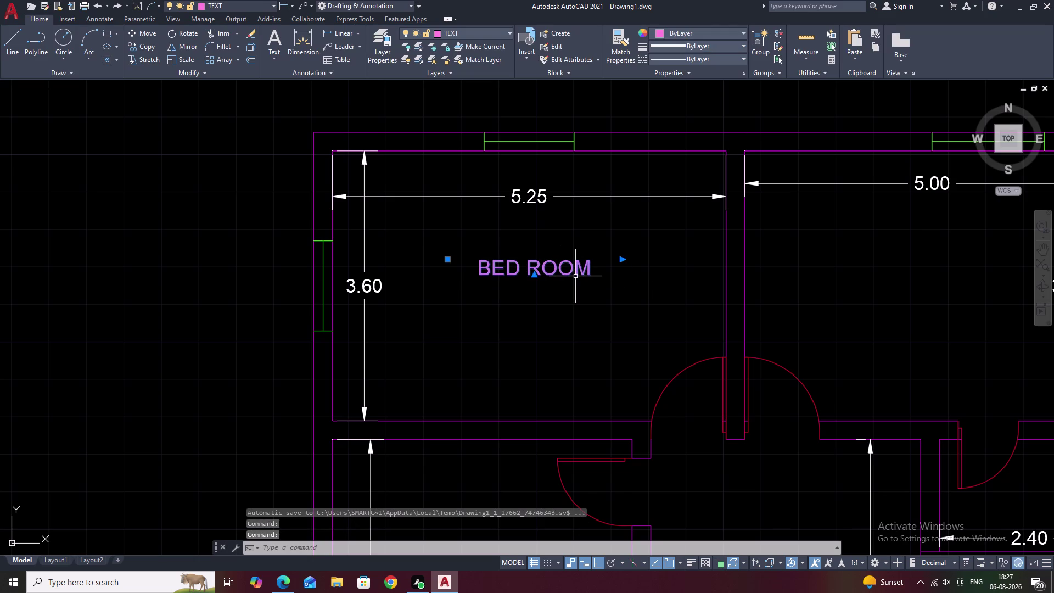
Copy the BED ROOM label into the top-right room and the 4.40 room.
text(CO)
key(space)
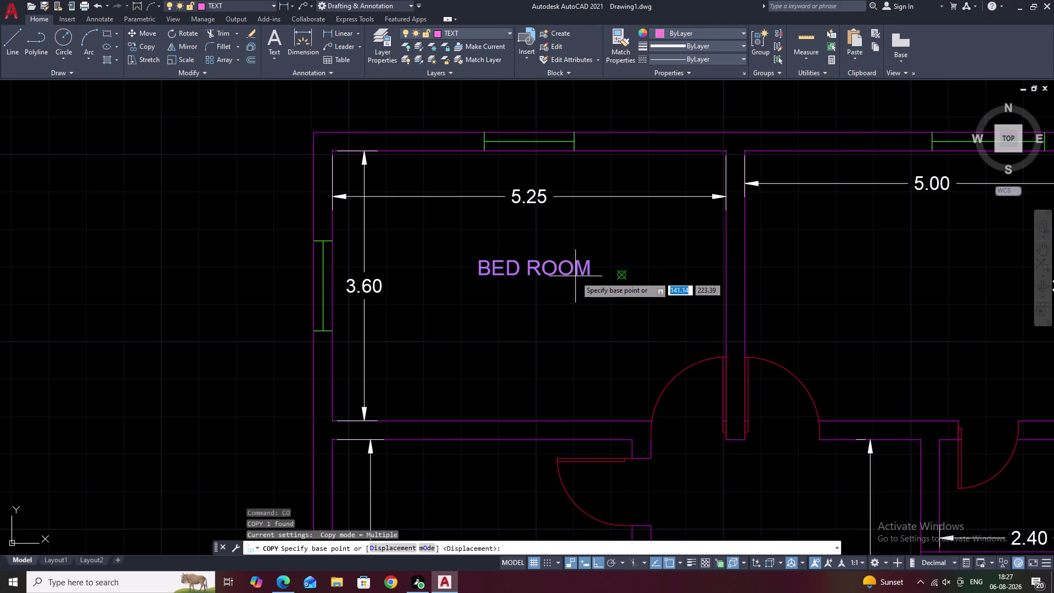
click(539, 271)
scroll(down, 3)
middle_drag(836, 288, 718, 313)
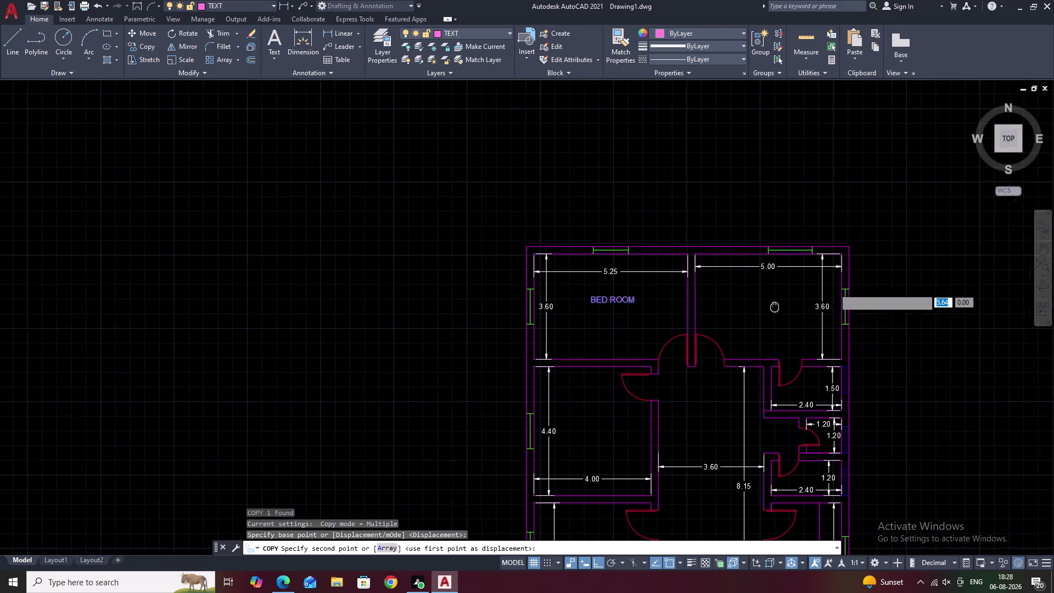
middle_drag(718, 313, 704, 314)
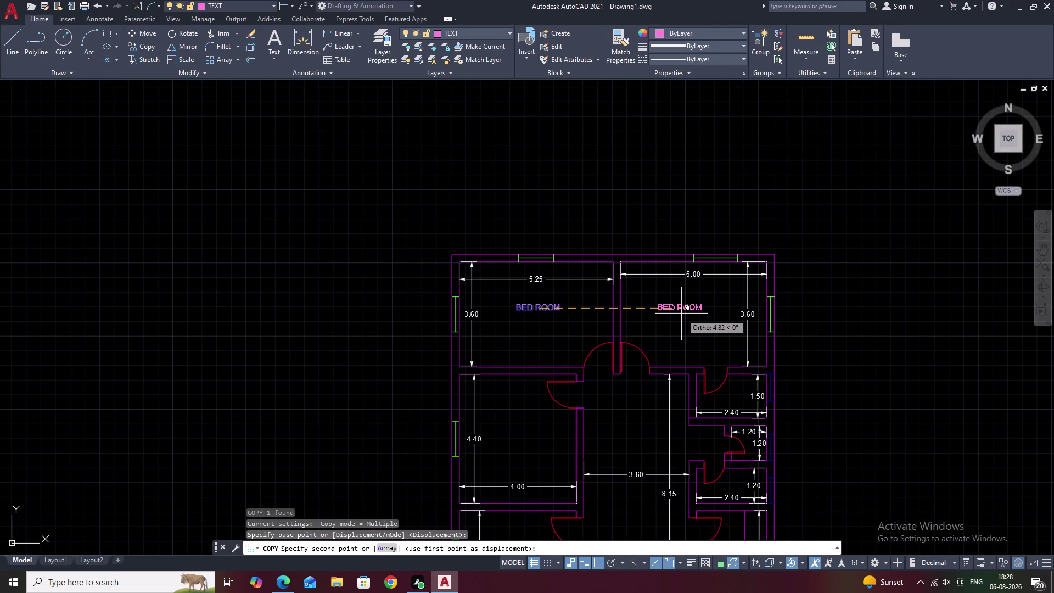
key(F8)
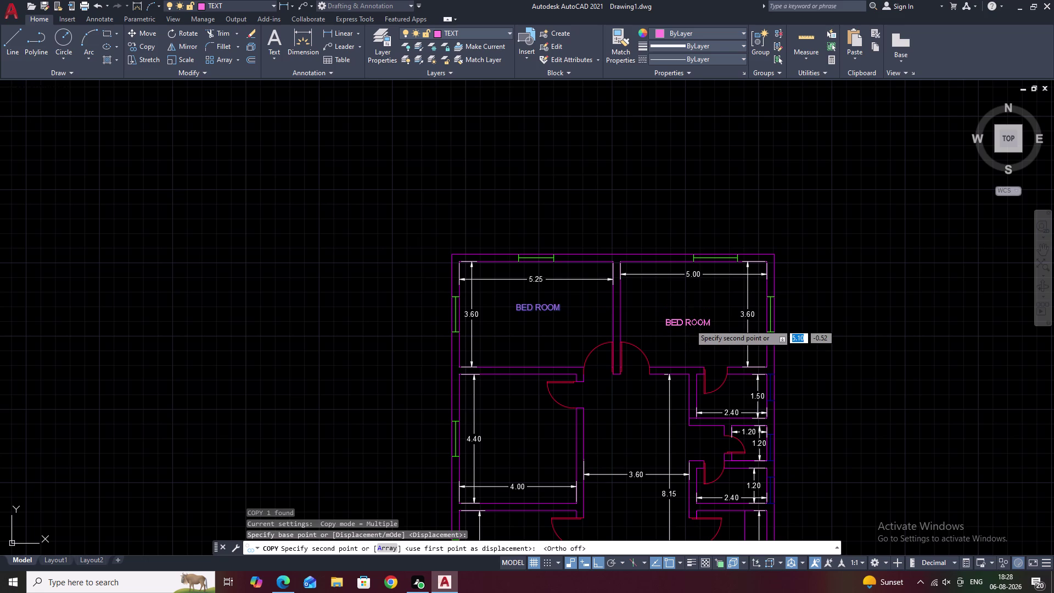
click(690, 324)
middle_drag(583, 387, 647, 321)
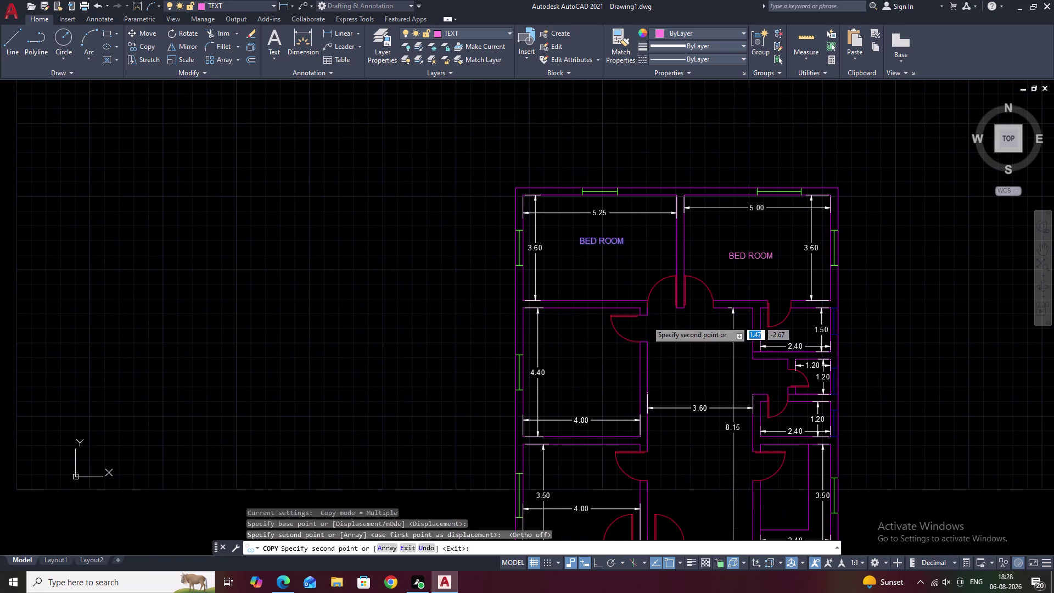
double_click(584, 376)
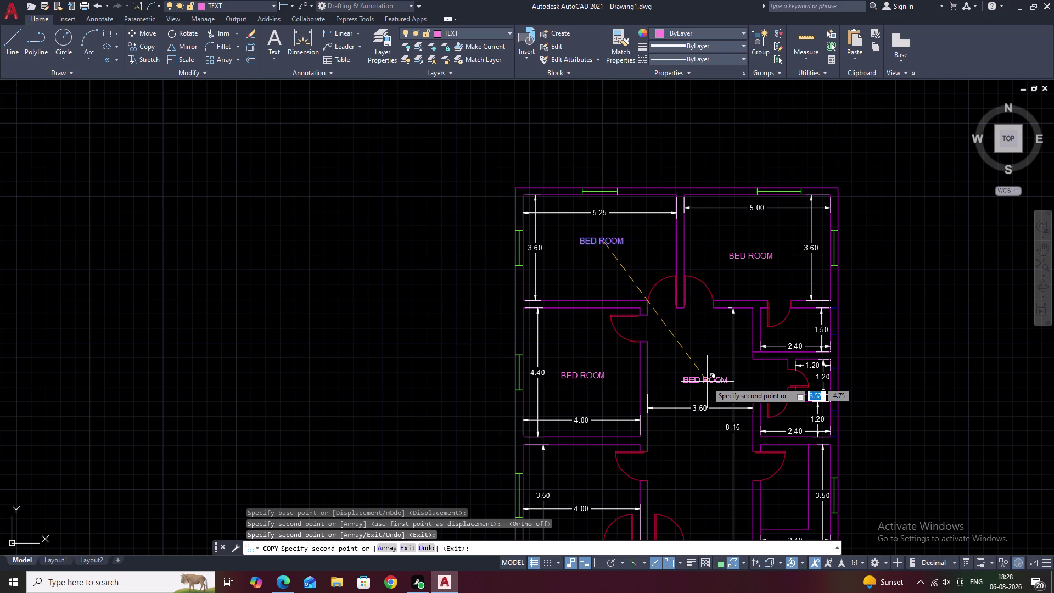
key(Escape)
Copy the top-left BED ROOM label again, just below the original.
scroll(up, 3)
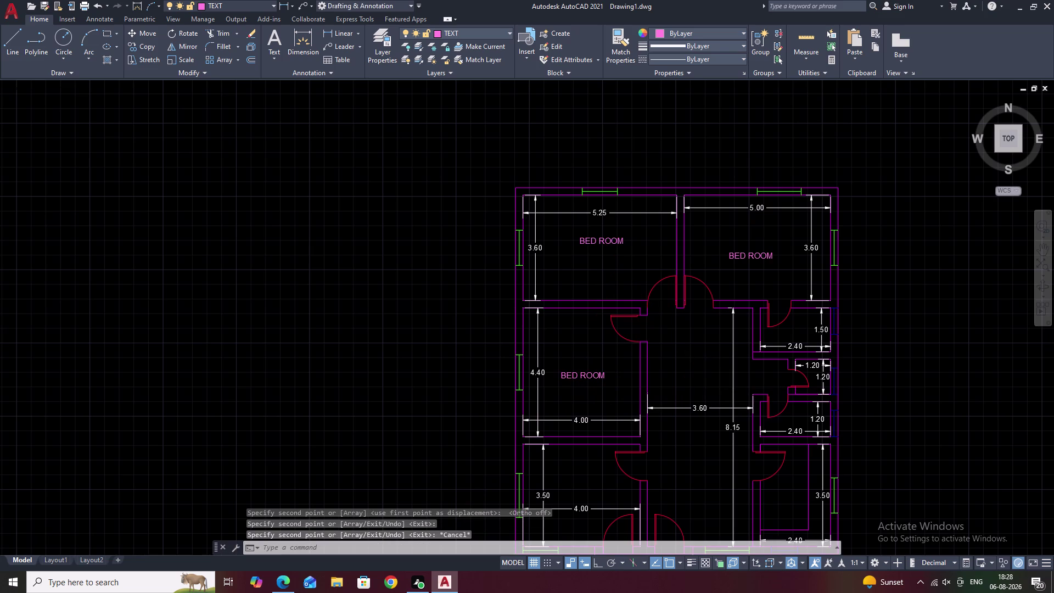
click(563, 160)
text(C)
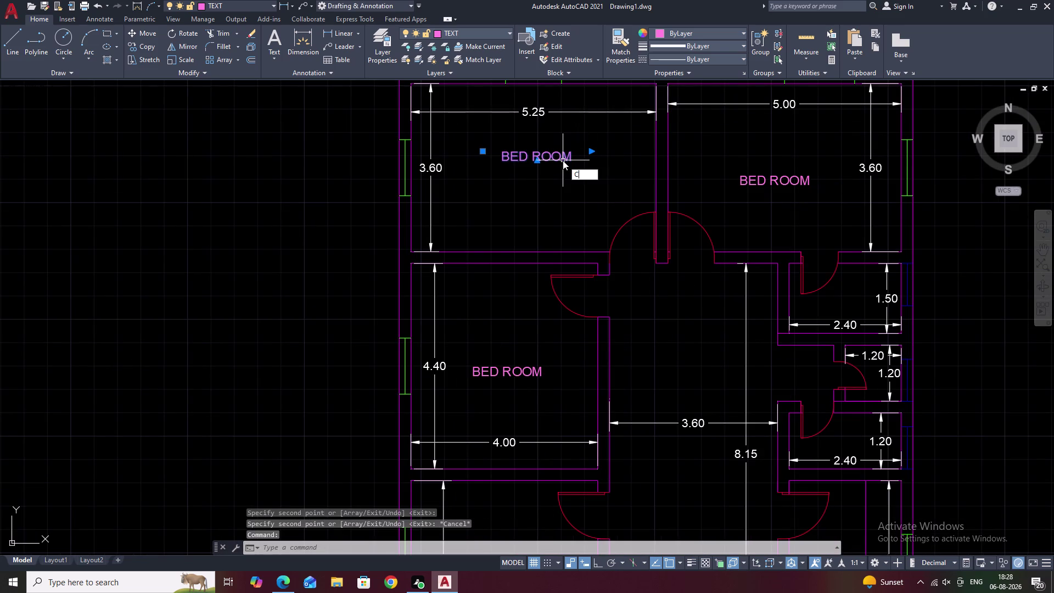
text(O)
key(space)
scroll(up, 3)
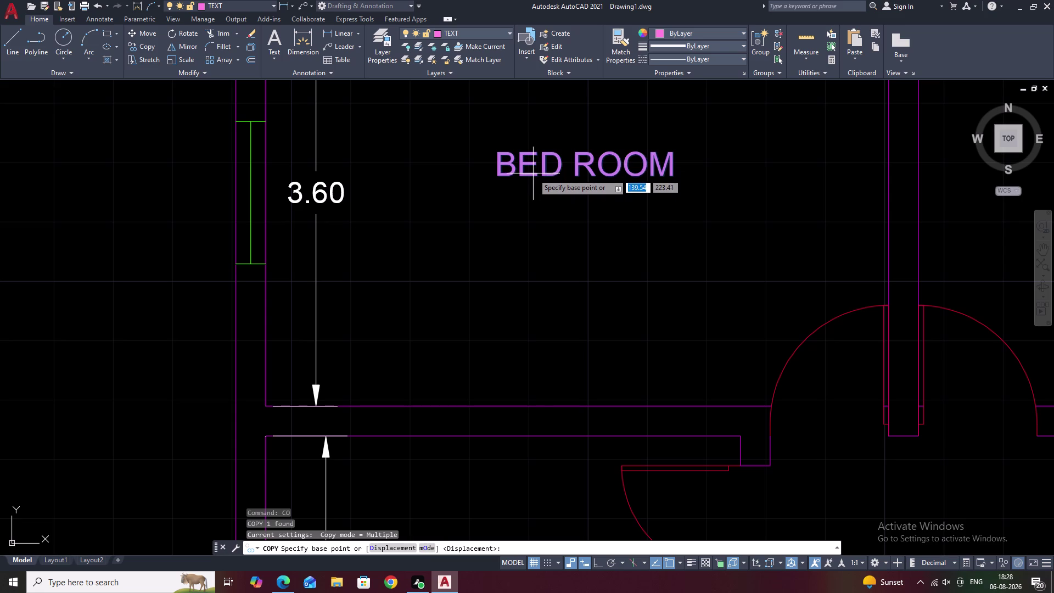
click(533, 174)
click(529, 225)
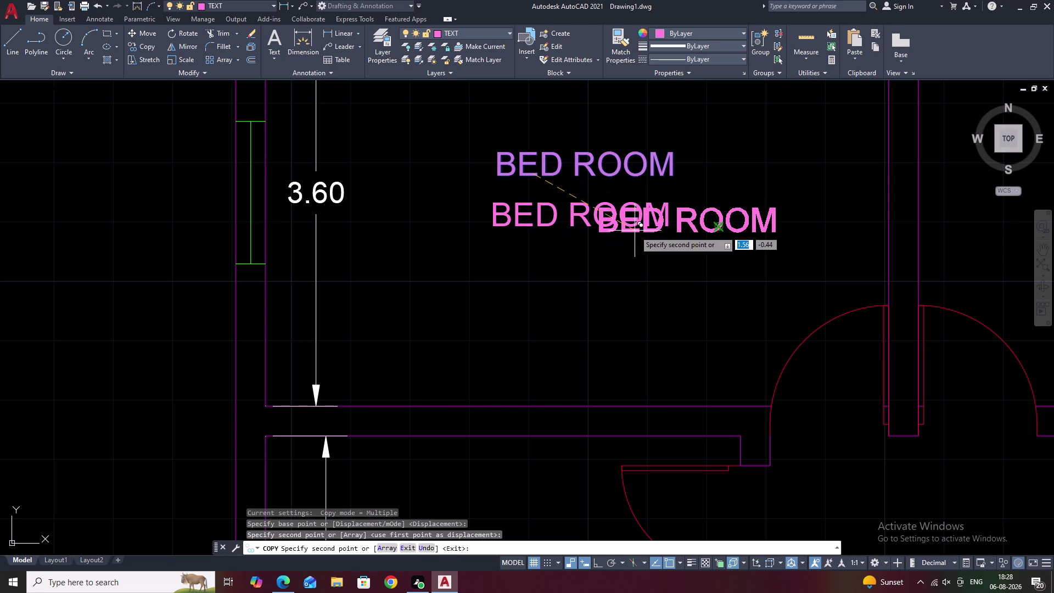
key(Escape)
Erase the extra BED ROOM duplicate and centre the 2.40 by 1.50 room.
click(642, 163)
text(E)
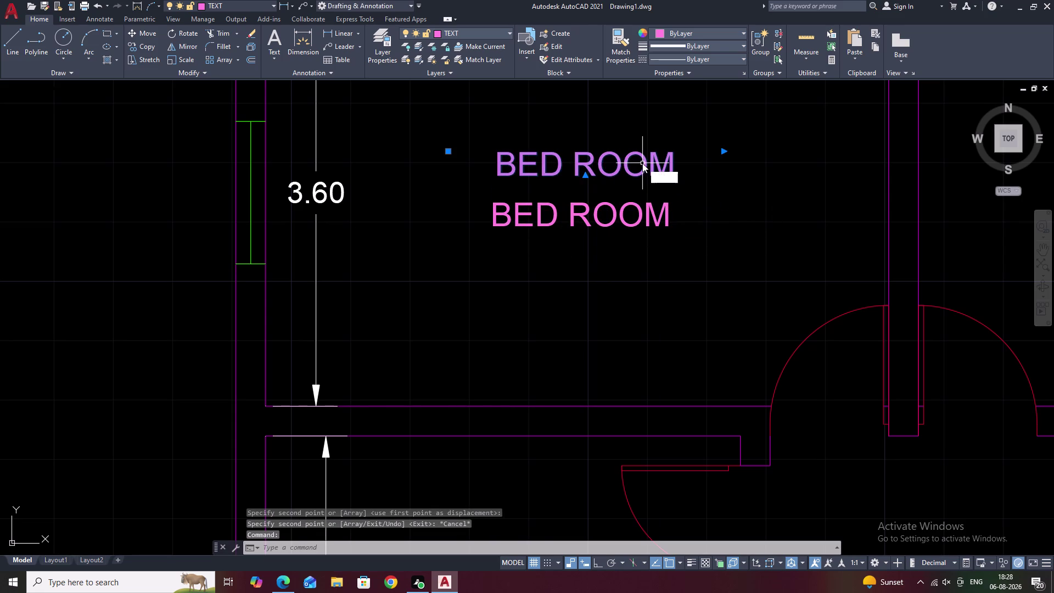
key(space)
scroll(down, 3)
middle_drag(718, 227, 583, 165)
middle_drag(693, 284, 601, 271)
scroll(up, 3)
middle_drag(701, 258, 621, 258)
text(T)
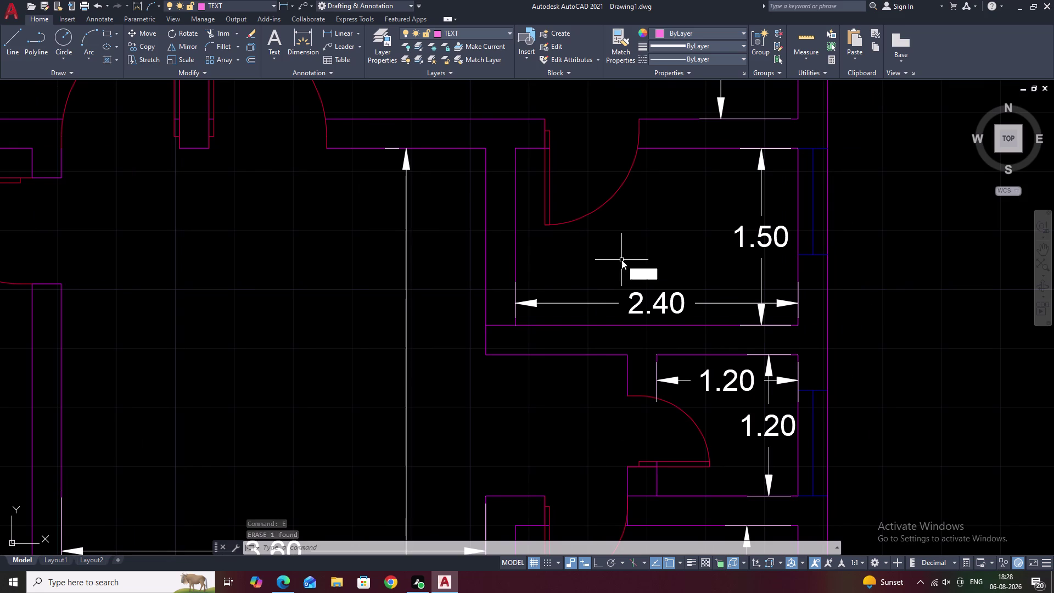
Drag a multiline text box inside the 2.40 by 1.50 room.
key(space)
scroll(up, 3)
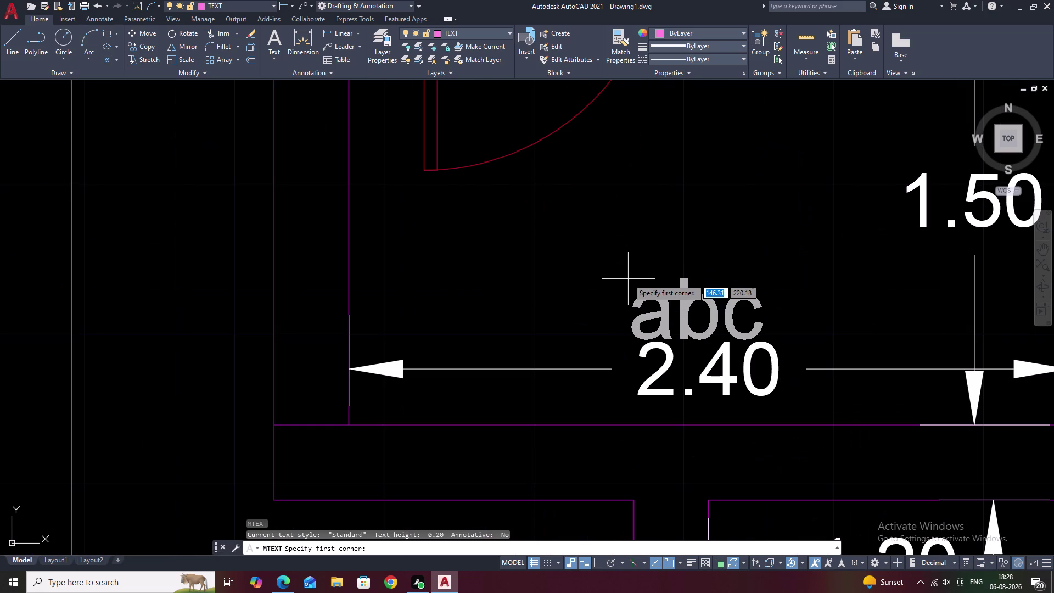
scroll(up, 3)
middle_click(633, 250)
scroll(down, 3)
middle_drag(648, 246, 537, 254)
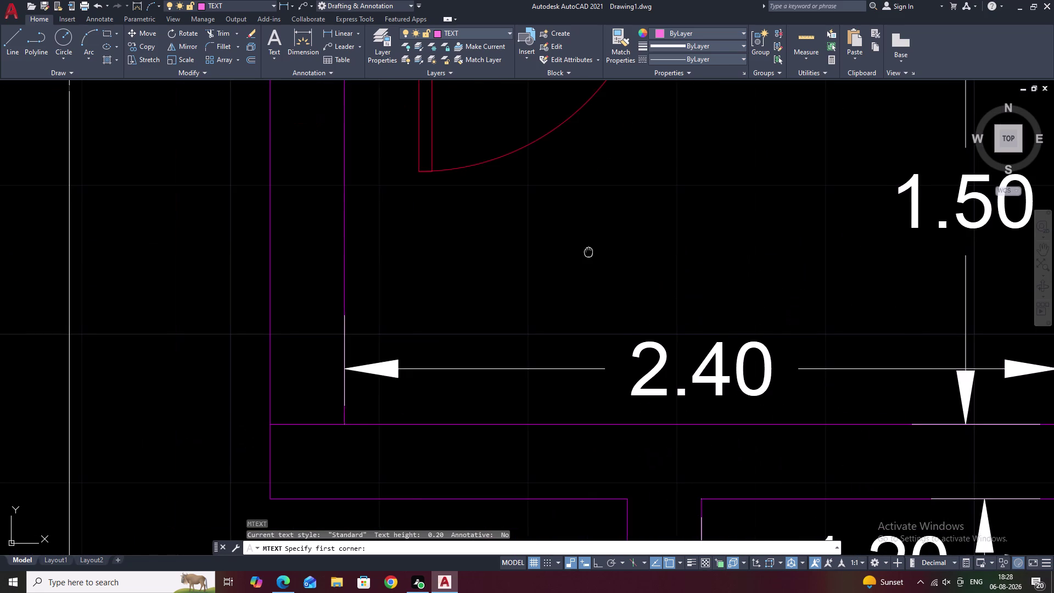
middle_drag(537, 255, 531, 255)
drag(346, 217, 661, 249)
drag(693, 274, 717, 282)
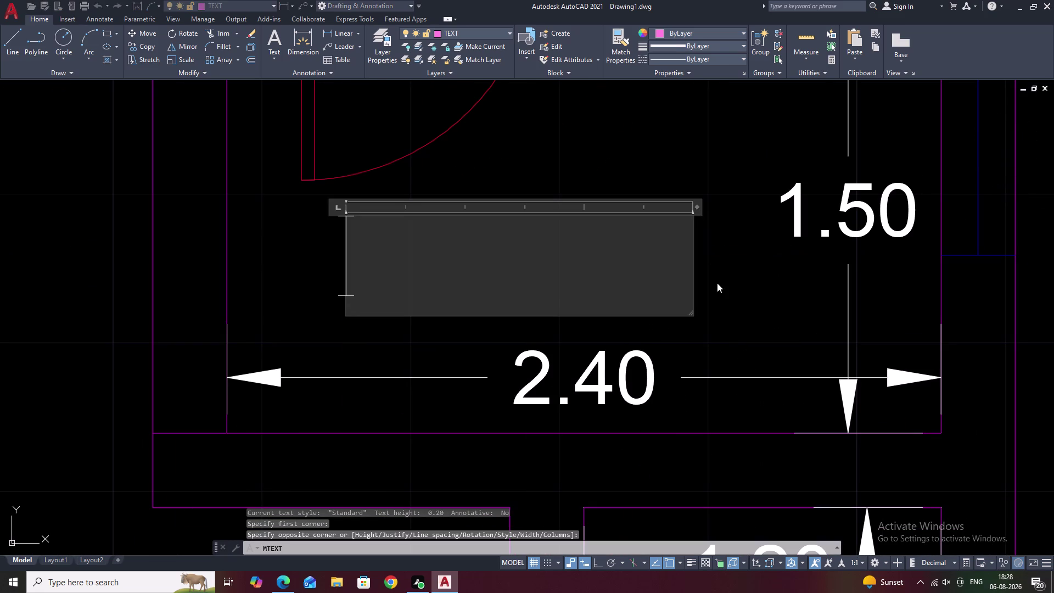
Type TOILET, fix the typo, and commit the label.
text(TO)
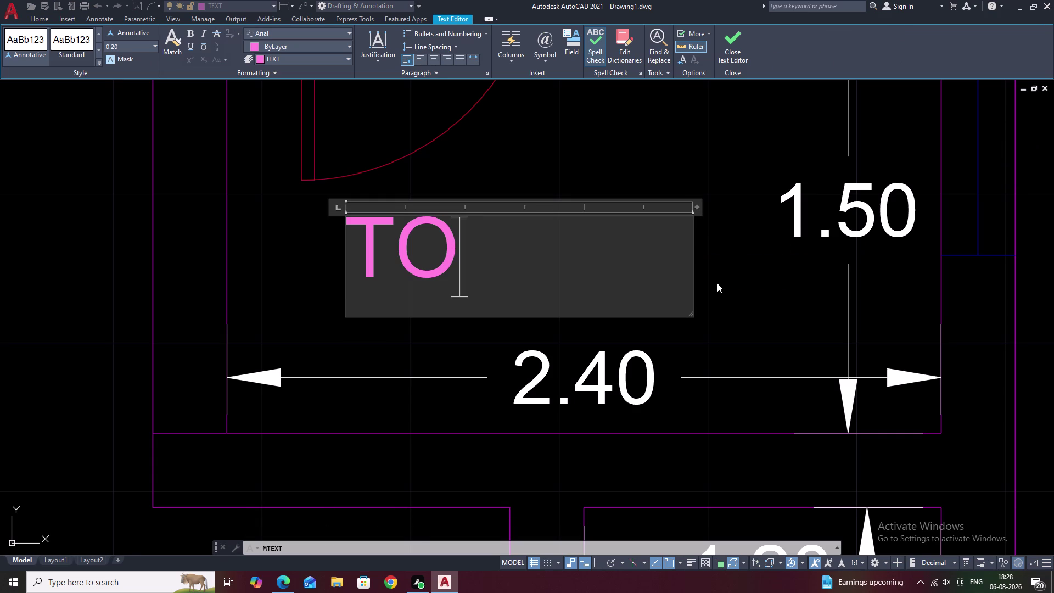
text(I)
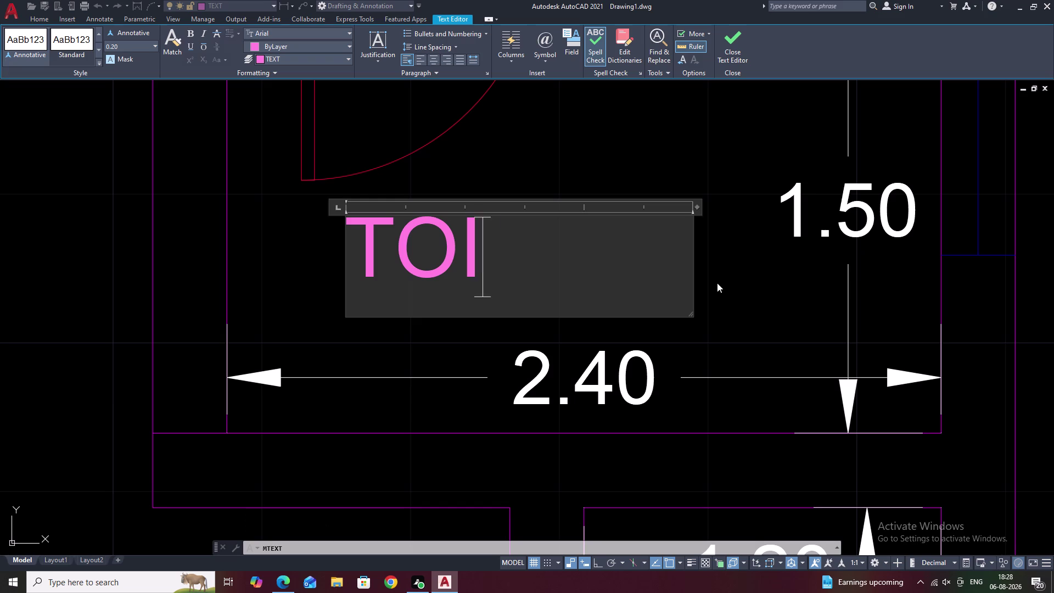
text(L)
key(r)
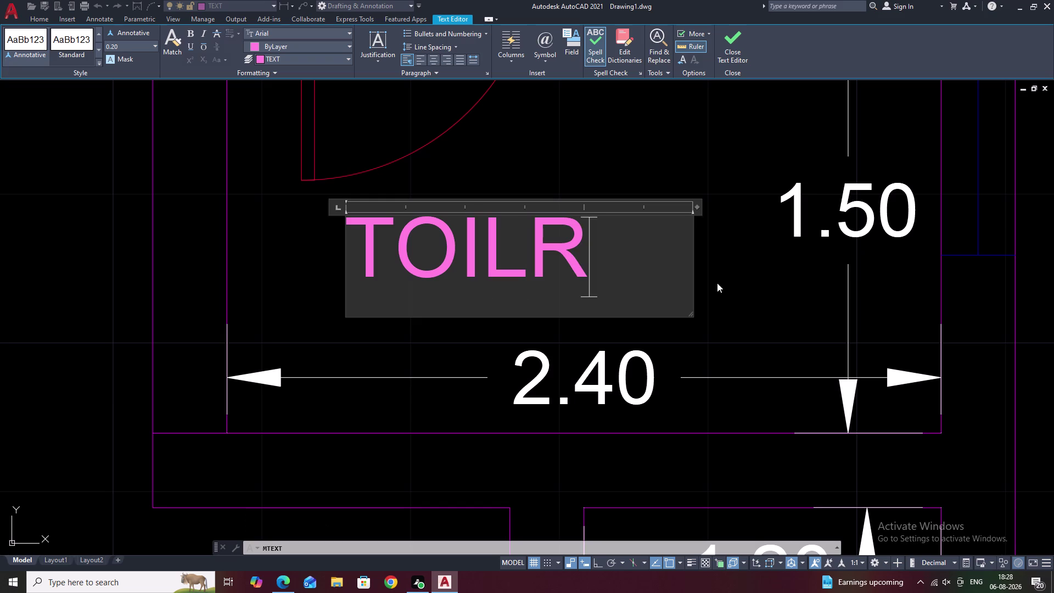
key(BackSpace)
key(e)
key(t)
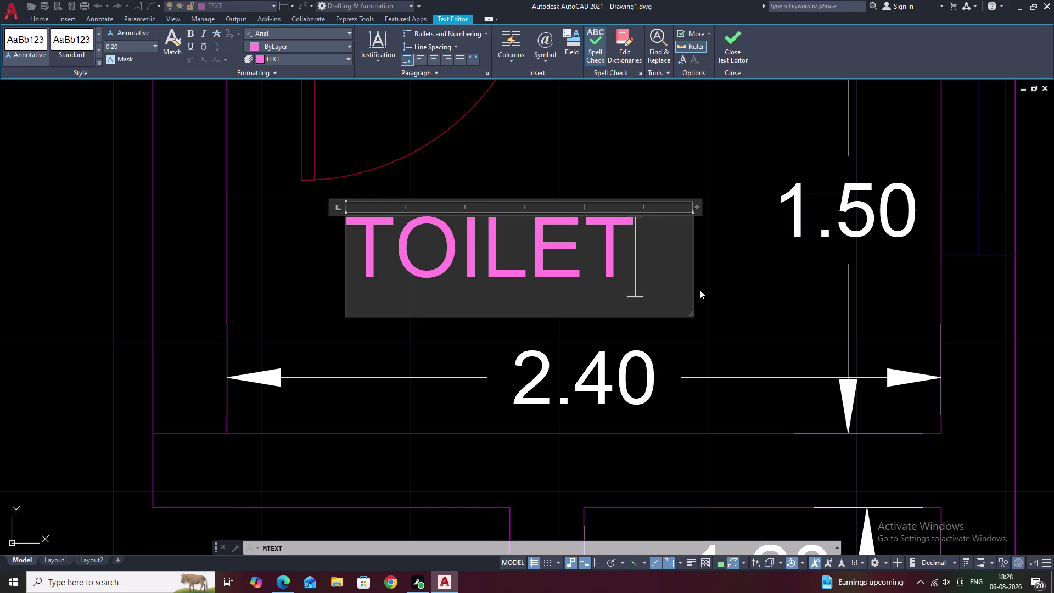
click(431, 56)
click(577, 118)
Cancel the pending command and pan to the neighbouring small room.
key(Escape)
scroll(down, 3)
middle_drag(698, 258, 710, 195)
scroll(up, 3)
middle_drag(707, 298, 670, 199)
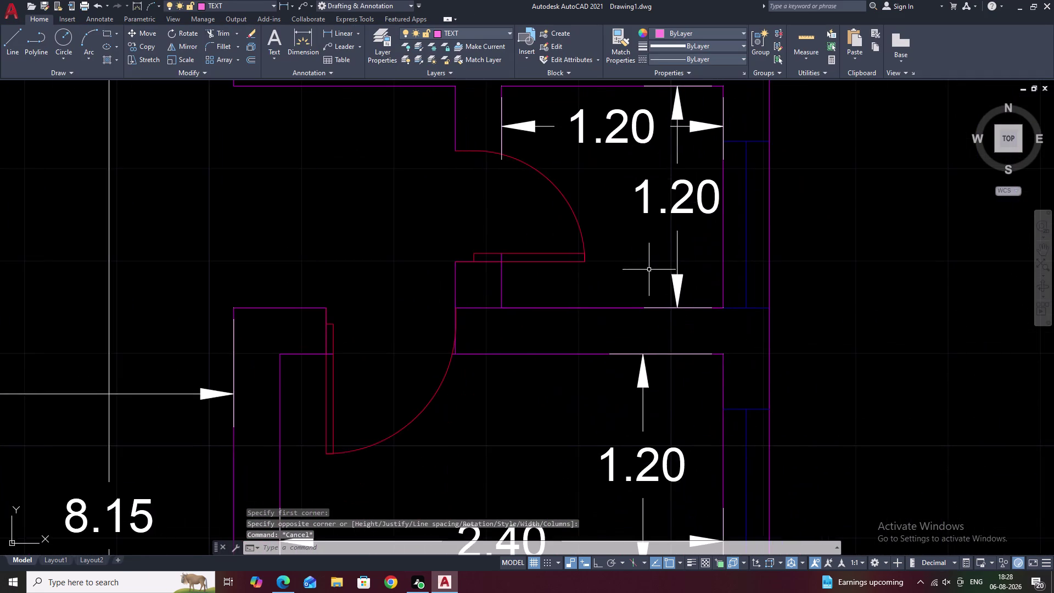
Write a W.C multiline text label in the small room beside the toilet.
scroll(up, 3)
text(T)
key(space)
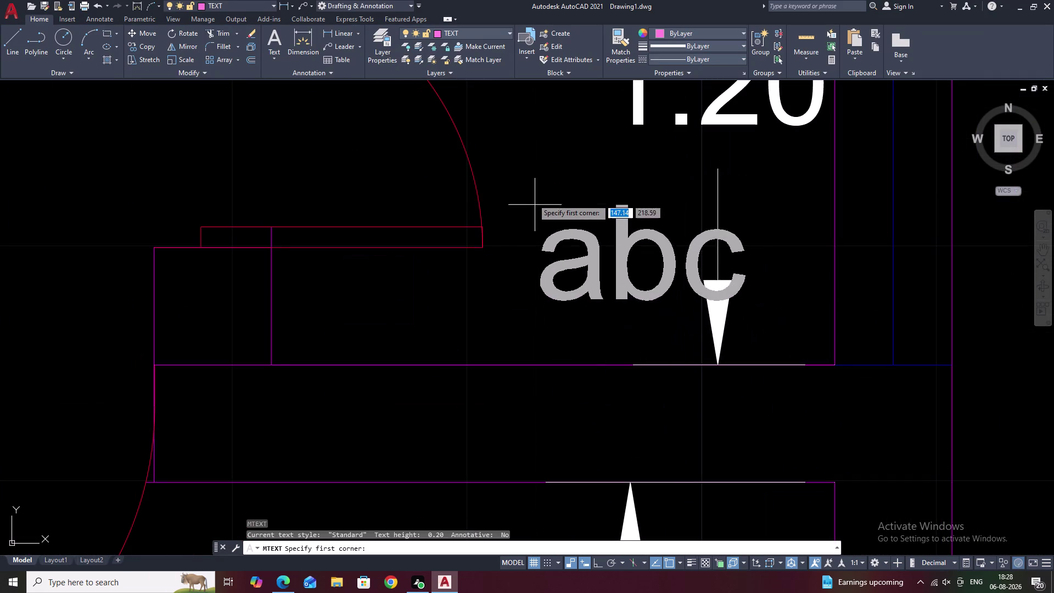
drag(514, 163, 721, 233)
click(721, 233)
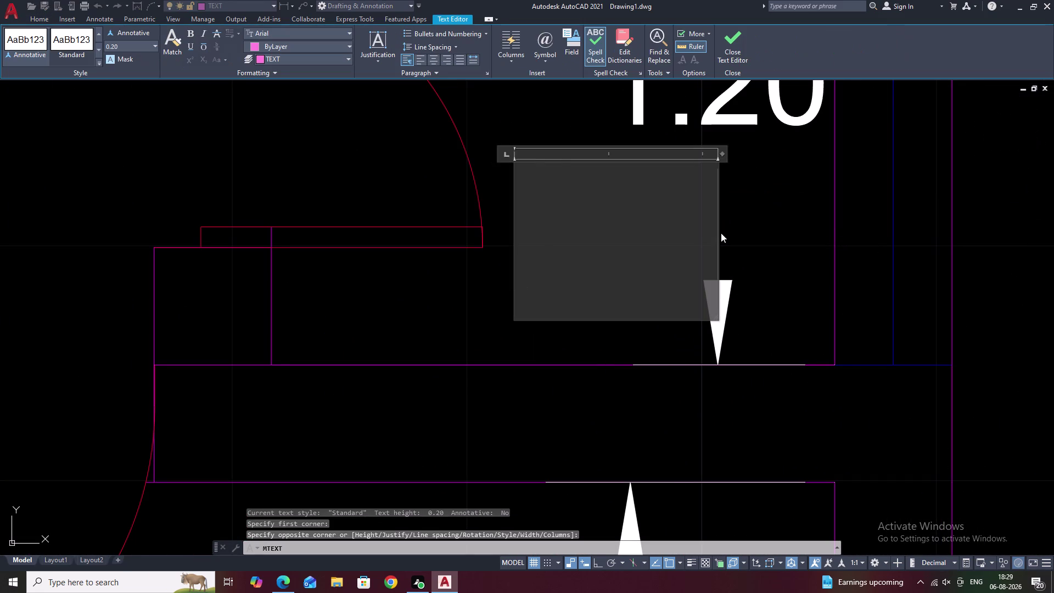
key(space)
text(W)
key(period)
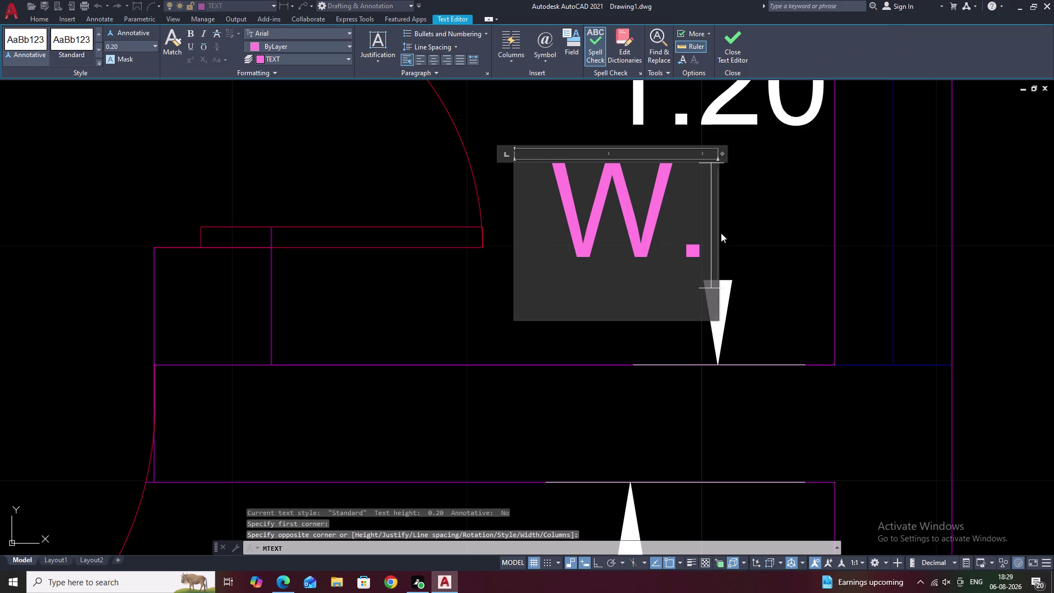
key(c)
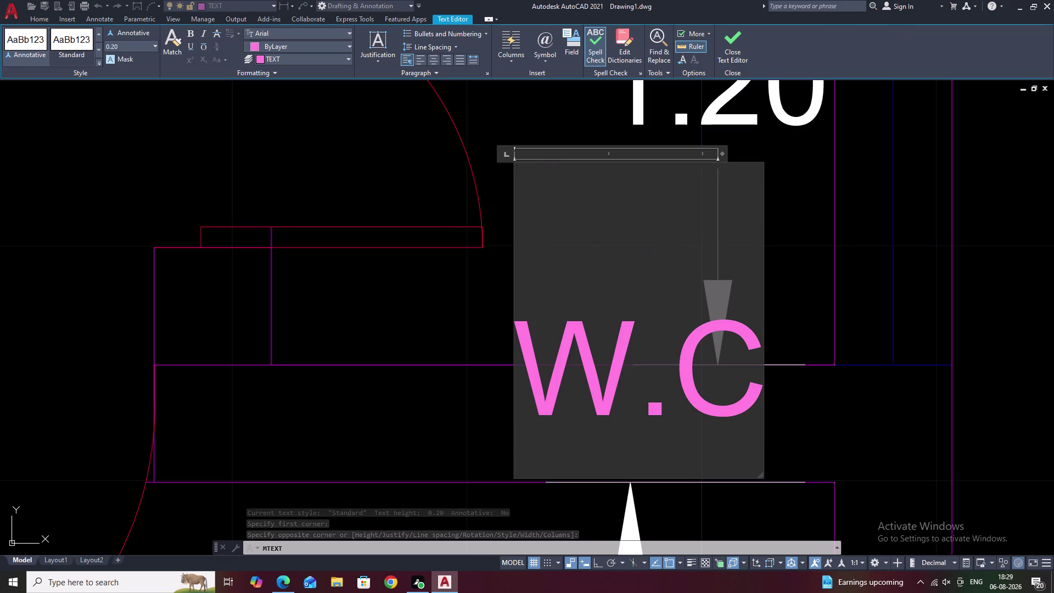
click(780, 328)
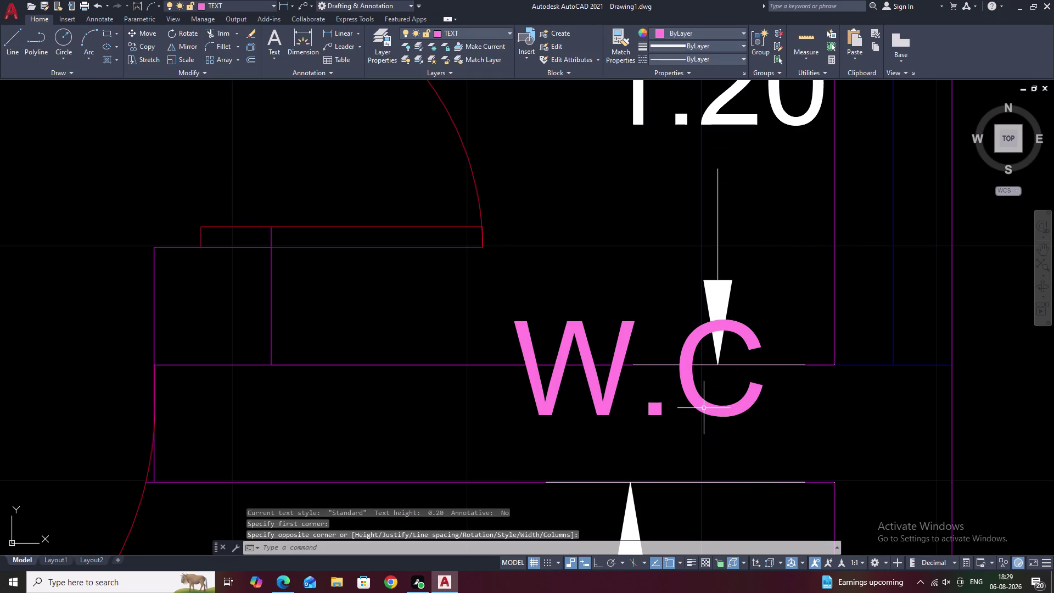
Copy the W.C label to a spot above the original.
double_click(704, 405)
double_click(692, 397)
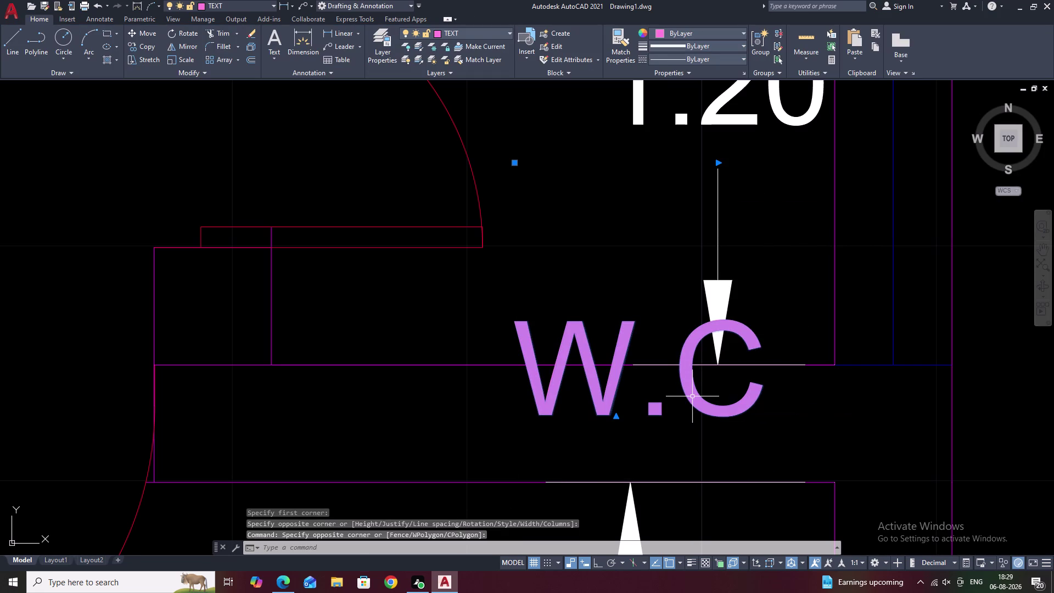
text(CO)
key(space)
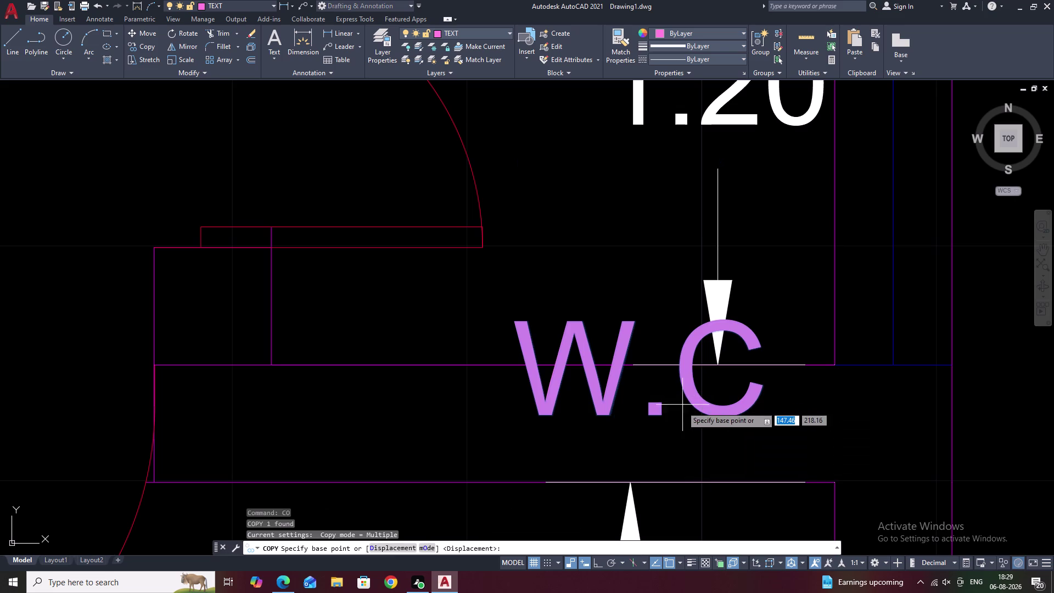
click(656, 414)
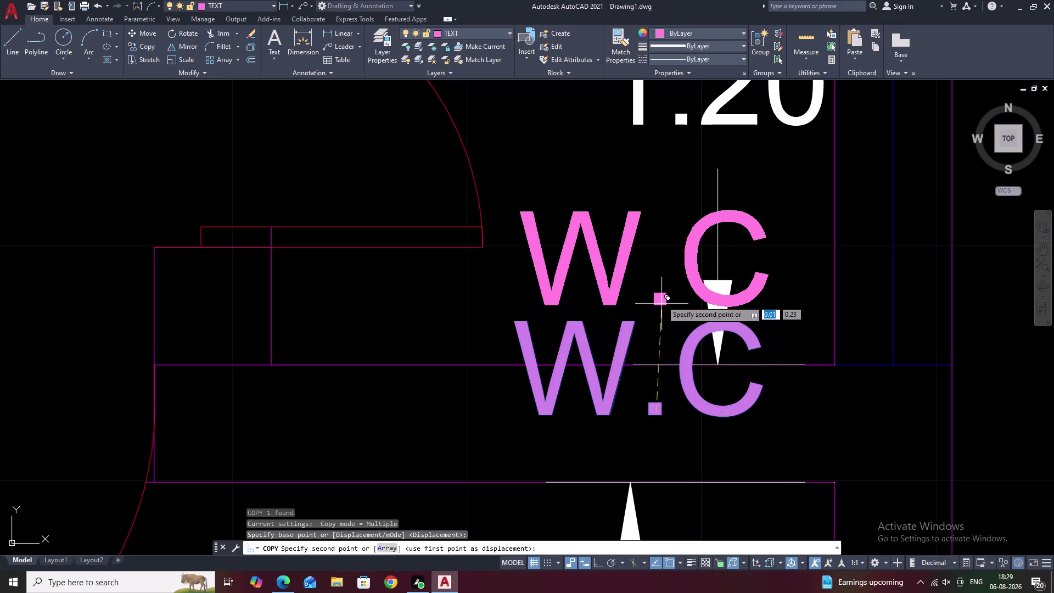
click(669, 258)
key(Escape)
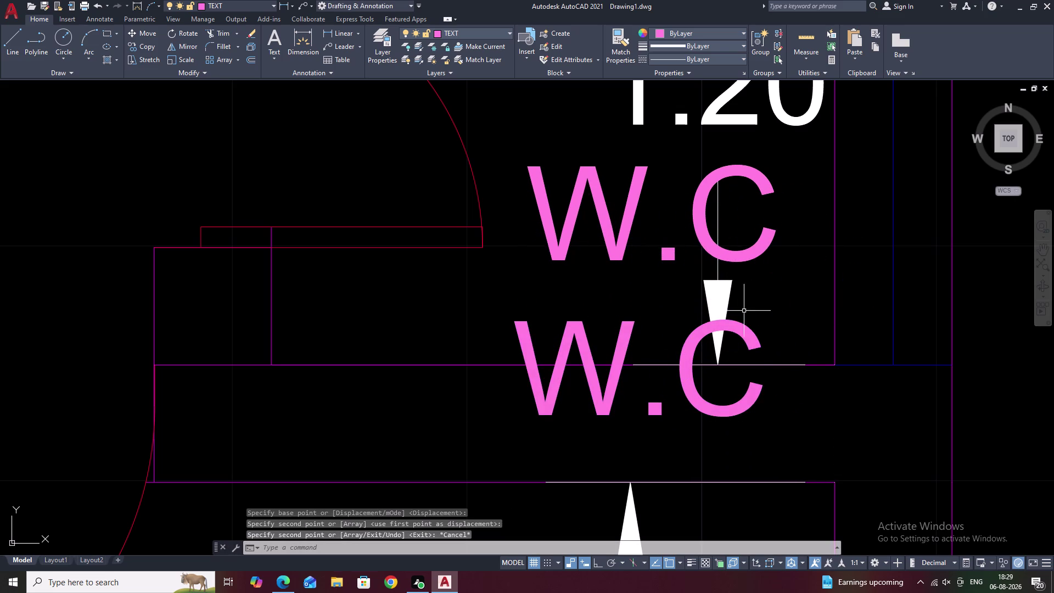
Erase the lower duplicate W.C label and pan toward the room below.
click(743, 334)
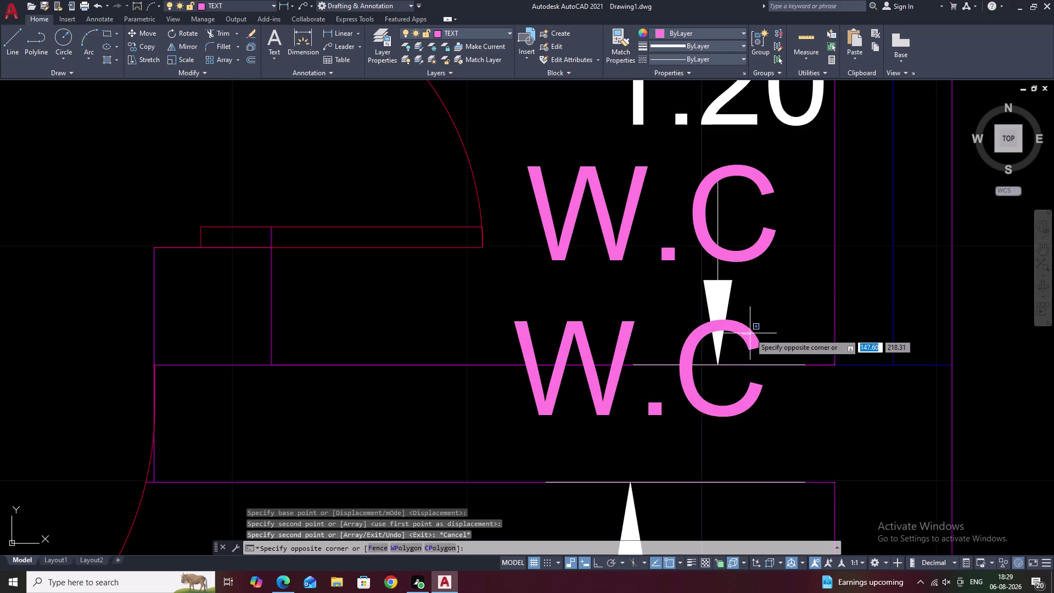
click(749, 338)
click(748, 344)
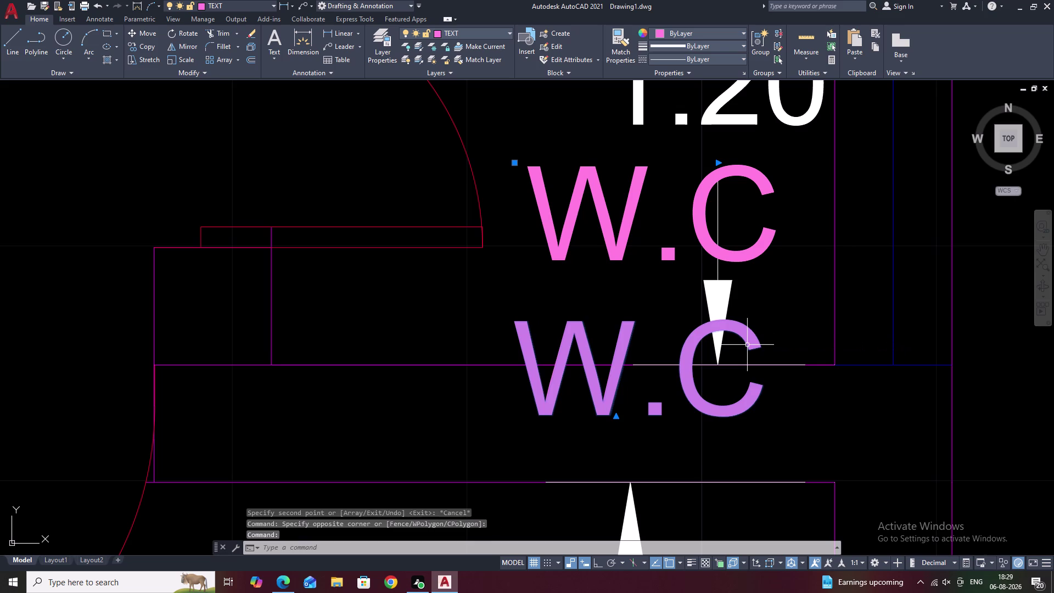
text(E)
key(space)
scroll(down, 3)
scroll(down, 3)
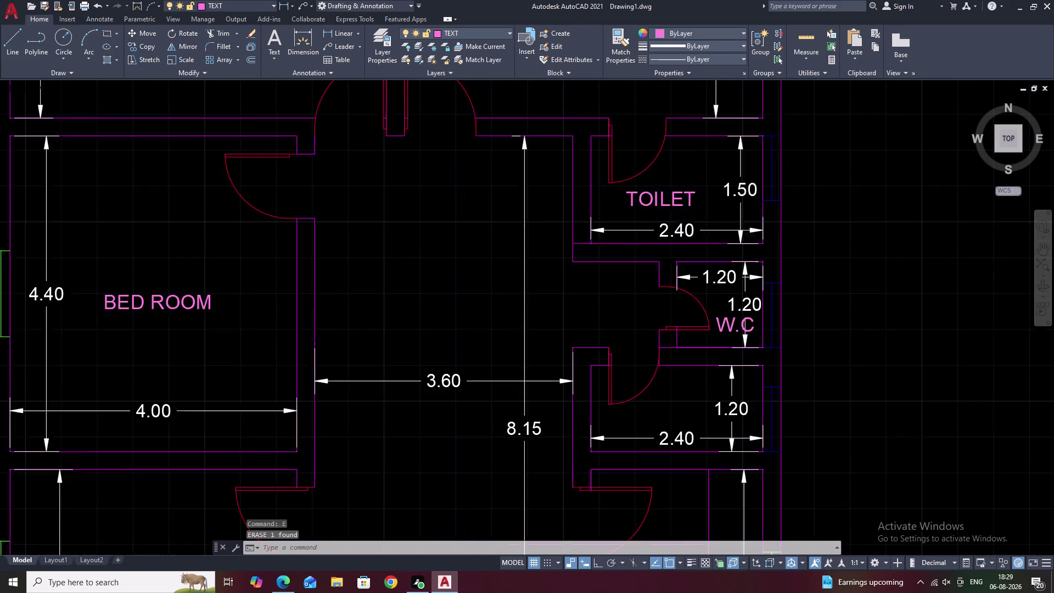
middle_drag(743, 370, 744, 295)
scroll(up, 3)
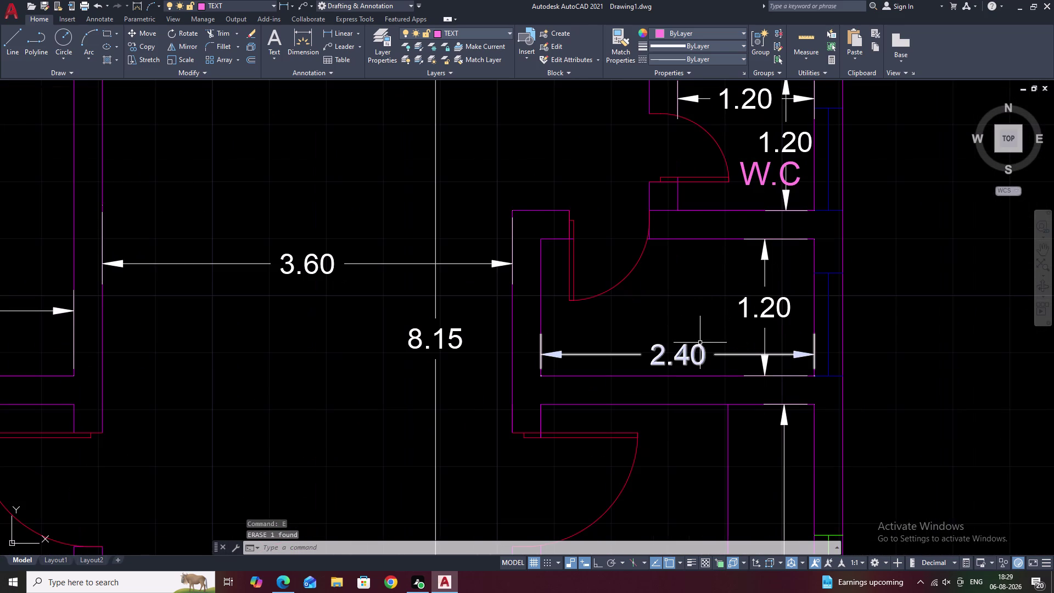
scroll(up, 3)
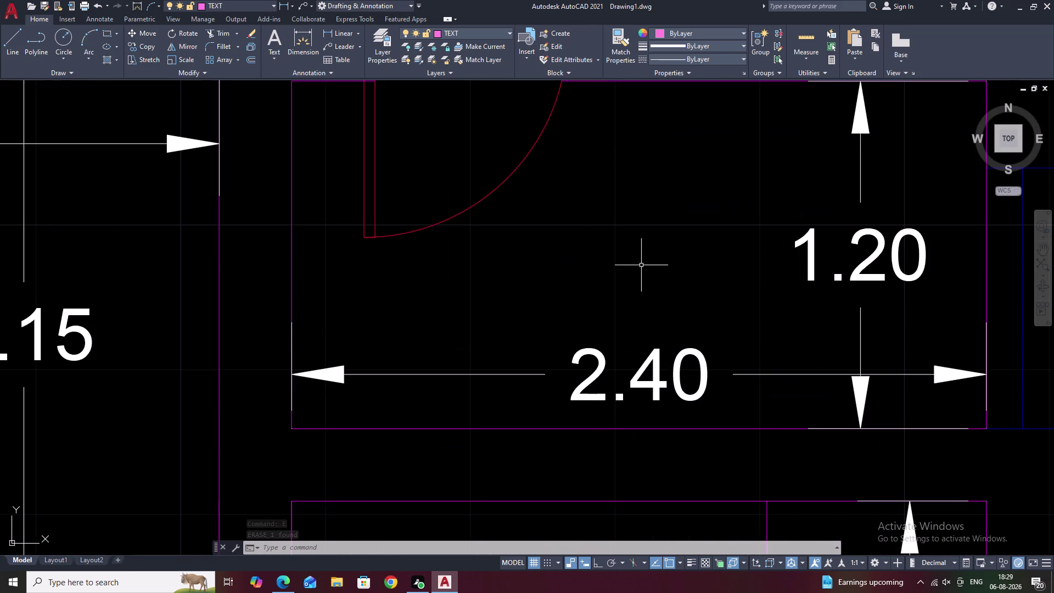
Begin an MText box in the room below W.C, then dismiss the shortcut menu.
middle_drag(640, 252, 634, 301)
text(T)
key(space)
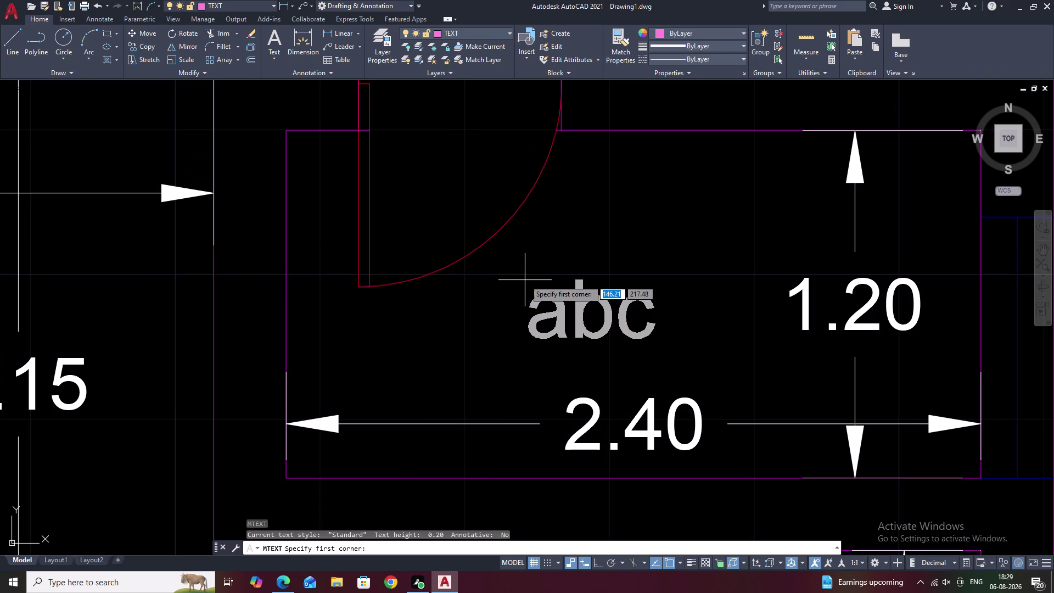
drag(468, 273, 778, 321)
right_drag(561, 287, 647, 295)
right_drag(670, 299, 722, 309)
right_drag(767, 319, 773, 320)
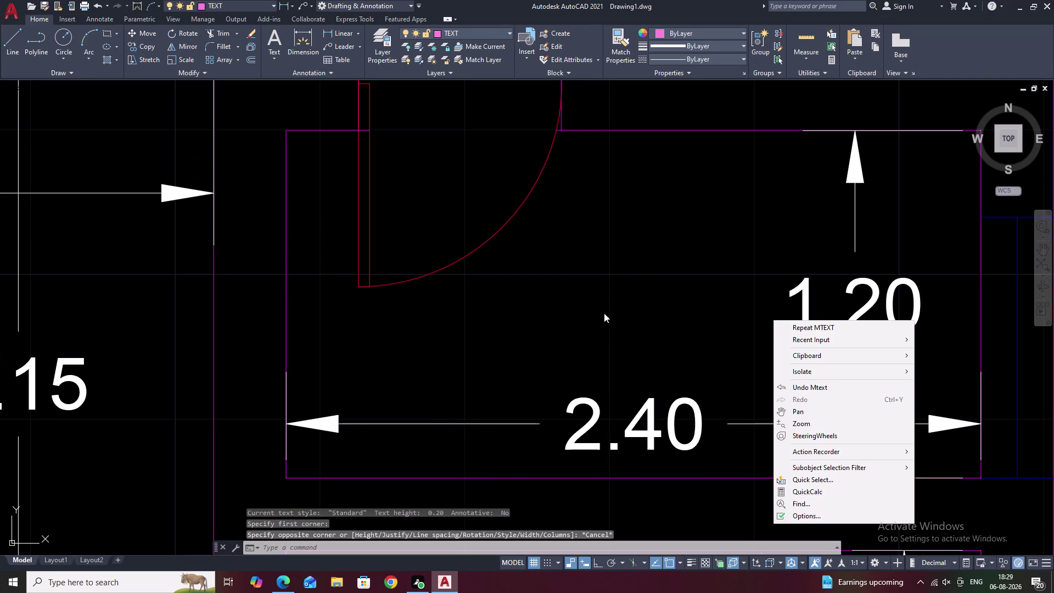
key(Escape)
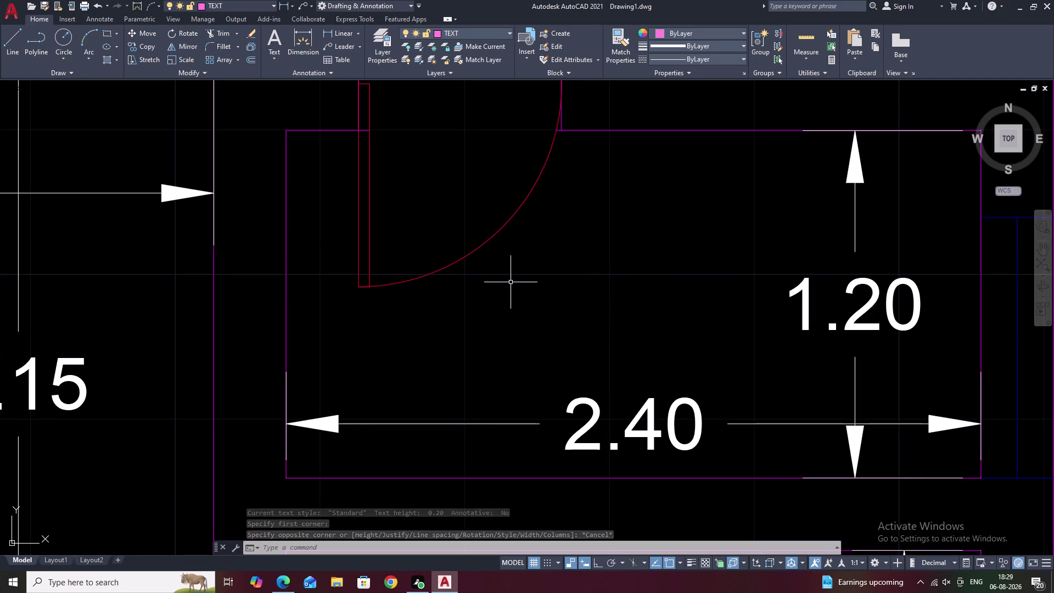
Label the 2.40×1.20 room below W.C as BATH.
text(T)
key(space)
click(470, 275)
drag(470, 275, 703, 313)
right_drag(568, 289, 577, 289)
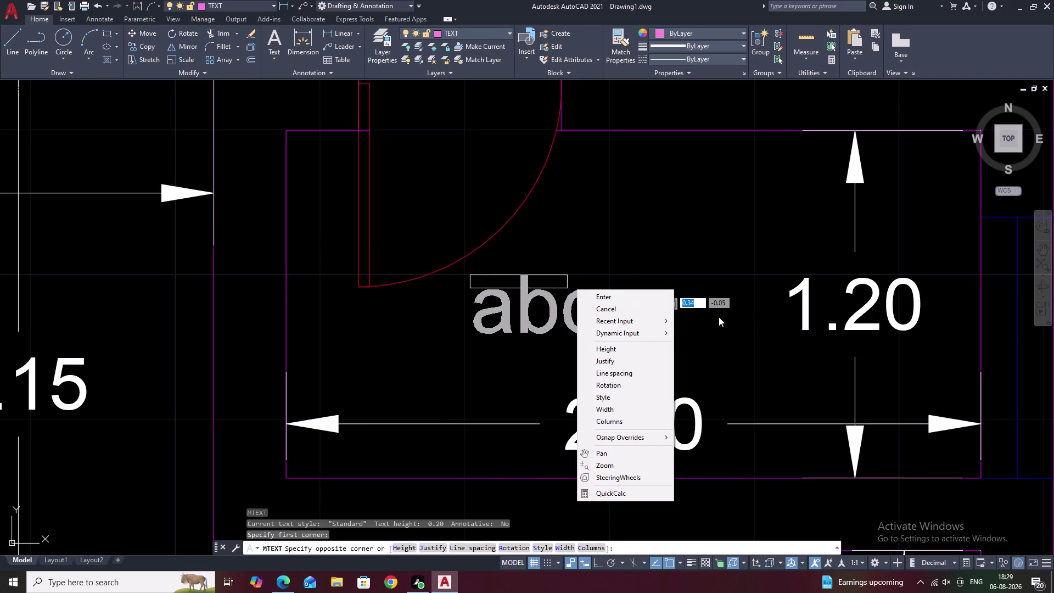
drag(703, 313, 756, 325)
click(729, 327)
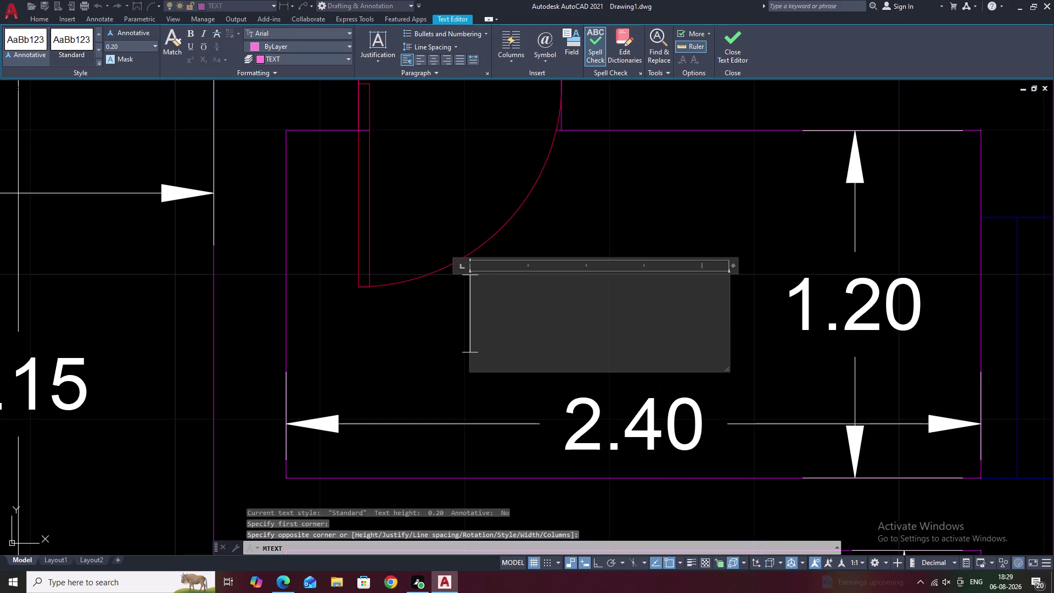
text(BATHS)
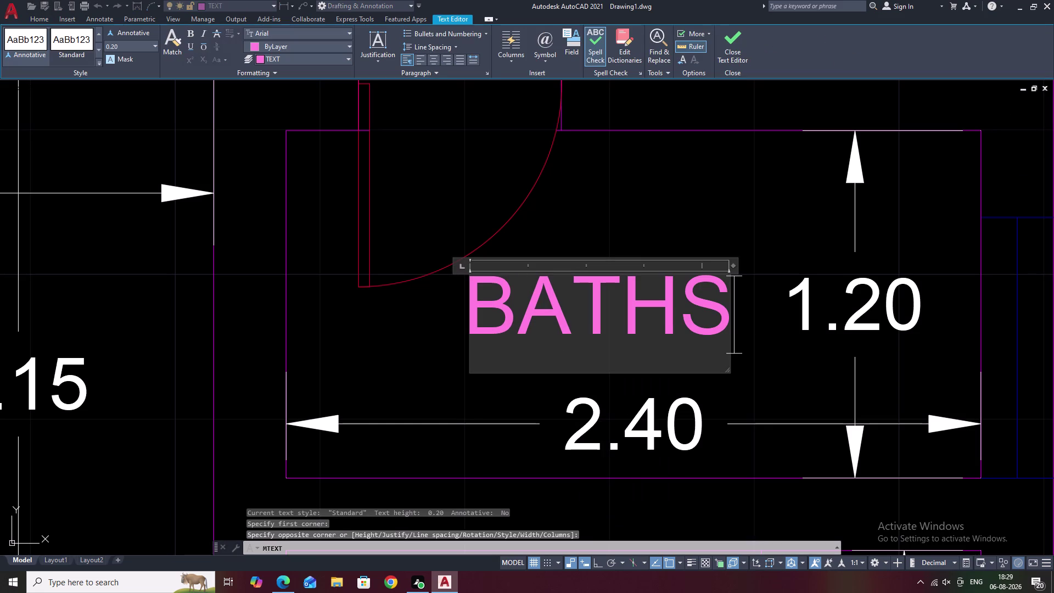
key(BackSpace)
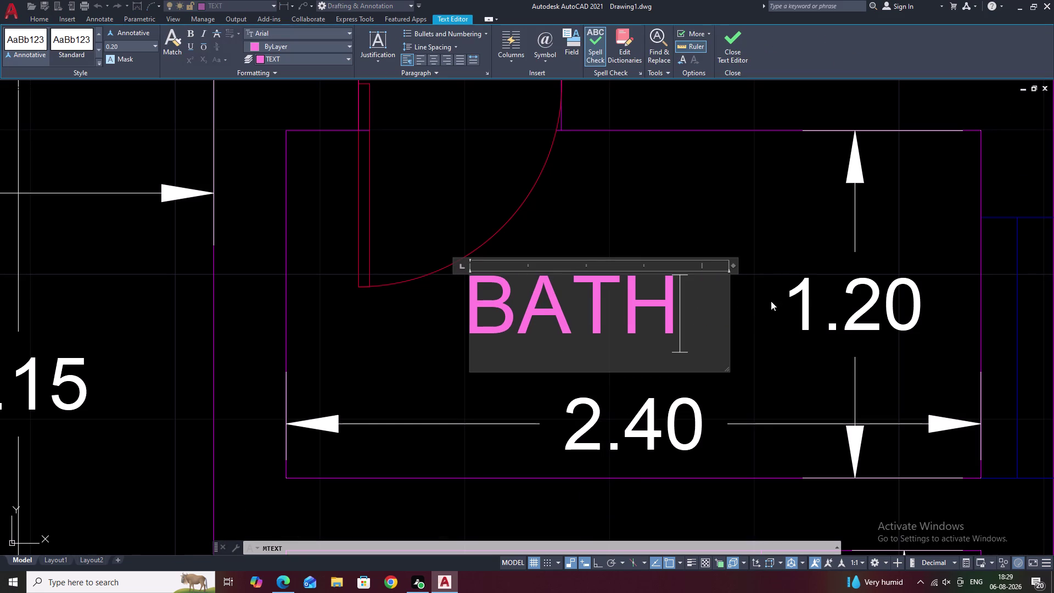
click(433, 57)
click(598, 151)
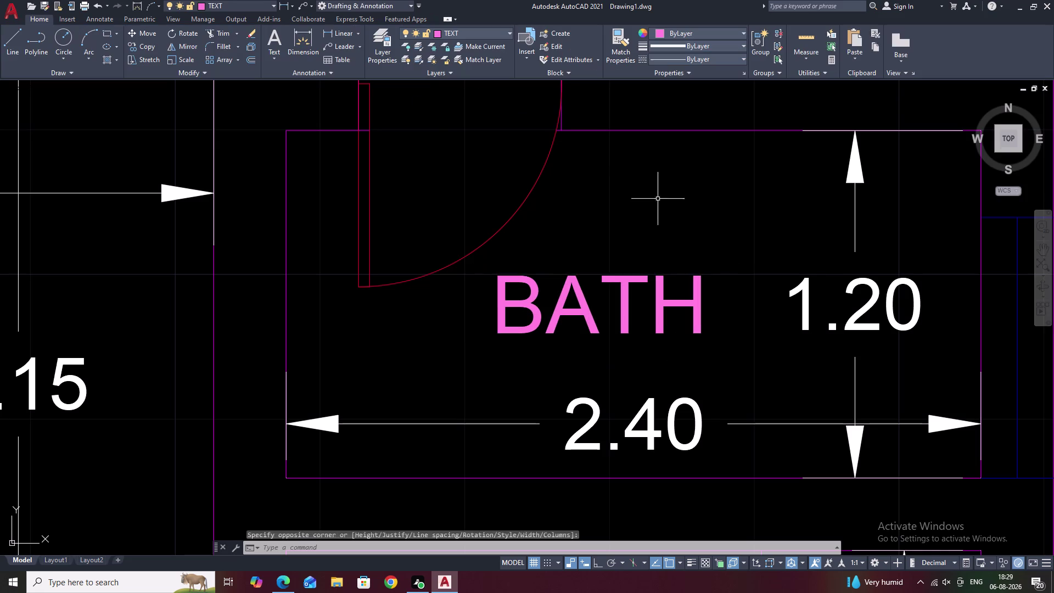
key(Escape)
Pan to the bottom-right room and draw an MText box for its label.
scroll(down, 3)
scroll(down, 3)
middle_drag(710, 327, 653, 253)
scroll(up, 3)
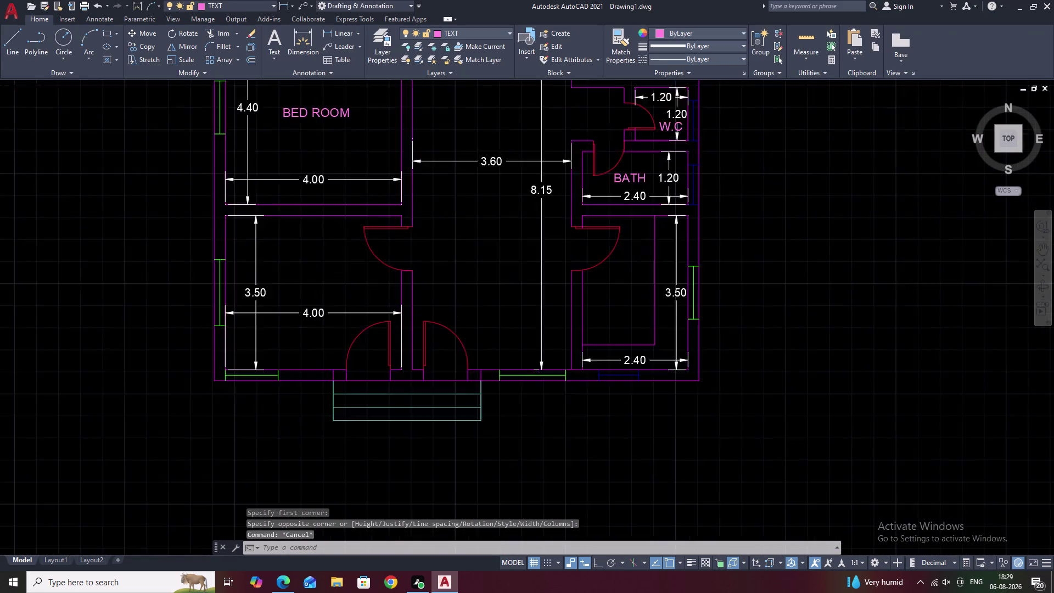
scroll(down, 3)
scroll(up, 3)
scroll(up, 3)
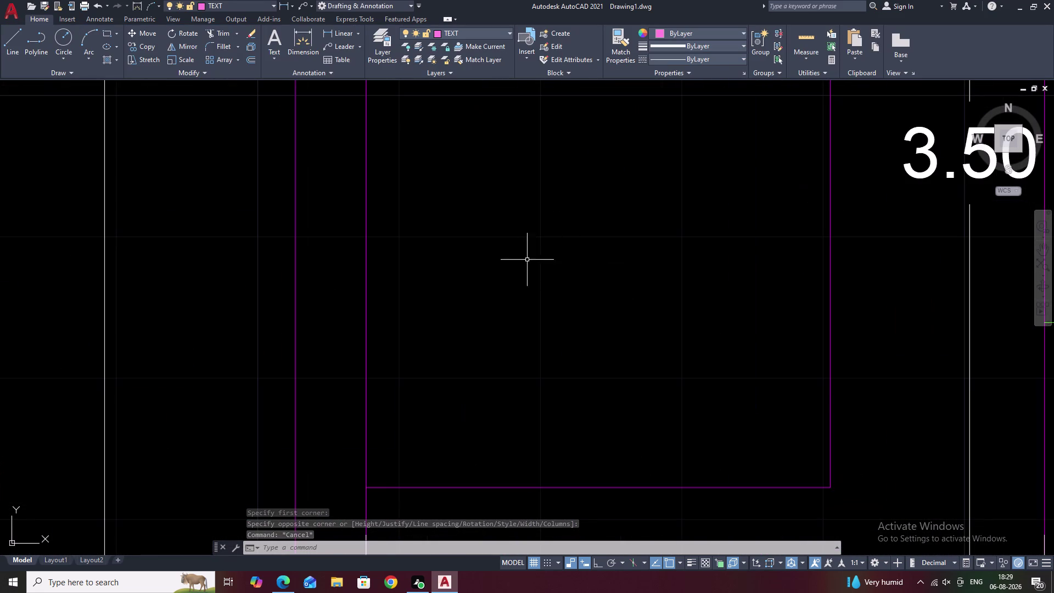
text(T)
key(space)
click(406, 232)
drag(406, 231, 505, 247)
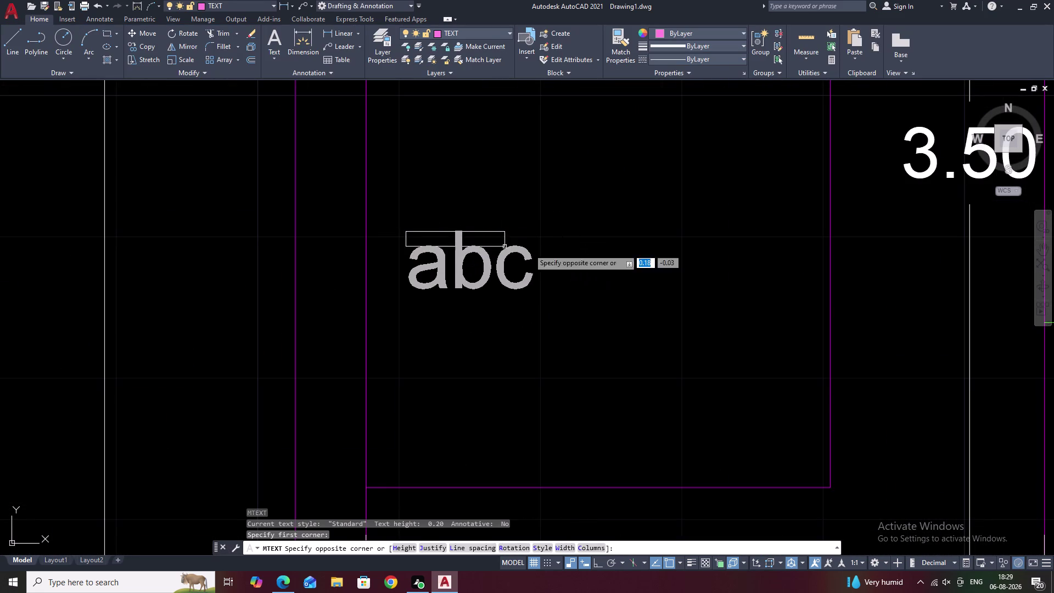
drag(505, 246, 794, 273)
click(794, 273)
Enter KITCHEN in the box, close the editor, and zoom out over the plan.
text(K)
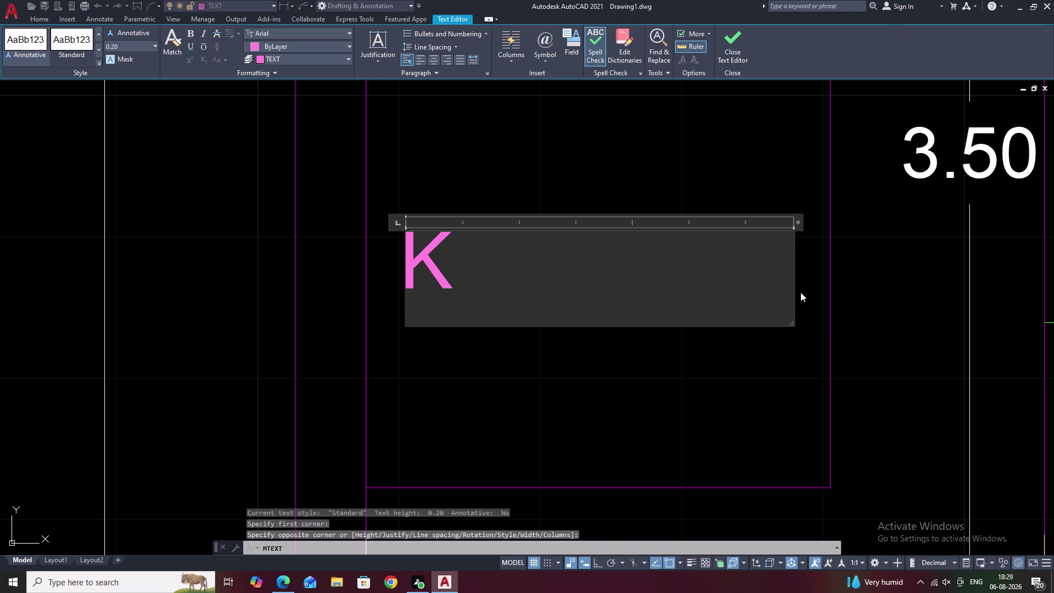
text(ITCHEN)
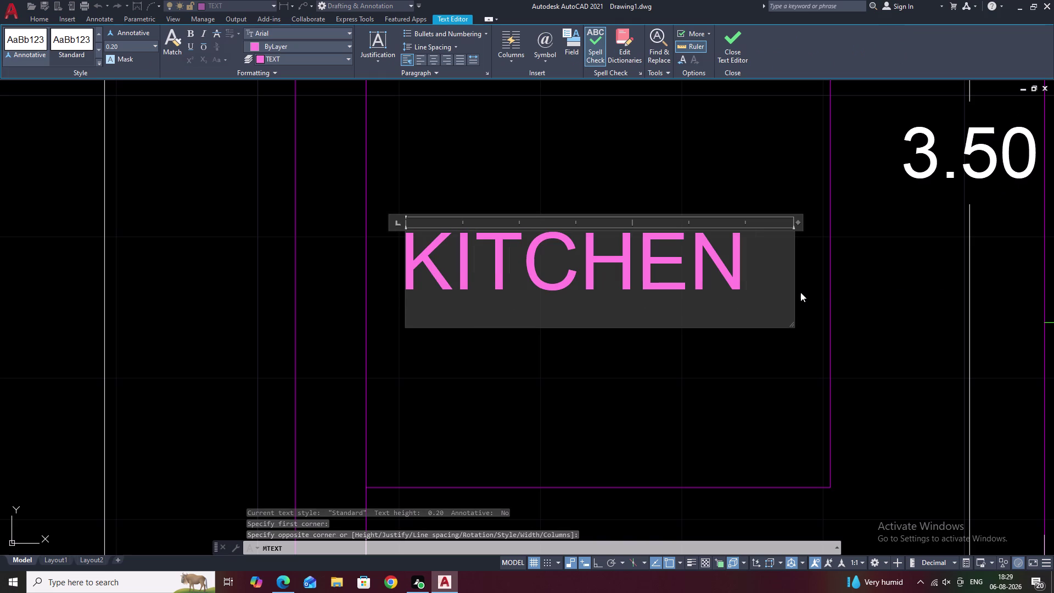
click(435, 60)
click(615, 138)
scroll(down, 3)
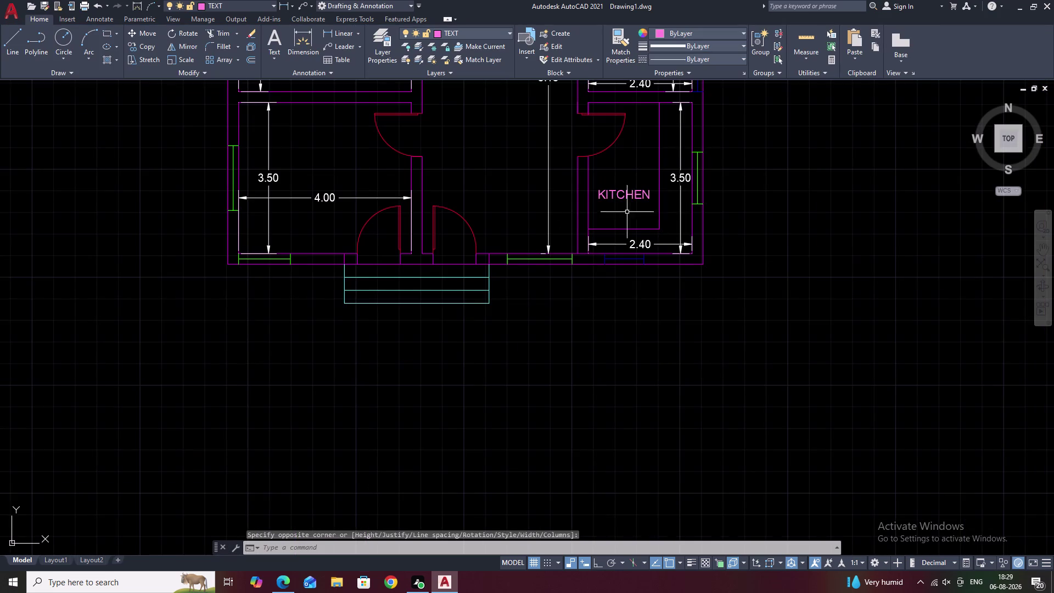
middle_drag(627, 212, 732, 348)
scroll(up, 3)
scroll(down, 3)
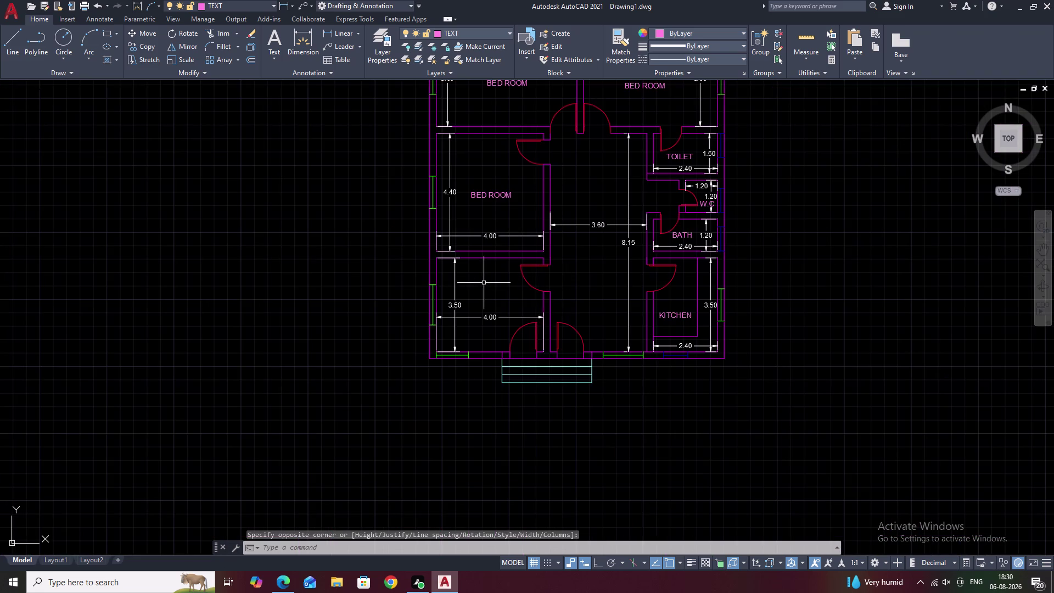
scroll(up, 3)
text(T)
key(space)
scroll(up, 3)
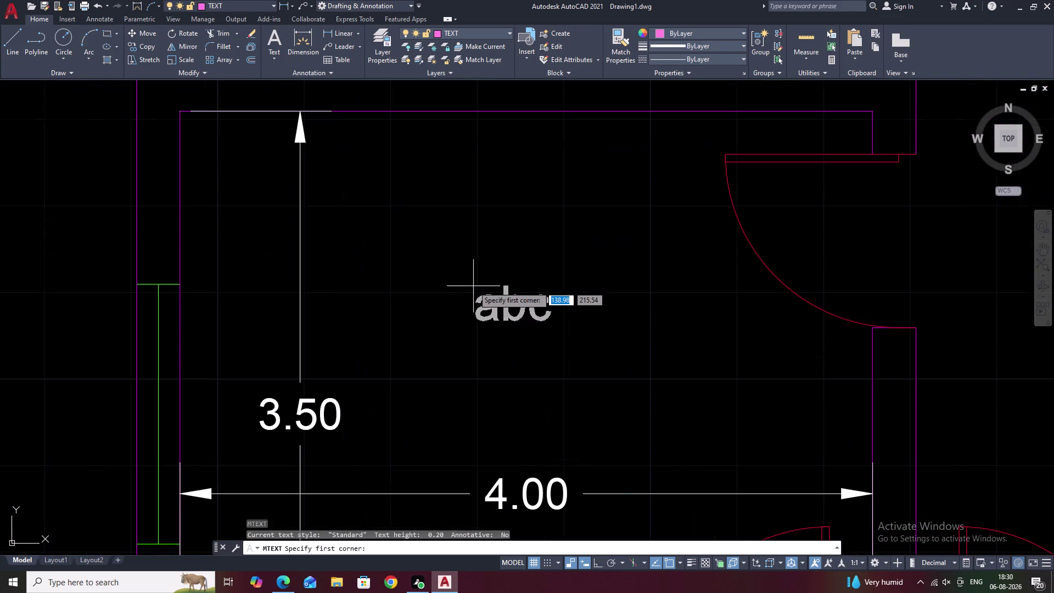
click(411, 274)
drag(409, 274, 692, 335)
right_click(692, 334)
double_click(693, 335)
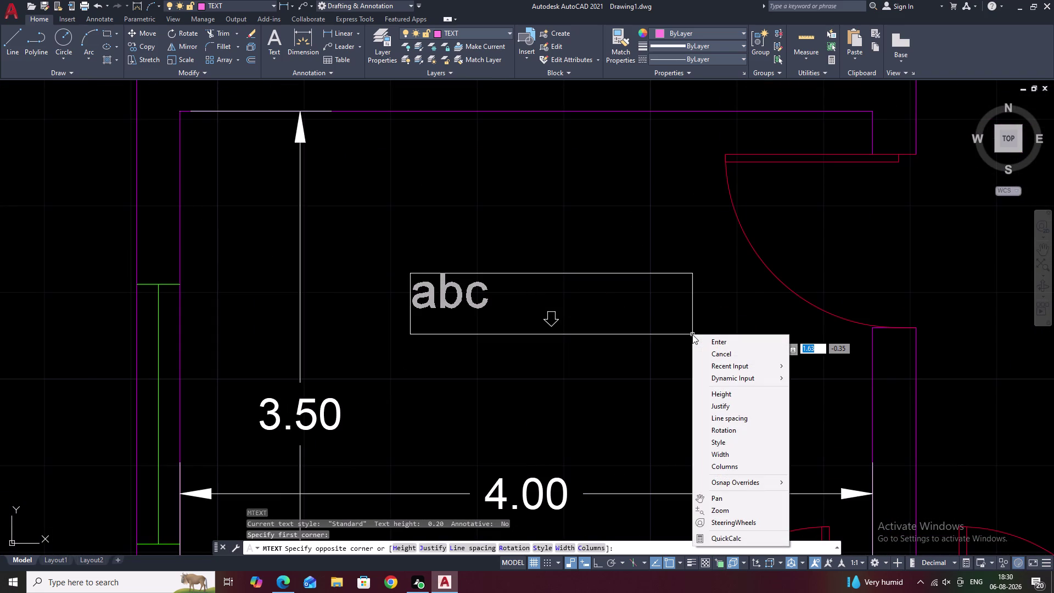
click(693, 334)
click(693, 334)
click(571, 312)
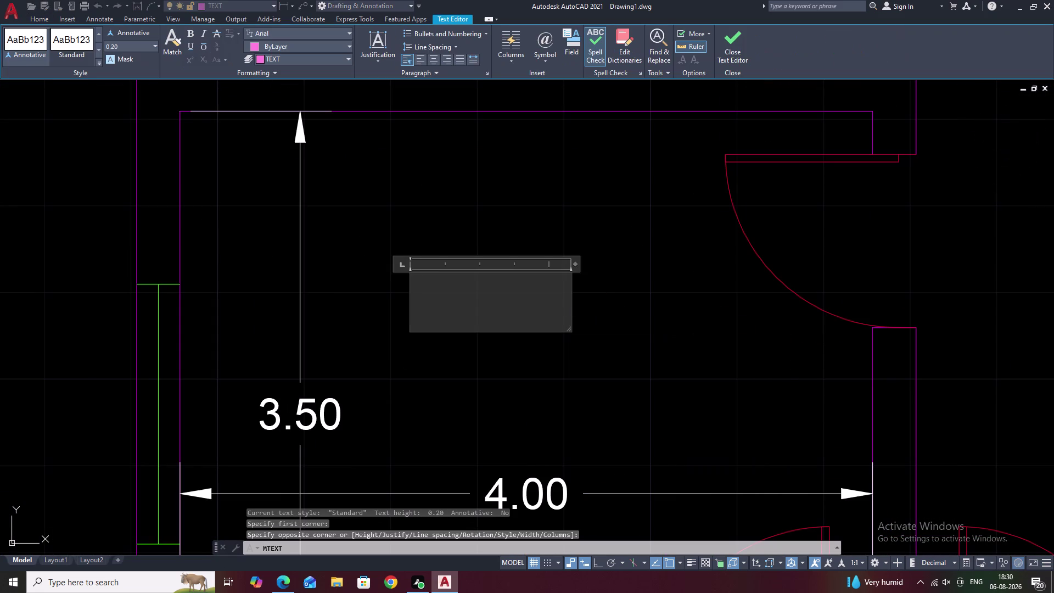
text(DRE)
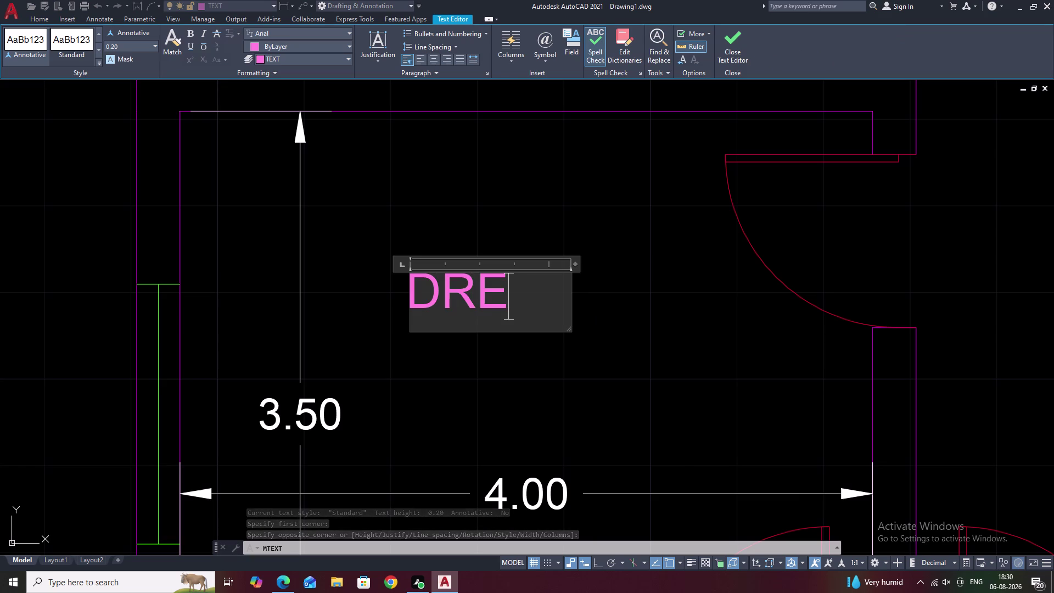
key(BackSpace)
key(a)
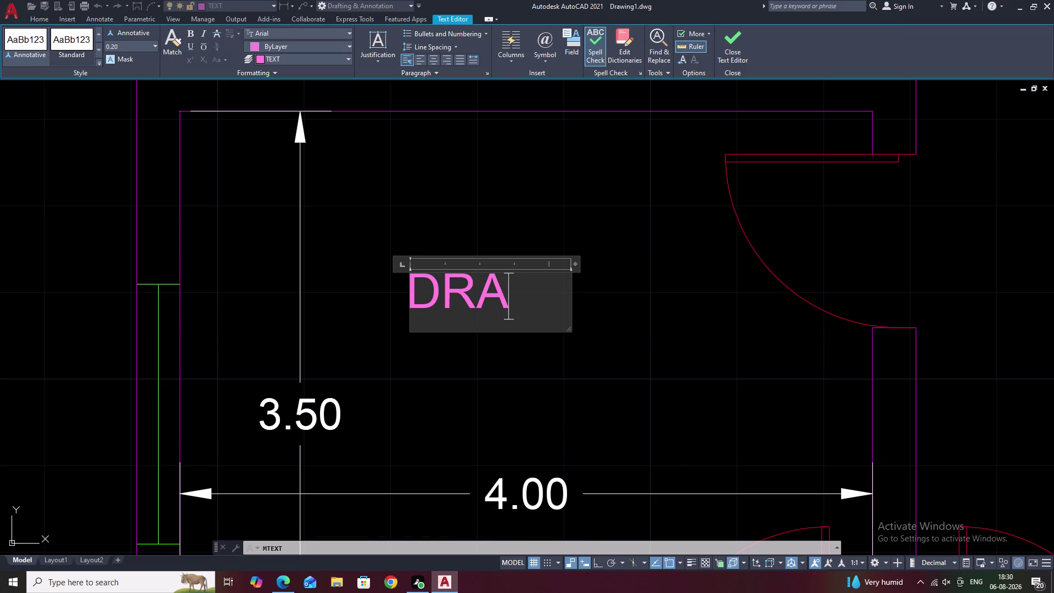
text(WIM)
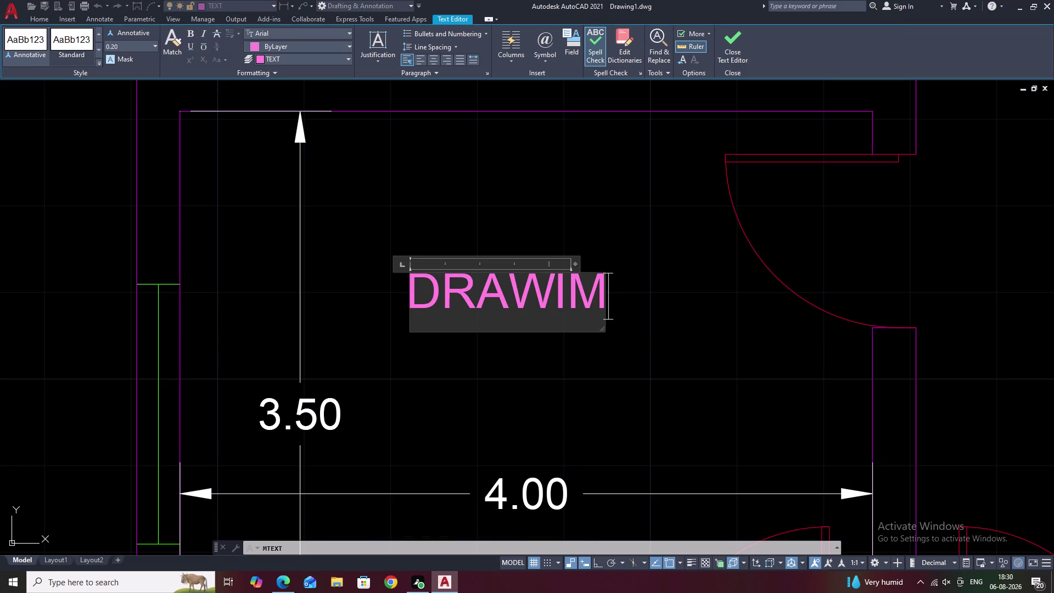
text(G)
key(BackSpace)
key(BackSpace)
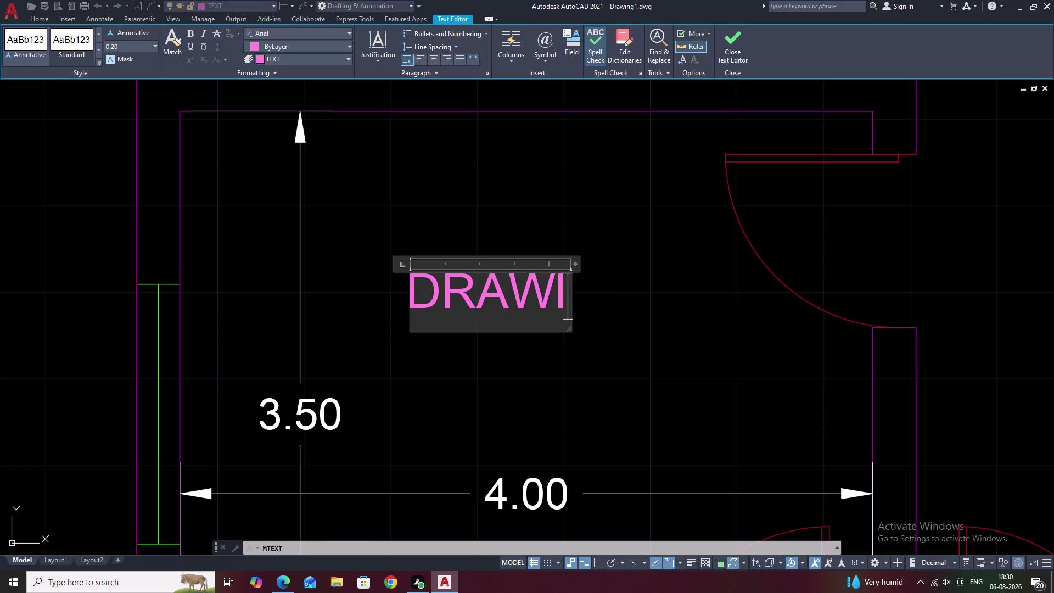
text(NG)
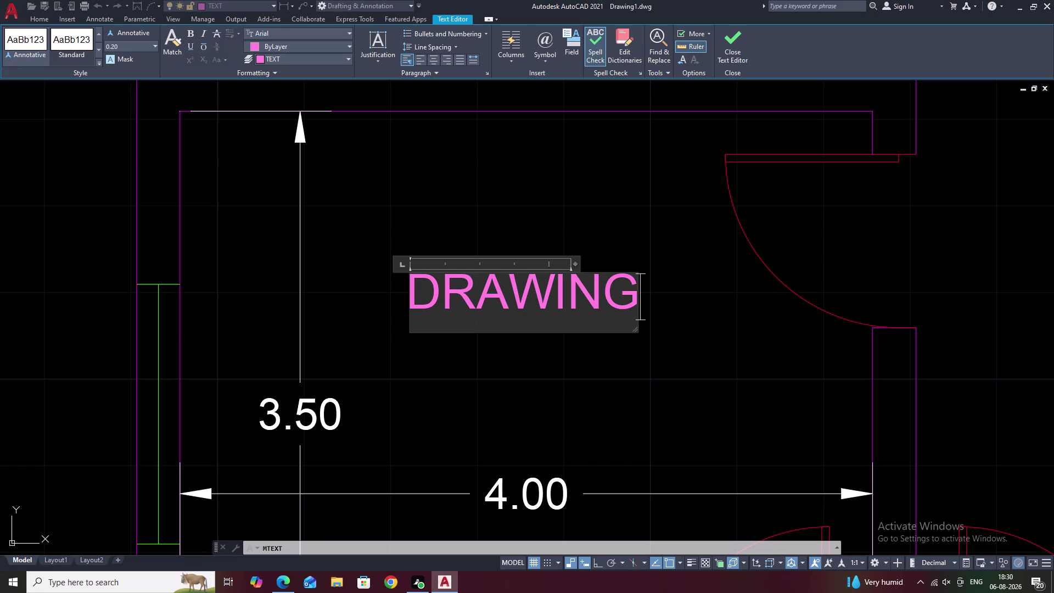
key(space)
text(ROO)
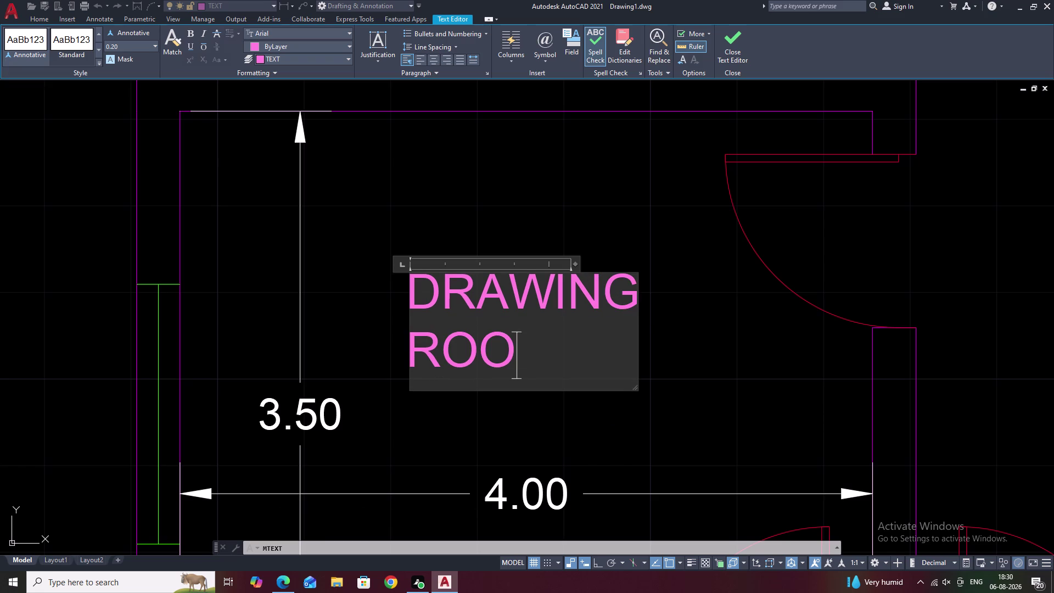
text(M)
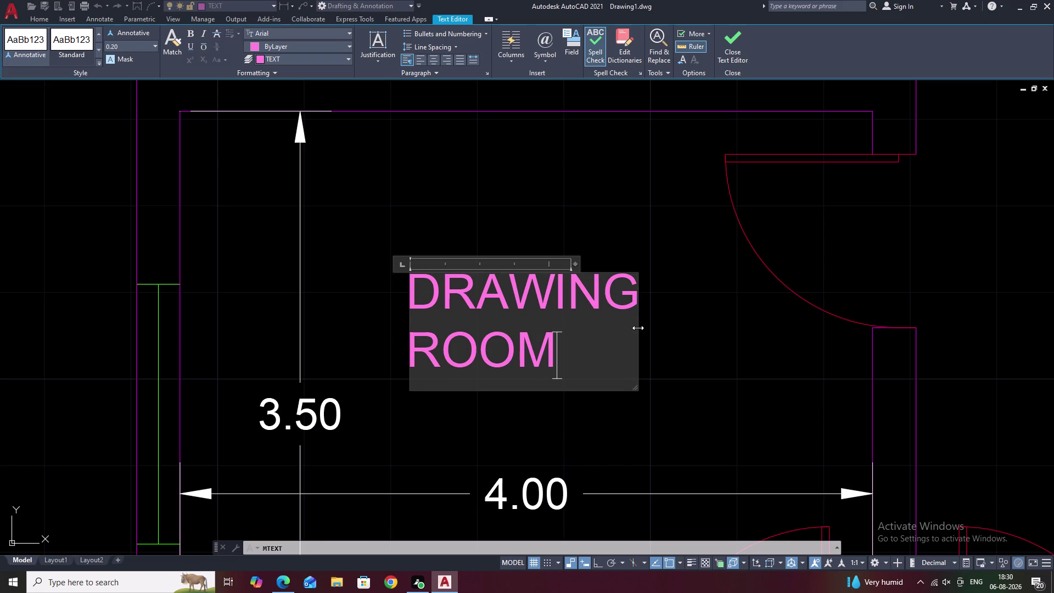
drag(639, 328, 656, 326)
right_click(656, 326)
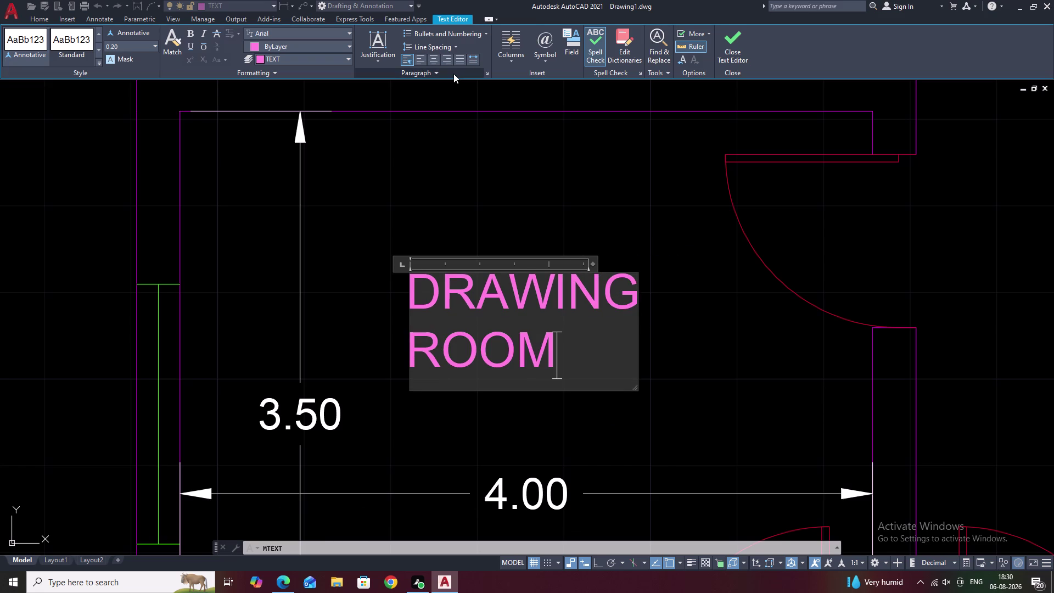
click(433, 62)
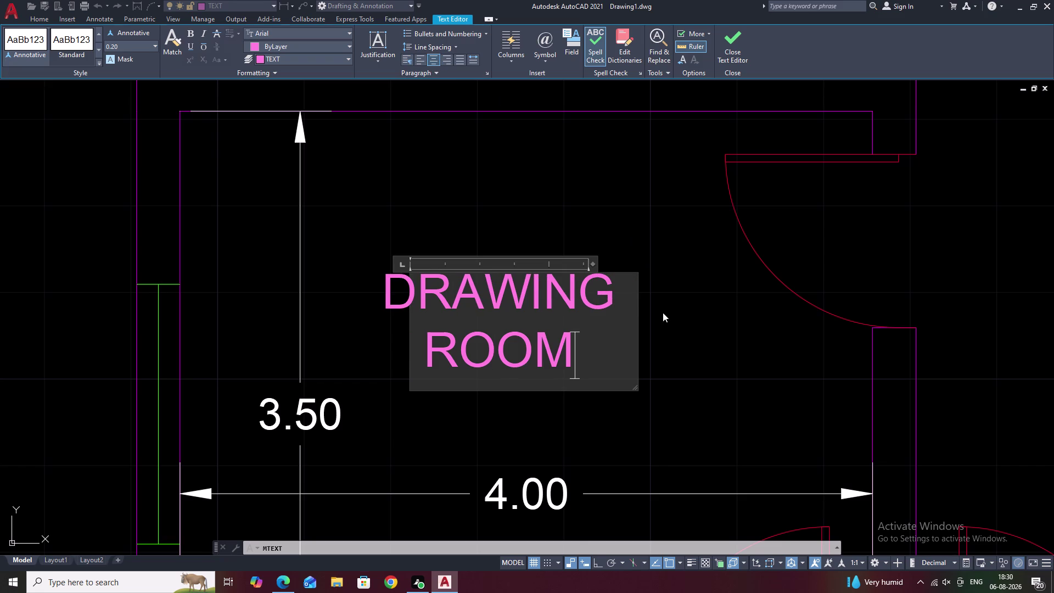
key(Escape)
scroll(down, 3)
middle_drag(692, 321, 553, 342)
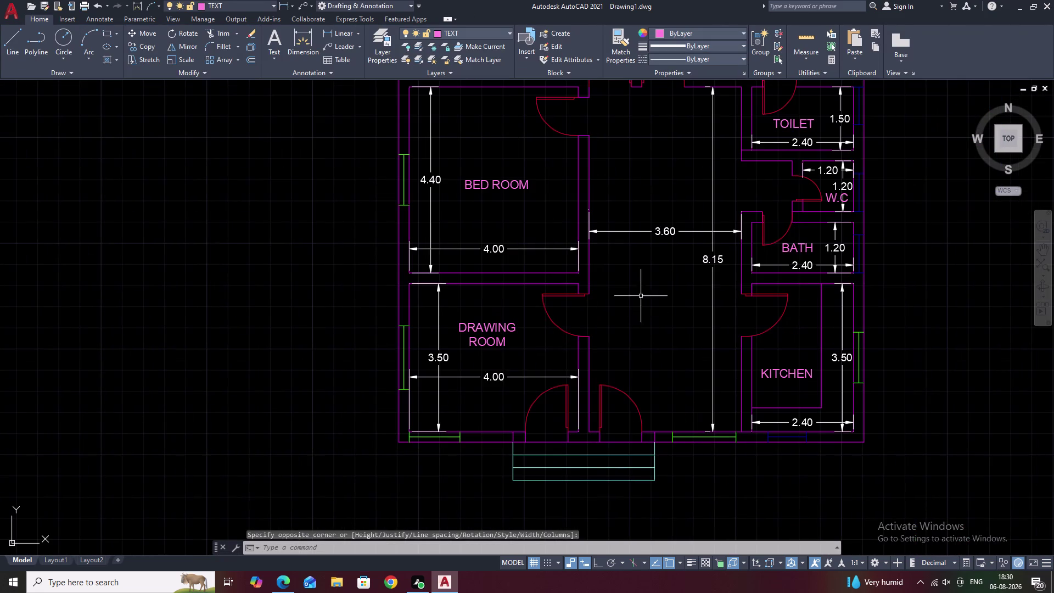
middle_drag(640, 296, 557, 365)
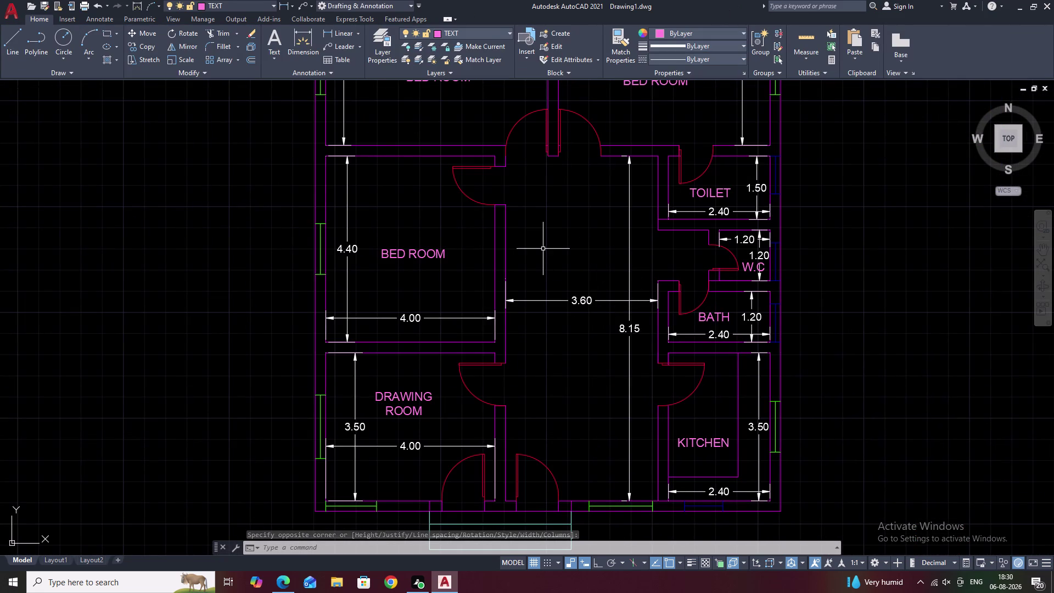
Attempt an MText box in the central hall, then abandon it.
text(T)
key(space)
middle_drag(540, 231, 525, 313)
scroll(up, 3)
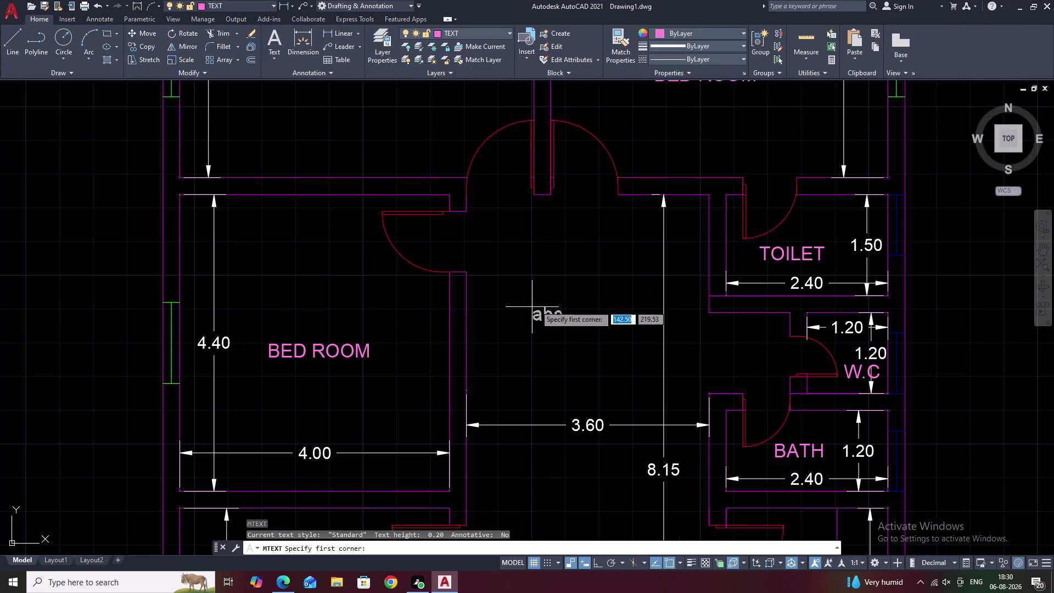
drag(521, 283, 527, 283)
drag(554, 290, 634, 370)
right_drag(568, 293, 596, 312)
right_drag(604, 326, 630, 361)
click(566, 334)
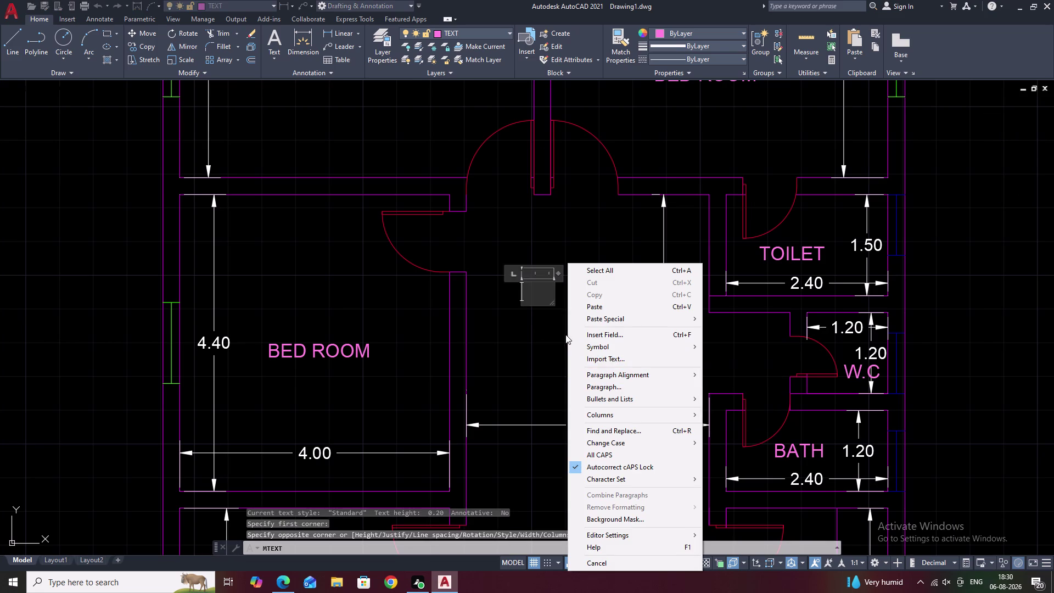
key(Escape)
key(space)
drag(525, 285, 593, 346)
right_click(596, 348)
drag(596, 349, 602, 354)
click(602, 354)
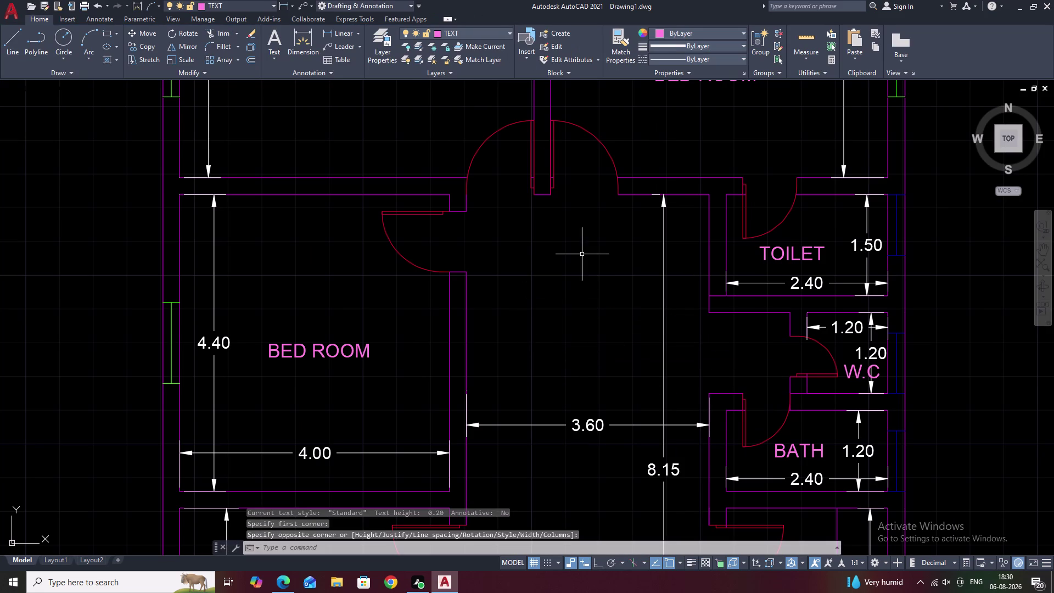
Cancel an accidental LINE command and draw a fresh MText box in the hall.
text(L)
key(space)
key(Escape)
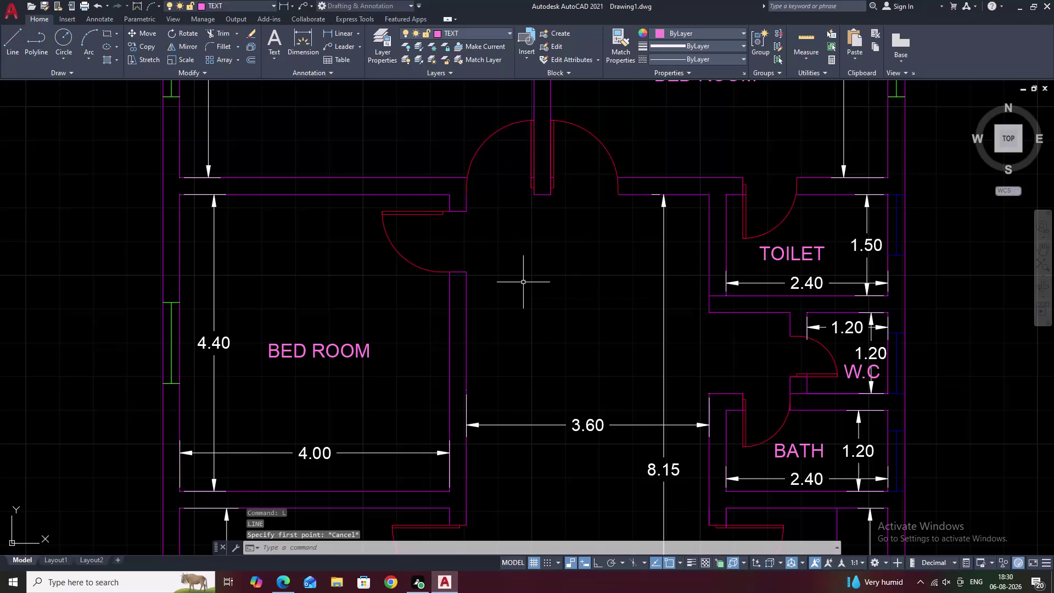
text(T)
key(space)
click(523, 272)
drag(532, 280, 603, 342)
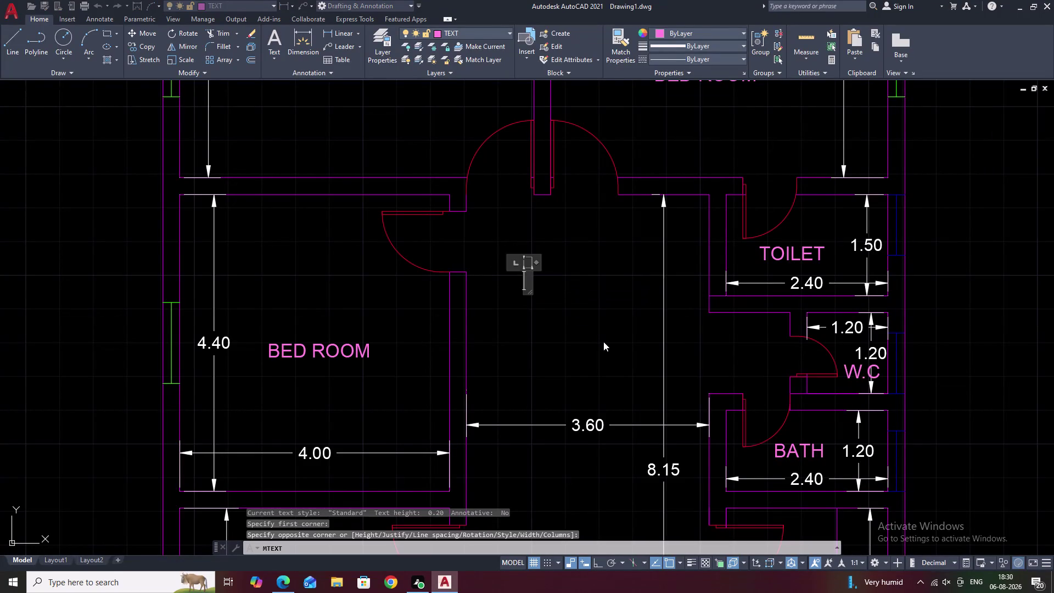
Type LIVING AND DINING HALL as the label text across several lines.
text(LI)
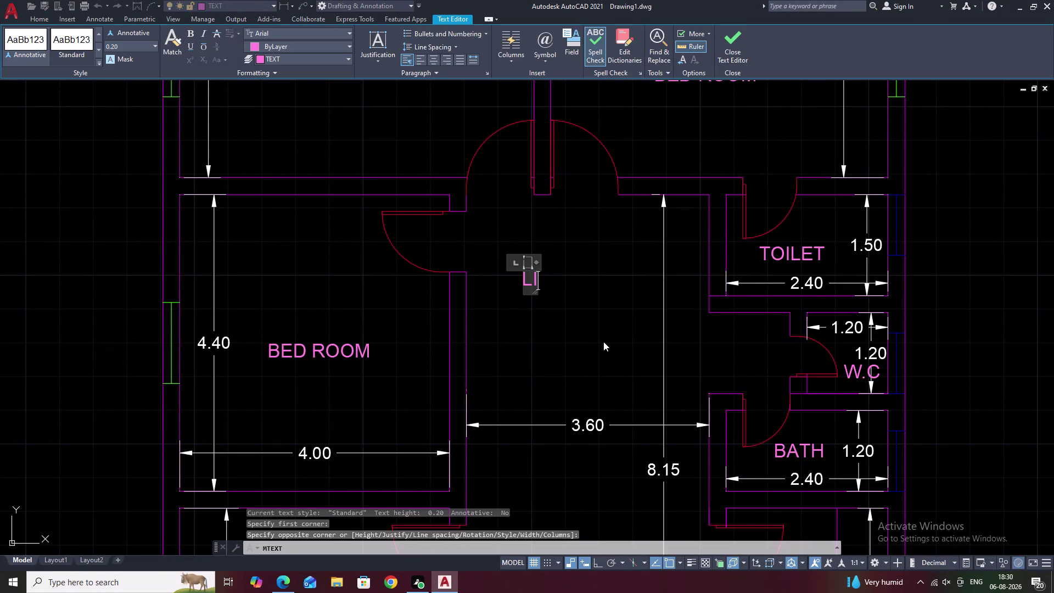
text(VI)
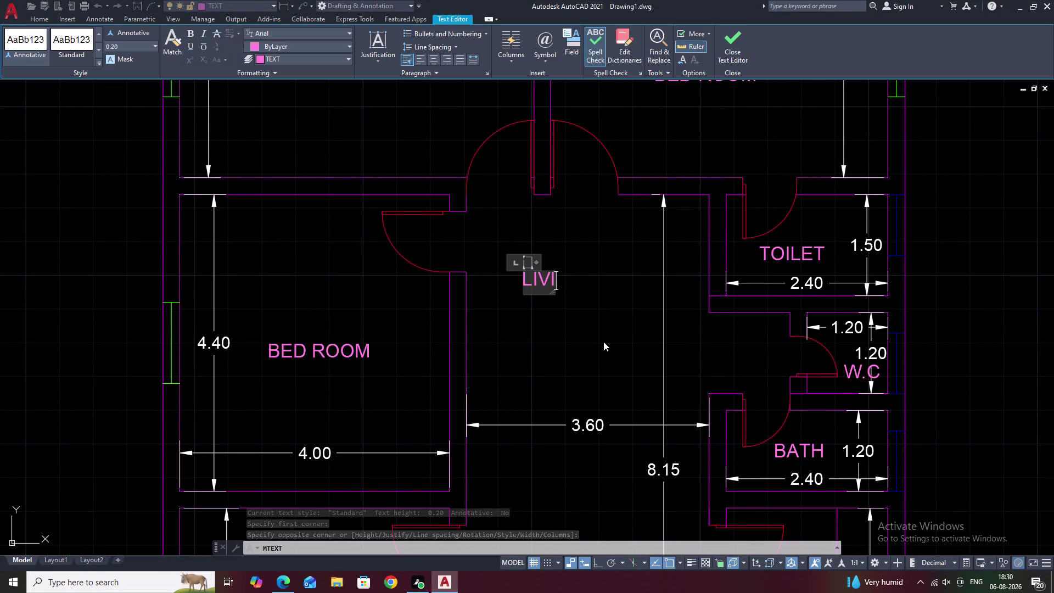
text(NG)
key(space)
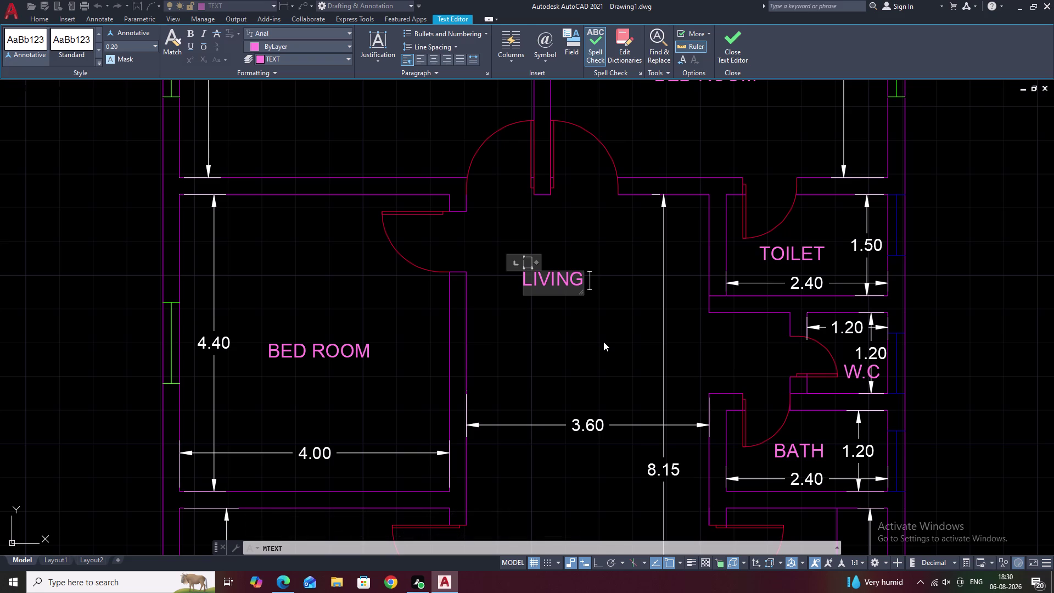
key(Return)
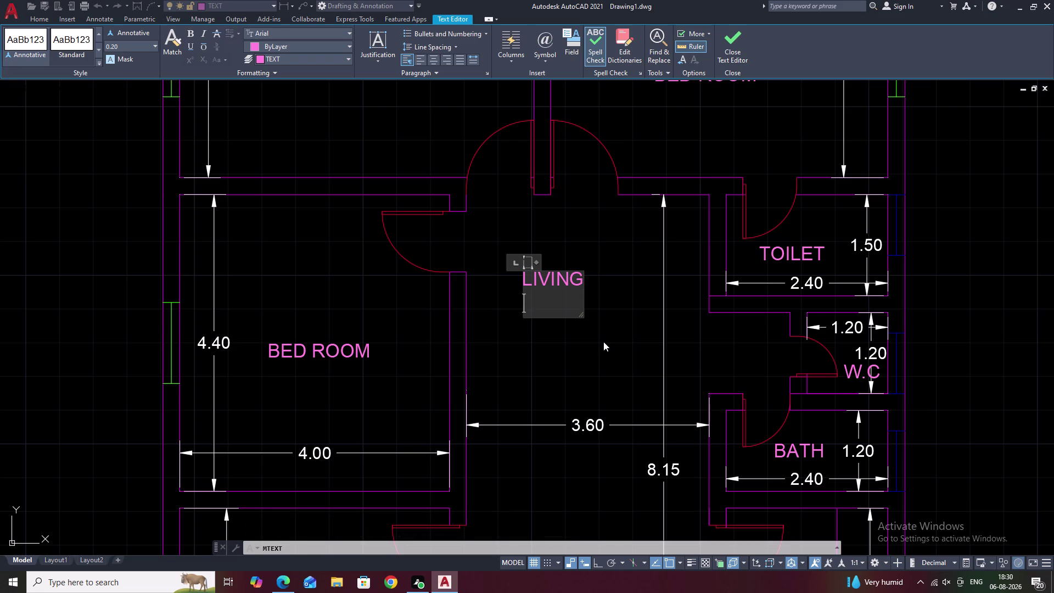
text(AN)
key(d)
key(Return)
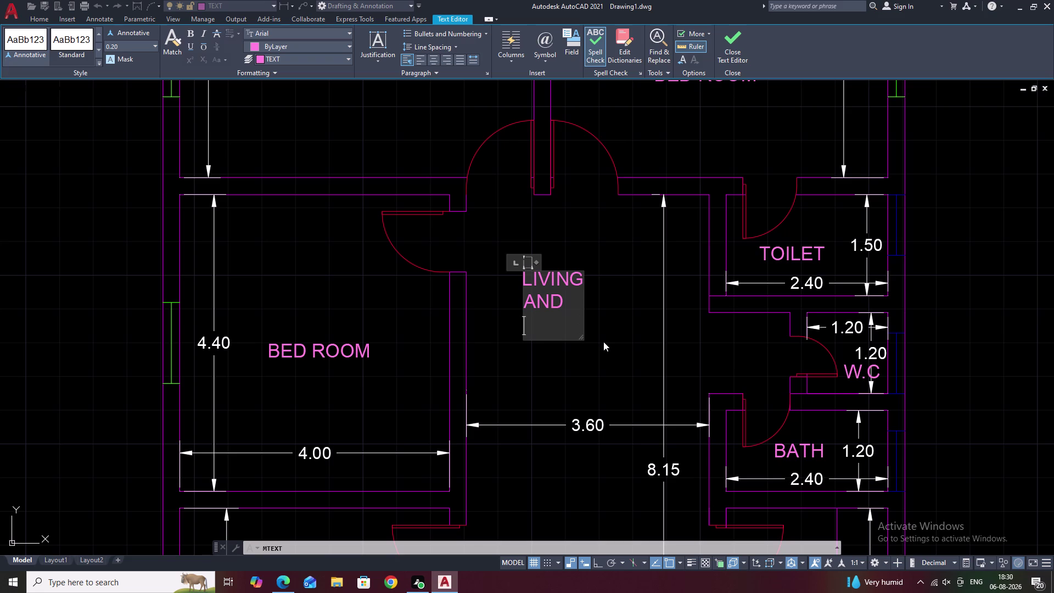
text(DIN)
text(ID)
key(BackSpace)
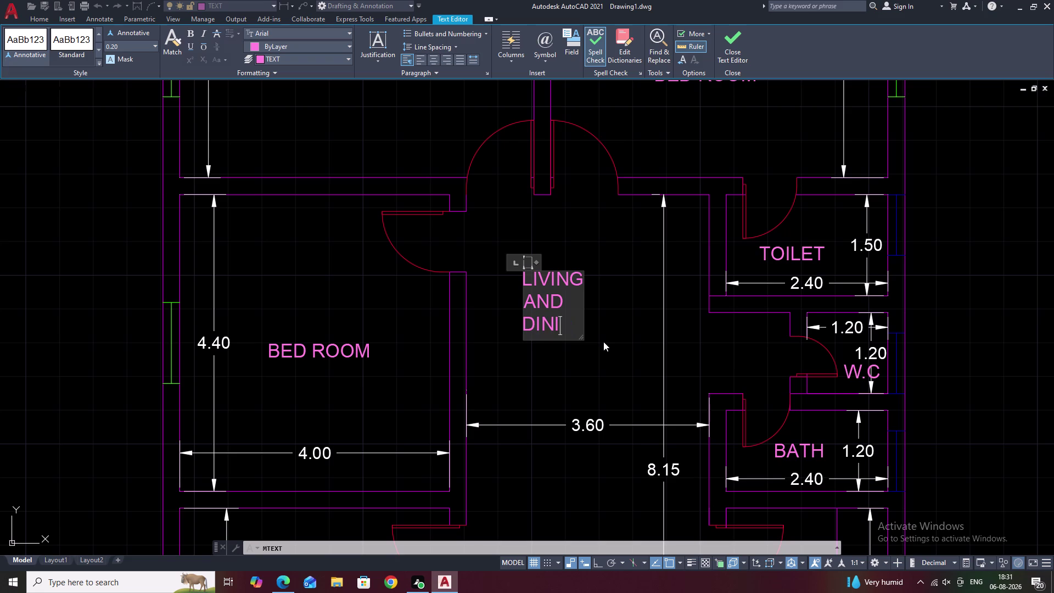
key(n)
text(G)
key(space)
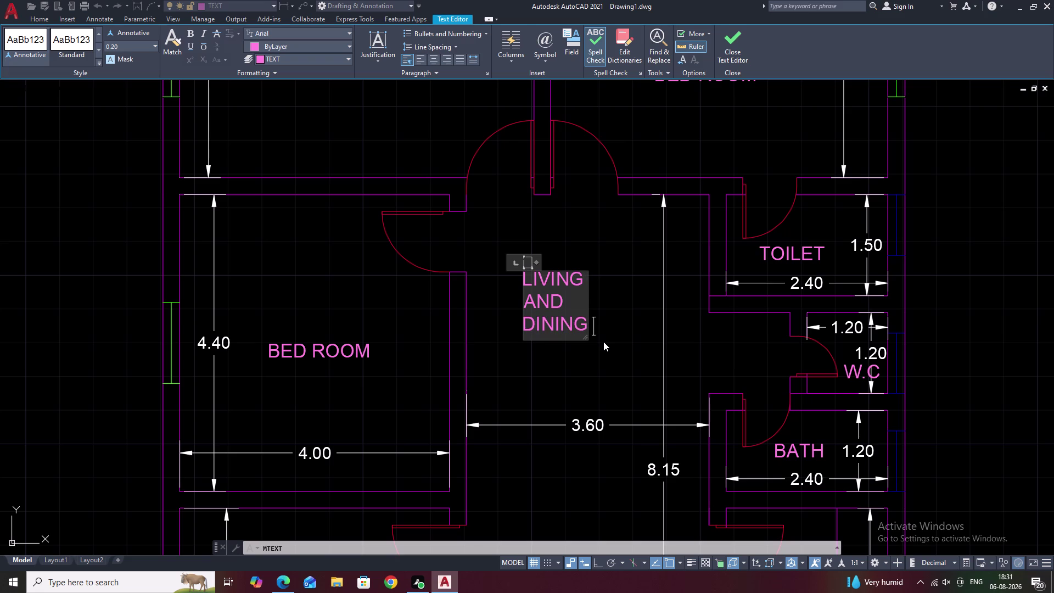
text(HALL)
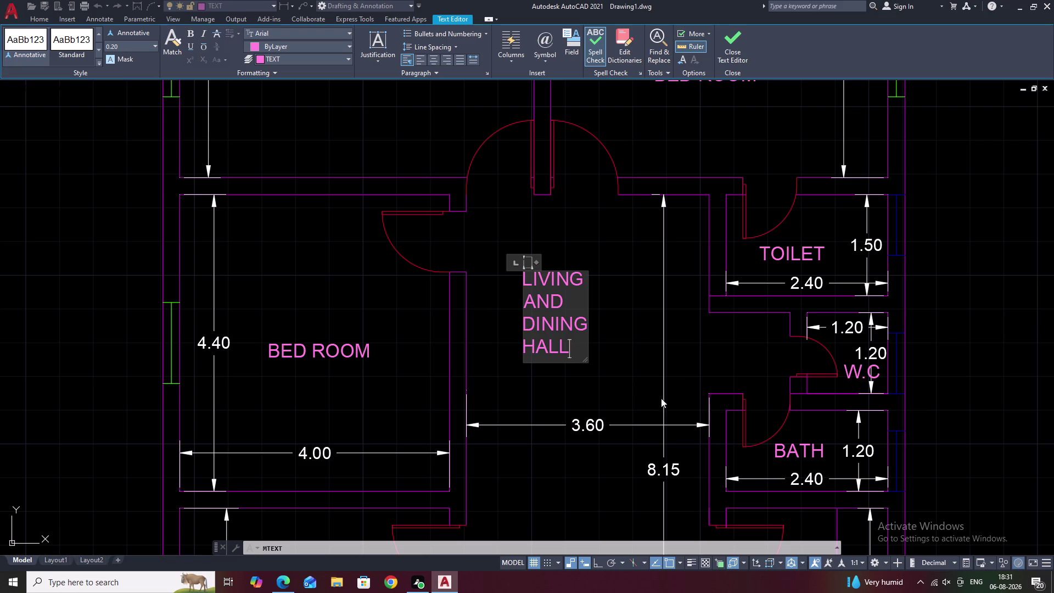
Widen the label box so DINING HALL fits on one line, then close the editor.
drag(587, 304, 625, 306)
right_click(587, 304)
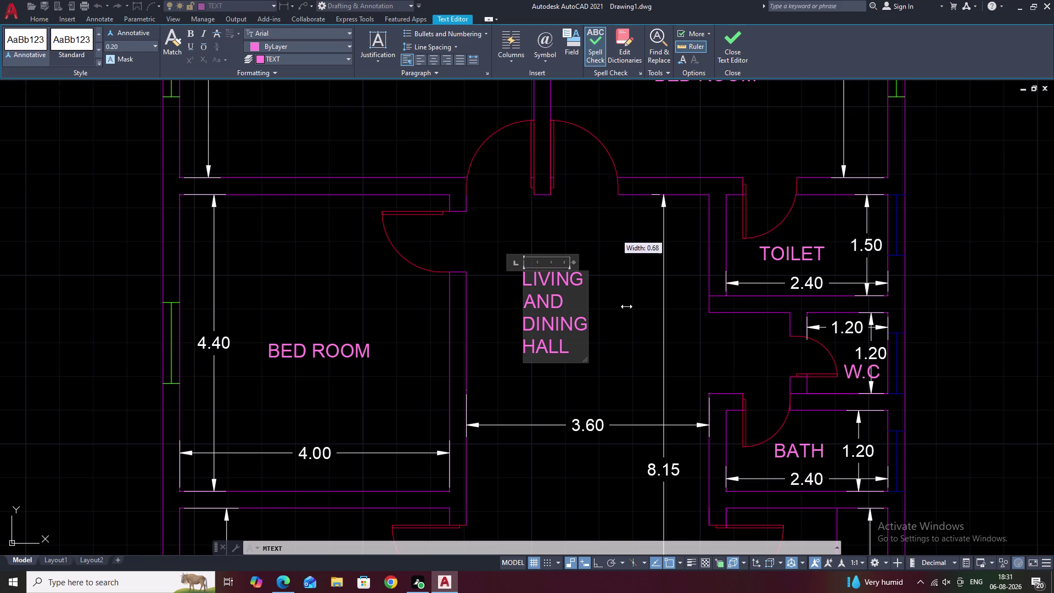
drag(625, 307, 718, 315)
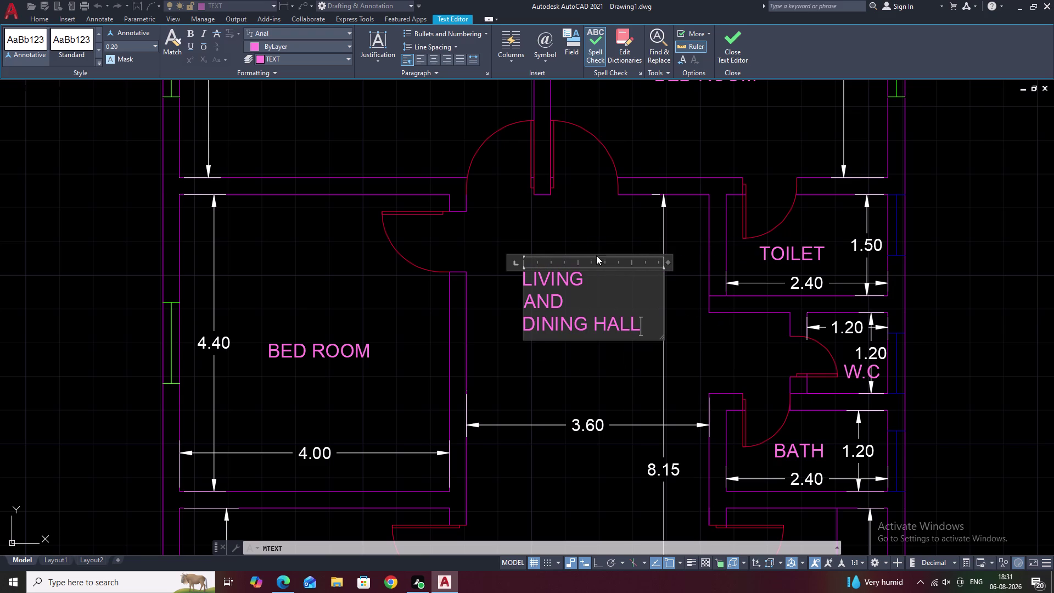
double_click(598, 230)
drag(586, 252, 579, 249)
drag(578, 249, 564, 346)
click(564, 346)
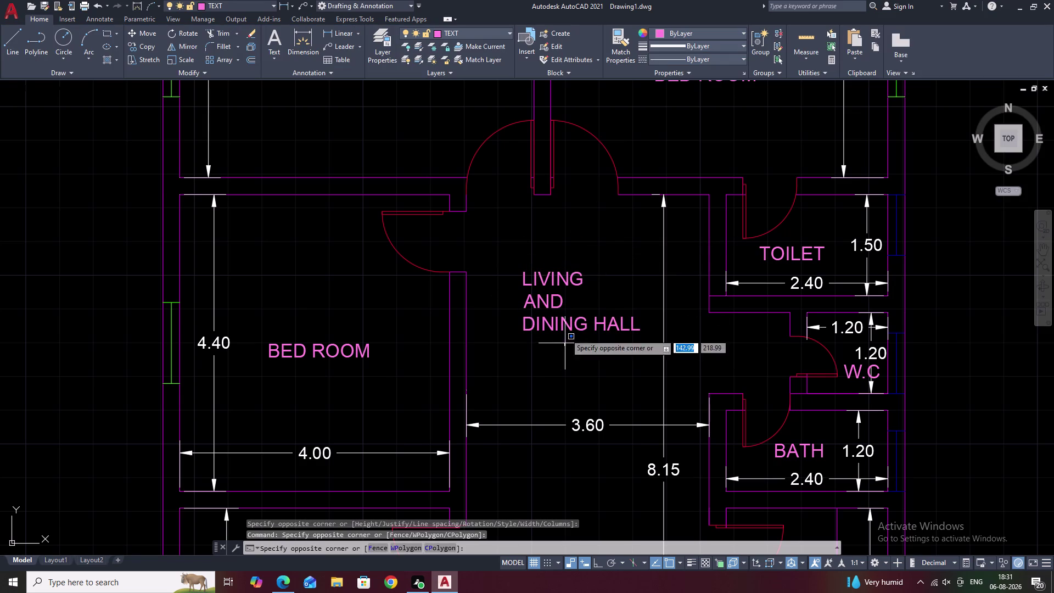
Move the LIVING AND DINING HALL label lower within the hall.
click(613, 257)
drag(603, 252, 542, 334)
click(542, 335)
text(M)
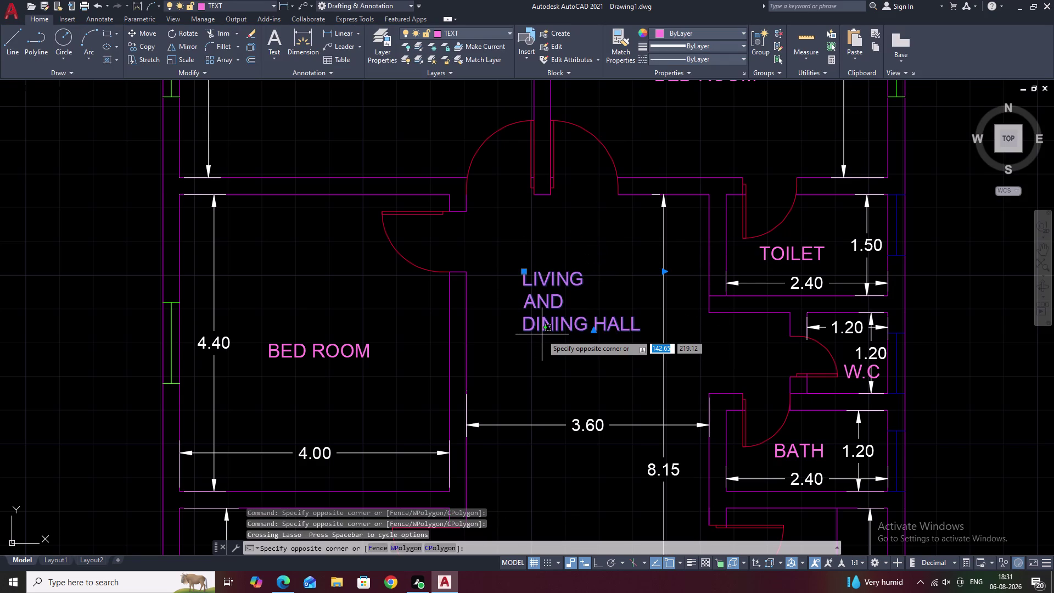
key(space)
click(567, 328)
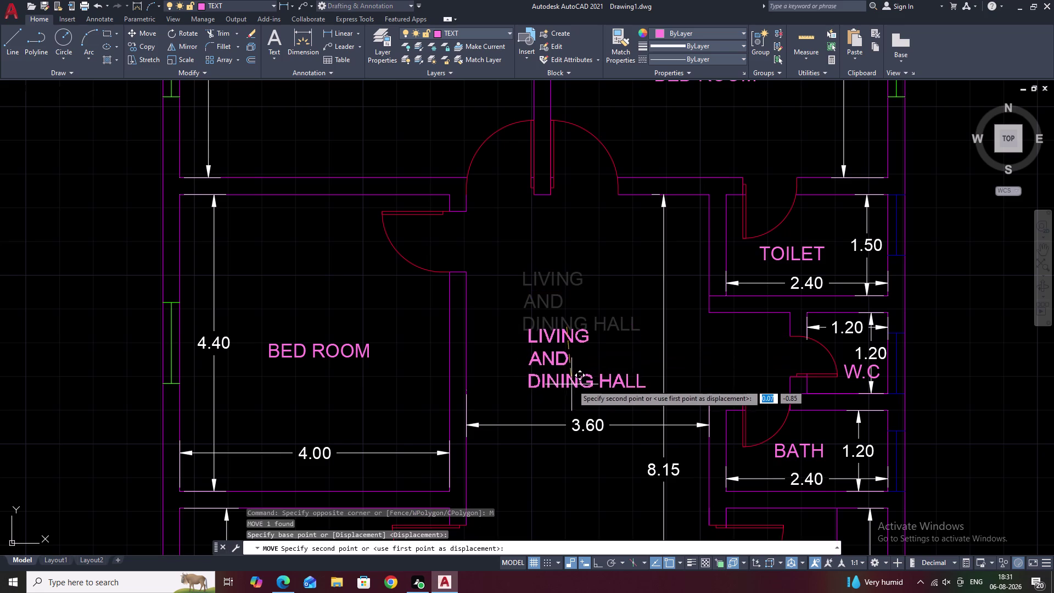
click(572, 384)
scroll(down, 3)
key(Escape)
Pan and zoom around the floor plan to check the repositioned label.
scroll(up, 3)
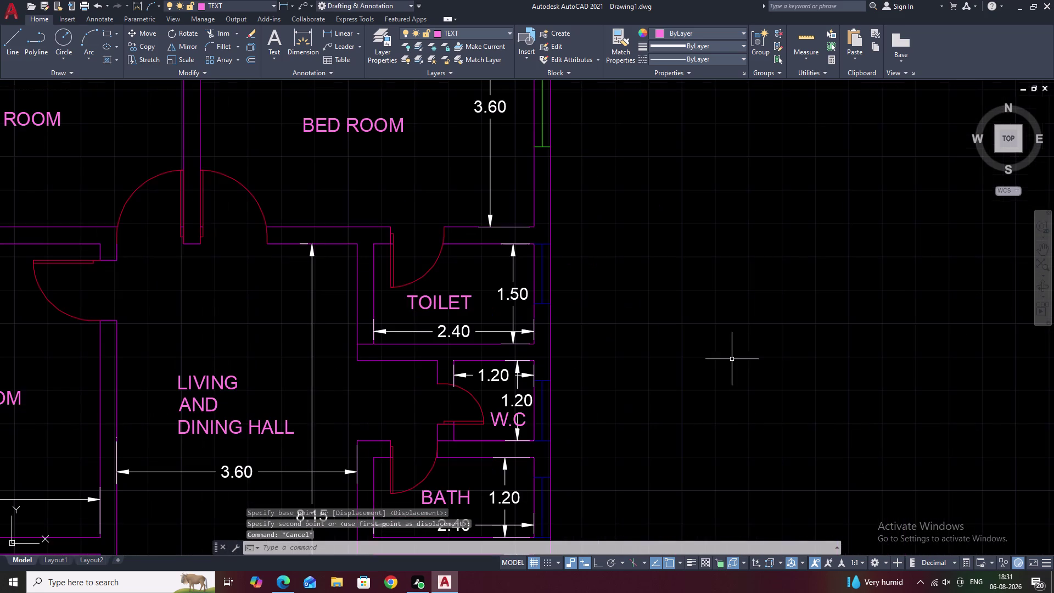
middle_drag(736, 331, 814, 123)
scroll(down, 3)
middle_drag(766, 265, 802, 192)
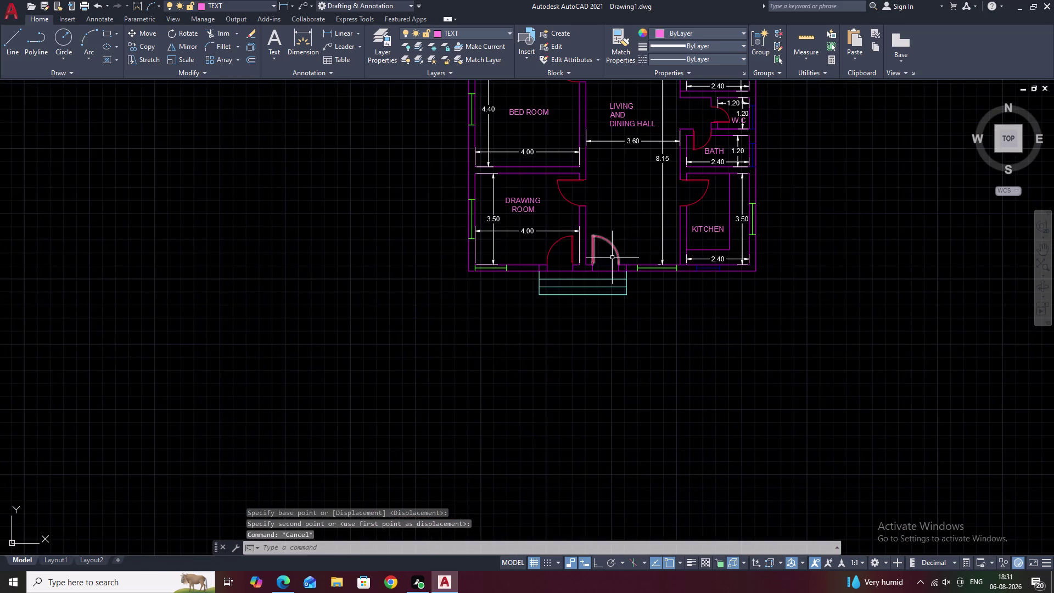
scroll(up, 3)
scroll(up, 3)
scroll(down, 3)
scroll(down, 3)
middle_drag(875, 247, 777, 318)
scroll(up, 3)
scroll(down, 3)
scroll(up, 3)
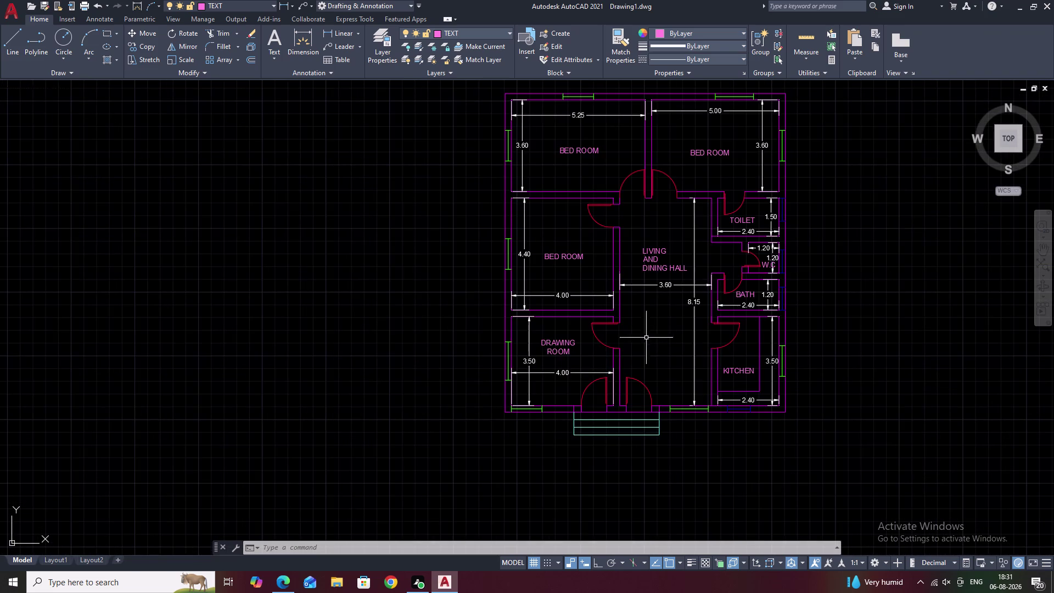
scroll(up, 3)
middle_drag(652, 370, 658, 299)
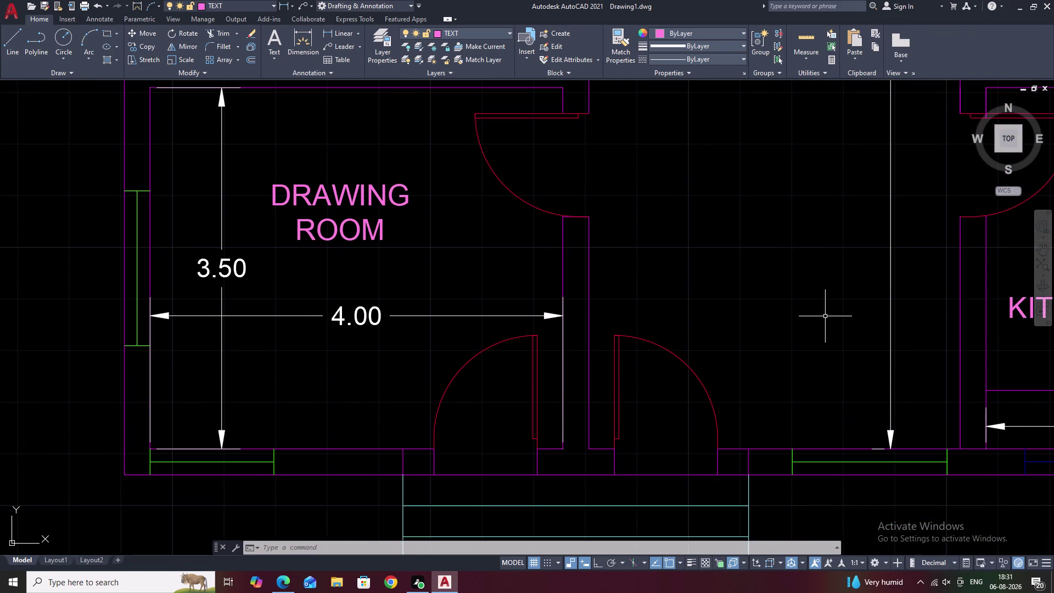
scroll(down, 3)
middle_drag(730, 305, 635, 331)
scroll(down, 3)
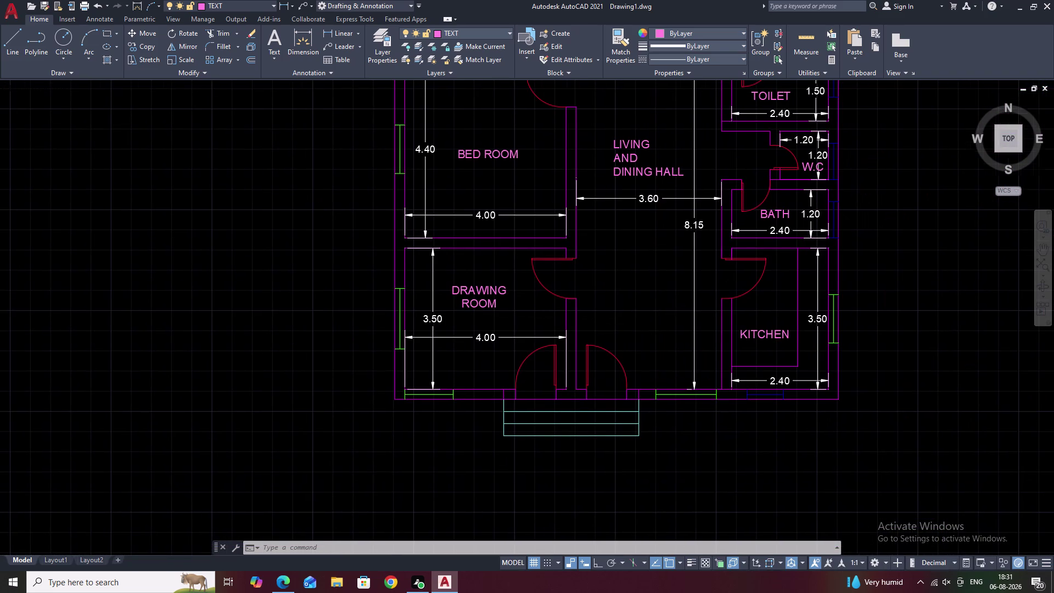
middle_drag(655, 287, 617, 314)
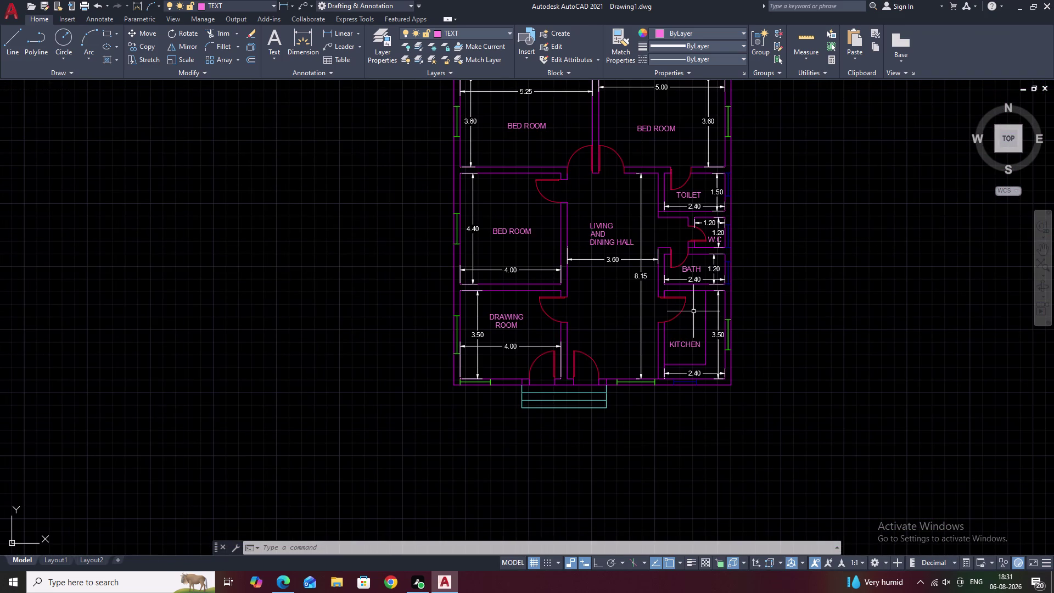
key(Escape)
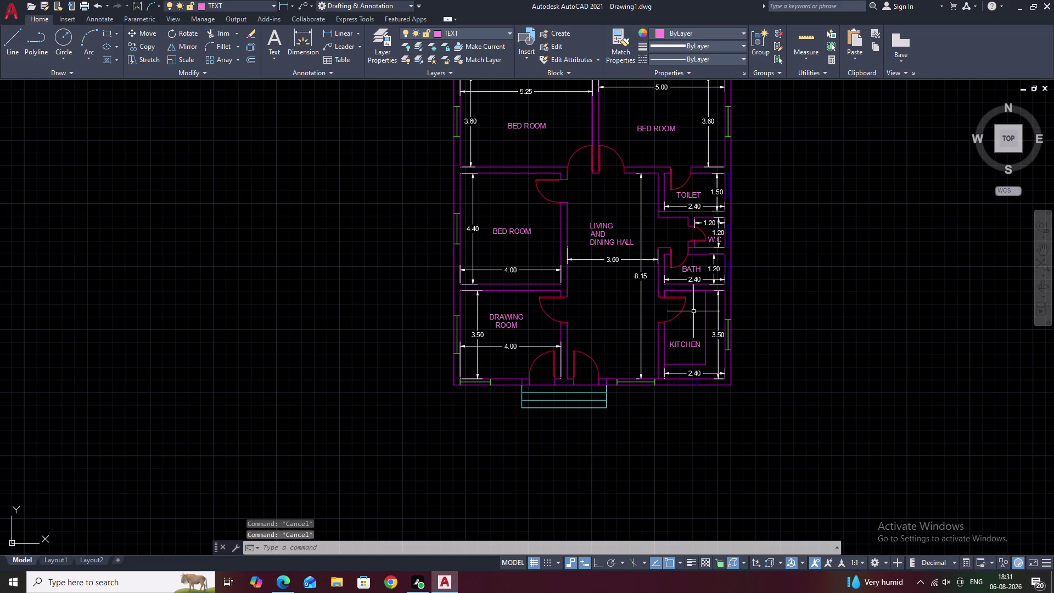
Frame the drawing room and hall close up and start a Linear dimension.
scroll(down, 3)
scroll(up, 3)
scroll(down, 3)
middle_drag(677, 270, 626, 300)
scroll(up, 3)
middle_drag(626, 300, 652, 231)
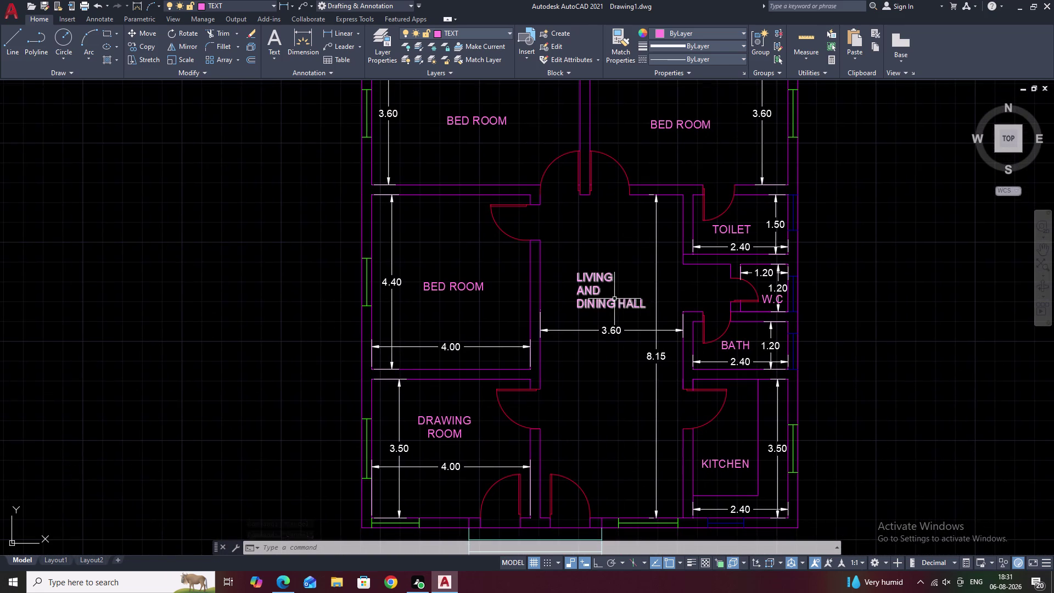
scroll(down, 3)
scroll(up, 3)
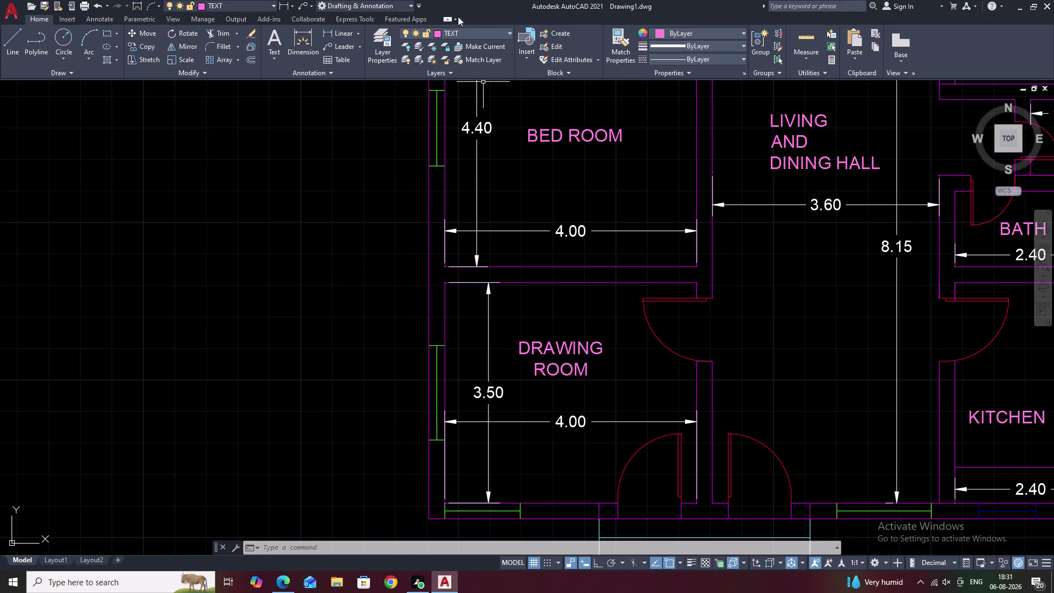
click(337, 31)
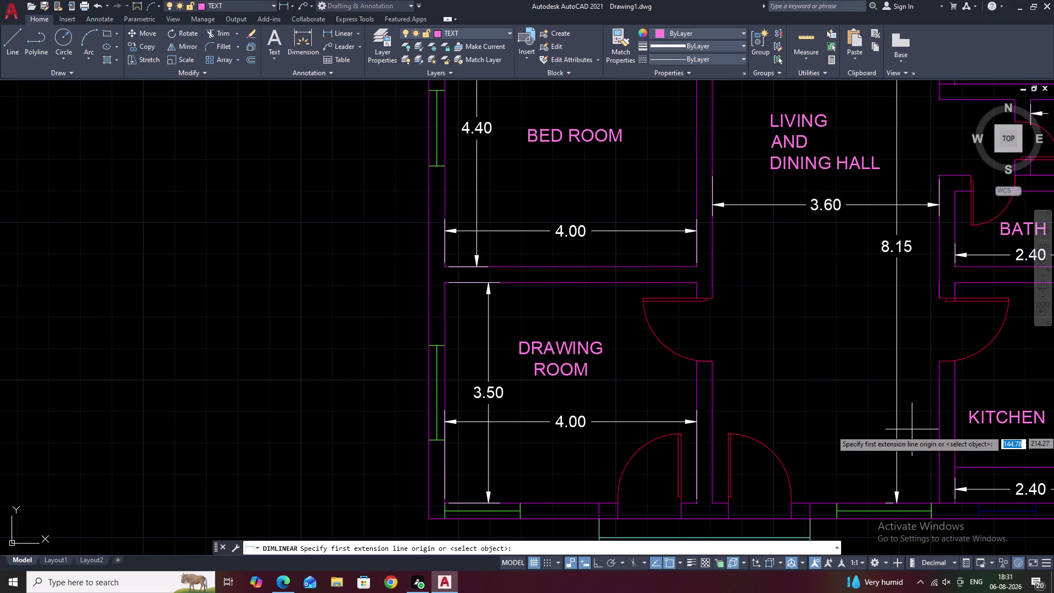
Dimension the doorway opening and the left entrance door at 1.00 each.
double_click(713, 298)
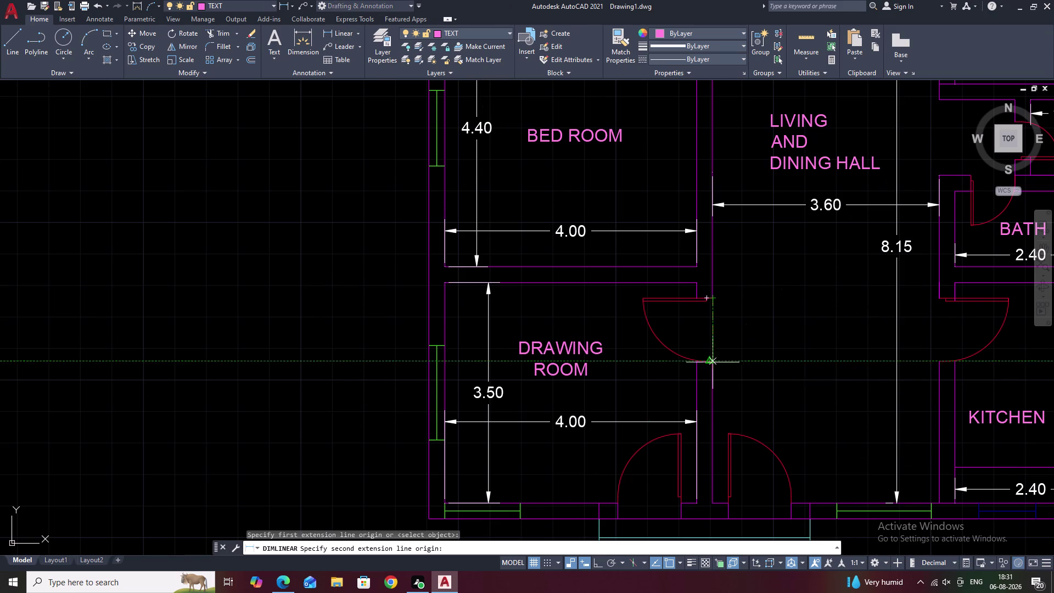
click(714, 360)
click(714, 361)
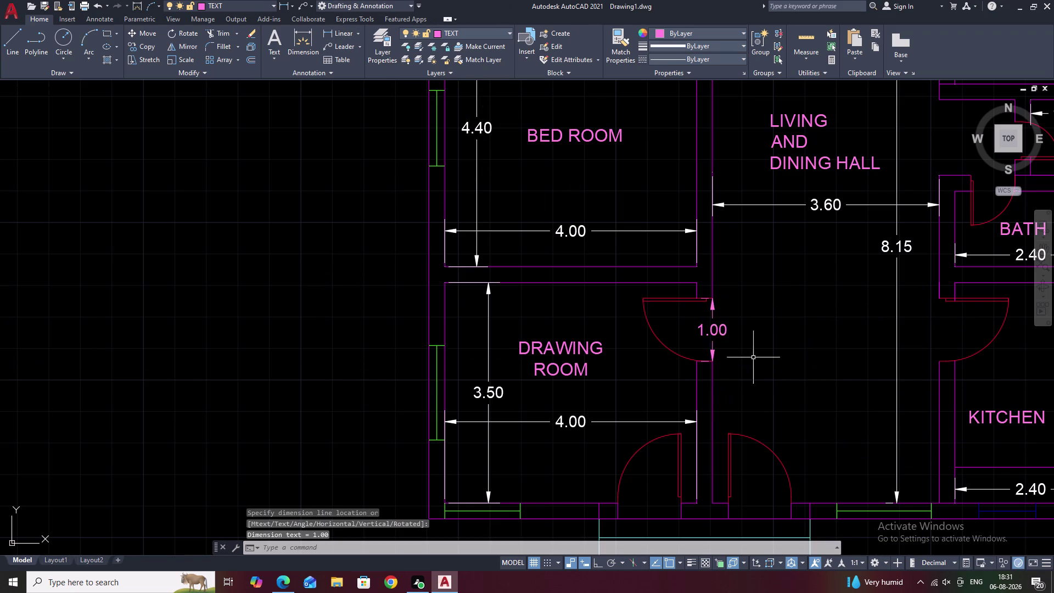
middle_drag(761, 389, 766, 278)
key(space)
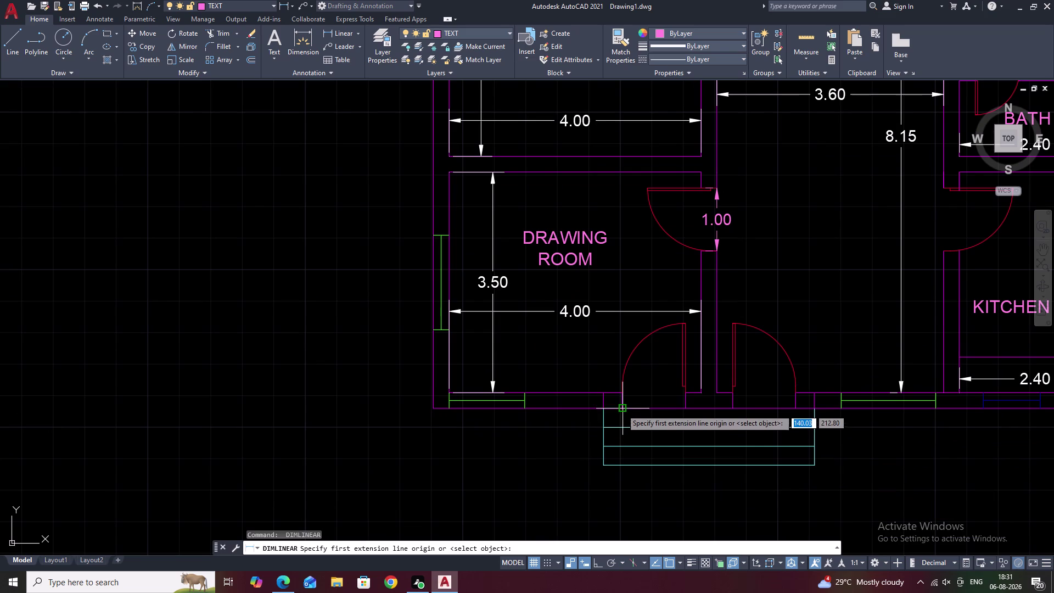
click(621, 409)
click(687, 409)
click(682, 397)
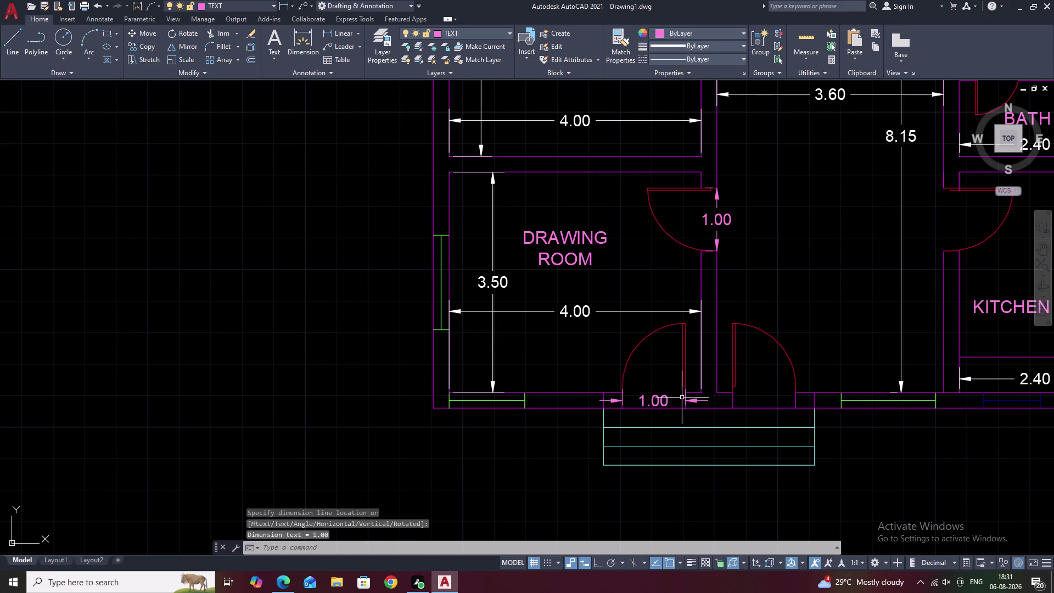
Dimension the right door, then erase the mistaken 0.00 dimension.
key(space)
triple_click(735, 406)
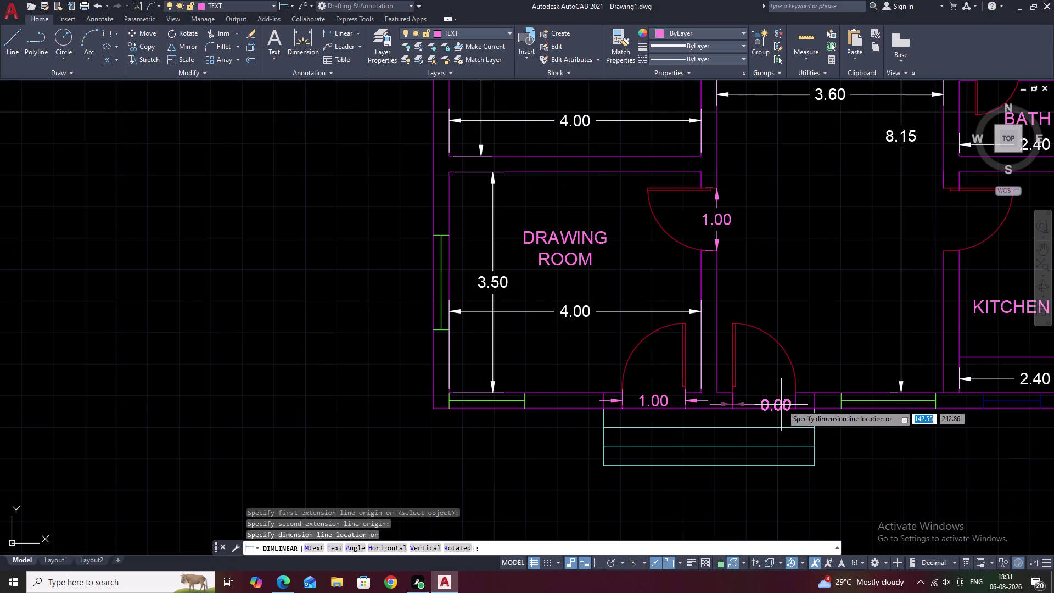
double_click(794, 407)
click(783, 409)
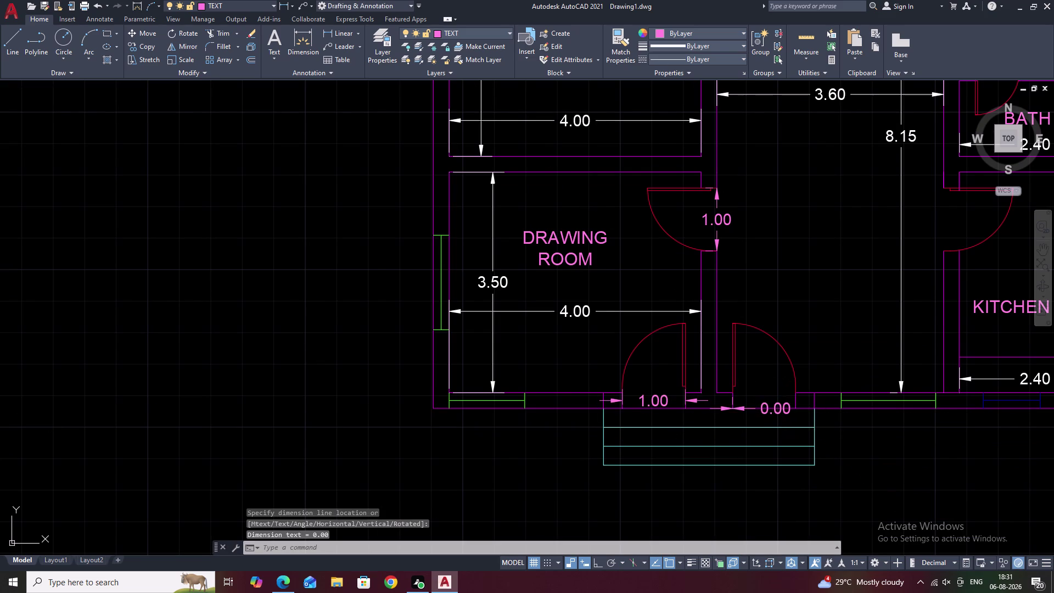
key(r)
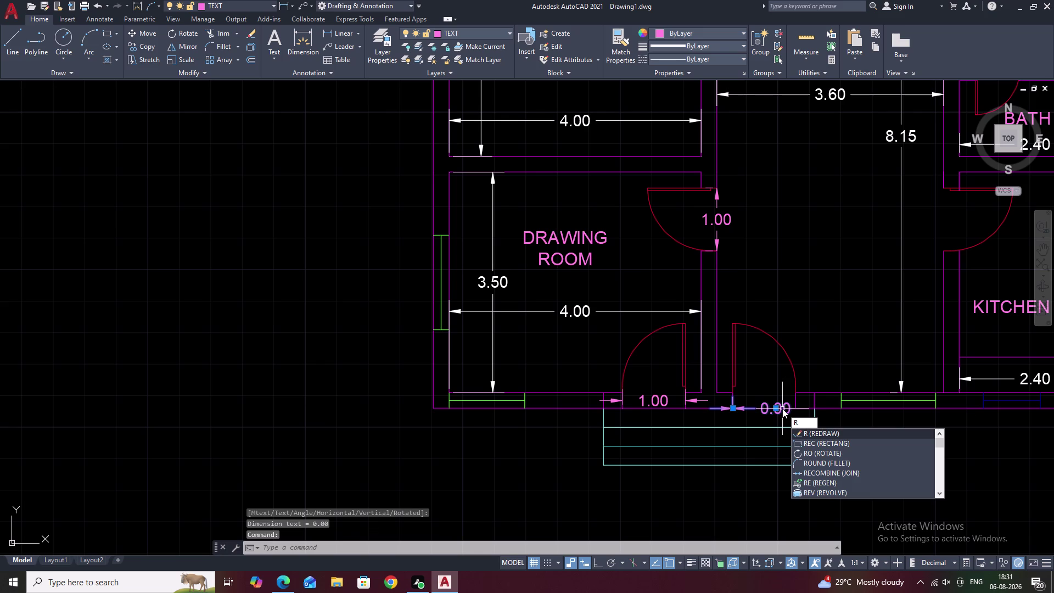
key(BackSpace)
text(E)
key(space)
scroll(up, 3)
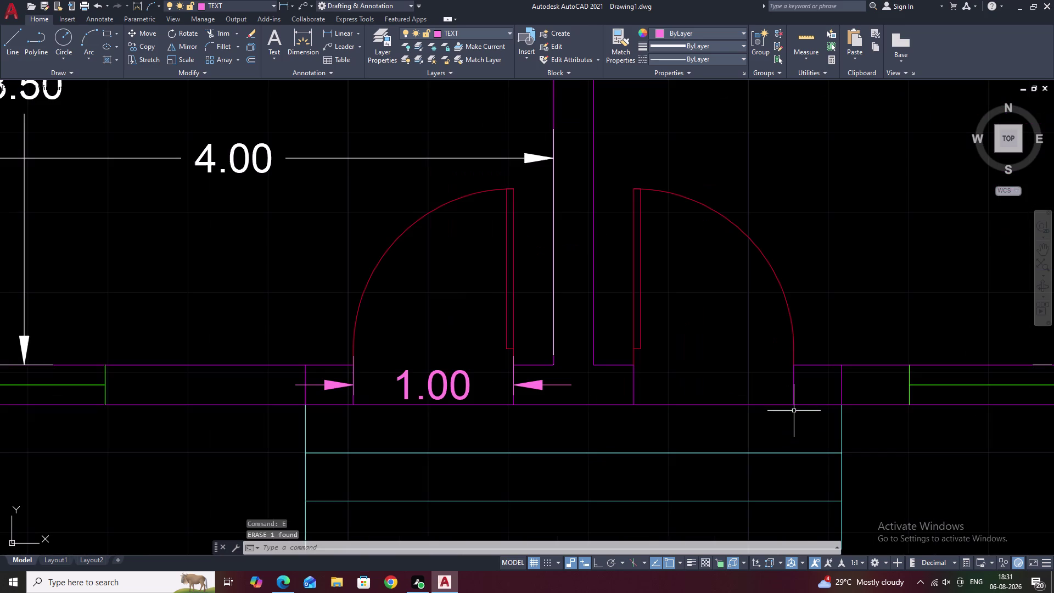
key(space)
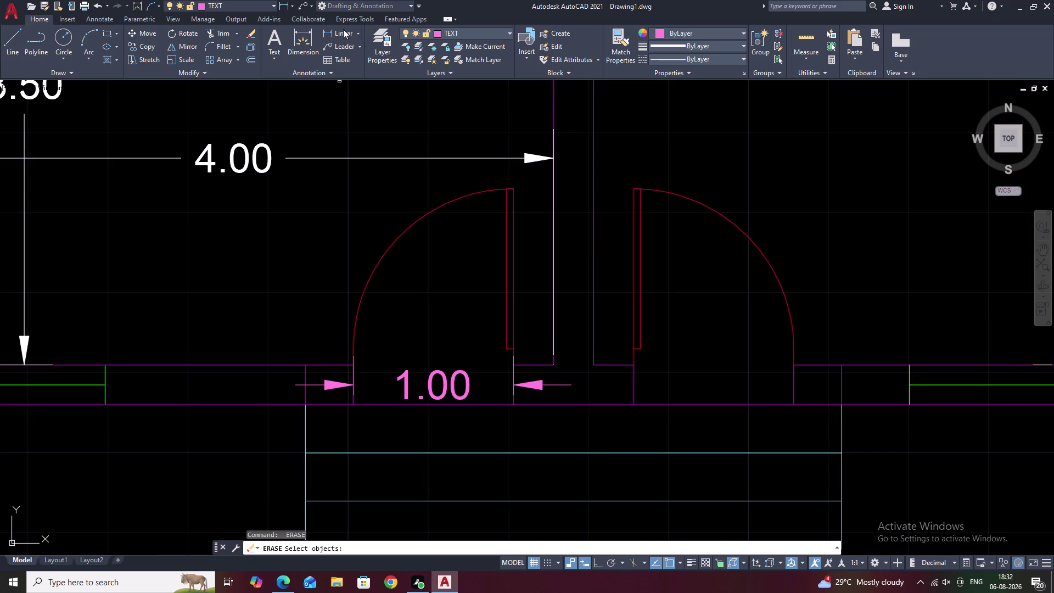
Redo the right entrance door dimension so it reads 1.00.
click(343, 30)
double_click(795, 406)
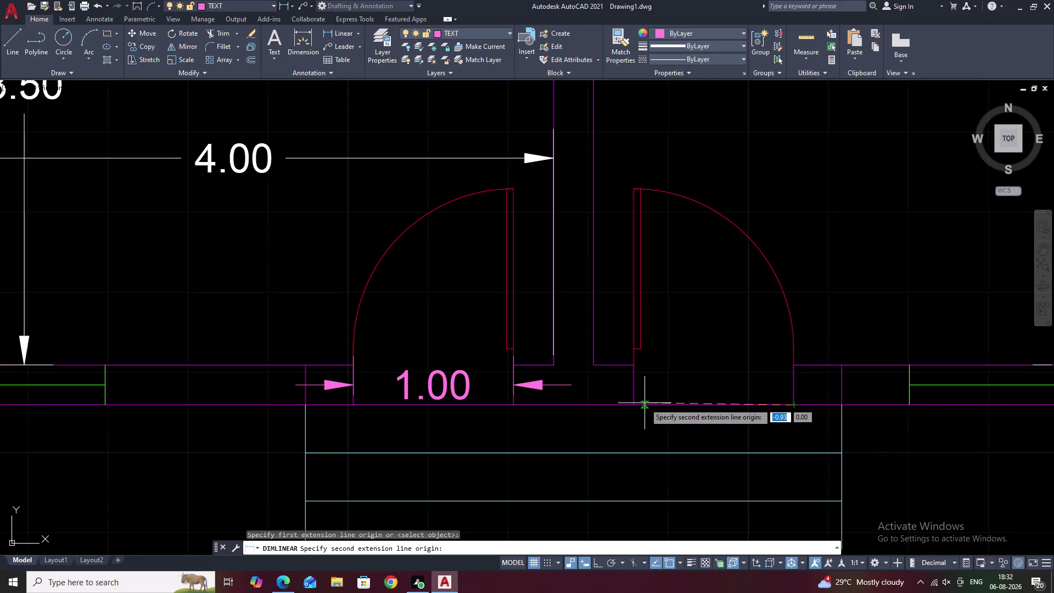
click(635, 406)
click(659, 384)
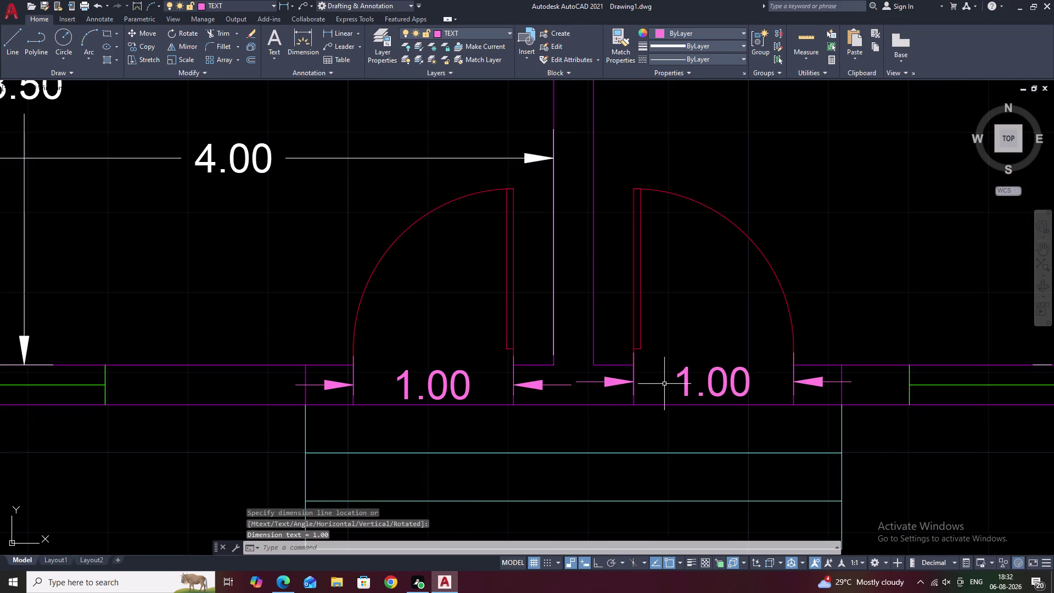
scroll(down, 3)
middle_drag(847, 311, 556, 433)
key(space)
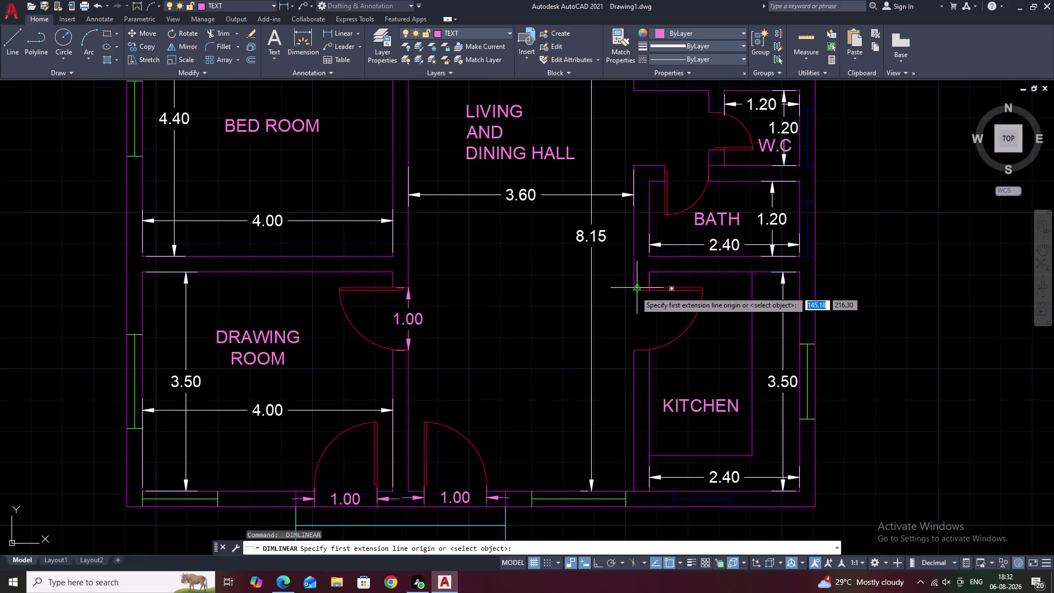
Dimension the kitchen door at 1.00 and the bath door at 0.70.
double_click(633, 287)
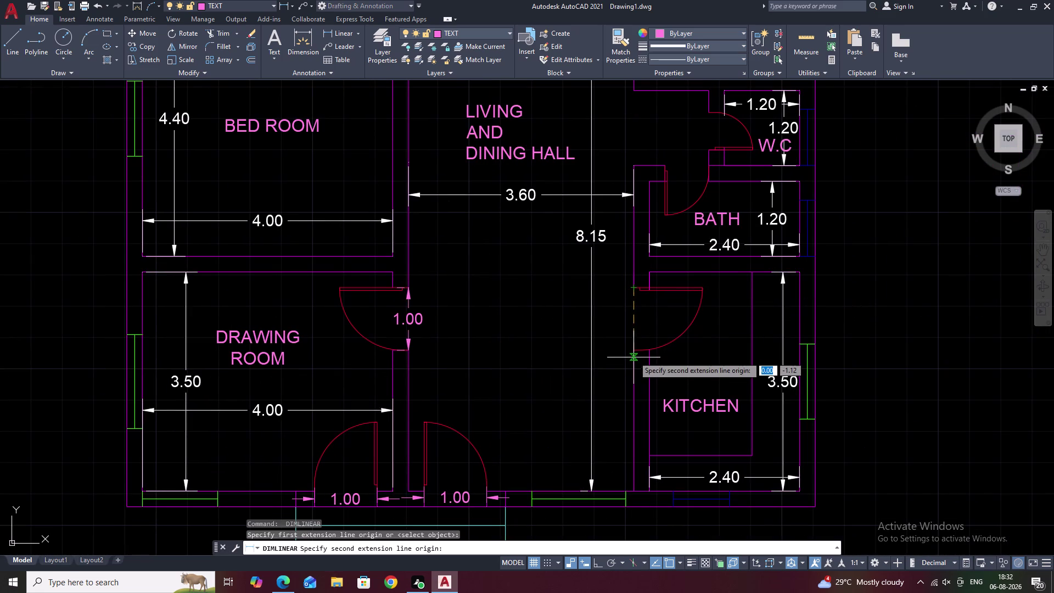
click(634, 353)
click(641, 350)
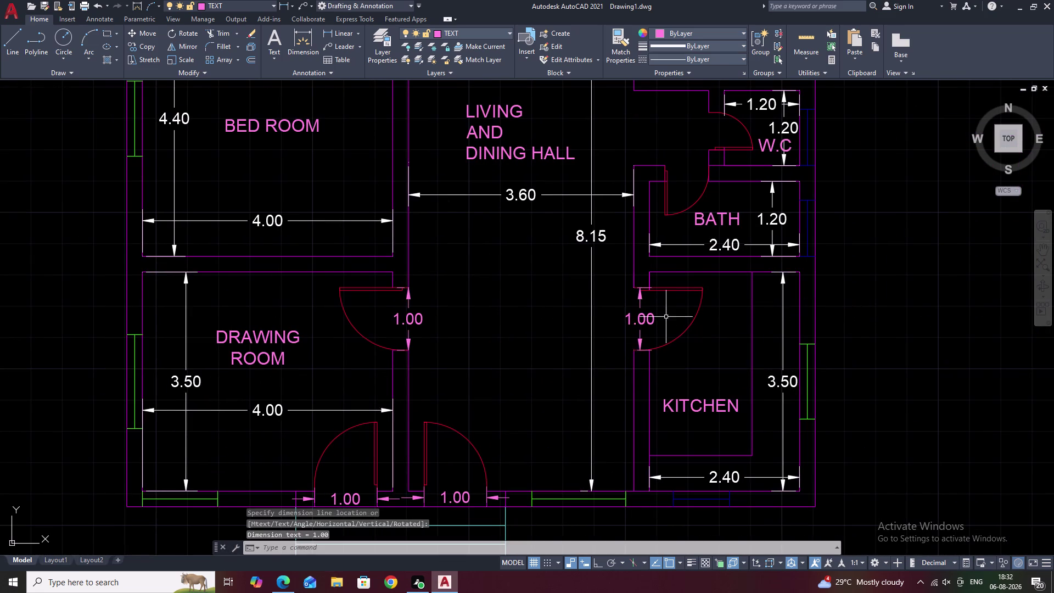
scroll(down, 3)
middle_drag(668, 310, 653, 389)
scroll(up, 3)
key(space)
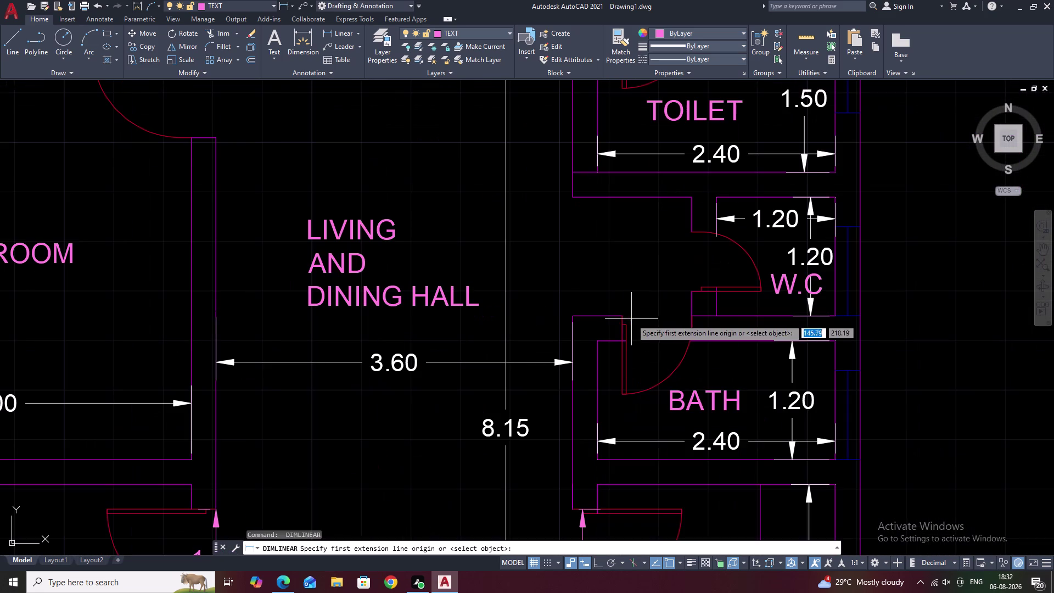
click(622, 317)
click(694, 318)
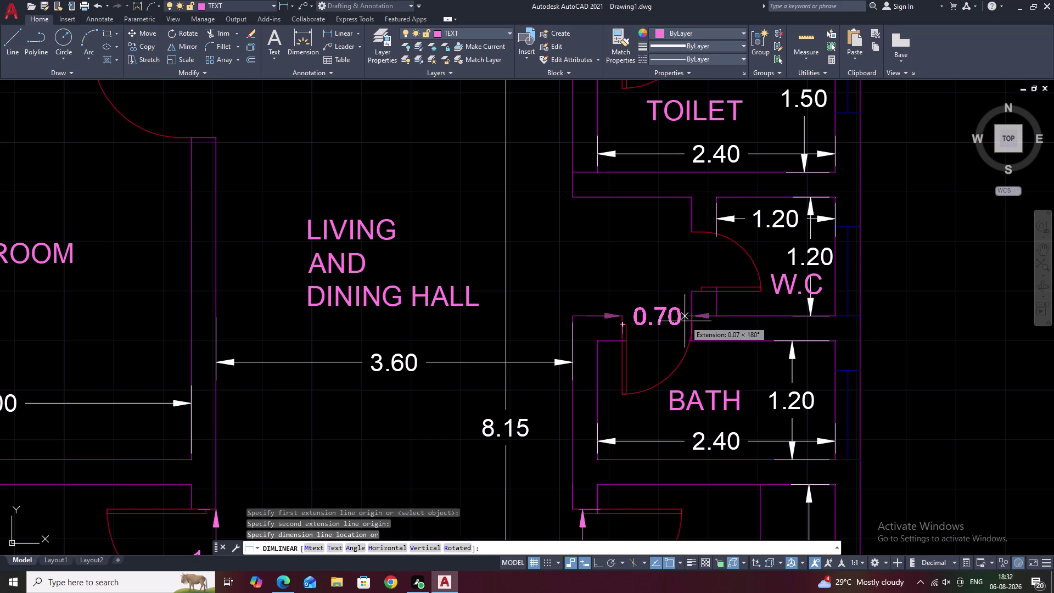
click(685, 322)
Add width dimensions to the W.C and toilet door openings.
key(space)
click(690, 293)
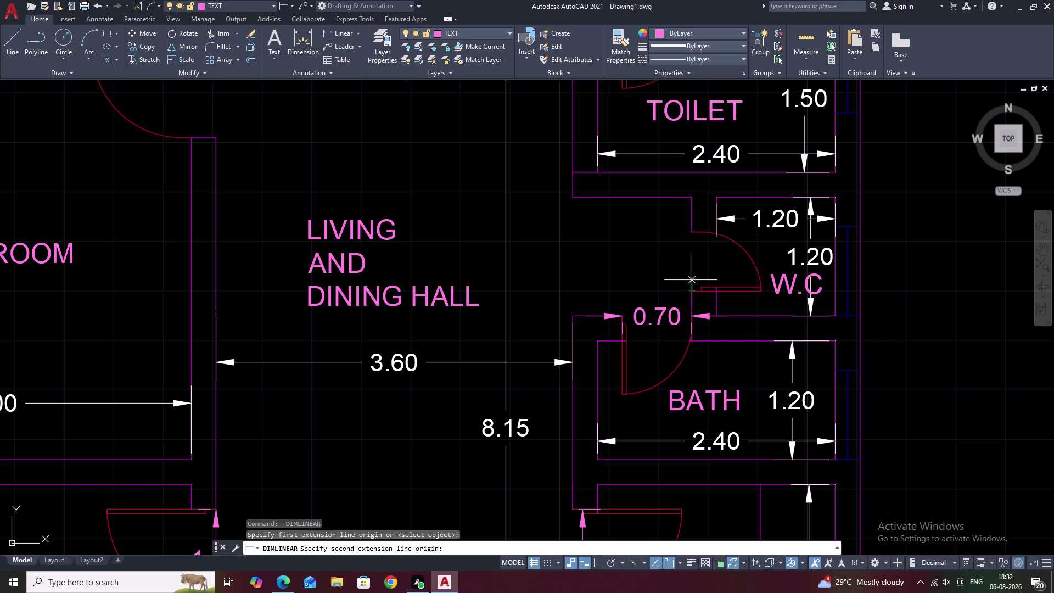
click(693, 234)
click(693, 248)
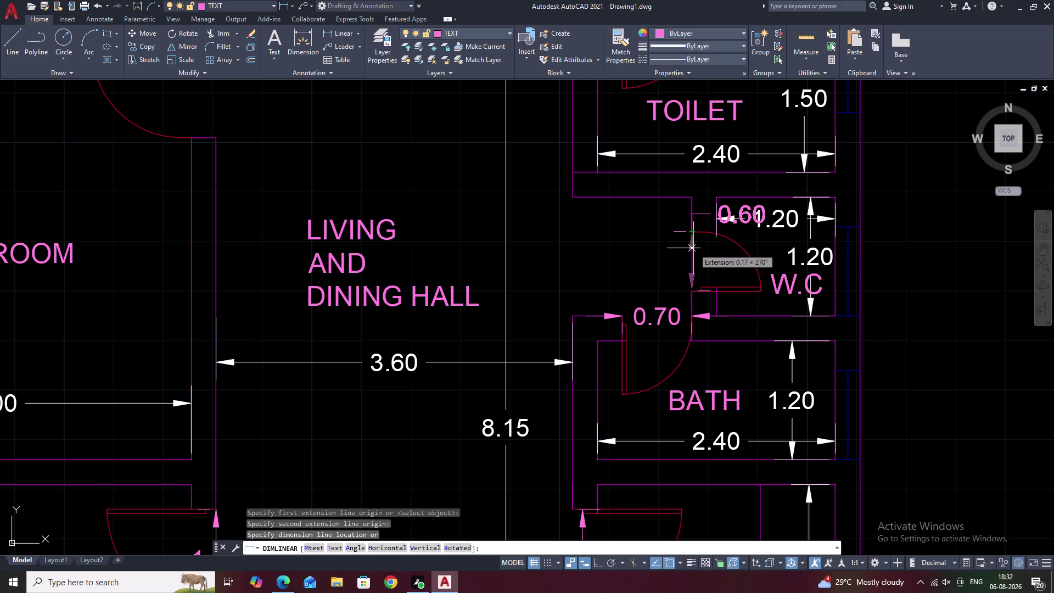
middle_drag(674, 218, 666, 366)
key(space)
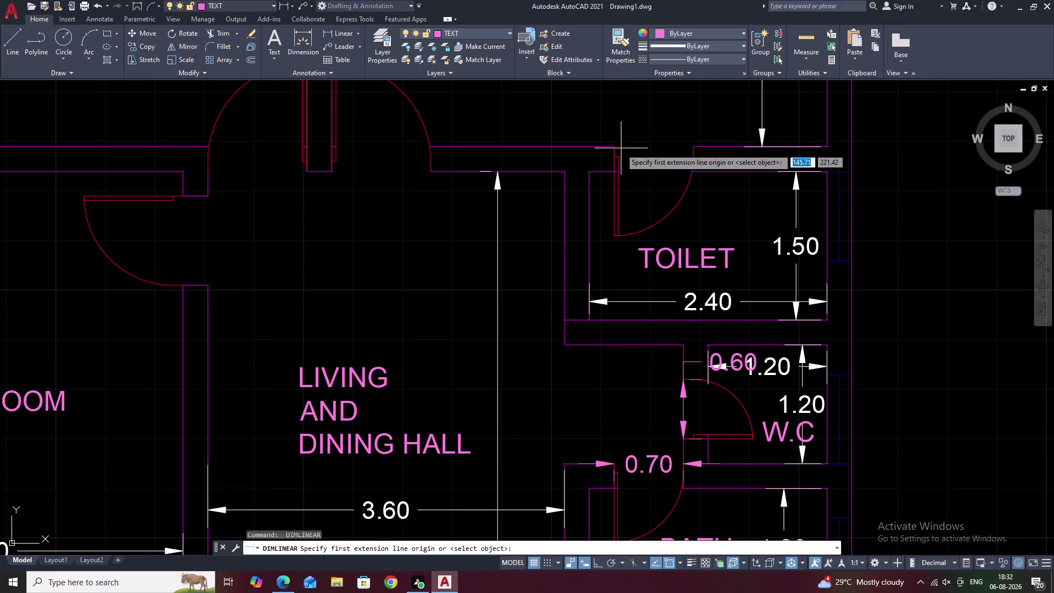
click(616, 148)
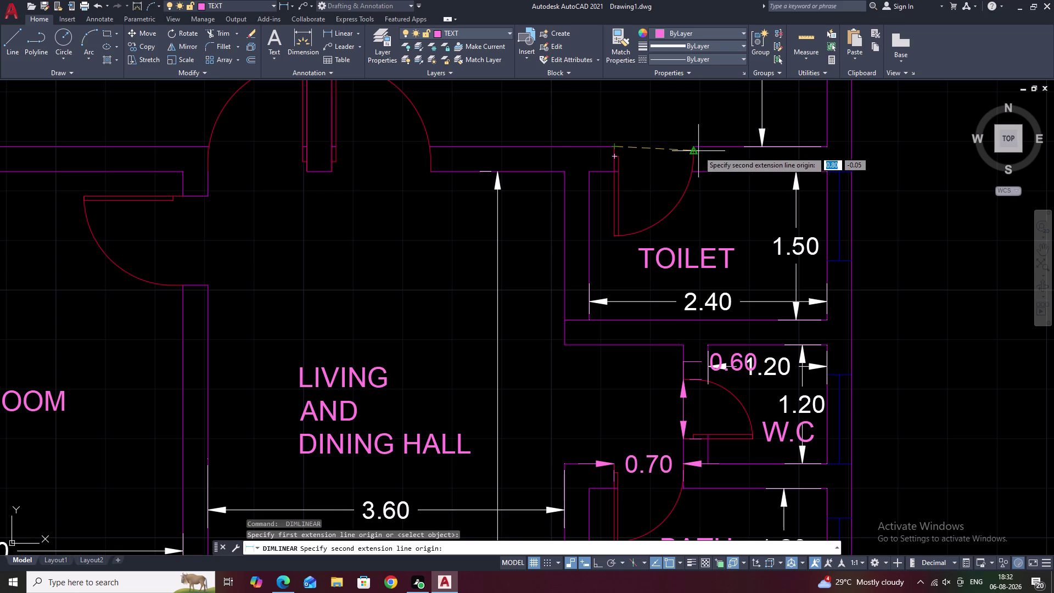
click(695, 146)
click(692, 147)
Place a trial 1.00 dimension across the upper double door opening.
scroll(down, 3)
middle_drag(593, 177, 672, 198)
key(space)
scroll(up, 3)
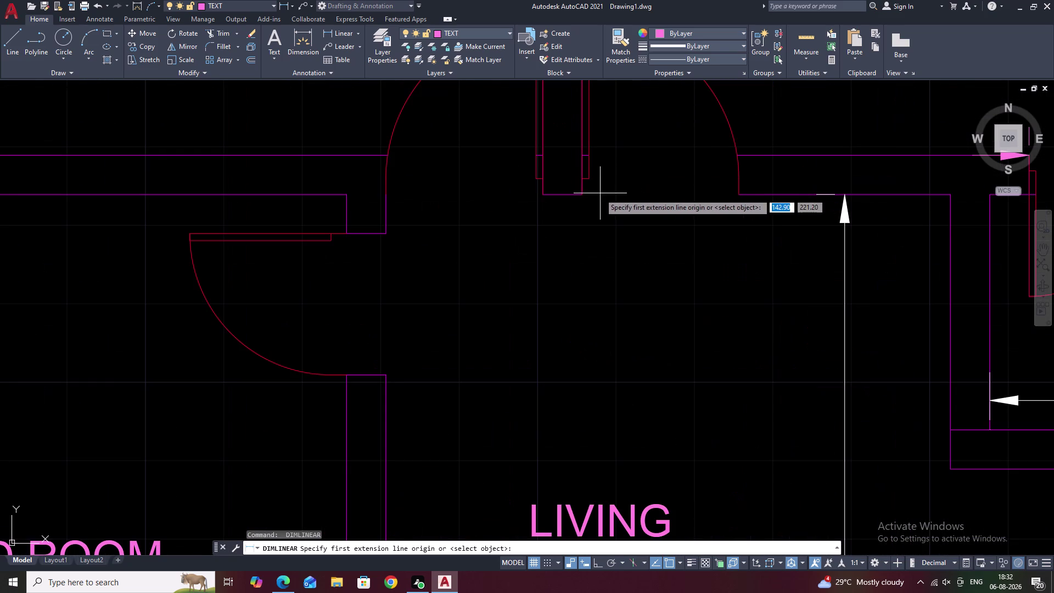
double_click(583, 195)
click(741, 196)
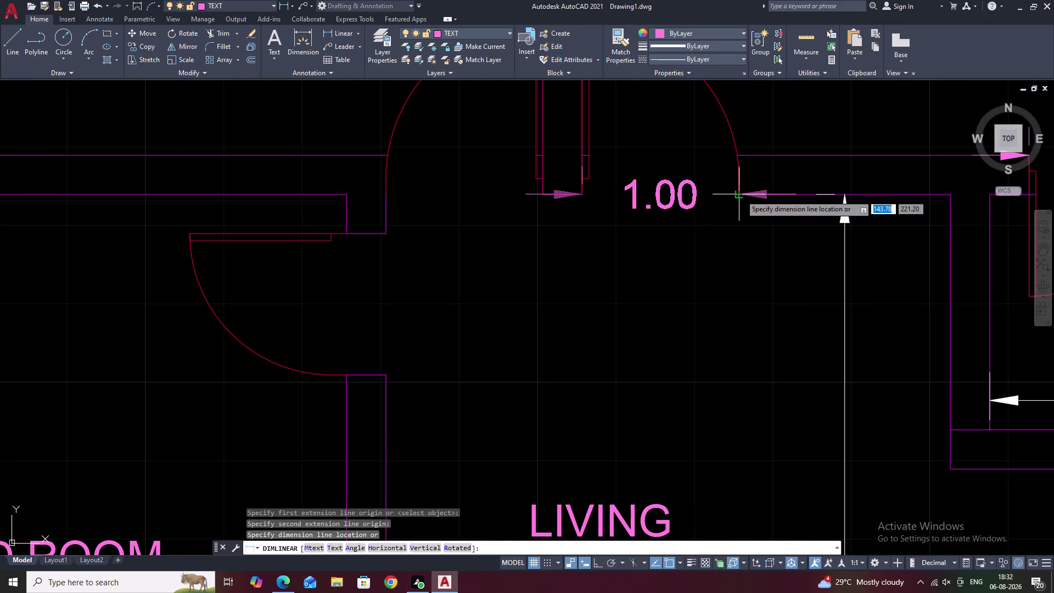
key(space)
key(space)
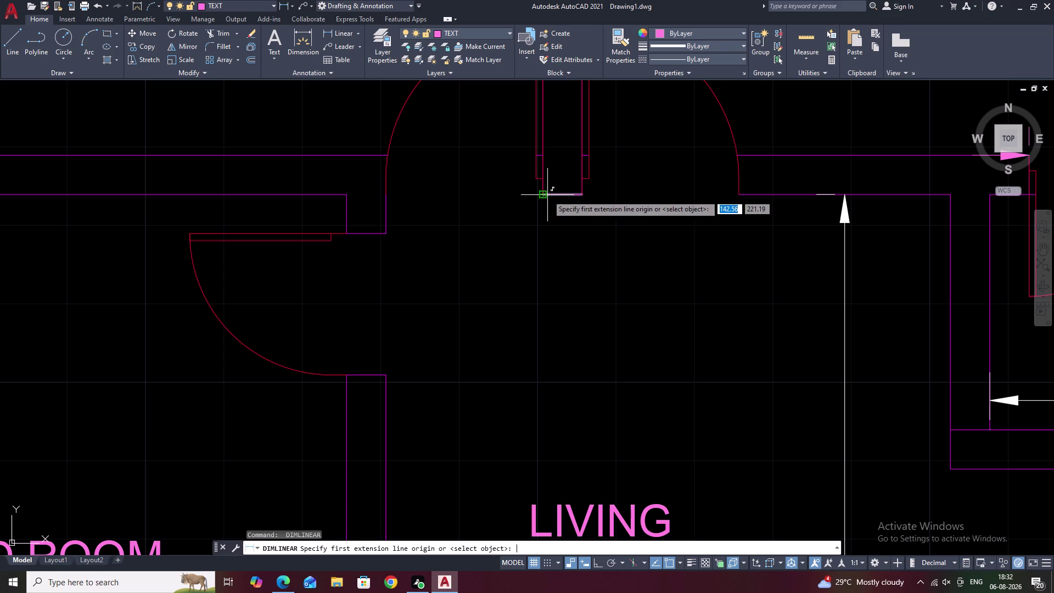
click(541, 195)
triple_click(381, 196)
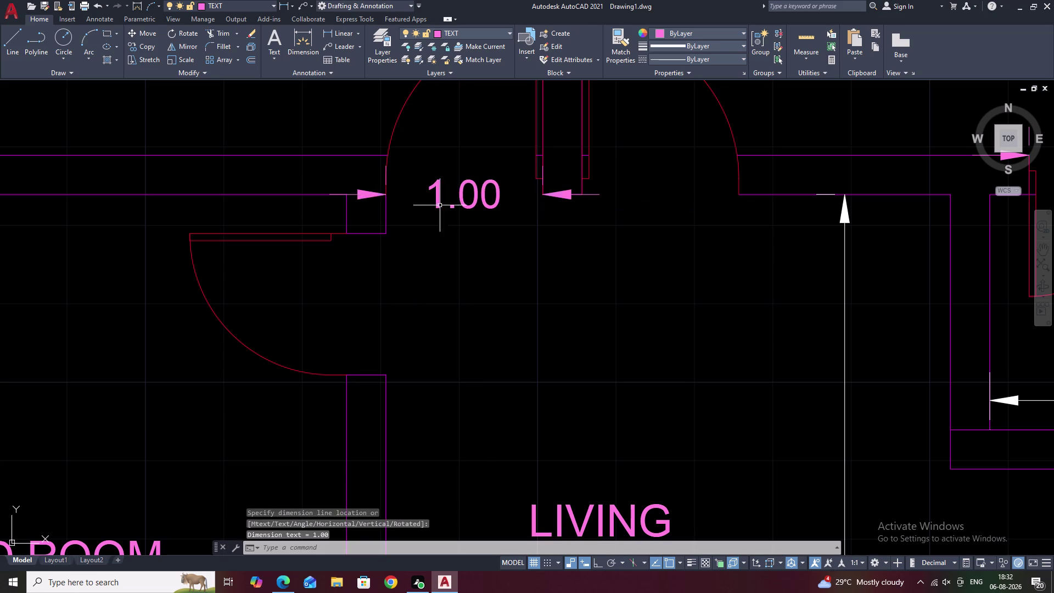
click(449, 208)
Select and erase the trial 1.00 door dimension.
click(482, 204)
drag(490, 176, 480, 202)
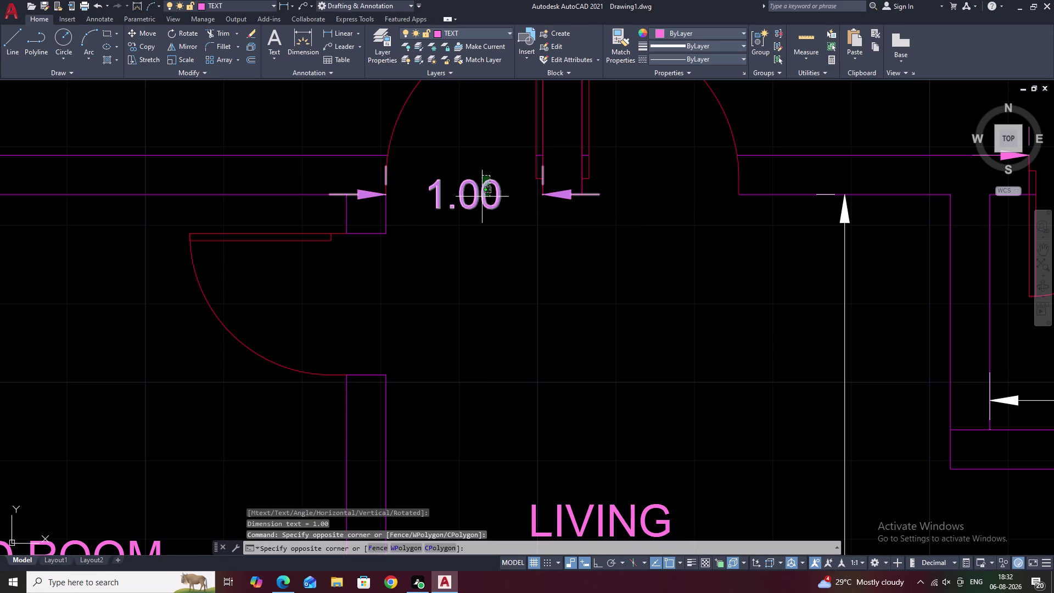
drag(480, 202, 480, 204)
click(477, 210)
key(Escape)
drag(489, 168, 456, 228)
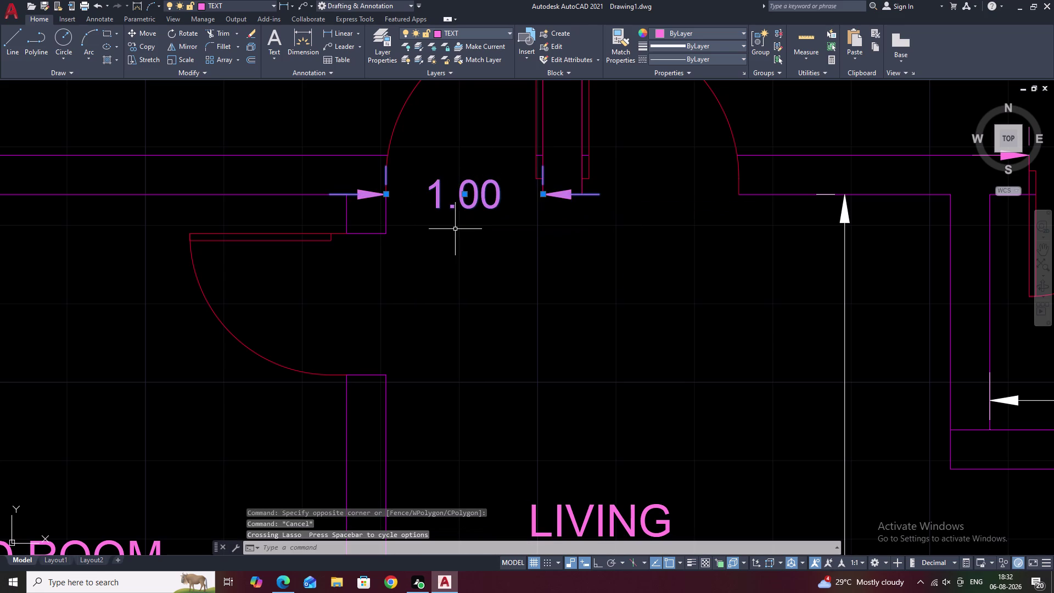
text(E)
key(space)
key(space)
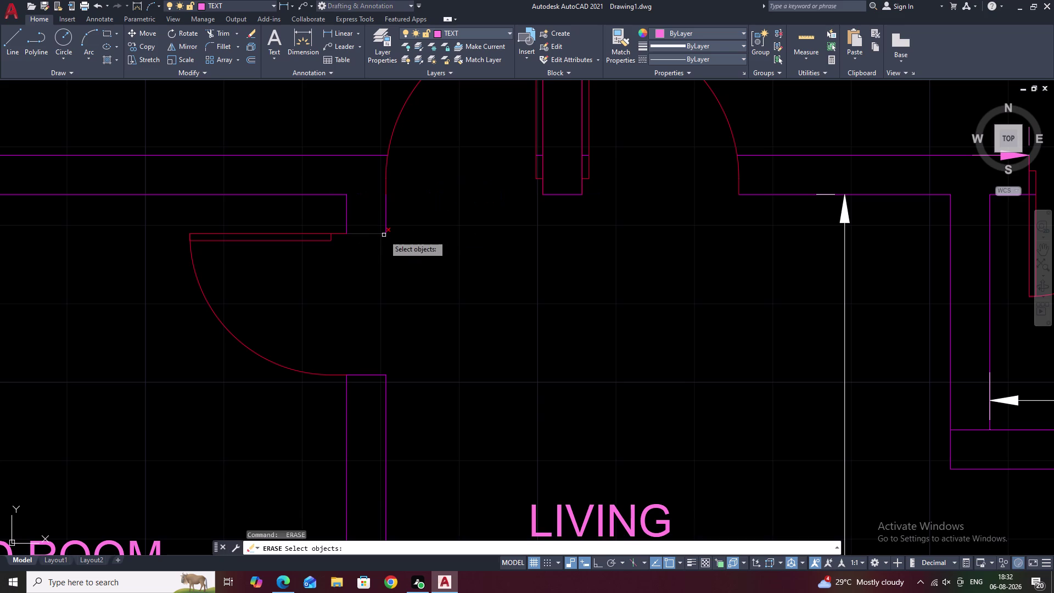
key(Escape)
Start a 0.90 linear dimension on a door opening, then cancel it.
click(333, 31)
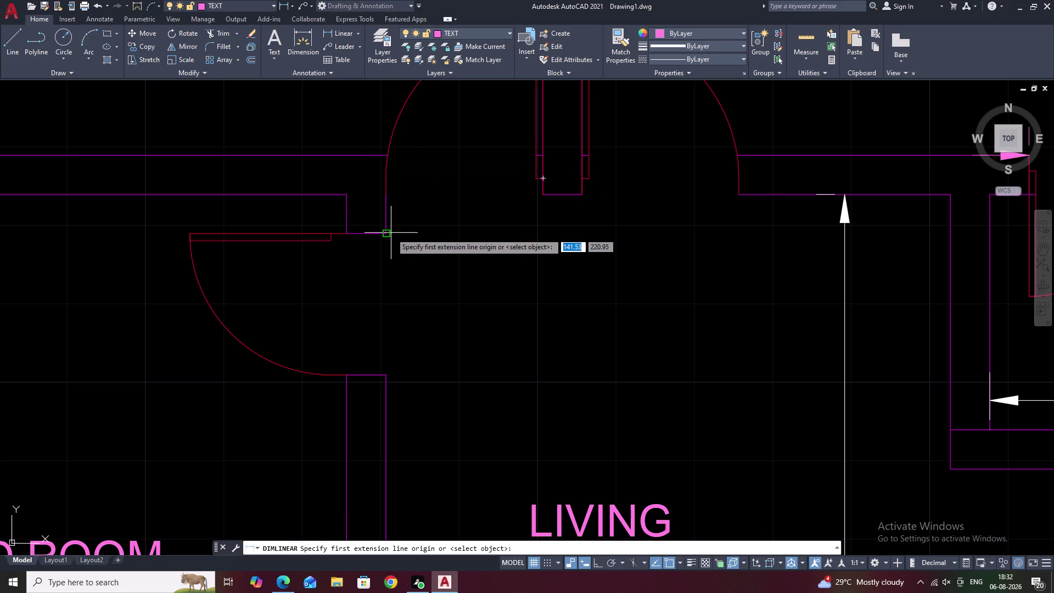
click(387, 233)
click(386, 373)
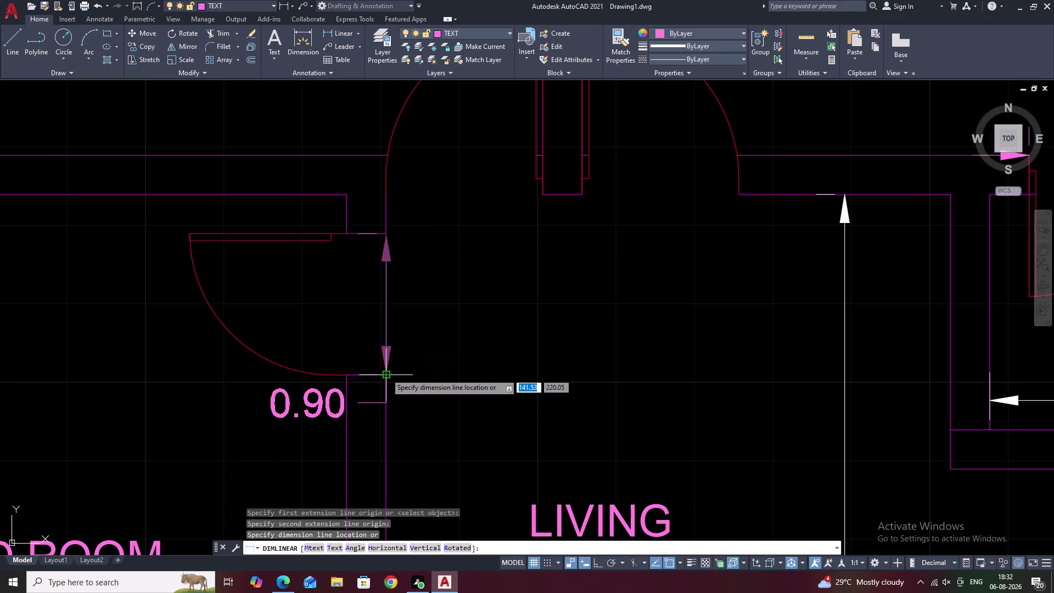
key(Escape)
scroll(down, 3)
scroll(down, 3)
scroll(up, 3)
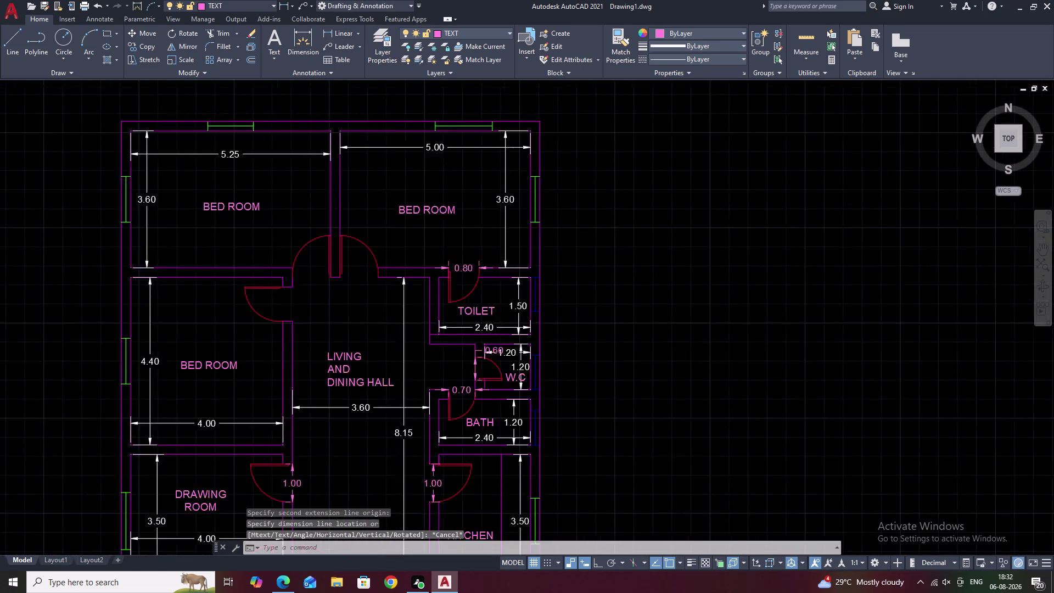
Erase the bath, W.C and toilet door-width dimensions.
scroll(up, 3)
click(375, 436)
click(371, 424)
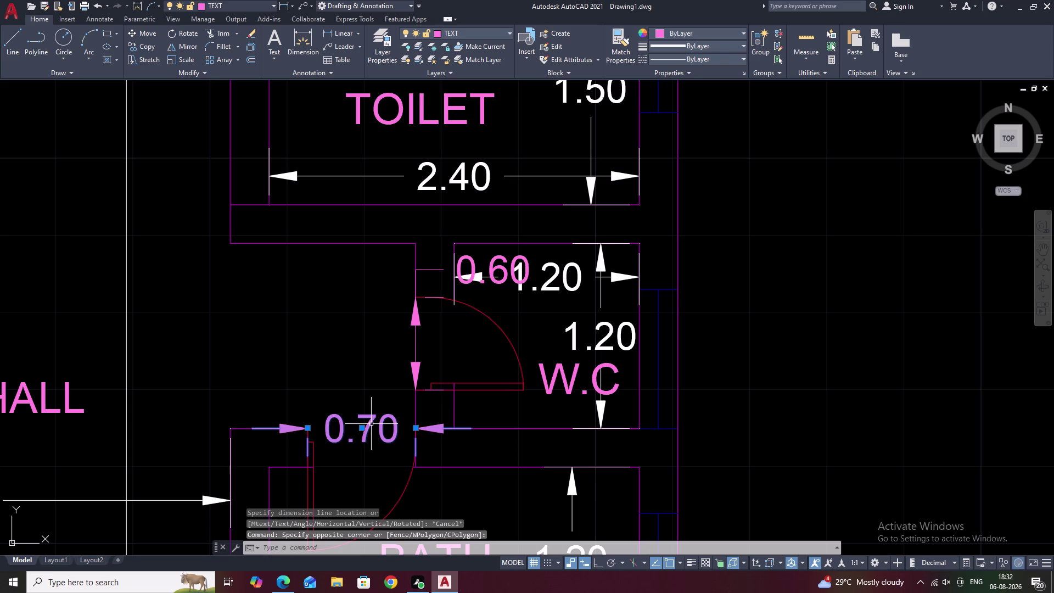
click(491, 275)
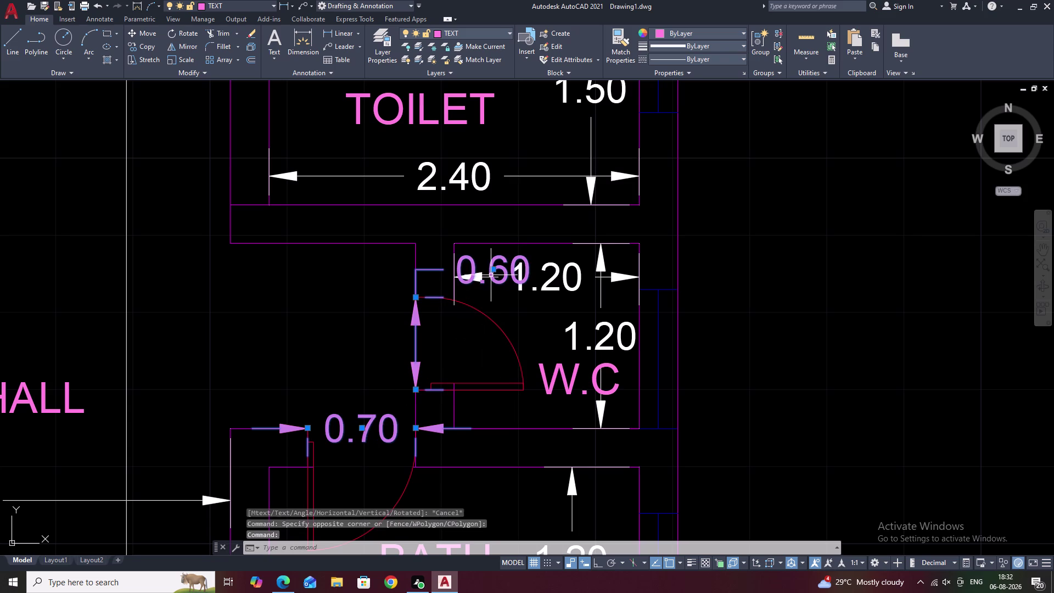
text(E)
key(space)
scroll(down, 3)
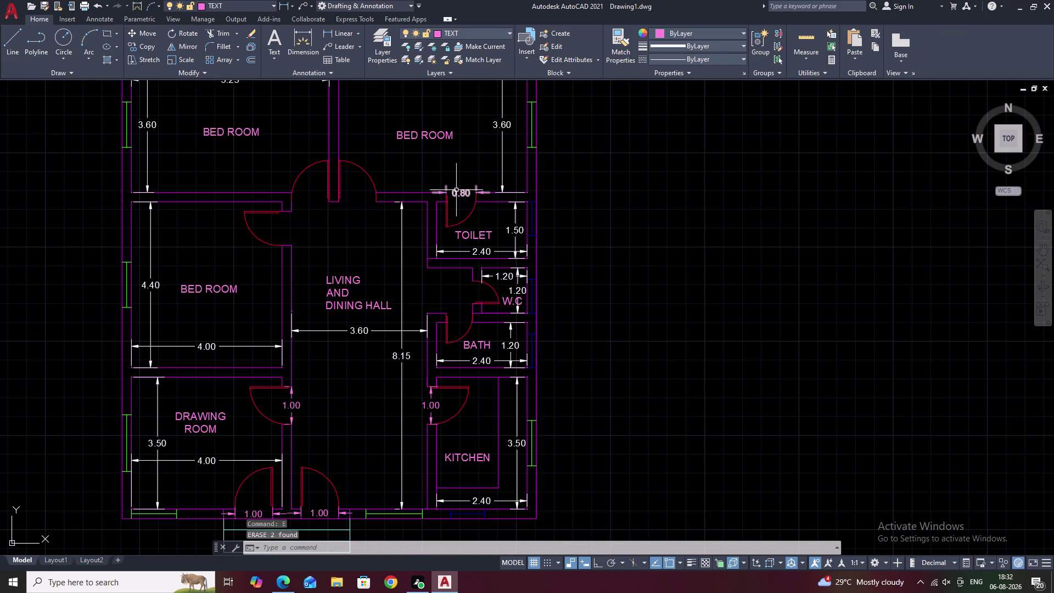
click(457, 190)
text(E)
key(space)
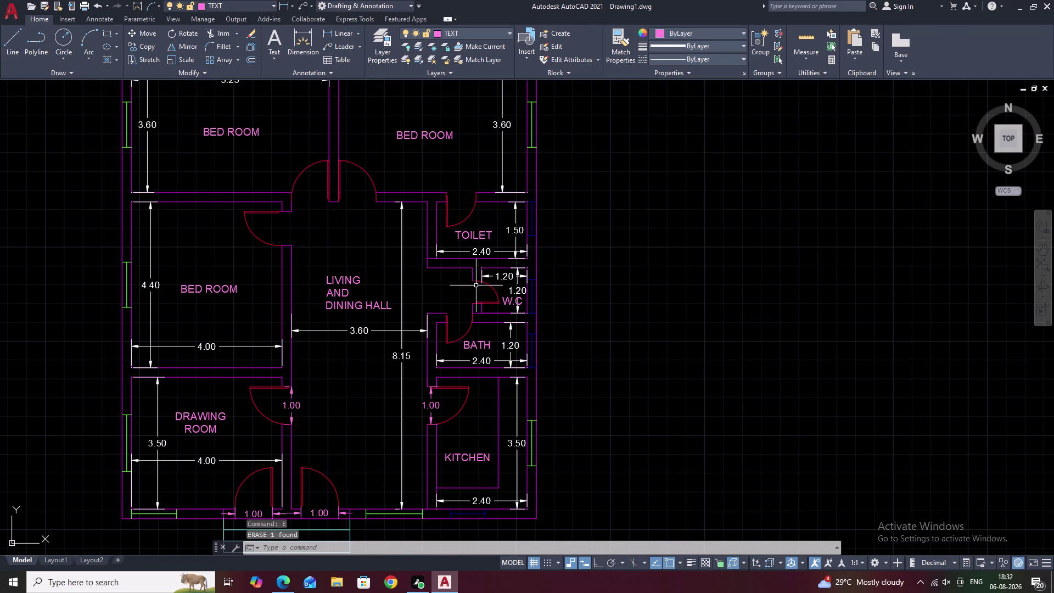
Erase the kitchen door and drawing room door width dimensions.
click(432, 405)
text(E)
key(space)
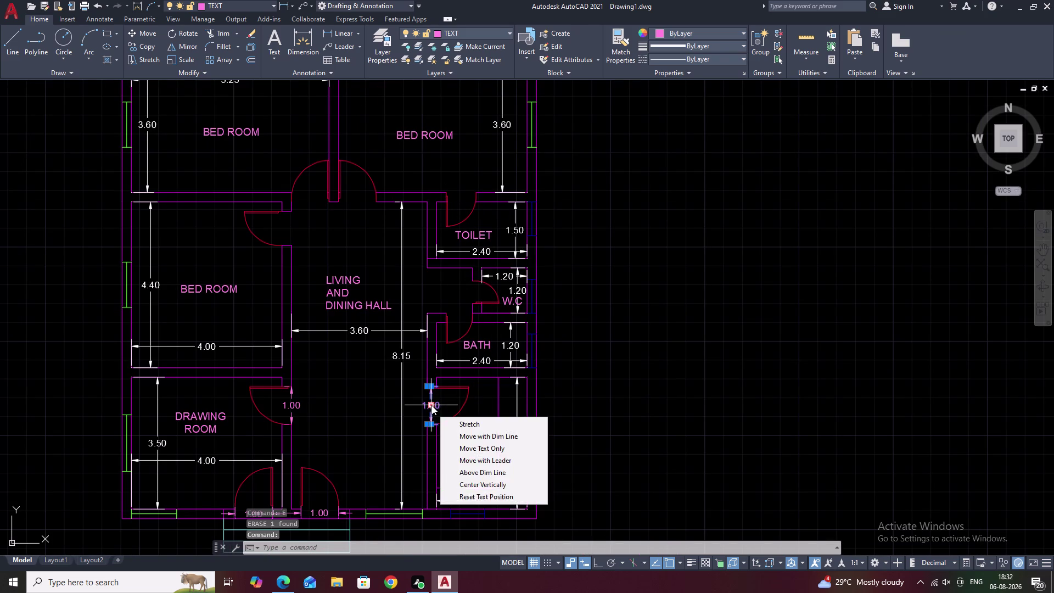
text(E)
key(space)
middle_drag(397, 417, 454, 373)
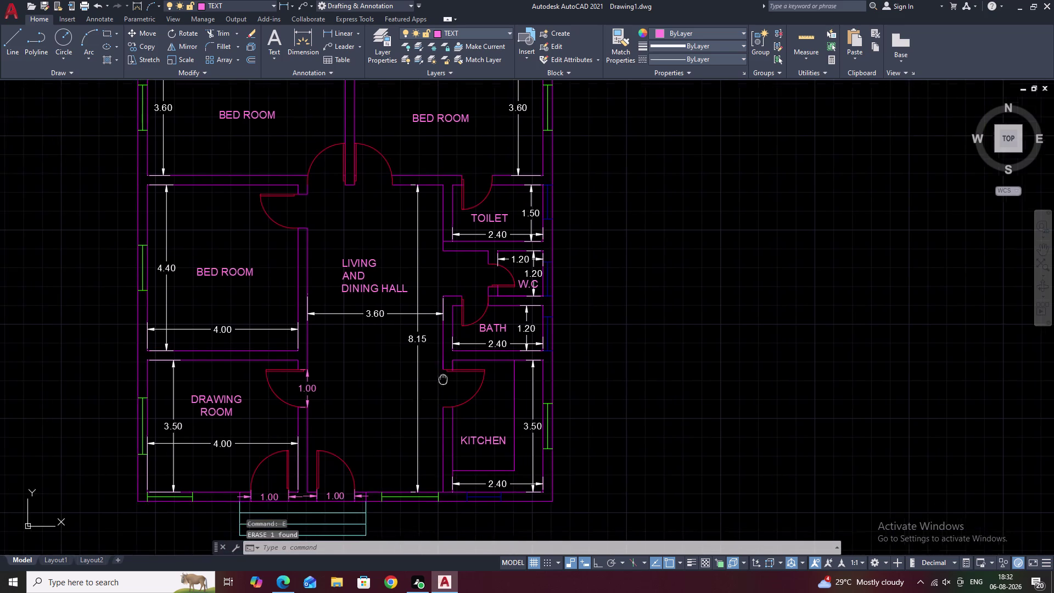
click(351, 364)
key(e)
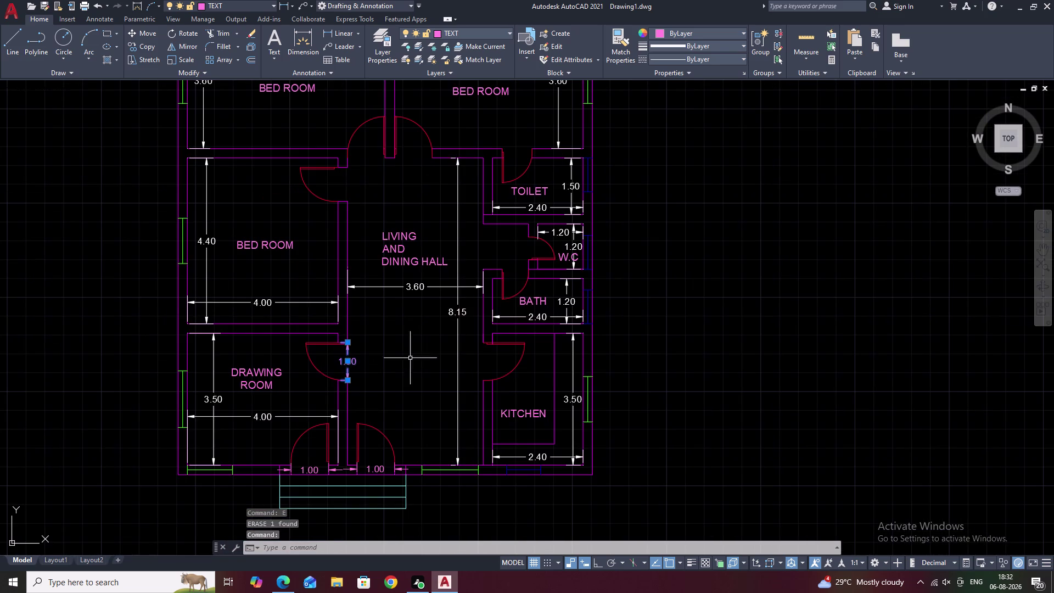
text(E)
key(space)
Erase the right entrance 1.00 dimension and try selecting the left one.
middle_drag(482, 396, 513, 334)
scroll(up, 3)
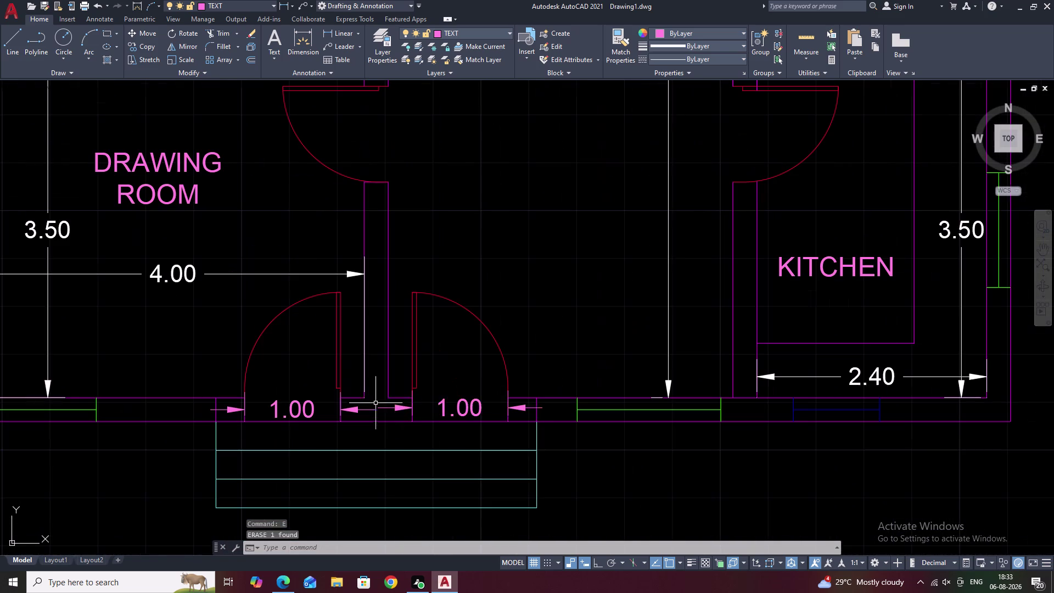
click(447, 406)
click(464, 415)
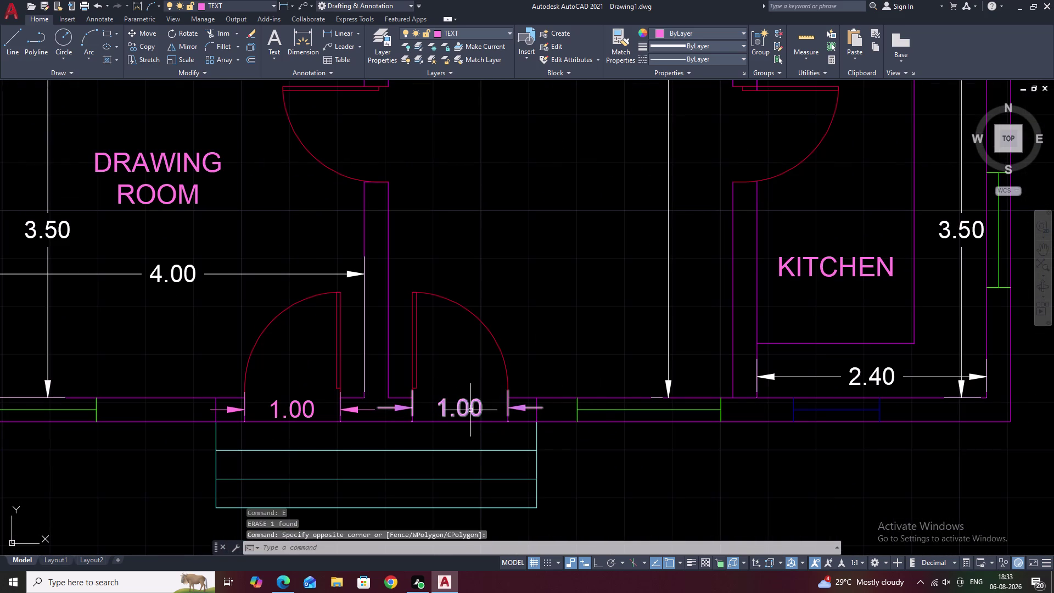
click(471, 410)
text(E)
key(space)
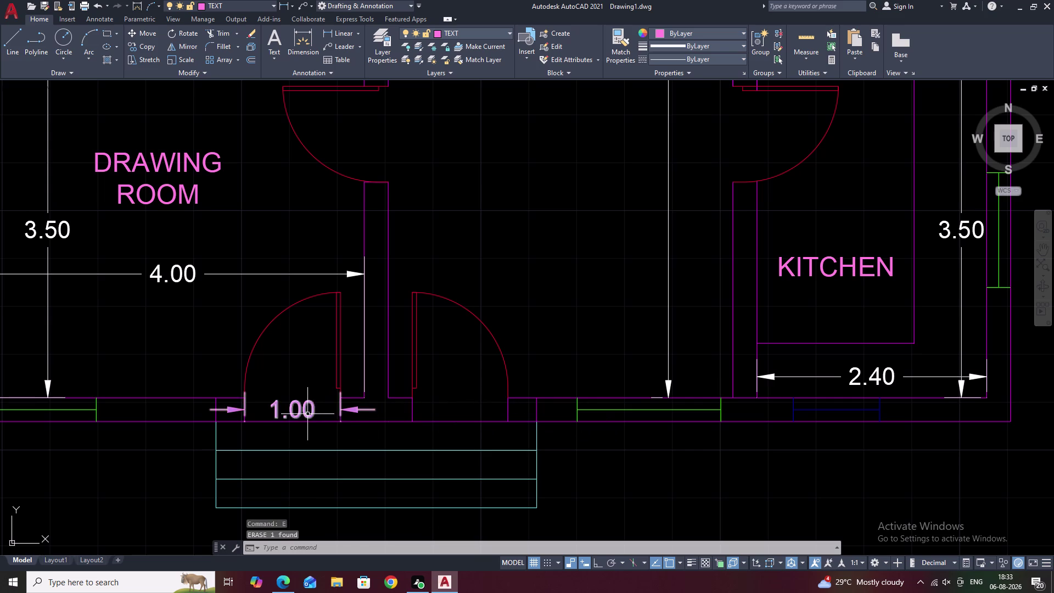
click(307, 413)
click(309, 410)
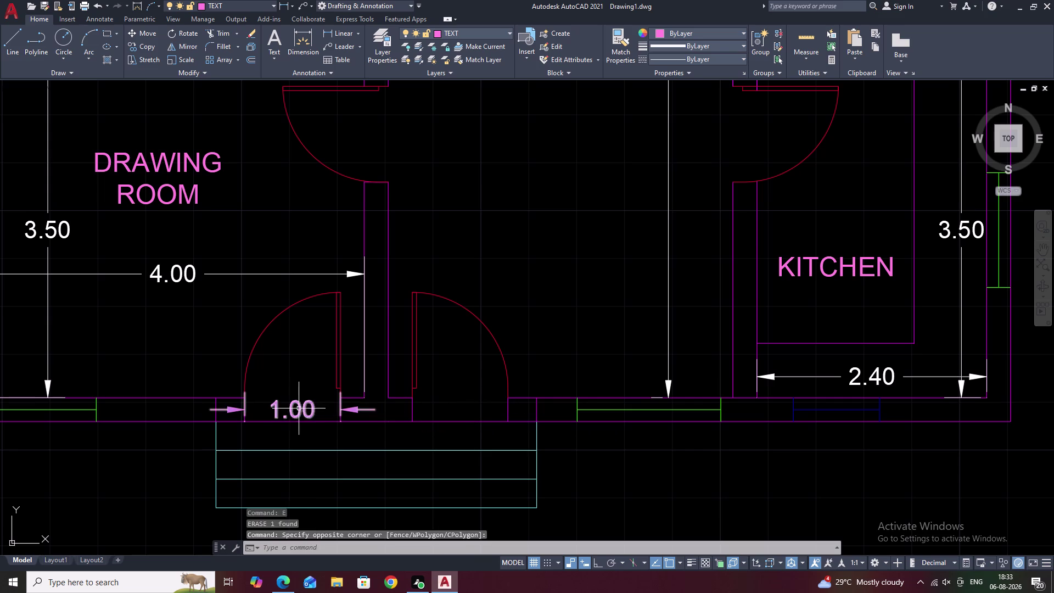
click(299, 409)
key(e)
key(space)
Pan and zoom across the plan, from the bath and W.C to the top bedrooms.
scroll(down, 3)
middle_drag(459, 336, 450, 360)
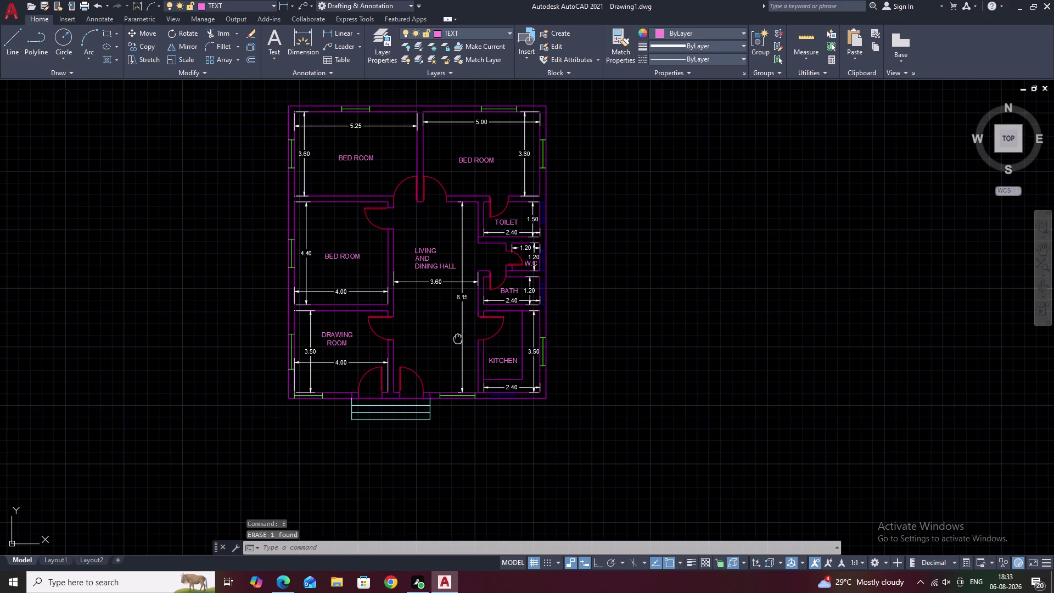
middle_drag(450, 360, 437, 404)
scroll(up, 3)
scroll(up, 3)
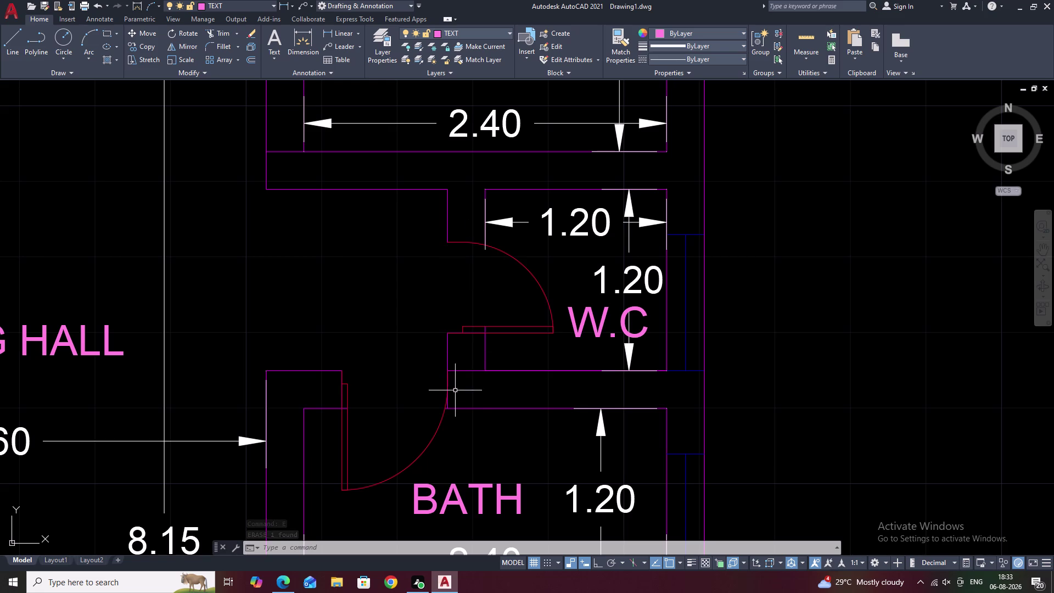
scroll(down, 3)
middle_drag(495, 322, 671, 255)
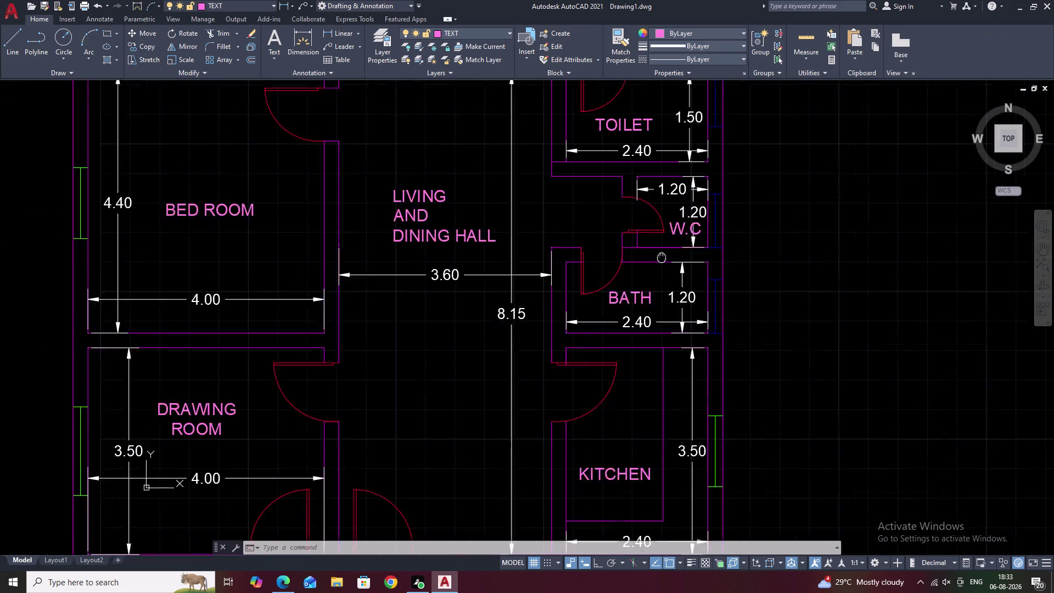
scroll(down, 3)
middle_drag(531, 393, 575, 371)
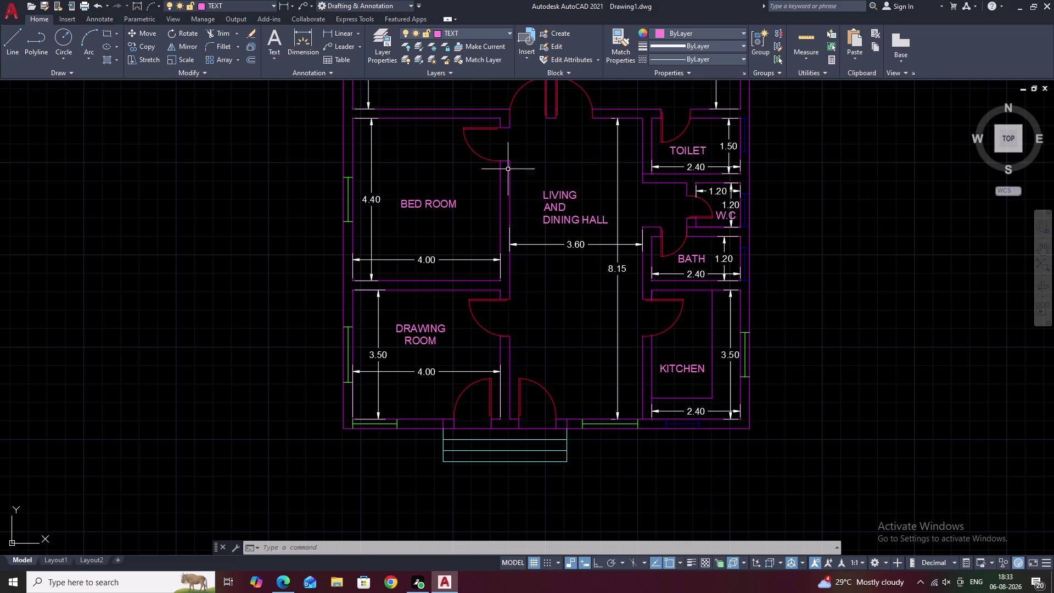
scroll(down, 3)
middle_drag(533, 171, 531, 282)
scroll(up, 3)
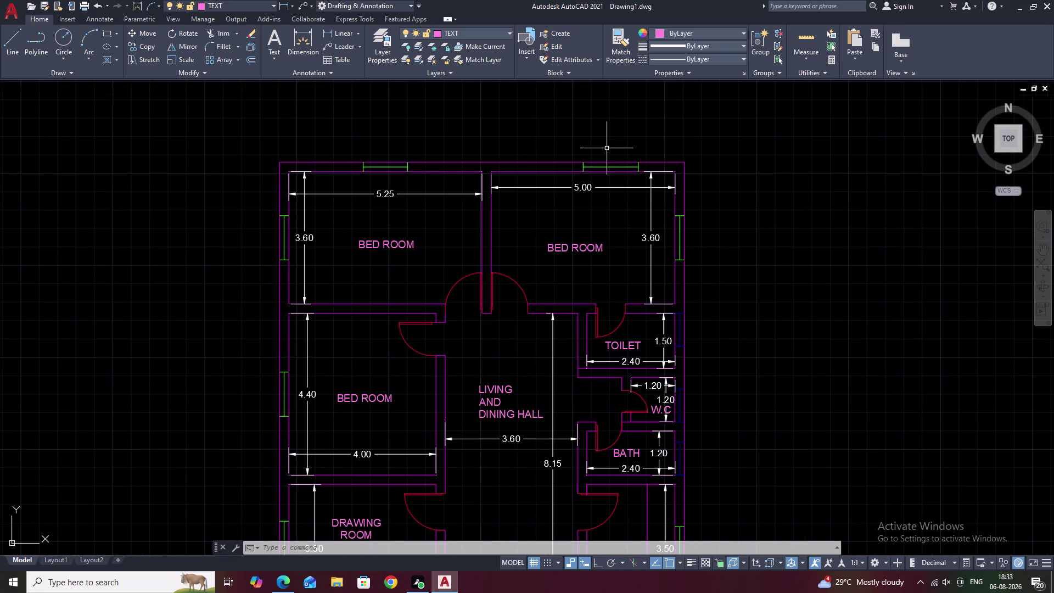
scroll(up, 3)
scroll(down, 3)
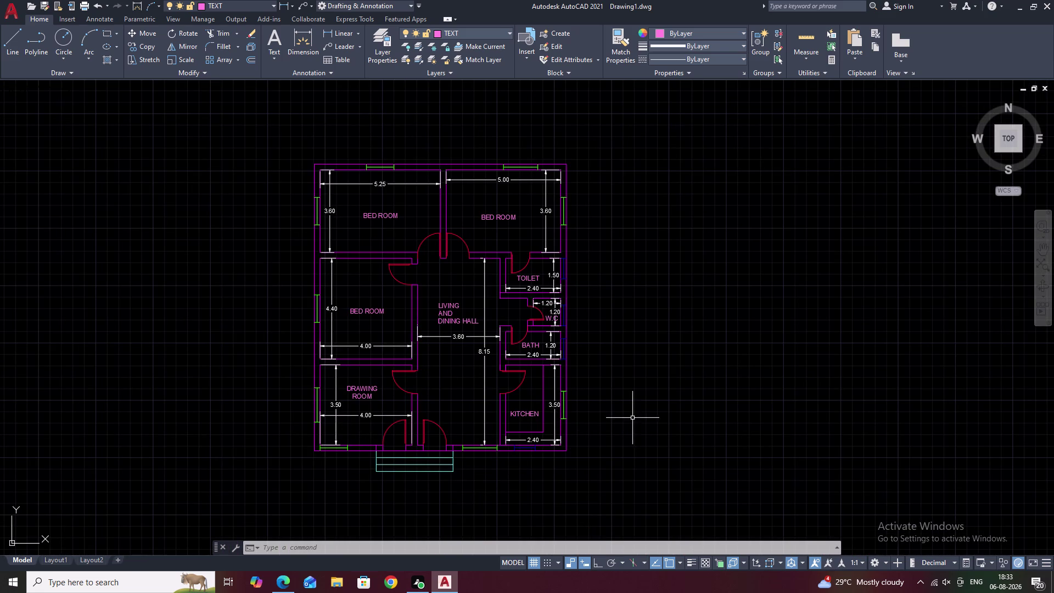
Cancel a stray erase and start the MText command with T.
text(E)
key(space)
key(Escape)
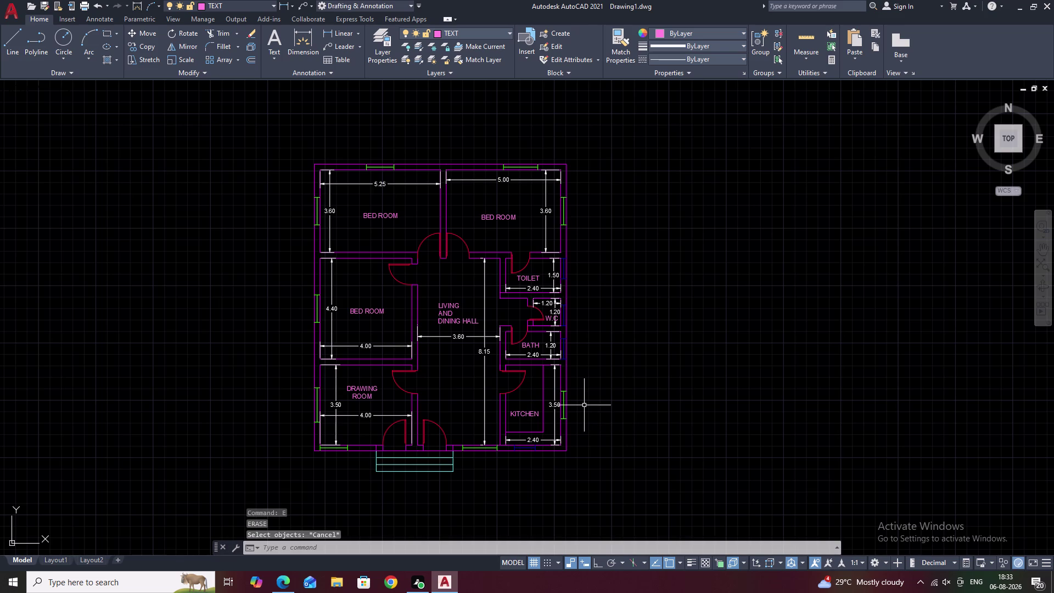
click(615, 405)
key(Escape)
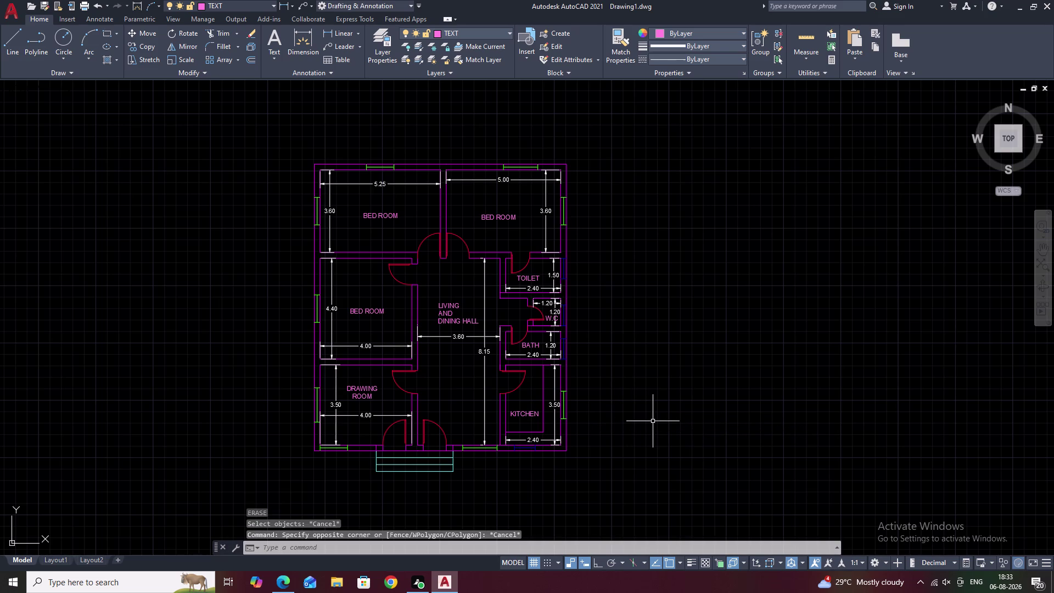
text(T)
key(space)
Write a 'W1' multiline text label in a box right of the plan.
drag(653, 421, 662, 426)
drag(662, 427, 671, 433)
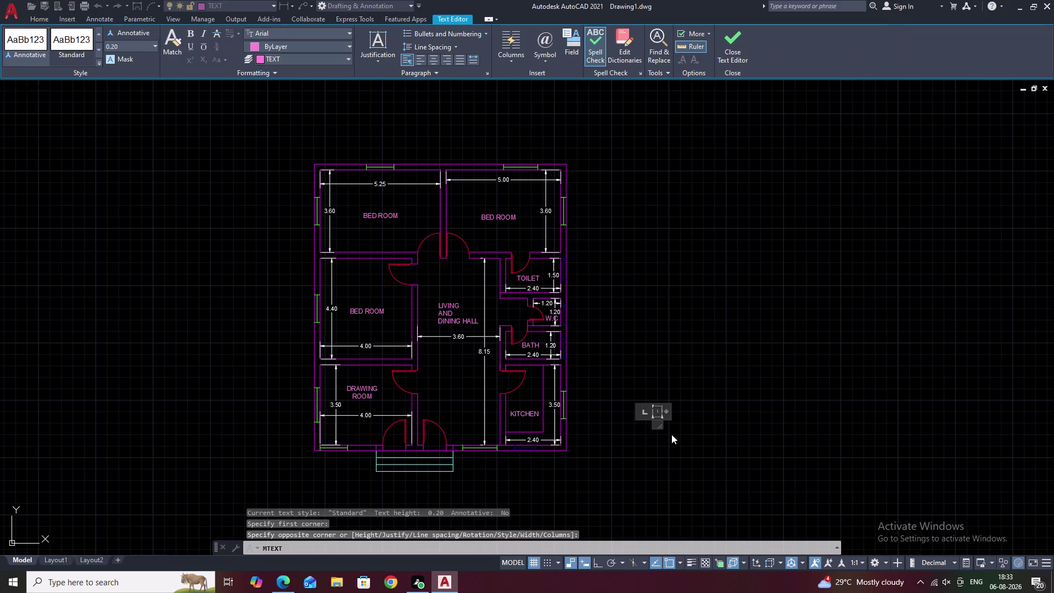
text(W)
key(space)
key(space)
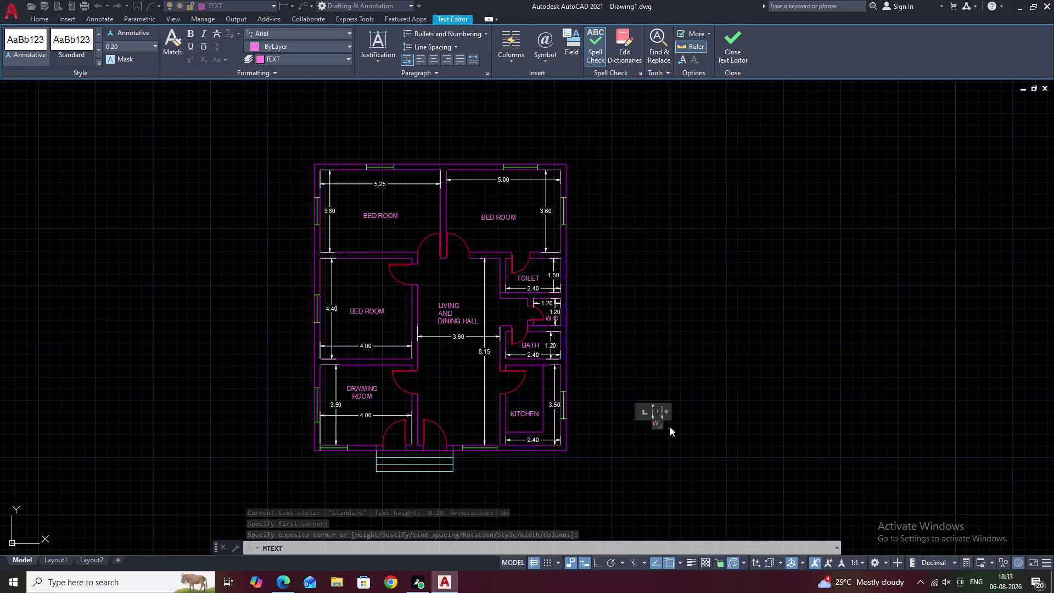
key(BackSpace)
key(BackSpace)
text(1)
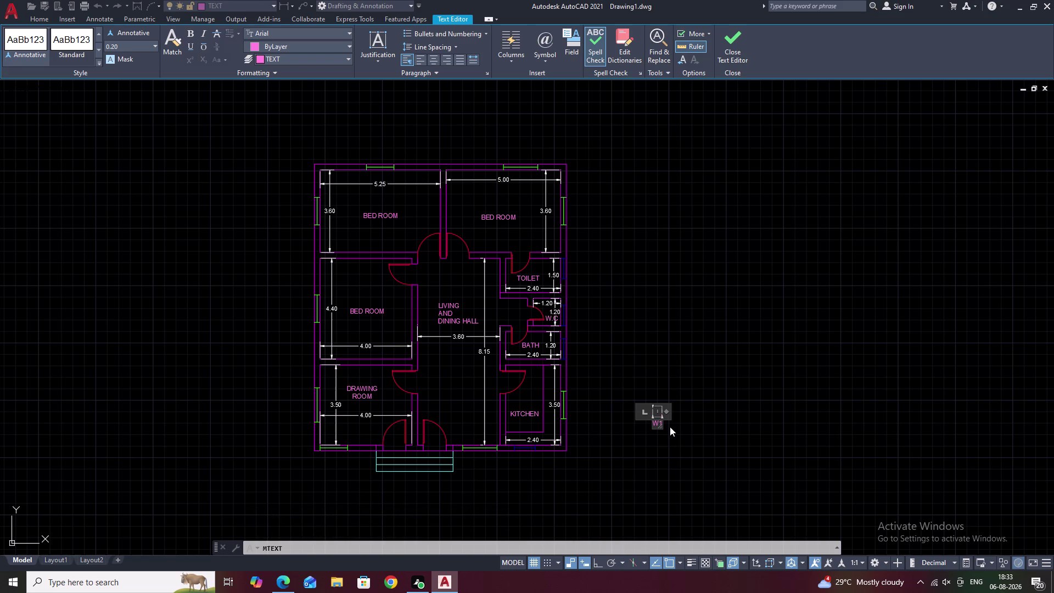
key(space)
key(Escape)
Select the W1 label and start the COPY command.
drag(671, 415, 661, 441)
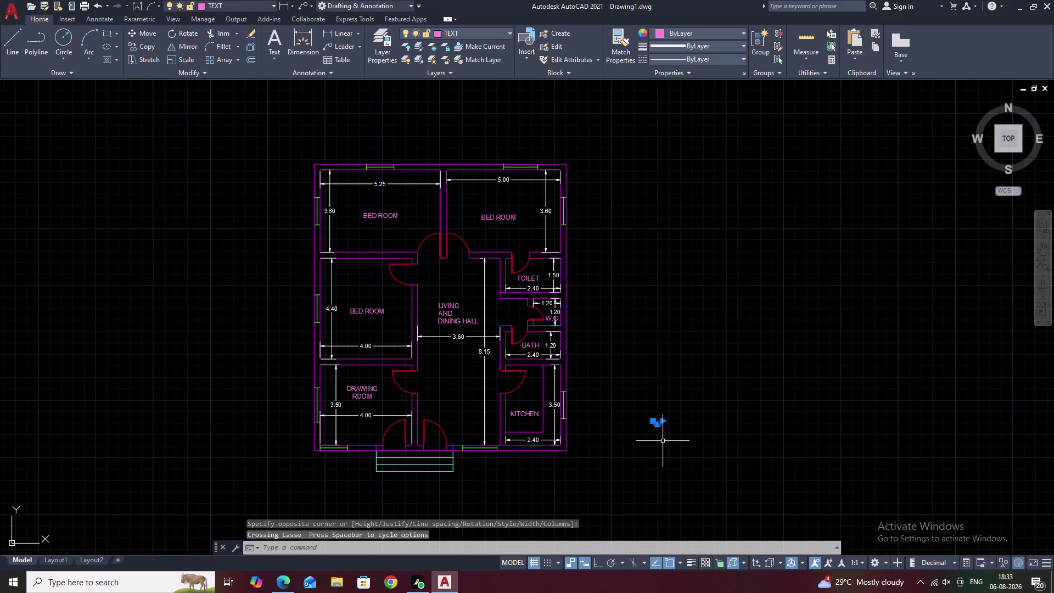
text(CO)
key(space)
Copy W1 labels to the kitchen, right bedroom and top-right windows.
scroll(up, 3)
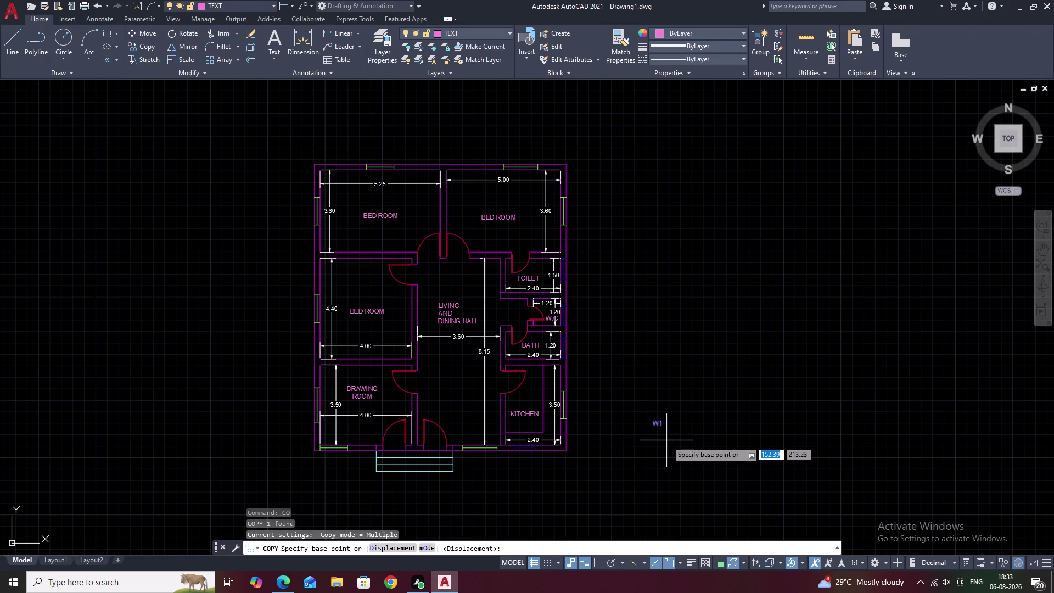
scroll(up, 3)
click(614, 392)
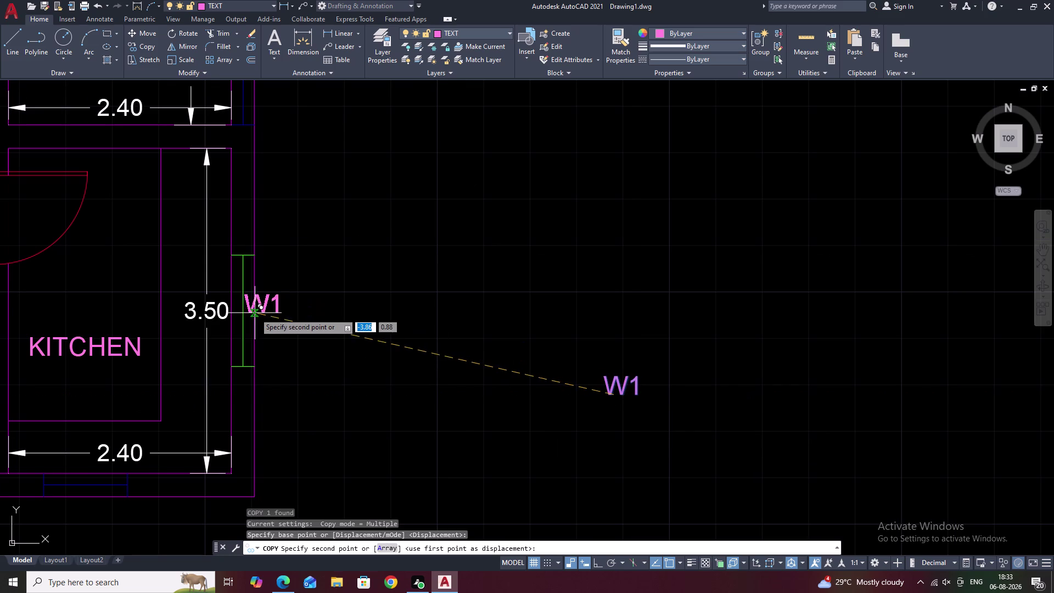
click(275, 322)
scroll(down, 3)
middle_drag(332, 255, 374, 509)
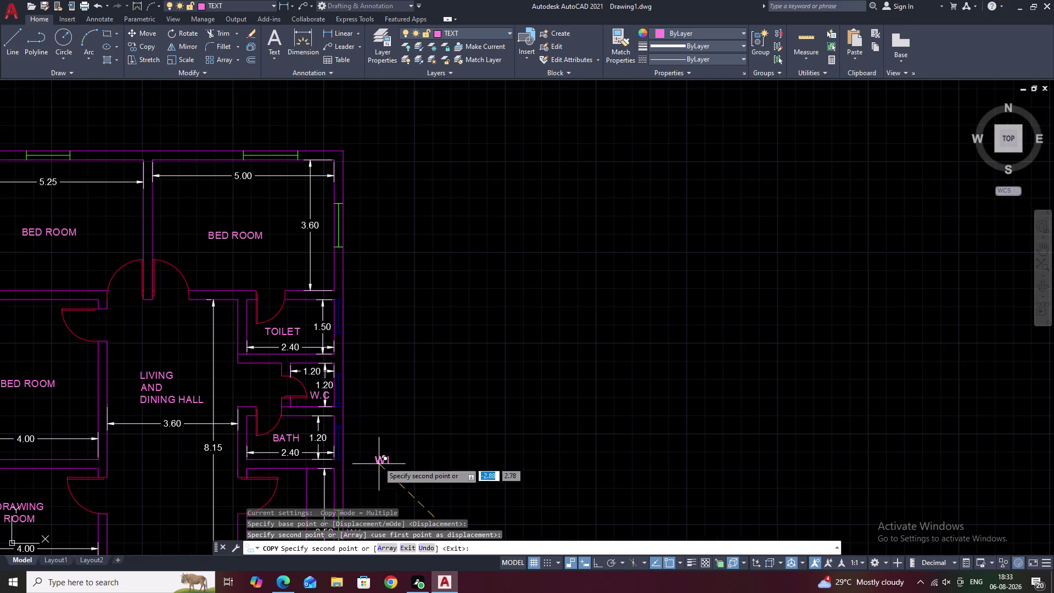
click(351, 231)
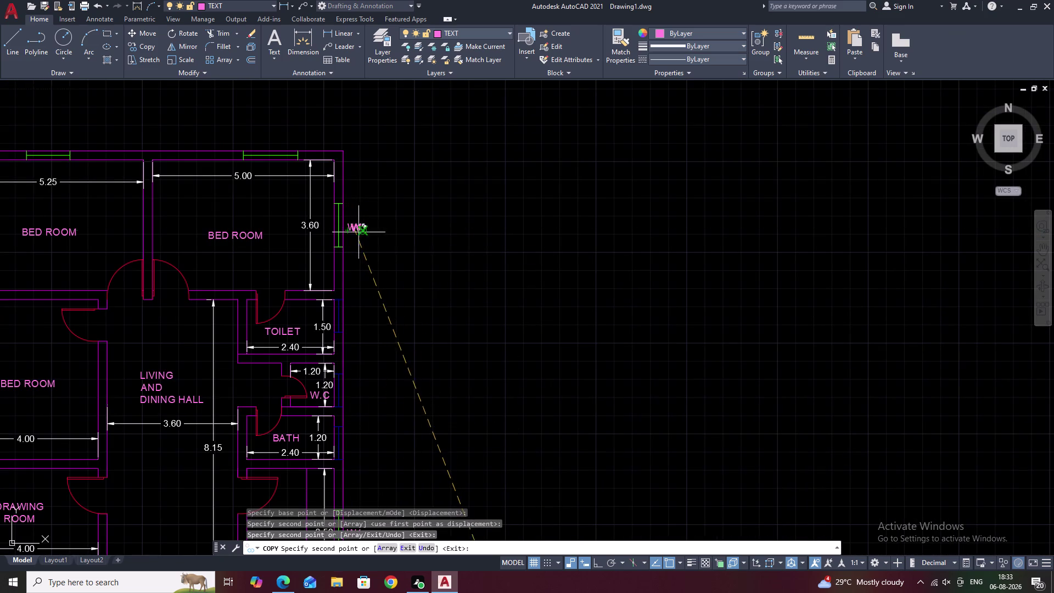
scroll(down, 3)
middle_drag(411, 257, 428, 382)
scroll(up, 3)
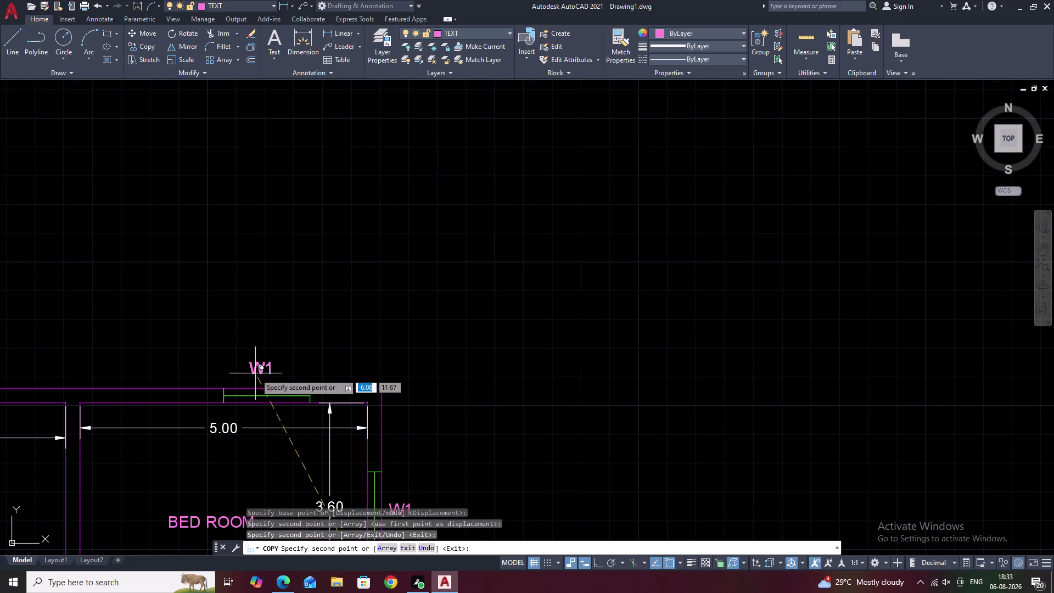
click(264, 385)
Place W1 copies at the top-left and left bedroom windows.
middle_drag(316, 359, 736, 415)
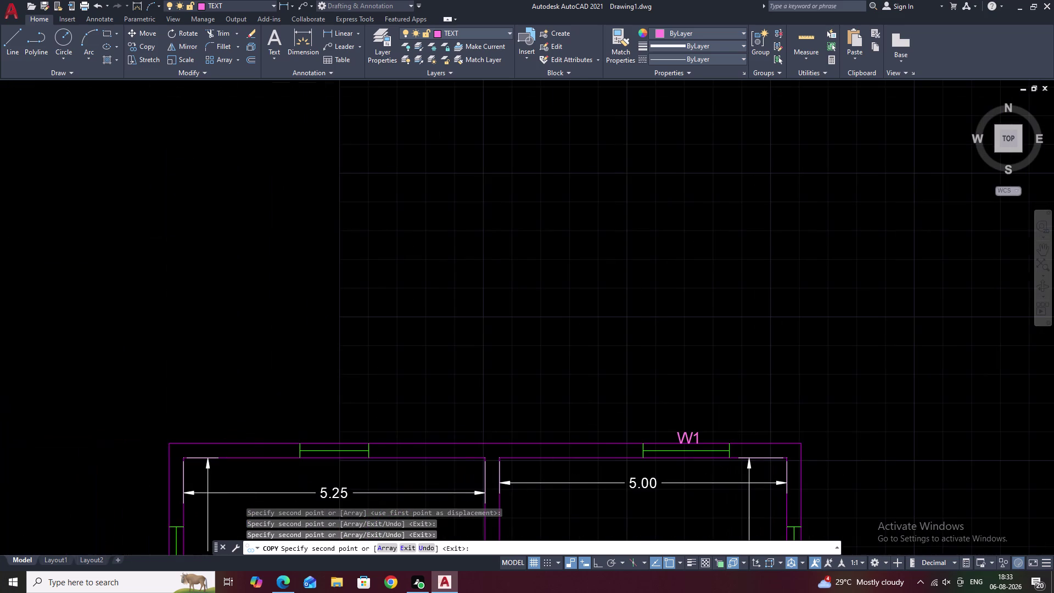
click(332, 435)
middle_drag(379, 396, 493, 310)
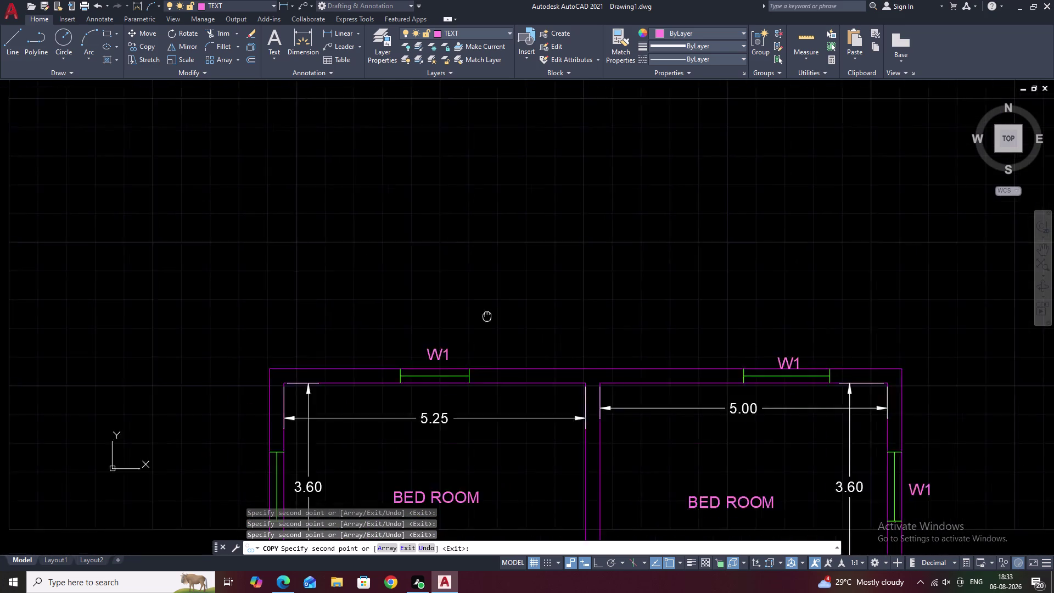
middle_drag(494, 310, 506, 301)
middle_drag(197, 500, 321, 338)
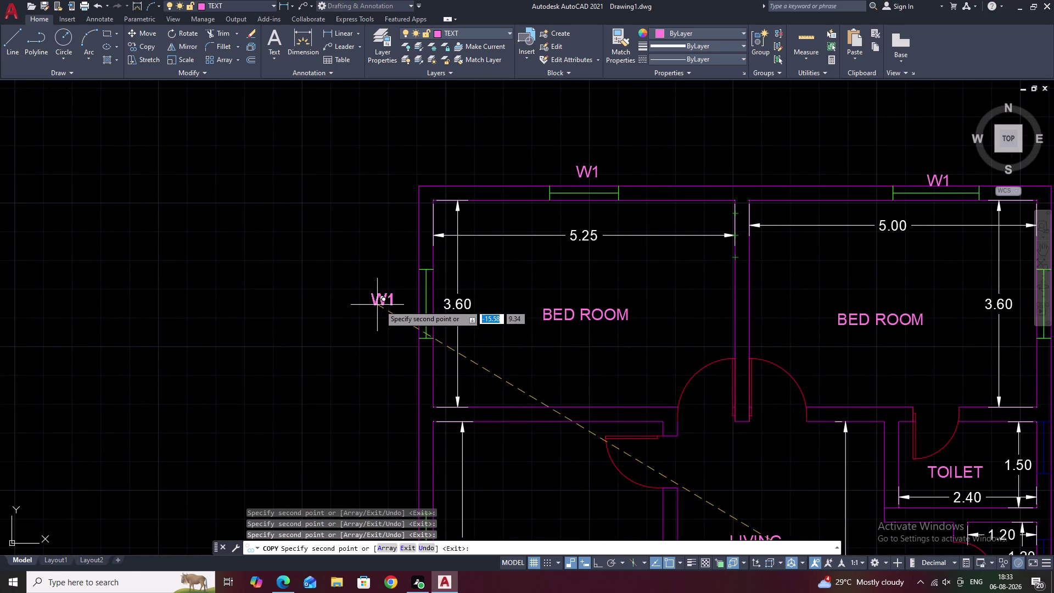
double_click(390, 306)
Place a W1 copy under the drawing room window and end COPY.
scroll(down, 3)
middle_drag(408, 432, 449, 269)
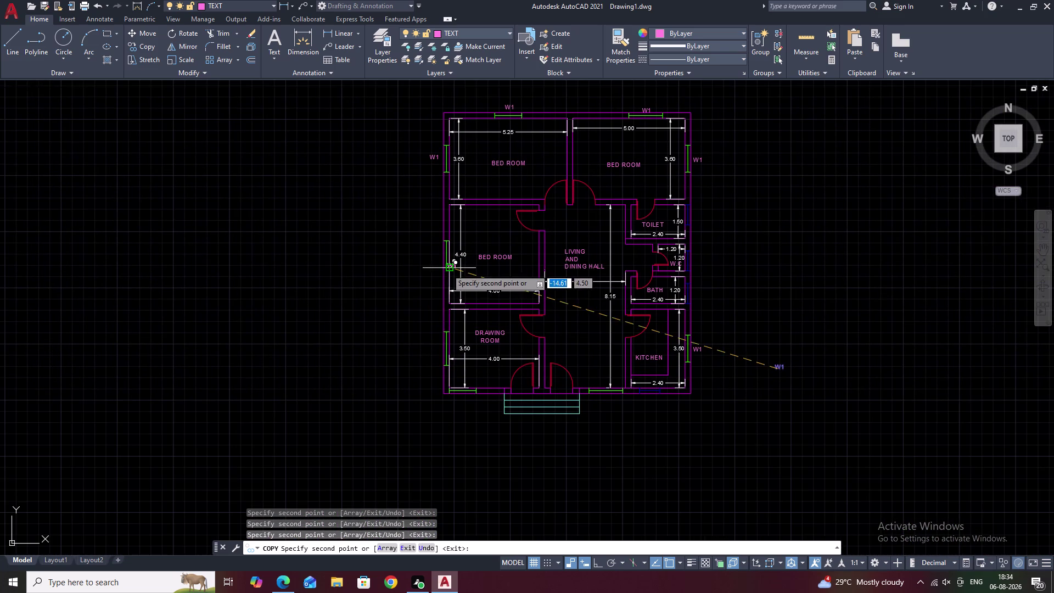
scroll(up, 3)
click(433, 244)
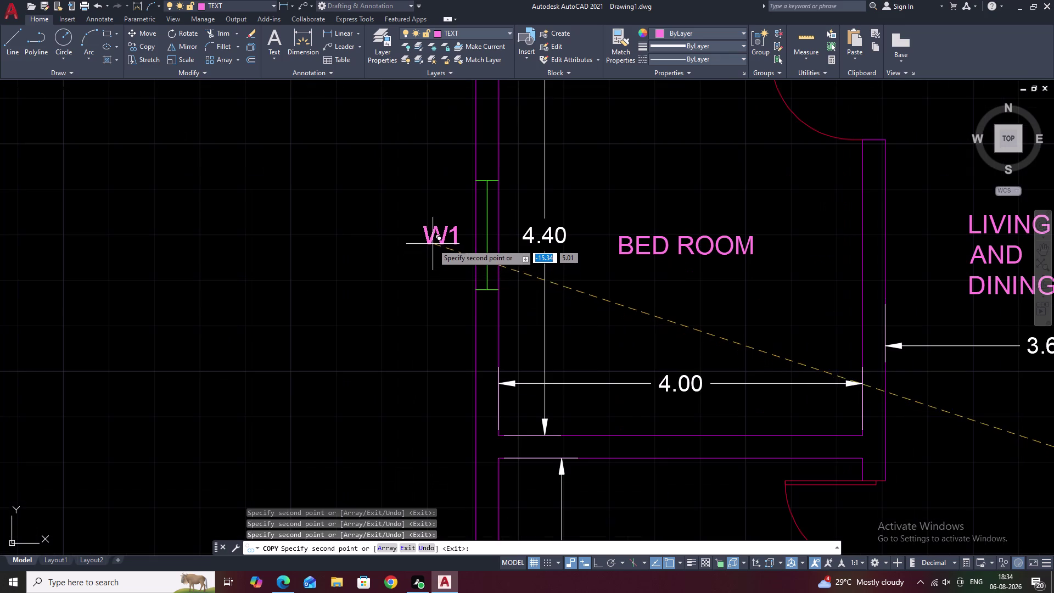
right_click(433, 244)
scroll(down, 3)
click(438, 222)
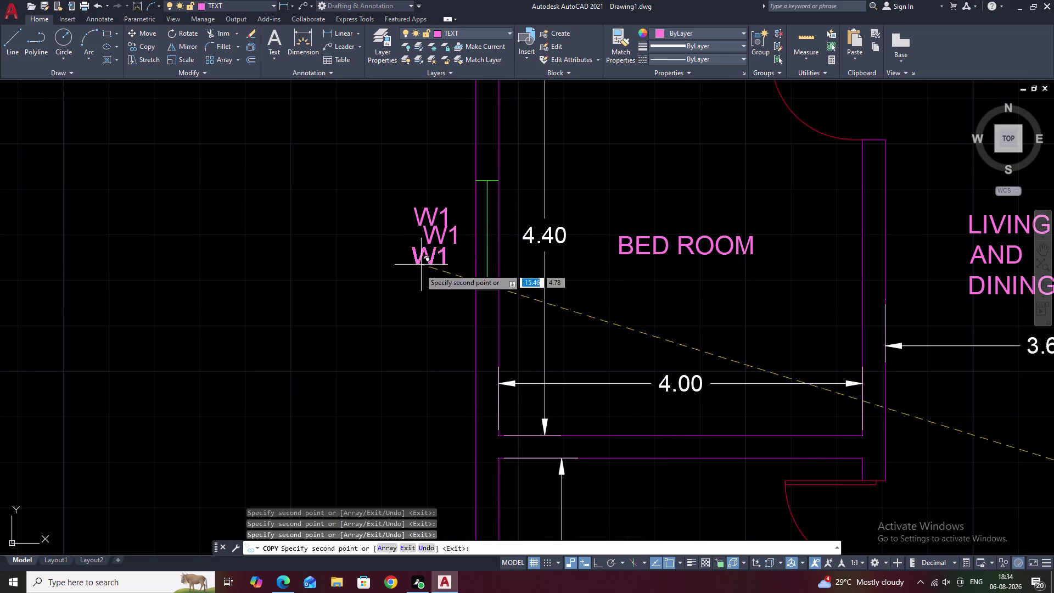
middle_drag(419, 381, 493, 129)
middle_drag(487, 396, 495, 152)
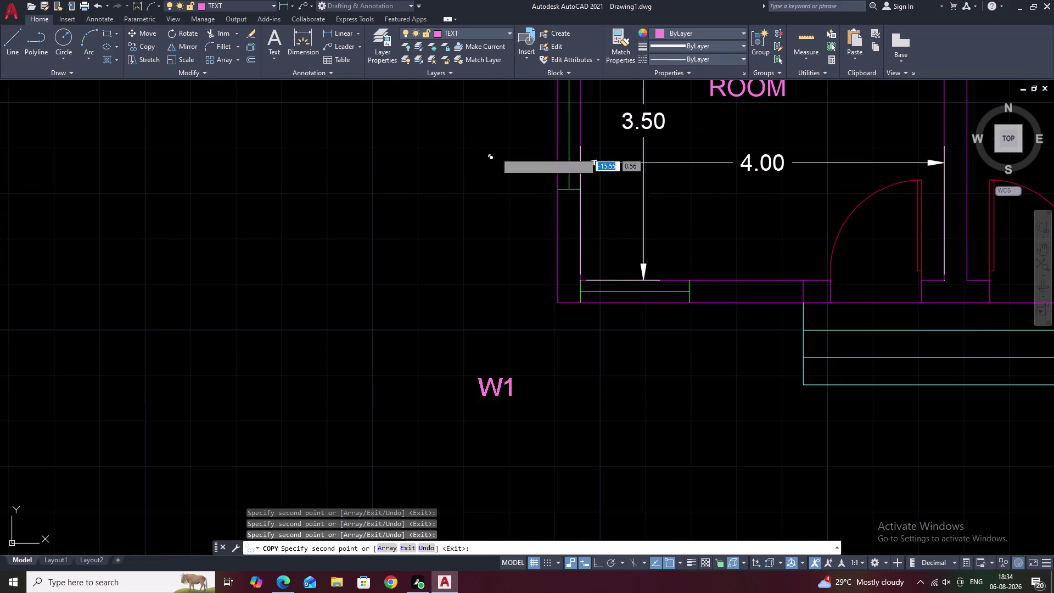
click(635, 326)
key(Escape)
Select the duplicate W1 label over the bedroom's left window.
scroll(down, 3)
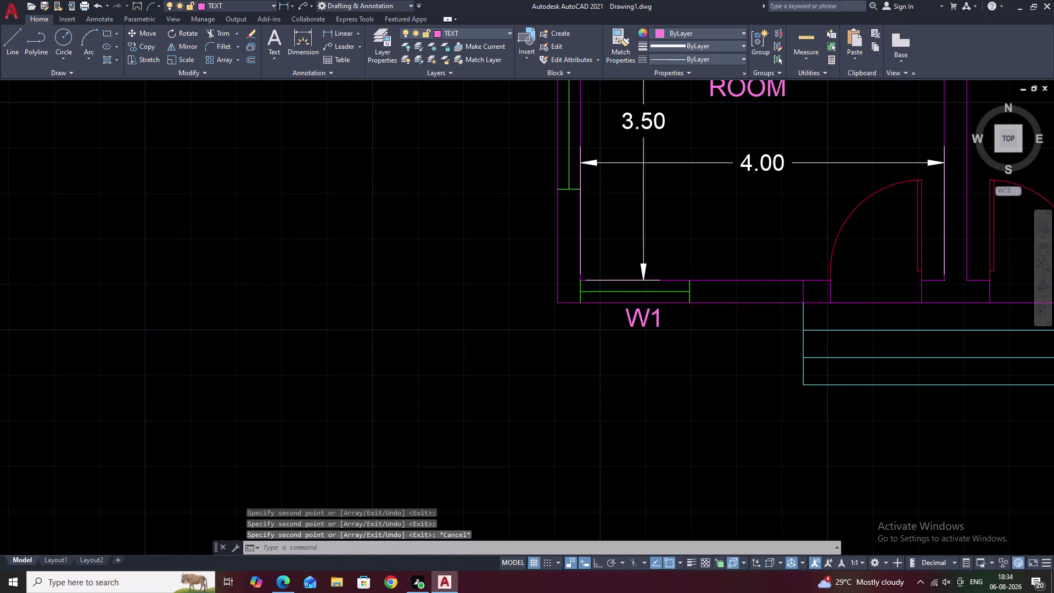
scroll(down, 3)
middle_drag(467, 201, 456, 330)
scroll(up, 3)
click(440, 264)
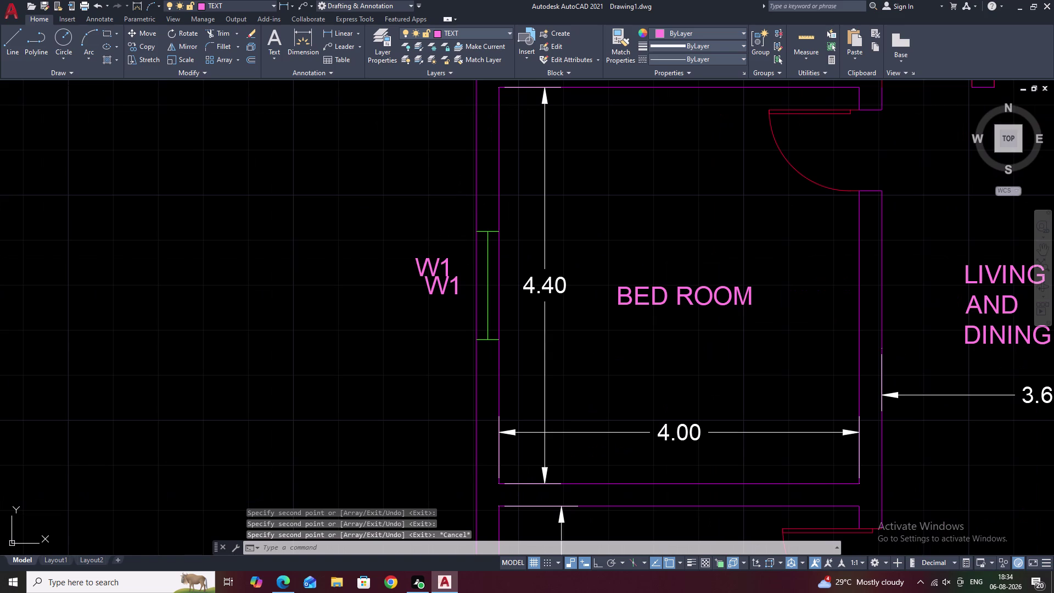
Erase the duplicate W1 label beside the left bedroom window.
text(E)
key(space)
scroll(down, 3)
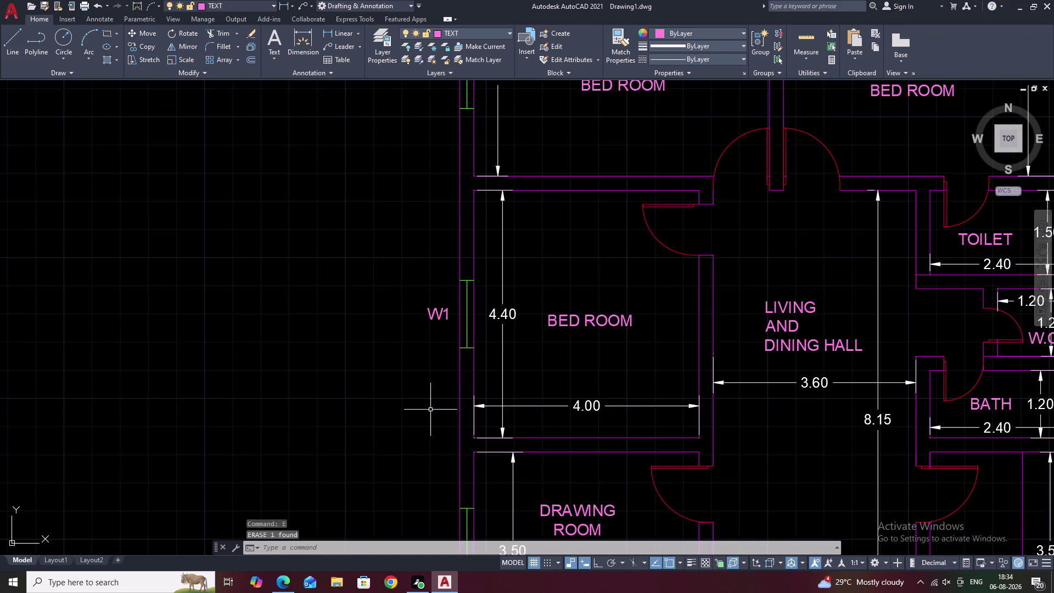
middle_drag(431, 415, 467, 217)
scroll(up, 3)
Create an MTEXT label 'W' near the drawing room window.
text(T)
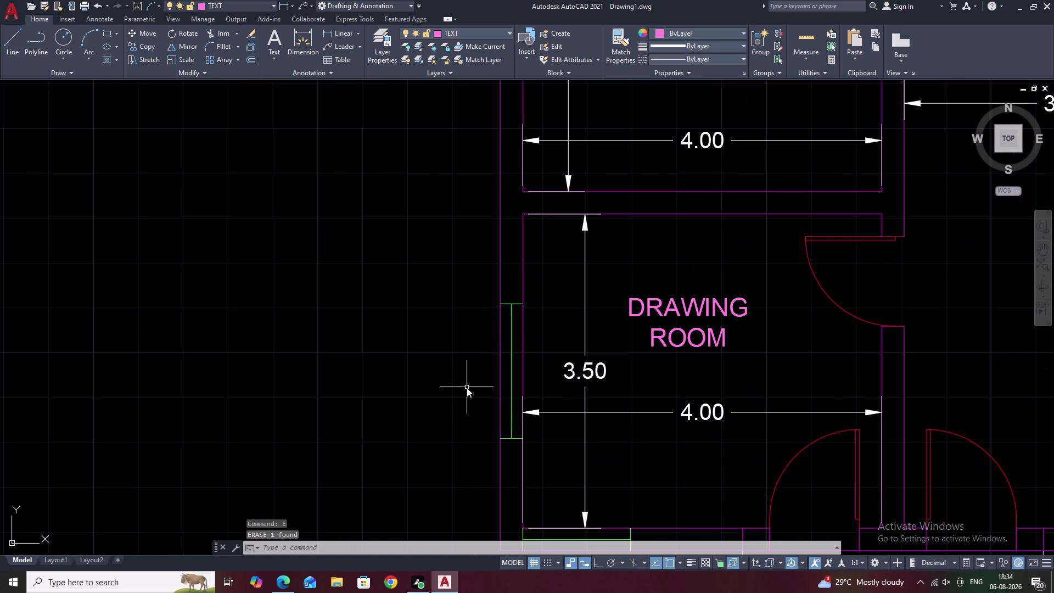
key(space)
click(432, 359)
drag(432, 359, 474, 382)
right_drag(467, 370, 472, 374)
right_click(472, 377)
click(475, 383)
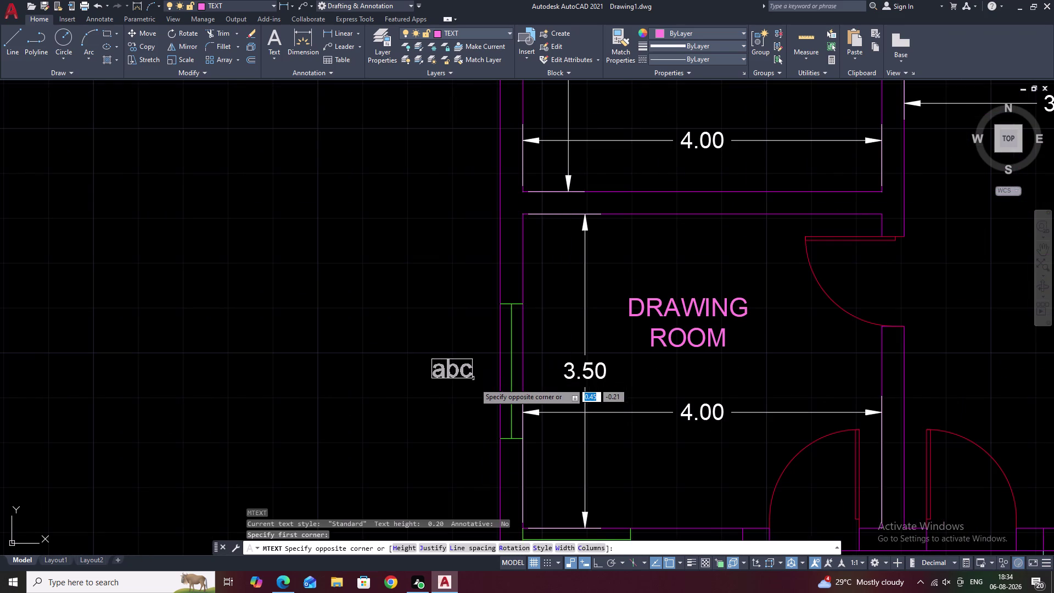
text(W)
key(space)
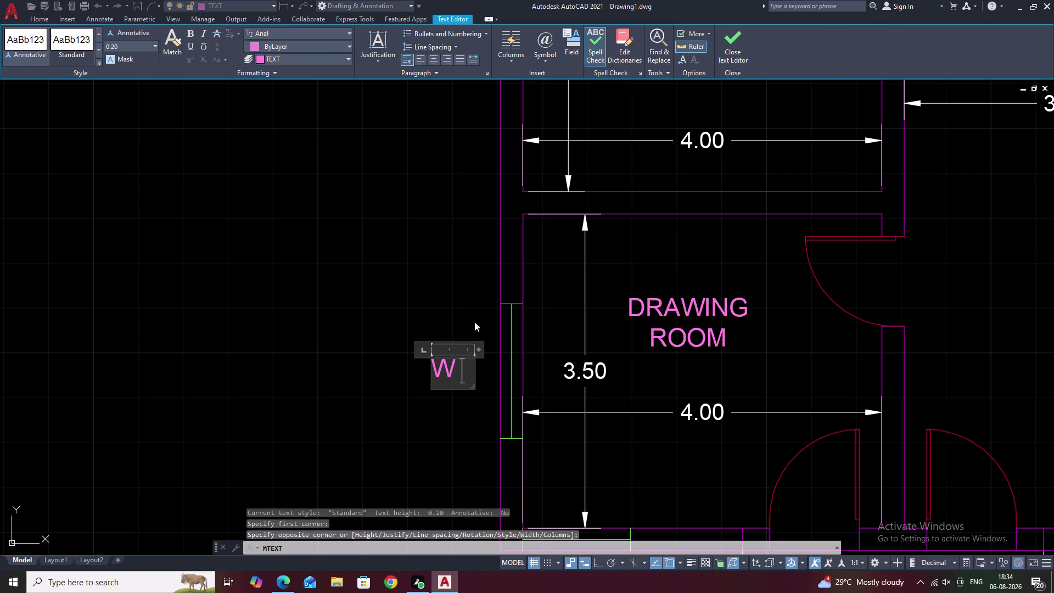
click(475, 322)
Select the new W label and start a MOVE, then cancel it with Esc.
drag(461, 353, 439, 402)
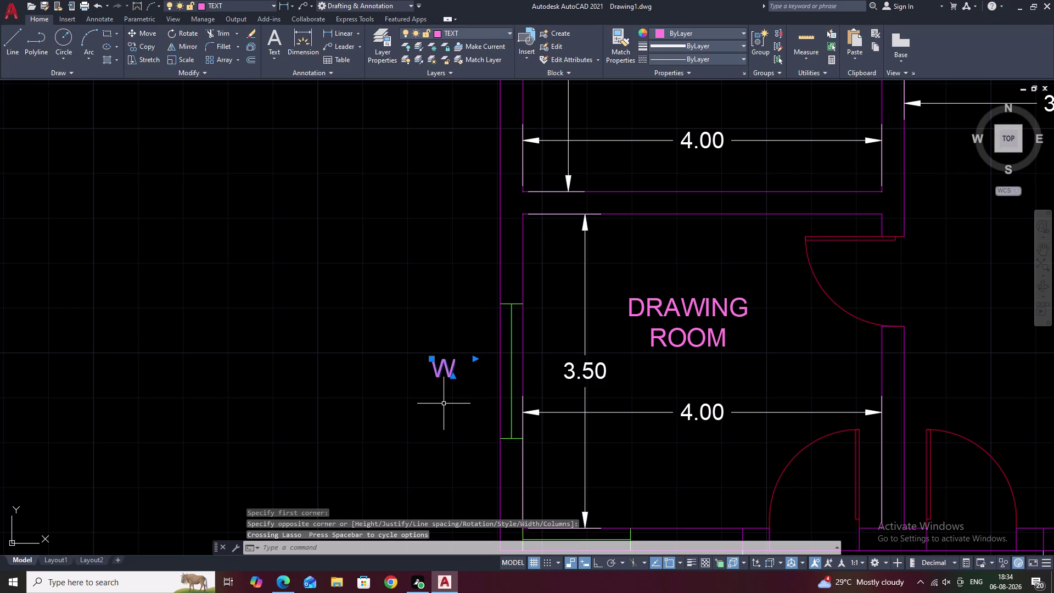
text(M)
key(space)
scroll(up, 3)
click(457, 370)
right_click(456, 369)
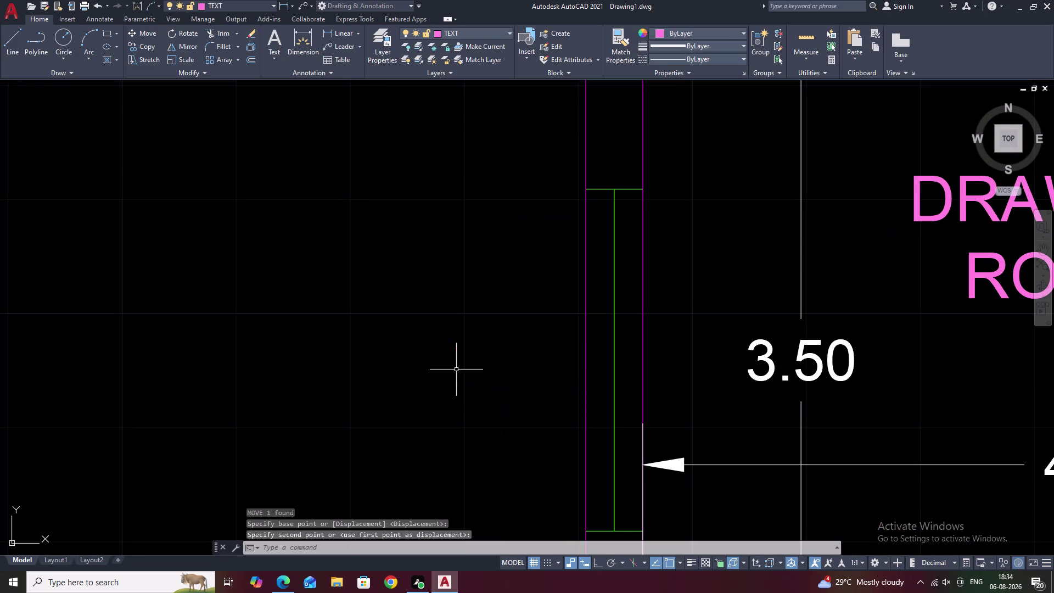
scroll(down, 3)
key(Escape)
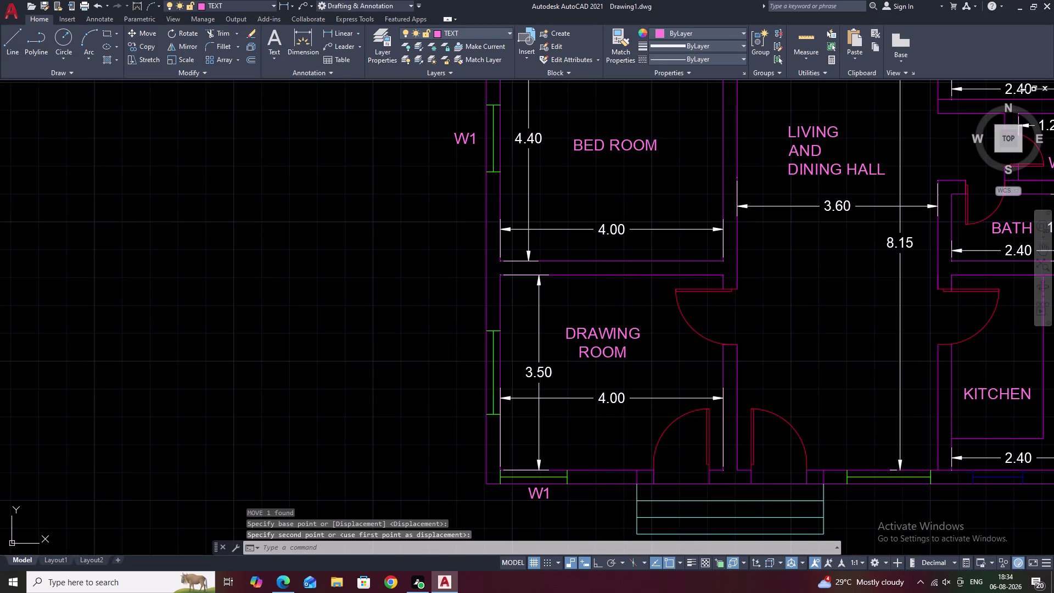
Add another MTEXT 'W' label beside the drawing room window.
text(T)
key(space)
drag(430, 363, 461, 377)
click(460, 377)
right_click(460, 378)
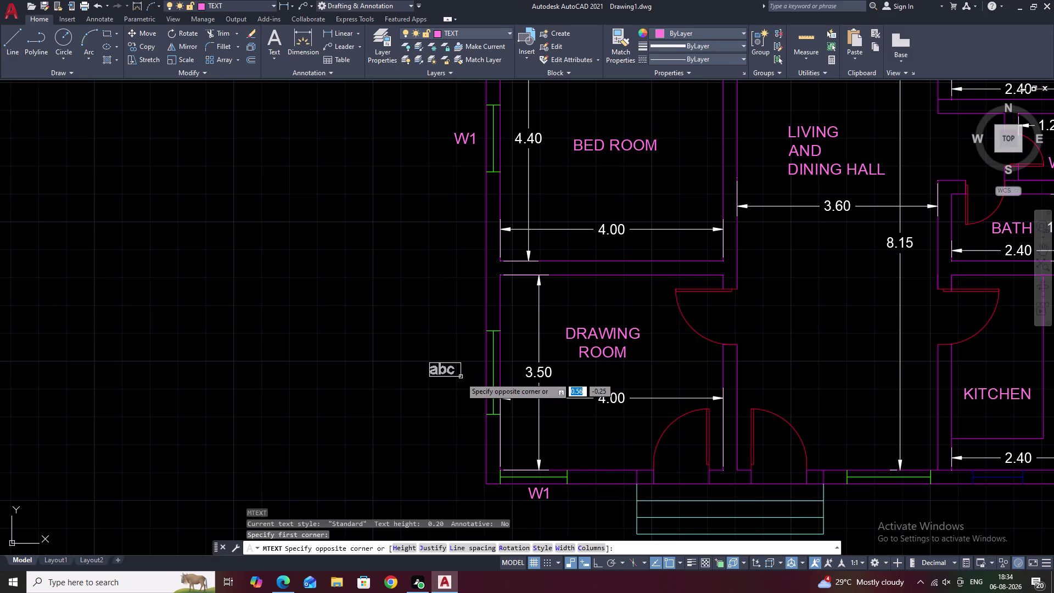
click(460, 379)
text(W)
key(space)
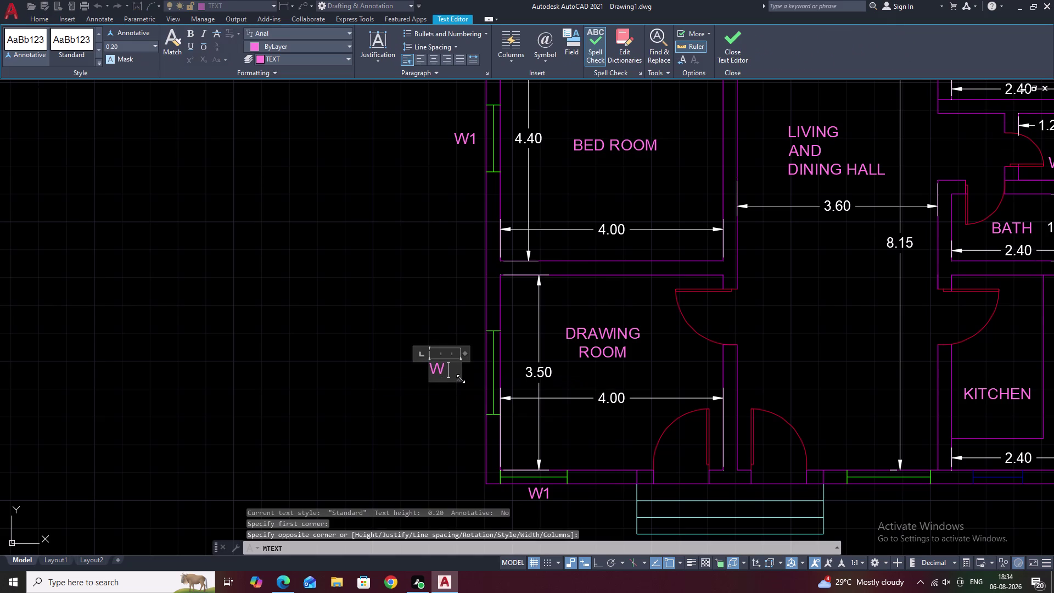
click(455, 402)
Select that W label, pick a move base point, then cancel the MOVE.
drag(453, 357, 435, 388)
click(436, 388)
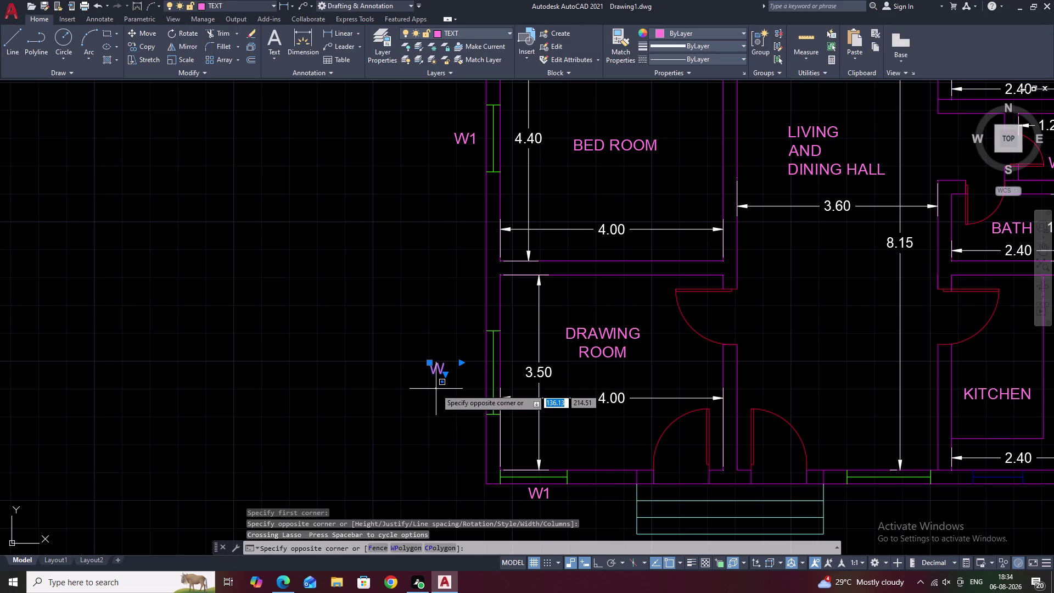
key(n)
key(BackSpace)
text(M)
key(space)
scroll(up, 3)
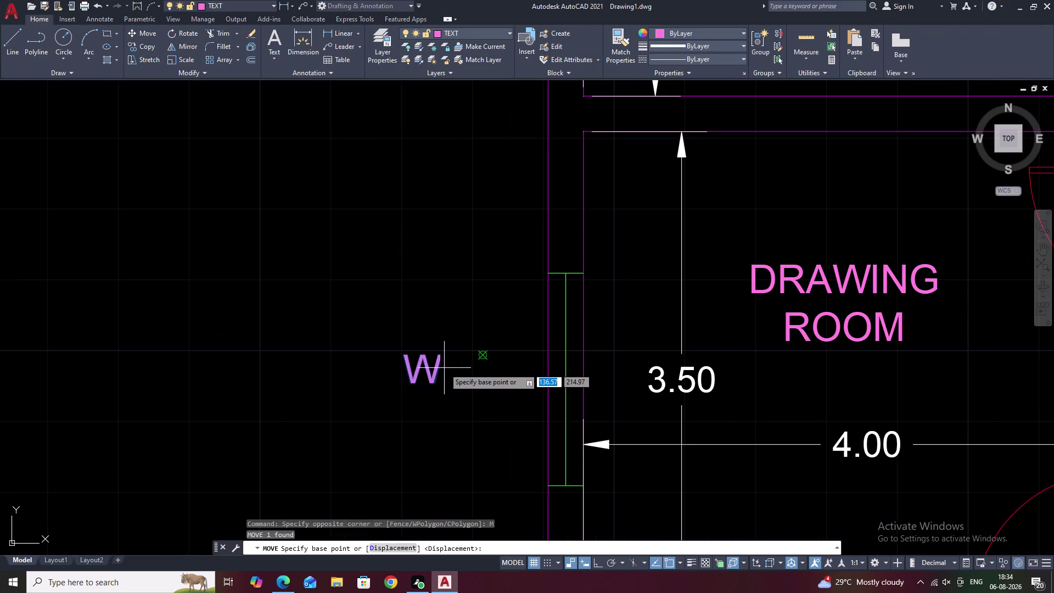
click(440, 356)
right_click(439, 356)
scroll(down, 3)
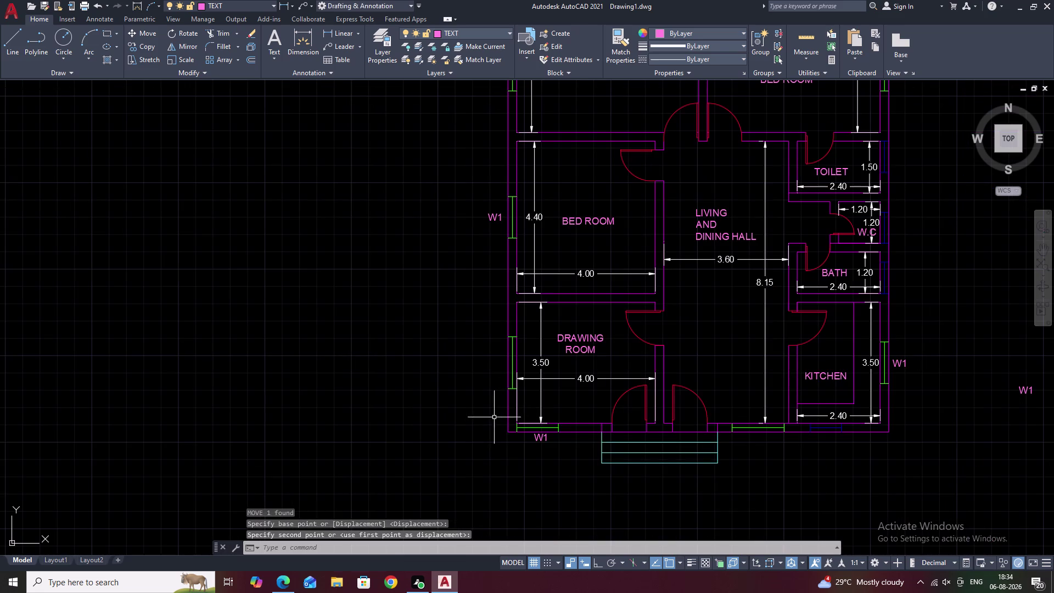
key(Escape)
key(Escape)
Create an MTEXT 'W' label left of the plan and select it.
text(T)
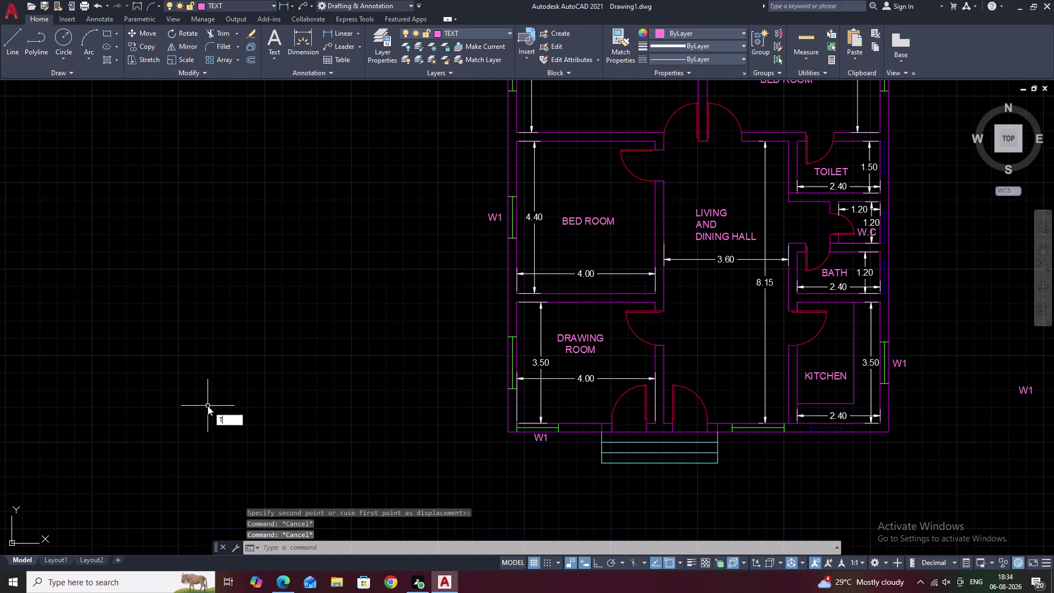
key(space)
drag(184, 332, 258, 355)
click(259, 357)
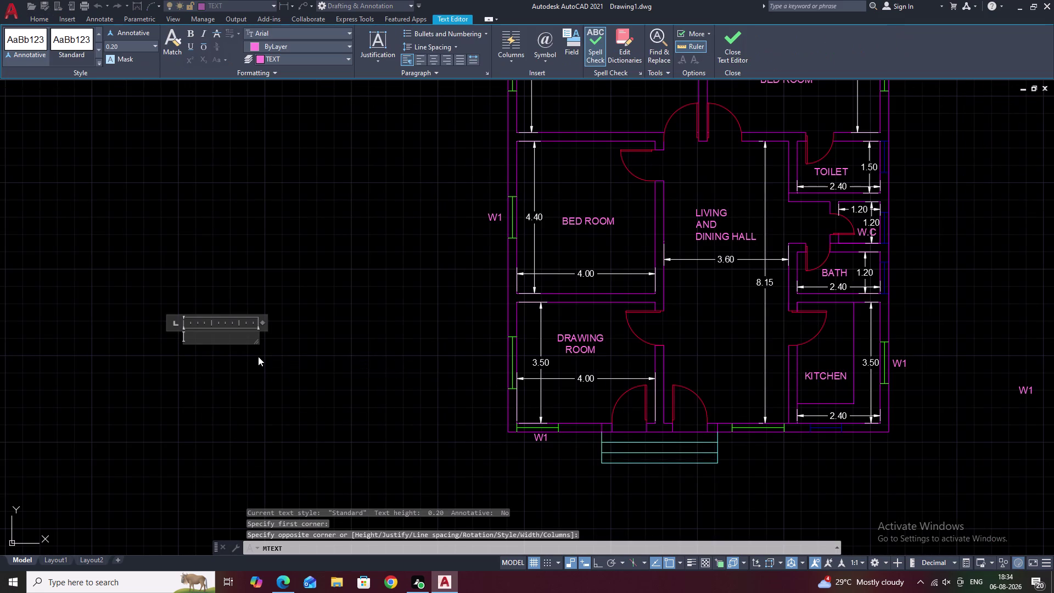
text(W)
key(space)
key(Escape)
click(210, 313)
drag(165, 319, 181, 366)
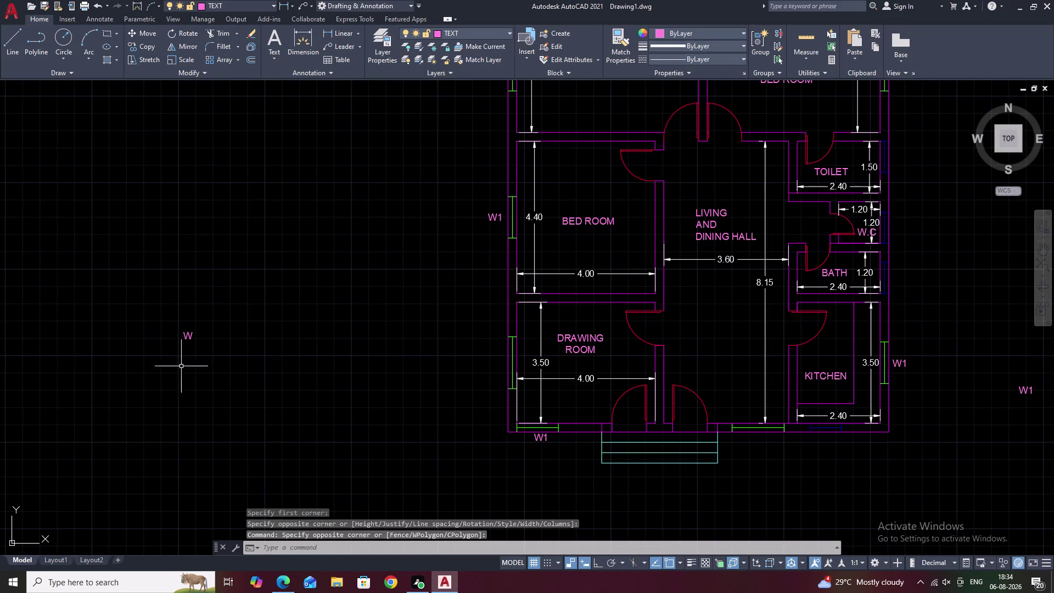
drag(181, 366, 212, 378)
key(Escape)
drag(203, 322, 209, 376)
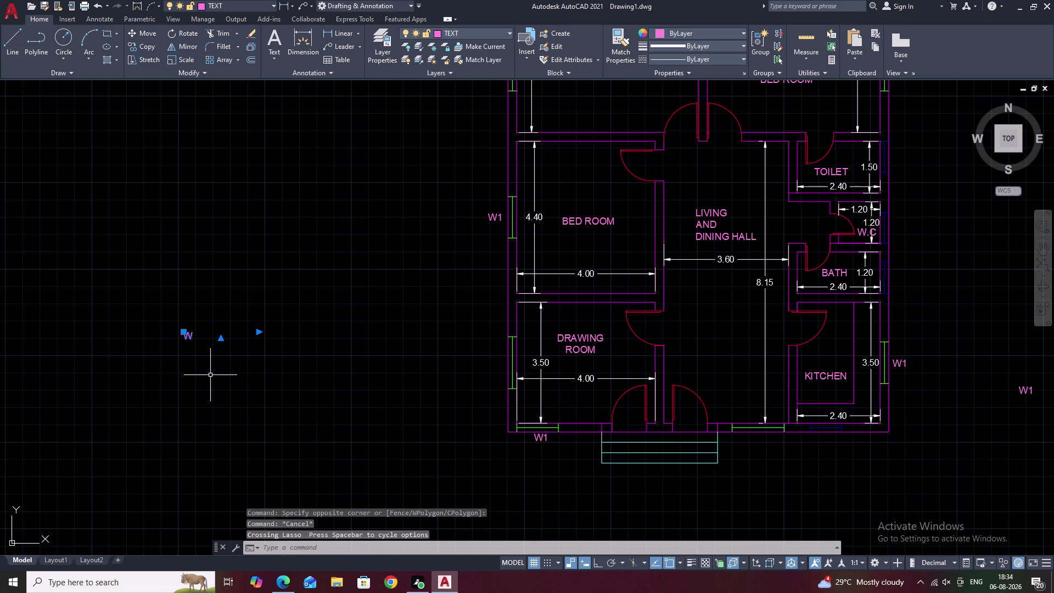
Copy the W label beside the drawing room's left window.
text(CO)
key(space)
scroll(up, 3)
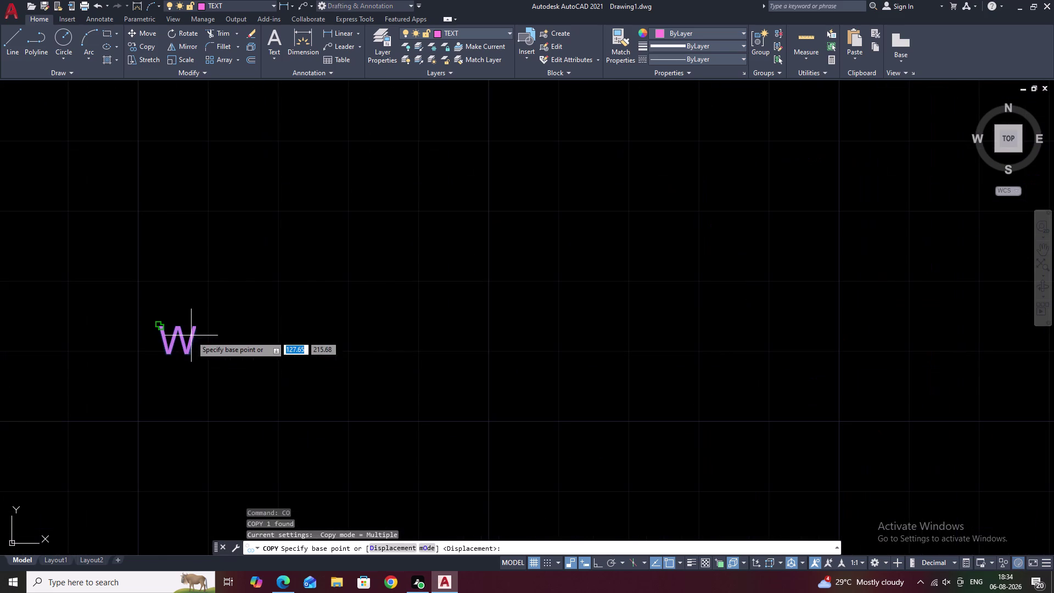
click(187, 354)
scroll(down, 3)
middle_drag(593, 383, 540, 381)
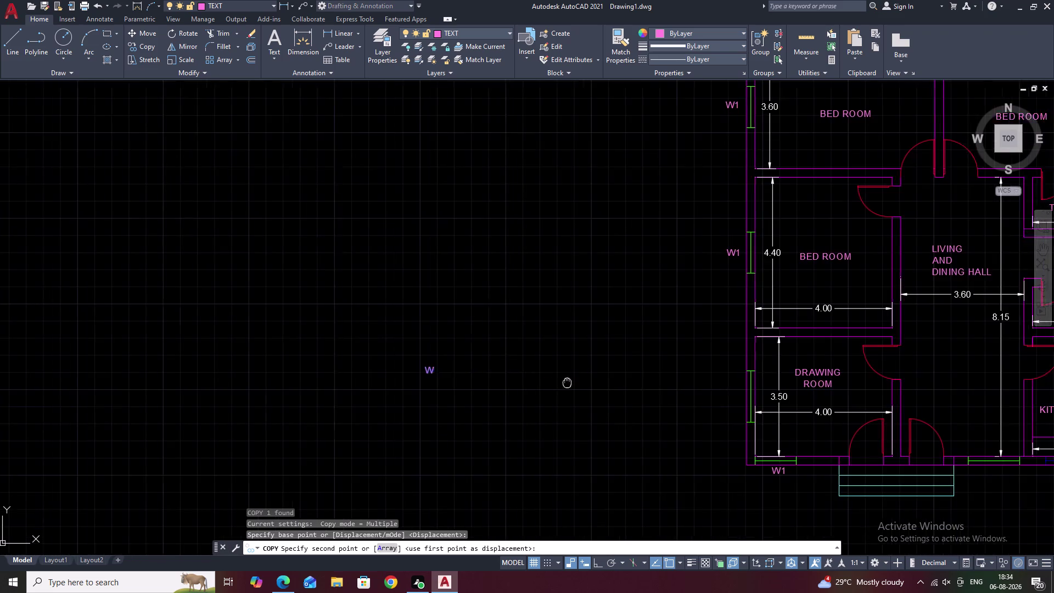
middle_drag(540, 381, 429, 369)
scroll(up, 3)
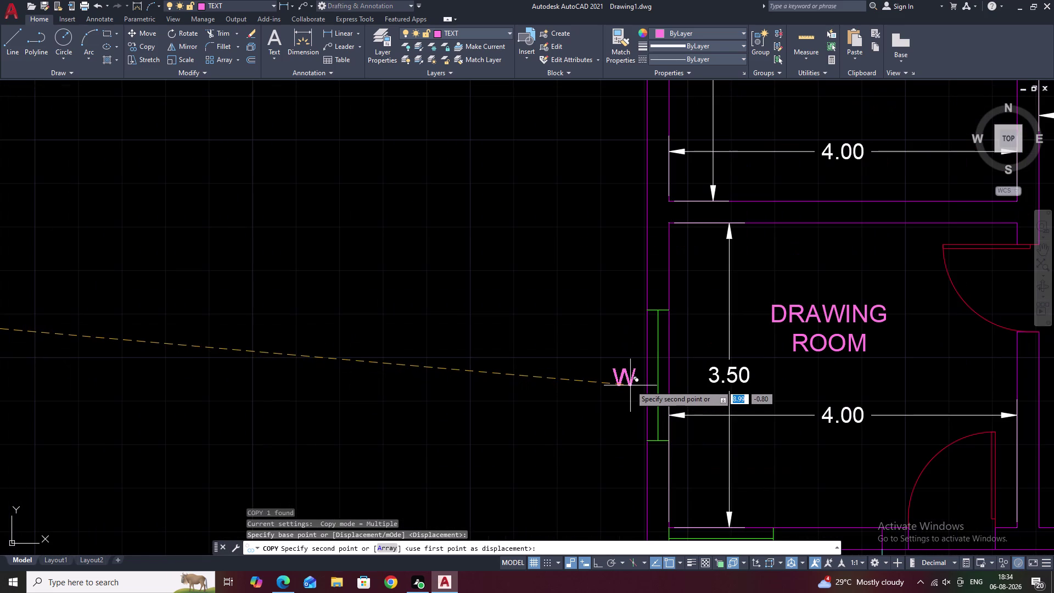
click(630, 383)
key(Escape)
Erase the leftover original W label left of the plan.
scroll(down, 3)
middle_drag(336, 375, 412, 356)
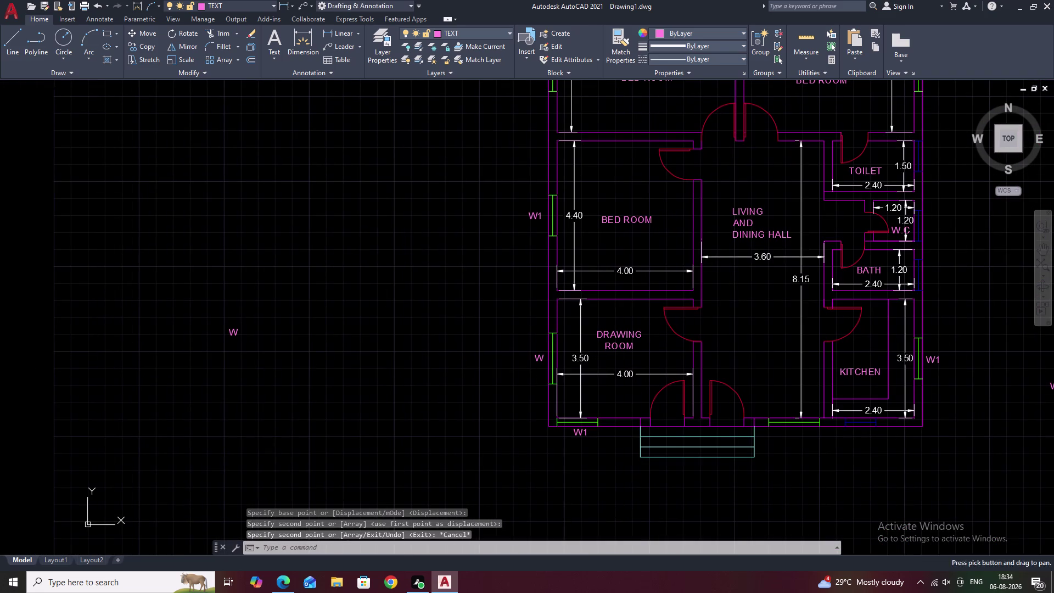
drag(302, 317, 217, 412)
text(E)
key(space)
scroll(down, 3)
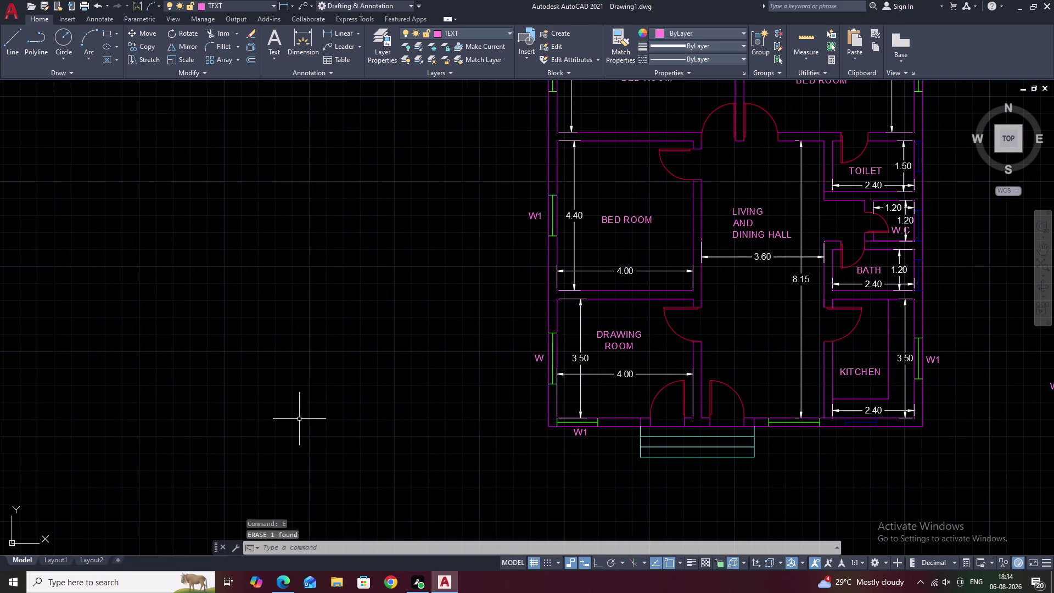
scroll(down, 3)
scroll(up, 3)
Select the stray W1 label right of the plan and start copying it.
drag(614, 351, 572, 435)
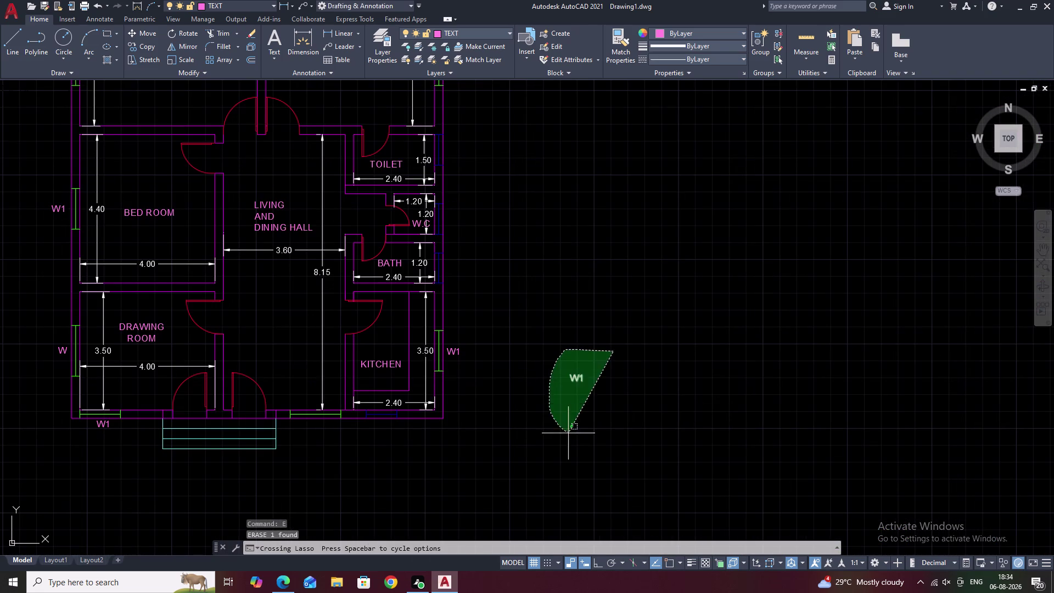
key(Escape)
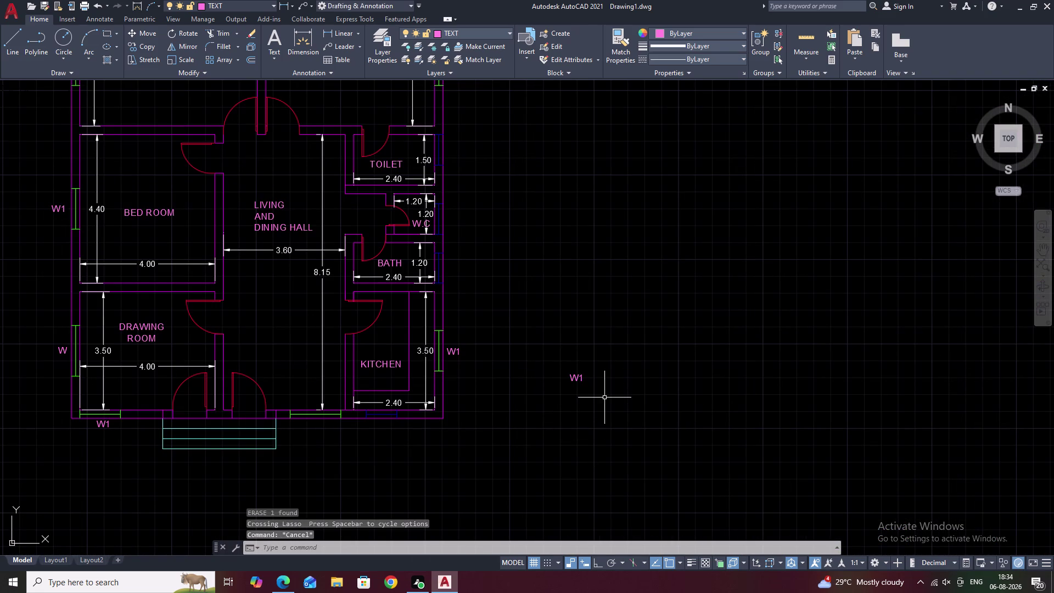
drag(585, 361, 570, 407)
text(CO)
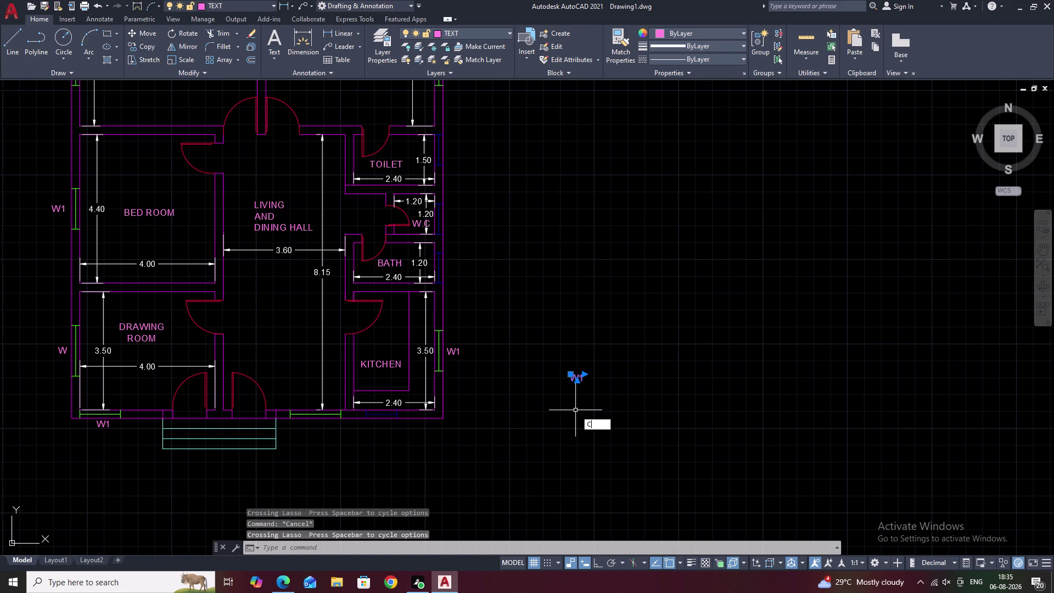
key(space)
scroll(up, 3)
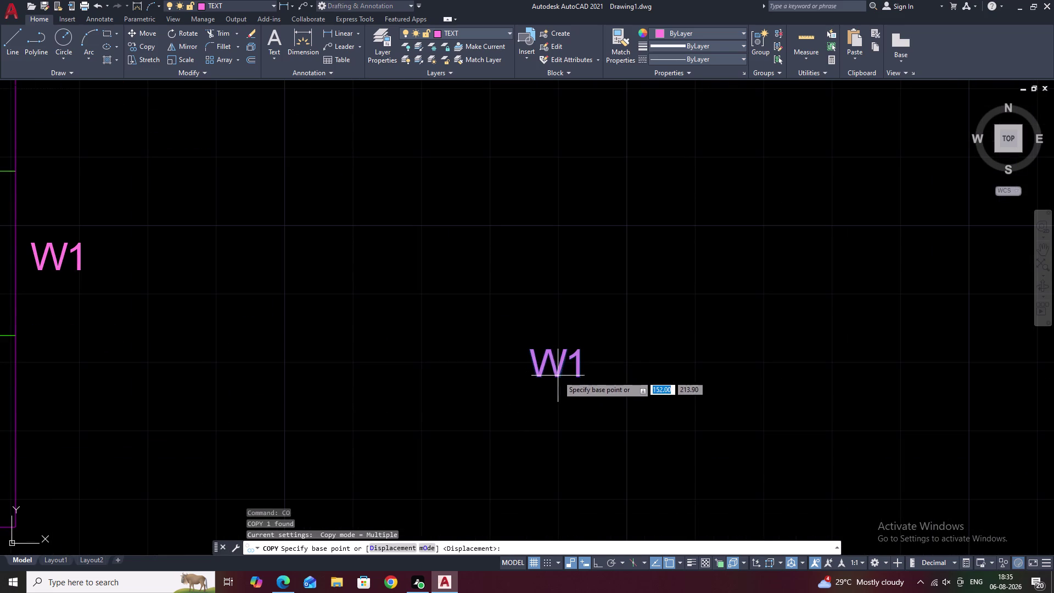
click(558, 375)
scroll(down, 3)
Place the W1 copy below the bottom-wall window near the kitchen, then open View Manager.
middle_drag(433, 436, 577, 335)
scroll(up, 3)
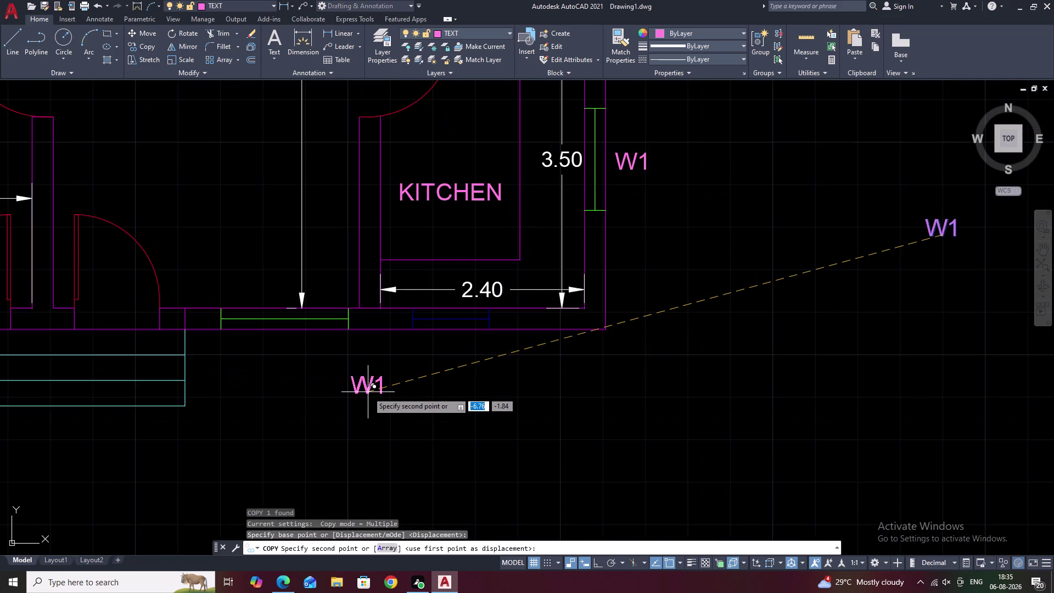
scroll(up, 3)
click(150, 300)
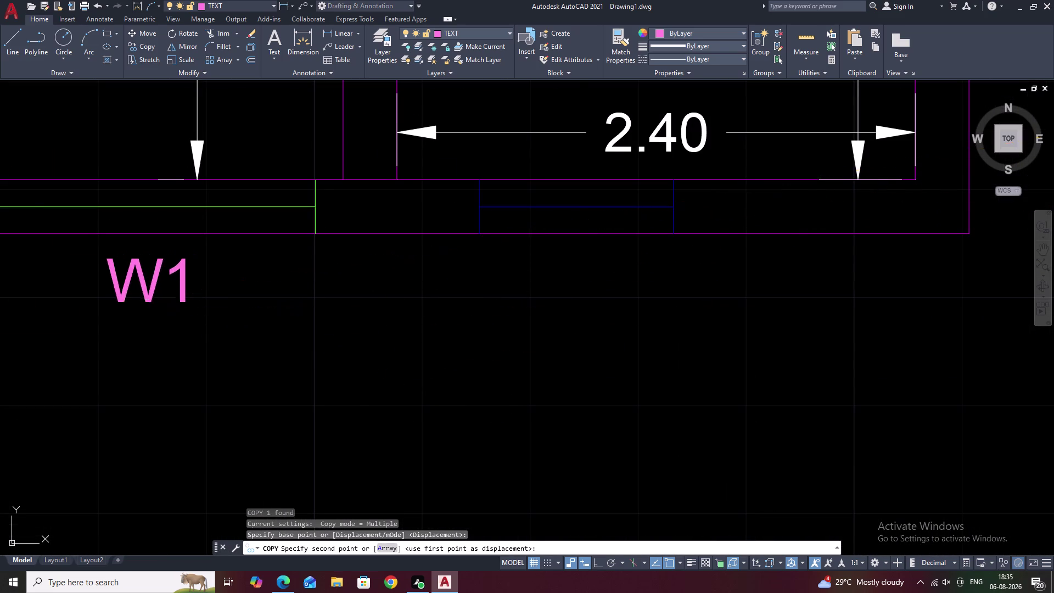
scroll(down, 3)
key(Escape)
text(V)
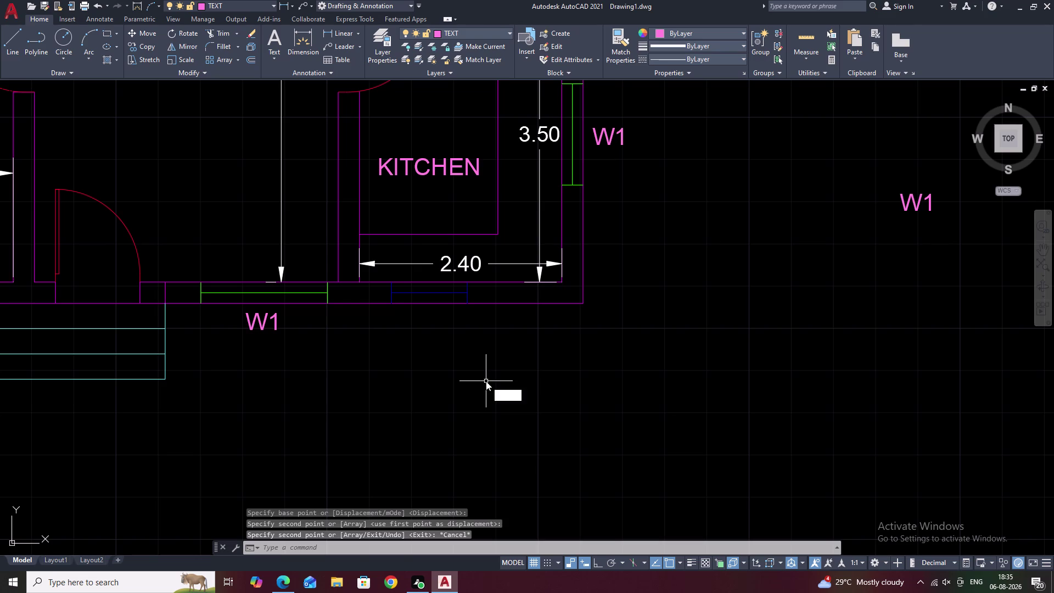
key(space)
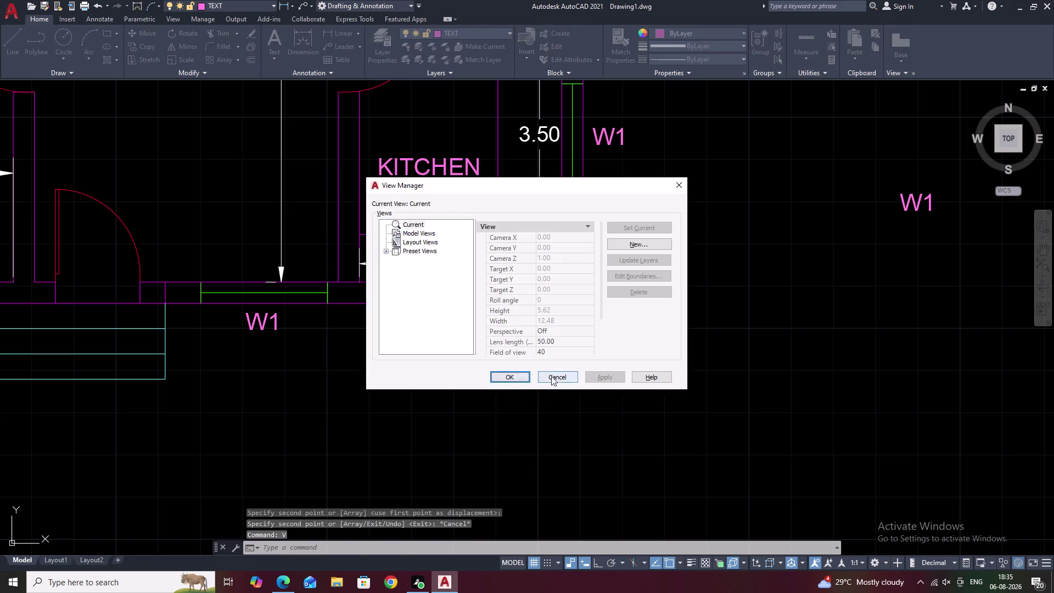
Close the saved views manager and write a 'V' text label below the plan.
click(552, 377)
key(Escape)
key(Escape)
text(T)
key(space)
drag(532, 385, 532, 385)
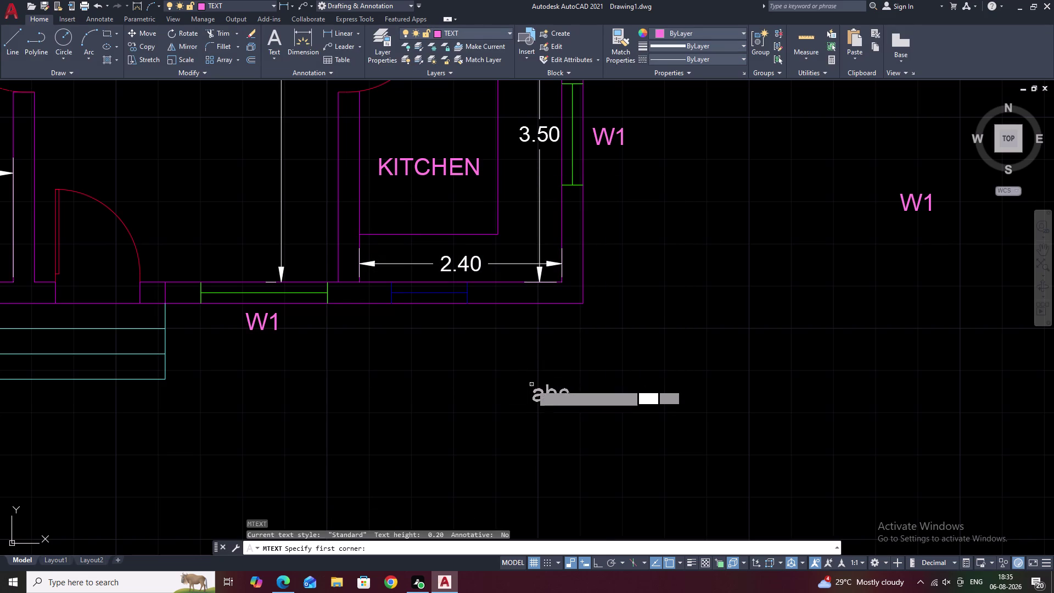
drag(532, 385, 583, 397)
click(582, 397)
text(V)
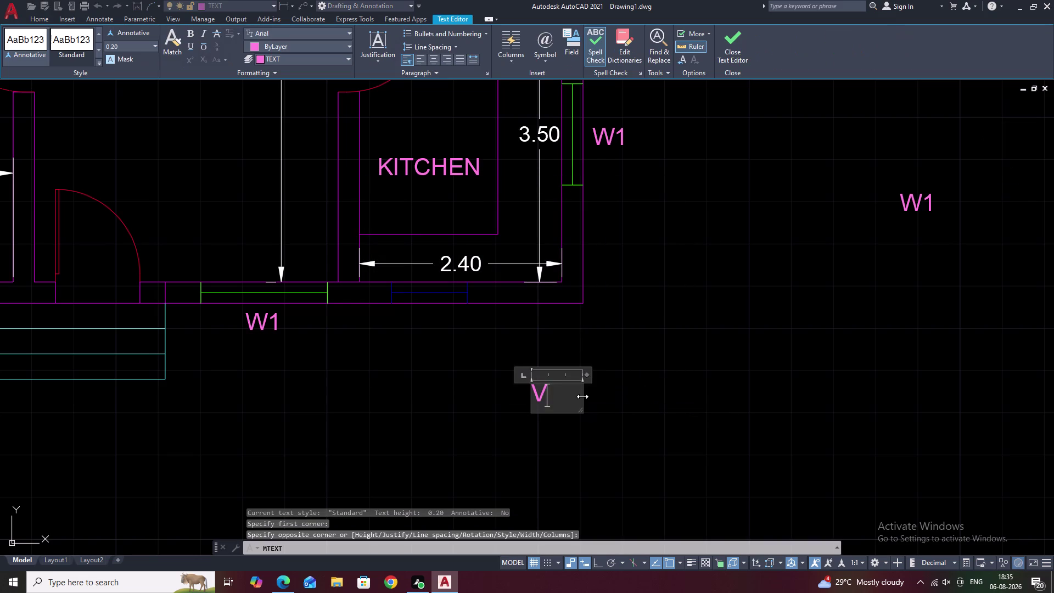
key(space)
key(Escape)
Copy the V label onto the east wall.
drag(577, 374, 549, 425)
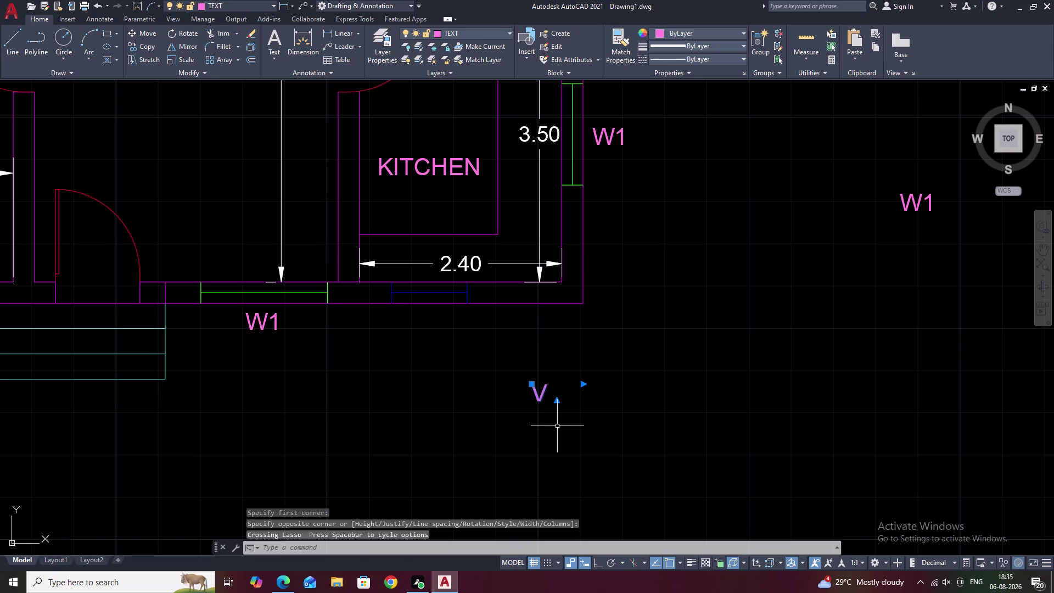
text(C)
text(O)
key(space)
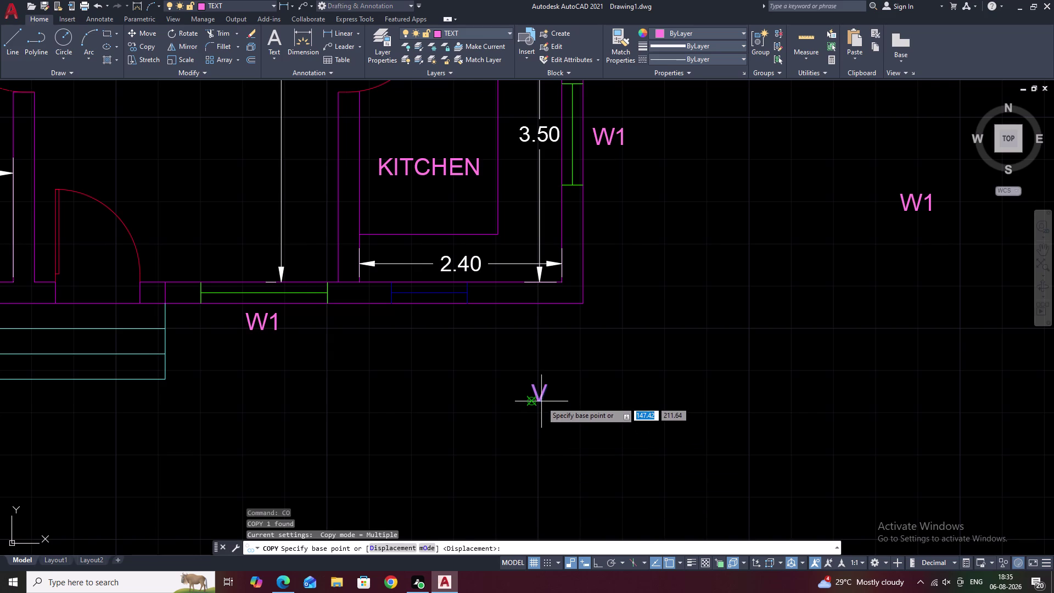
click(541, 401)
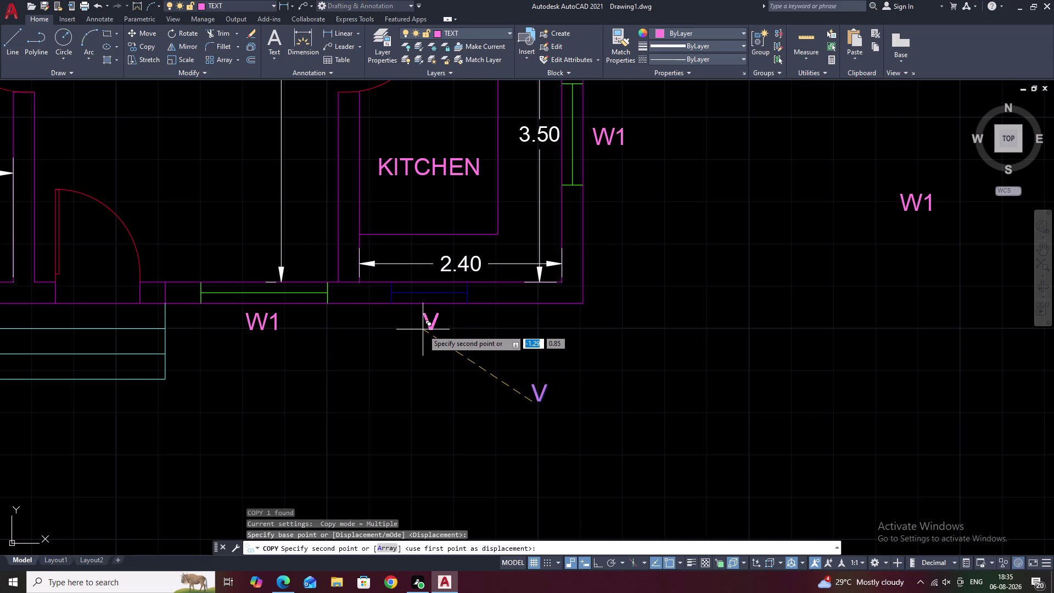
click(423, 330)
Place more V copies beside the W.C and toilet walls.
scroll(down, 3)
middle_drag(646, 305, 635, 421)
scroll(up, 3)
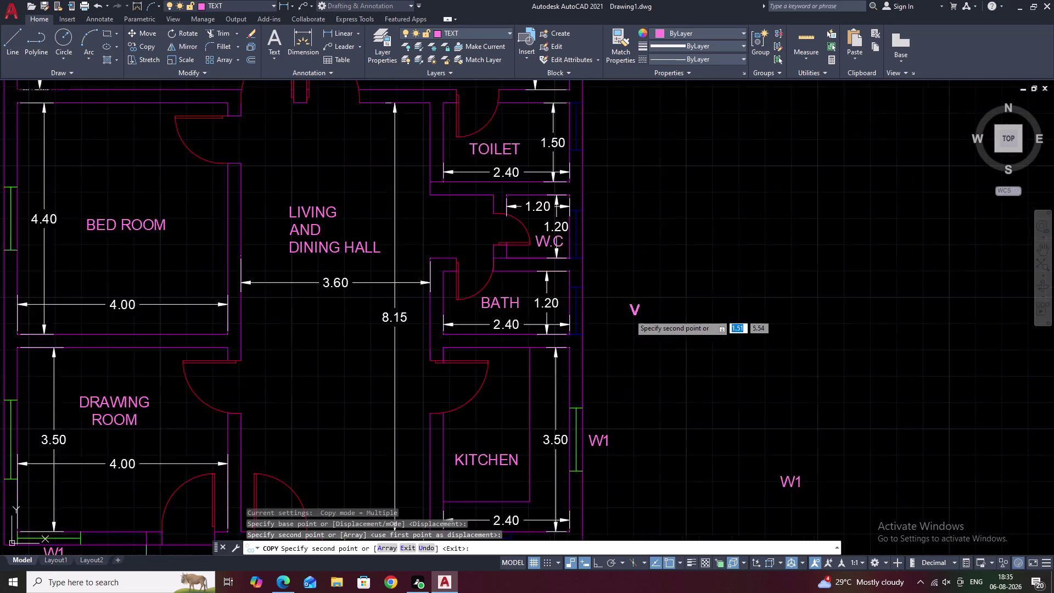
scroll(up, 3)
double_click(526, 317)
scroll(down, 3)
middle_drag(581, 271, 580, 408)
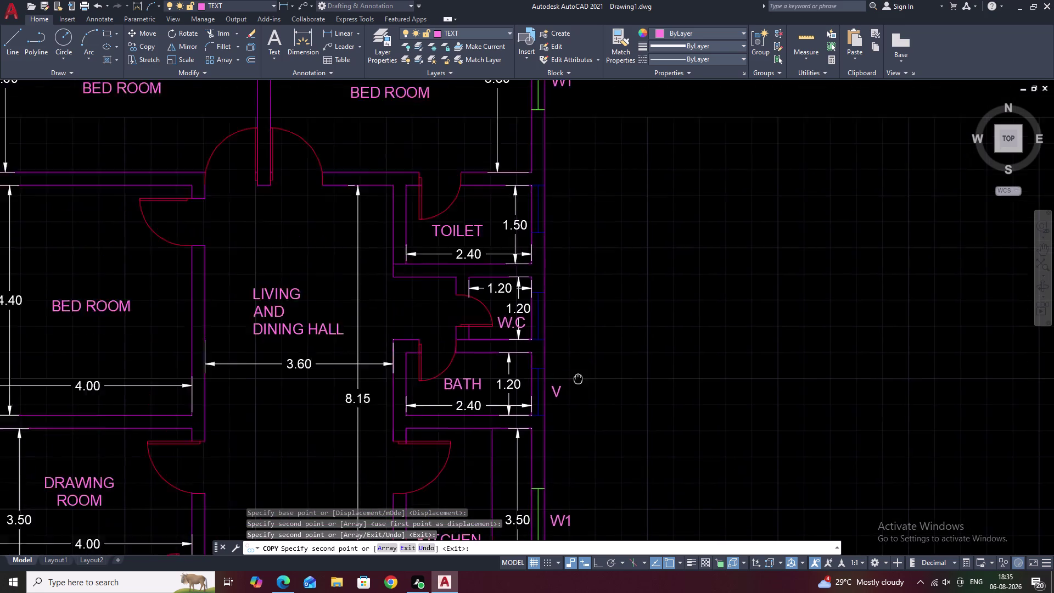
middle_drag(580, 408, 580, 408)
click(554, 355)
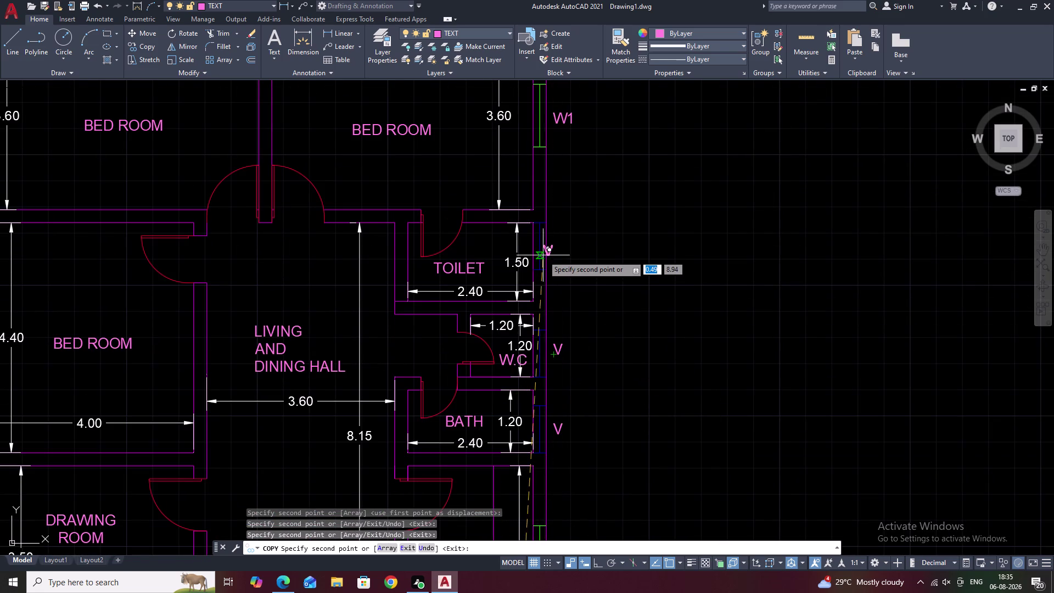
click(552, 248)
scroll(down, 3)
scroll(up, 3)
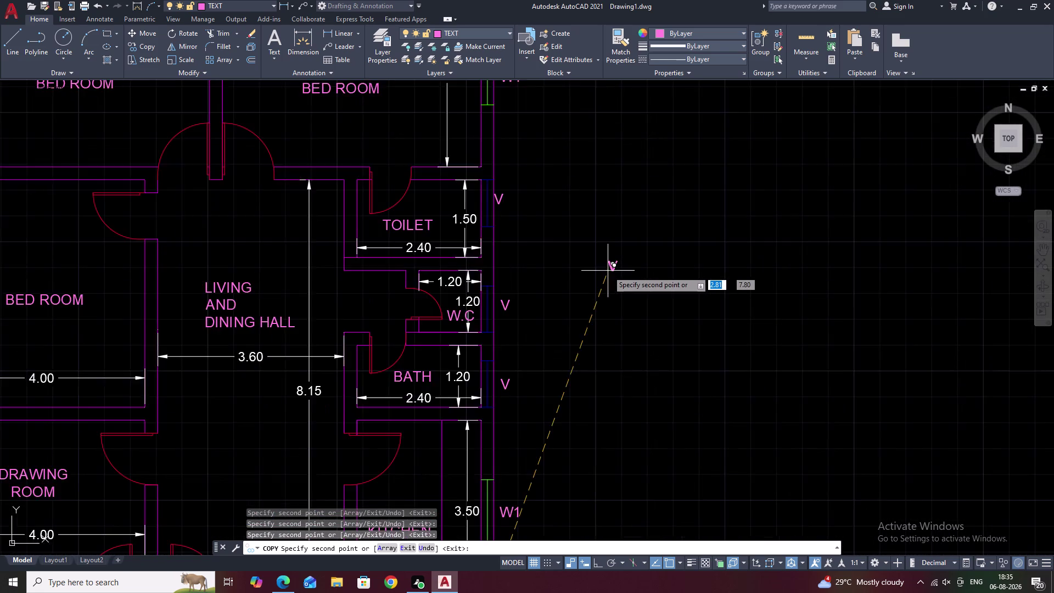
scroll(up, 3)
scroll(down, 3)
key(Escape)
Move the toilet's V label into its final position.
scroll(up, 3)
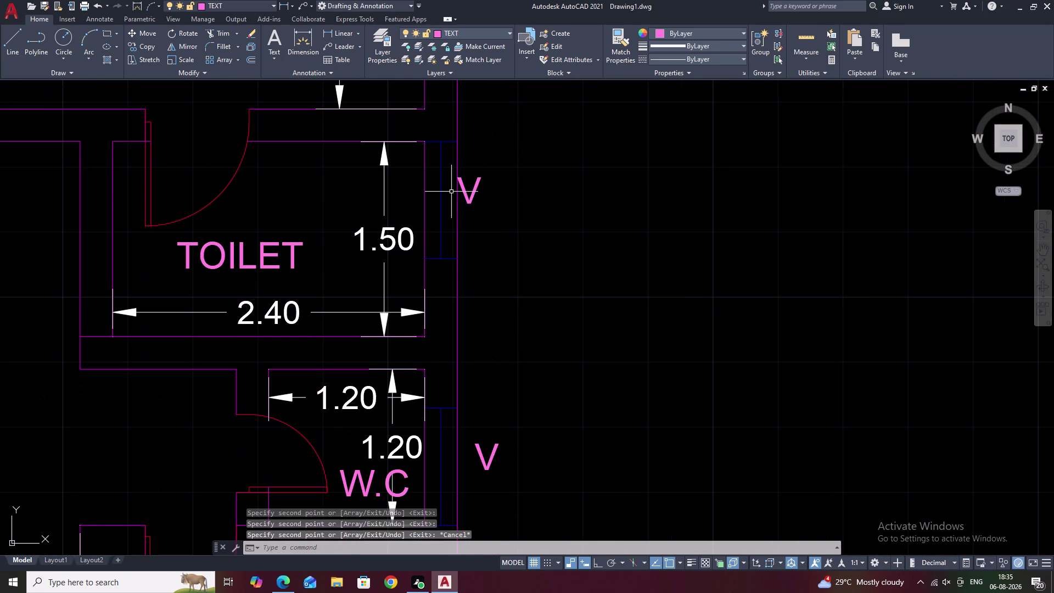
click(469, 197)
text(M)
key(space)
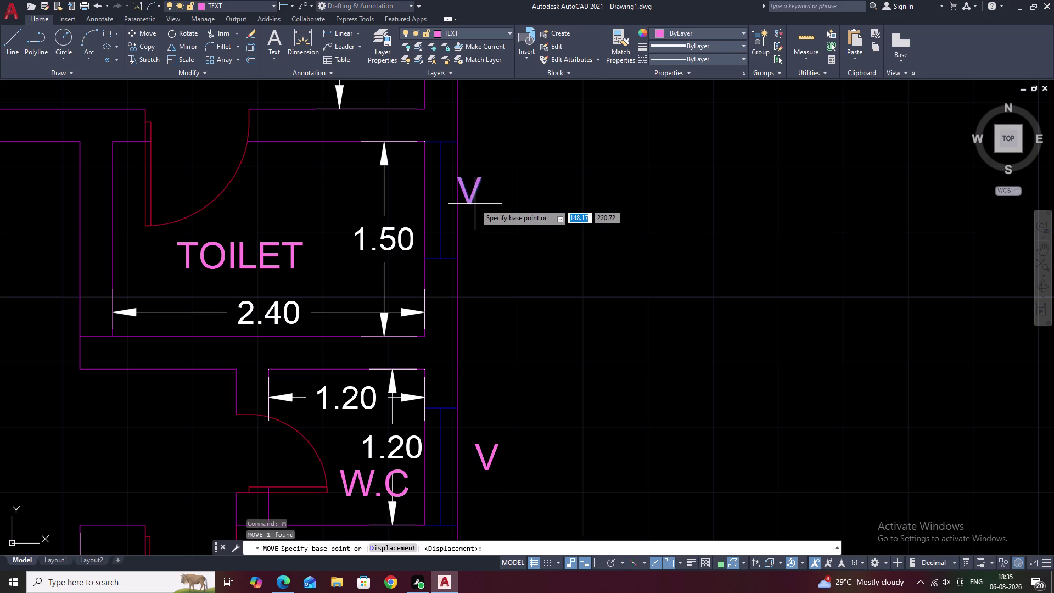
click(469, 202)
click(501, 206)
Erase the stray object to the right of the plan.
scroll(down, 3)
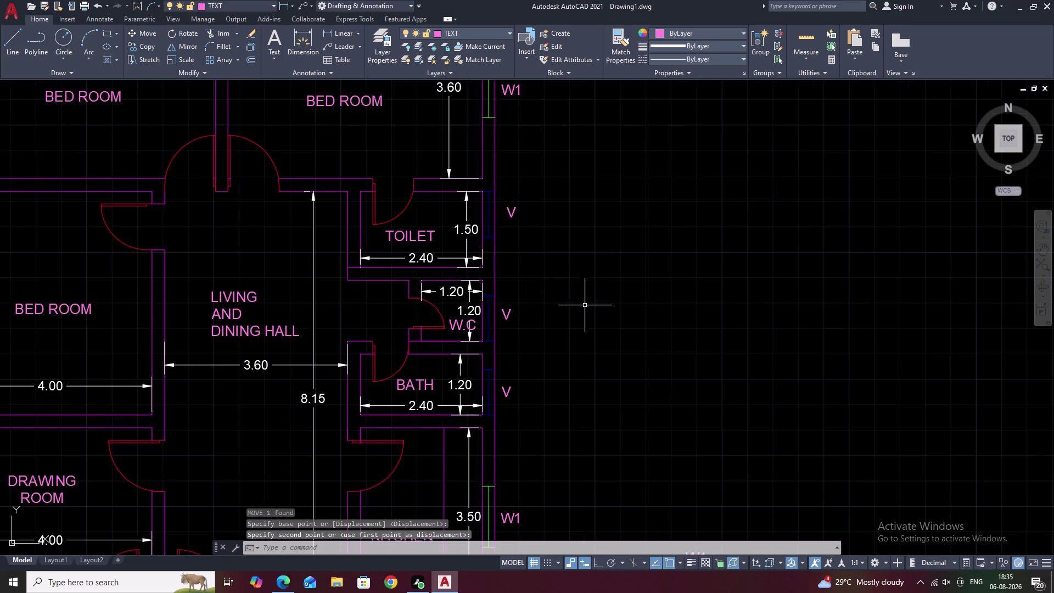
scroll(down, 3)
middle_drag(617, 352, 619, 264)
drag(643, 301, 644, 380)
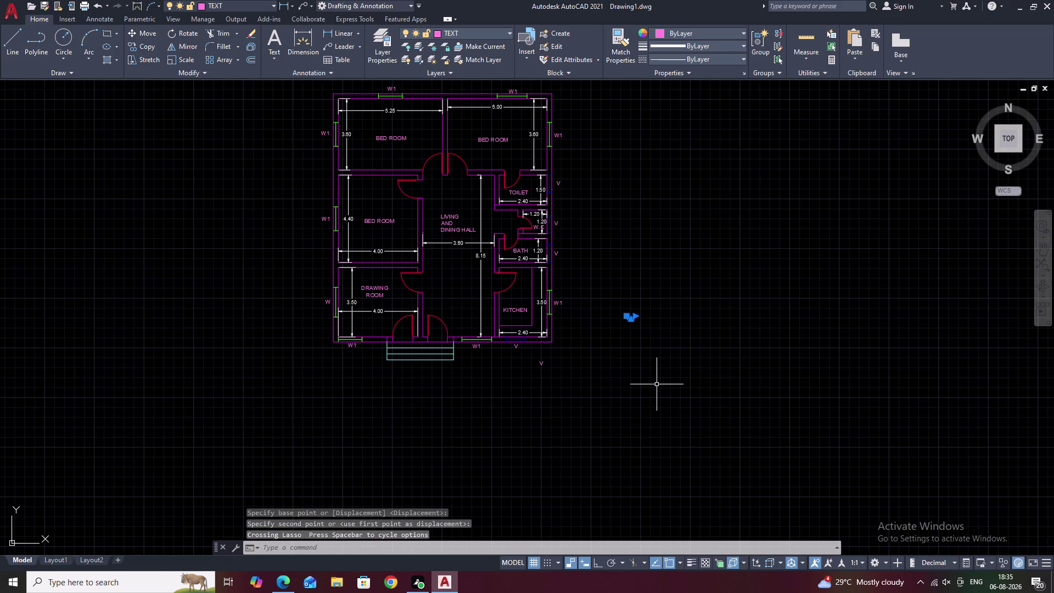
text(E)
key(space)
scroll(up, 3)
drag(569, 336, 578, 397)
text(E)
key(space)
scroll(down, 3)
middle_drag(623, 375, 621, 385)
scroll(up, 3)
middle_drag(552, 371, 570, 252)
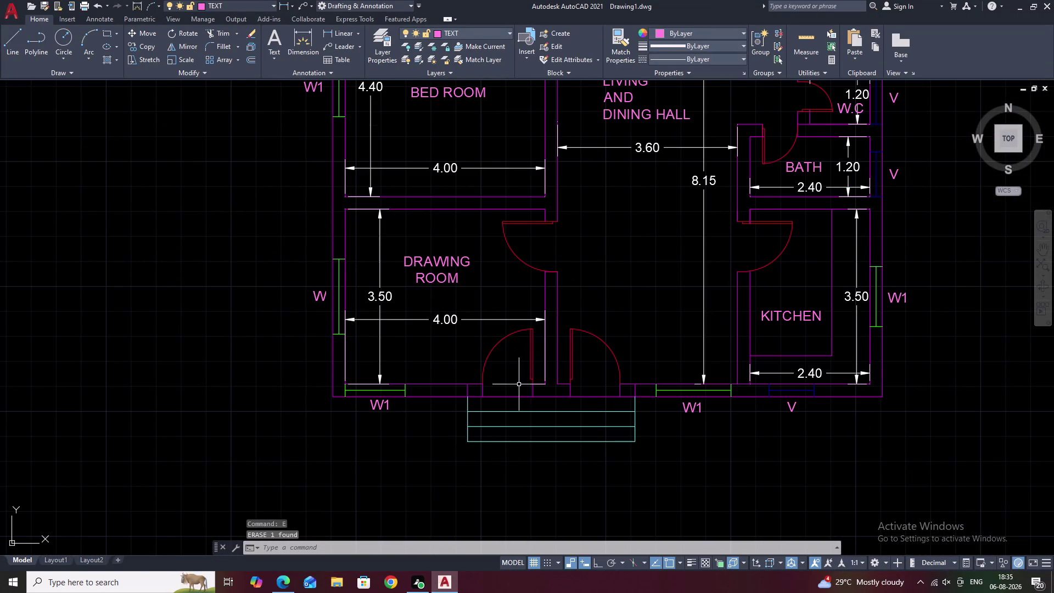
Open the dimension style settings and dismiss them.
text(D)
key(space)
scroll(up, 3)
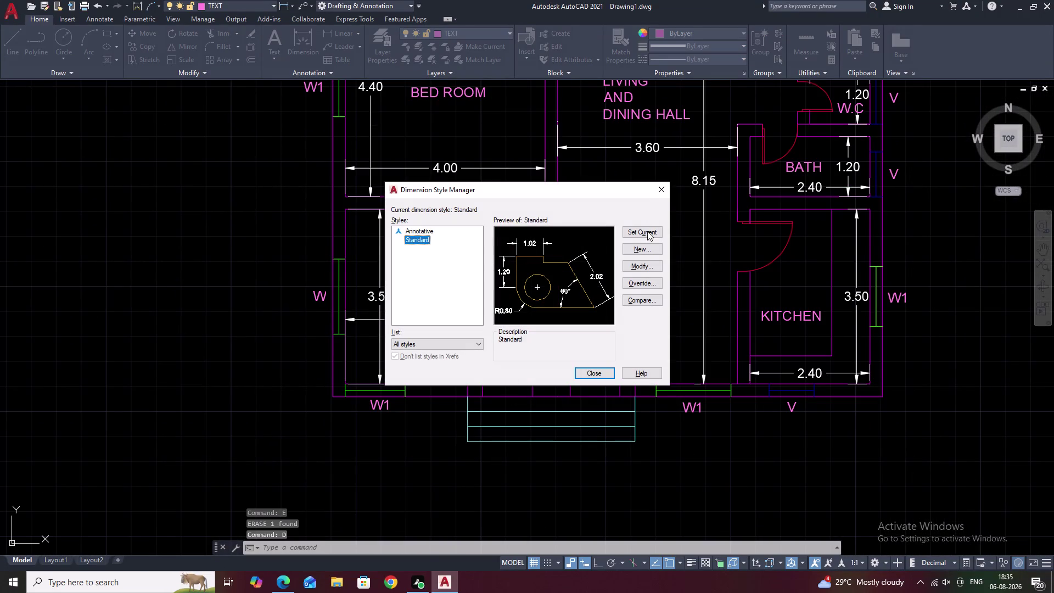
click(660, 192)
scroll(up, 3)
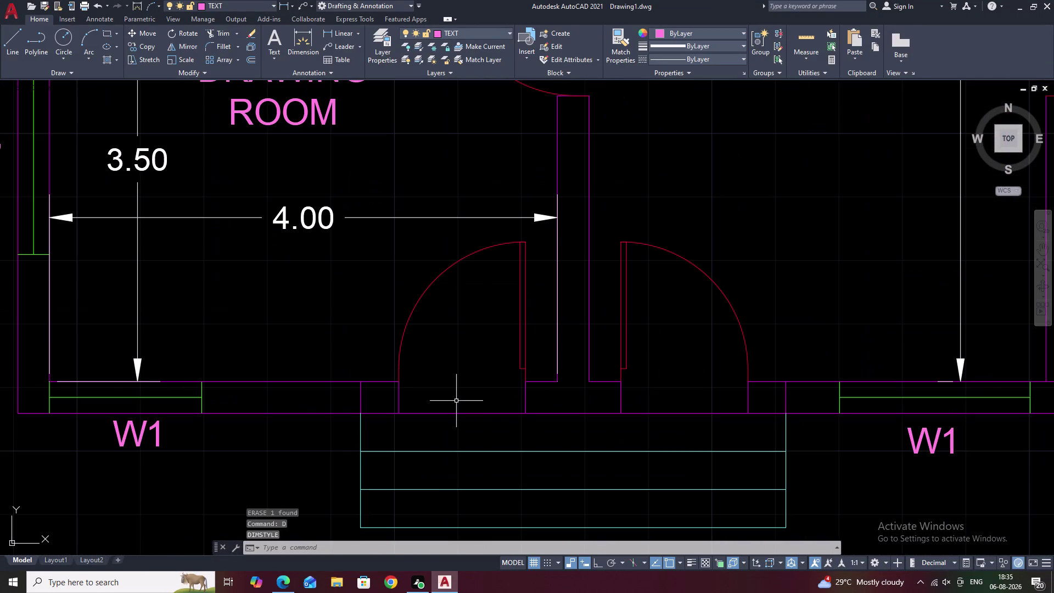
Write a 'D' multiline text label in the entrance doorway.
text(T)
key(space)
drag(449, 373, 480, 391)
right_click(448, 374)
right_drag(456, 376, 467, 381)
right_drag(474, 385, 480, 391)
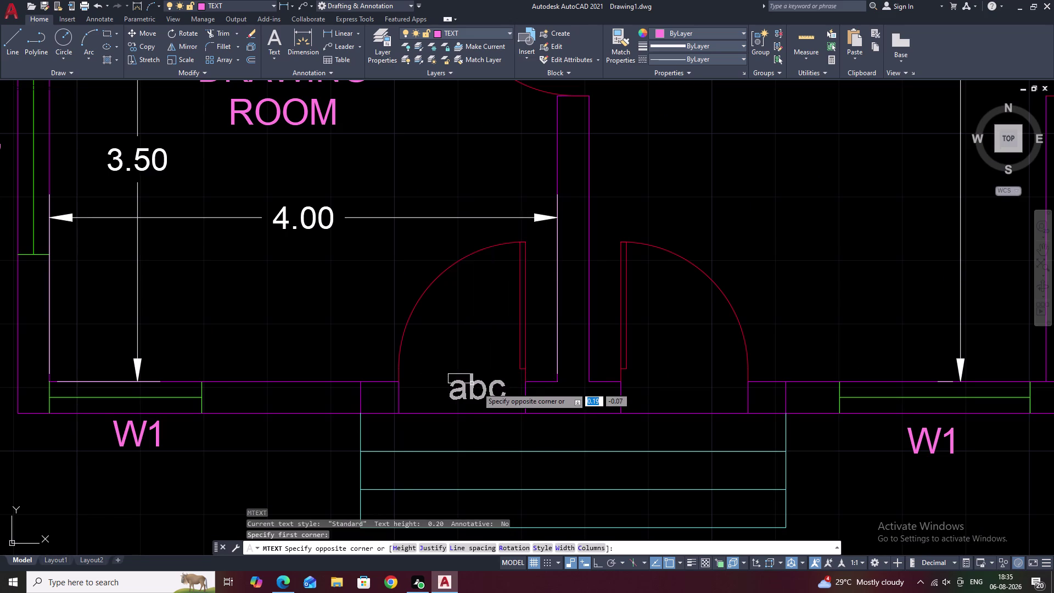
right_drag(480, 391, 481, 394)
drag(480, 391, 483, 397)
right_click(483, 397)
drag(484, 397, 489, 401)
right_drag(484, 397, 489, 400)
text(D)
key(space)
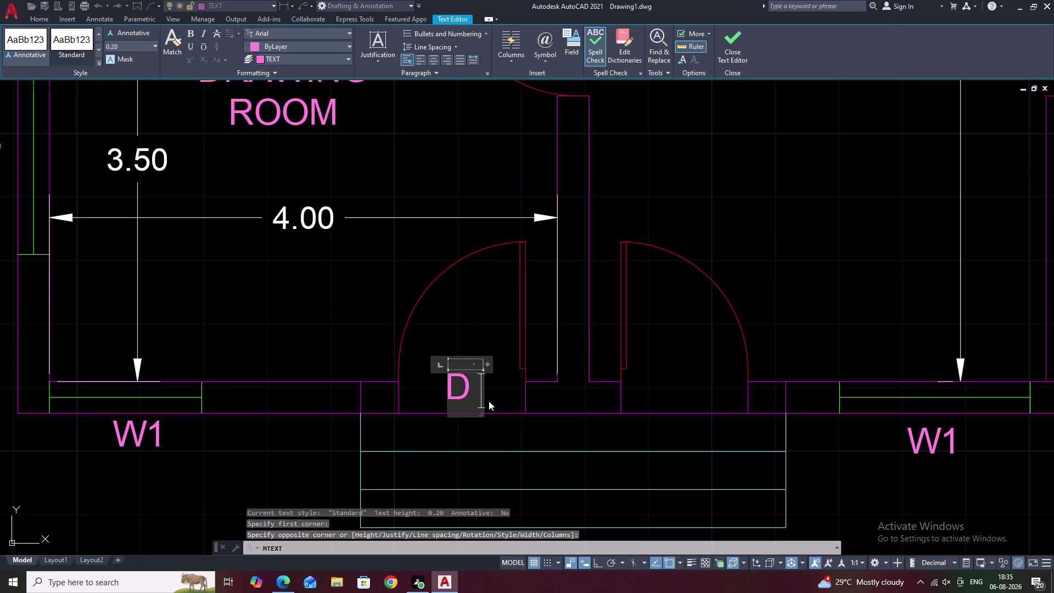
click(510, 375)
key(Escape)
Reopen the entrance D label in the text editor and close it again.
scroll(down, 3)
scroll(down, 3)
scroll(up, 3)
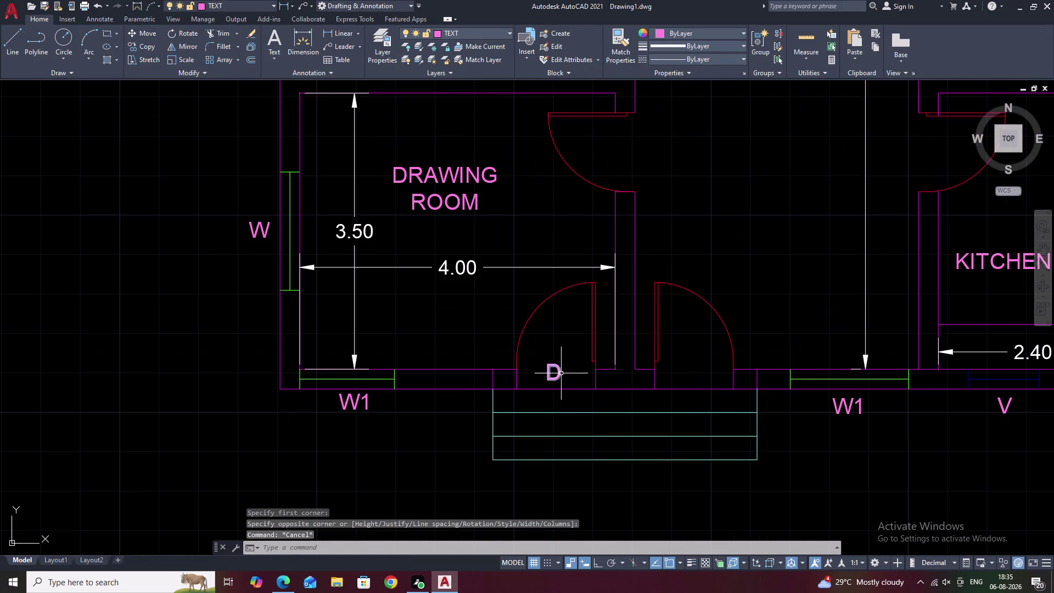
click(561, 373)
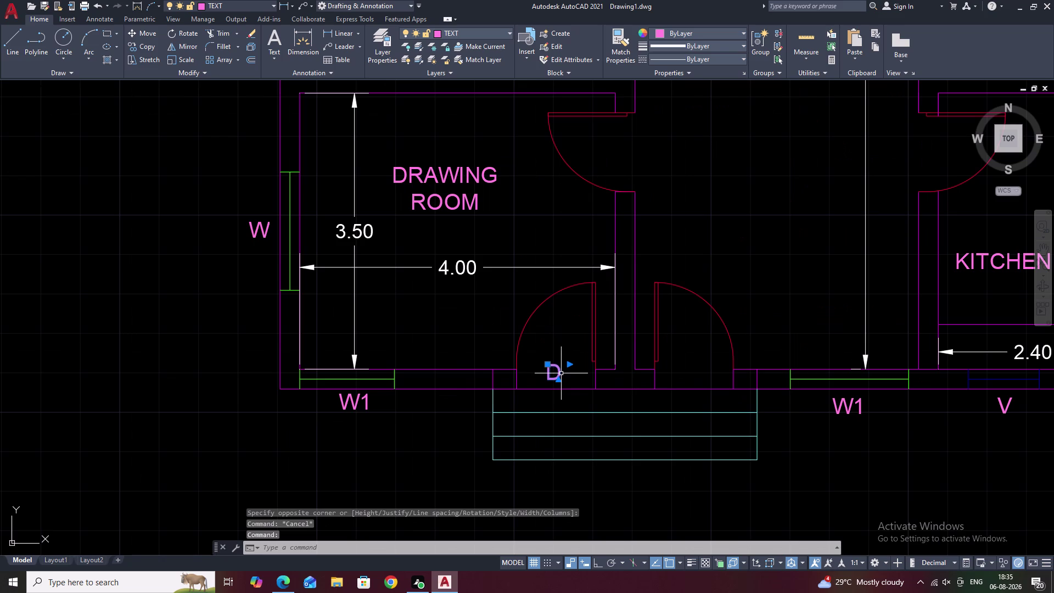
double_click(557, 374)
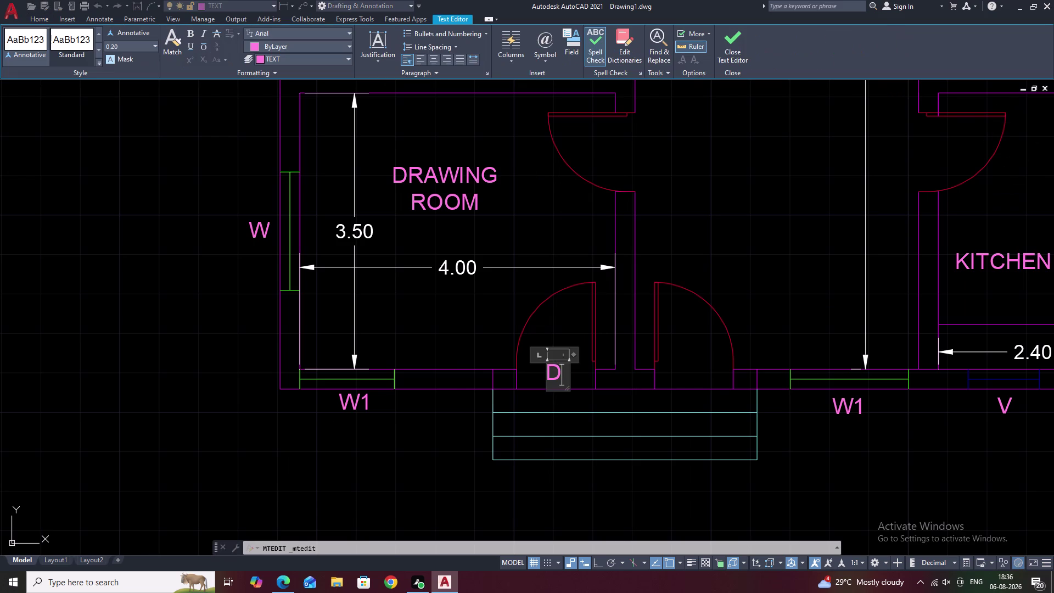
key(space)
key(Escape)
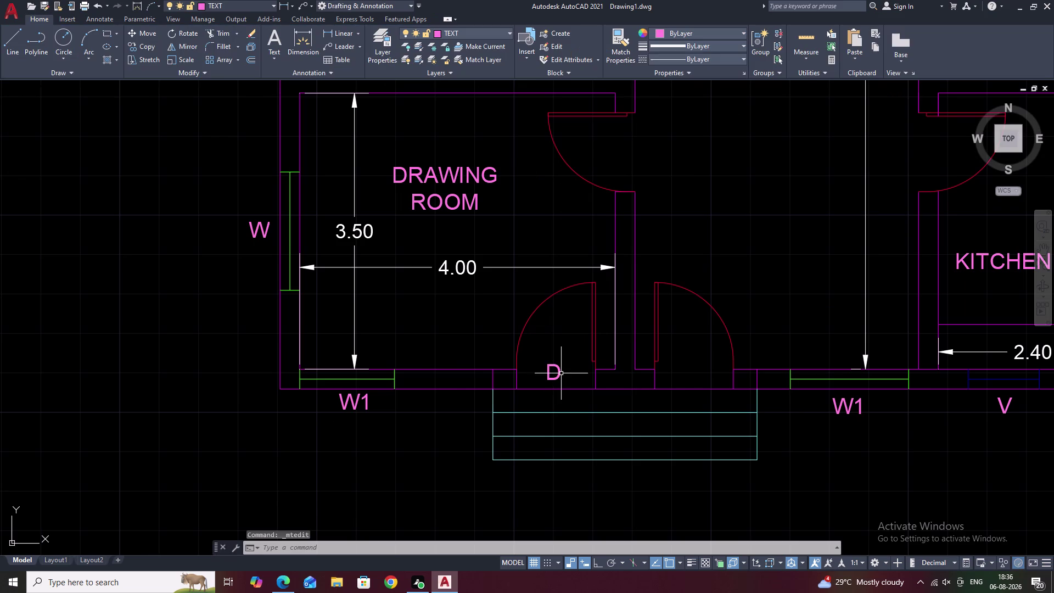
Copy the D label to the right entrance leaf, drawing room and kitchen doors.
click(559, 377)
text(CO)
key(space)
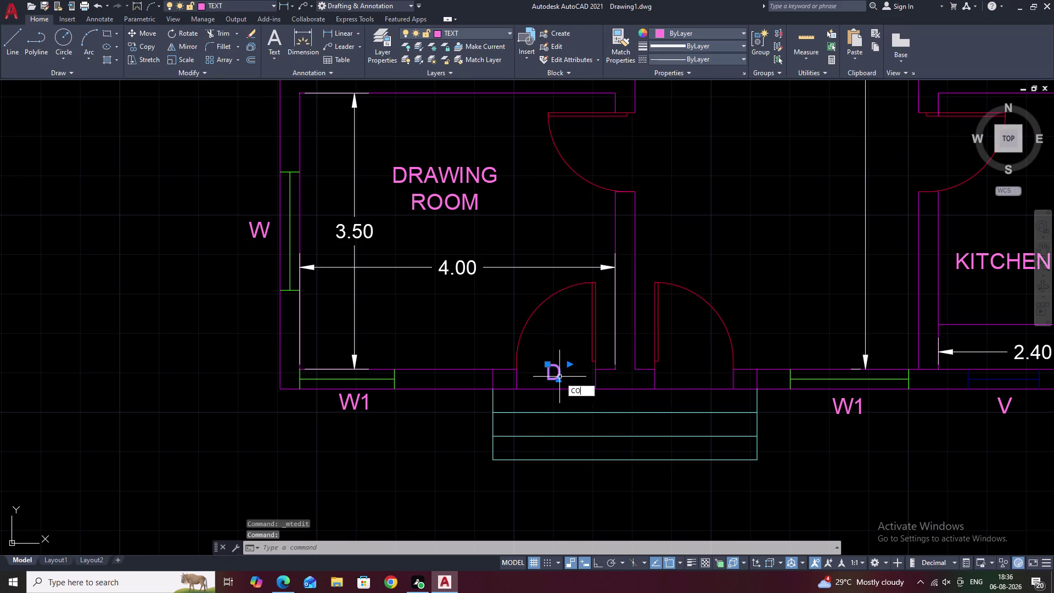
scroll(up, 3)
double_click(528, 381)
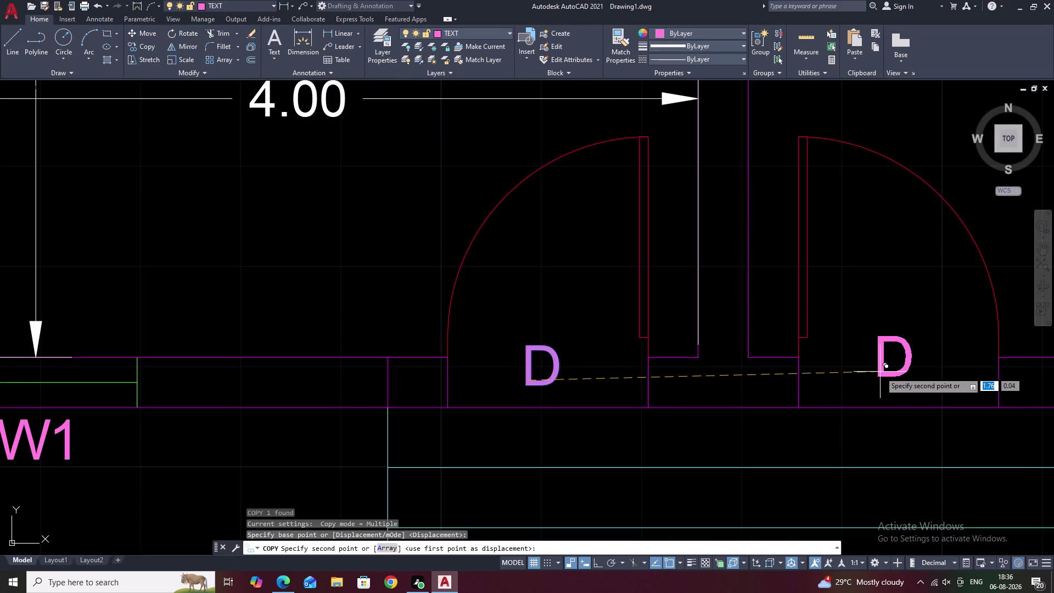
click(882, 372)
scroll(down, 3)
middle_drag(891, 362, 731, 462)
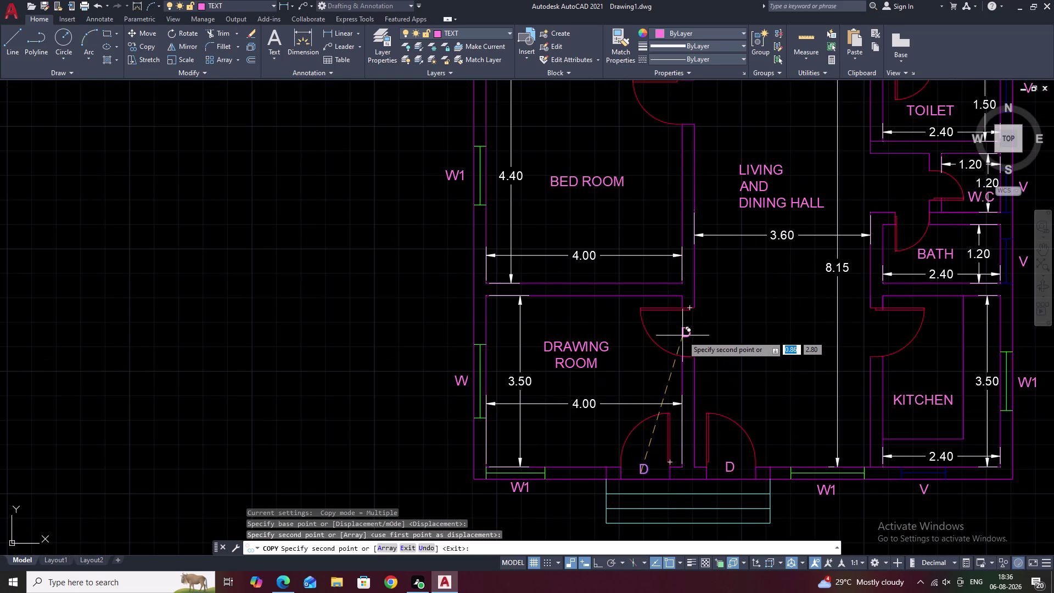
click(682, 335)
click(874, 339)
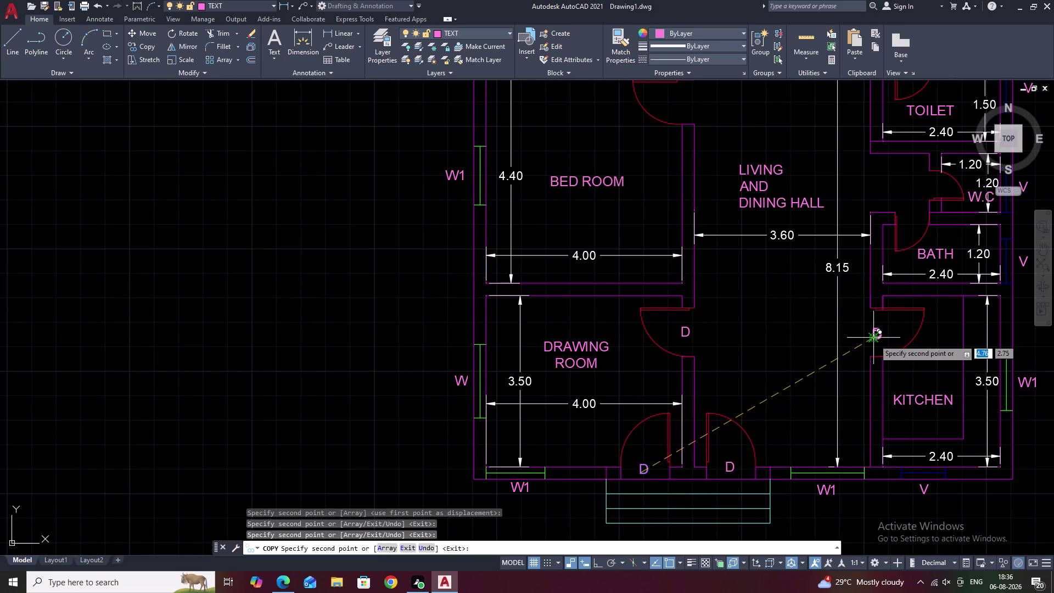
Place D copies at the bath, W.C, toilet and both bedroom doors.
middle_drag(859, 322, 743, 471)
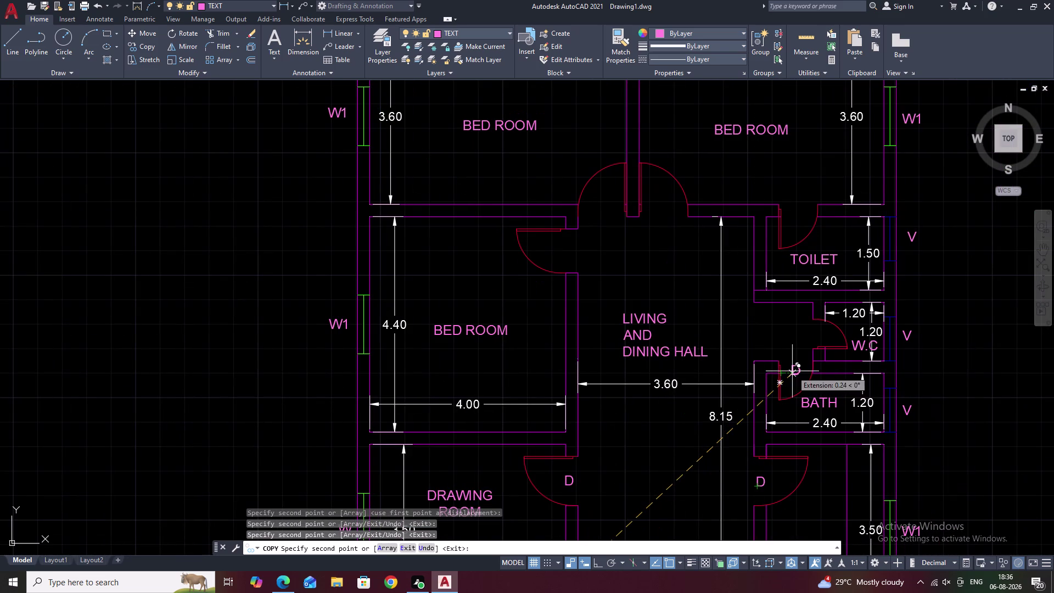
click(792, 371)
click(814, 337)
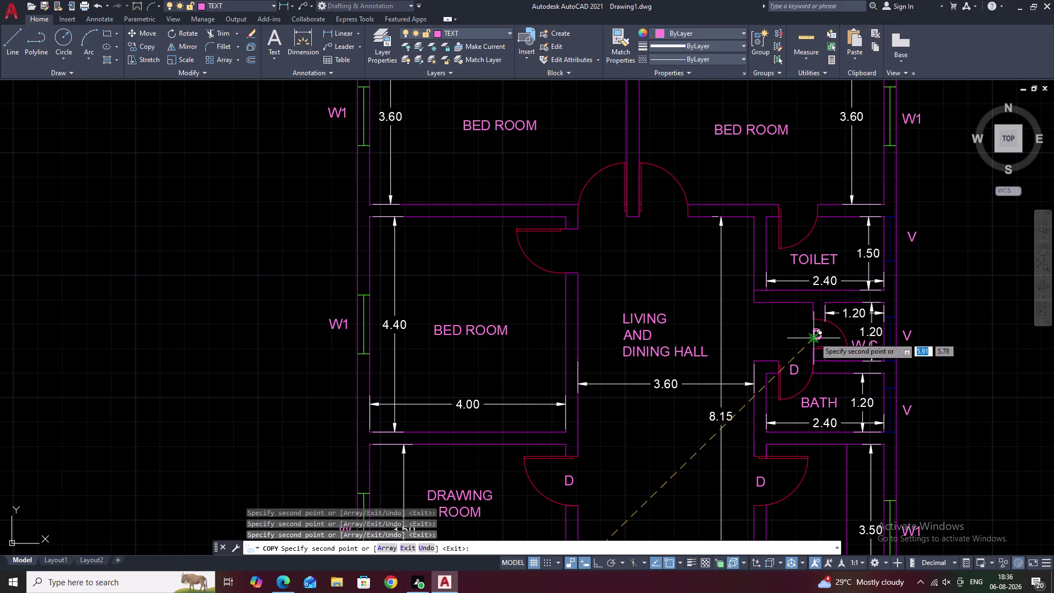
click(798, 212)
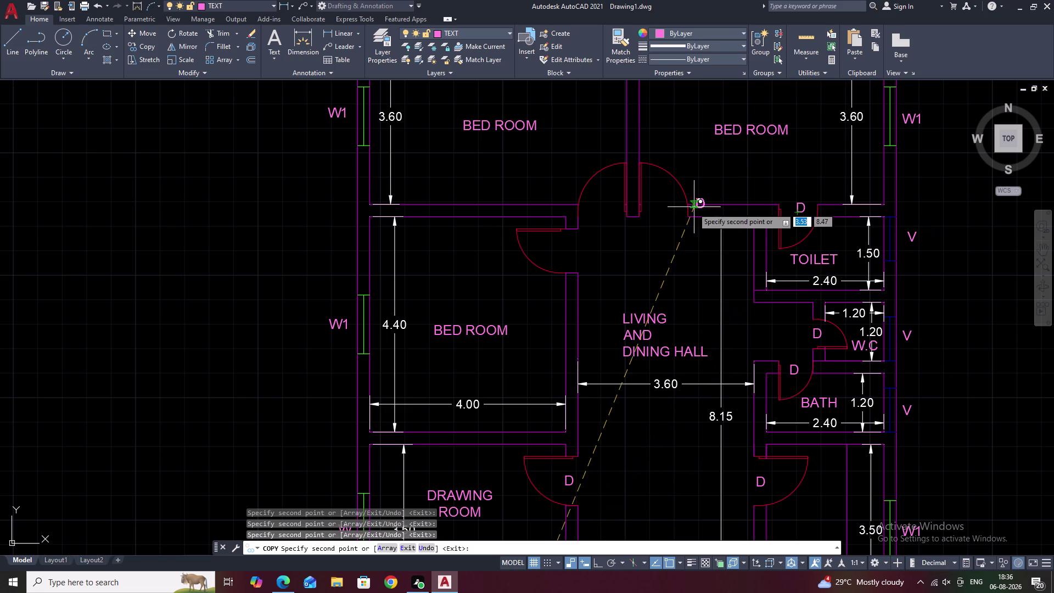
click(660, 209)
click(595, 218)
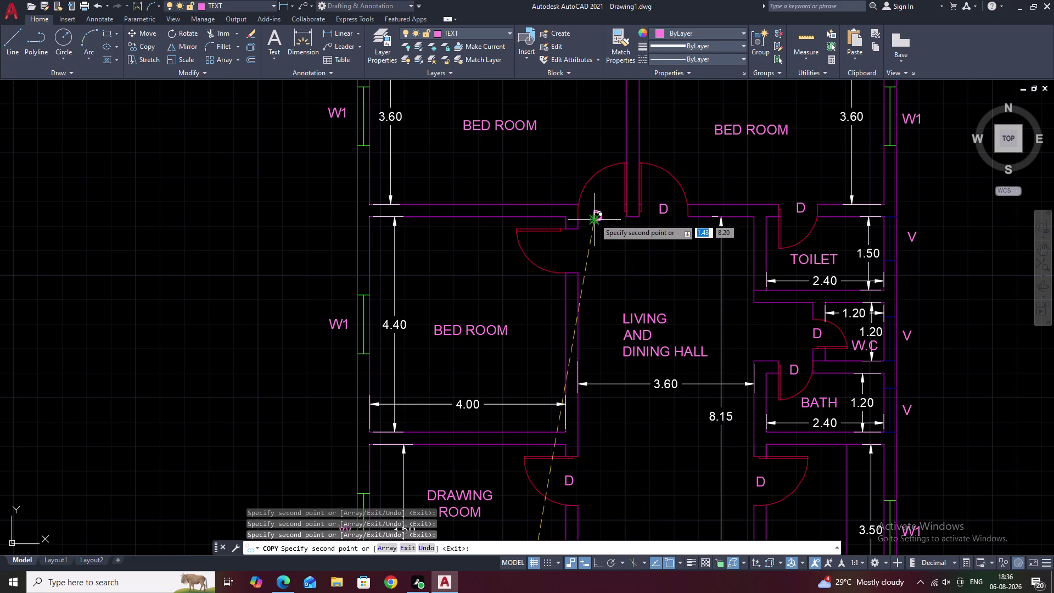
click(568, 254)
scroll(down, 3)
key(Escape)
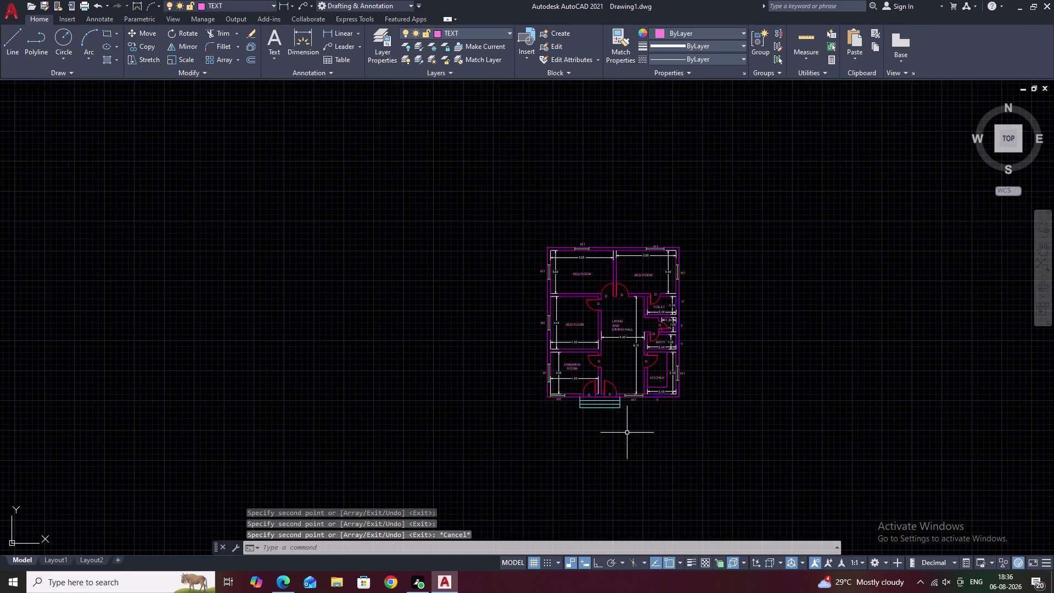
Renumber both entrance door leaf labels to D1.
scroll(up, 3)
middle_drag(547, 415, 552, 400)
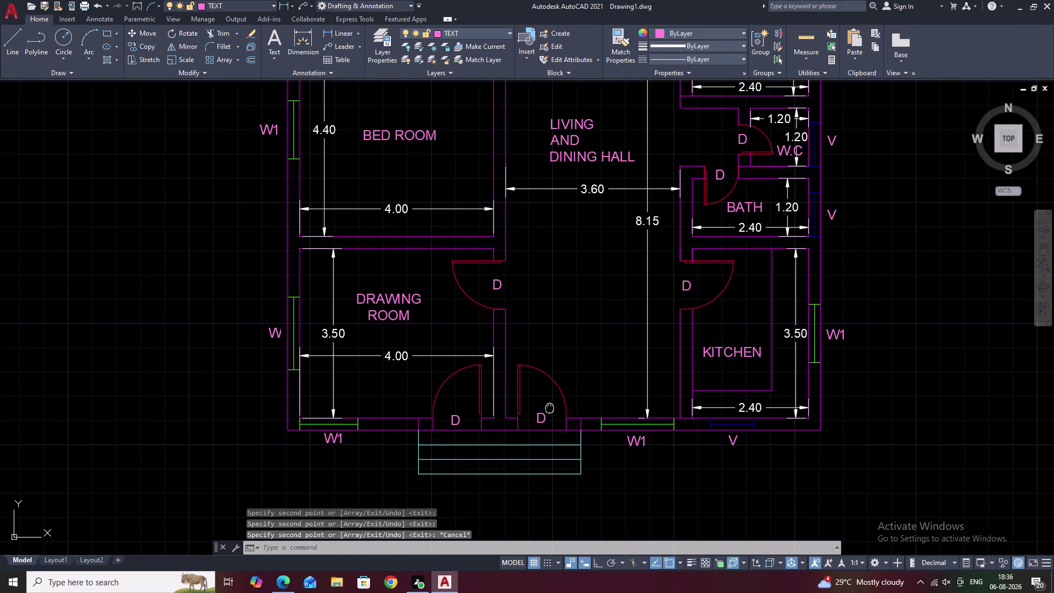
middle_drag(552, 401, 563, 370)
scroll(up, 3)
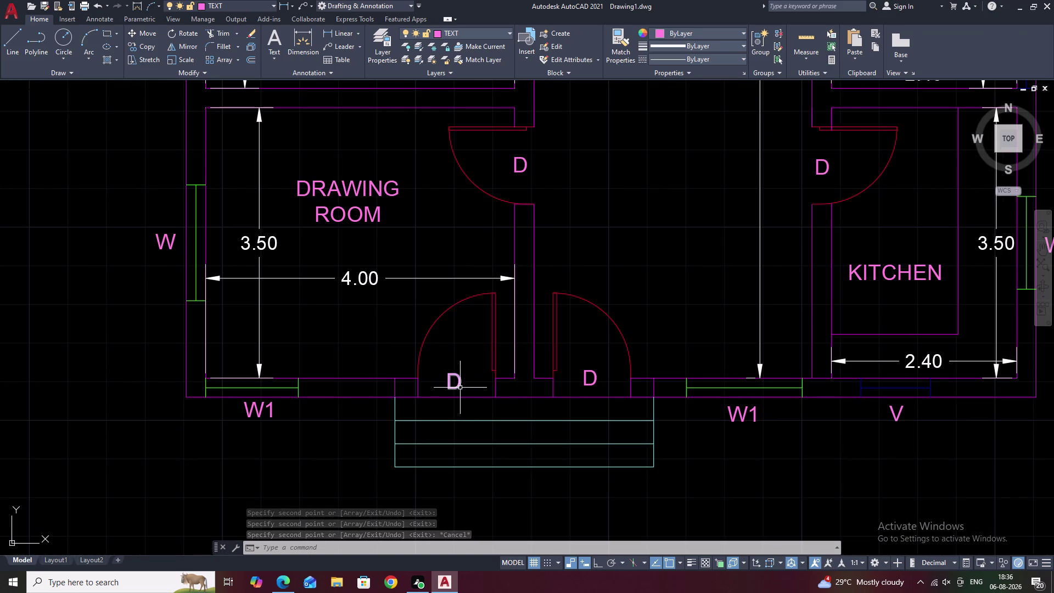
scroll(down, 3)
middle_drag(670, 320, 586, 380)
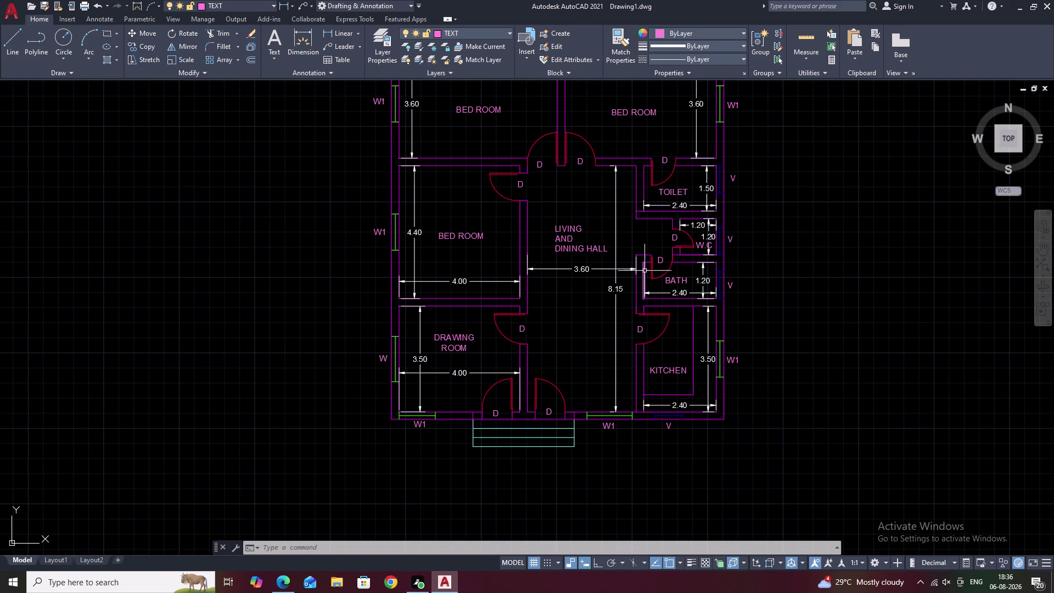
scroll(up, 3)
scroll(up, 3)
scroll(down, 3)
middle_drag(375, 423, 440, 308)
double_click(316, 486)
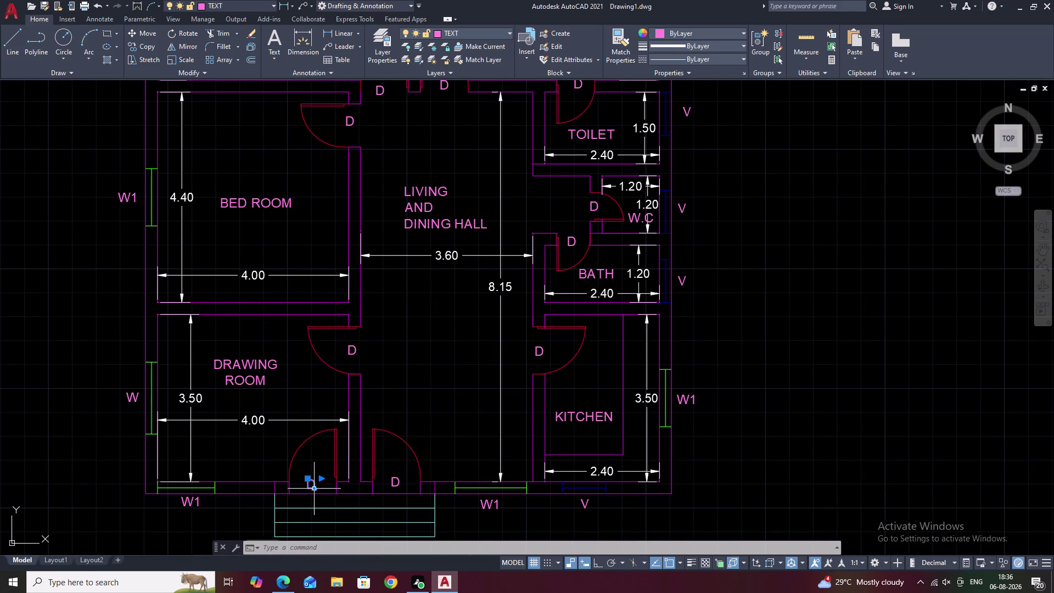
key(1)
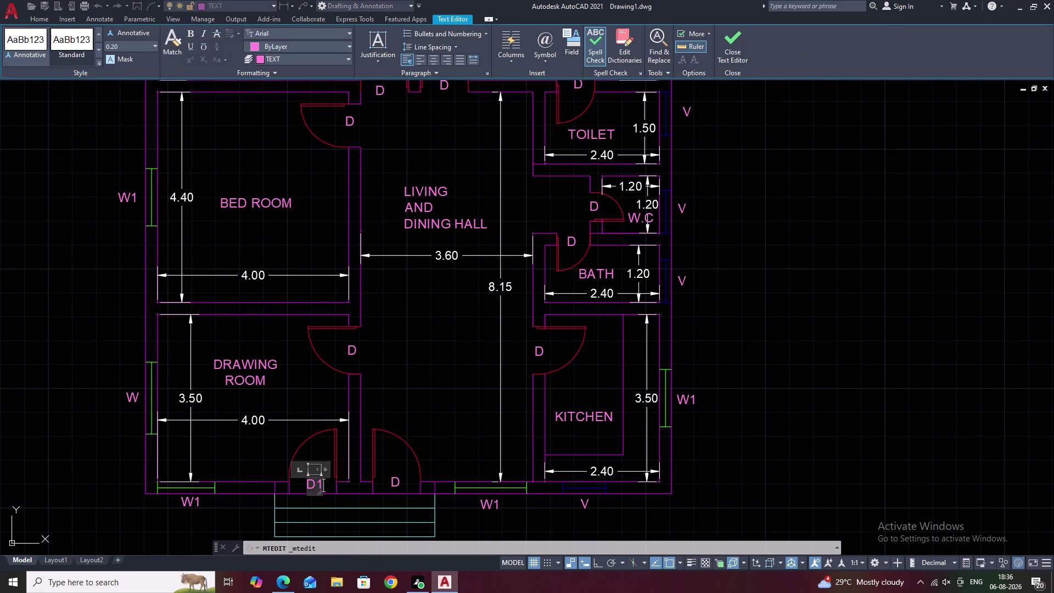
double_click(397, 478)
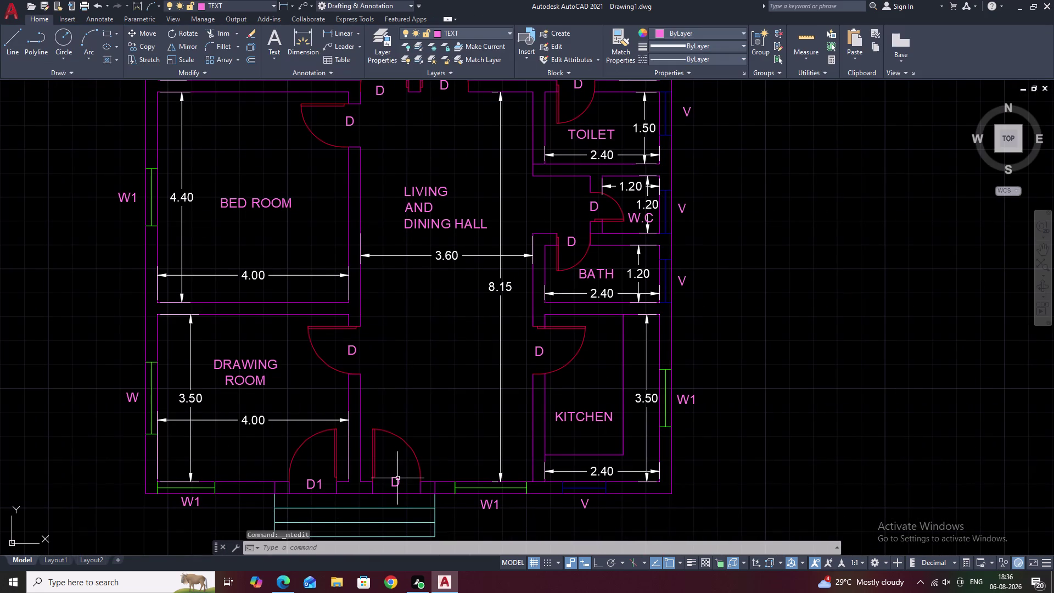
double_click(398, 482)
key(1)
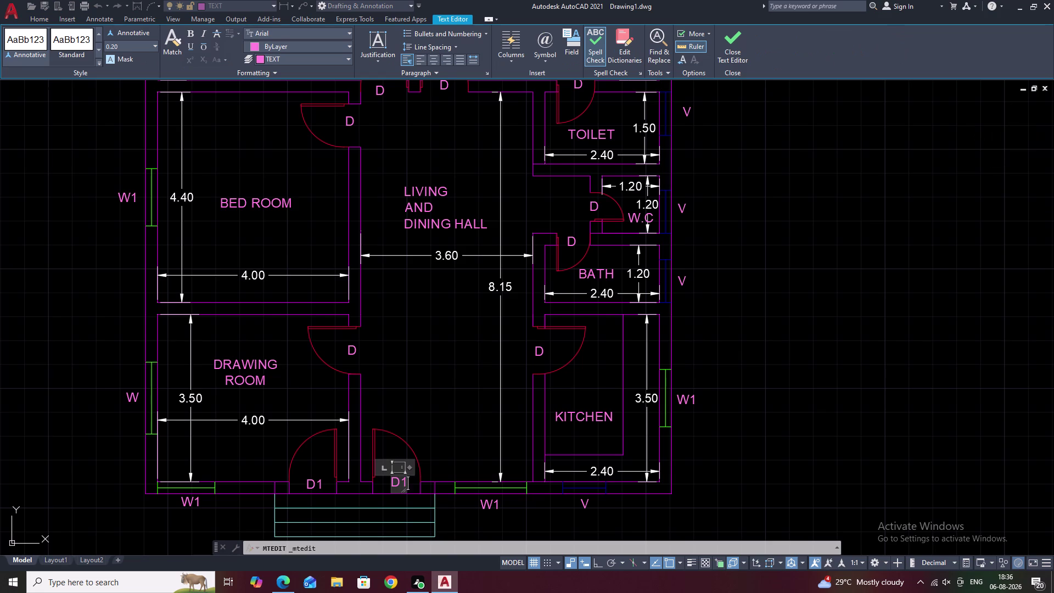
click(437, 446)
Renumber the two upper bedroom door labels to D1.
scroll(down, 3)
middle_drag(438, 426, 441, 471)
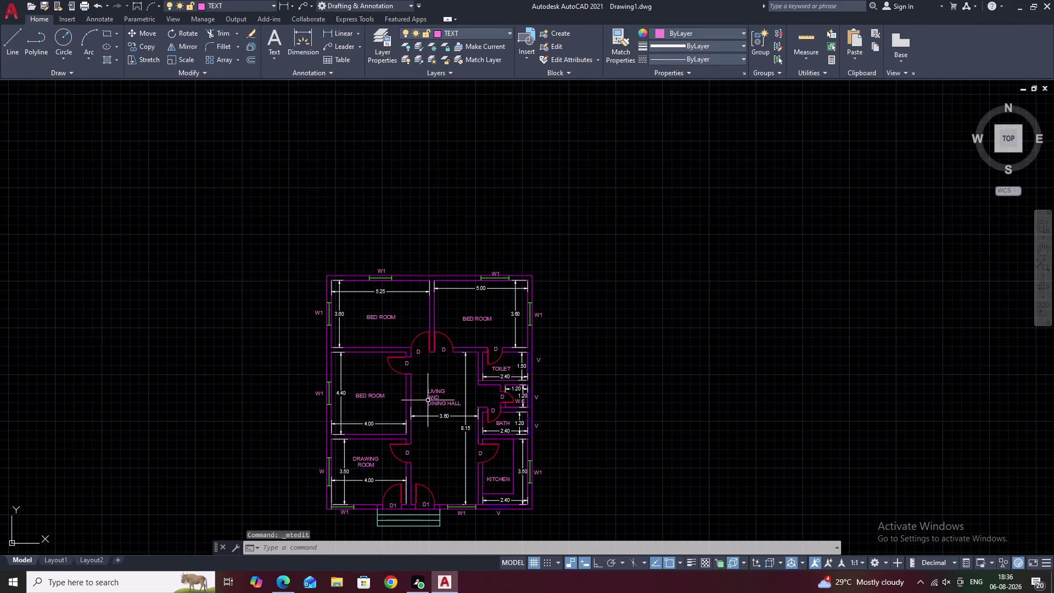
scroll(up, 3)
double_click(409, 311)
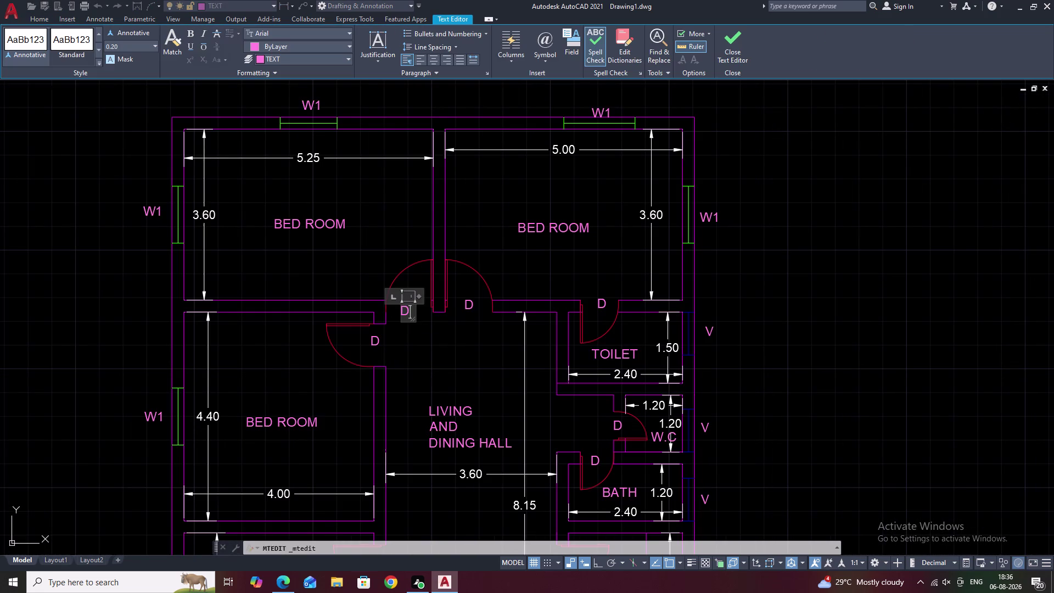
key(1)
key(space)
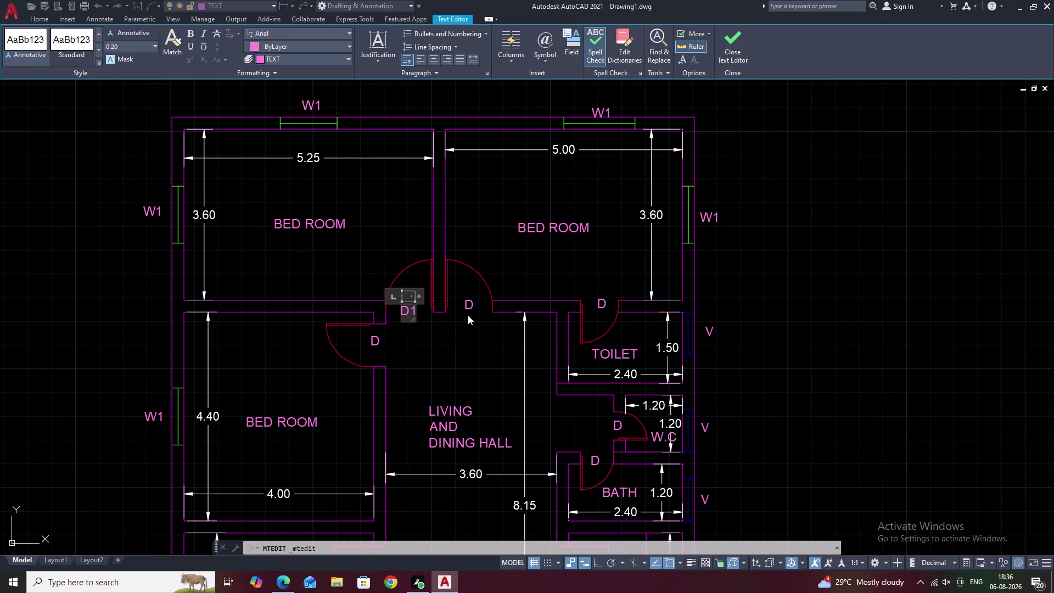
key(Escape)
double_click(469, 308)
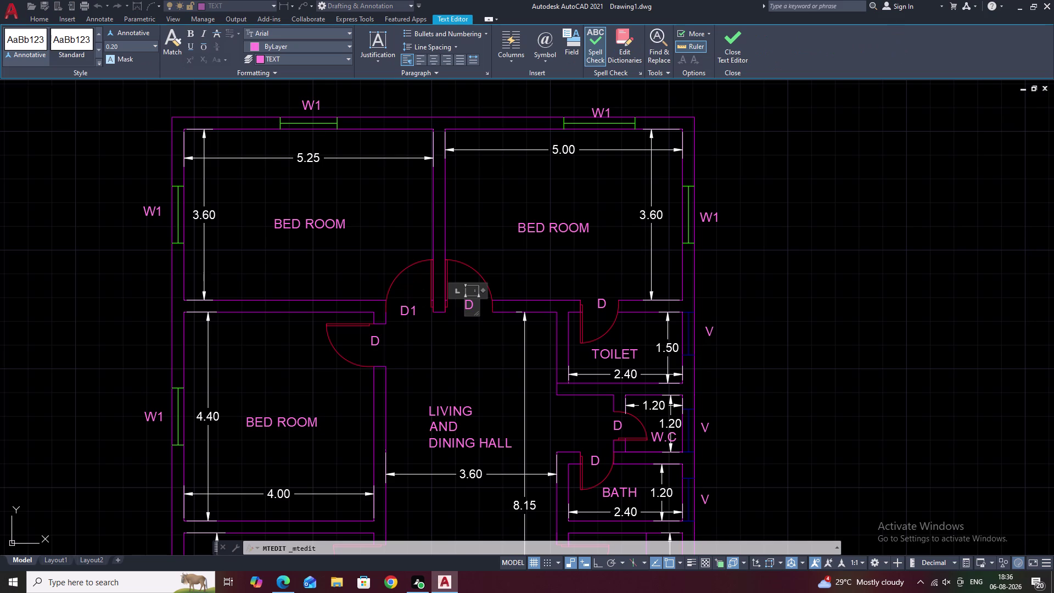
click(476, 308)
key(BackSpace)
key(1)
click(476, 344)
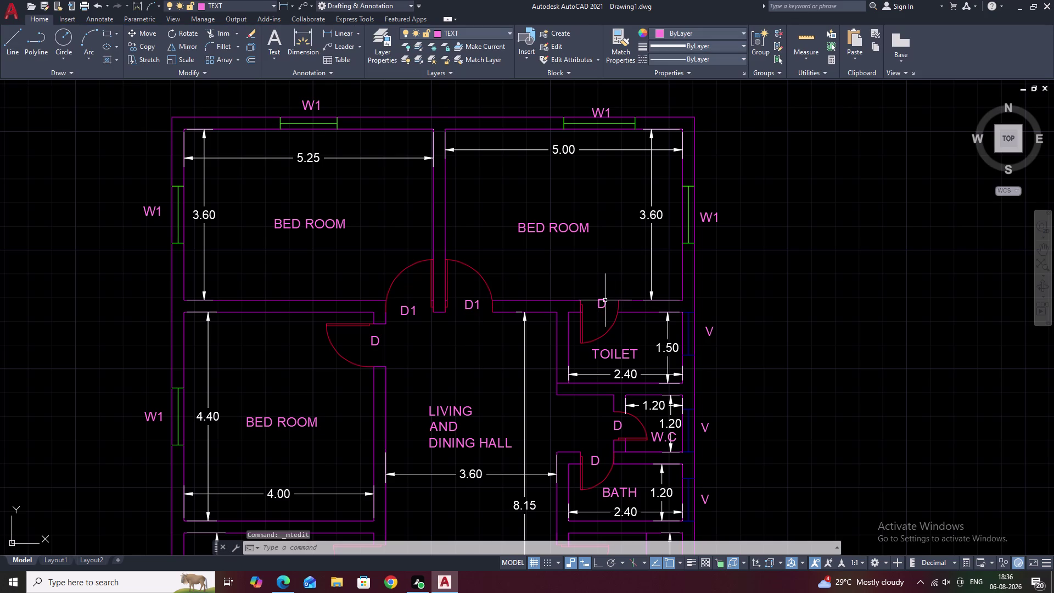
Label the toilet and lower bedroom doors D2, and the bath and W.C doors D3.
double_click(605, 300)
key(2)
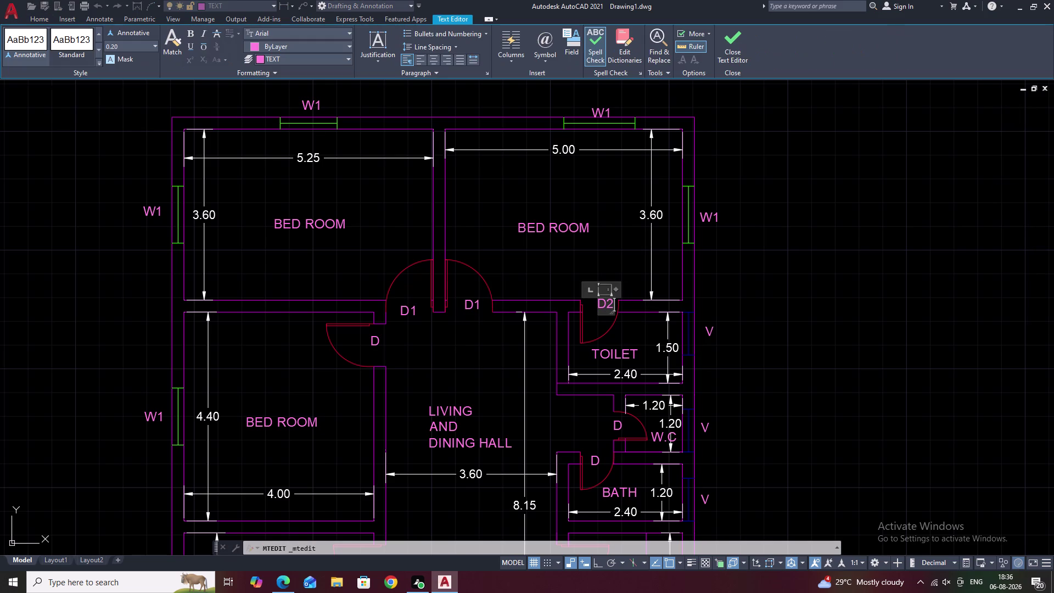
click(579, 423)
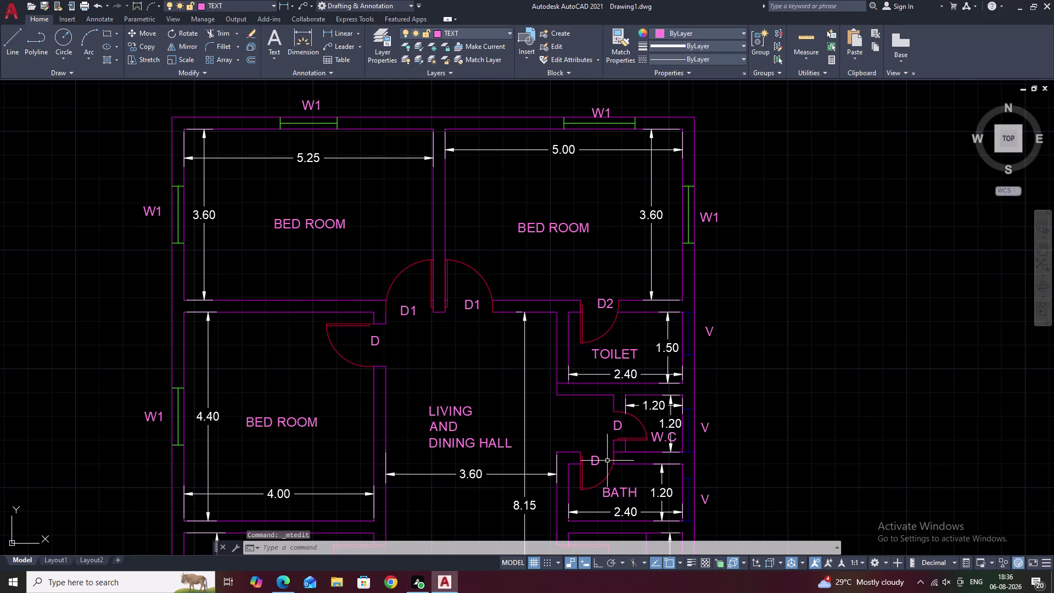
triple_click(601, 462)
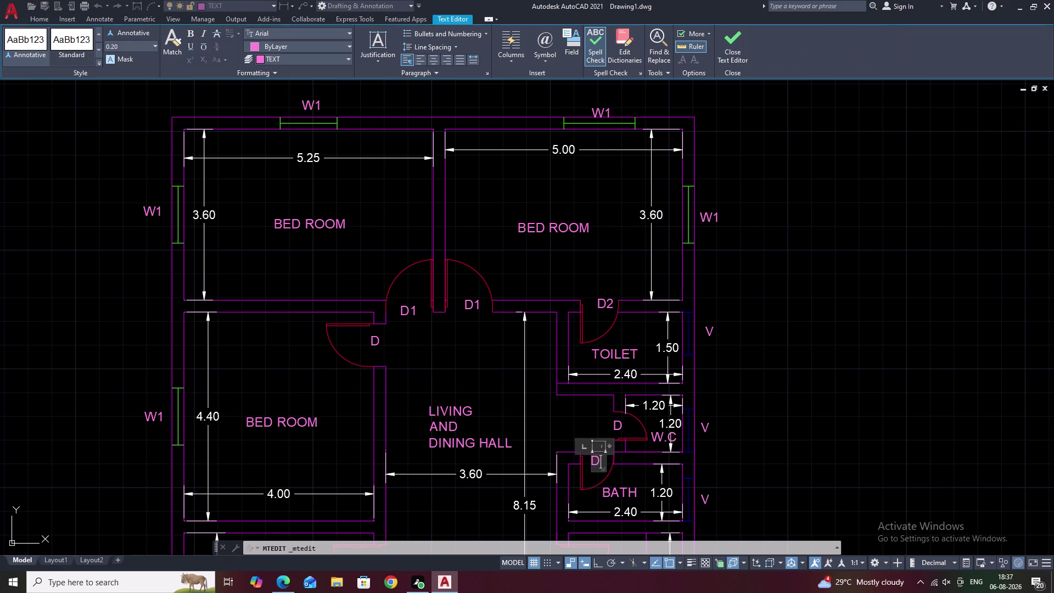
key(3)
click(578, 420)
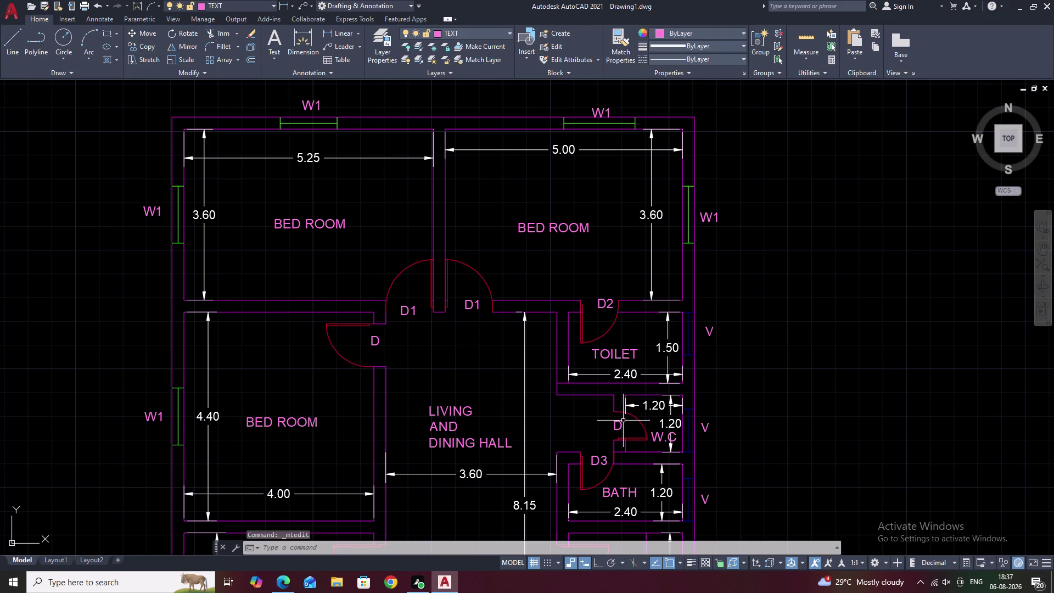
double_click(620, 423)
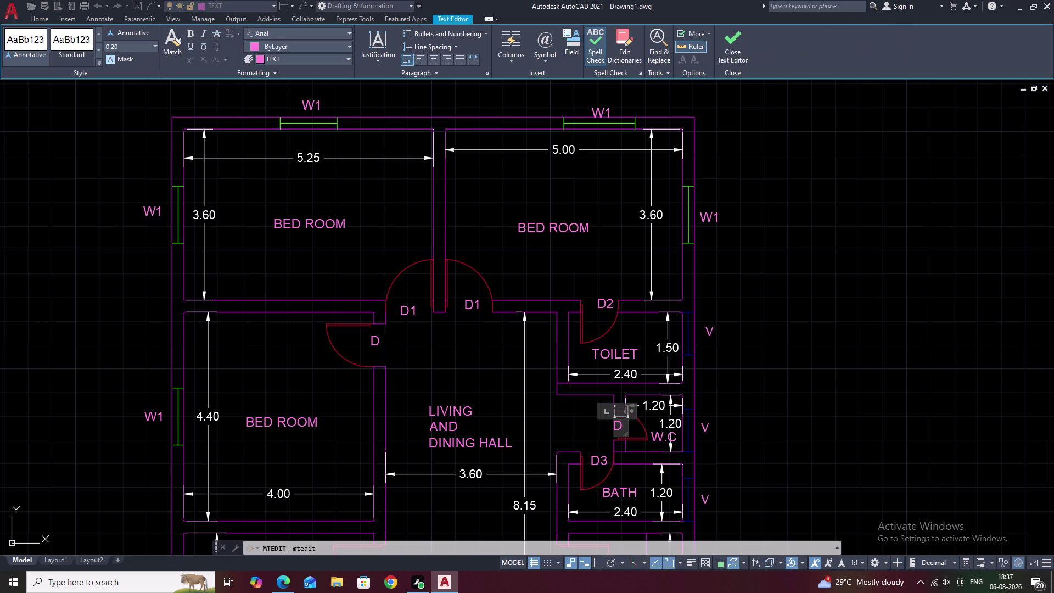
key(3)
click(575, 428)
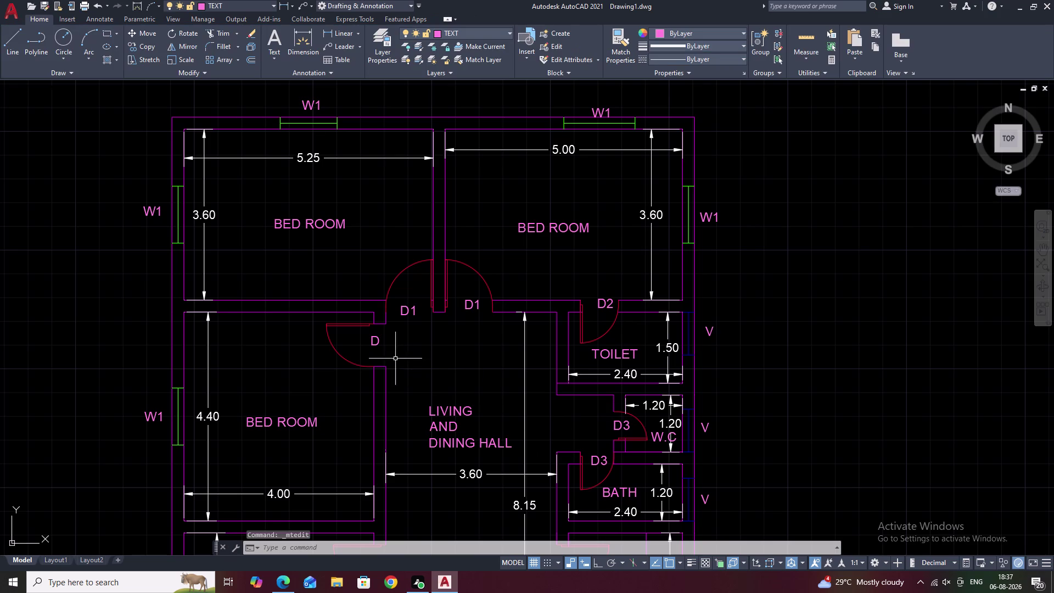
double_click(377, 344)
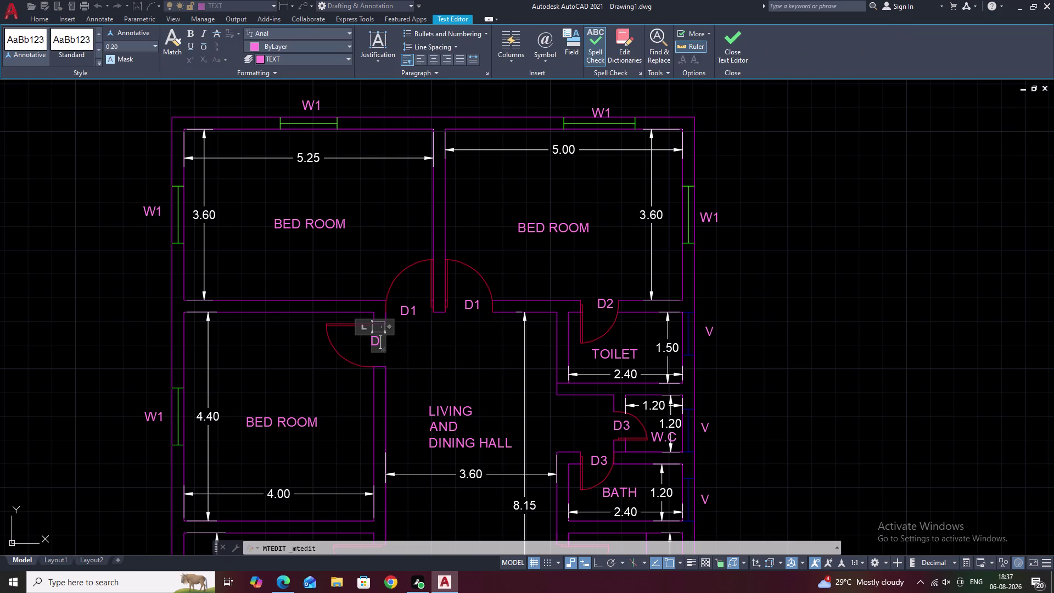
key(2)
click(413, 351)
scroll(down, 3)
Number the kitchen door label D2.
middle_drag(442, 360, 455, 327)
scroll(up, 3)
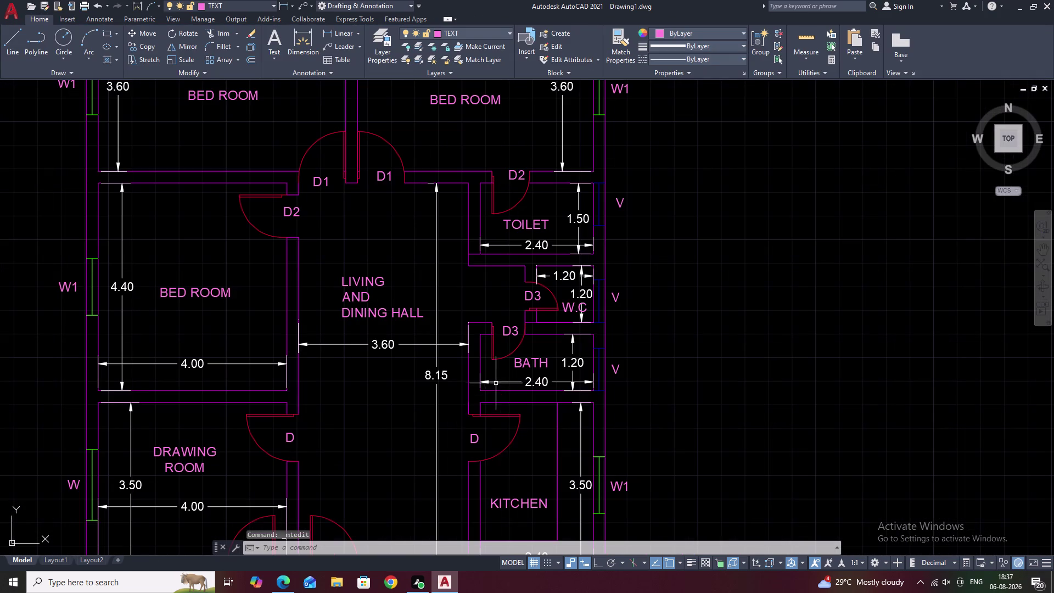
double_click(480, 441)
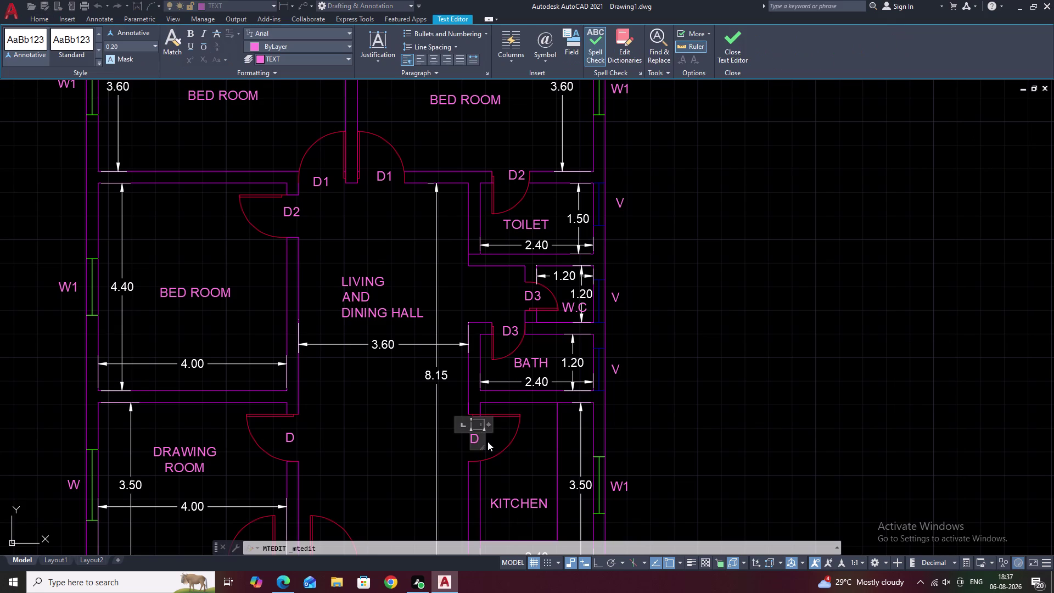
key(2)
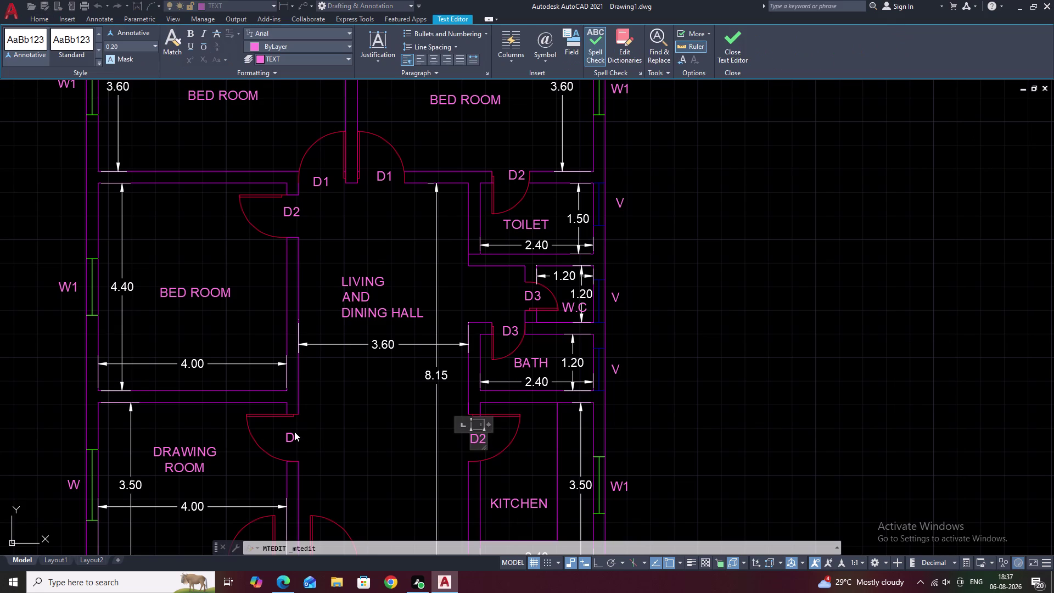
triple_click(292, 436)
click(296, 438)
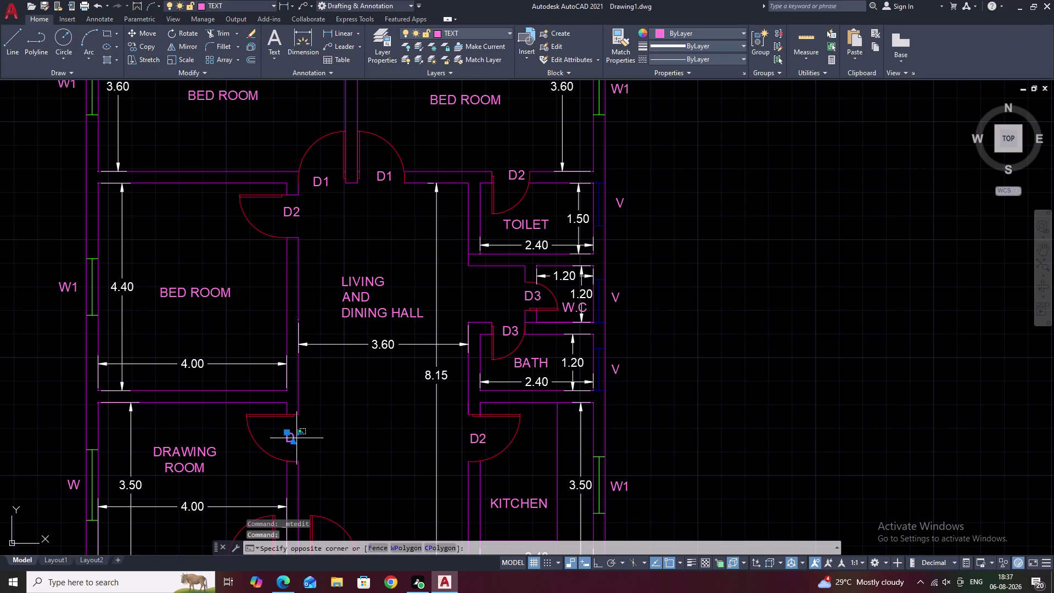
Number the drawing room door label D1 and zoom in on the entrance doors.
double_click(294, 439)
key(1)
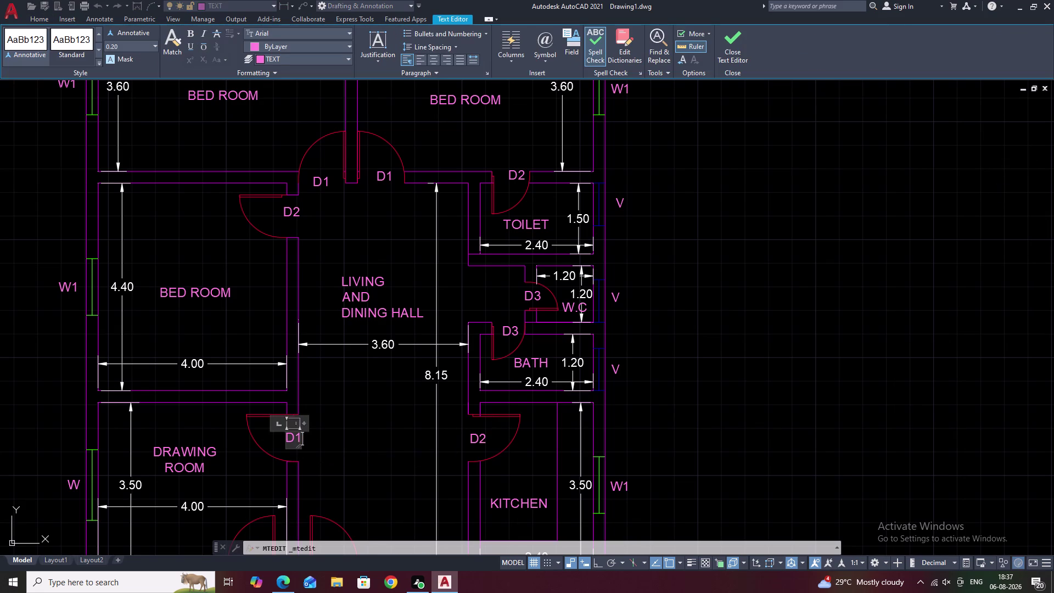
click(354, 443)
scroll(down, 3)
middle_drag(354, 444, 370, 405)
scroll(up, 3)
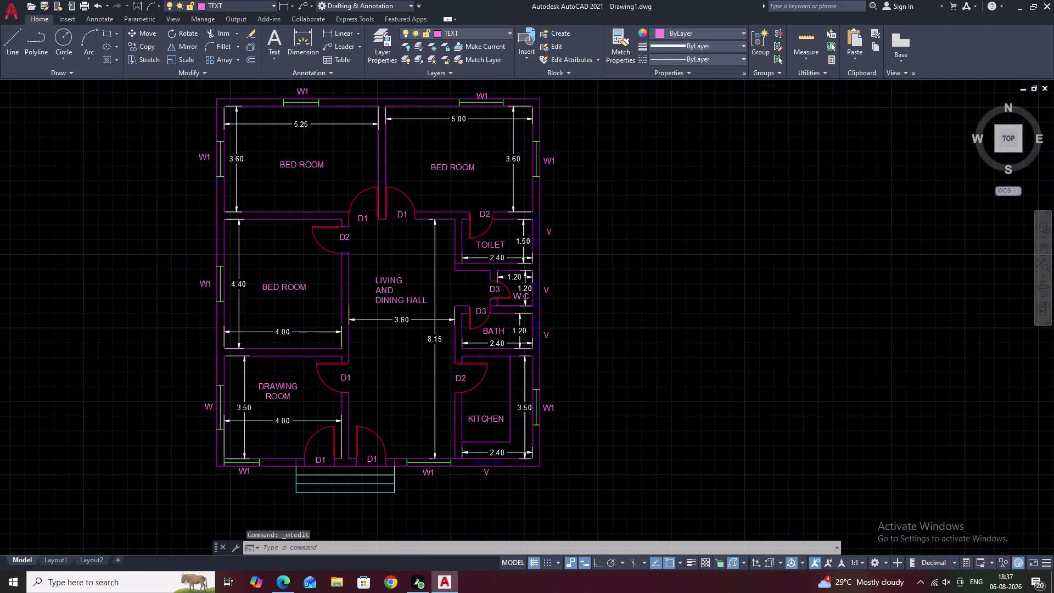
middle_drag(342, 451, 379, 395)
scroll(up, 3)
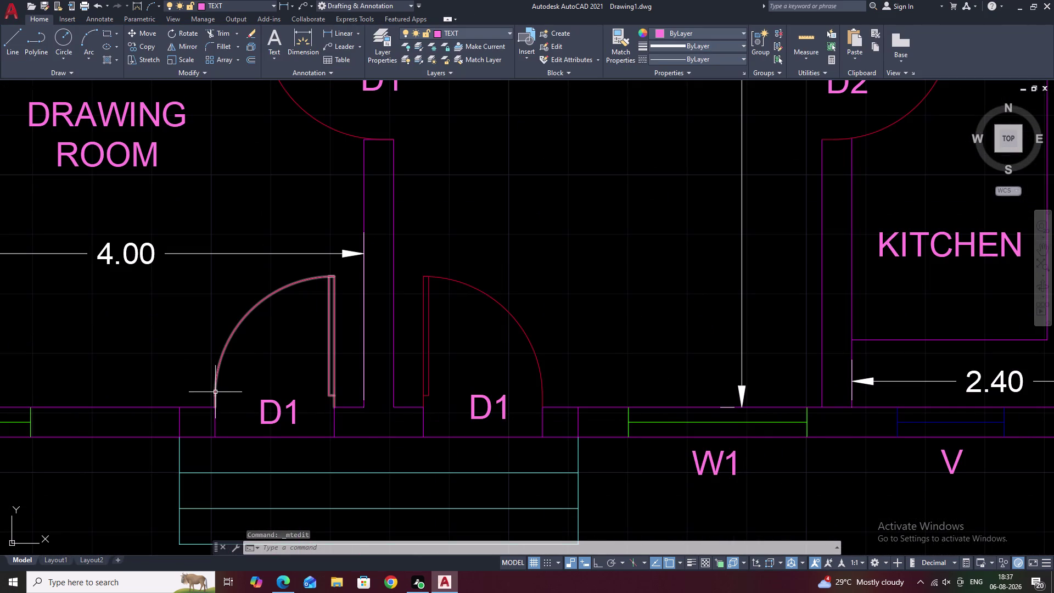
Scale up the left entrance door swing from its hinge point.
click(215, 392)
text(SC)
key(space)
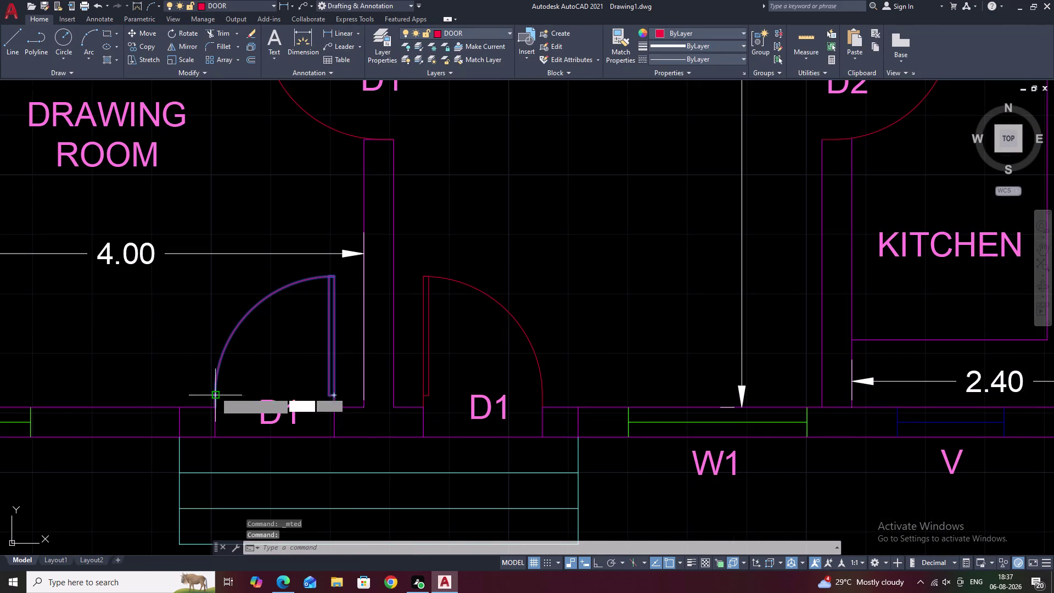
click(335, 403)
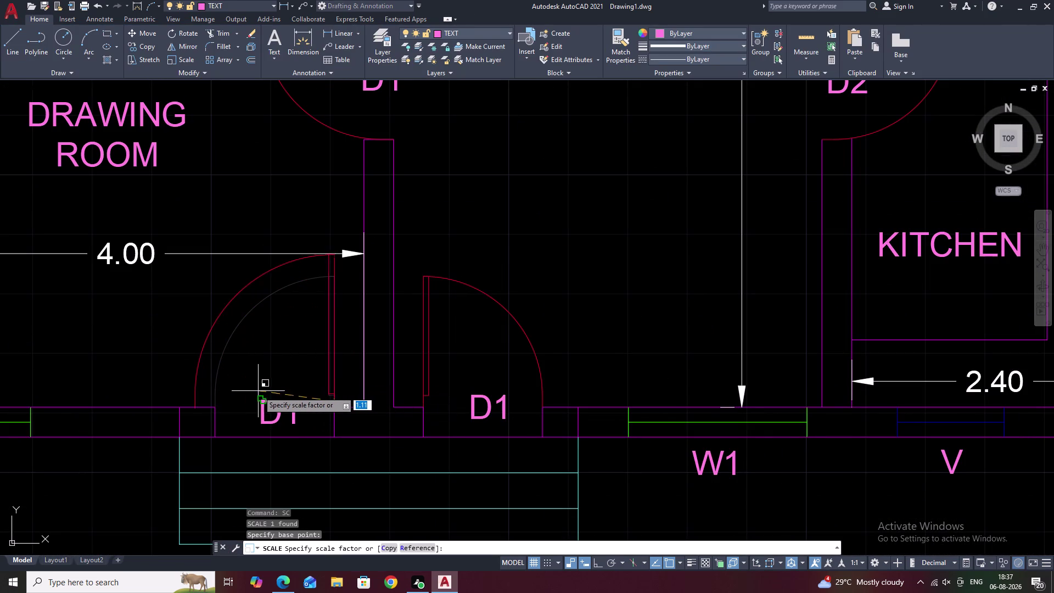
click(253, 391)
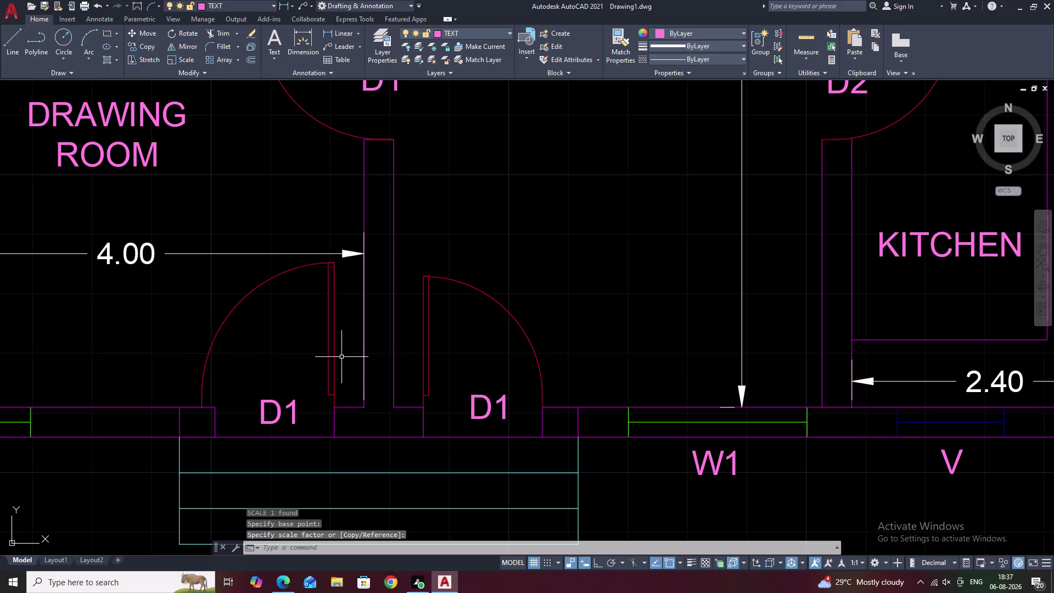
Try stretching the left entrance door twice, cancelling both attempts.
drag(341, 356, 209, 336)
text(S)
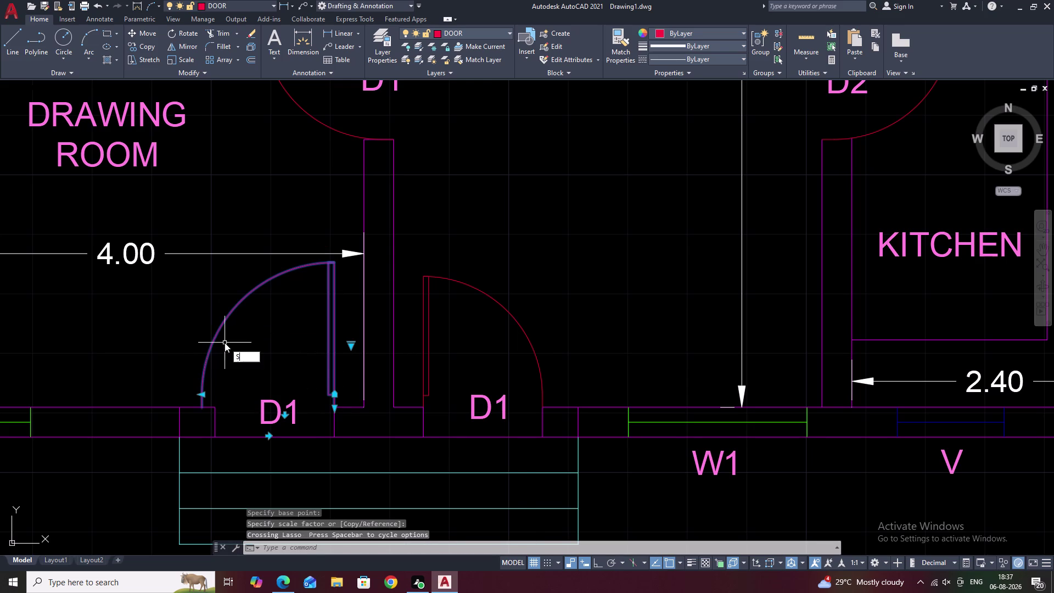
key(space)
click(333, 408)
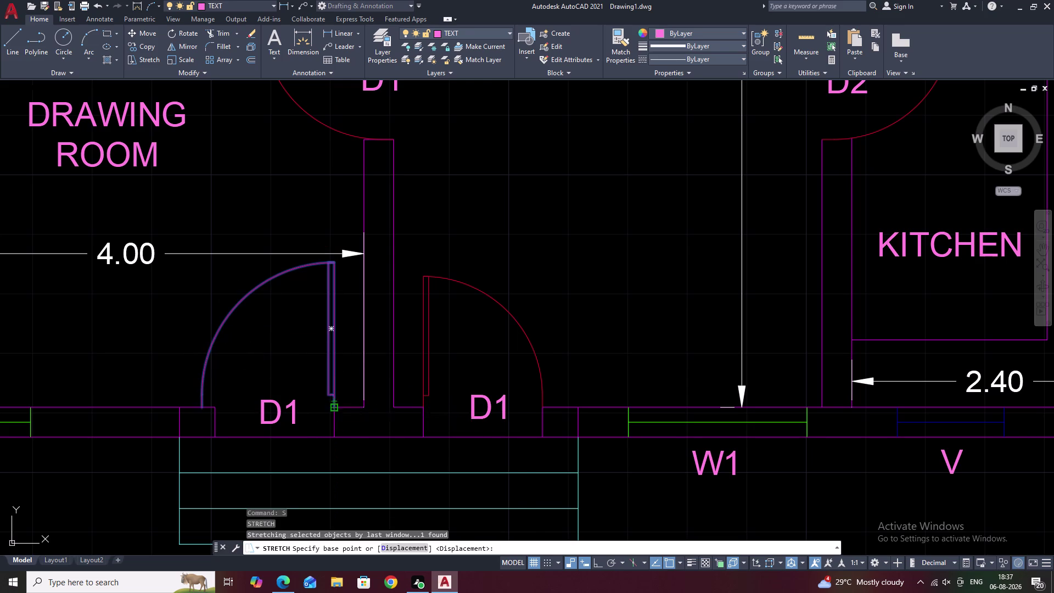
key(Escape)
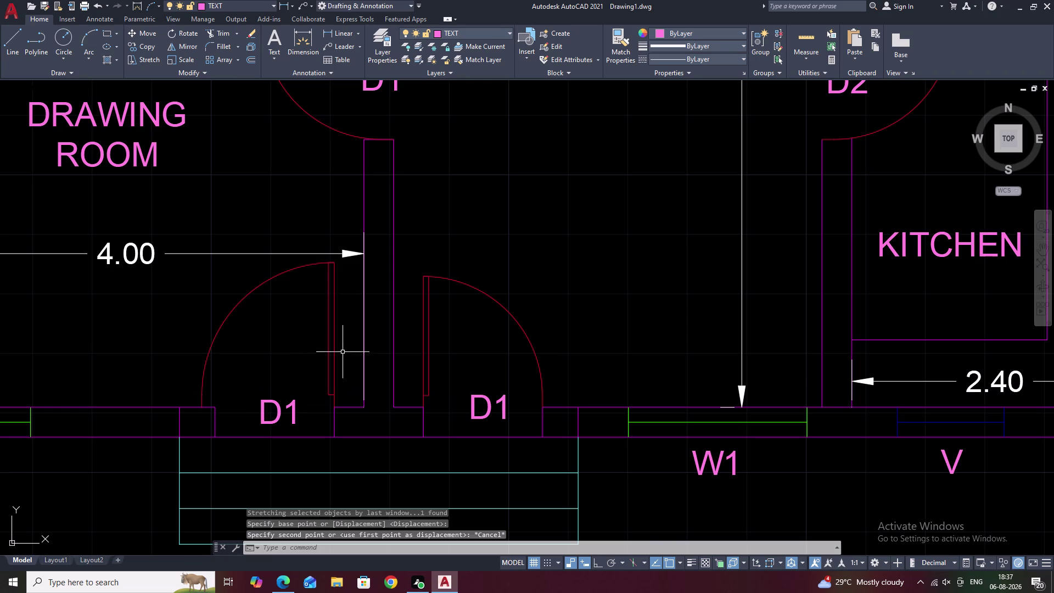
drag(343, 351, 244, 345)
text(S)
key(space)
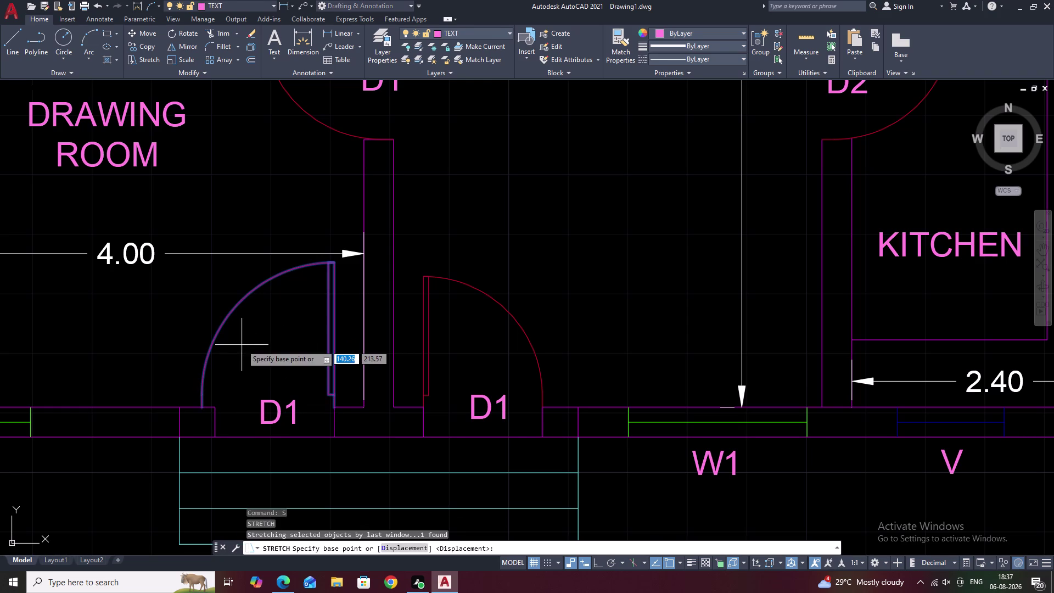
click(334, 408)
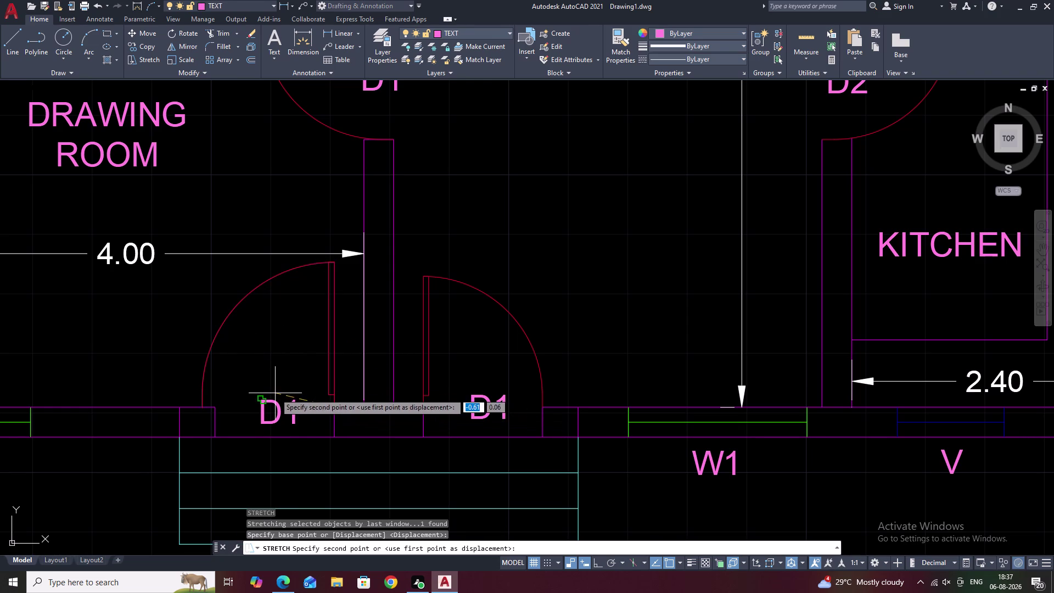
key(Escape)
key(Escape)
Rescale the left entrance door from its hinge so the swing fills the doorway.
drag(346, 345, 206, 319)
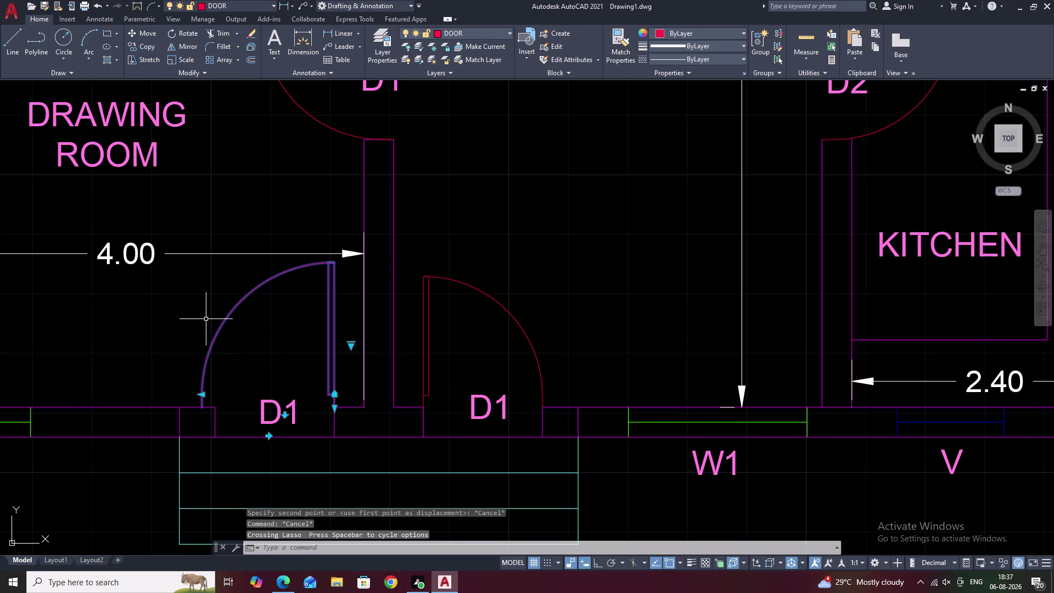
text(SC)
key(space)
click(336, 407)
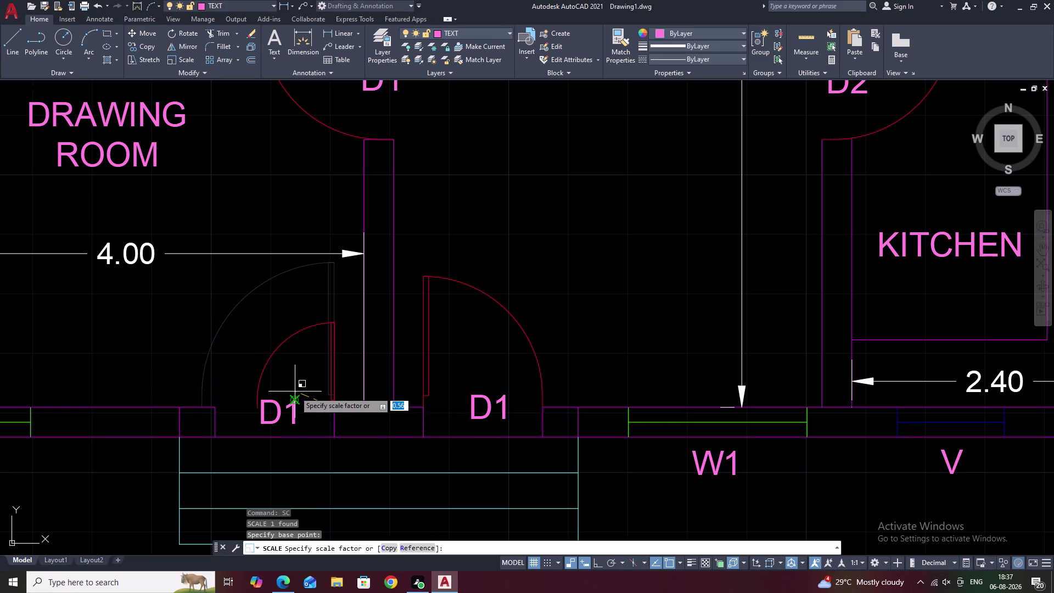
click(260, 382)
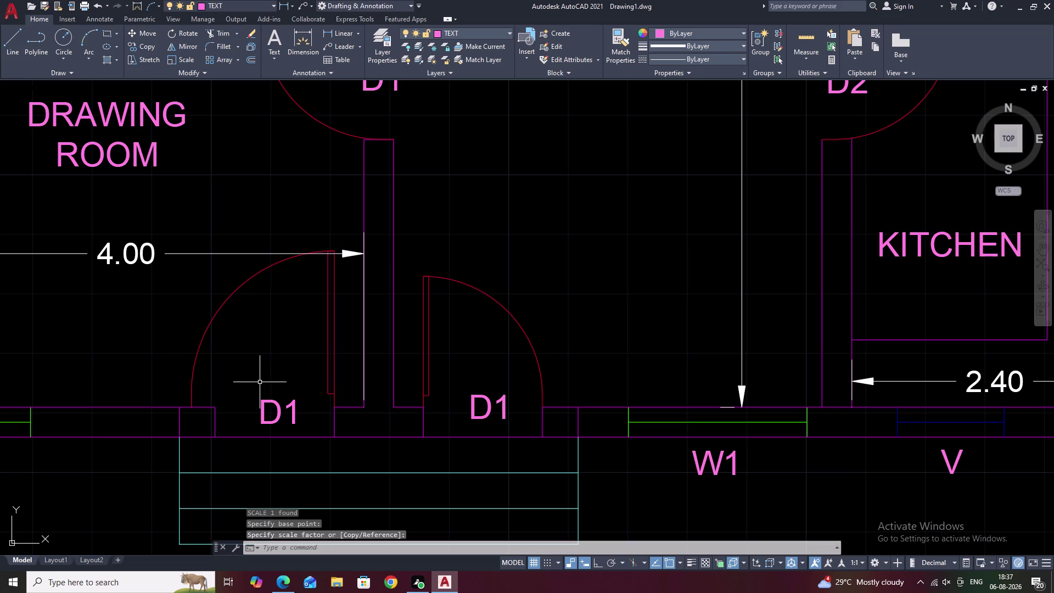
key(Escape)
scroll(up, 3)
Move the short wall edge at the left doorway to the door swing's end.
middle_drag(212, 409, 311, 348)
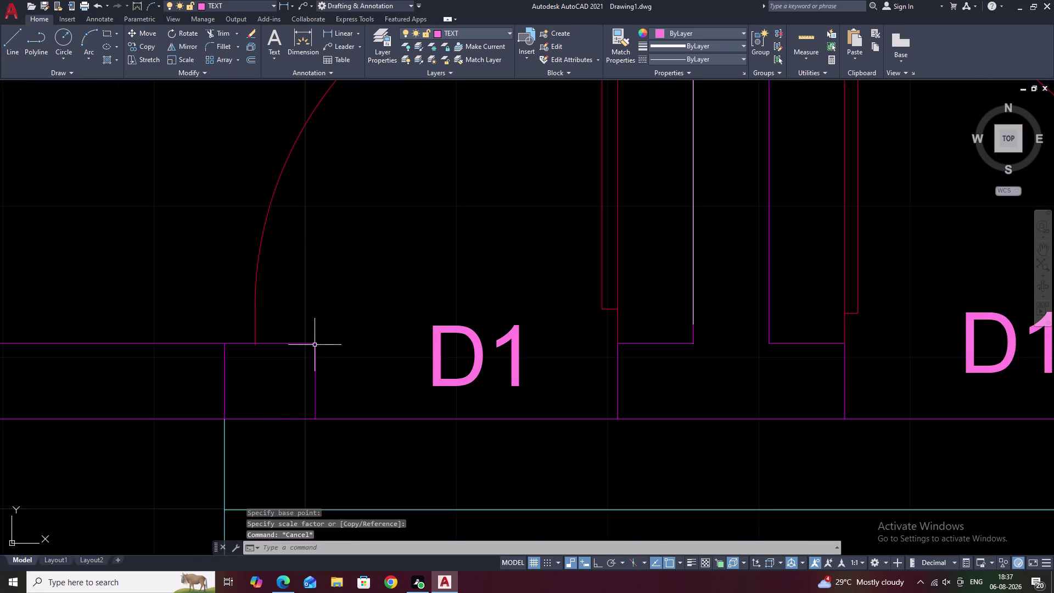
double_click(316, 372)
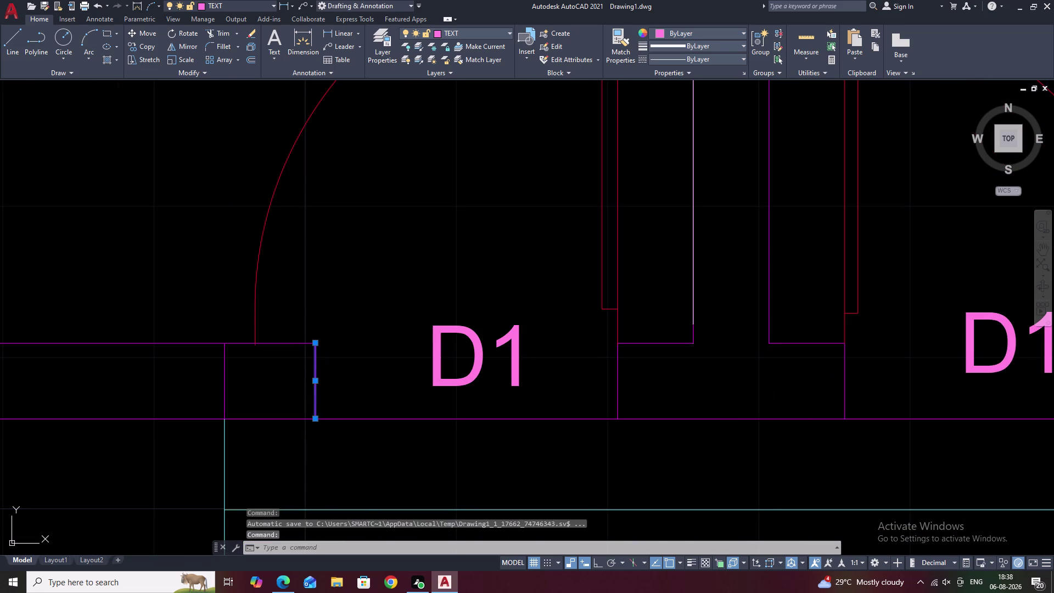
text(M)
key(space)
double_click(313, 381)
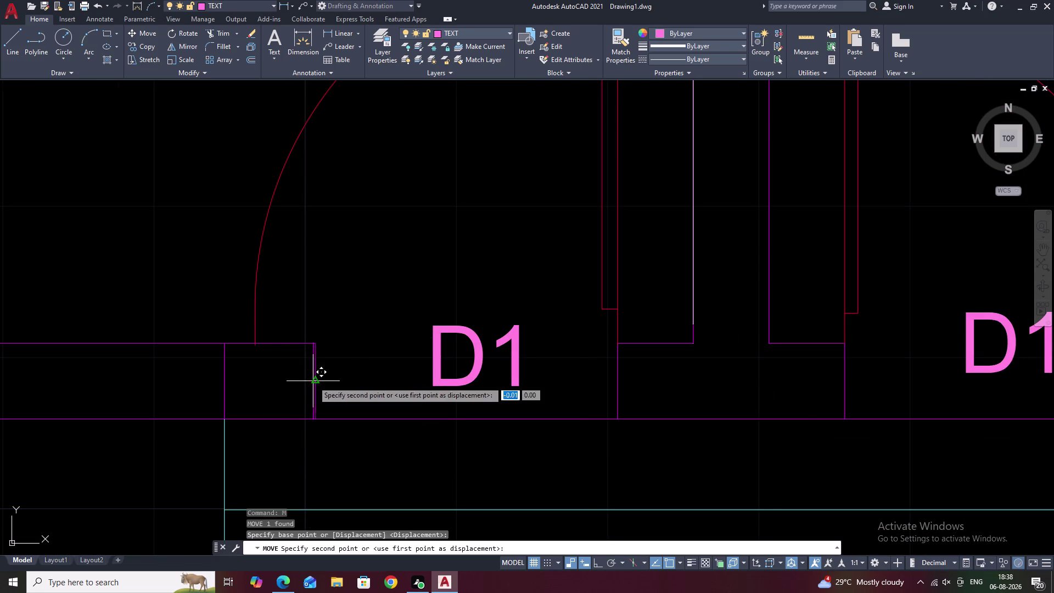
click(255, 387)
key(Escape)
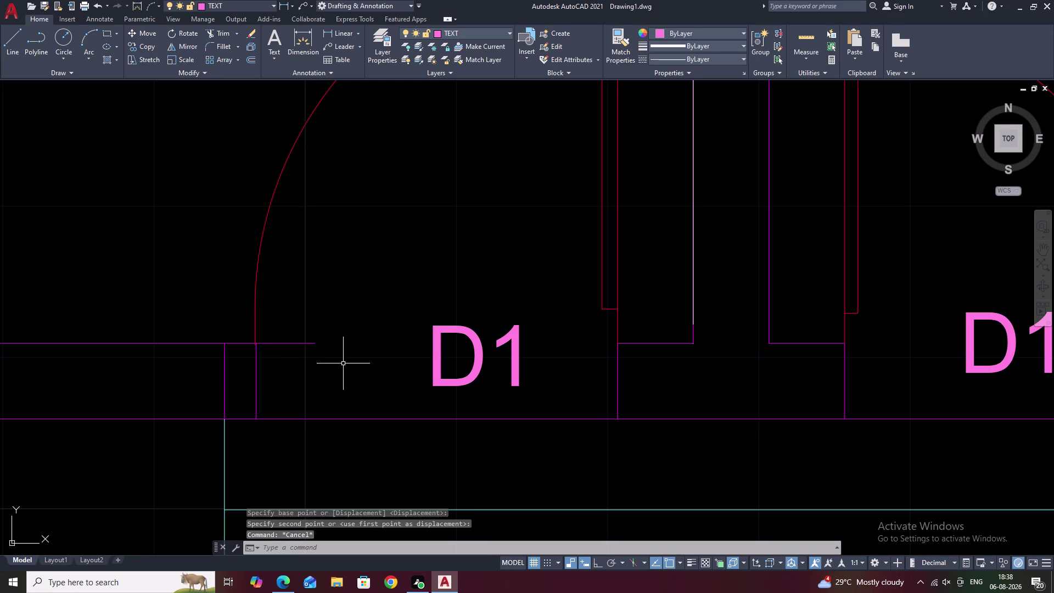
Trim away the leftover wall segment beside the left doorway.
text(TR)
key(space)
drag(310, 308, 306, 319)
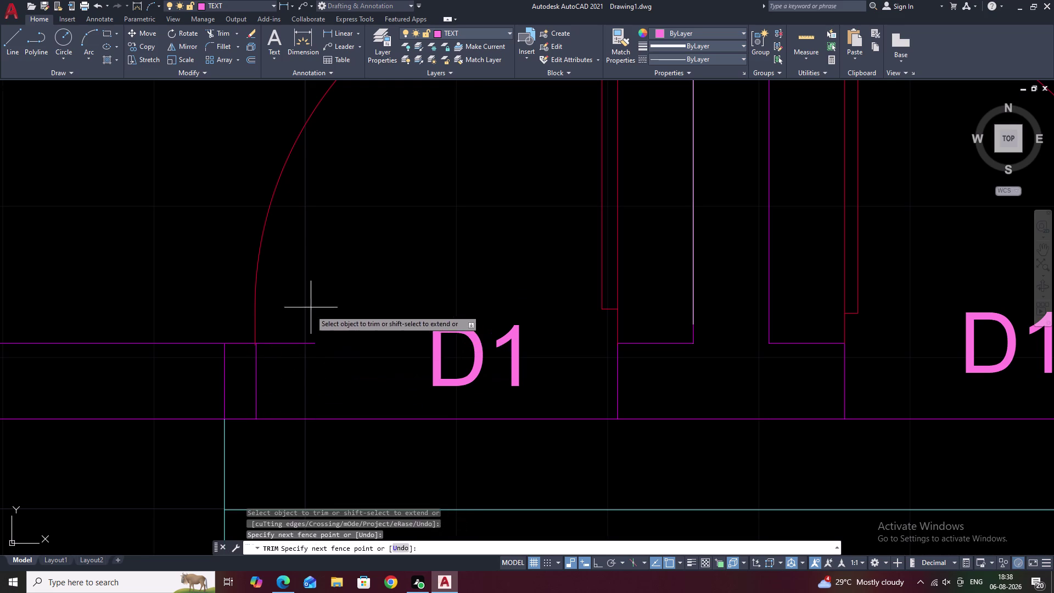
drag(306, 319, 300, 357)
scroll(down, 3)
key(Escape)
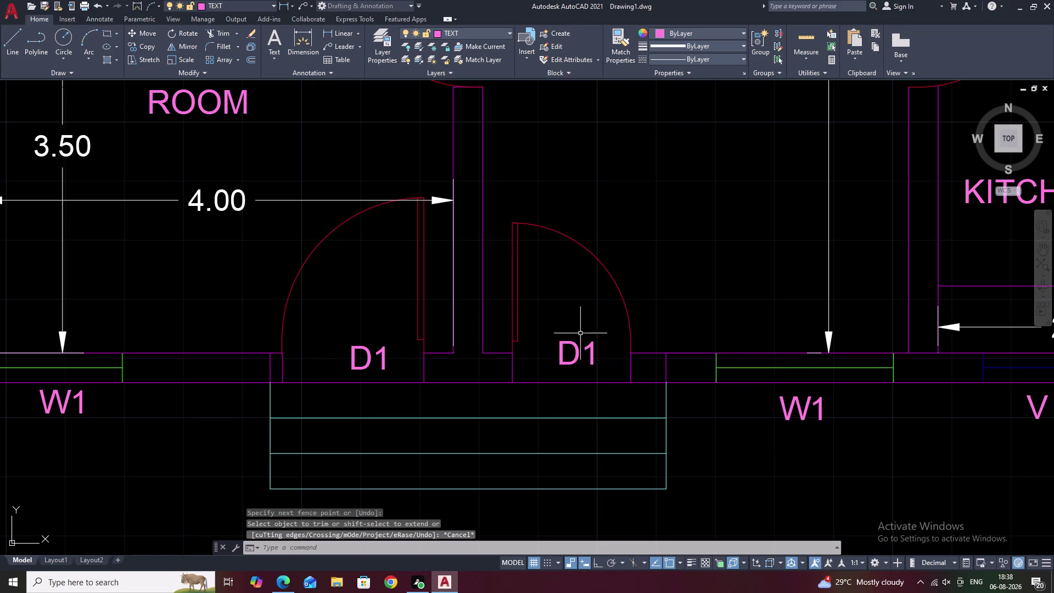
Attempt to mirror the enlarged left door with ortho on, then cancel.
click(424, 272)
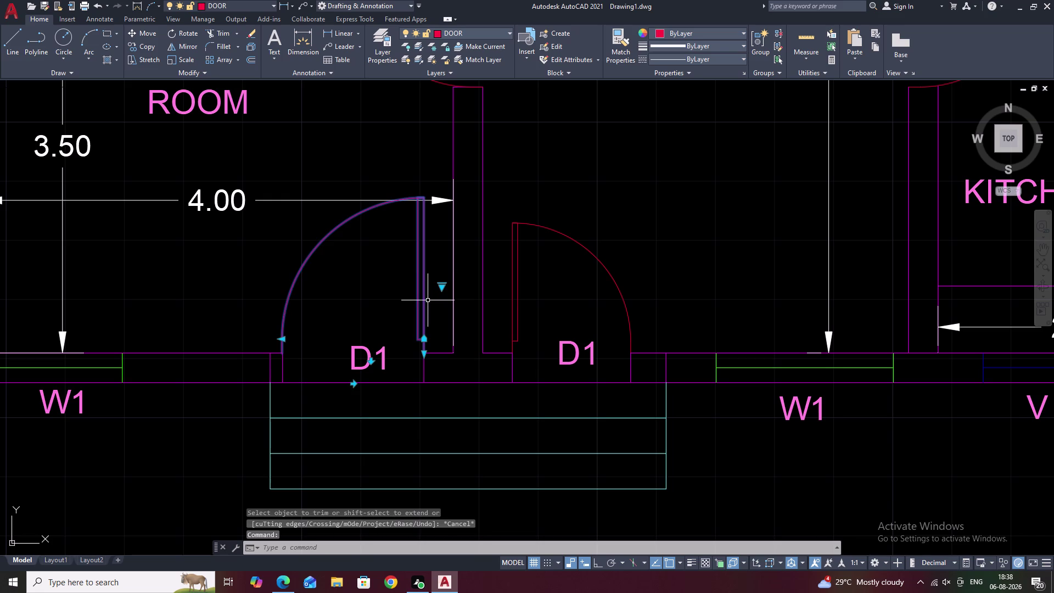
text(MI)
key(space)
click(468, 360)
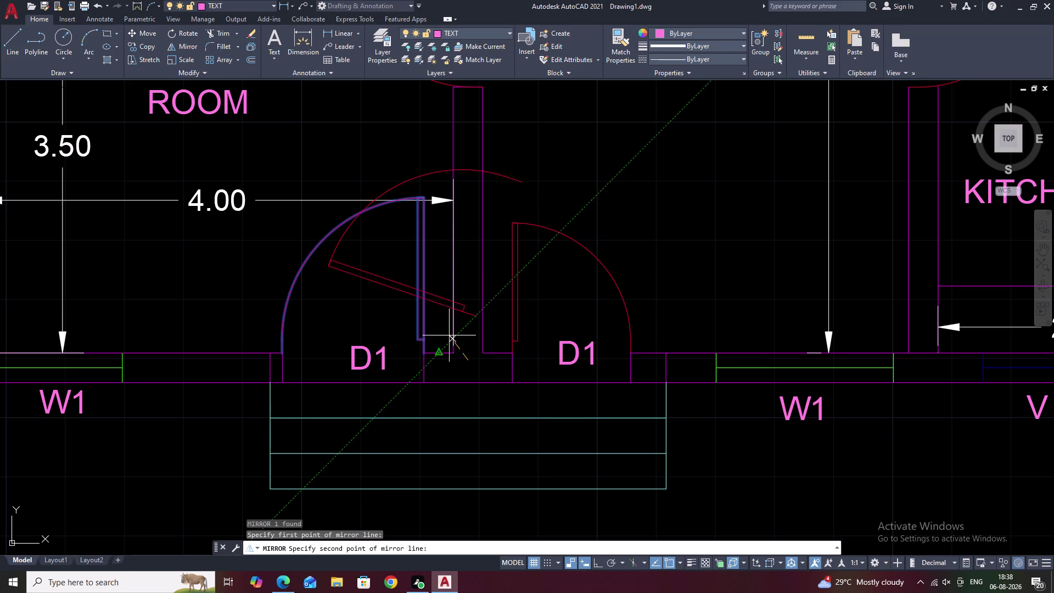
key(F8)
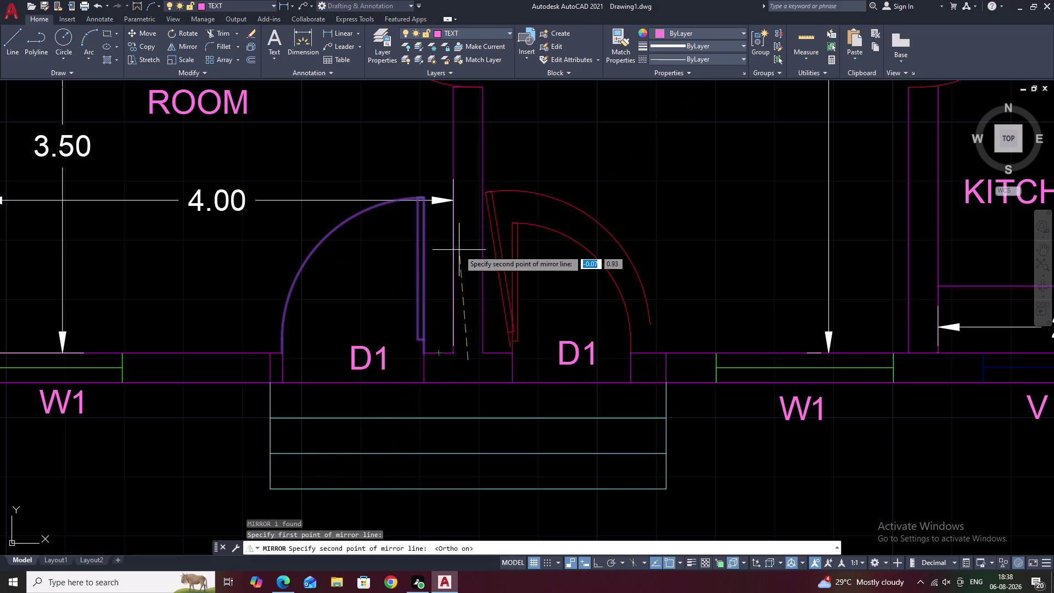
click(459, 250)
key(Escape)
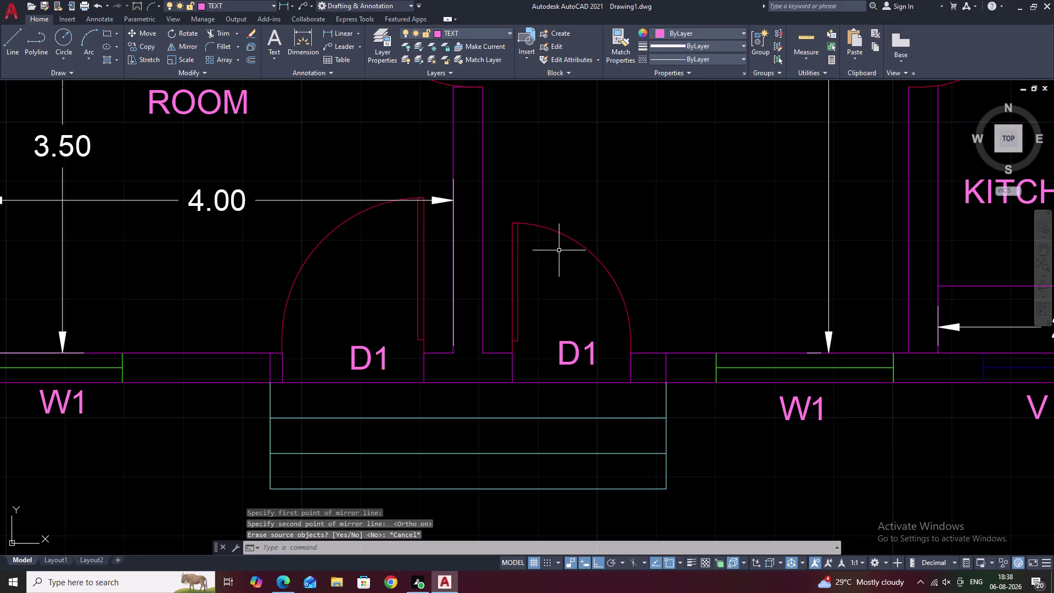
Mirror the left door while deleting the original, then undo it.
click(433, 254)
drag(433, 254, 316, 218)
click(315, 218)
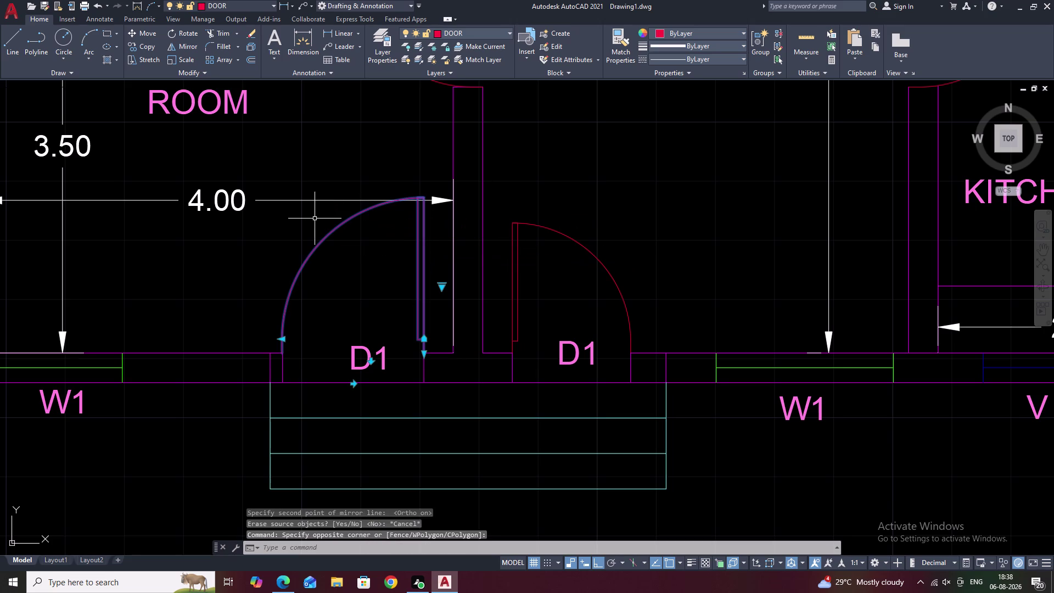
text(MI)
key(space)
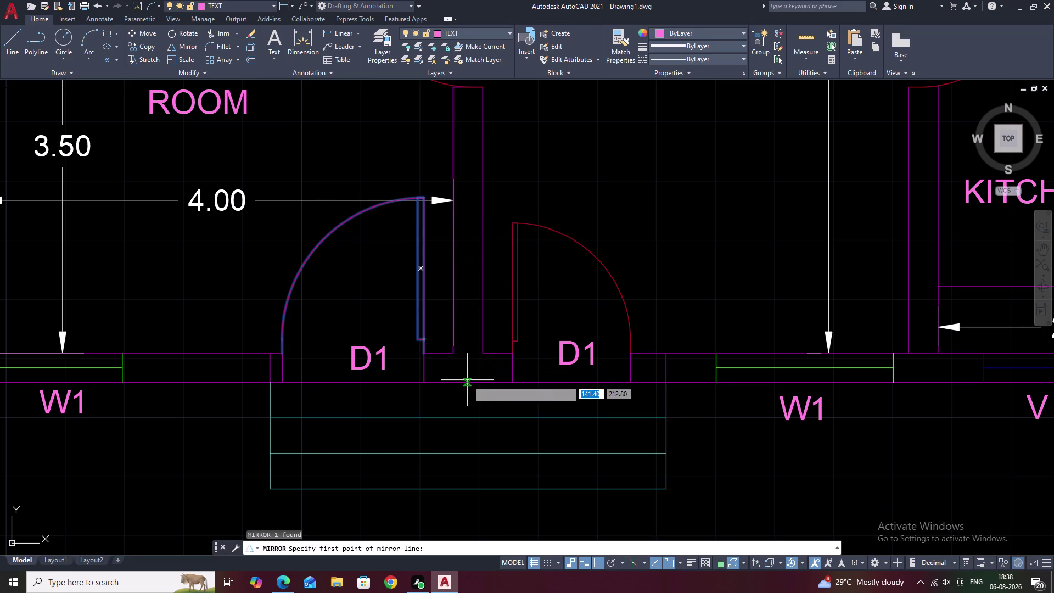
click(468, 383)
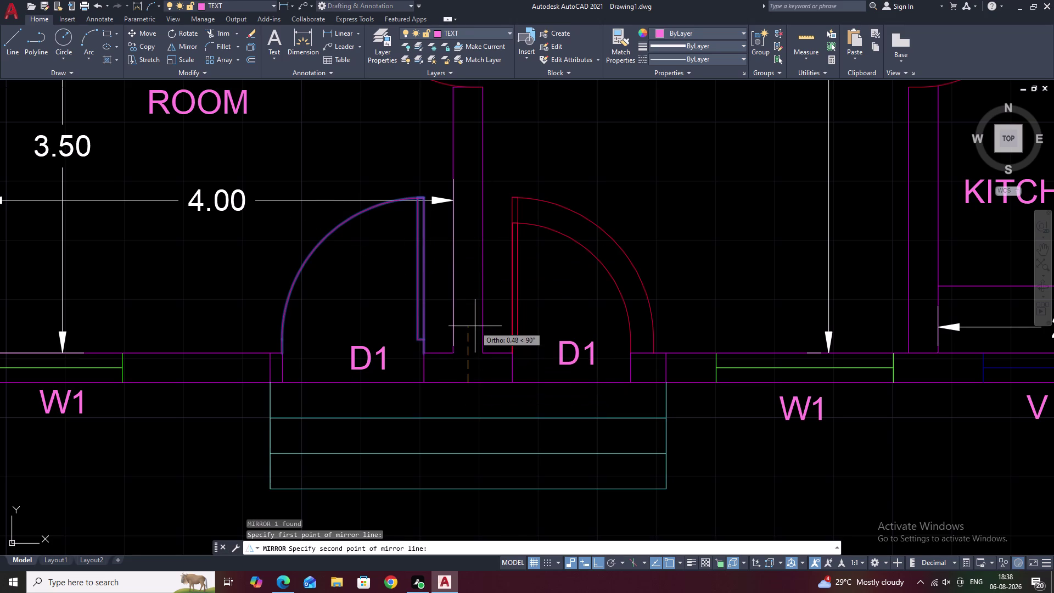
click(475, 326)
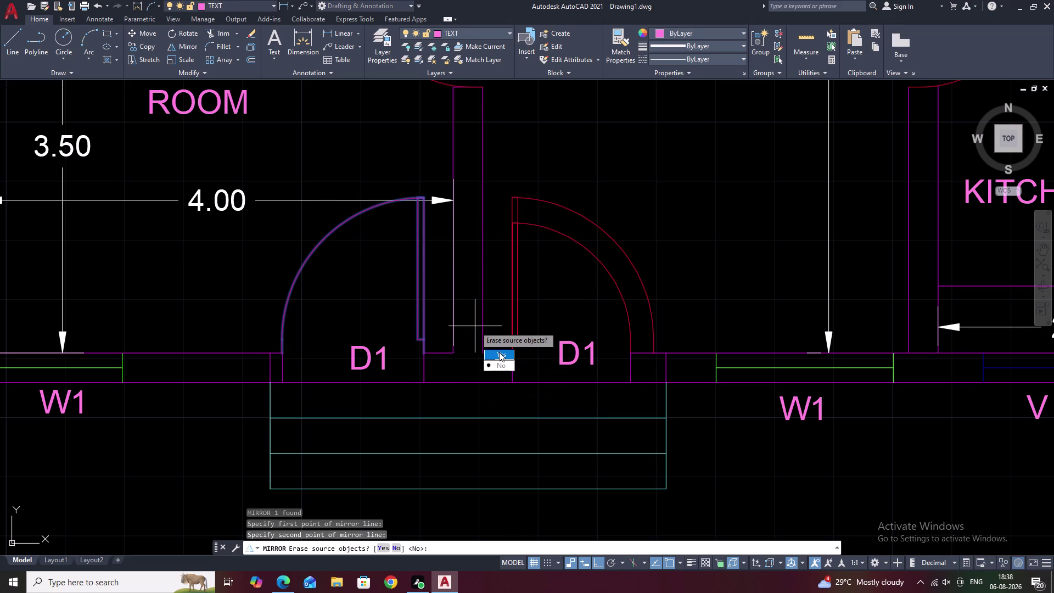
drag(499, 354, 475, 327)
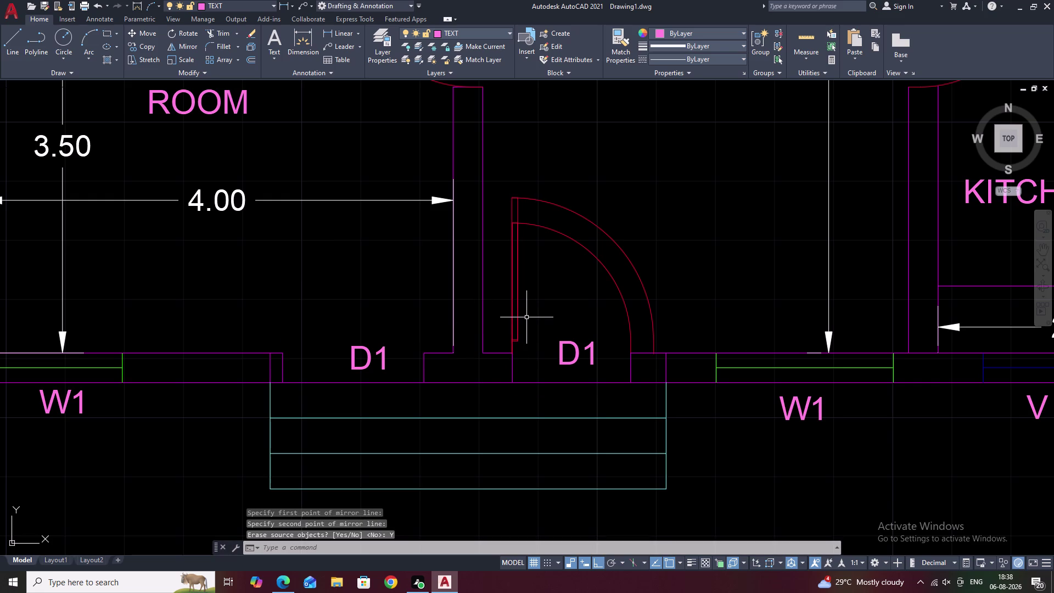
key(ctrl+z)
Mirror the left door to the right, keeping the original, and erase the old right door.
drag(431, 280, 420, 274)
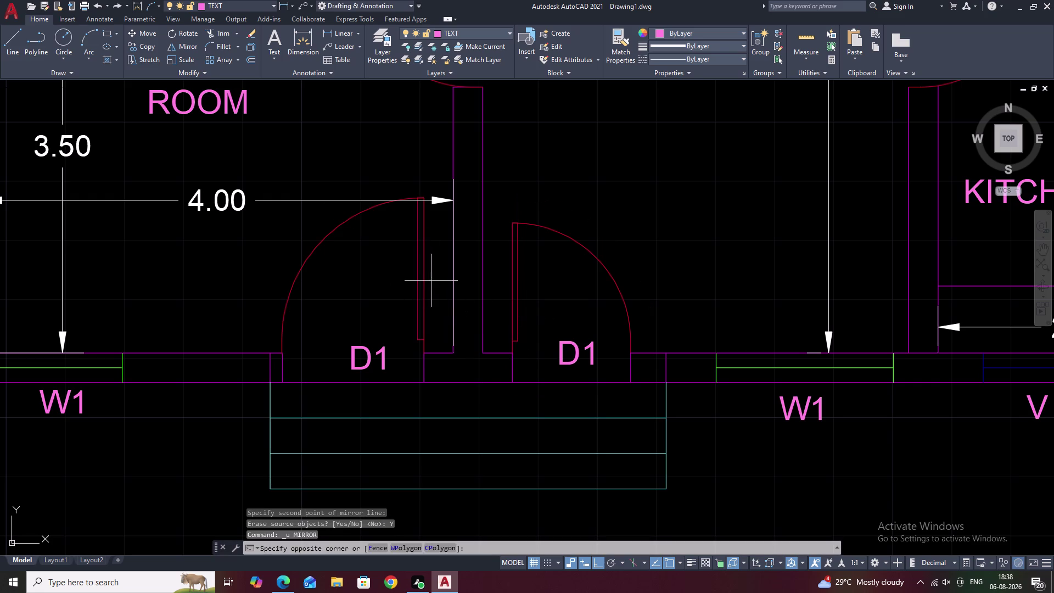
drag(419, 274, 308, 226)
click(302, 225)
text(MI)
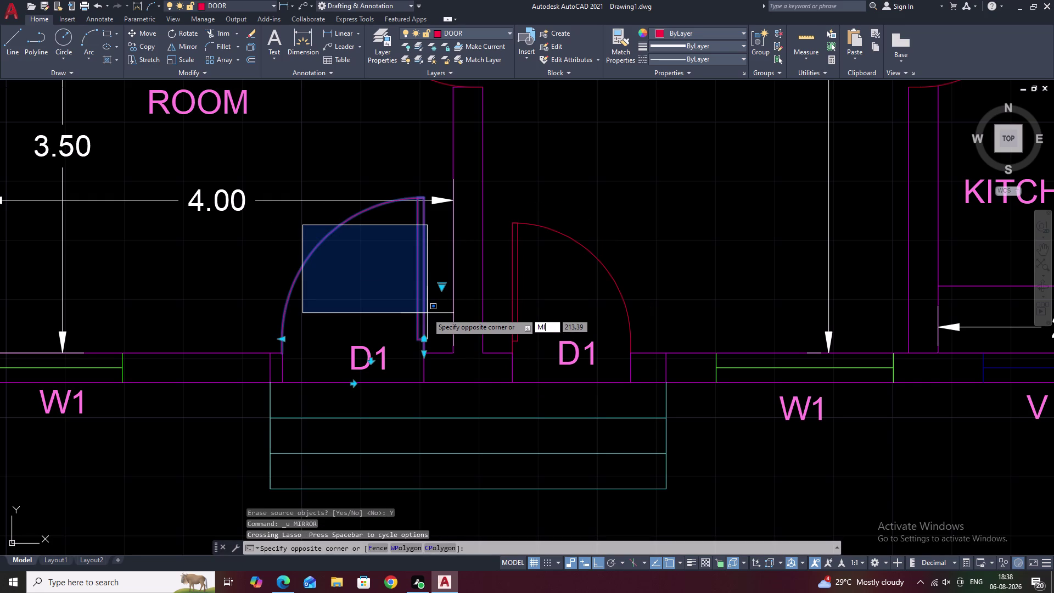
key(space)
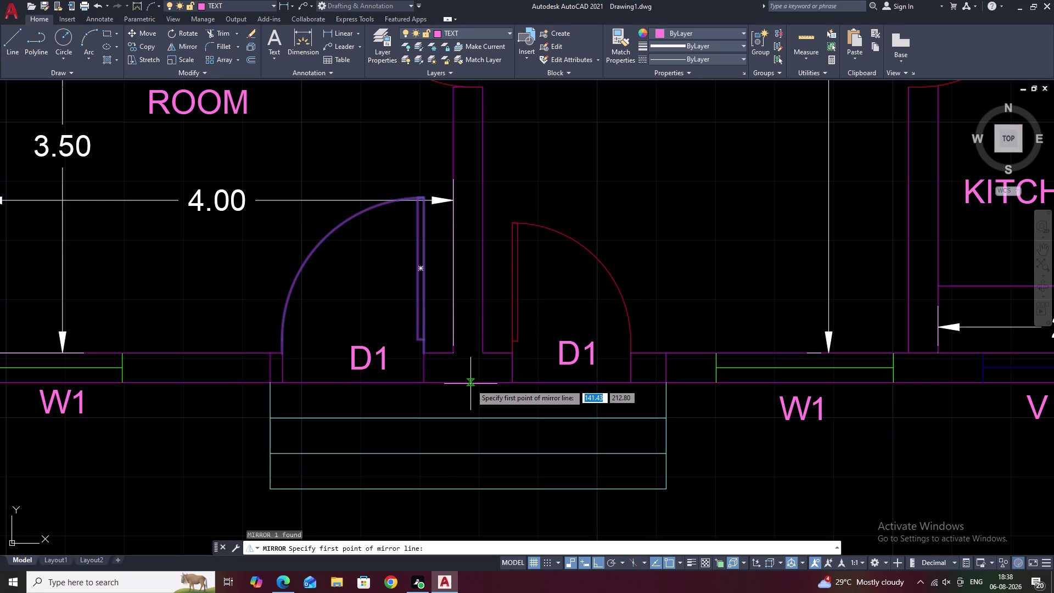
click(470, 384)
click(472, 339)
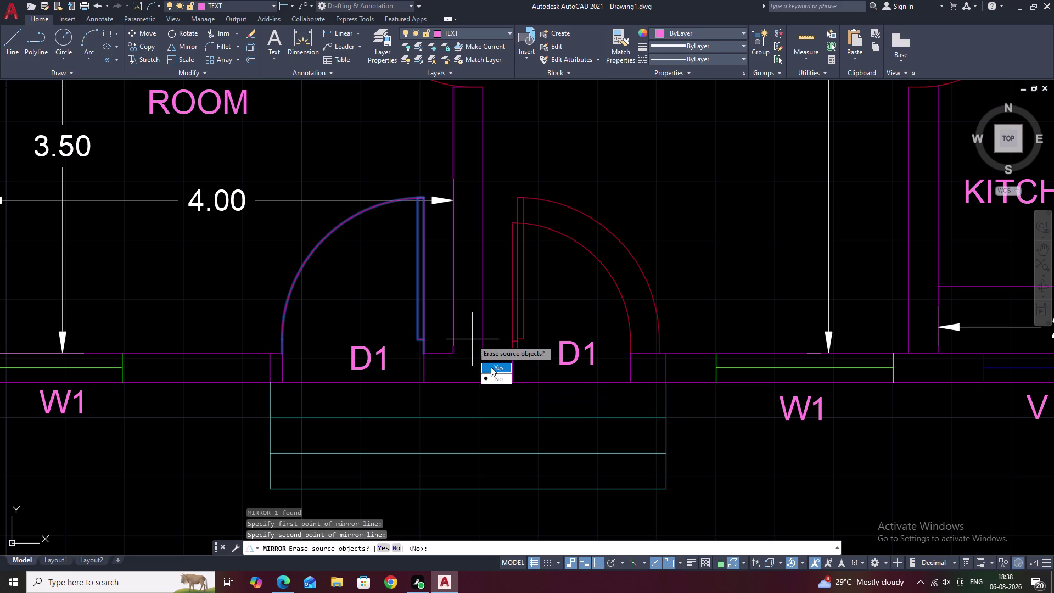
drag(496, 376, 472, 339)
click(584, 247)
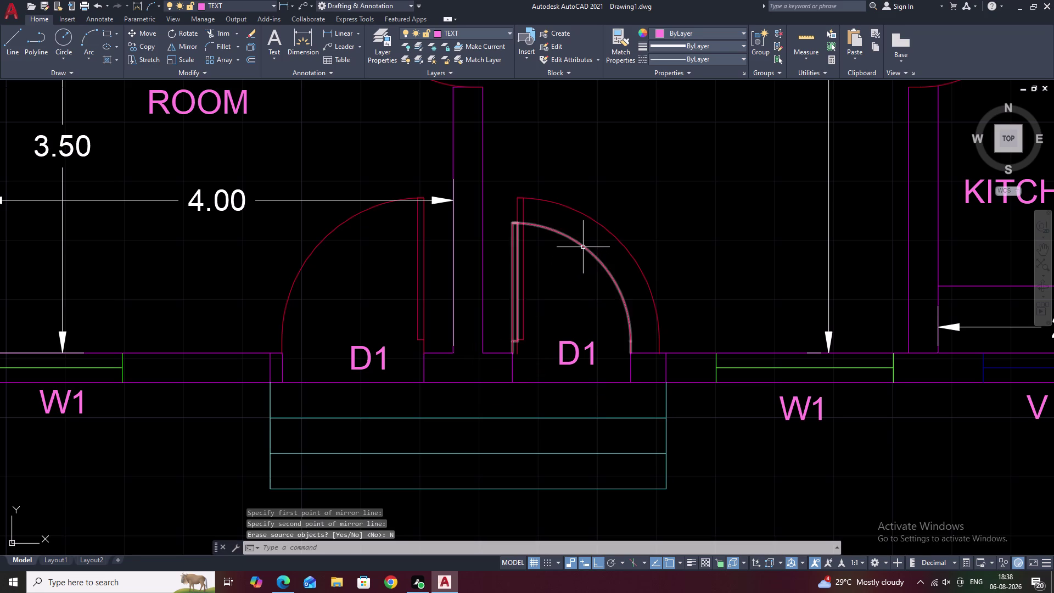
text(E)
key(space)
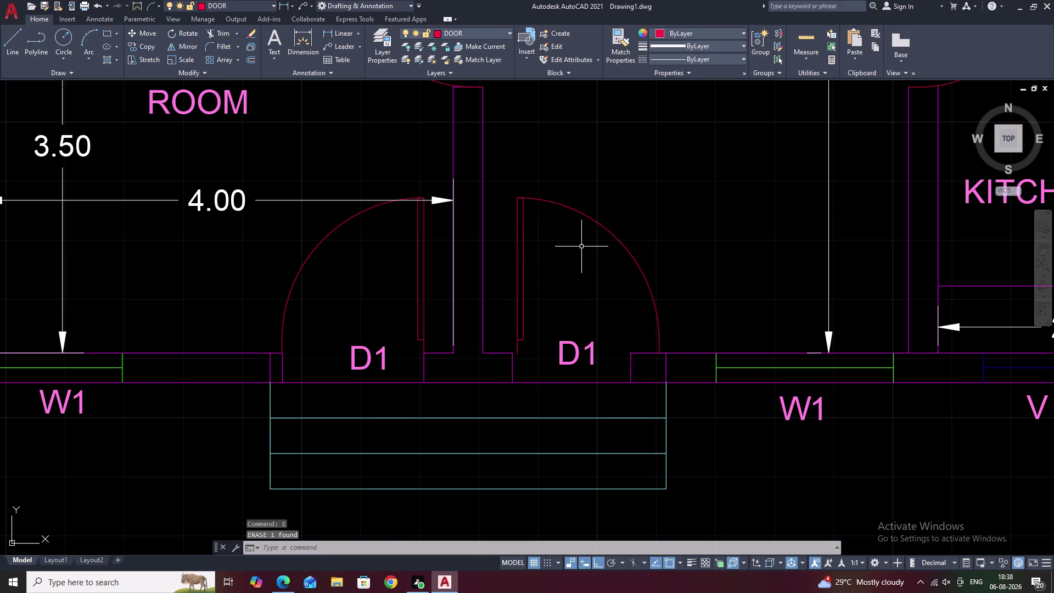
Move the right doorway's wall edge to the swing's end and trim the extra wall.
scroll(up, 3)
middle_drag(608, 343, 377, 309)
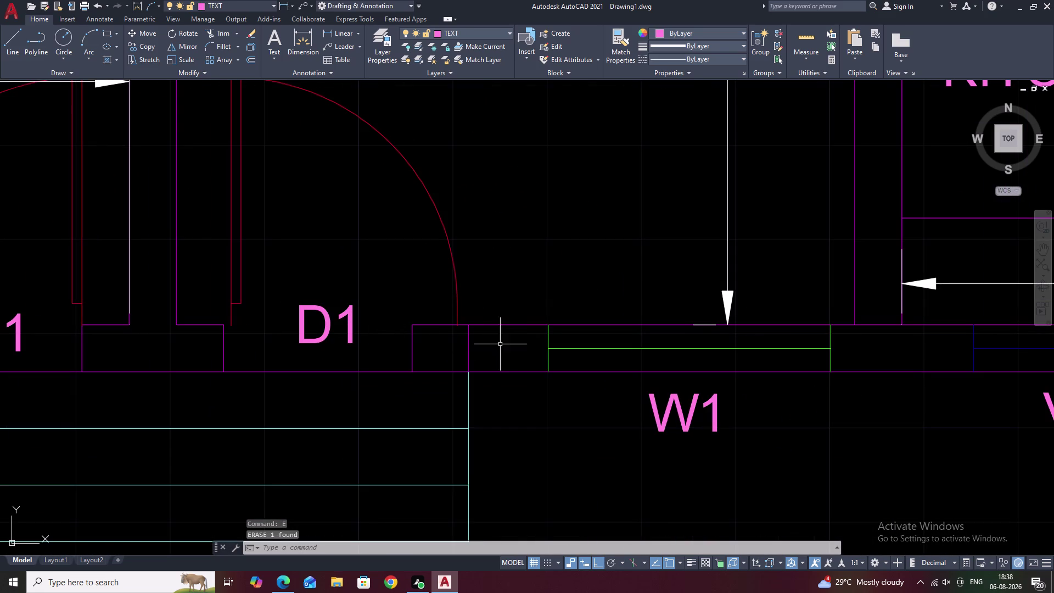
click(413, 349)
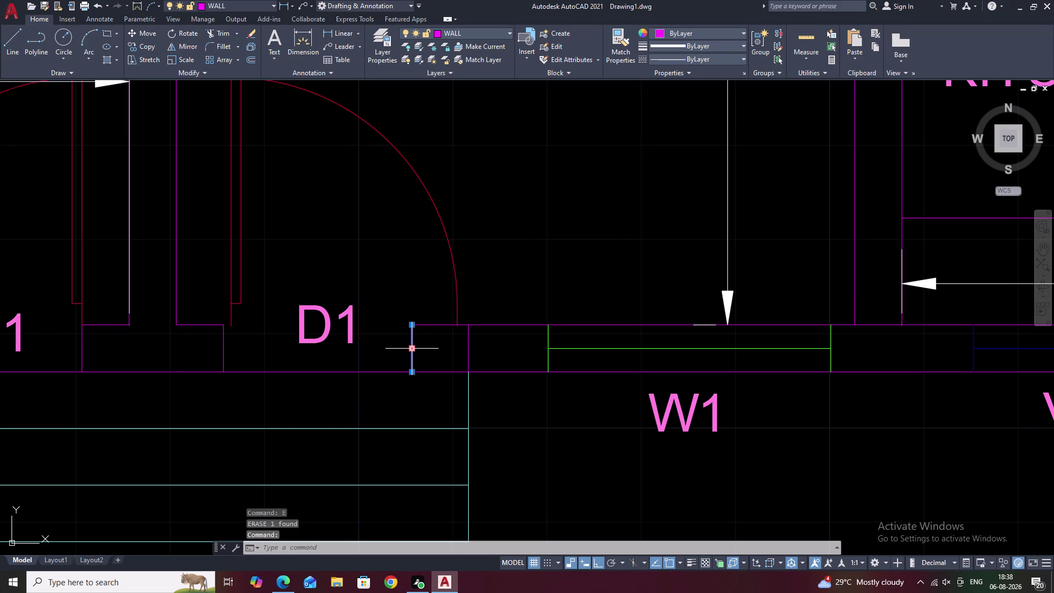
text(M)
key(space)
click(412, 350)
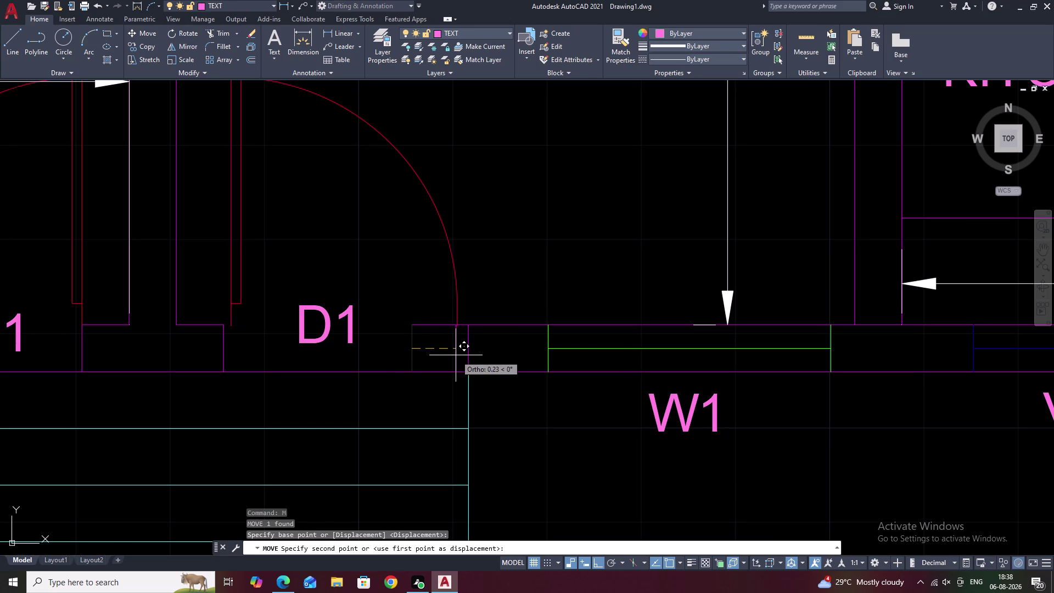
click(457, 355)
key(Escape)
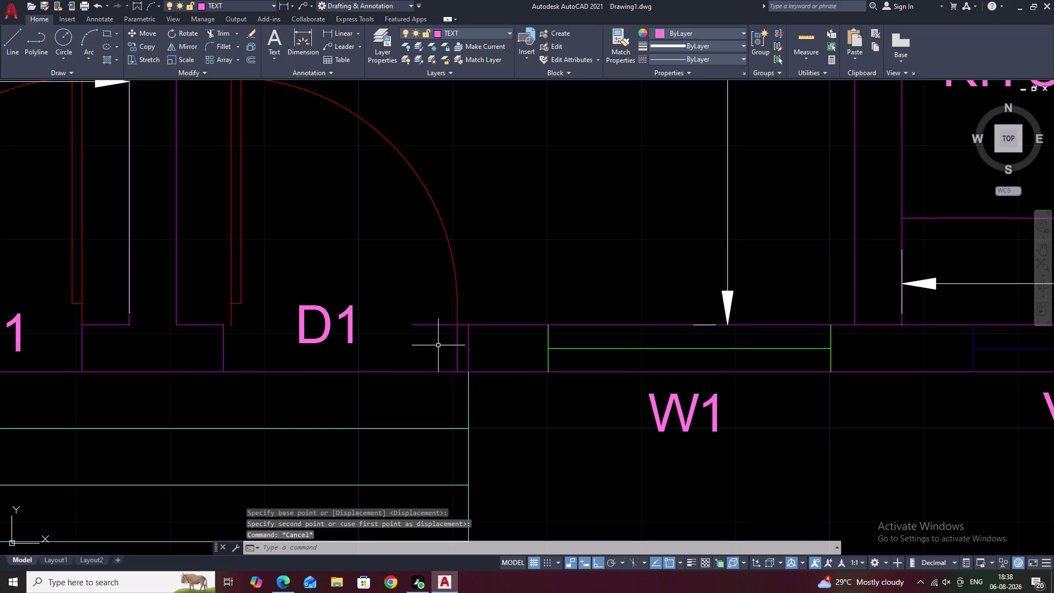
text(TR)
key(space)
drag(429, 314, 425, 340)
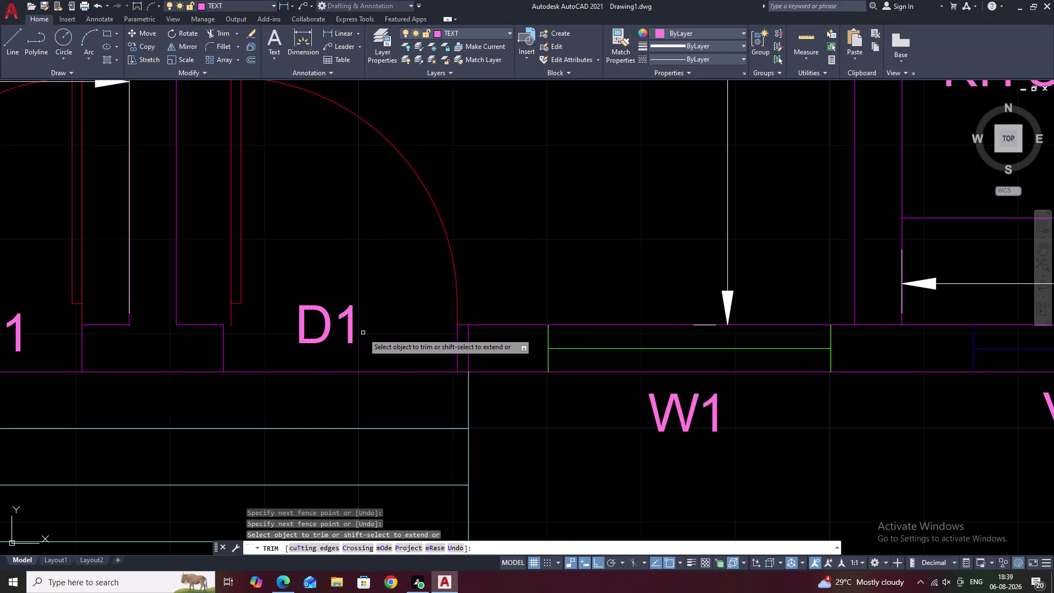
key(Escape)
Change both entrance door labels from D1 to D.
triple_click(352, 337)
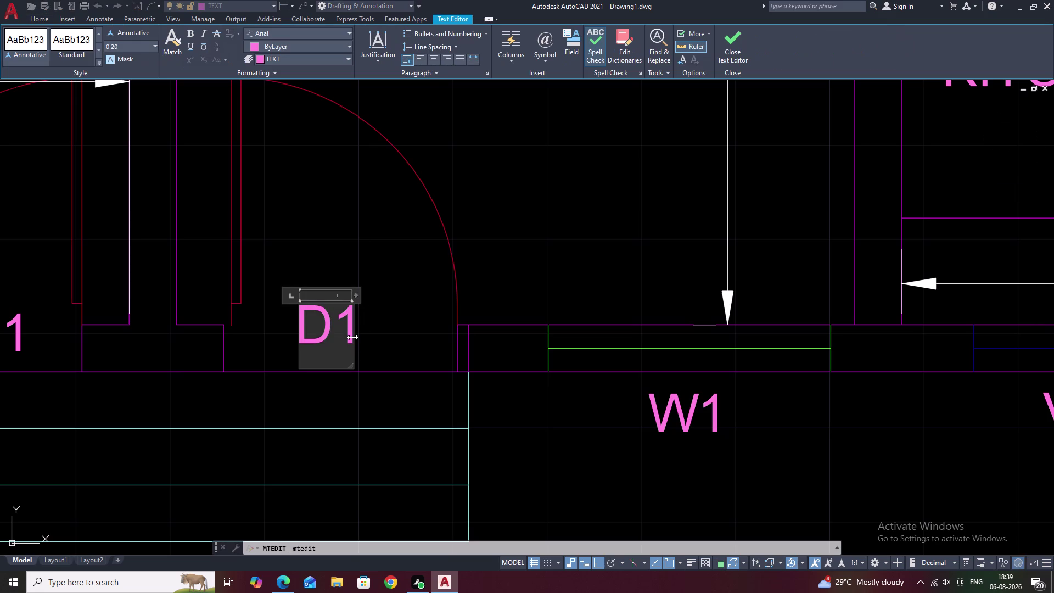
key(BackSpace)
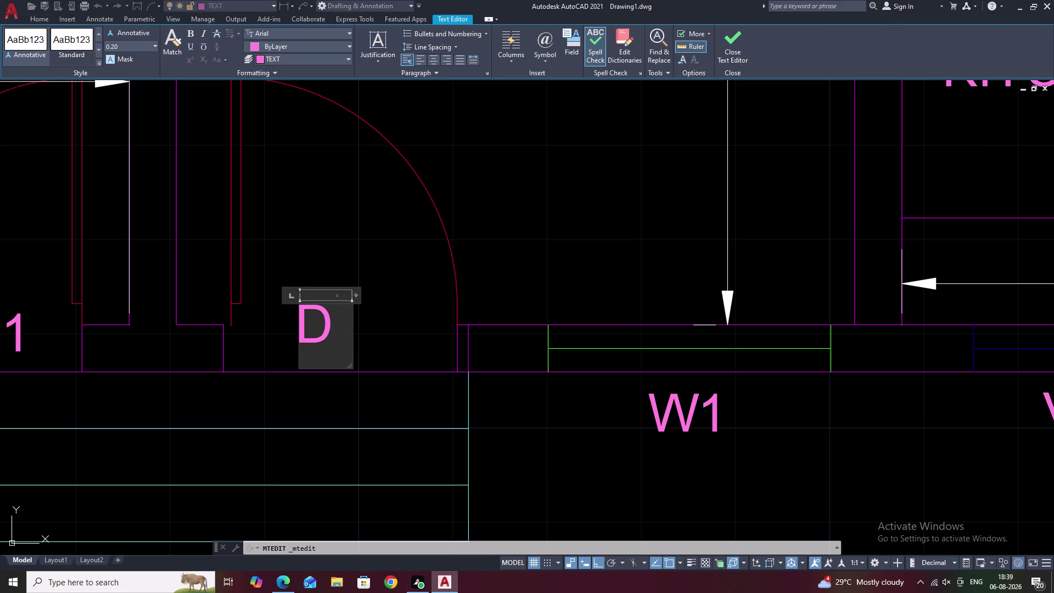
click(430, 59)
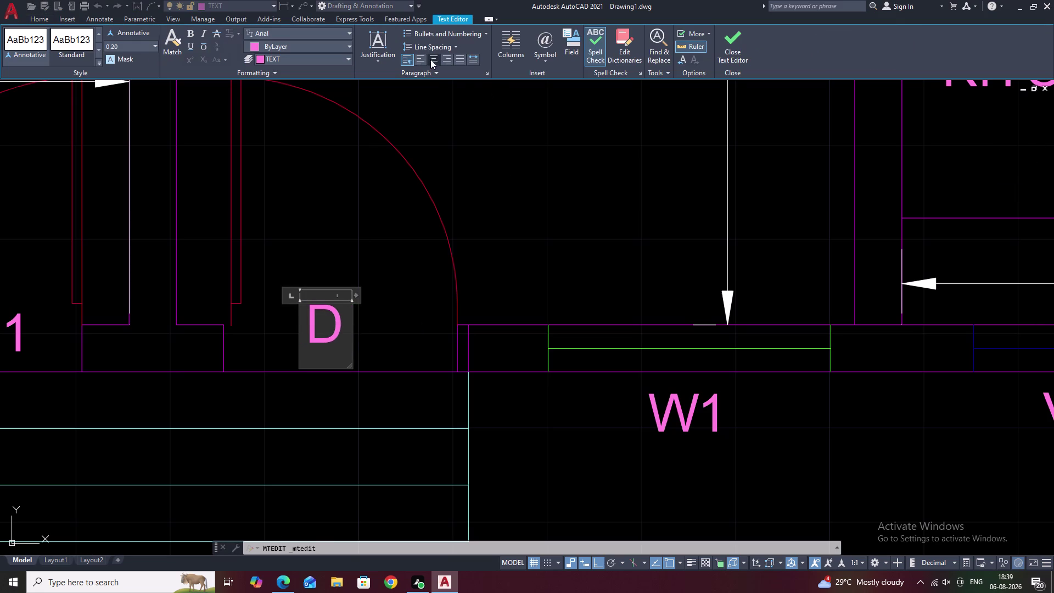
key(Escape)
scroll(down, 3)
middle_drag(354, 295, 437, 293)
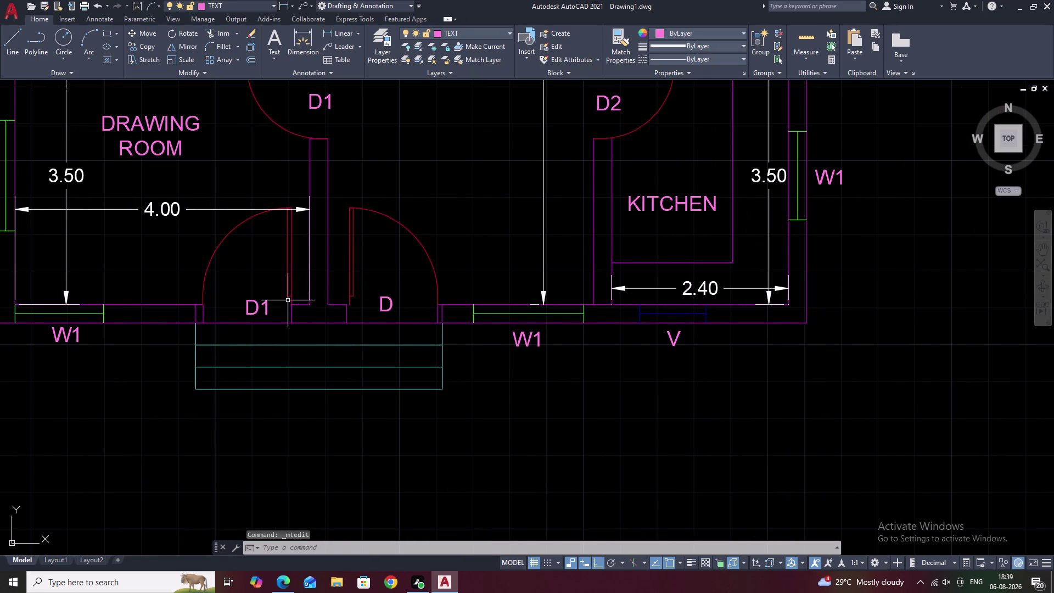
triple_click(268, 309)
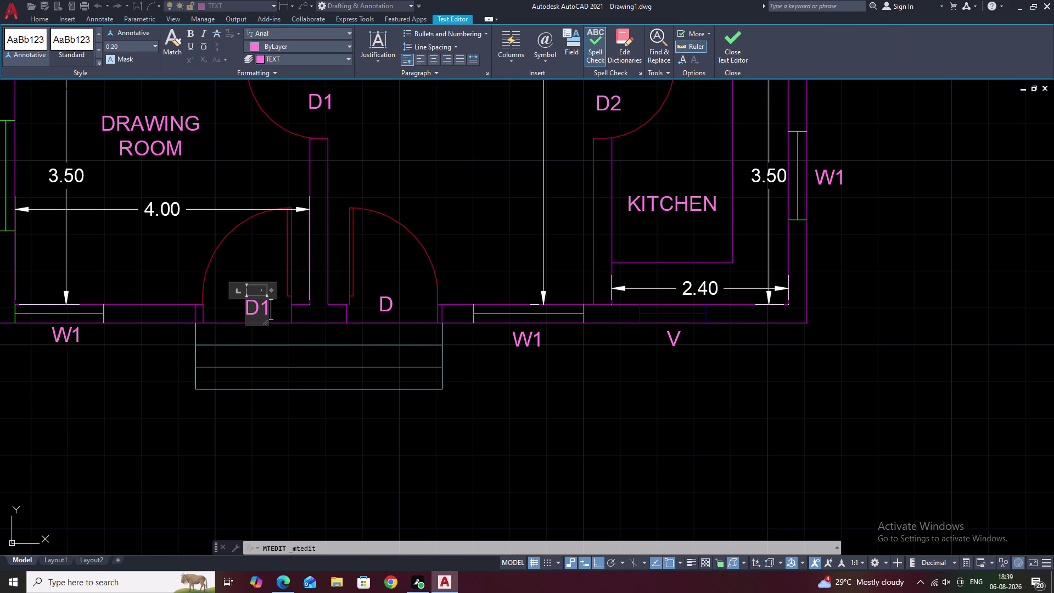
key(BackSpace)
key(Escape)
Centre the whole floor plan in view and start saving the drawing.
scroll(down, 3)
middle_drag(454, 380, 546, 384)
middle_drag(518, 258, 491, 342)
middle_drag(662, 301, 592, 324)
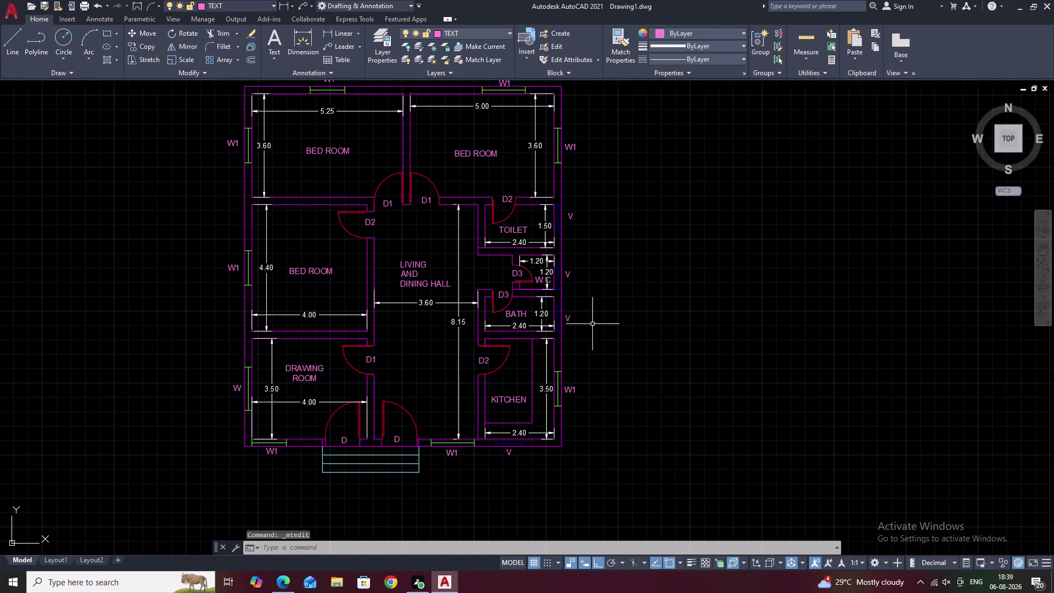
middle_drag(445, 158, 439, 208)
middle_drag(423, 278, 432, 259)
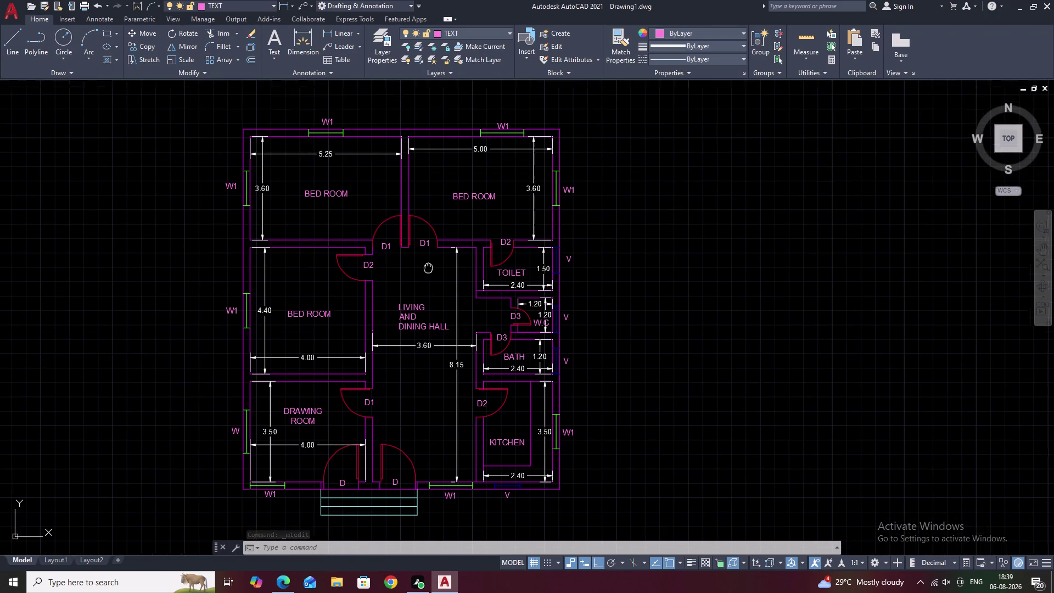
middle_drag(432, 260, 435, 252)
middle_drag(434, 254, 435, 261)
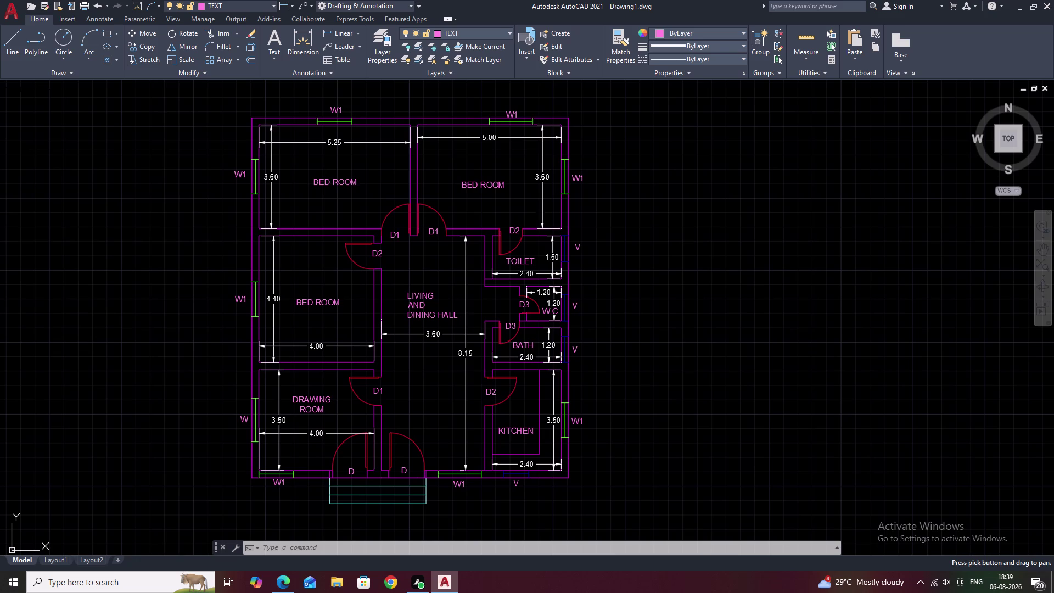
key(ctrl+s)
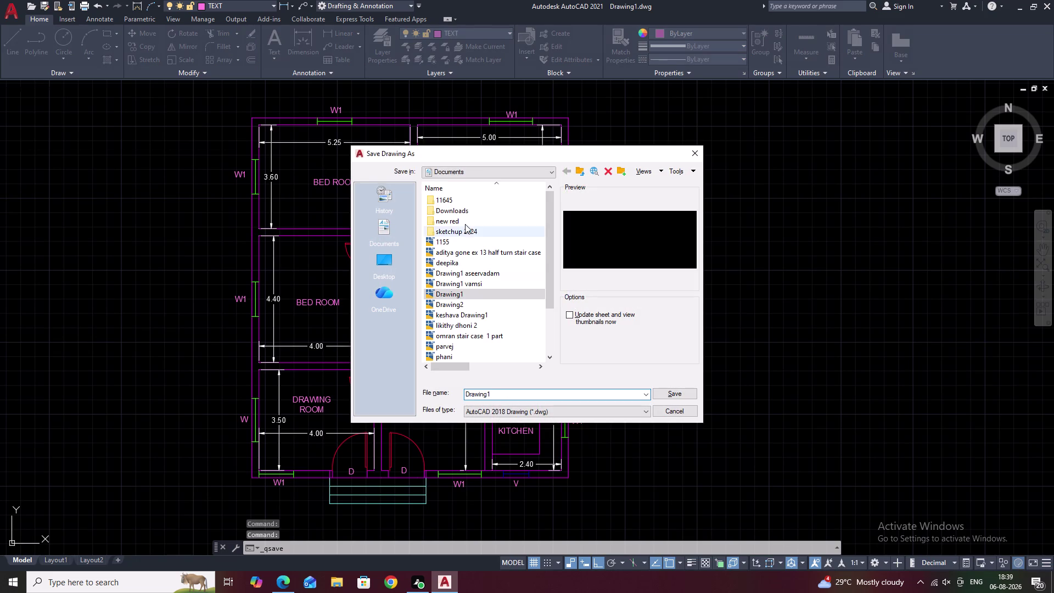
Save the drawing as Drawing1.dwg in the 11645 folder.
double_click(444, 204)
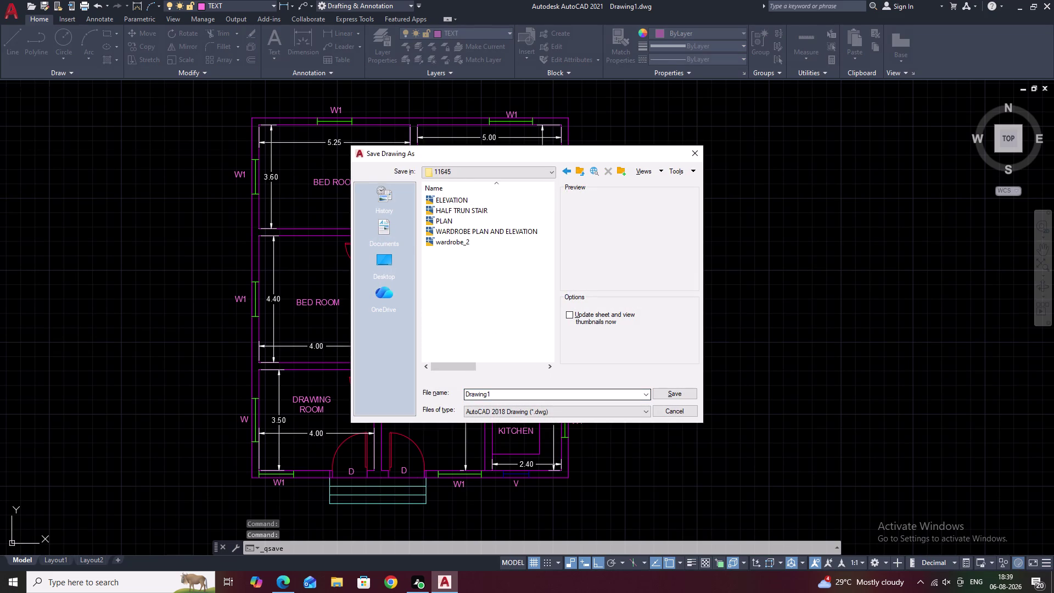
click(519, 393)
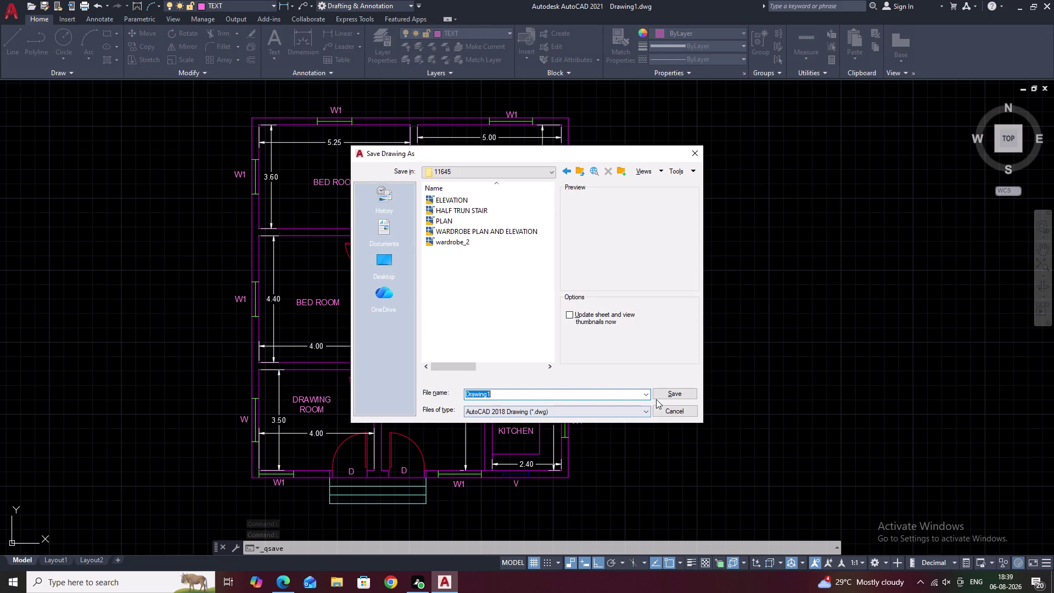
click(660, 394)
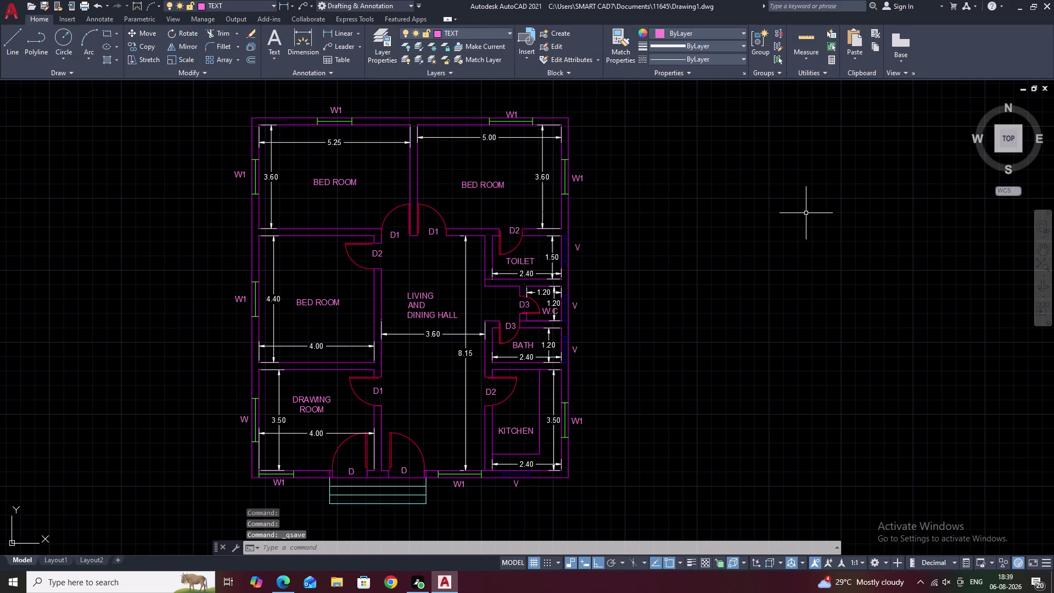
key(ctrl+p)
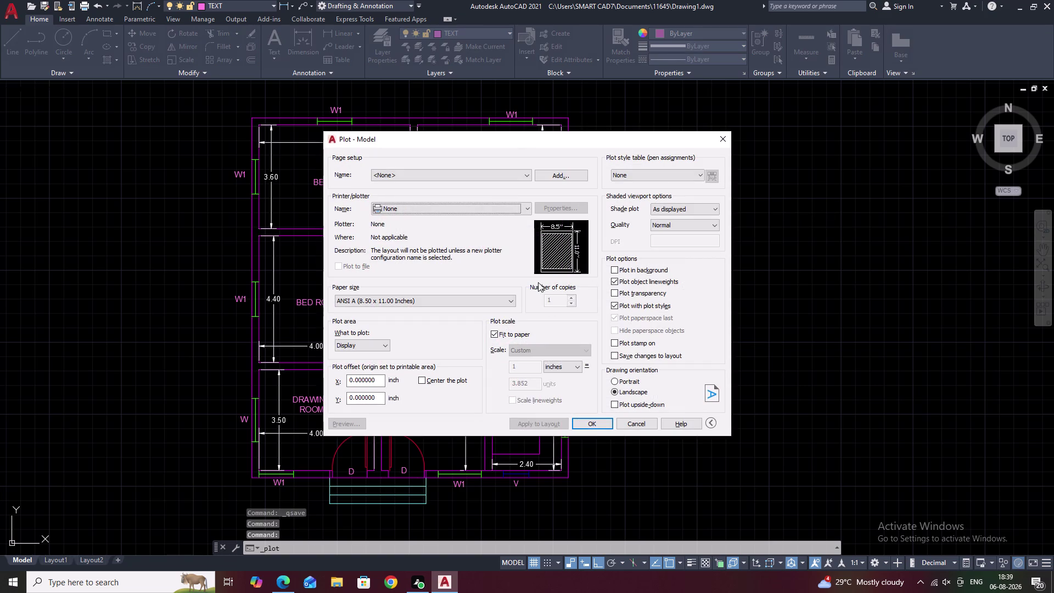
Choose the AutoCAD PDF (High Quality Print) plotter, centre the plot, and select ISO full bleed A3 paper.
click(482, 207)
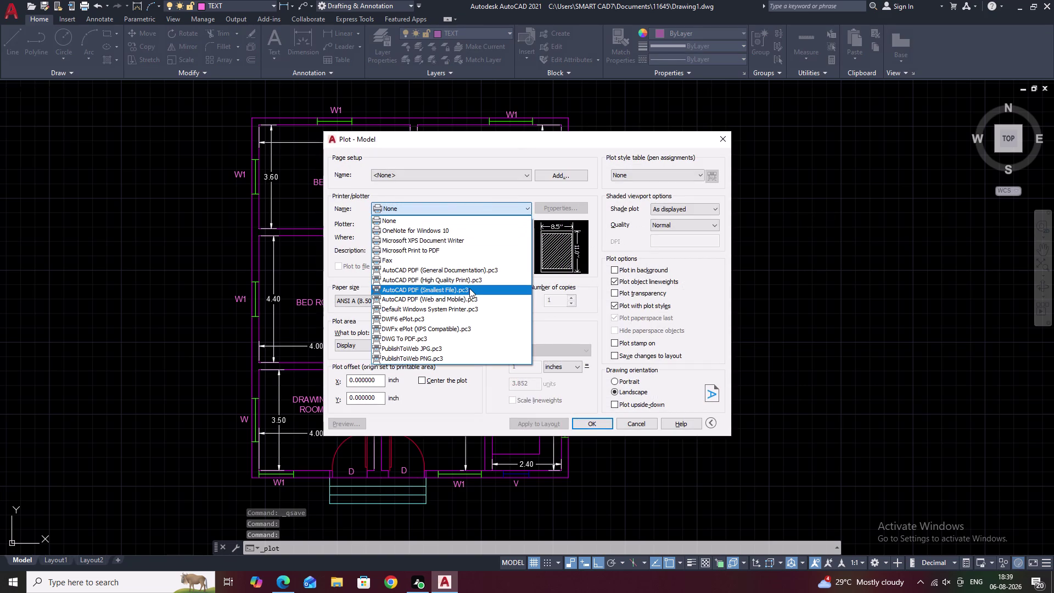
click(469, 285)
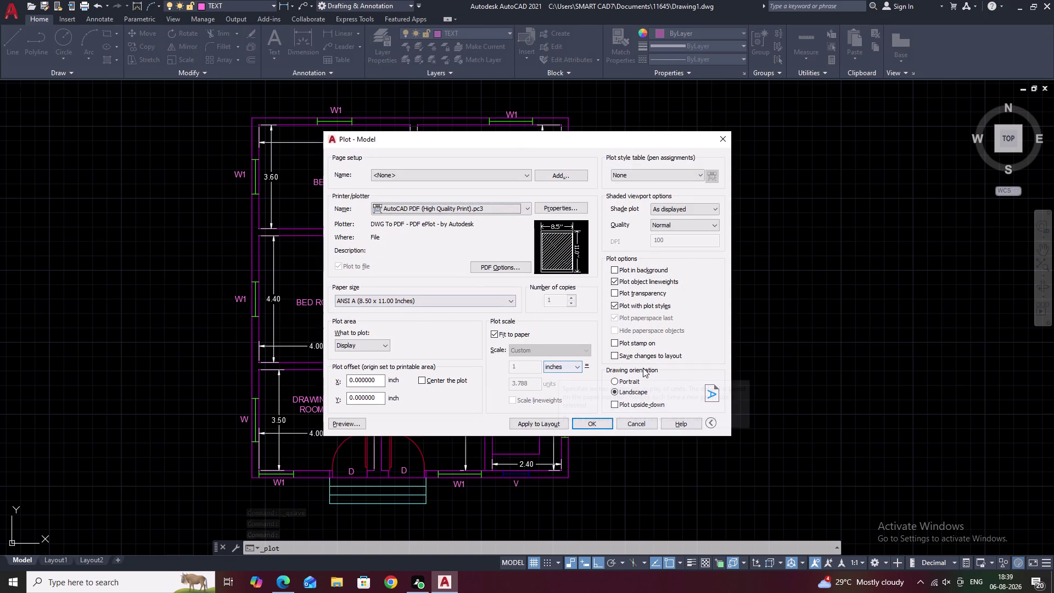
click(423, 380)
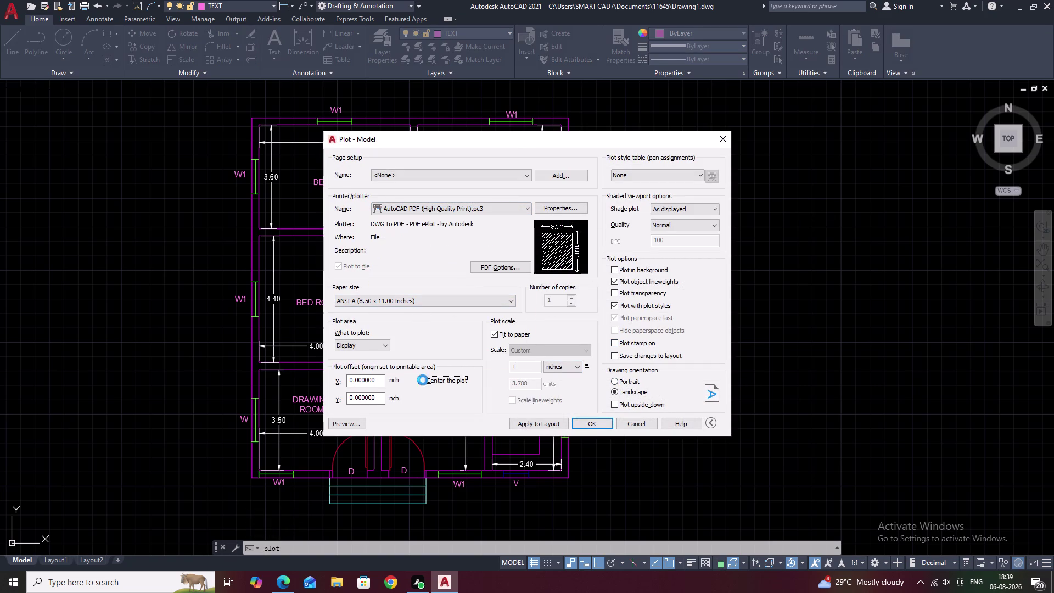
click(391, 301)
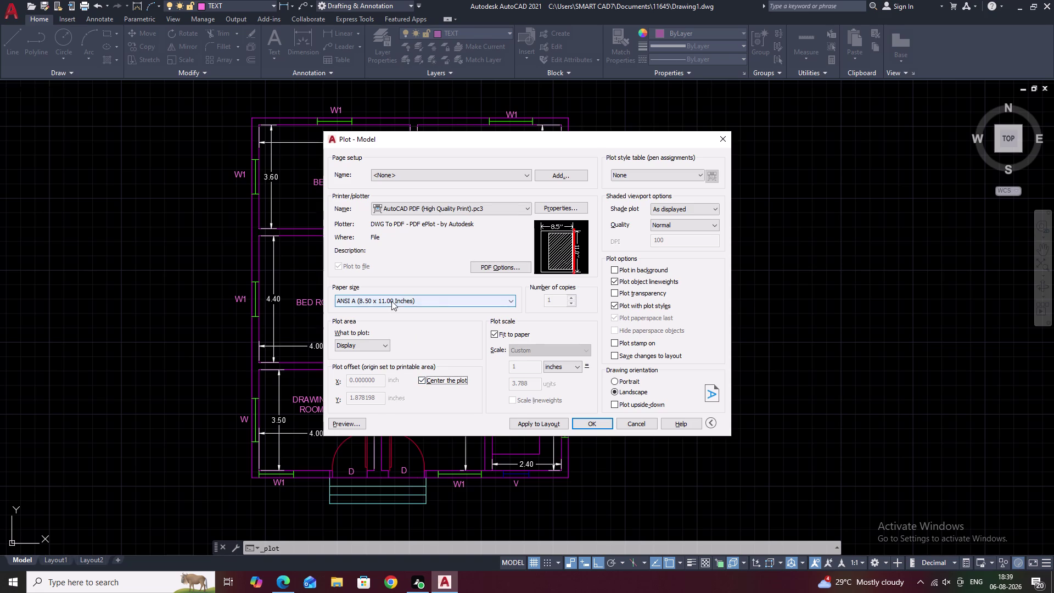
scroll(down, 3)
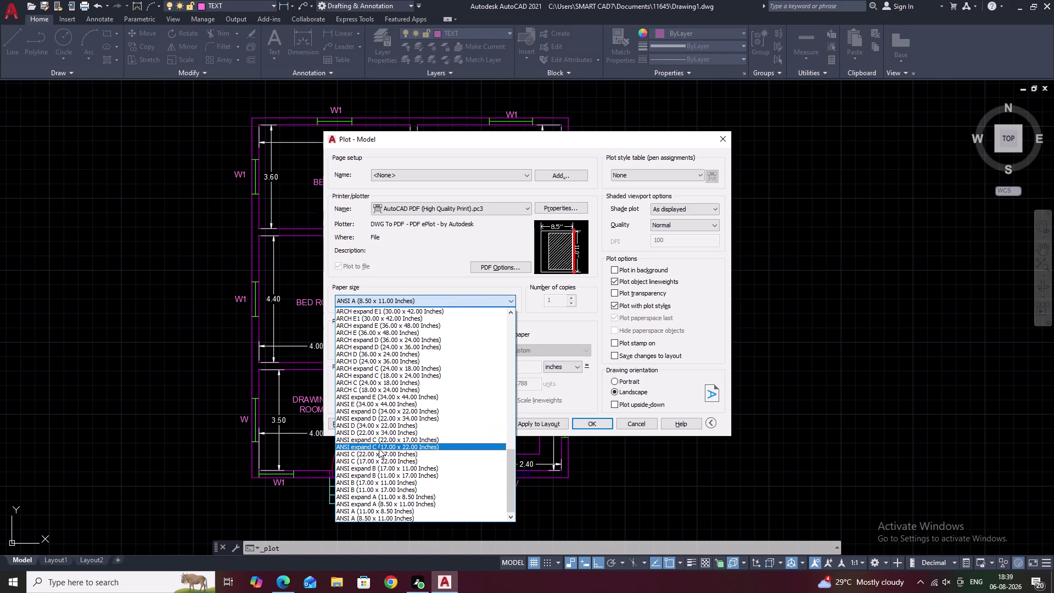
scroll(down, 3)
scroll(down, 3)
drag(508, 471, 508, 468)
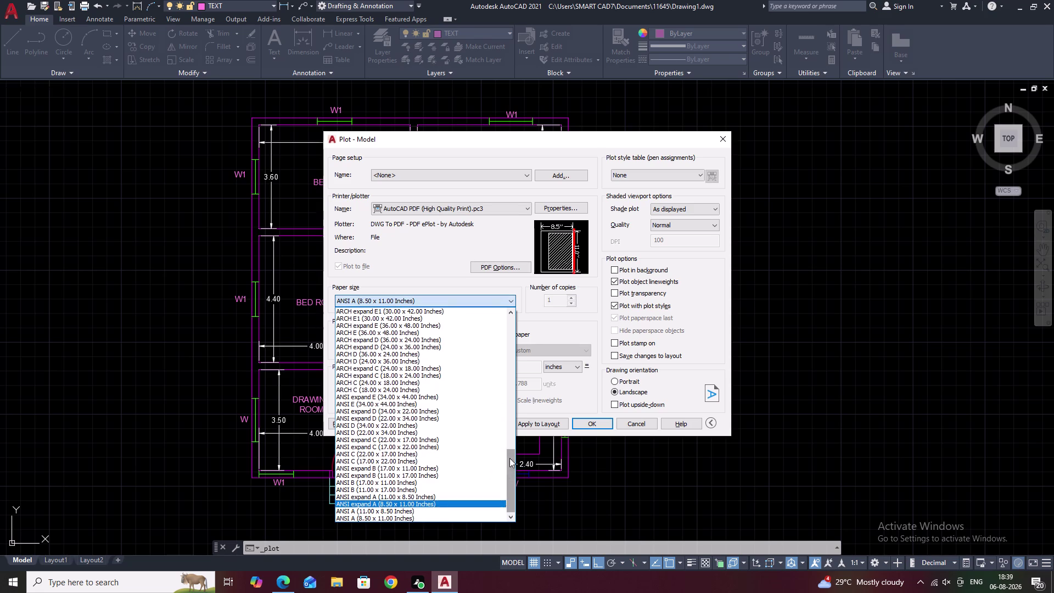
drag(508, 467, 515, 340)
drag(515, 333, 514, 322)
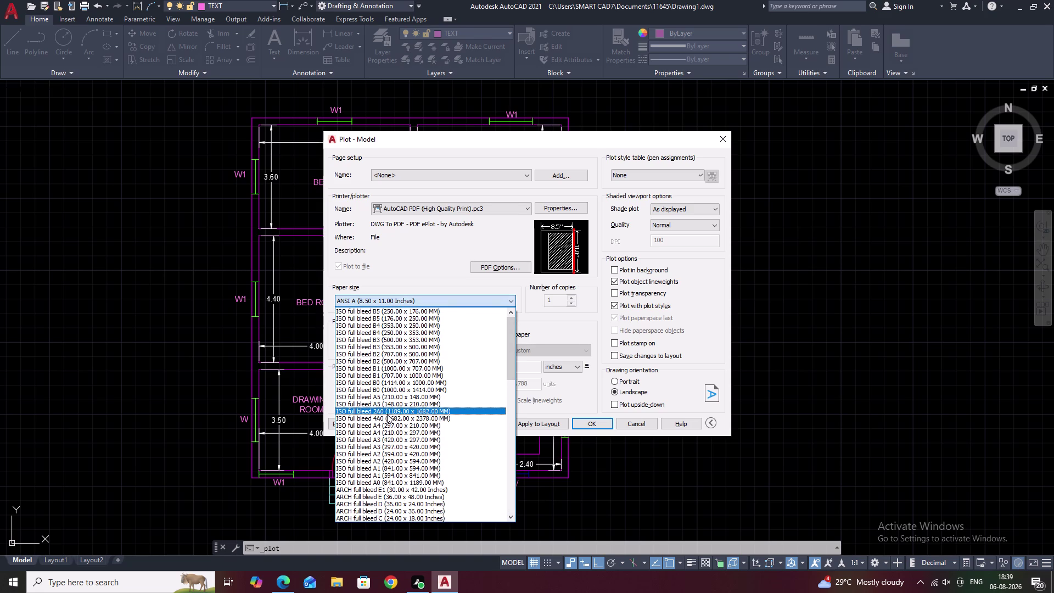
scroll(down, 3)
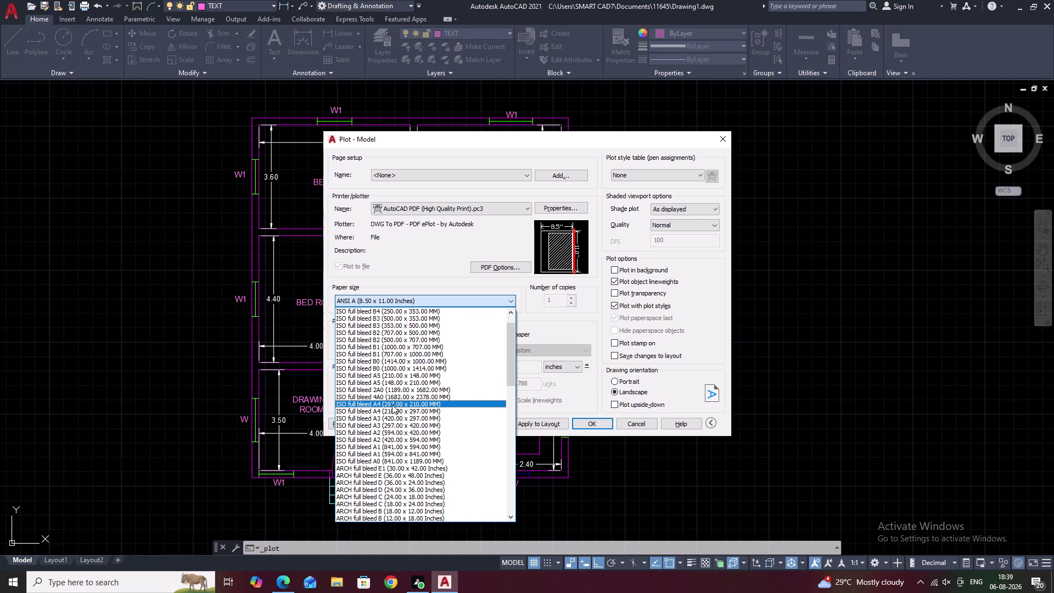
double_click(392, 416)
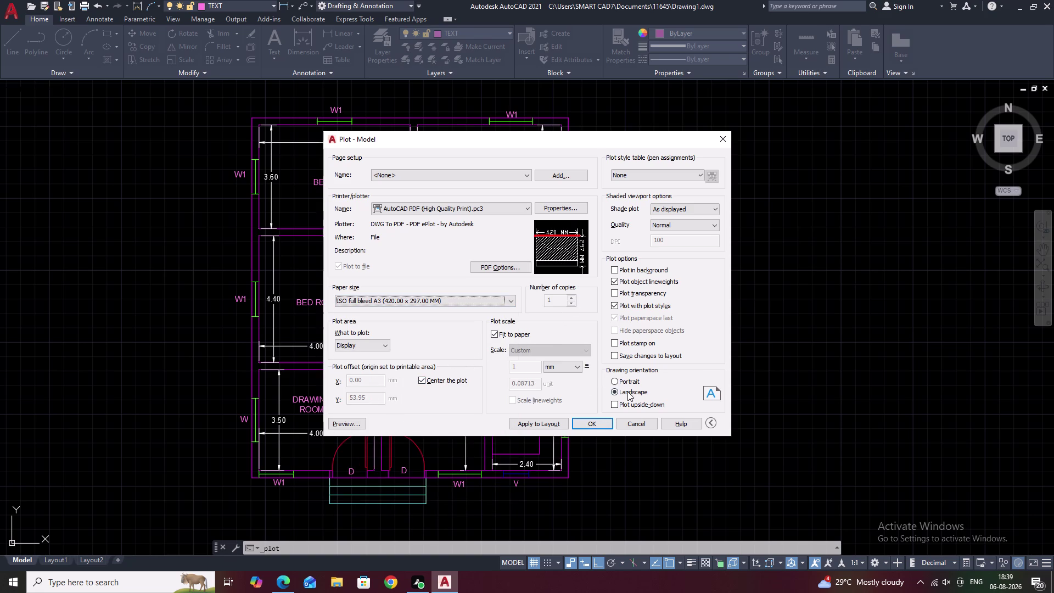
Keep landscape orientation and plot to Drawing1-Model.pdf in the 11645 folder.
click(615, 380)
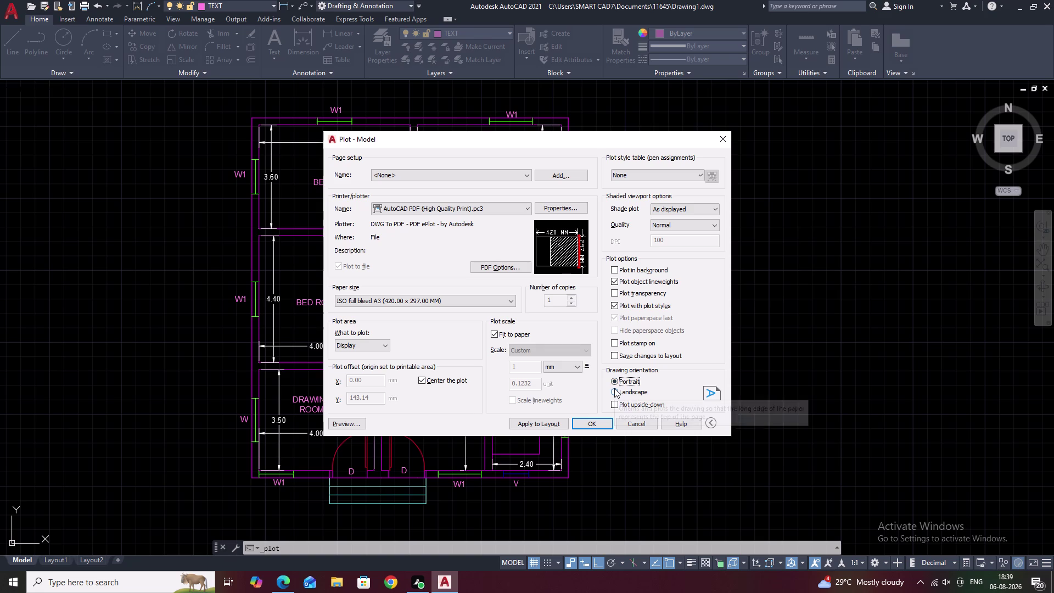
click(615, 388)
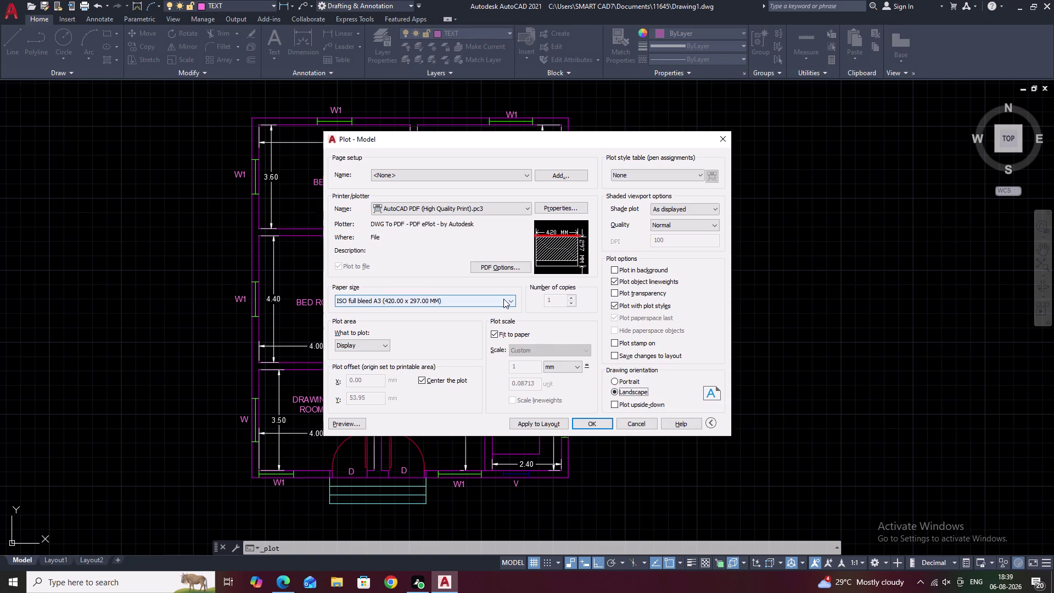
click(592, 423)
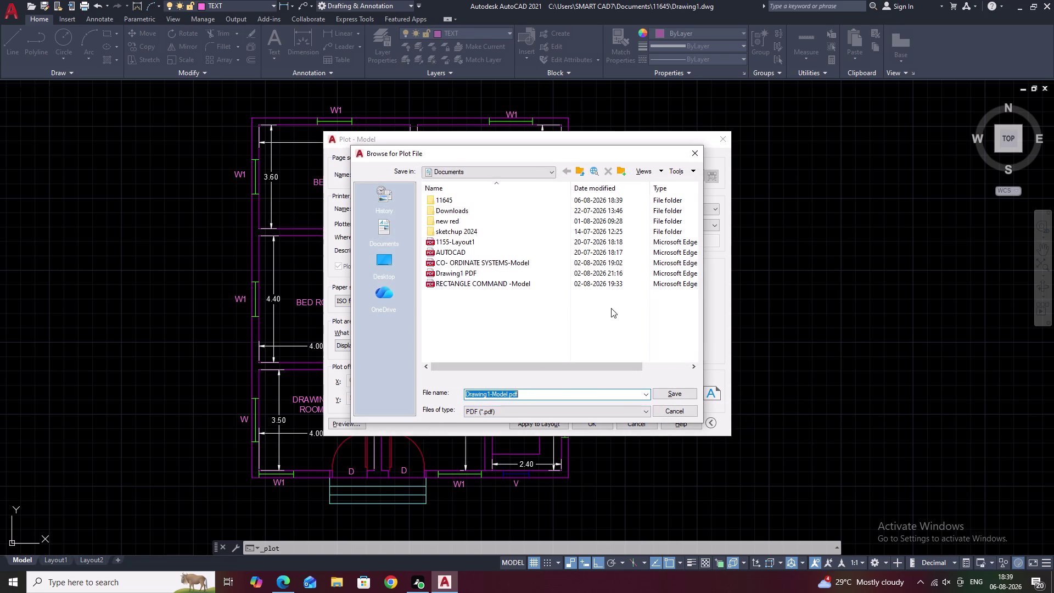
double_click(503, 201)
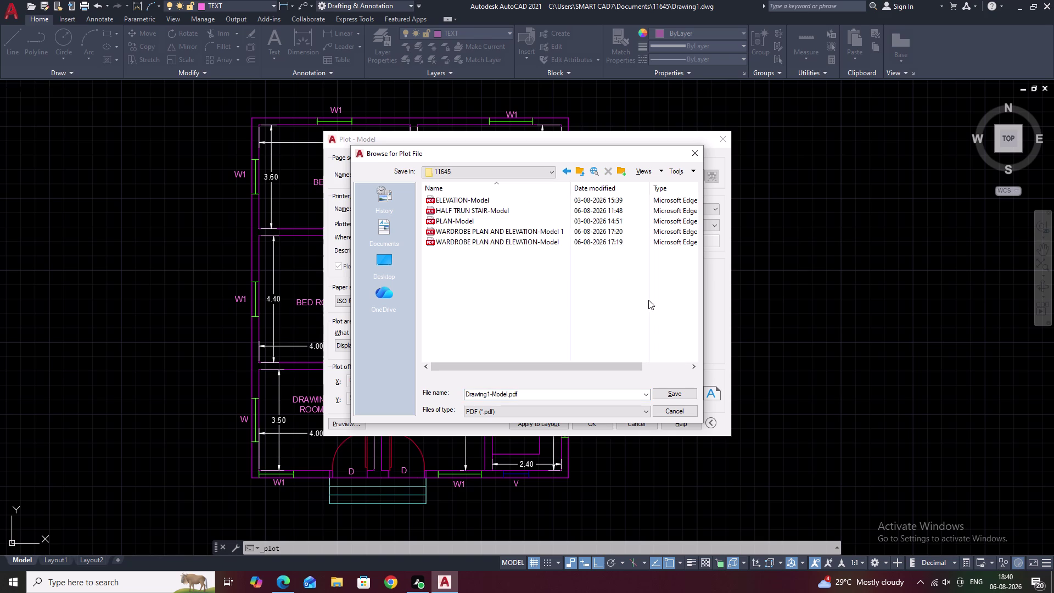
click(688, 390)
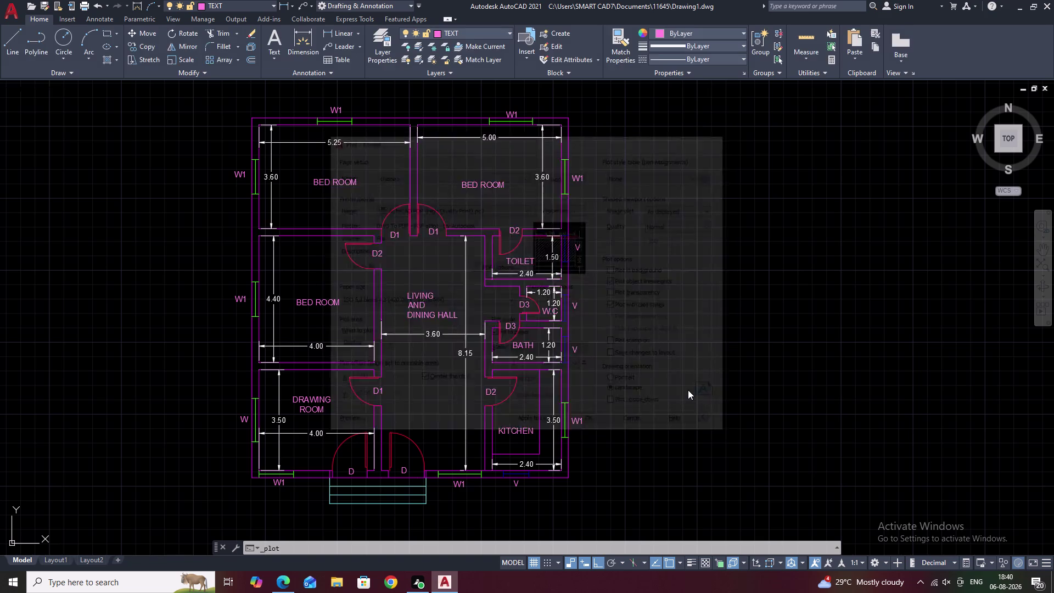